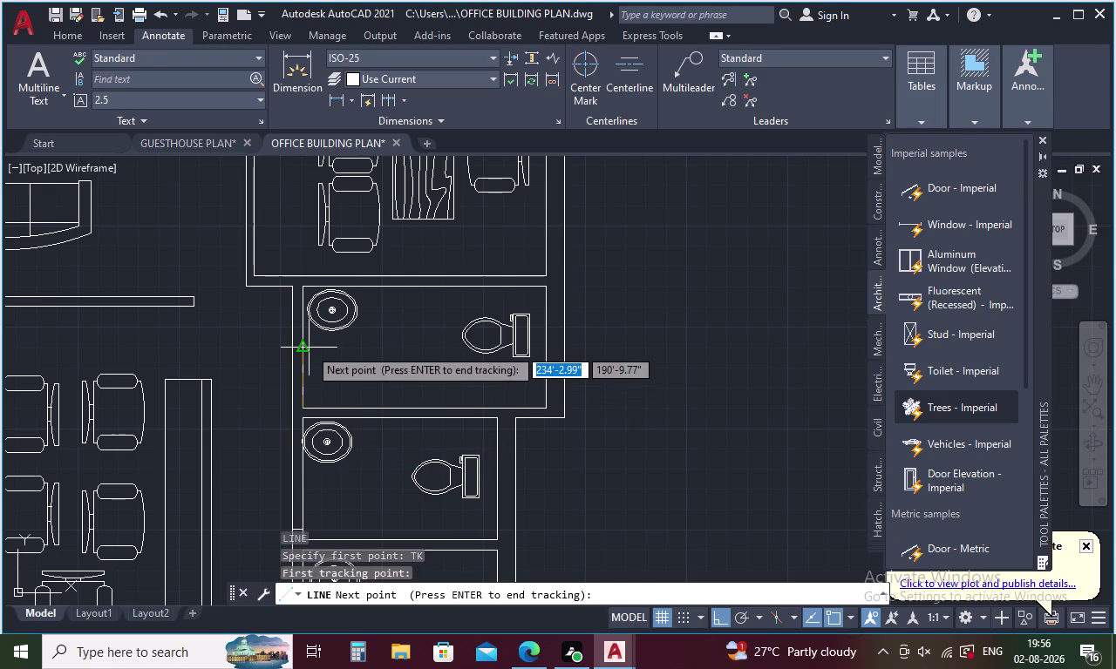
Finish the 5-unit tracking offset and cancel the unfinished line.
key(5)
key(Return)
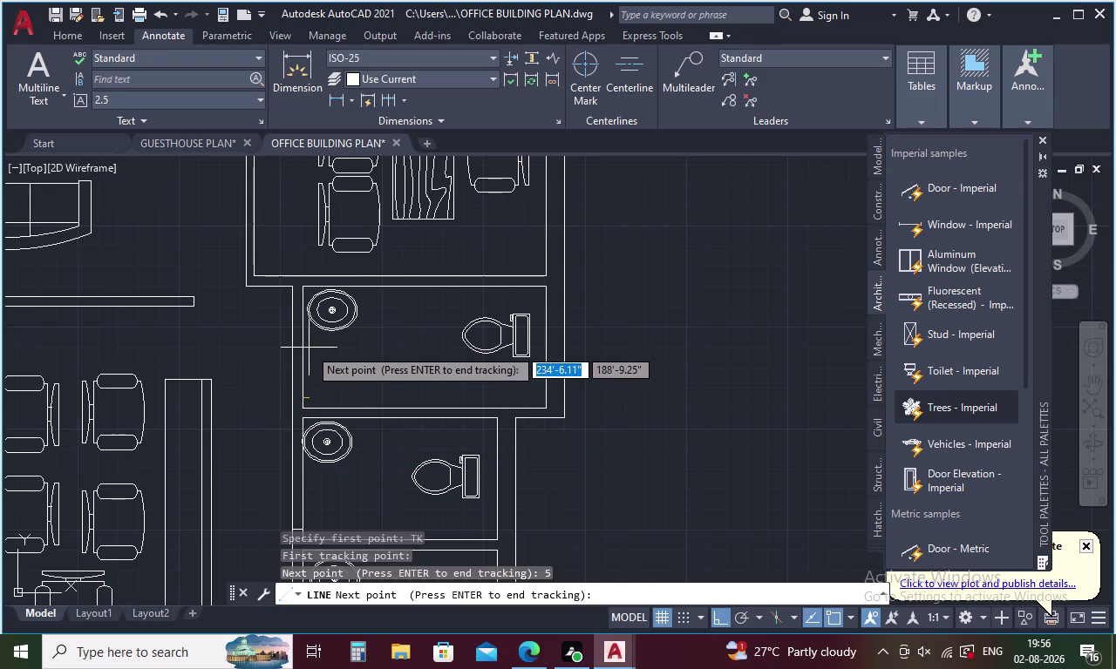
key(Return)
click(294, 402)
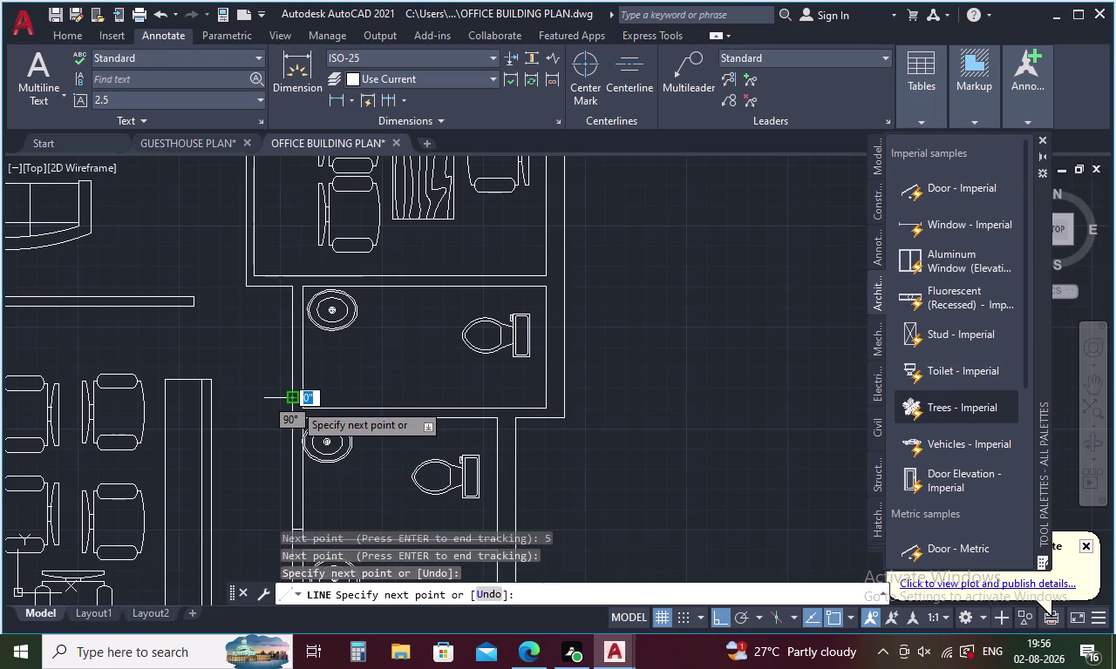
key(Escape)
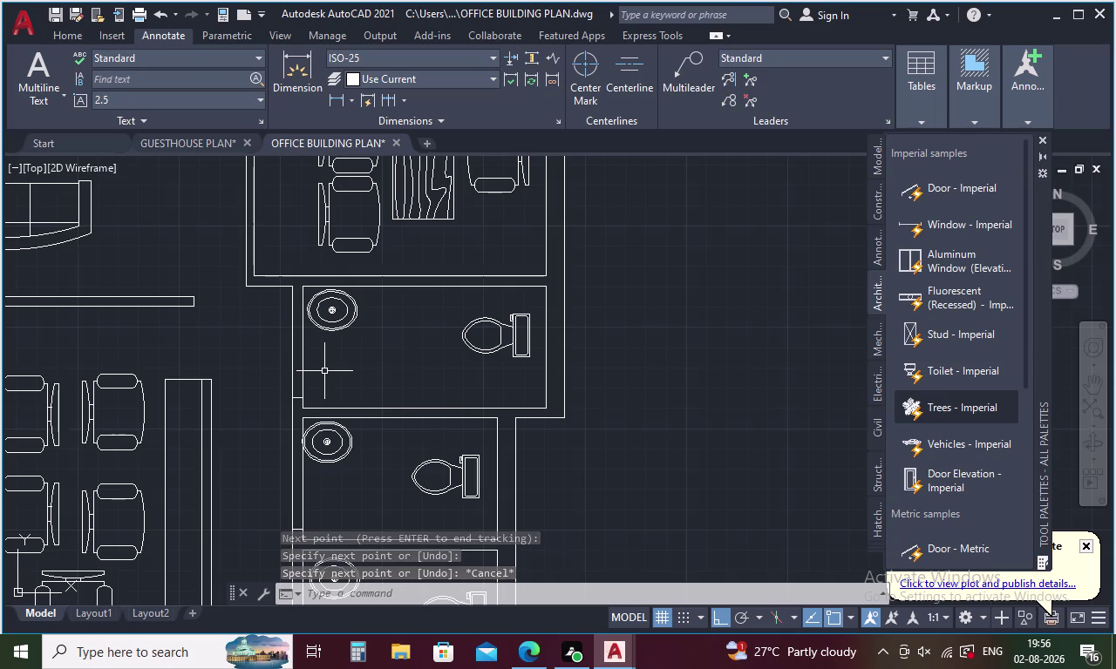
Start a line tracked 5 units from the HR room wall corner, then cancel it.
middle_drag(324, 373, 314, 458)
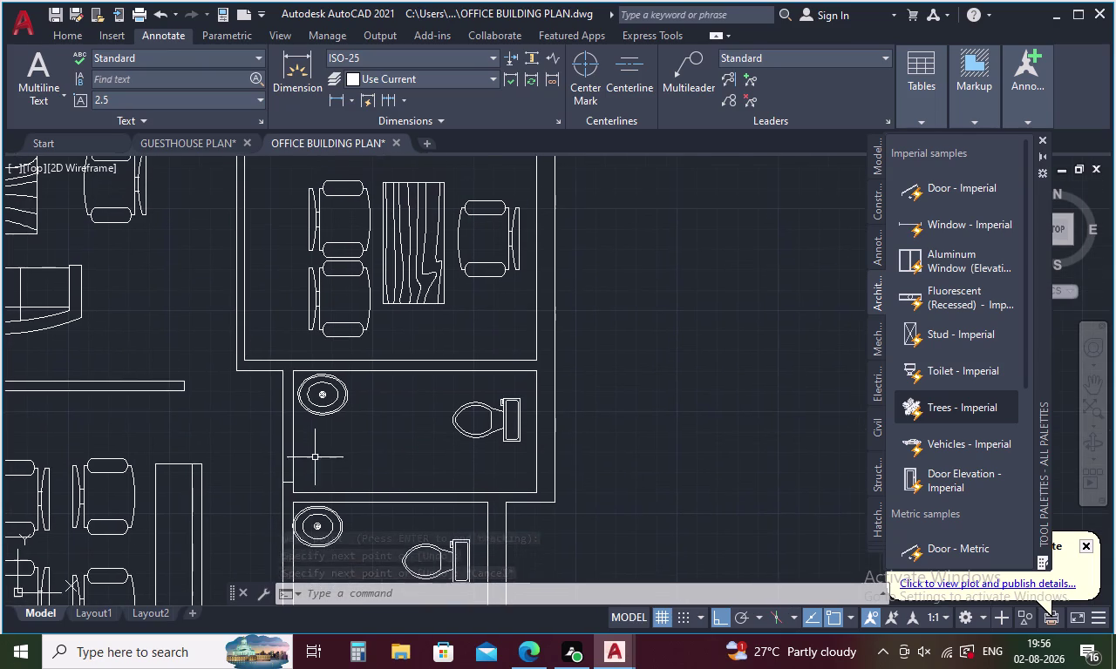
middle_drag(249, 334, 266, 386)
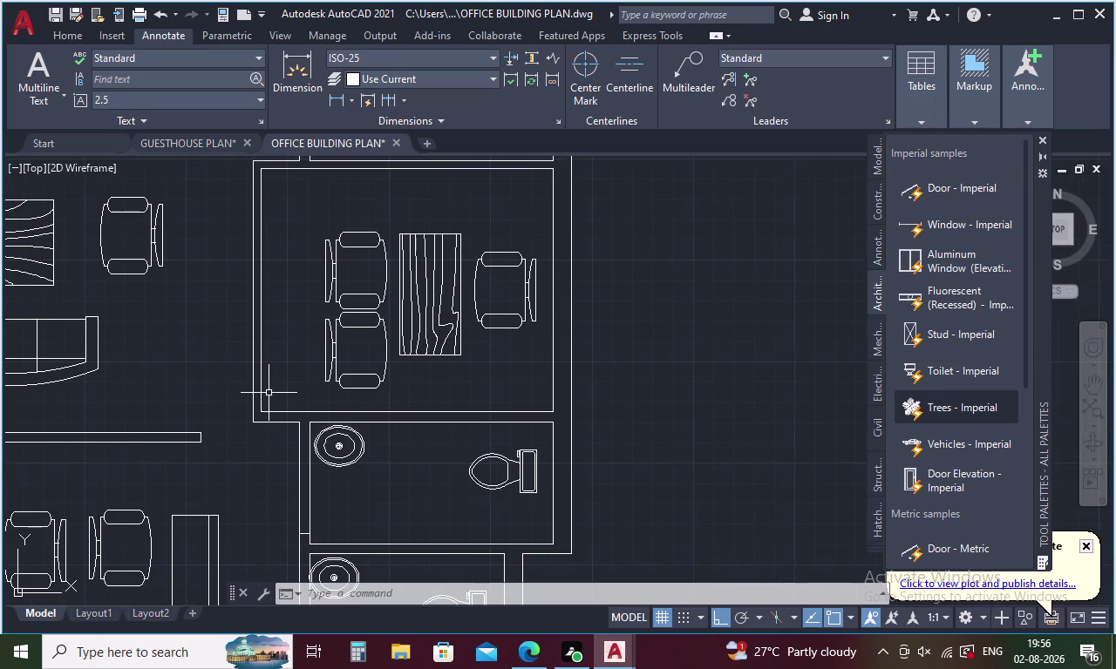
key(l)
key(Return)
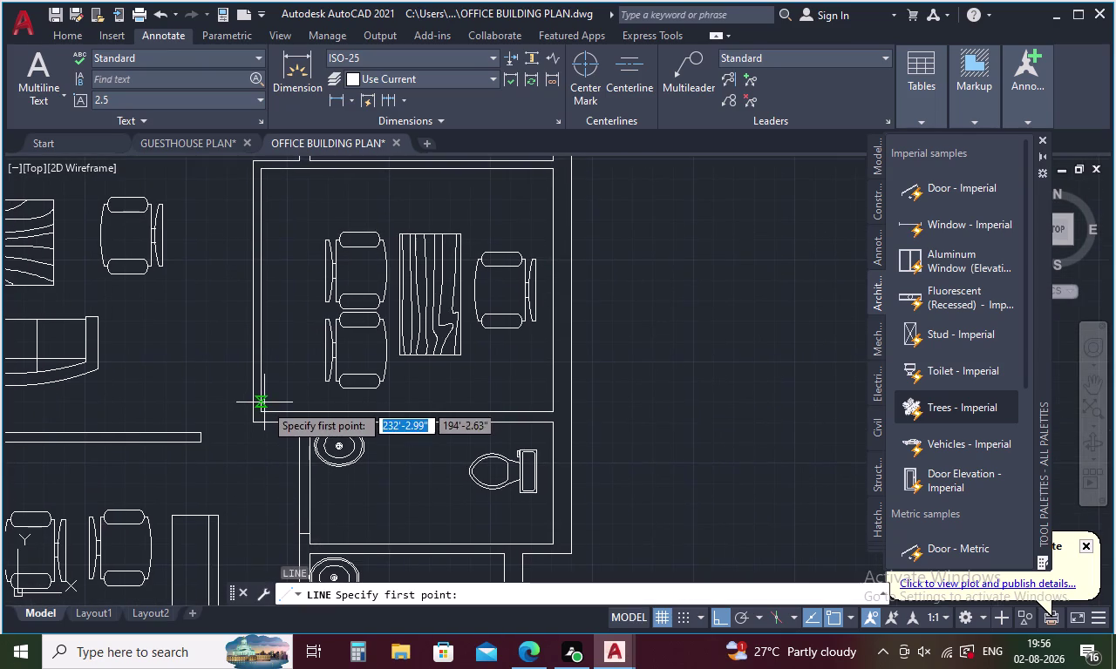
text(TK)
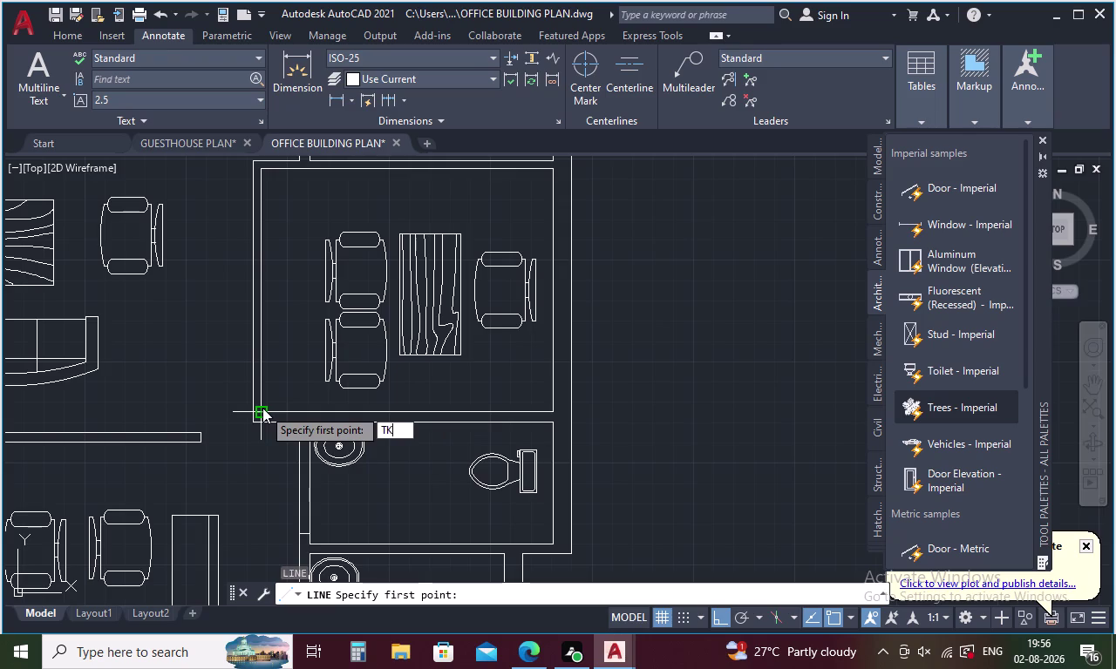
key(space)
click(262, 415)
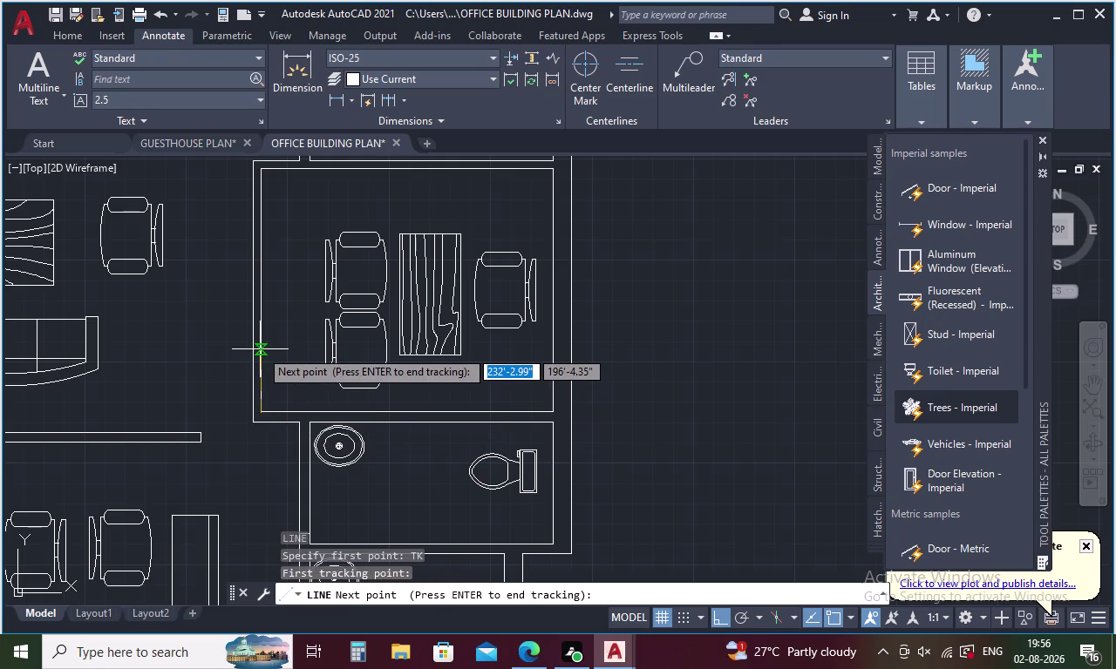
key(5)
key(Return)
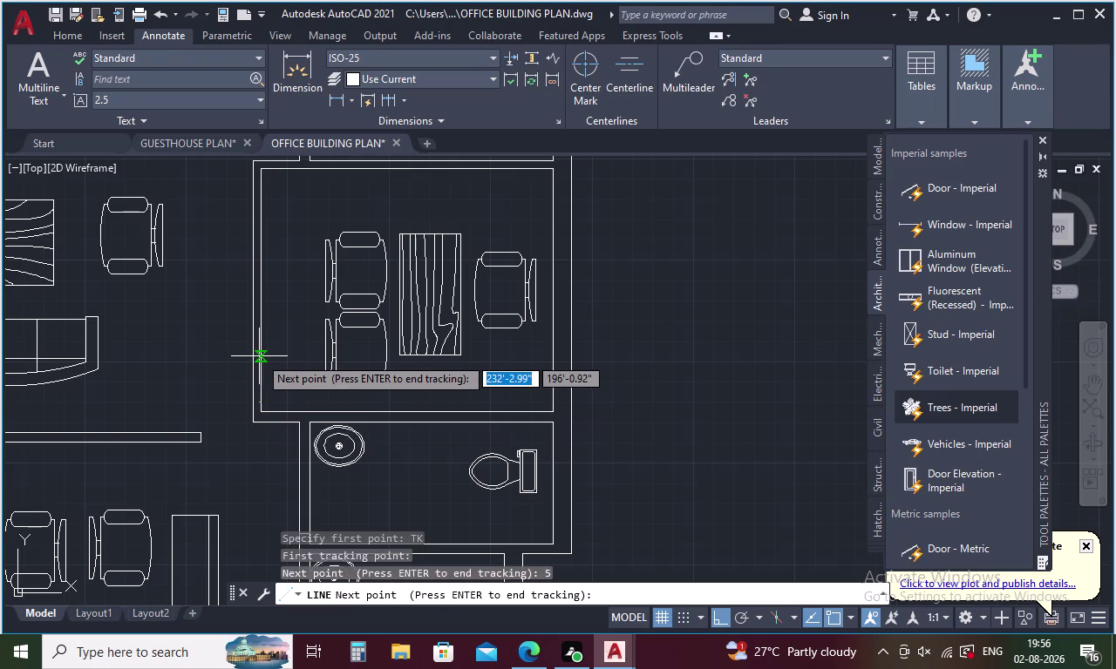
key(space)
click(253, 405)
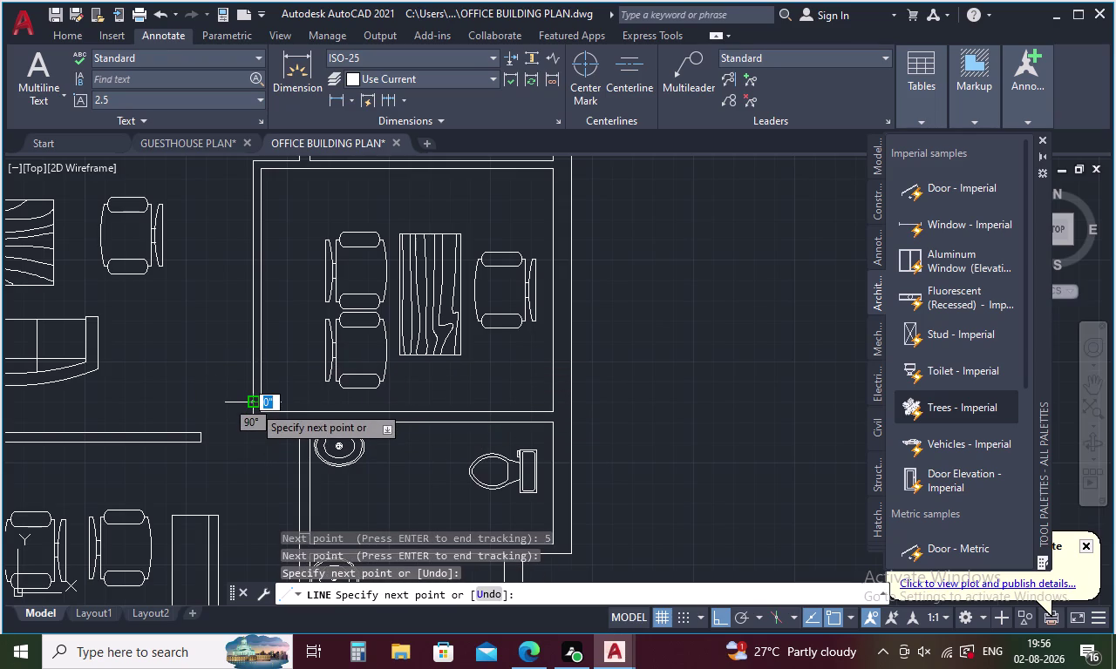
key(Escape)
Retry a line with TK tracking 5 units from another room corner, then cancel.
scroll(down, 3)
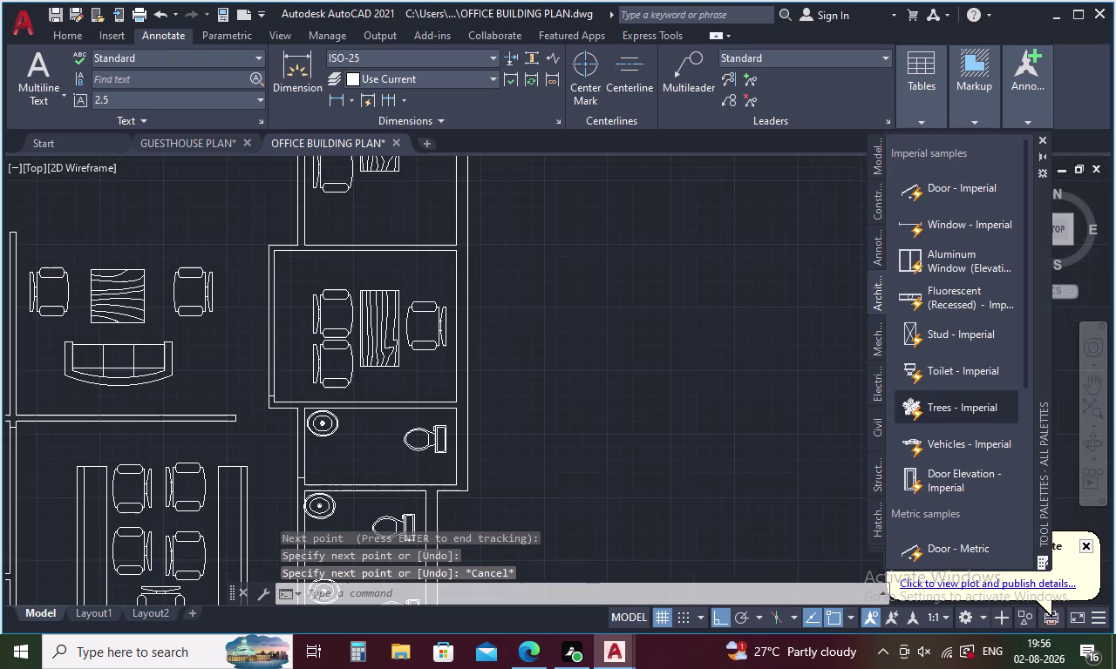
scroll(up, 3)
key(l)
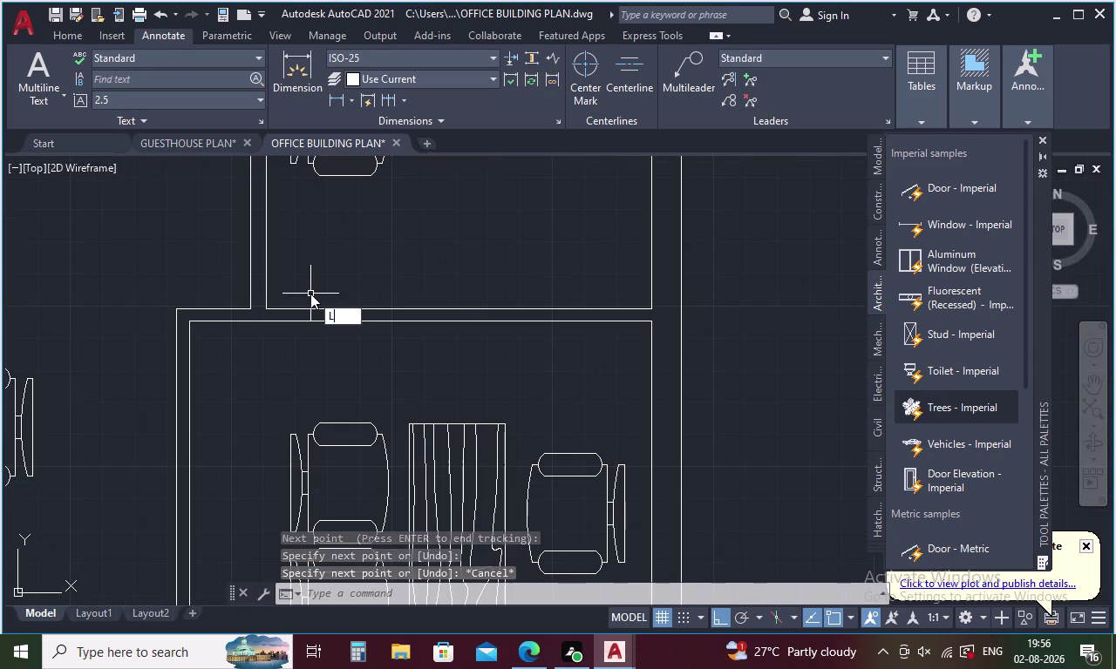
key(Return)
key(t)
key(k)
key(Return)
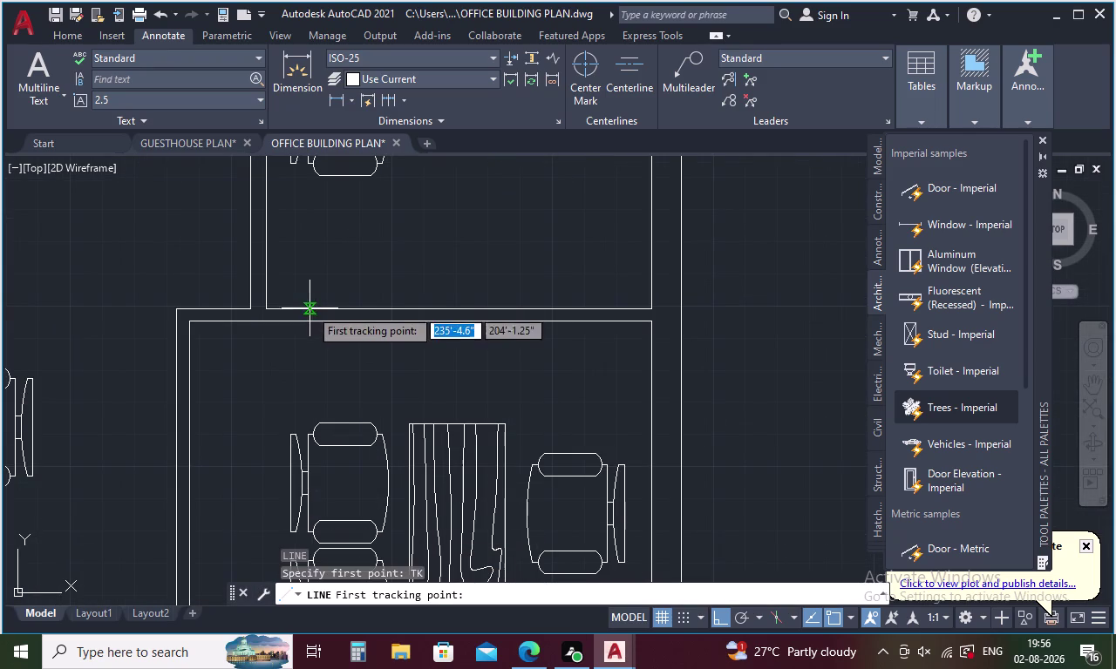
click(267, 308)
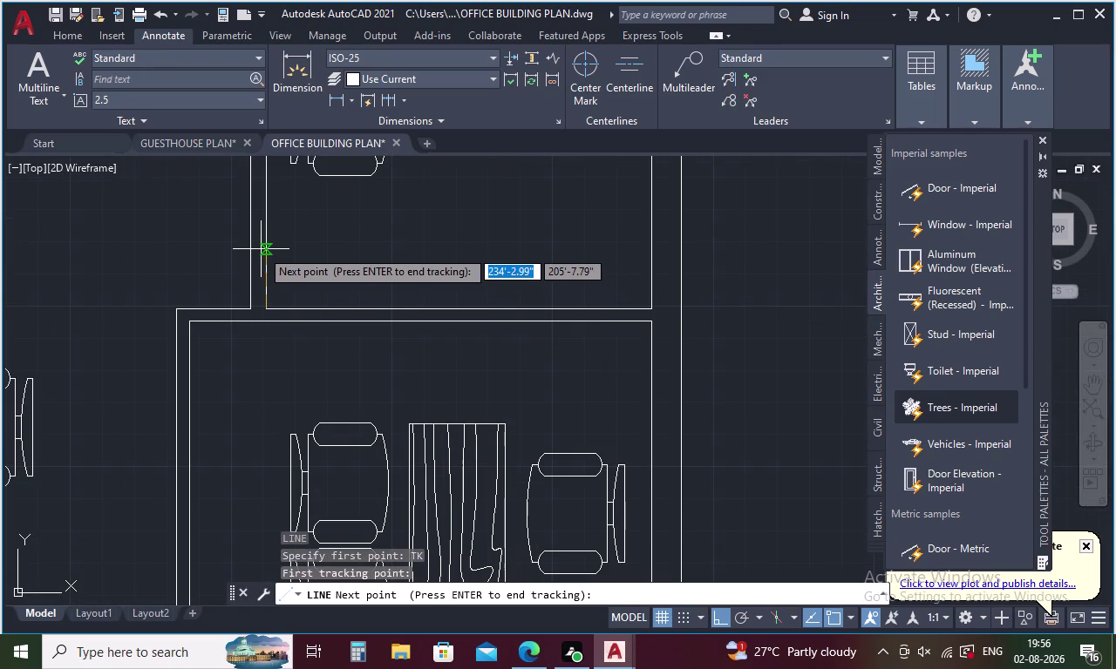
key(5)
key(space)
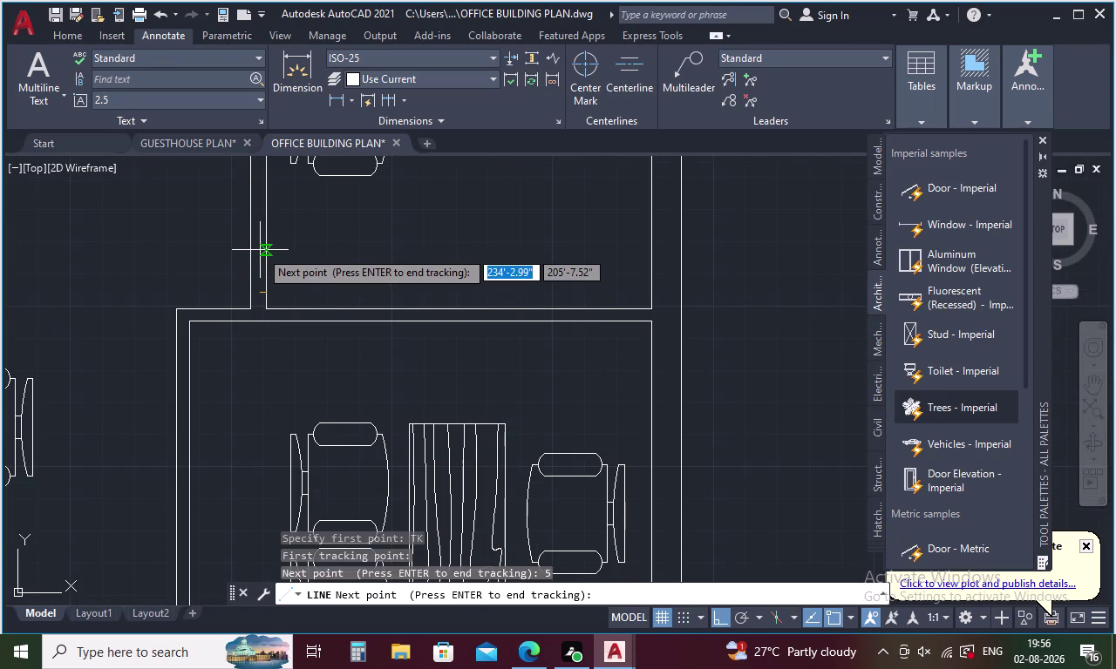
key(space)
click(248, 293)
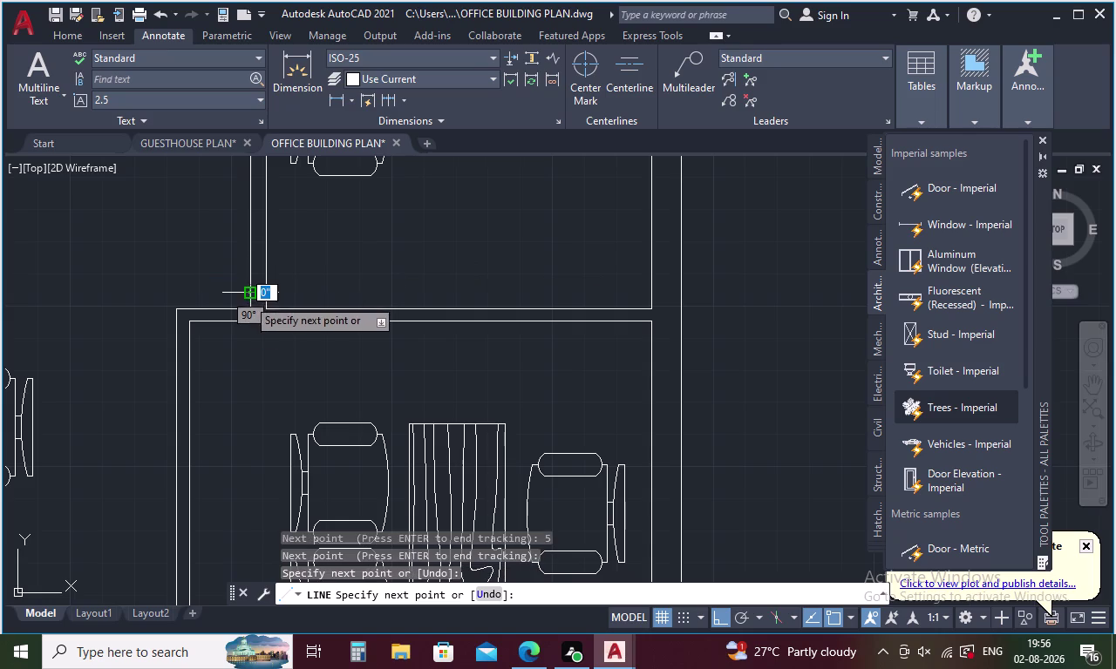
key(Escape)
Pan to the top-left entrance door and select its panel and swing arc.
scroll(down, 3)
middle_drag(294, 302, 346, 297)
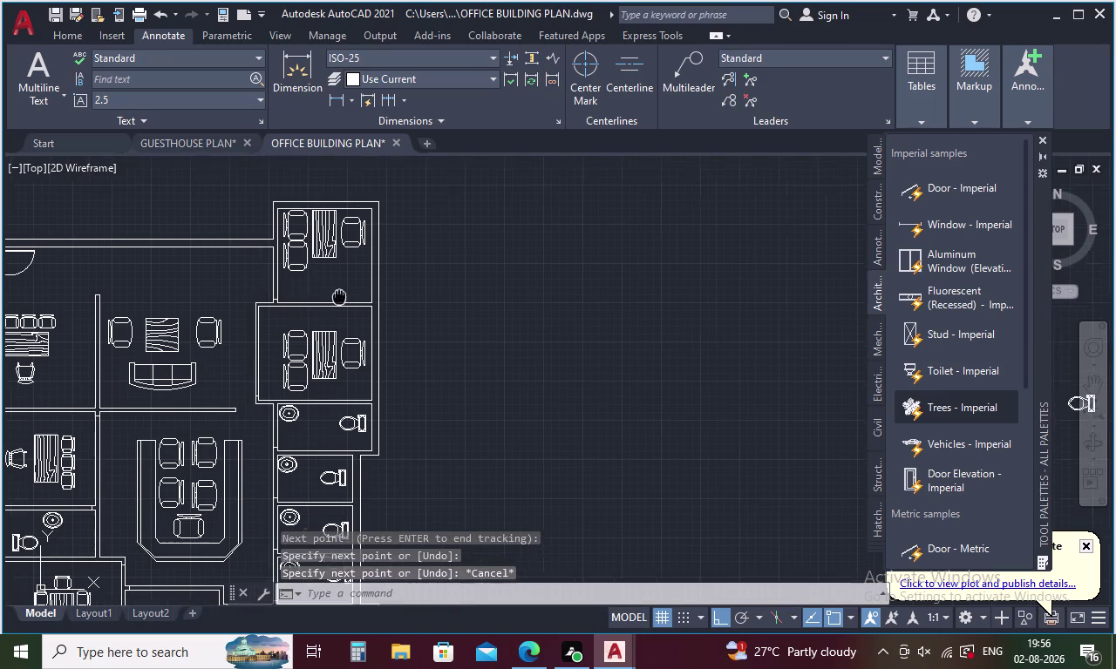
middle_drag(346, 297, 352, 297)
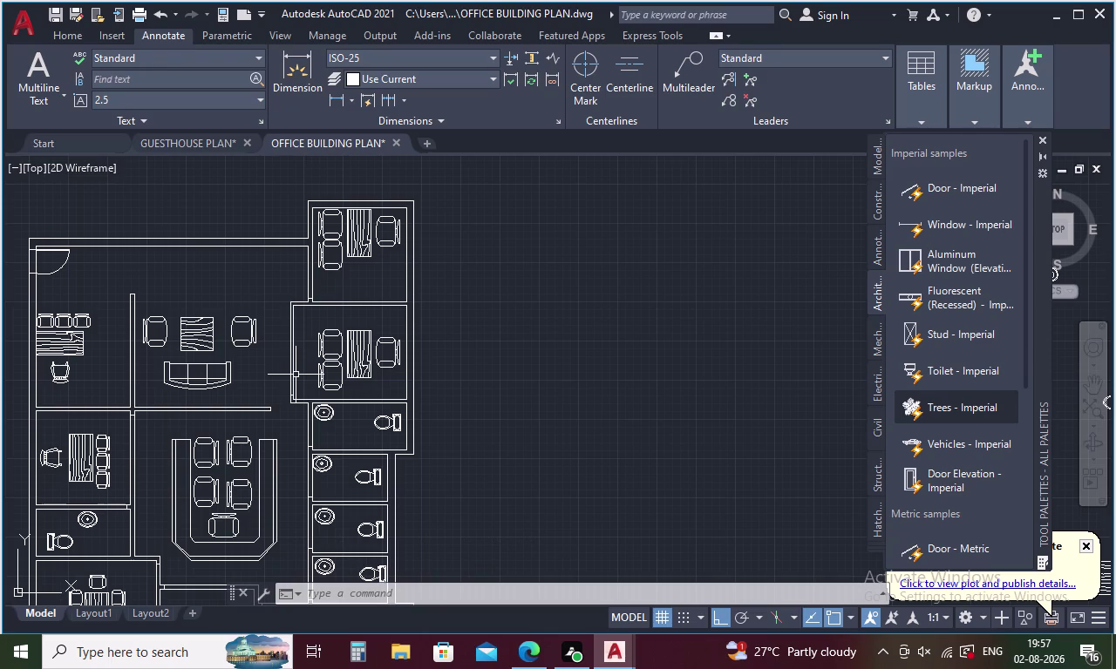
middle_drag(152, 299, 380, 290)
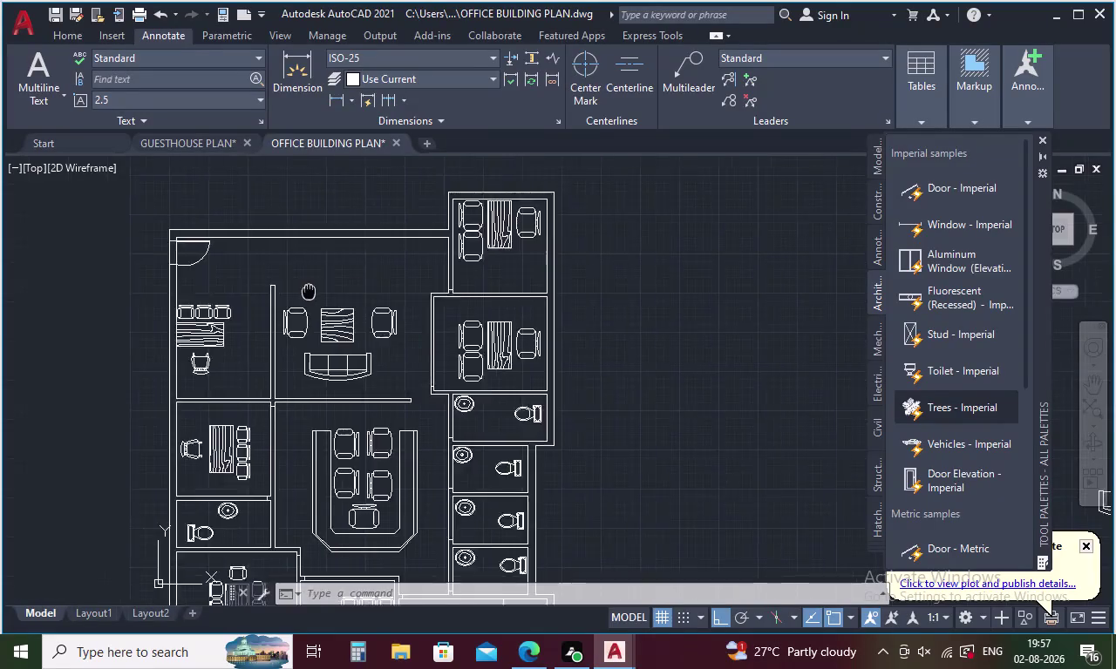
middle_drag(380, 290, 392, 292)
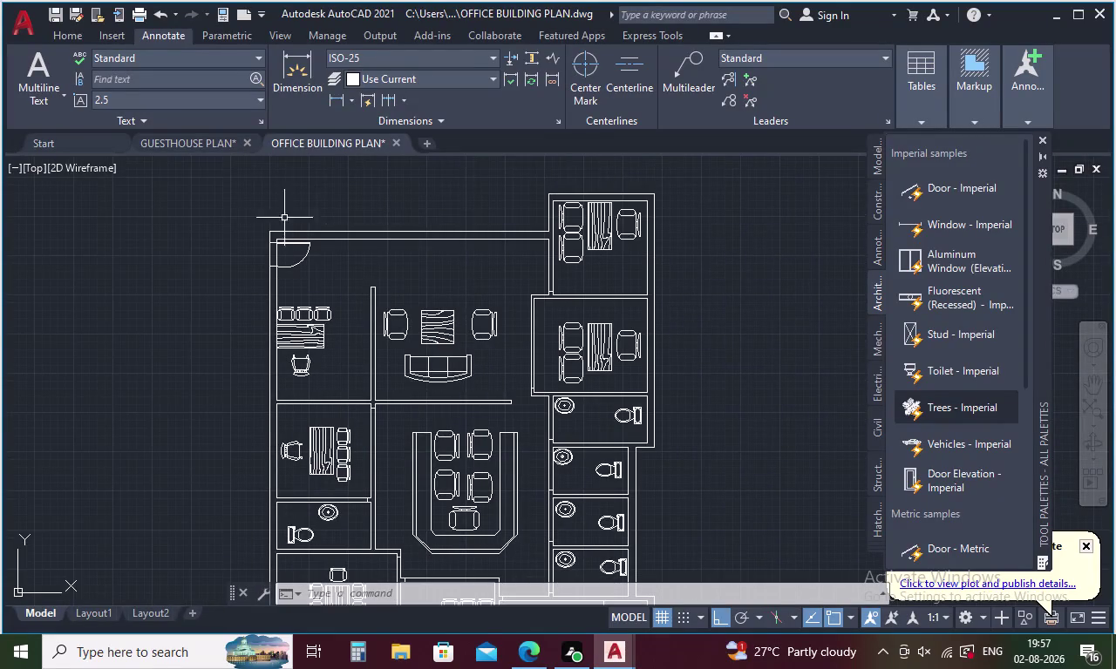
scroll(up, 3)
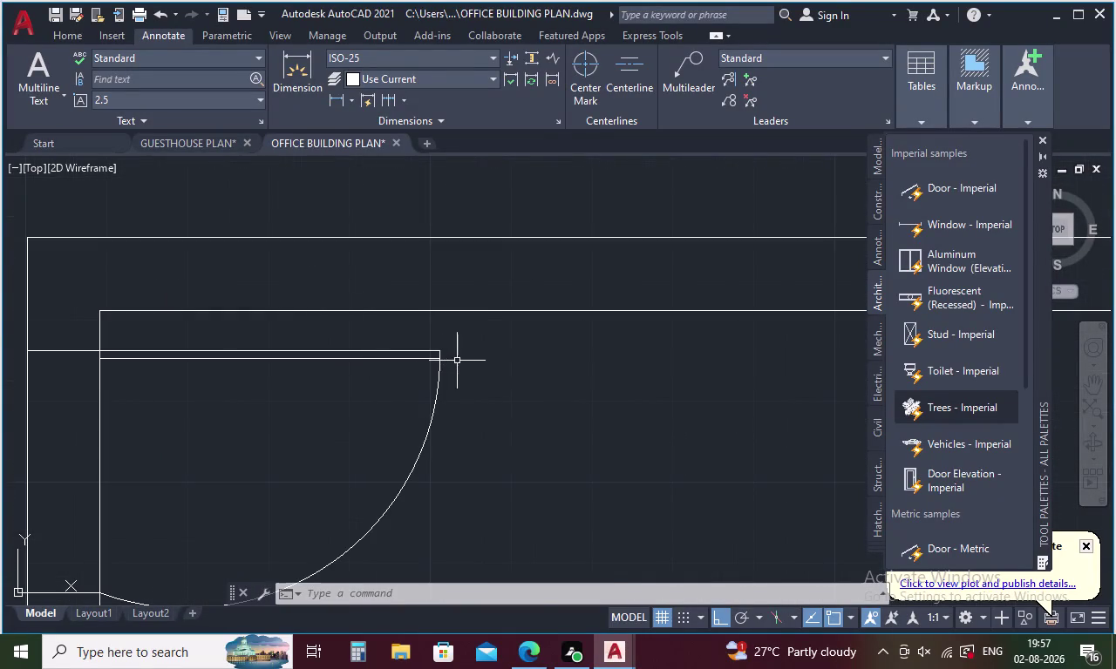
drag(459, 348, 427, 506)
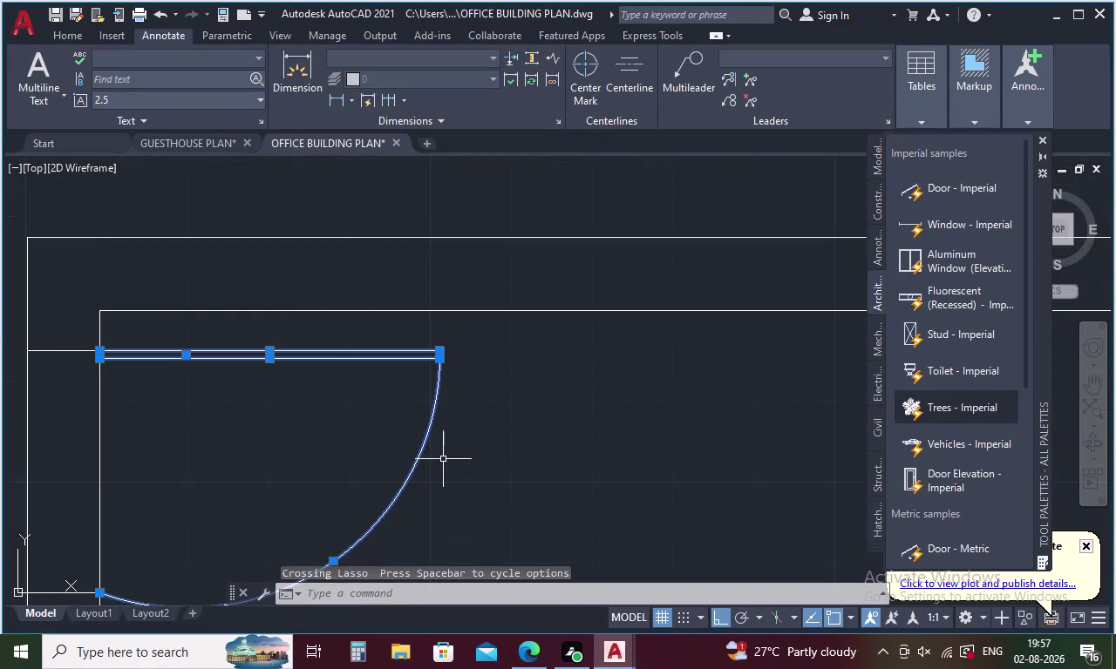
middle_drag(444, 459, 504, 362)
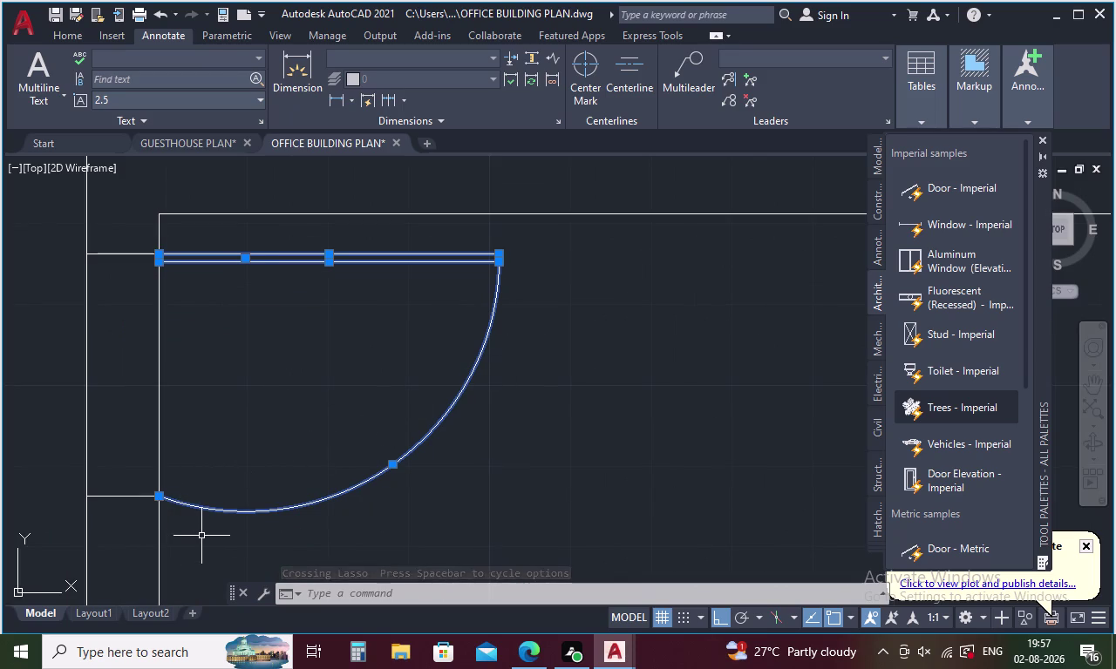
key(Escape)
Measure the door opening from its top with DIST.
key(d)
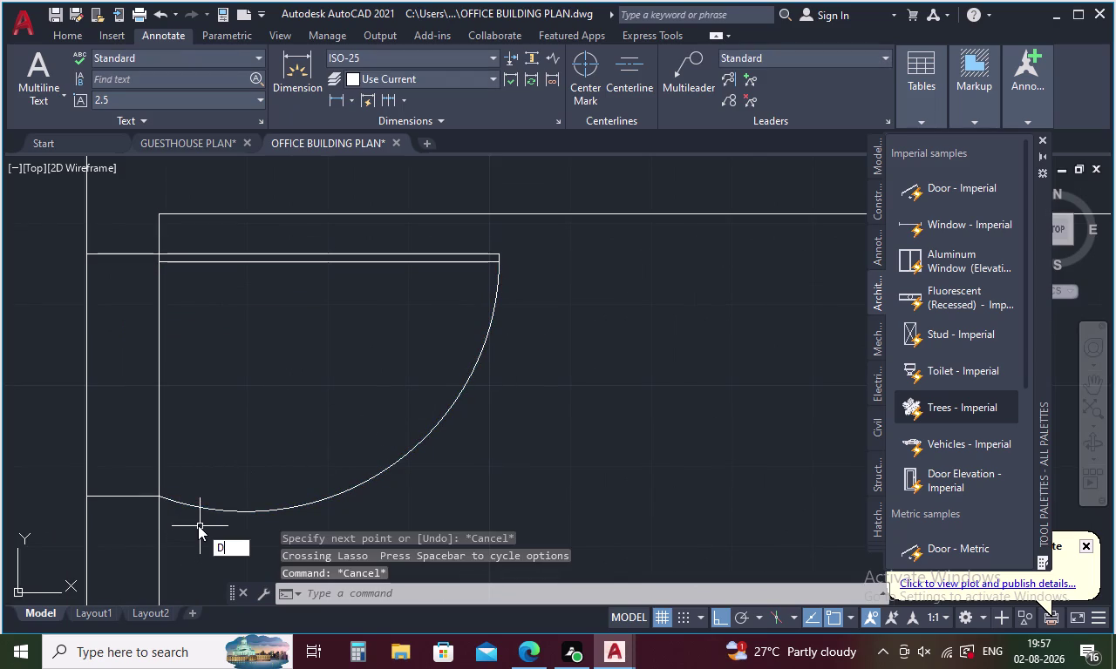
key(i)
key(Return)
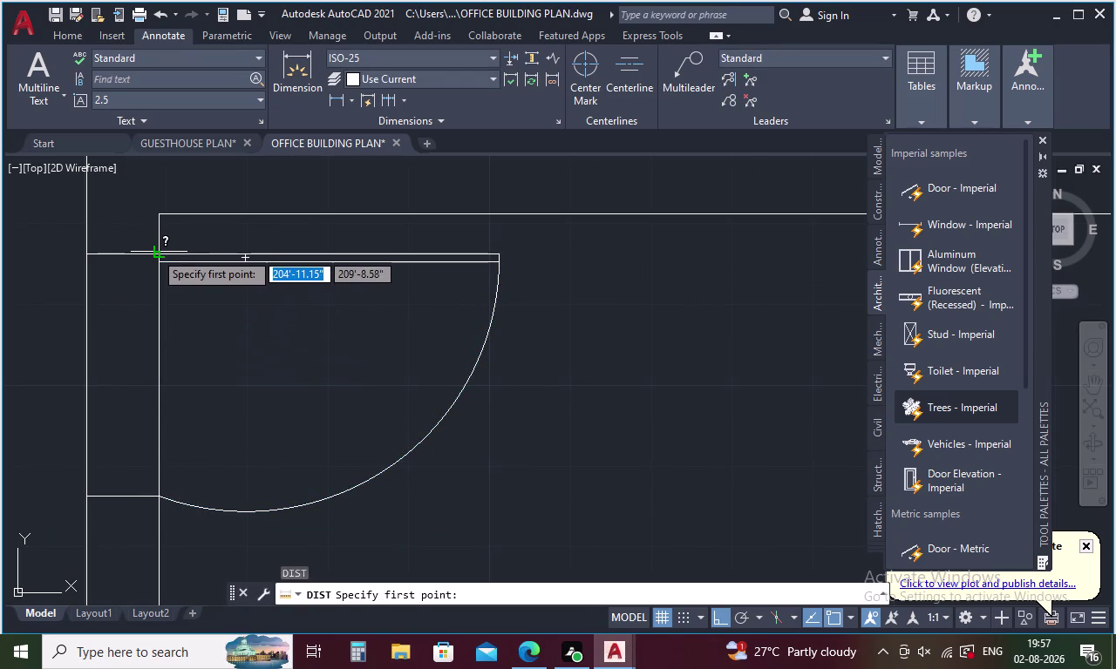
click(156, 255)
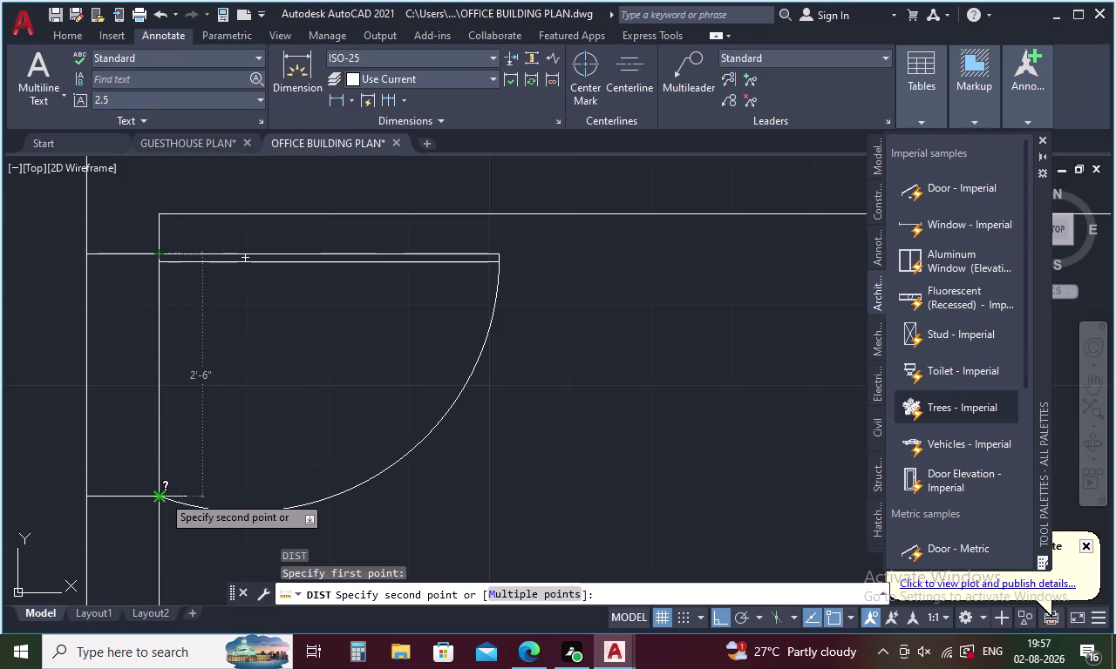
key(Escape)
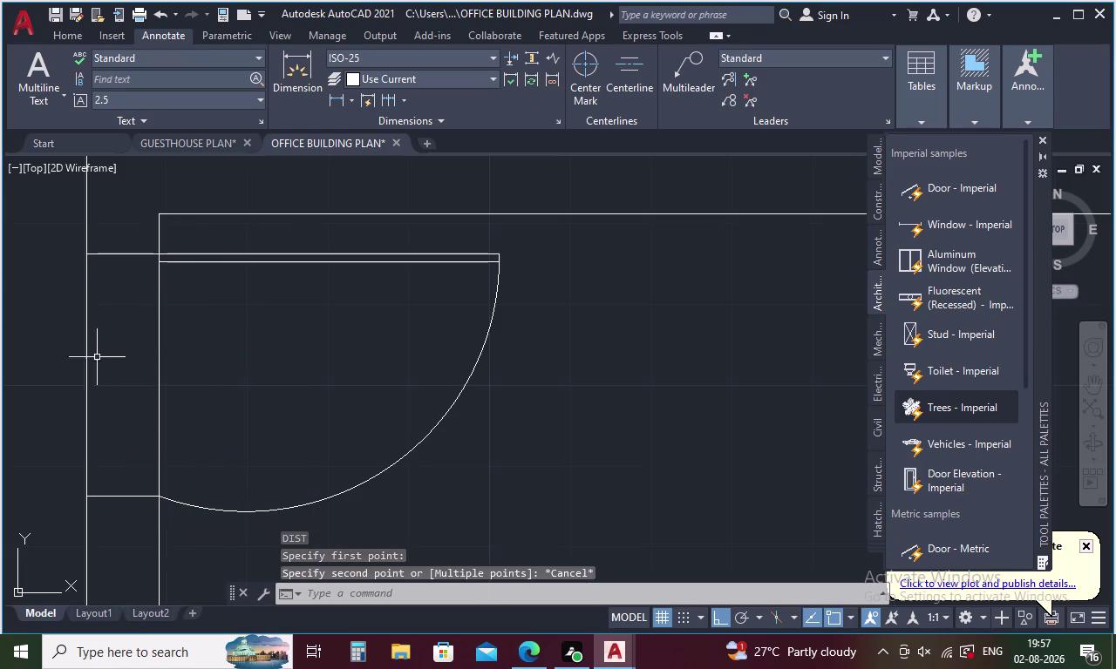
Delete the short wall line below the door and the swing arc.
click(127, 497)
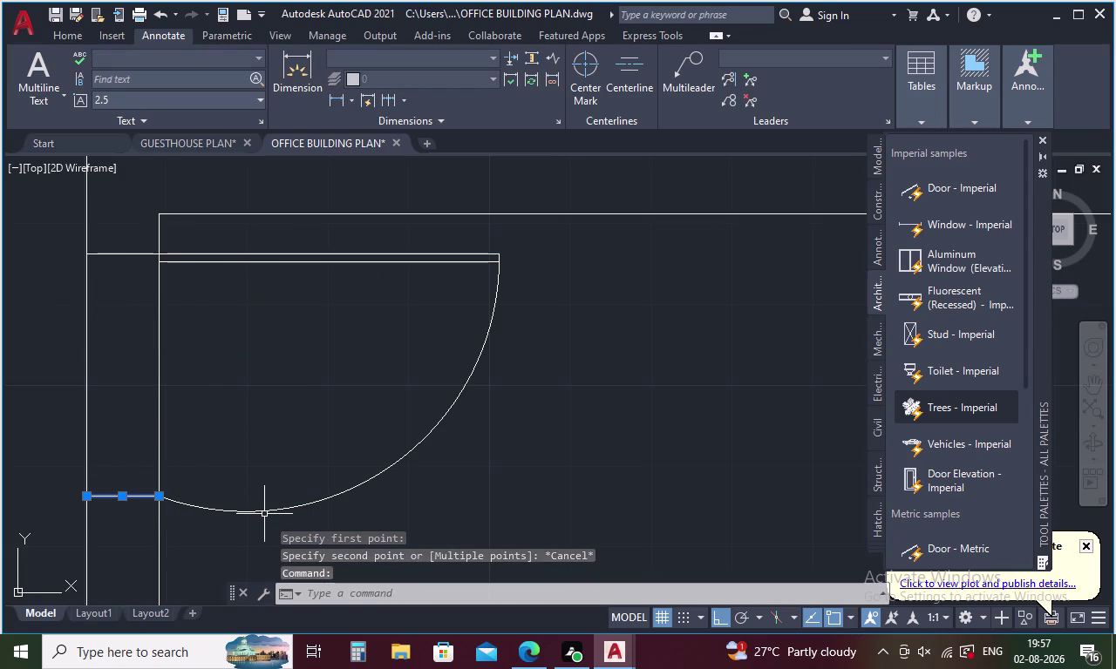
click(264, 512)
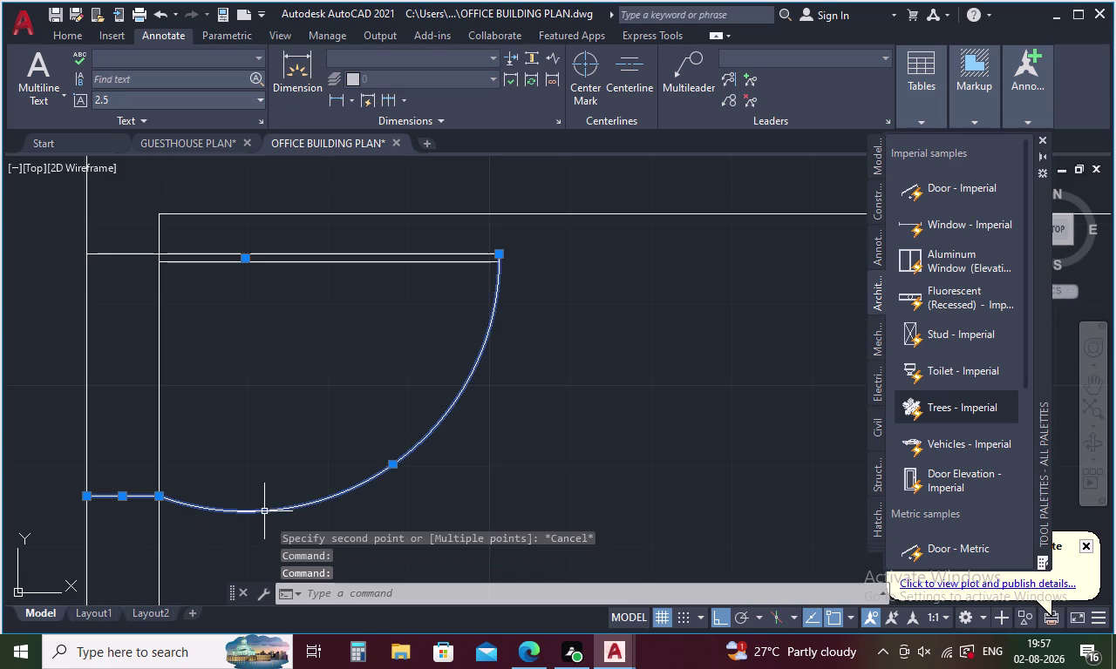
key(Delete)
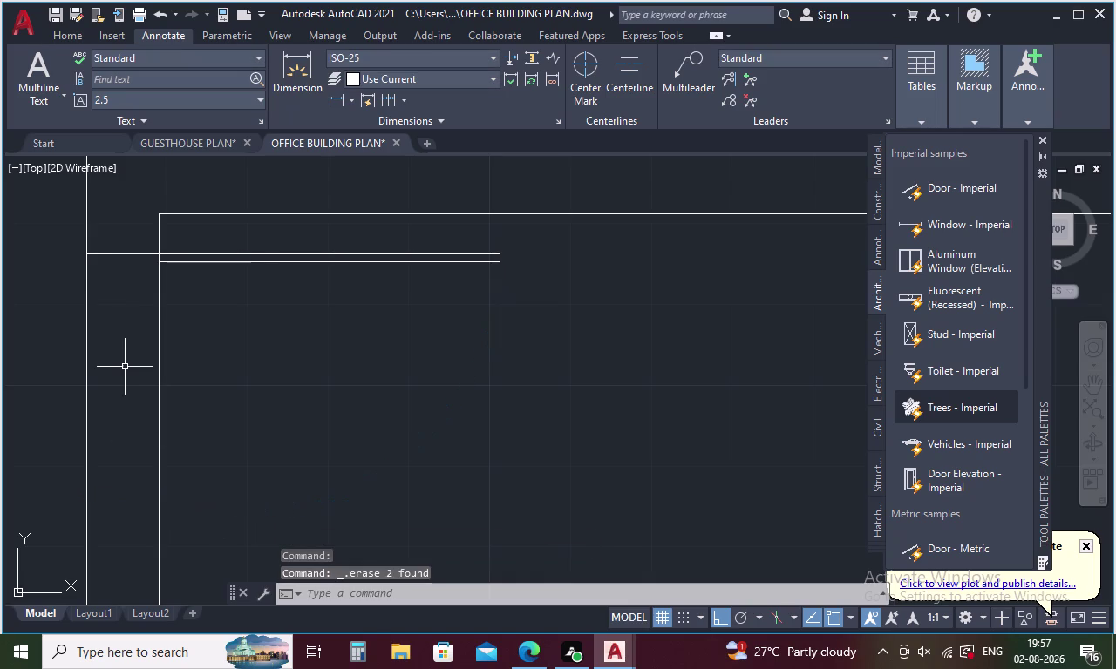
Offset the short wall line by 3'6" to form the door leaf.
key(o)
key(Return)
key(3)
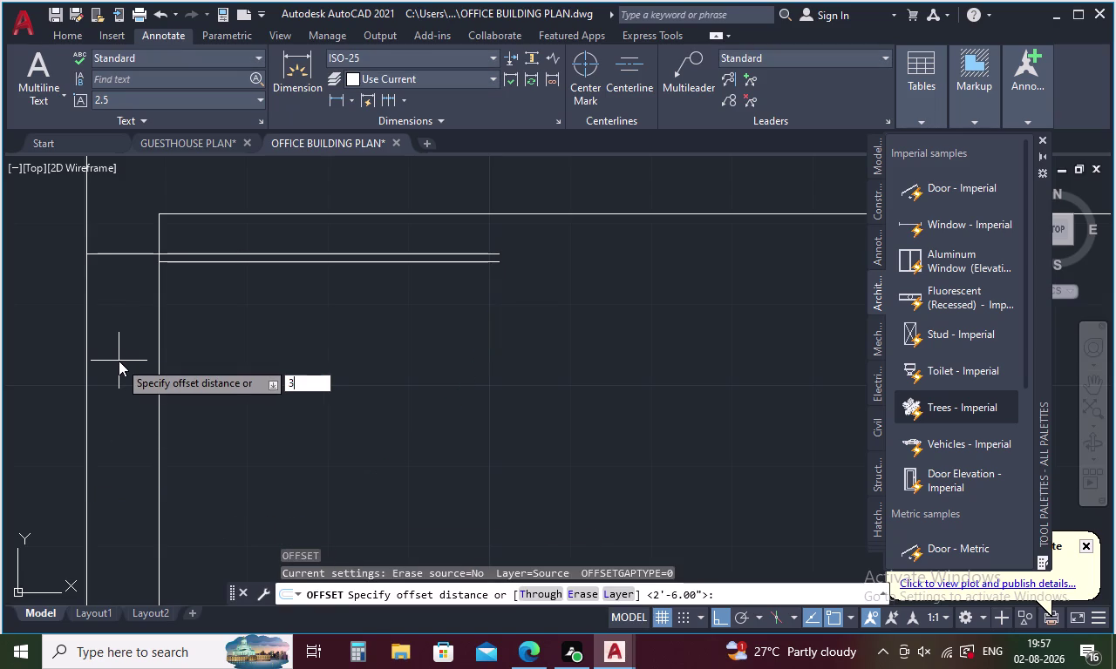
key(apostrophe)
key(6)
key(shift+quotedbl)
key(Return)
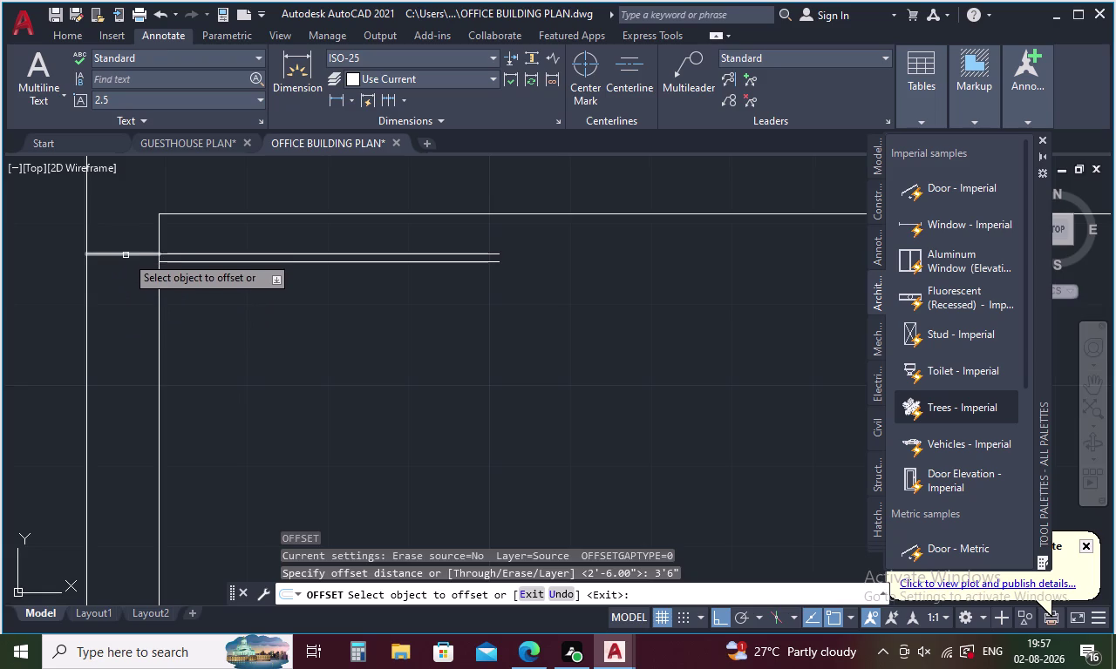
click(127, 256)
click(115, 350)
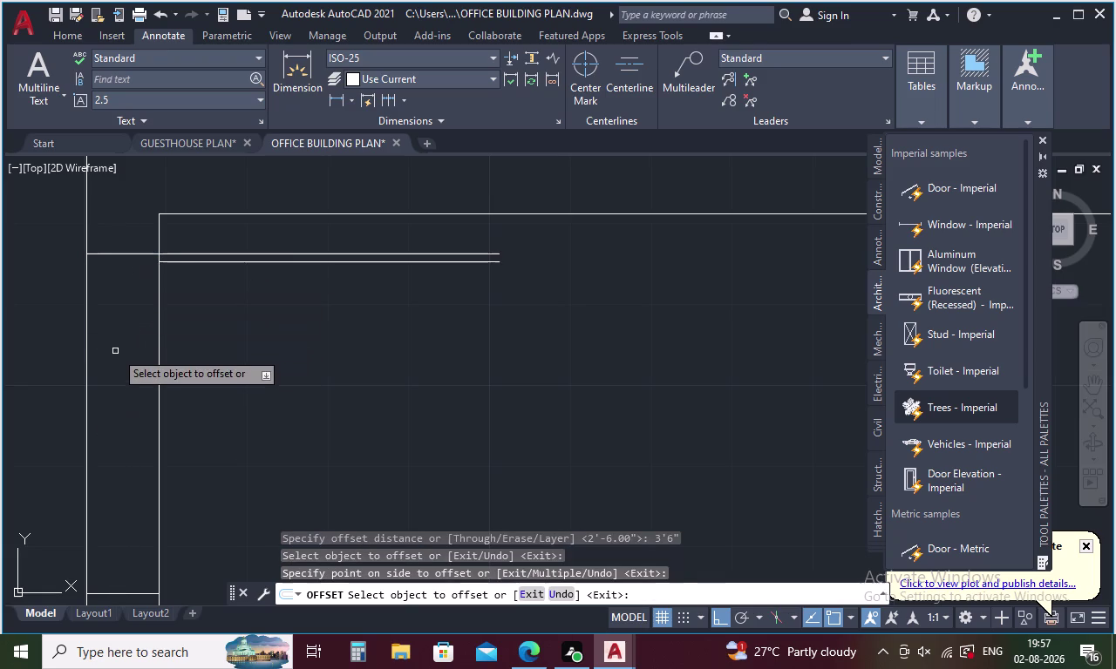
key(Escape)
Draw the quarter-circle door swing arc ending on the wall line.
text(A)
key(space)
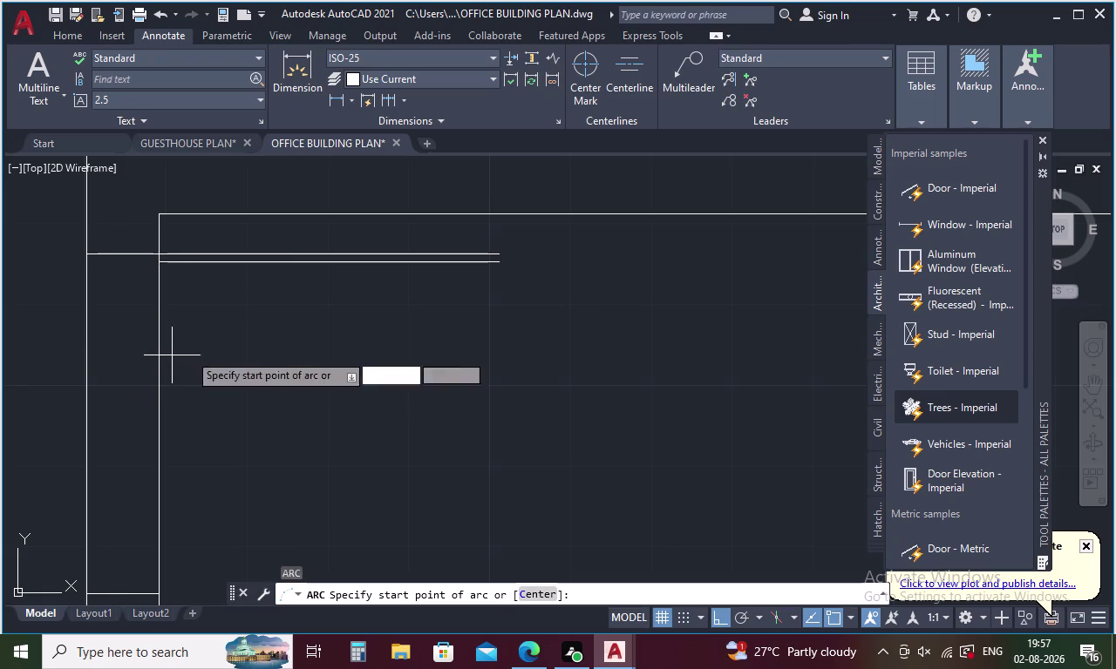
click(496, 252)
click(503, 267)
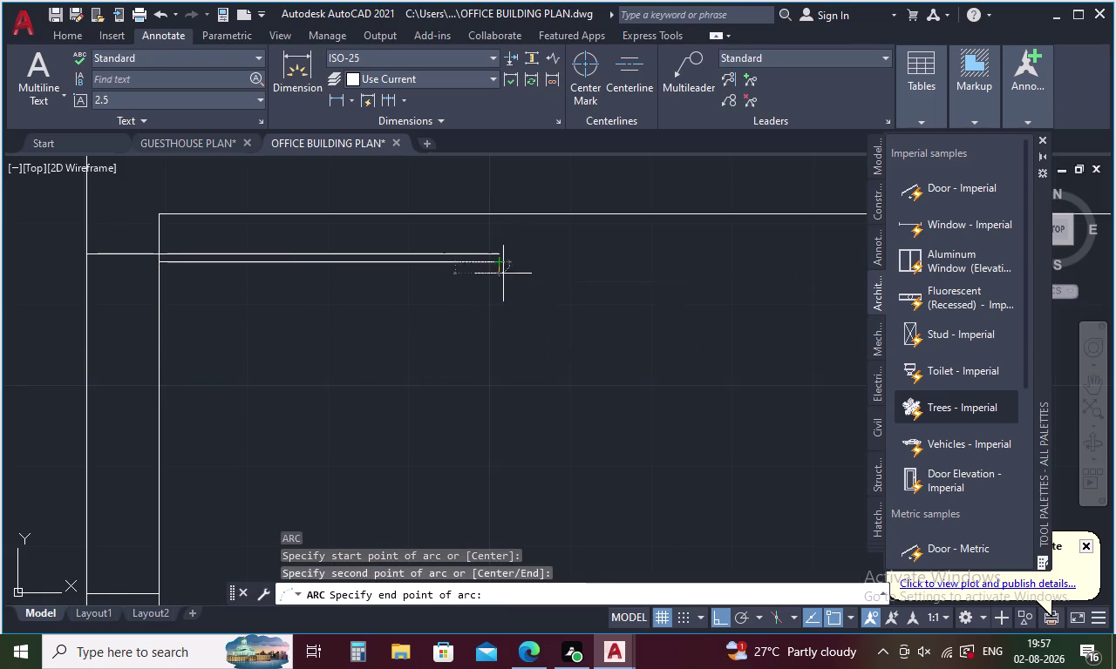
middle_drag(437, 349, 448, 274)
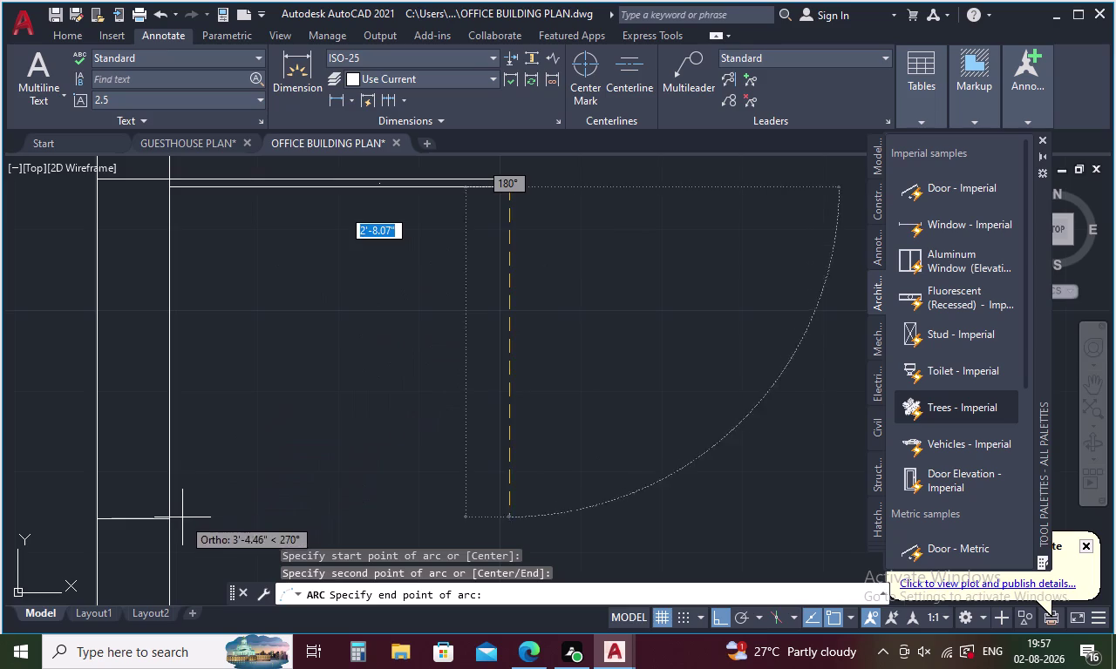
click(170, 522)
key(Escape)
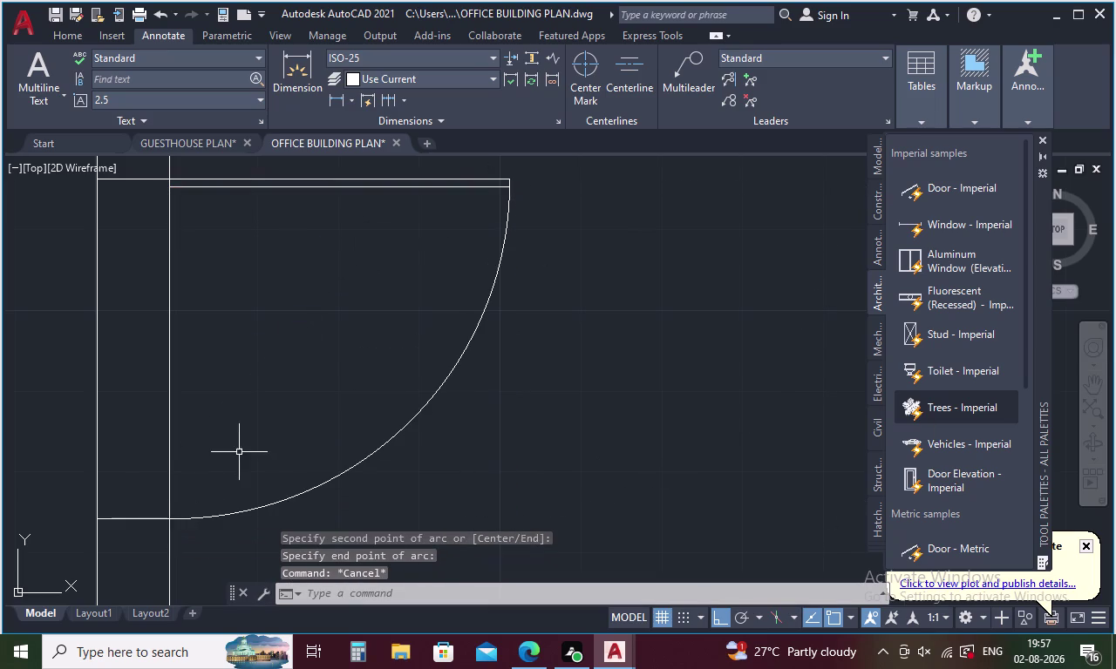
Select the door leaf and arc and copy them from the door corner.
scroll(down, 3)
drag(400, 396, 306, 347)
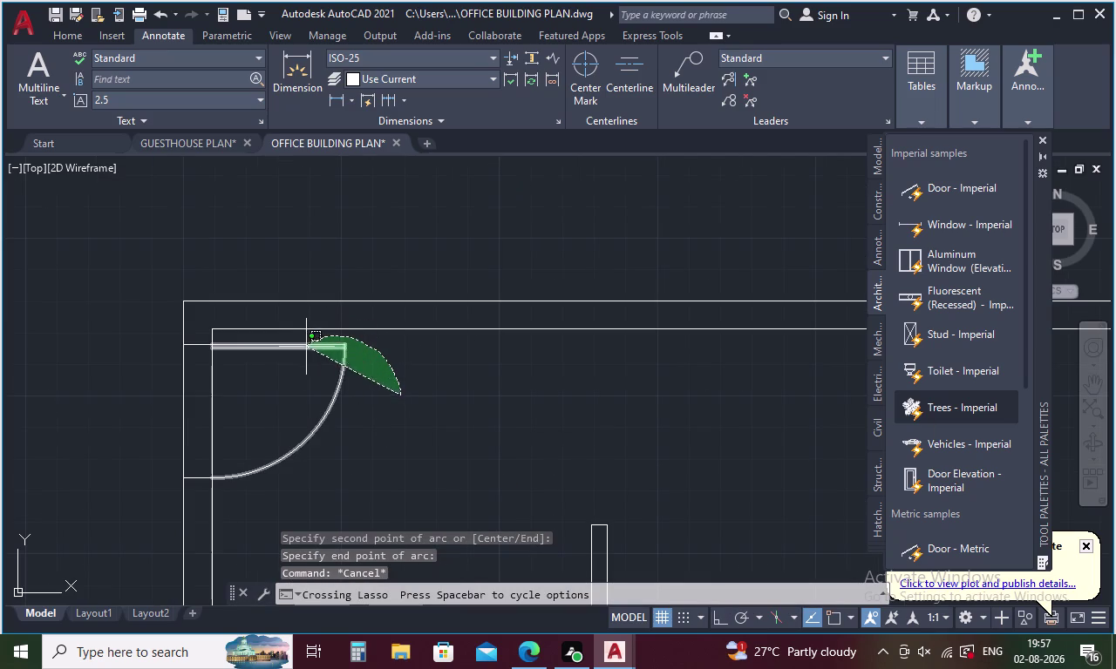
drag(306, 346, 299, 453)
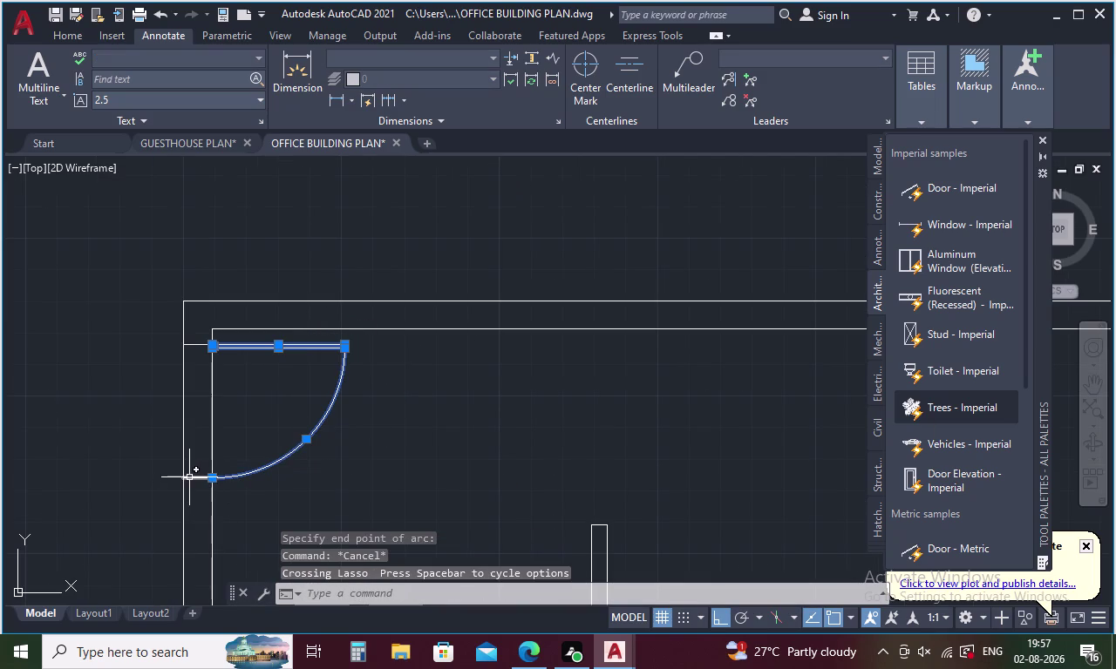
click(191, 478)
right_click(404, 415)
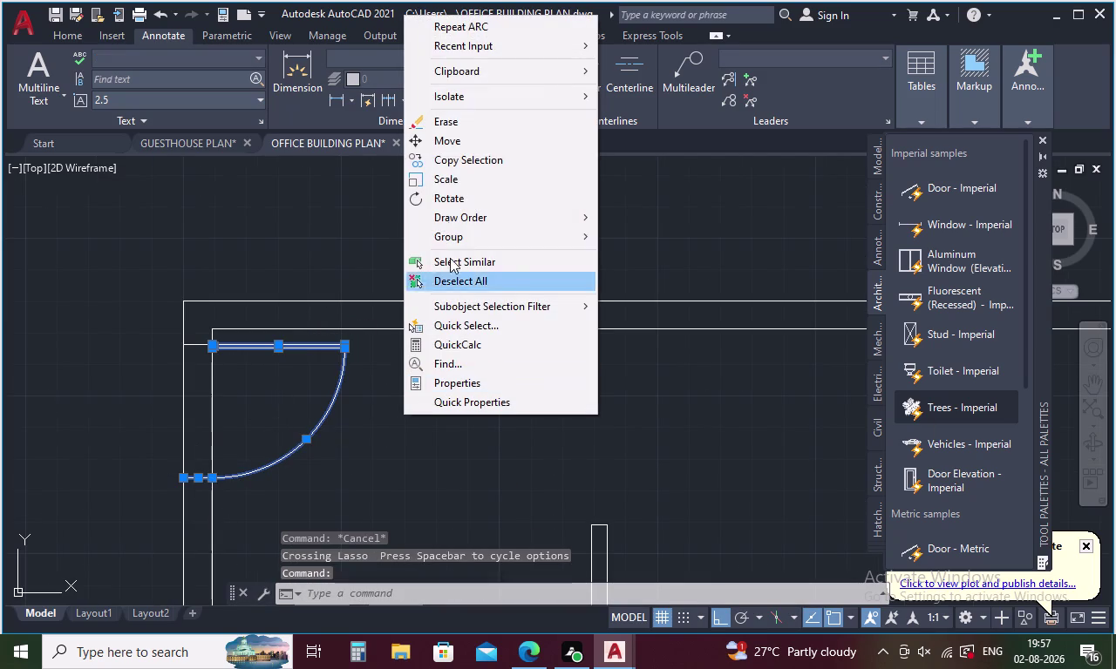
click(455, 160)
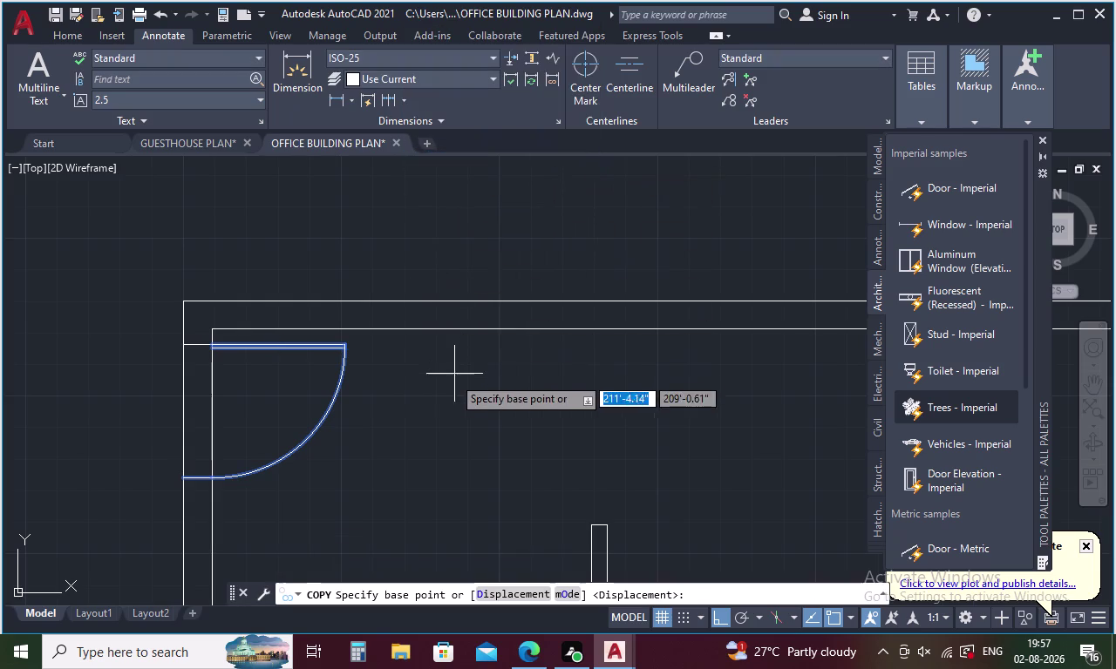
scroll(down, 3)
scroll(up, 3)
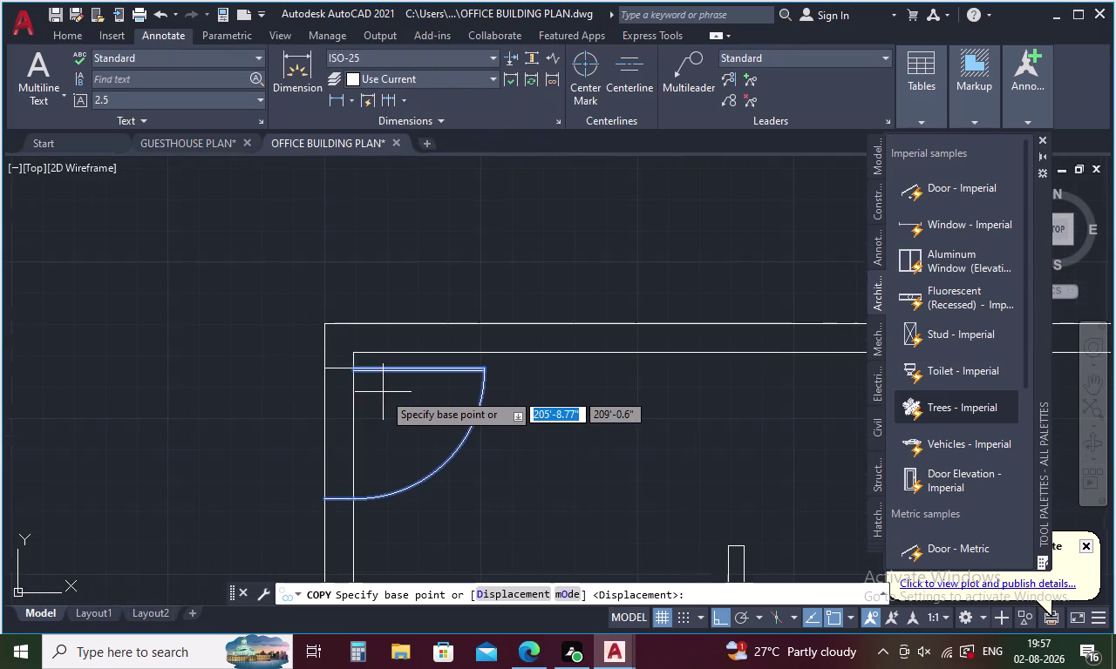
scroll(up, 3)
click(340, 381)
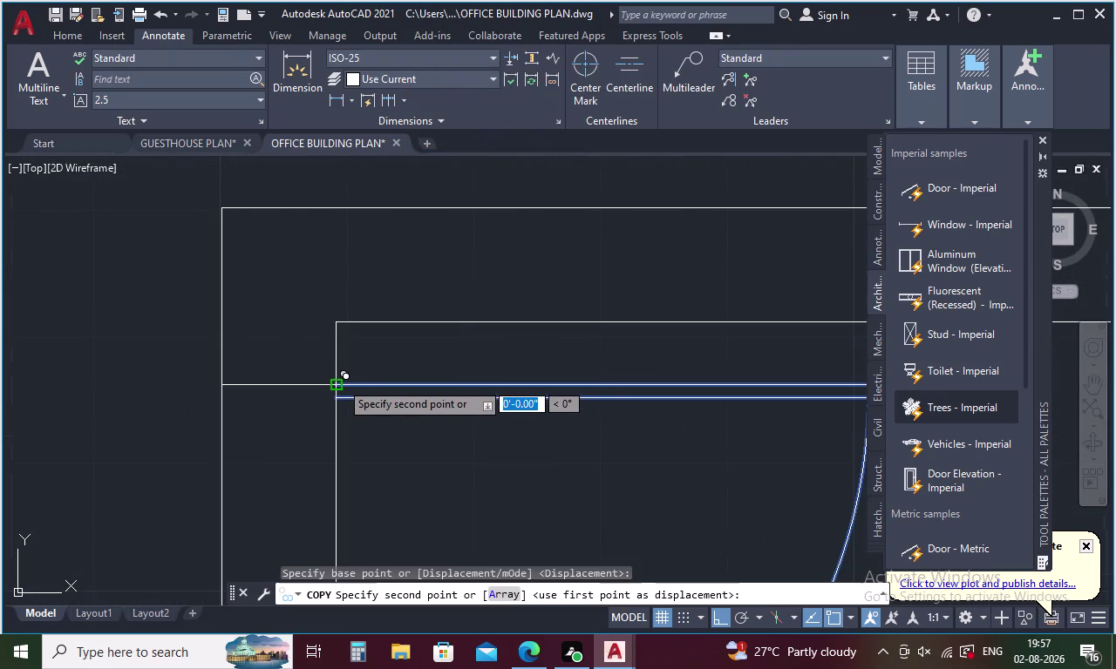
Place the door copy at the opening beside the table room and select it.
scroll(down, 3)
middle_drag(481, 426, 68, 388)
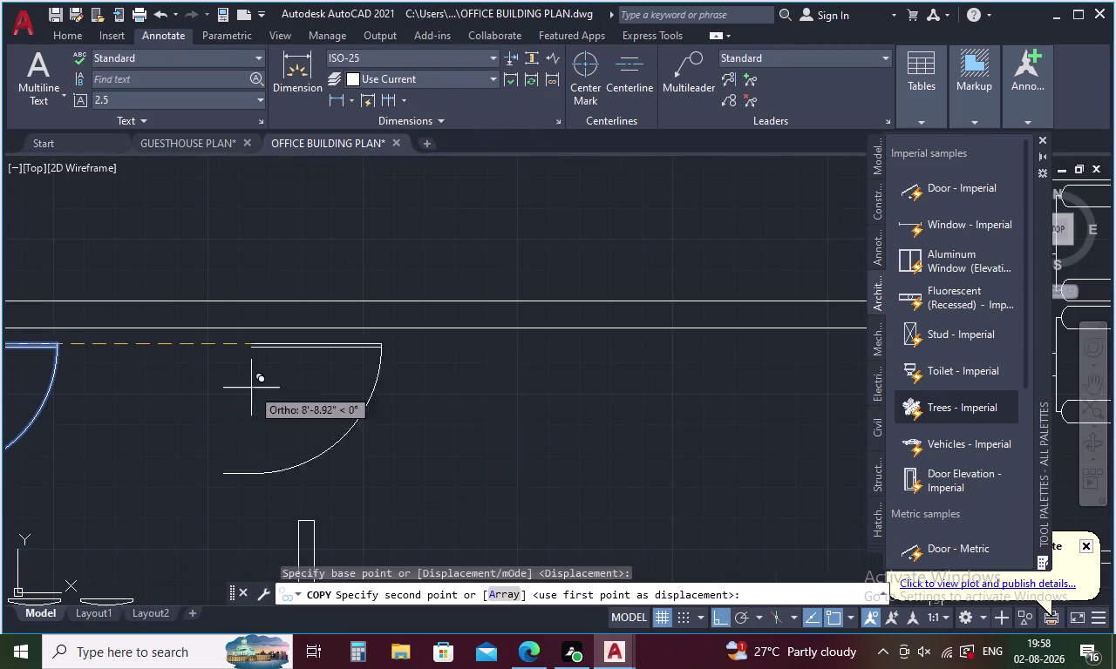
middle_drag(390, 389, 16, 407)
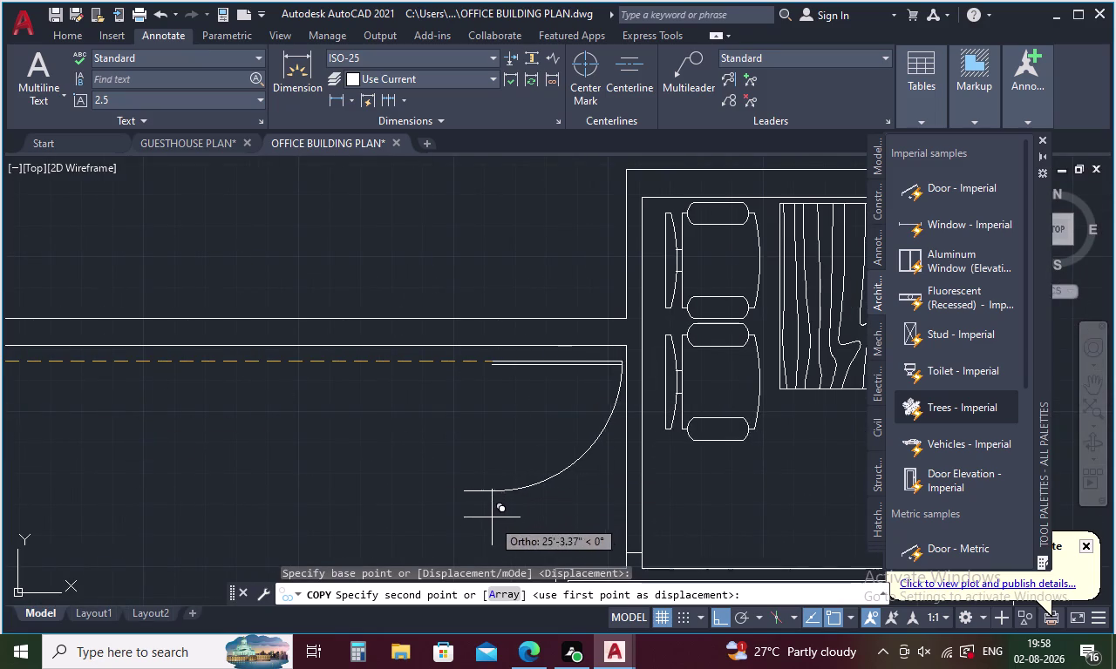
middle_click(473, 541)
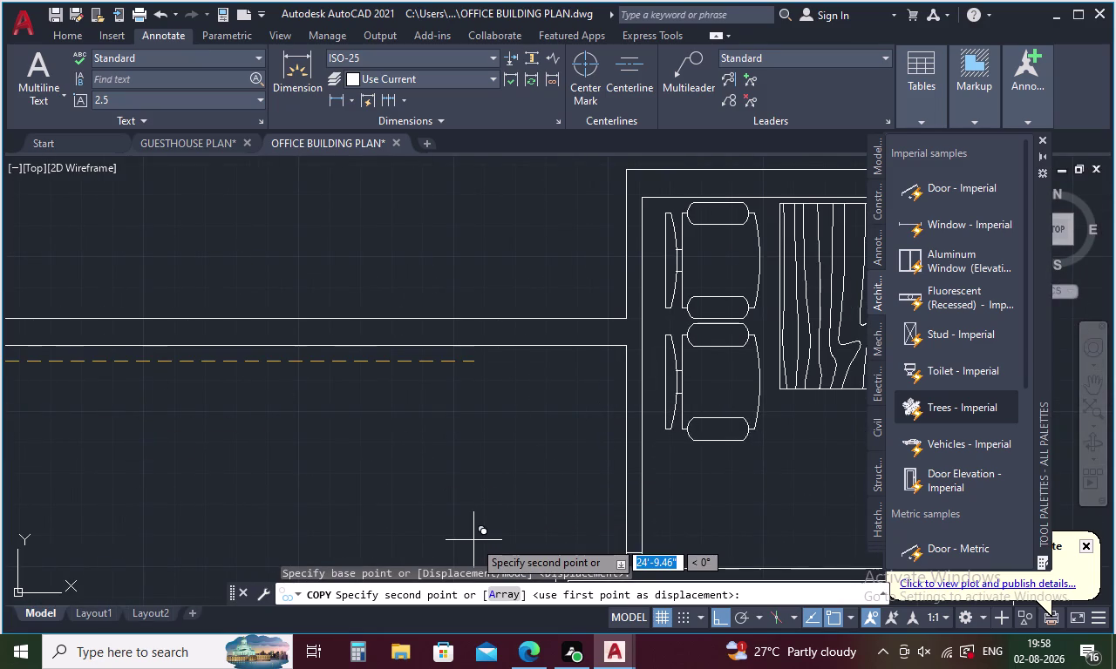
scroll(down, 3)
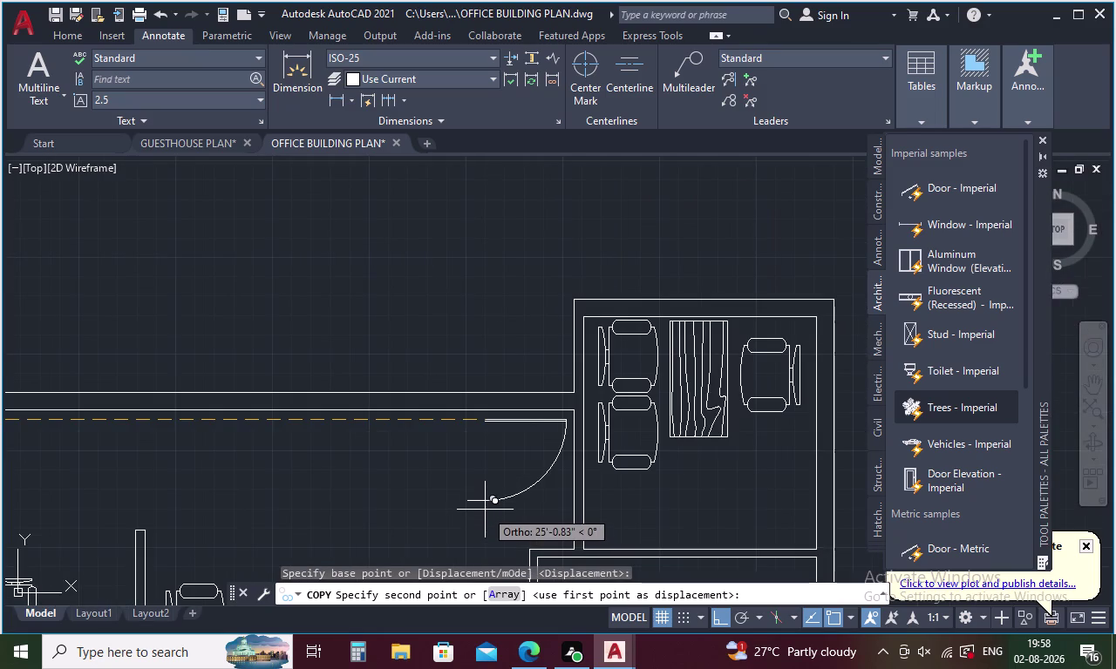
scroll(down, 3)
scroll(up, 3)
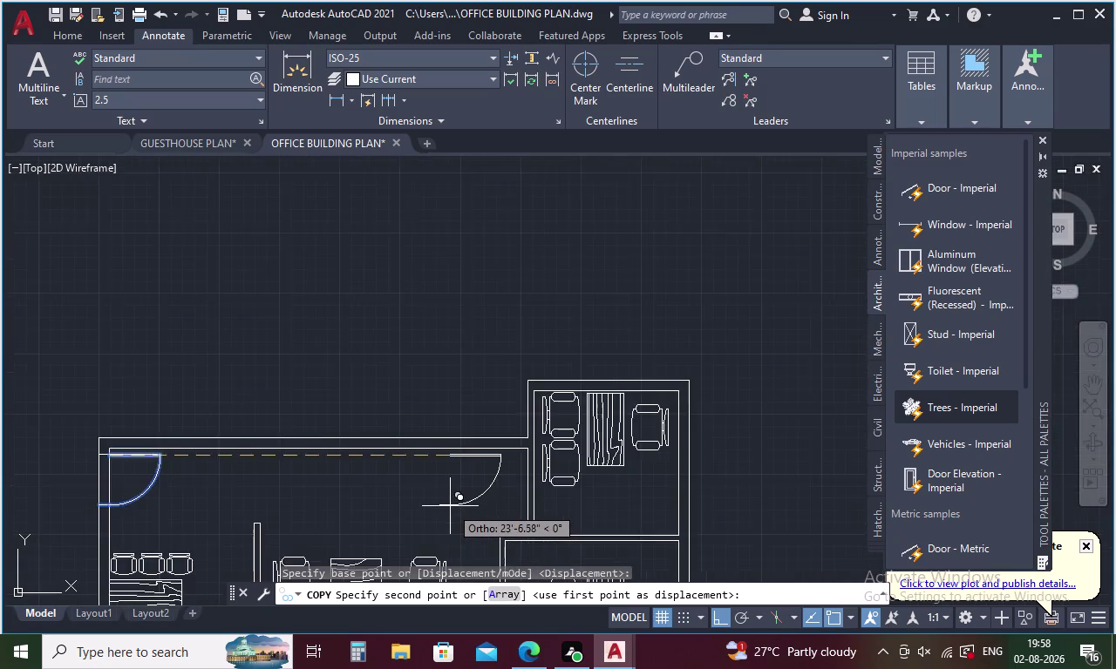
scroll(up, 3)
click(450, 507)
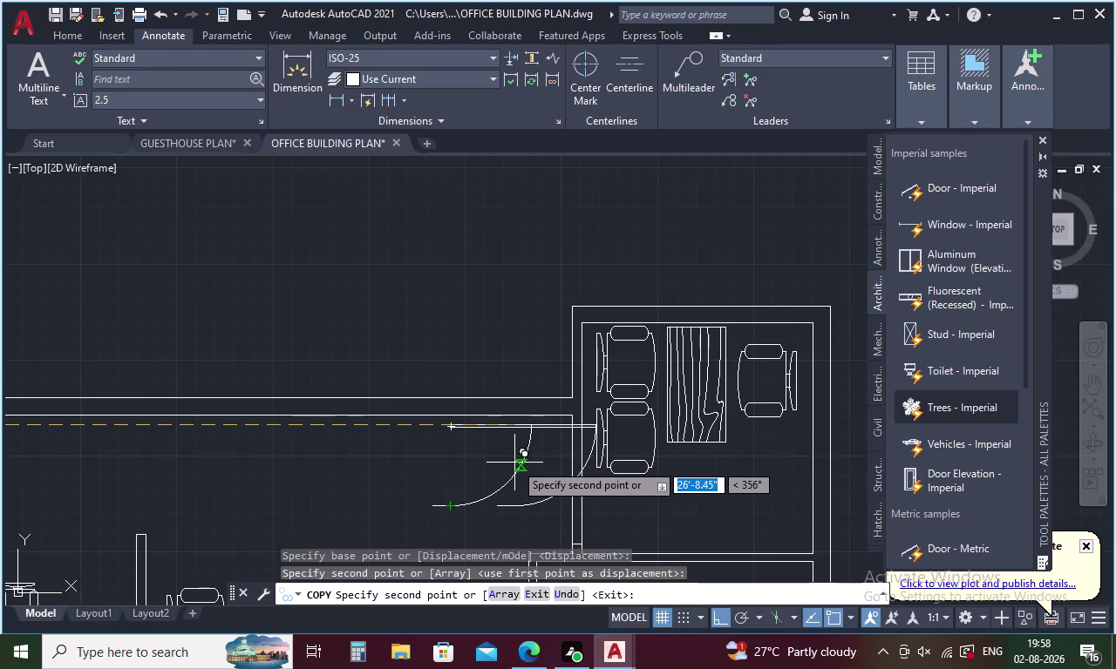
key(Escape)
drag(539, 453, 538, 431)
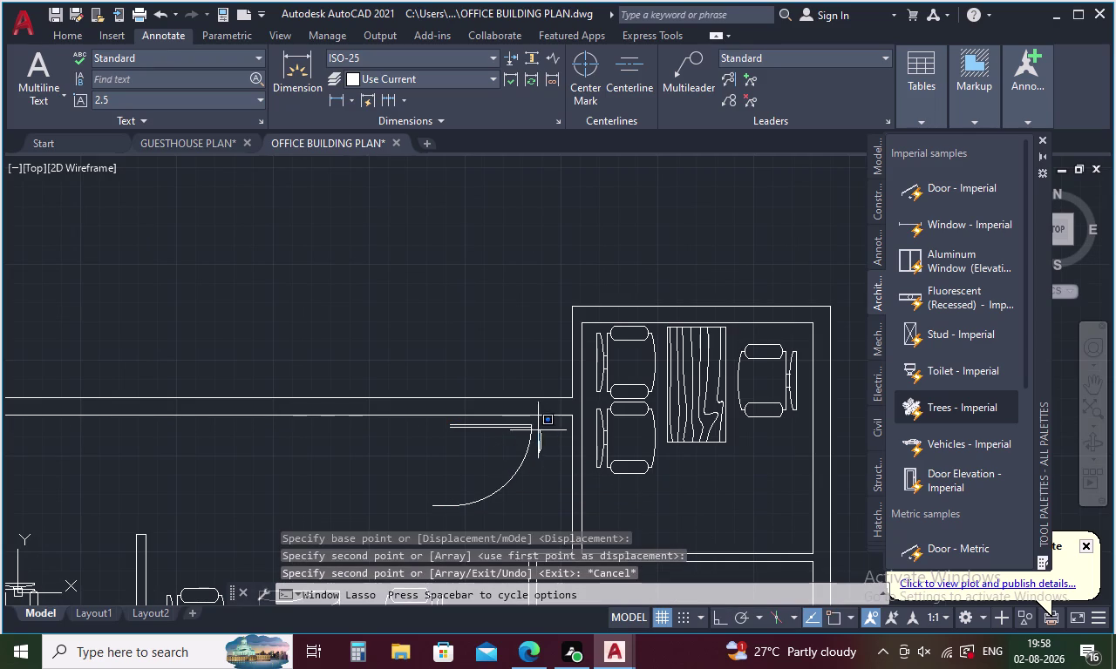
drag(538, 431, 446, 523)
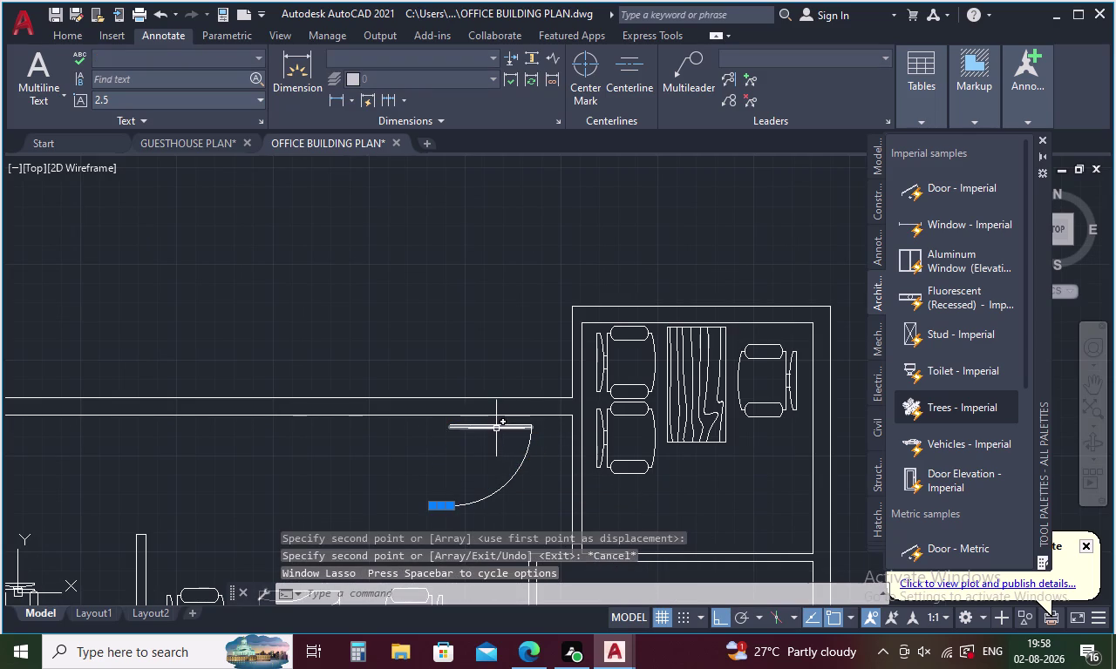
Select the copied door and try rotating it about the hinge, then cancel.
drag(493, 422, 501, 508)
drag(545, 427, 545, 425)
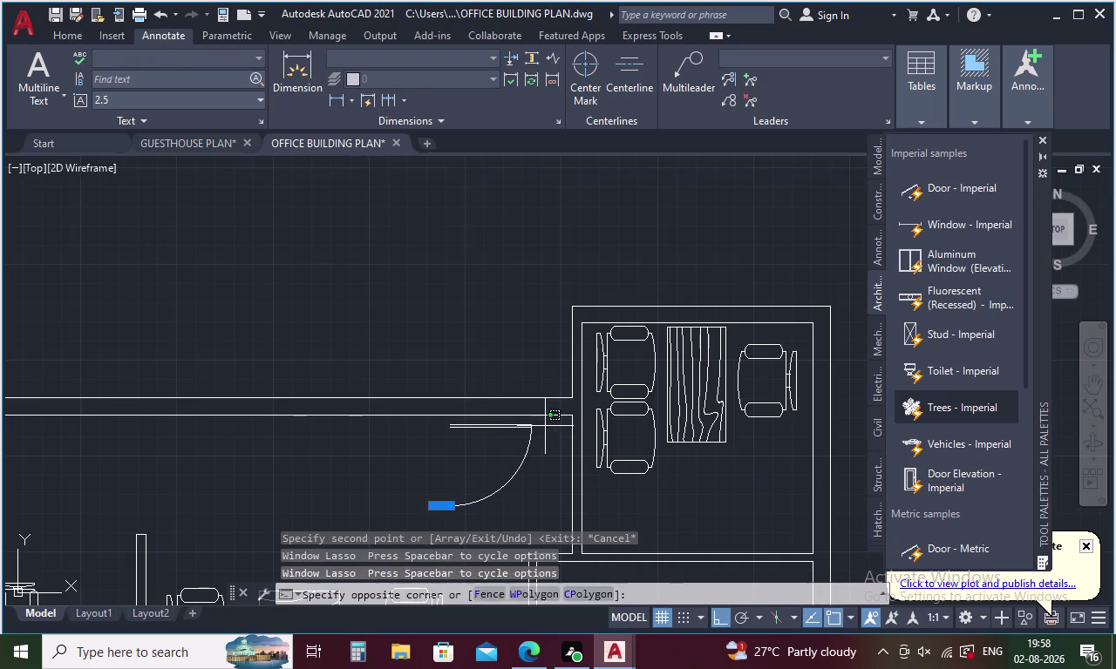
drag(545, 426, 469, 421)
right_click(499, 454)
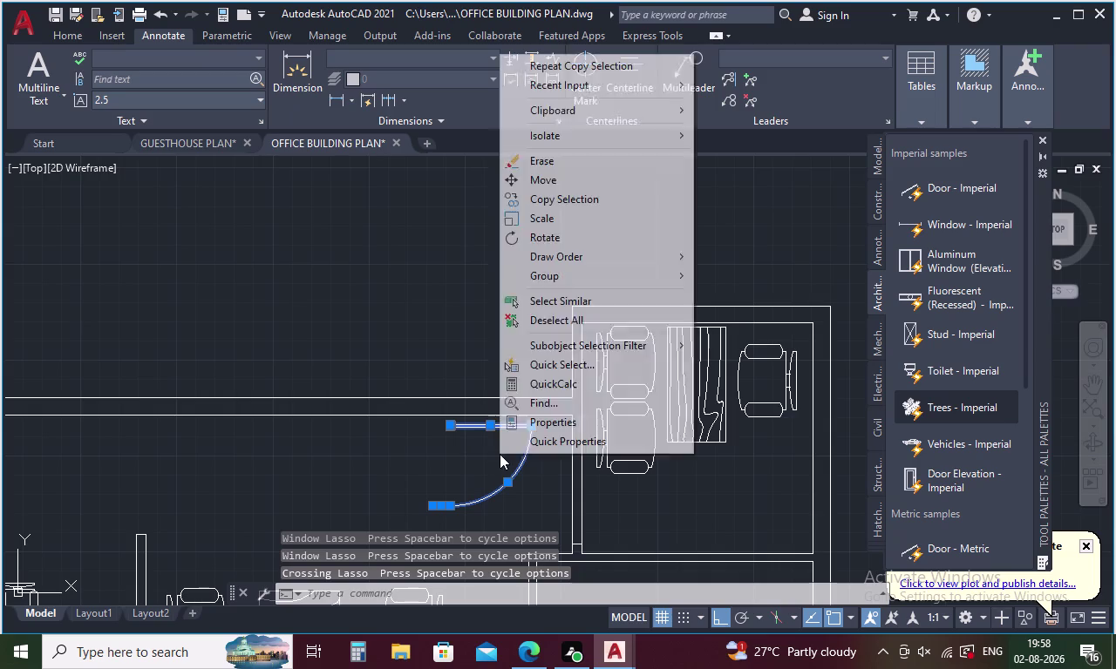
click(556, 244)
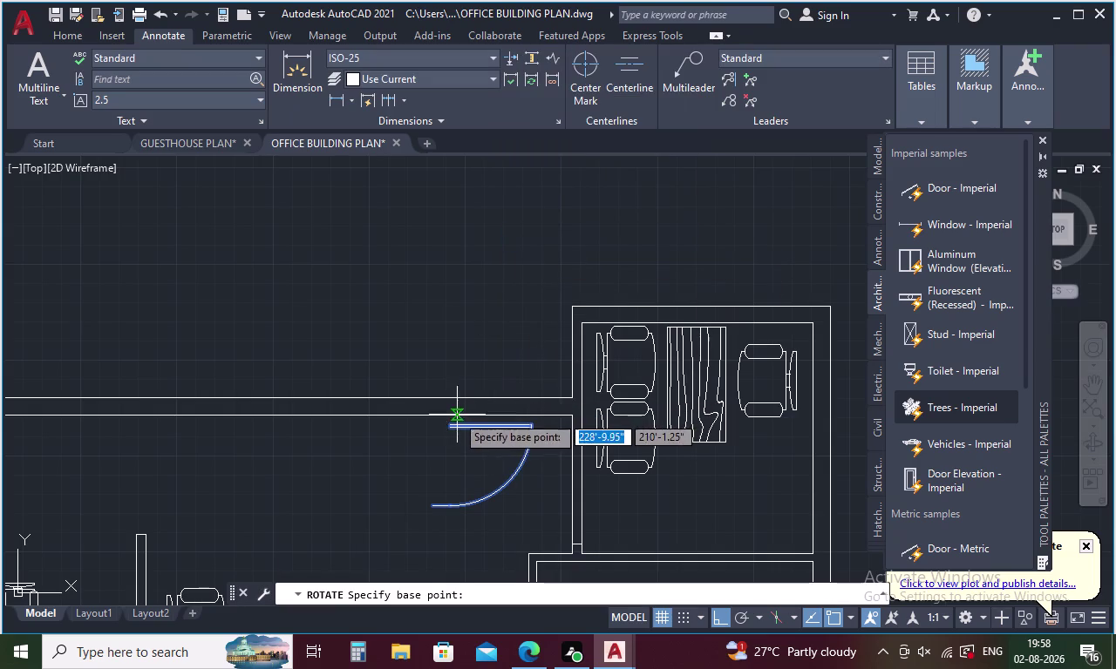
click(450, 425)
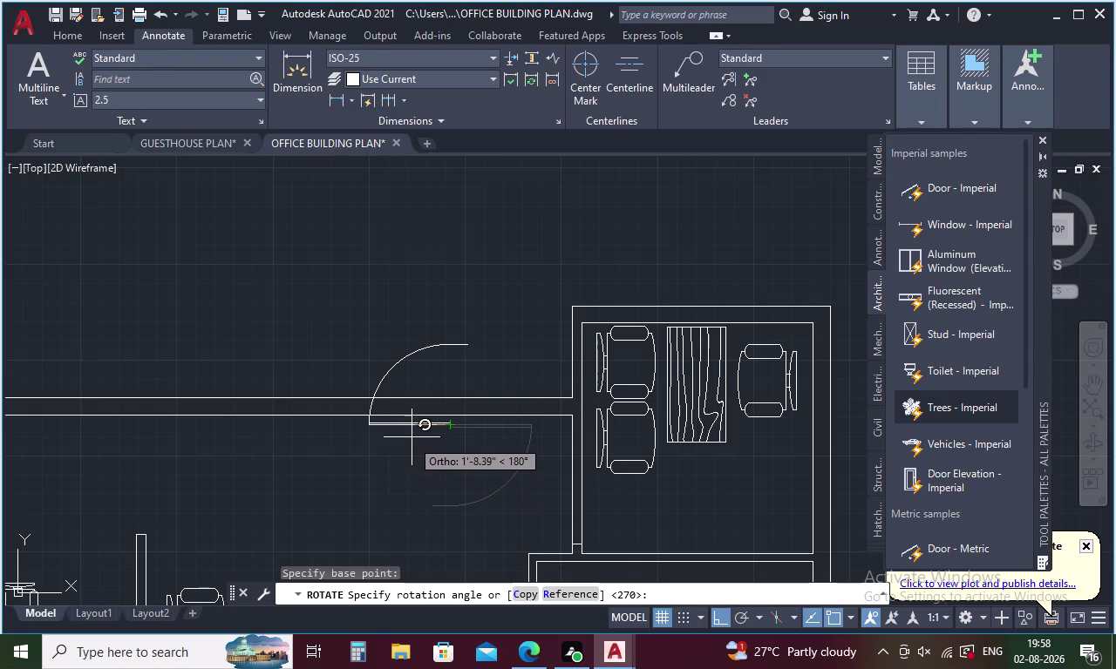
key(Escape)
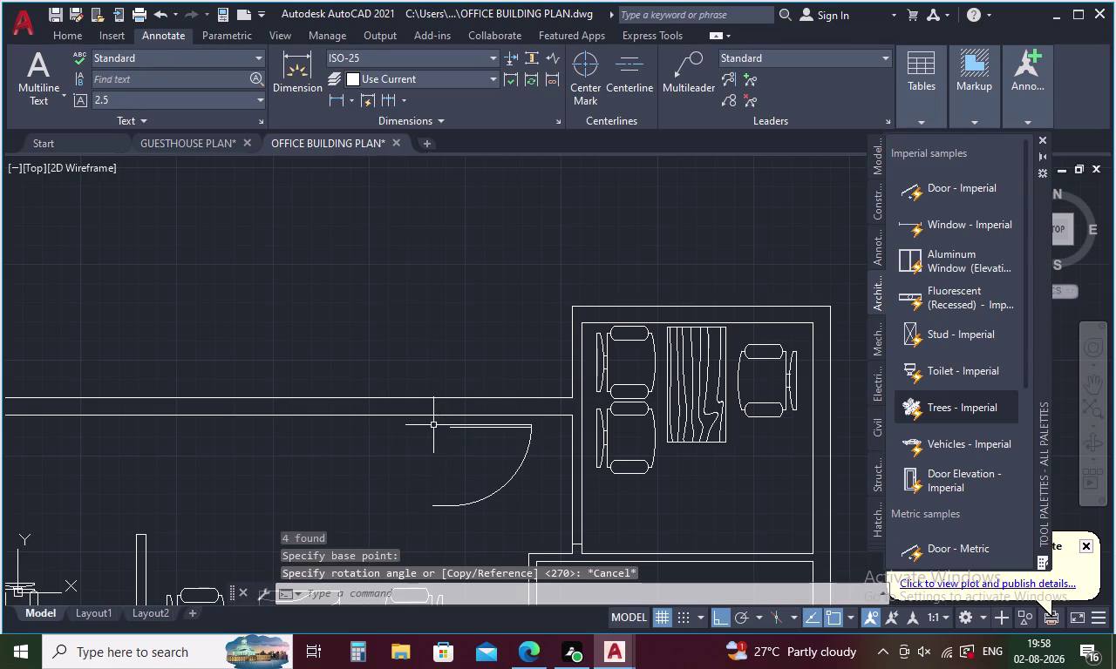
drag(538, 428, 528, 503)
right_click(528, 489)
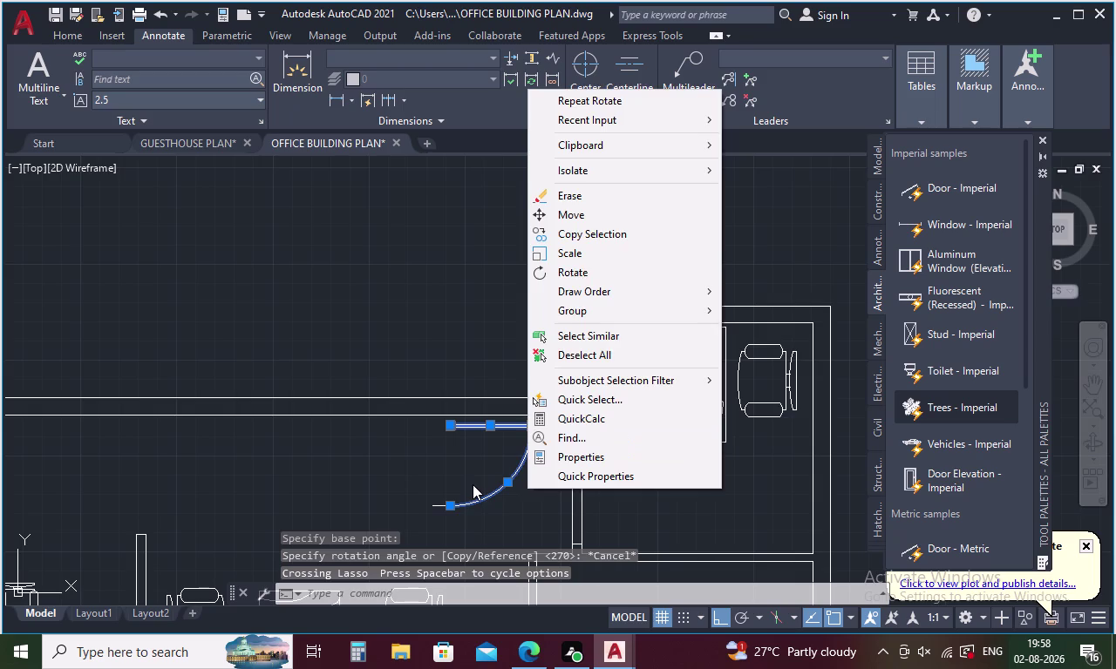
key(Escape)
click(434, 504)
right_click(450, 459)
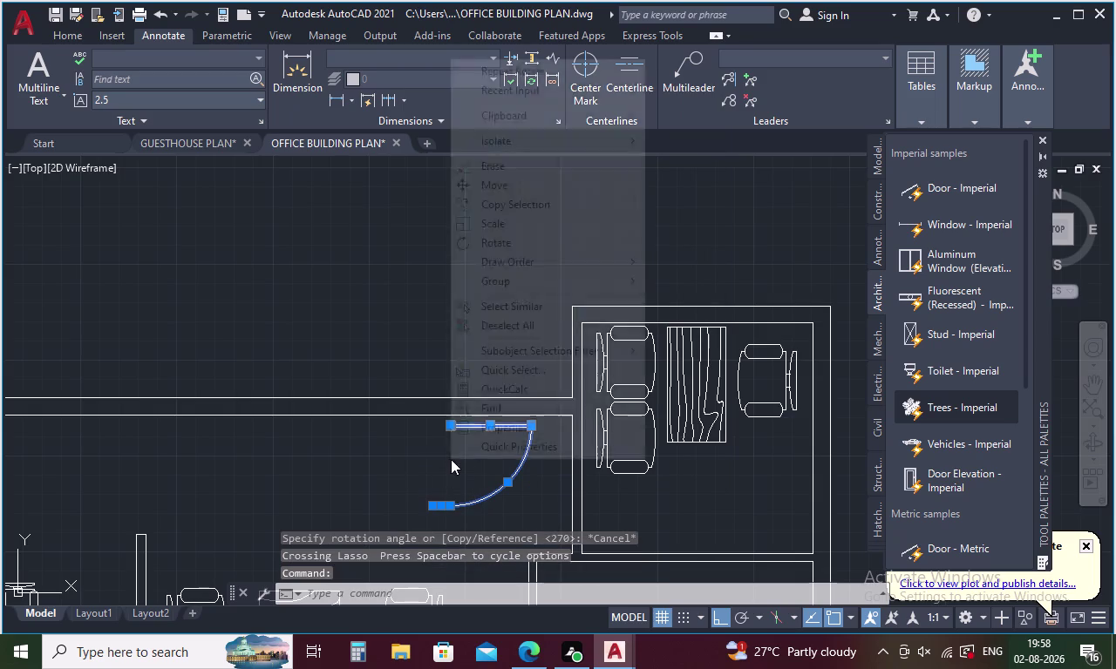
key(Escape)
Mirror the door across a horizontal line with MI, erasing the original.
text(MI)
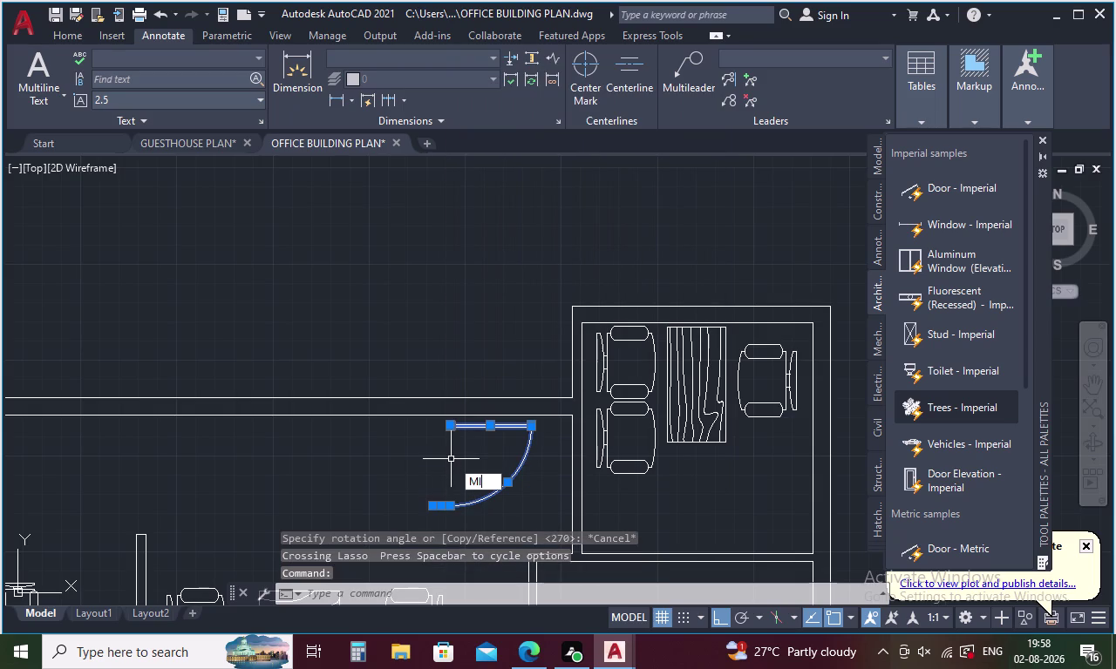
key(Return)
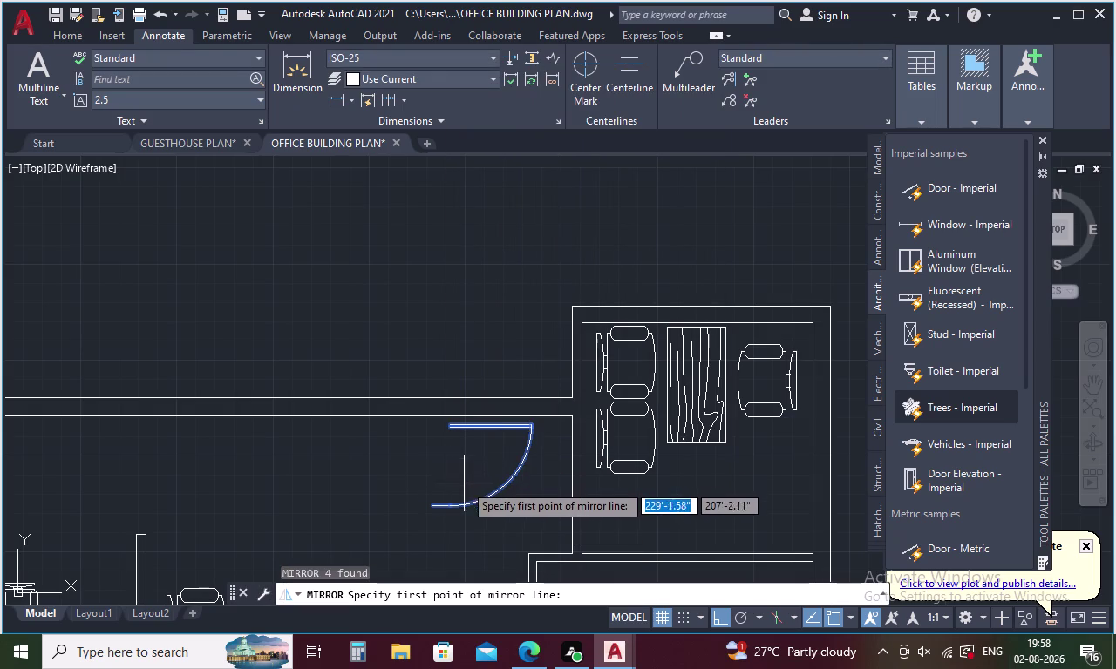
scroll(up, 3)
click(527, 426)
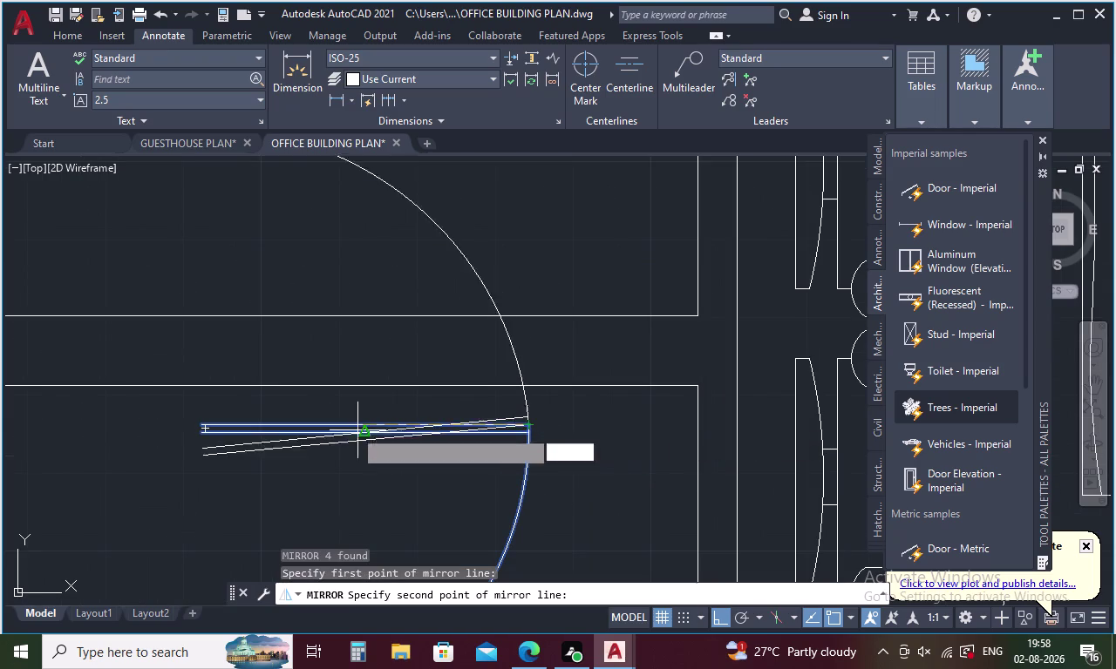
click(196, 427)
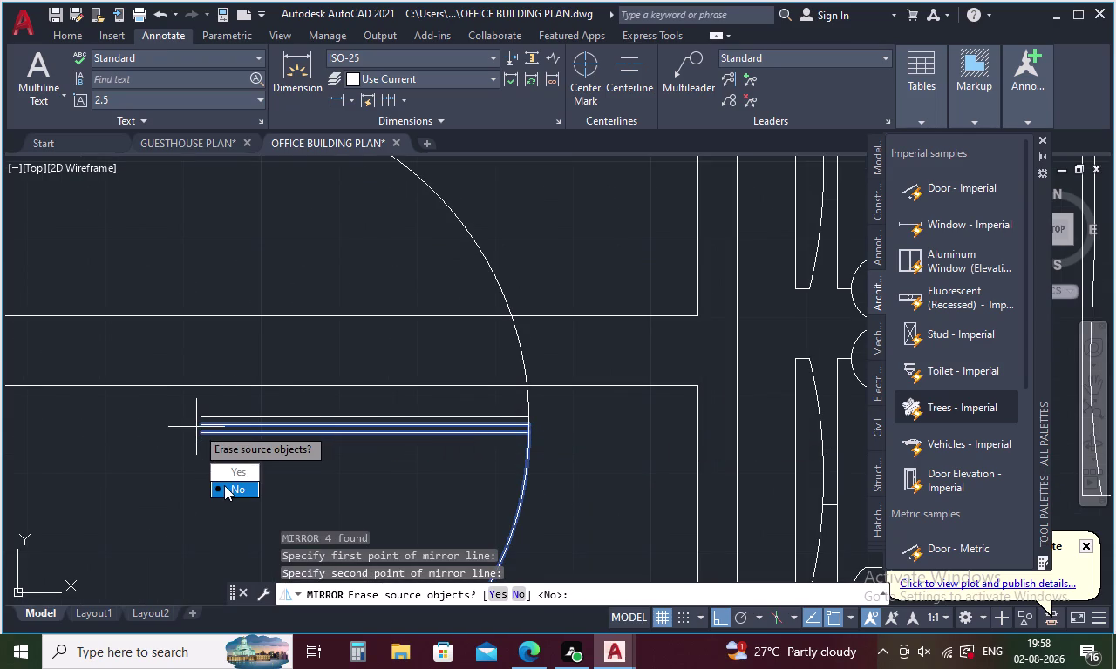
drag(228, 474, 196, 427)
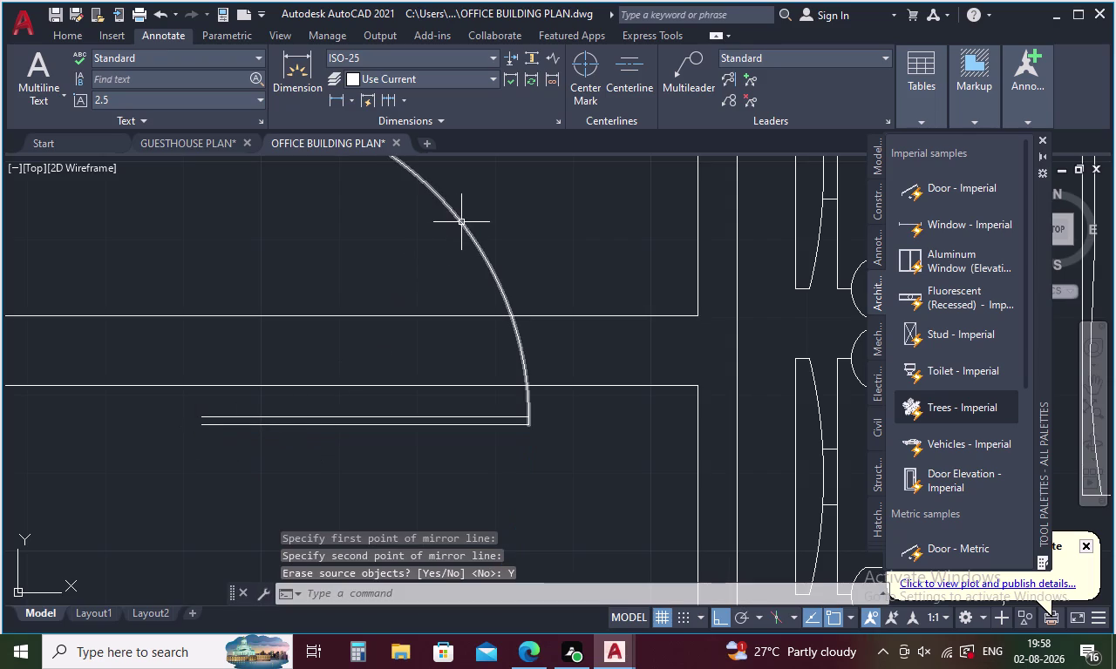
Select the flipped door's leaf and swing arc.
click(461, 223)
drag(438, 408, 411, 459)
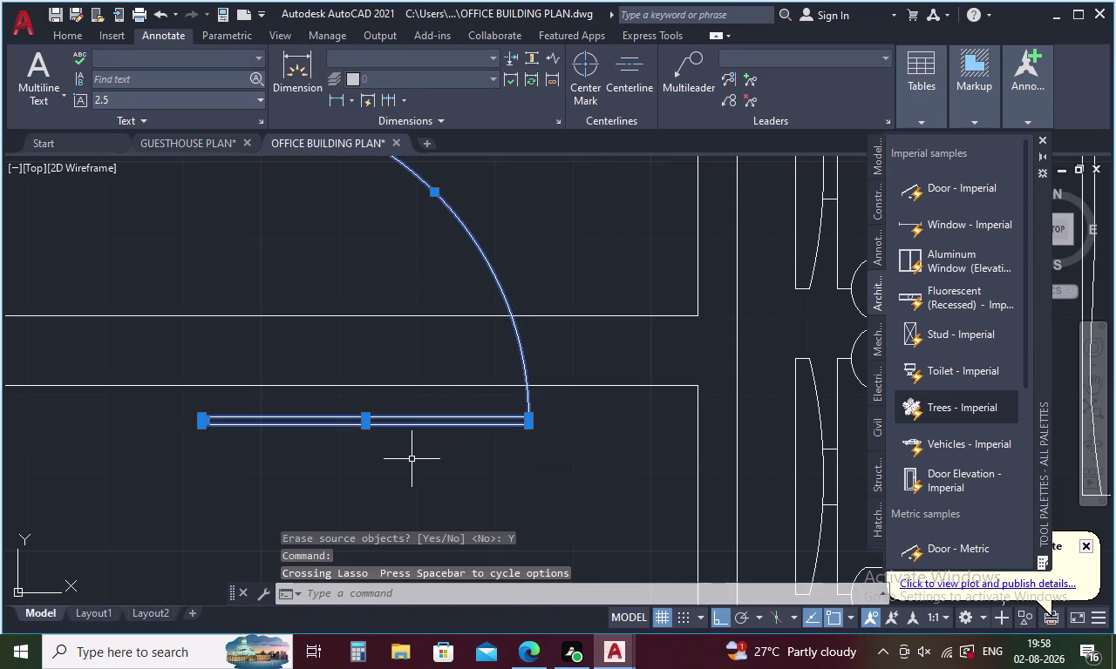
scroll(down, 3)
scroll(up, 3)
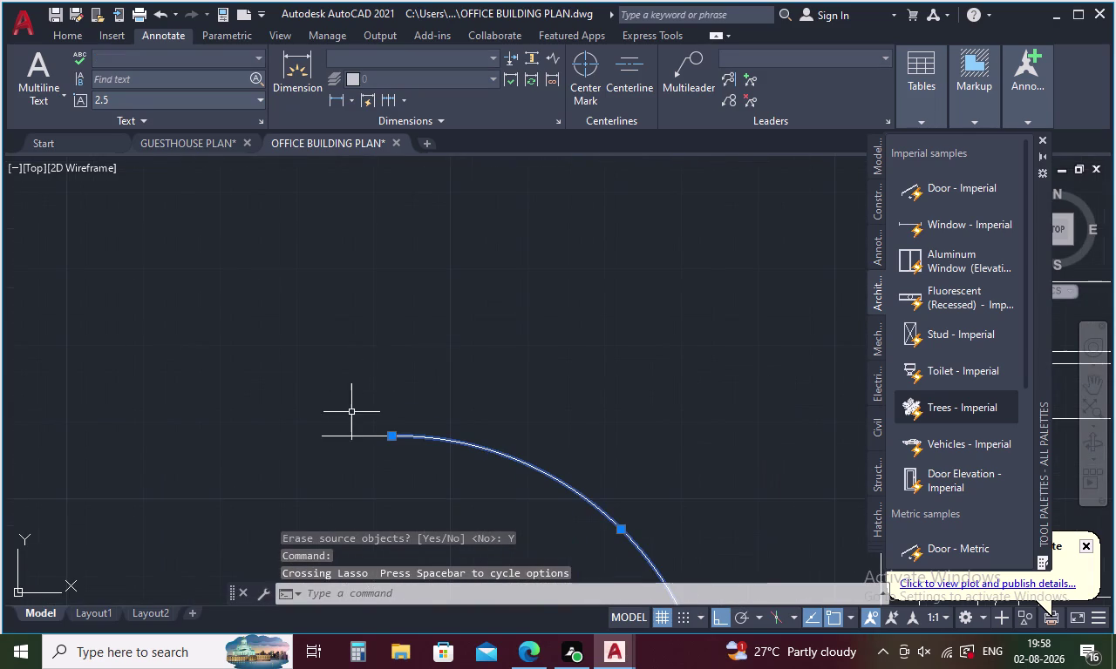
drag(351, 412, 340, 462)
Move the door by its hinge end into the cabin wall opening.
right_click(292, 428)
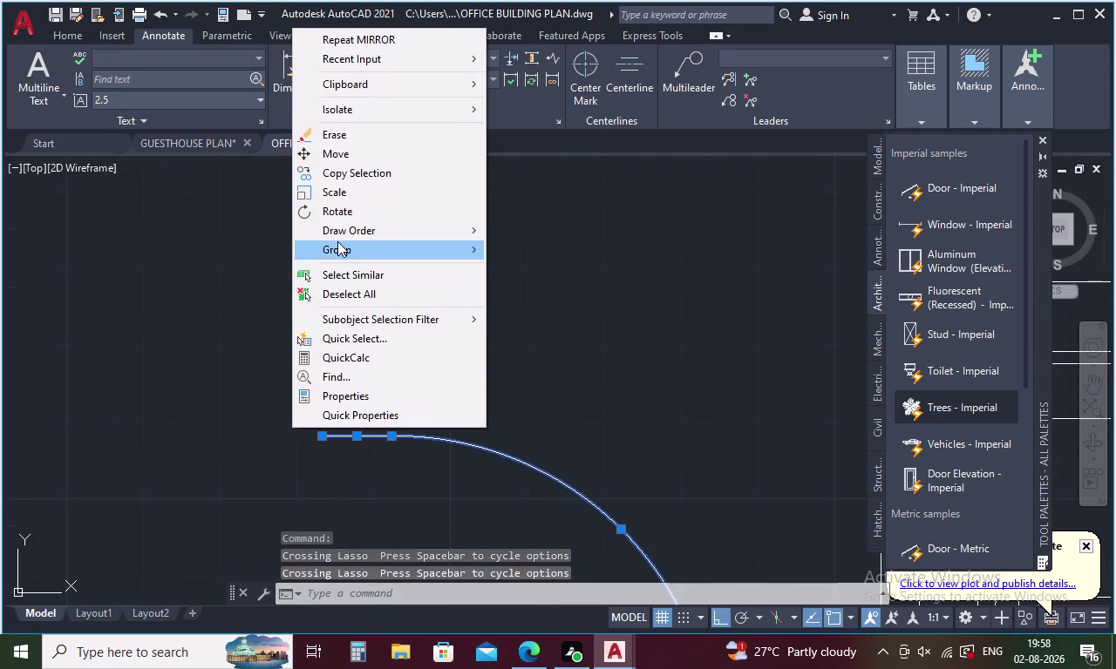
click(349, 160)
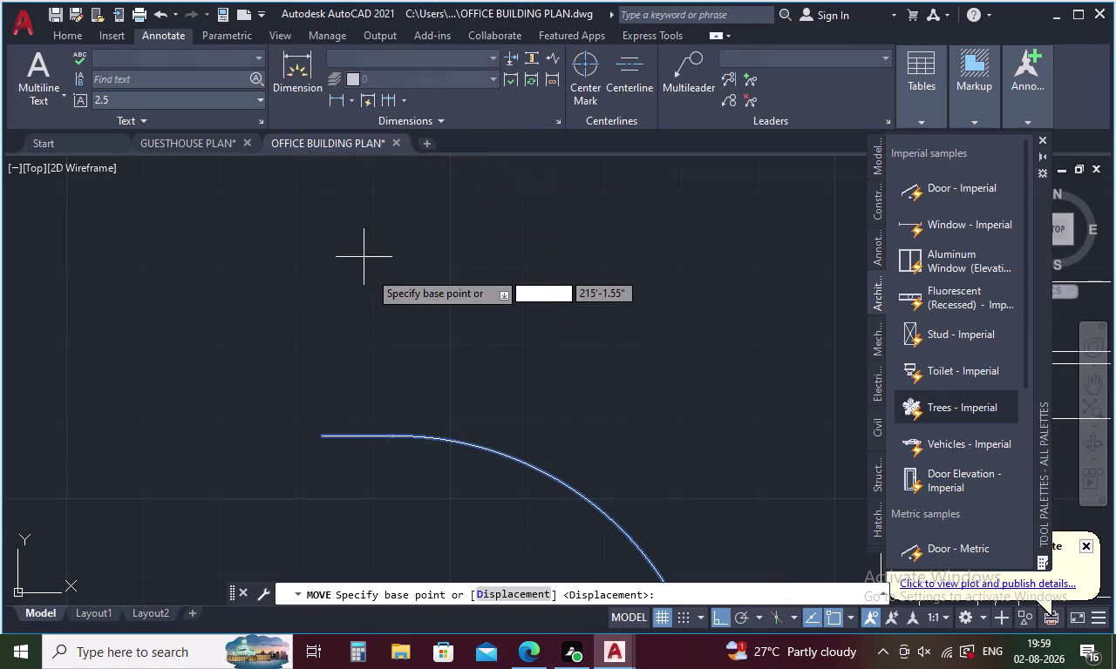
scroll(down, 3)
scroll(up, 3)
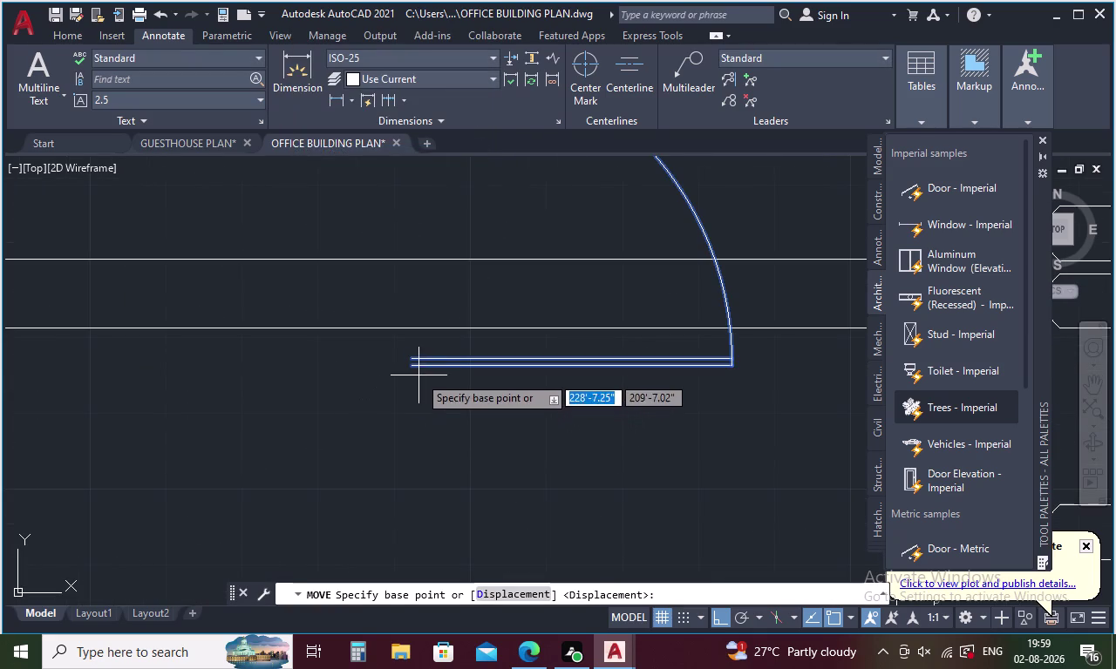
click(412, 371)
scroll(down, 3)
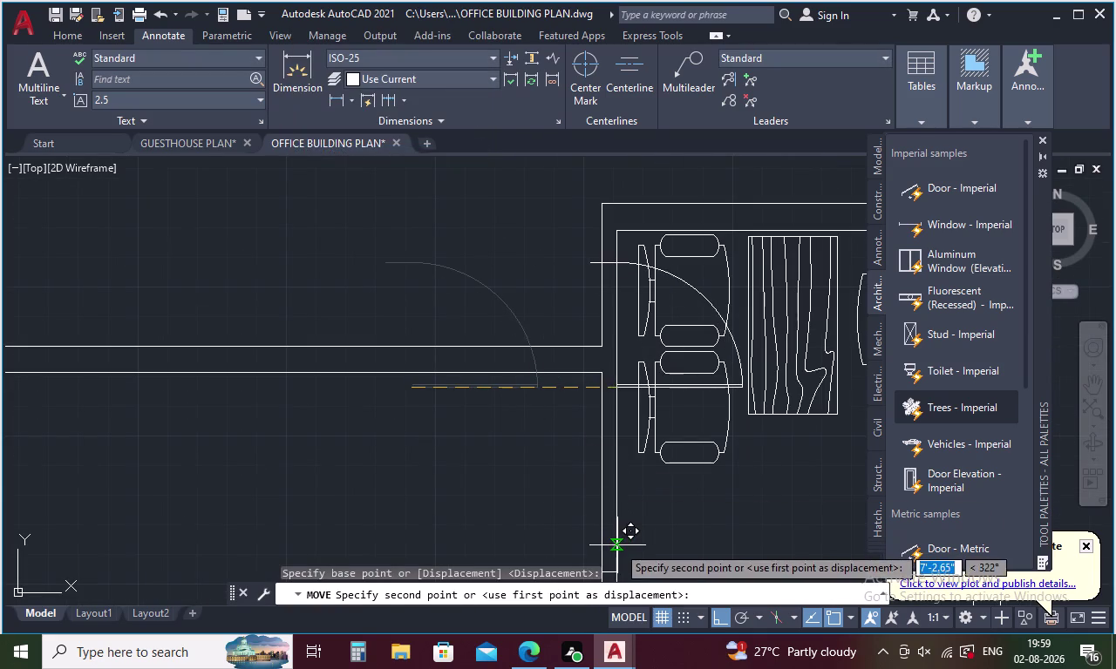
middle_drag(617, 546, 504, 351)
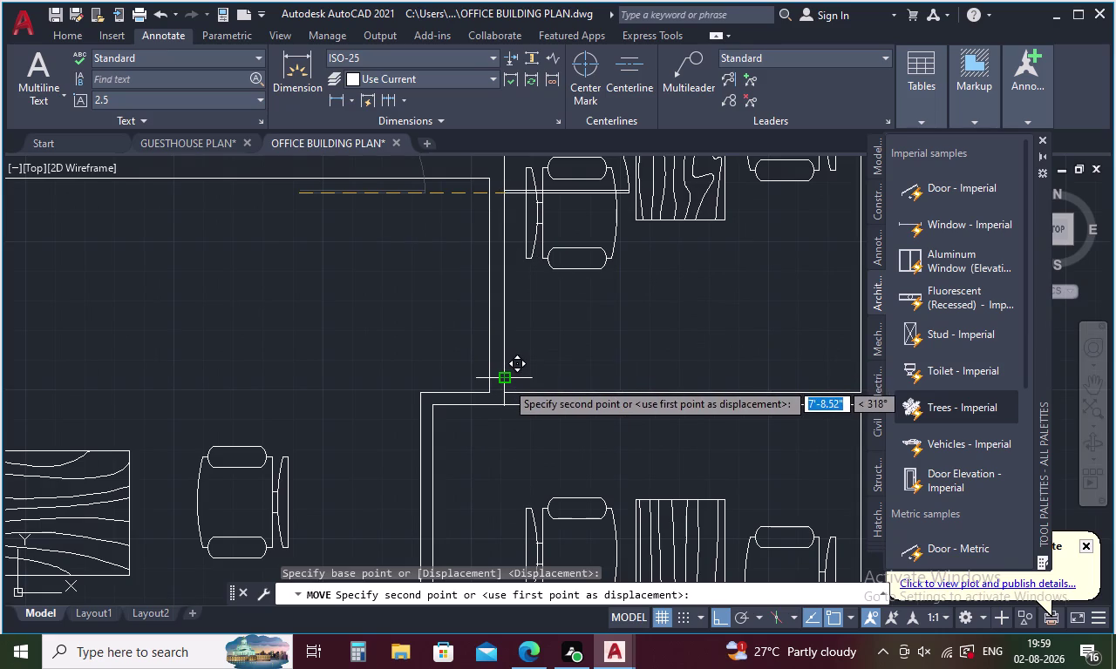
click(505, 382)
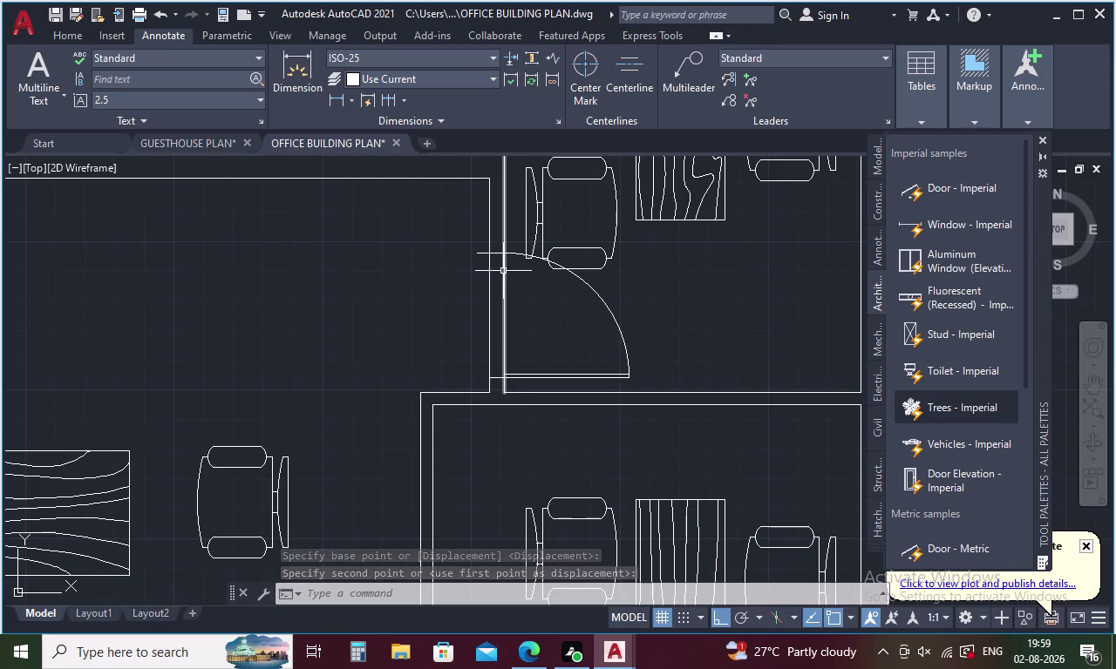
Trim the wall lines crossing the doorway with TR, then select a chair.
scroll(up, 3)
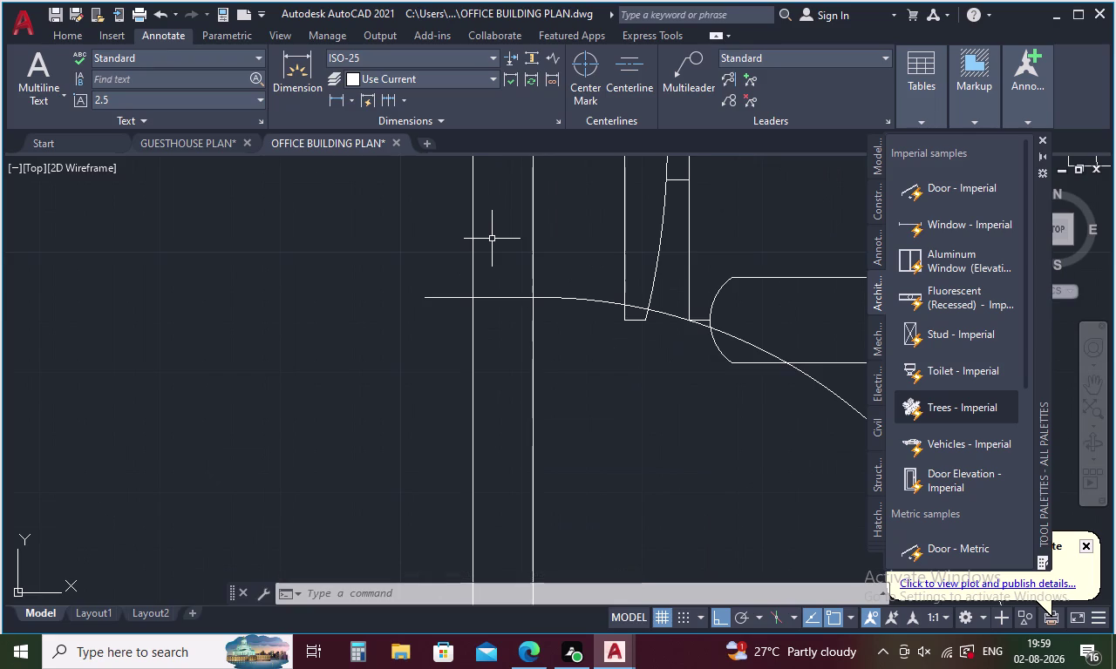
text(TR)
key(Return)
key(Return)
click(447, 298)
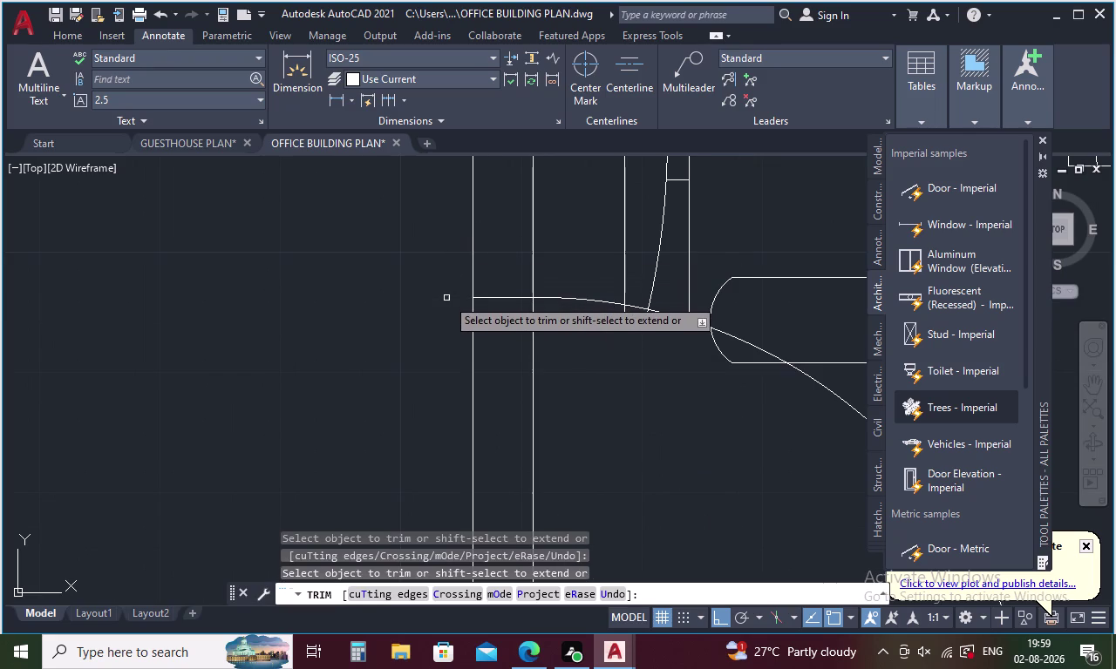
scroll(down, 3)
middle_drag(506, 366, 395, 324)
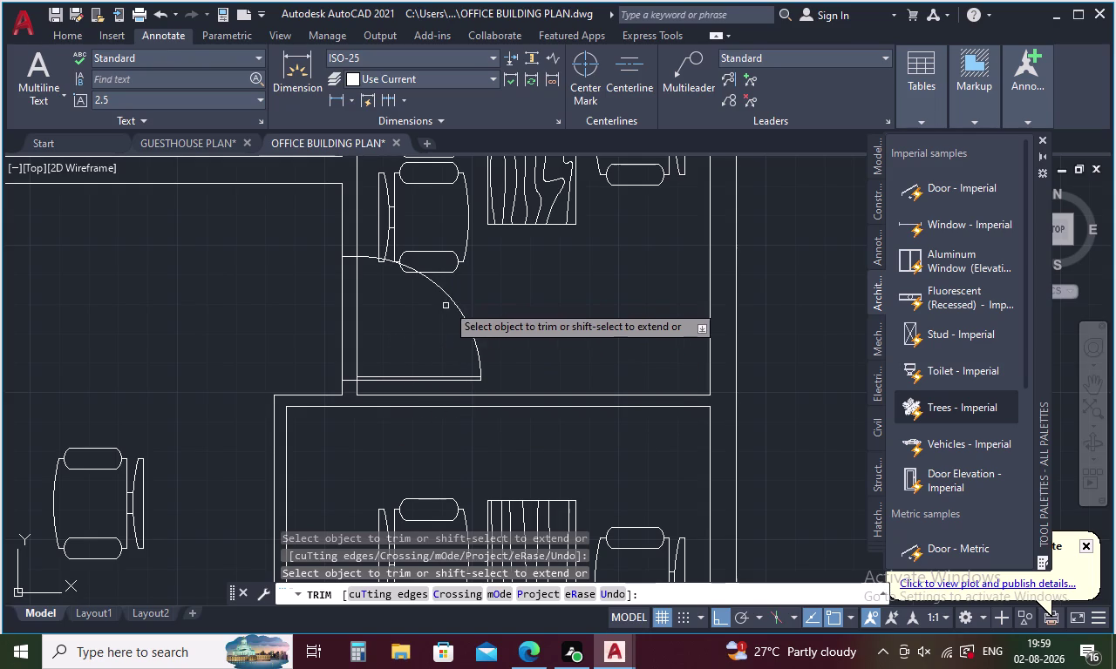
scroll(down, 3)
click(441, 234)
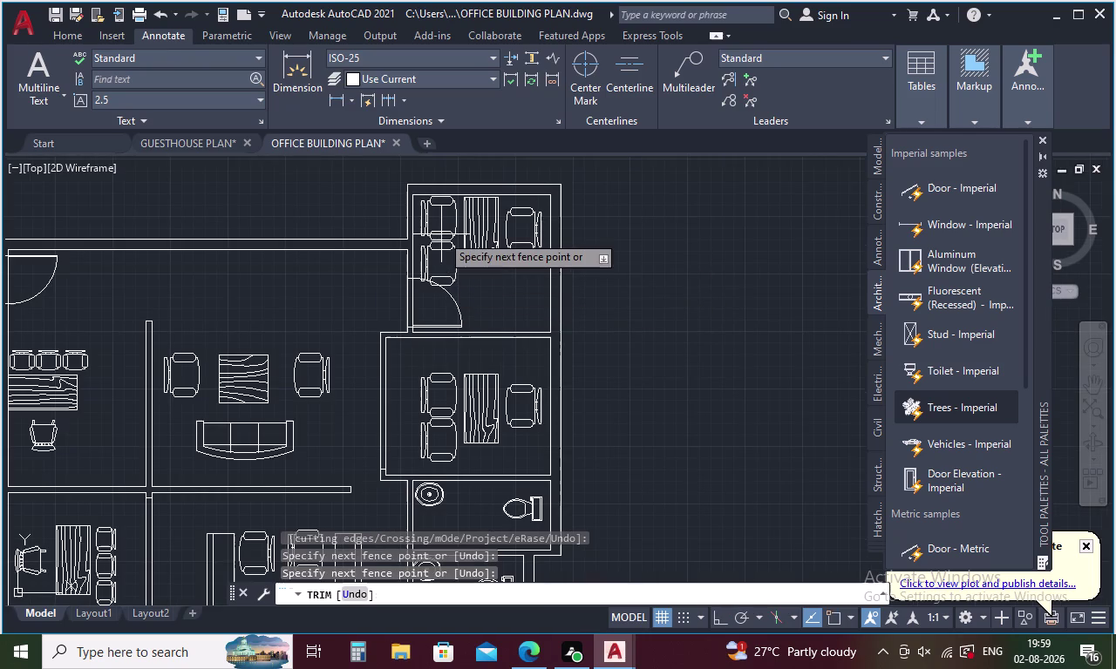
drag(441, 220, 441, 244)
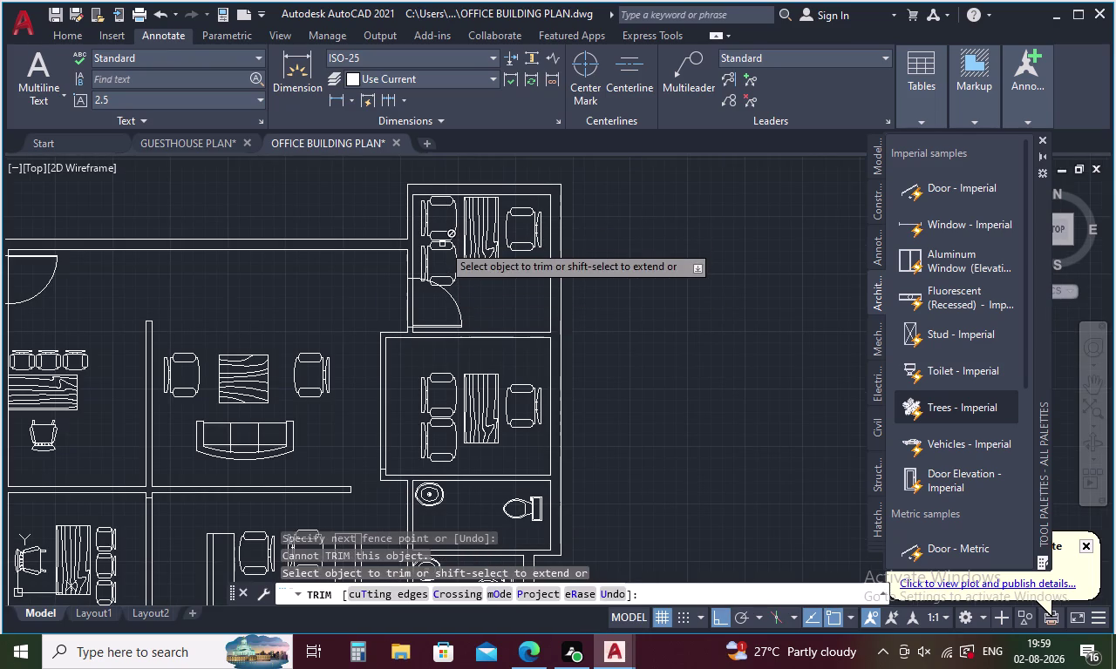
key(Escape)
click(444, 238)
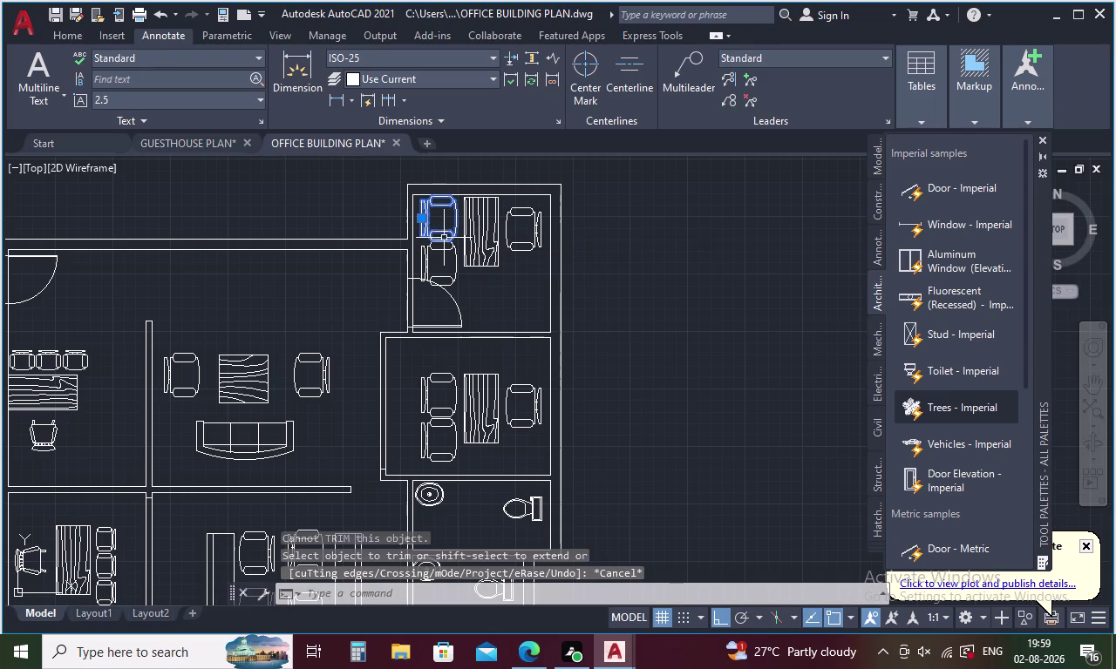
Scale down both chairs beside the upper office desk from a base point on a chair.
click(444, 249)
right_click(501, 299)
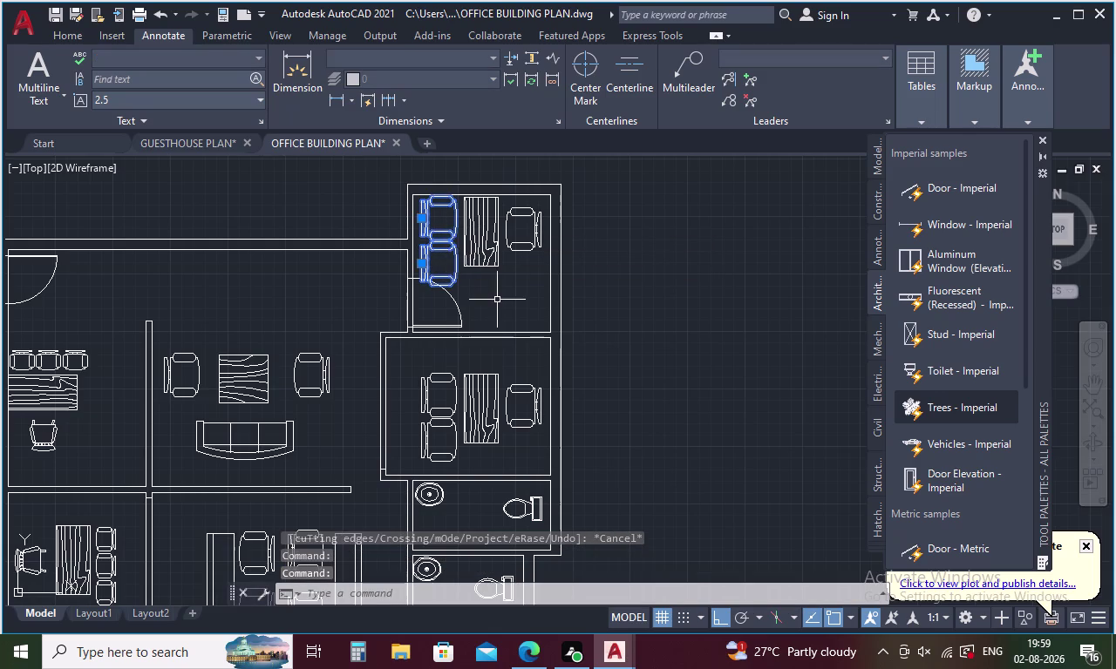
click(557, 399)
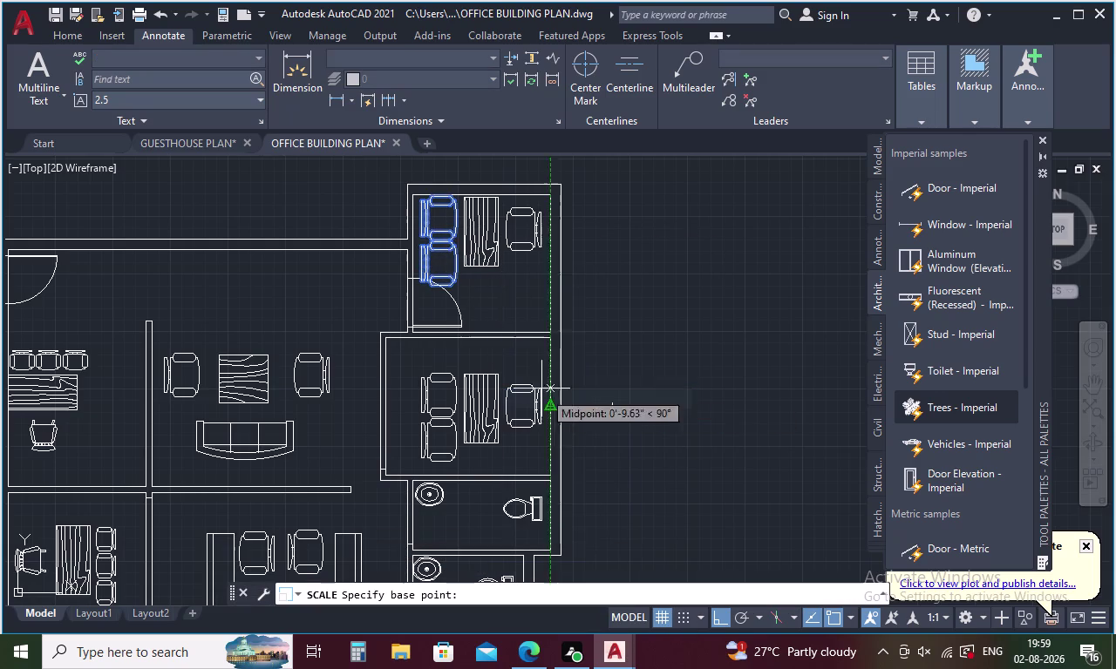
click(444, 238)
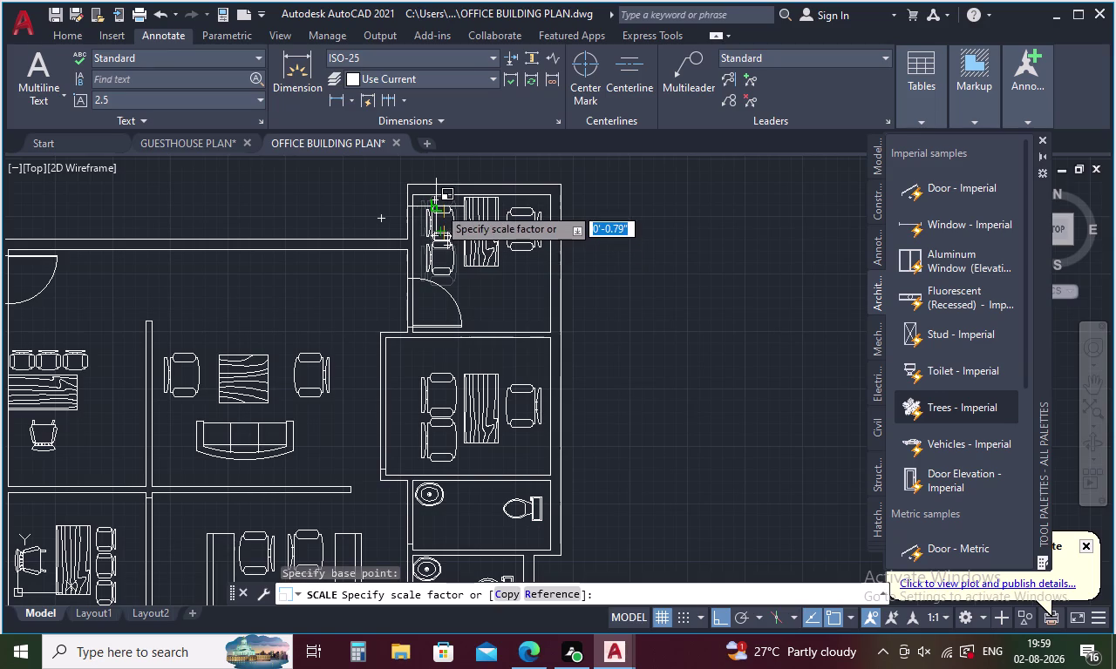
click(437, 207)
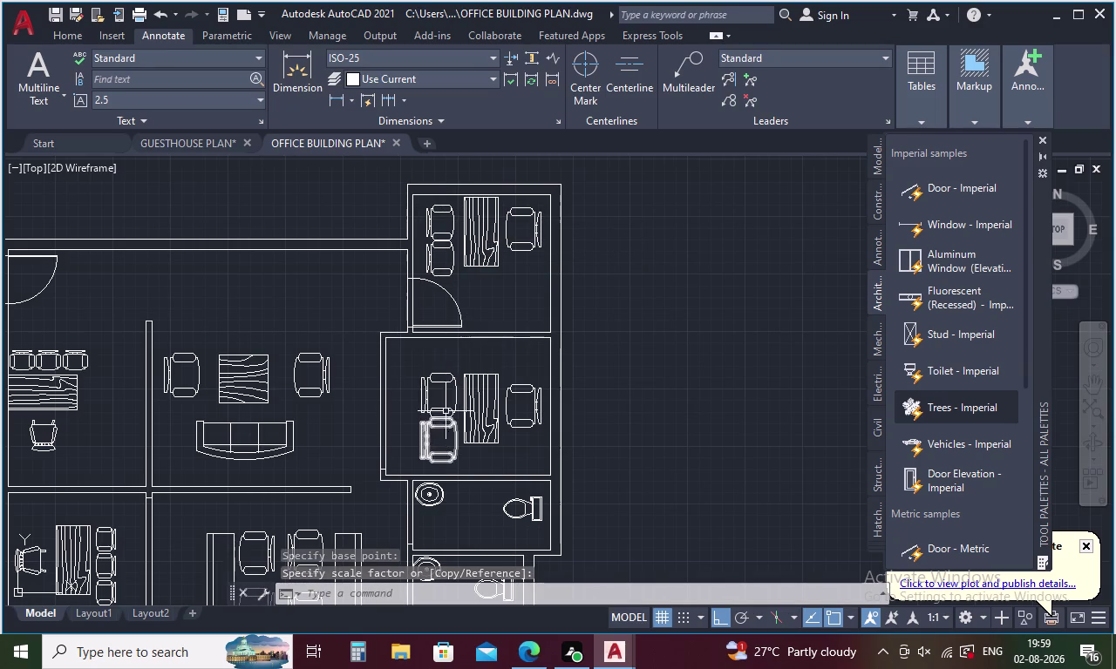
scroll(down, 3)
middle_drag(441, 424, 432, 337)
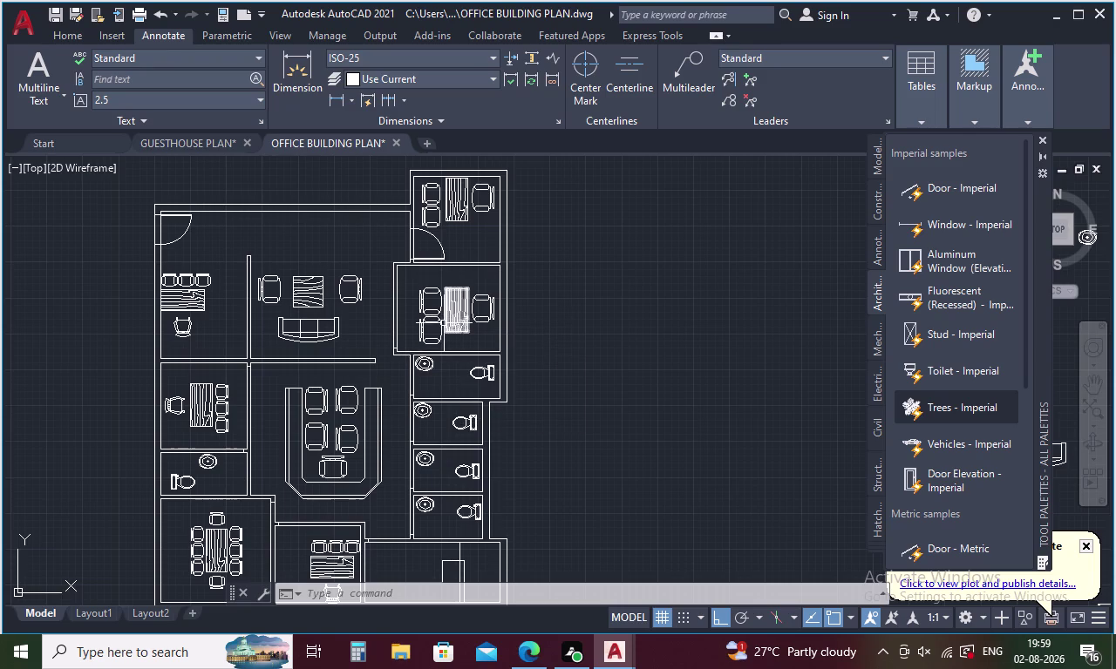
Scale down the selected chairs in the middle office.
drag(484, 298, 477, 300)
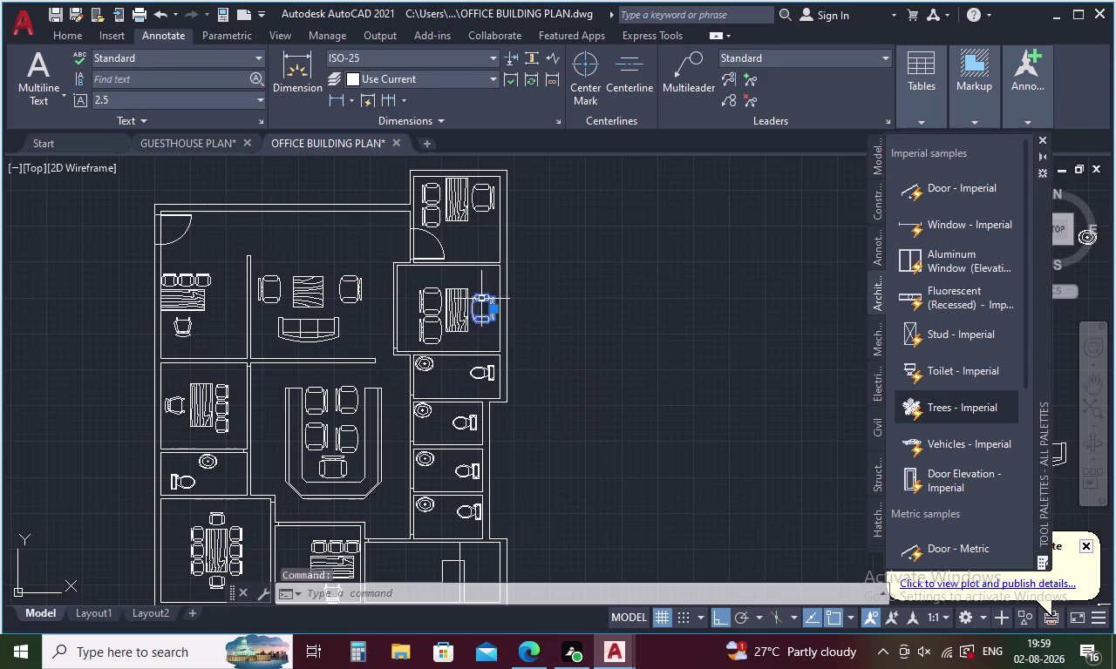
drag(477, 301, 420, 323)
click(434, 303)
click(429, 328)
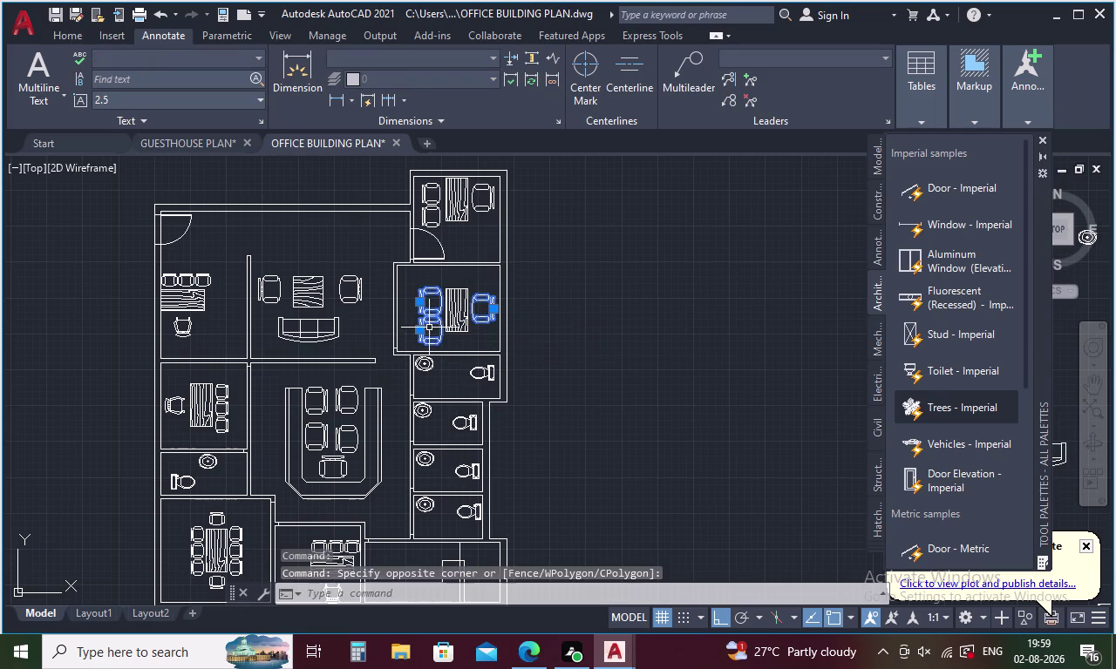
click(457, 312)
right_click(455, 313)
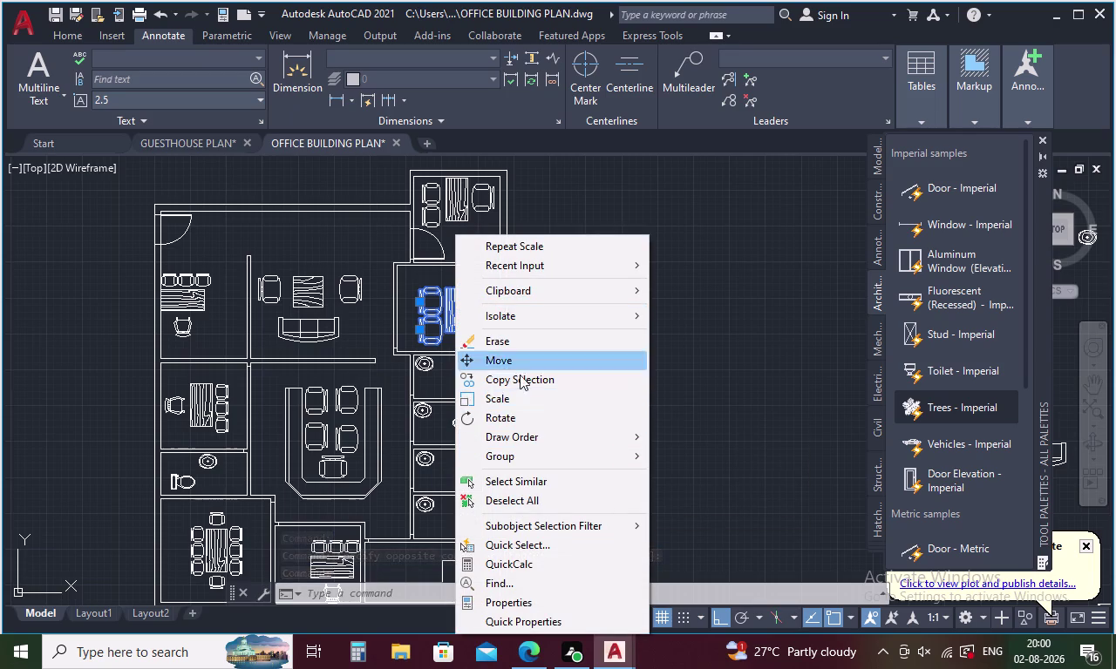
click(513, 398)
click(457, 309)
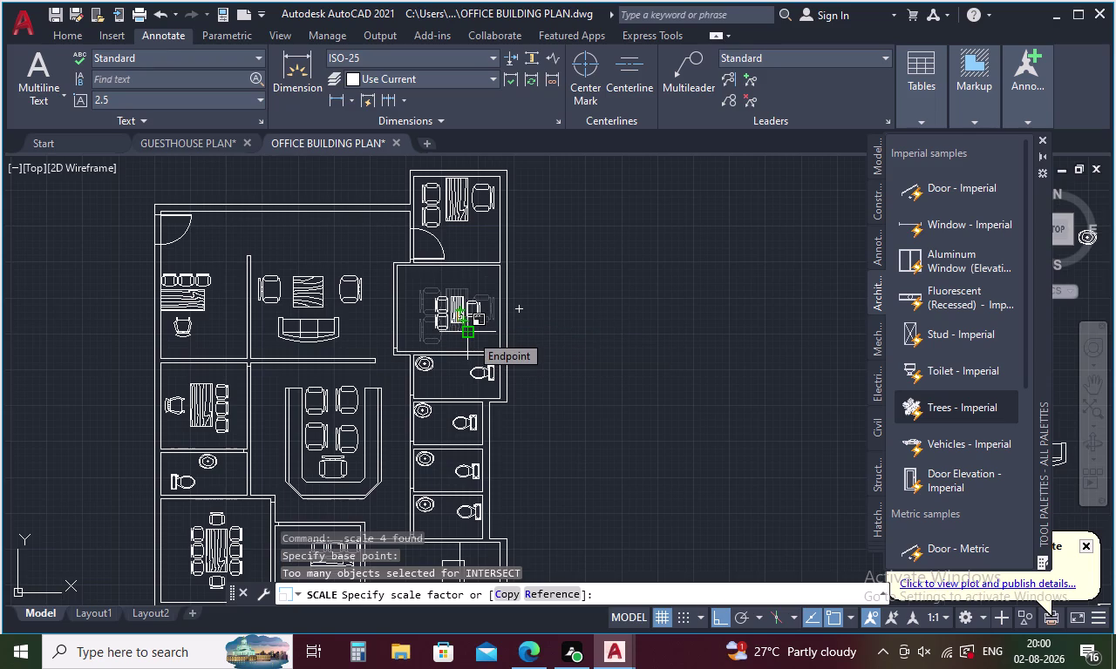
click(470, 338)
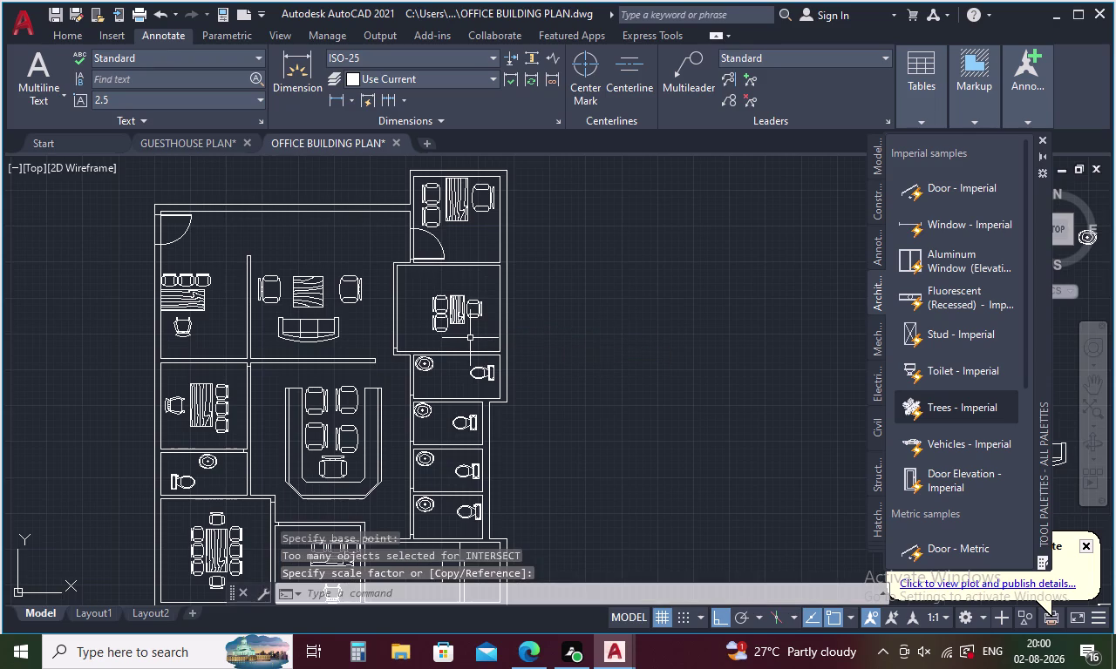
Move the desk and its surrounding chairs to a new spot in the middle office.
click(459, 318)
drag(476, 295, 472, 298)
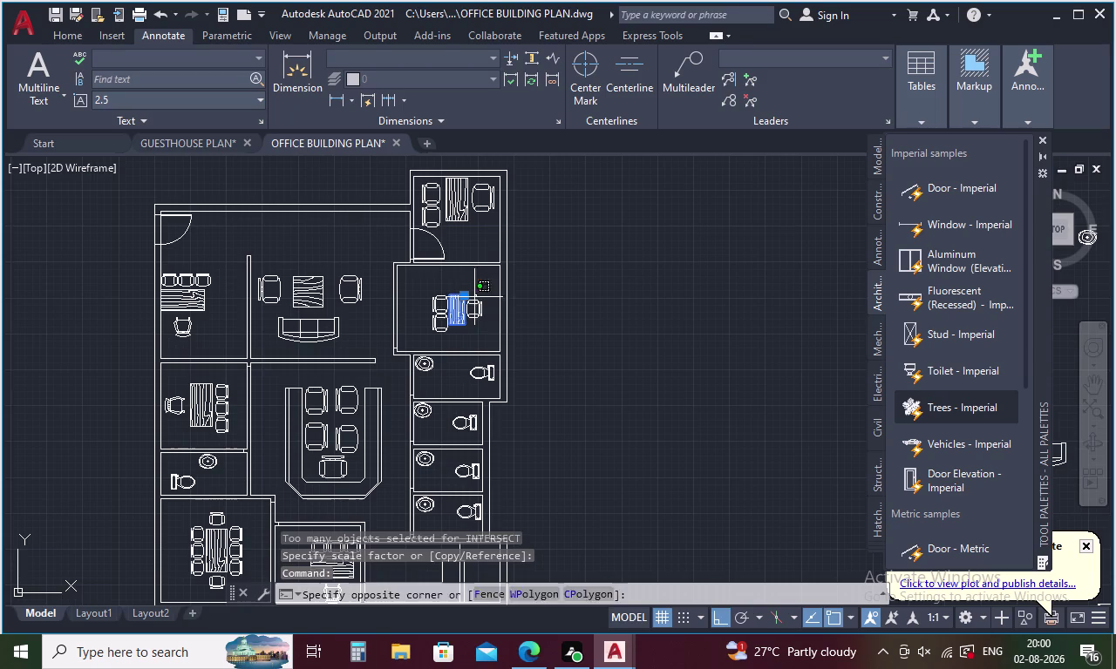
drag(472, 298, 427, 327)
click(436, 303)
right_click(444, 321)
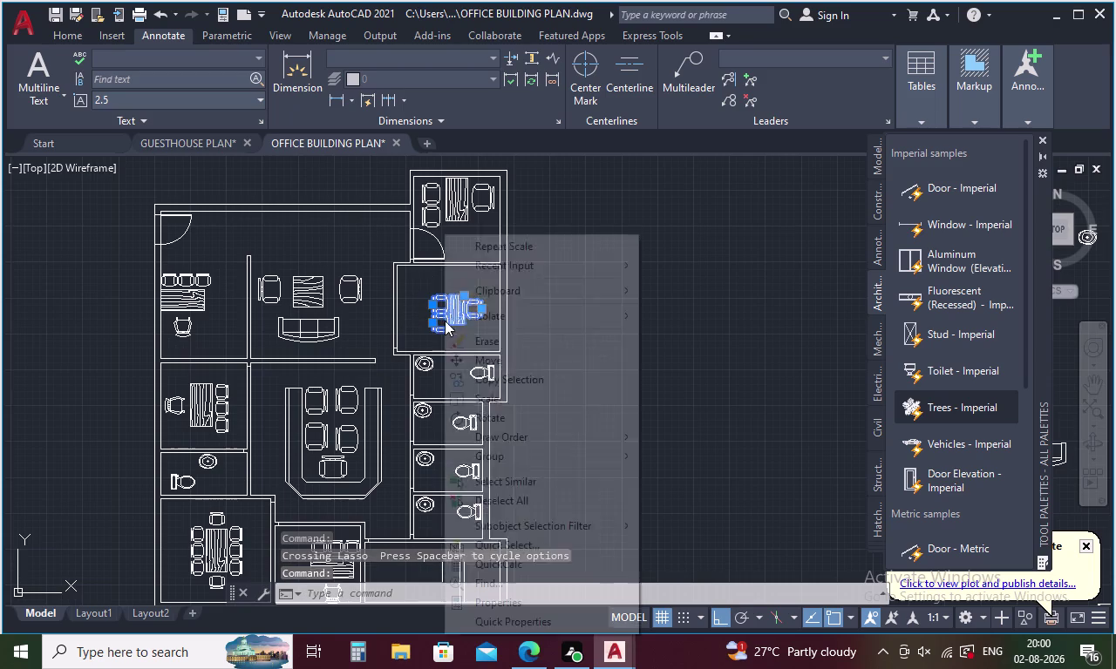
click(490, 358)
click(457, 312)
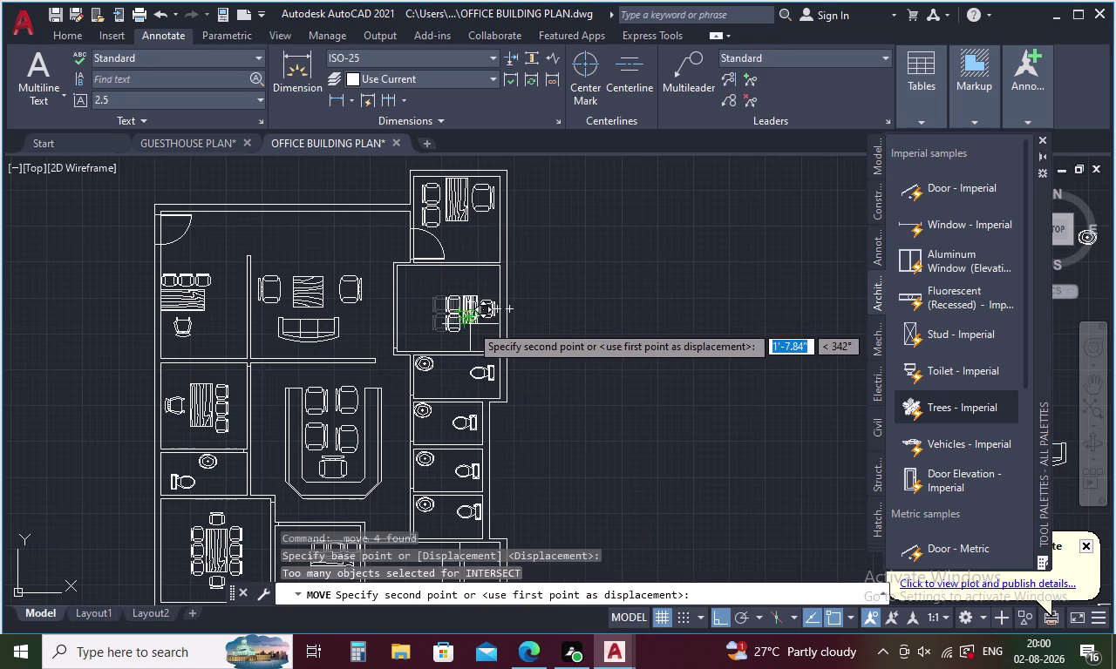
click(470, 324)
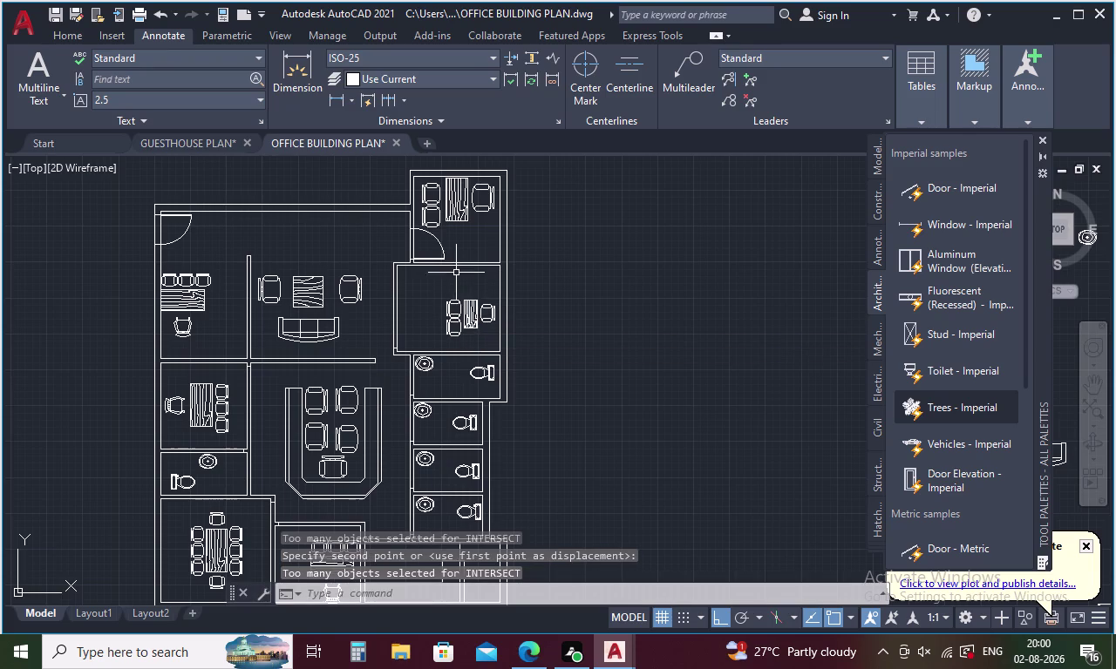
Move the desk and chair set into the cabin above the toilets.
scroll(up, 3)
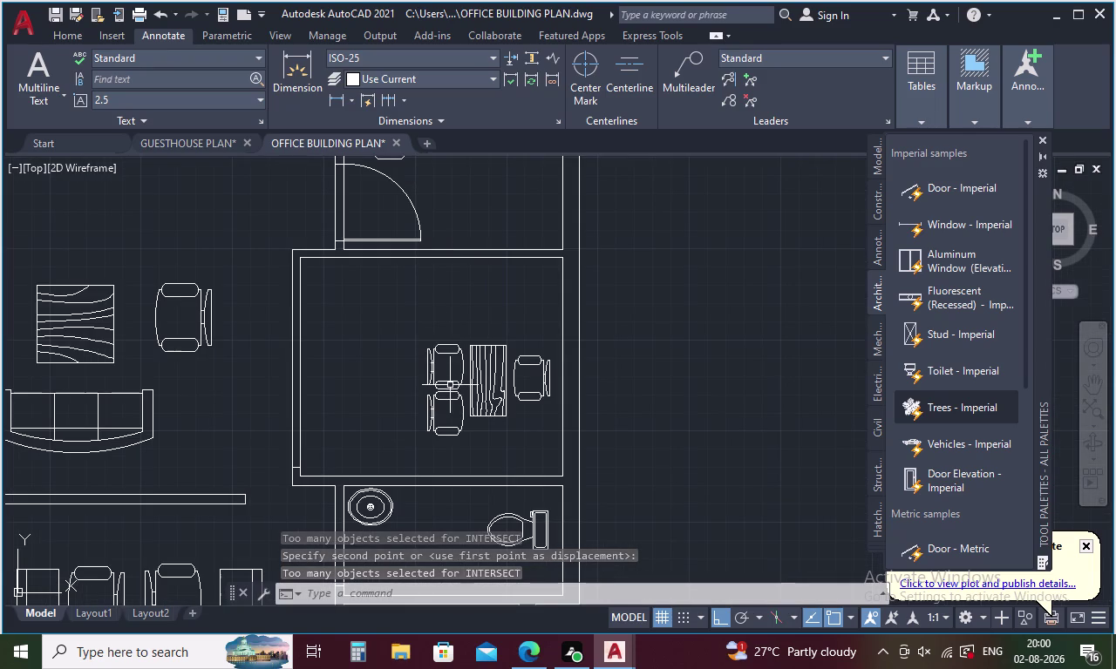
click(449, 385)
click(451, 413)
drag(459, 364, 446, 412)
right_click(444, 412)
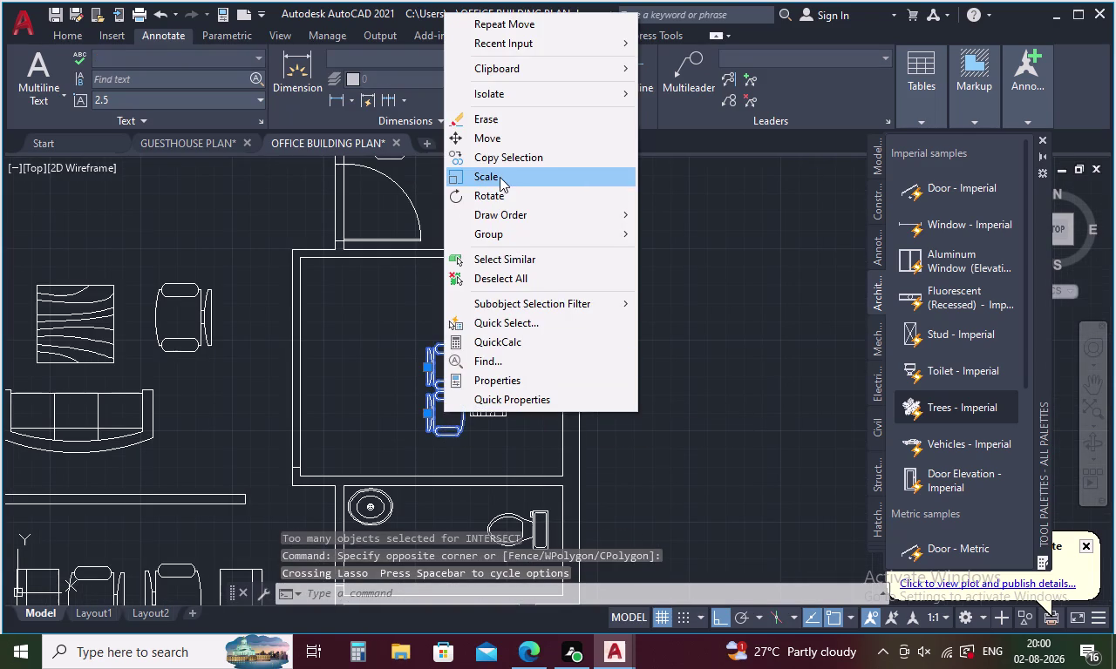
click(494, 137)
click(449, 396)
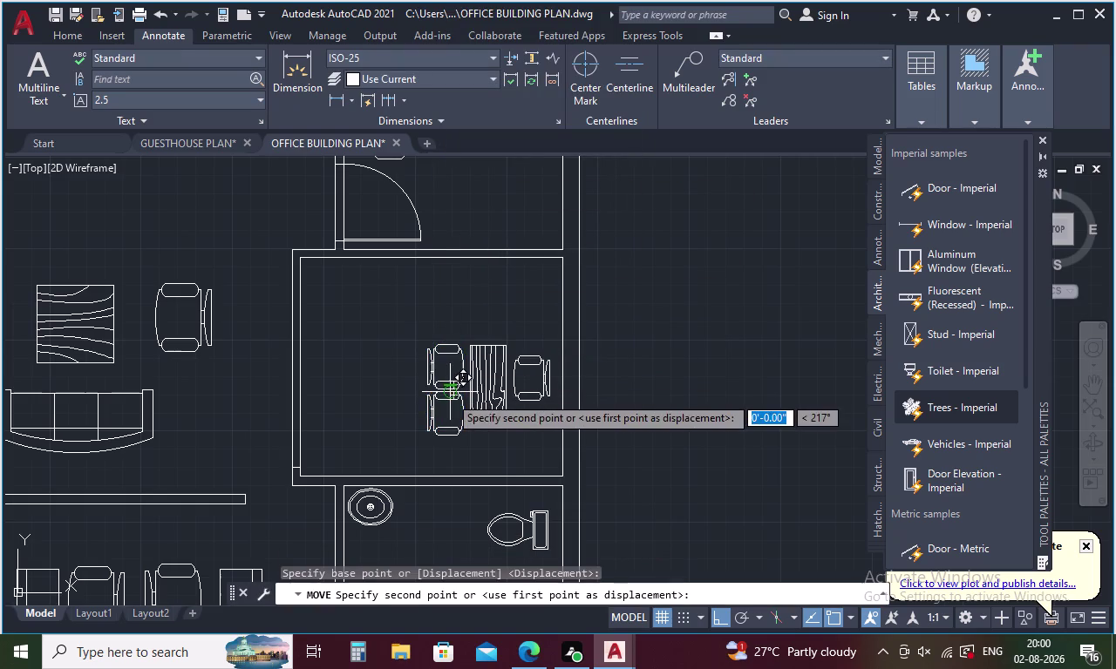
click(446, 384)
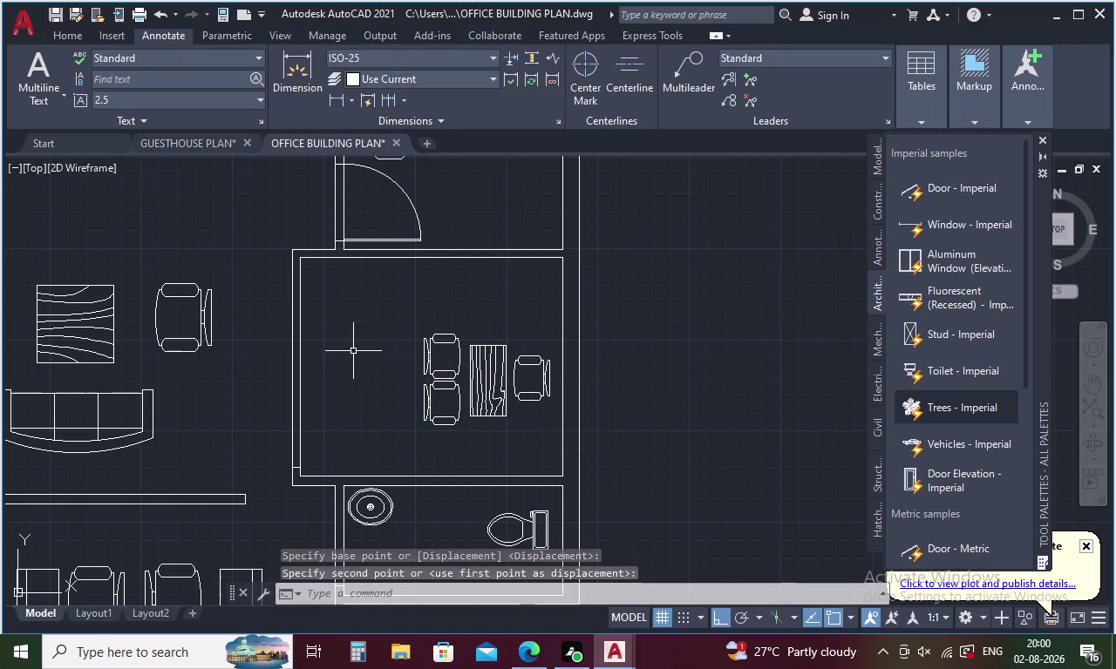
scroll(down, 3)
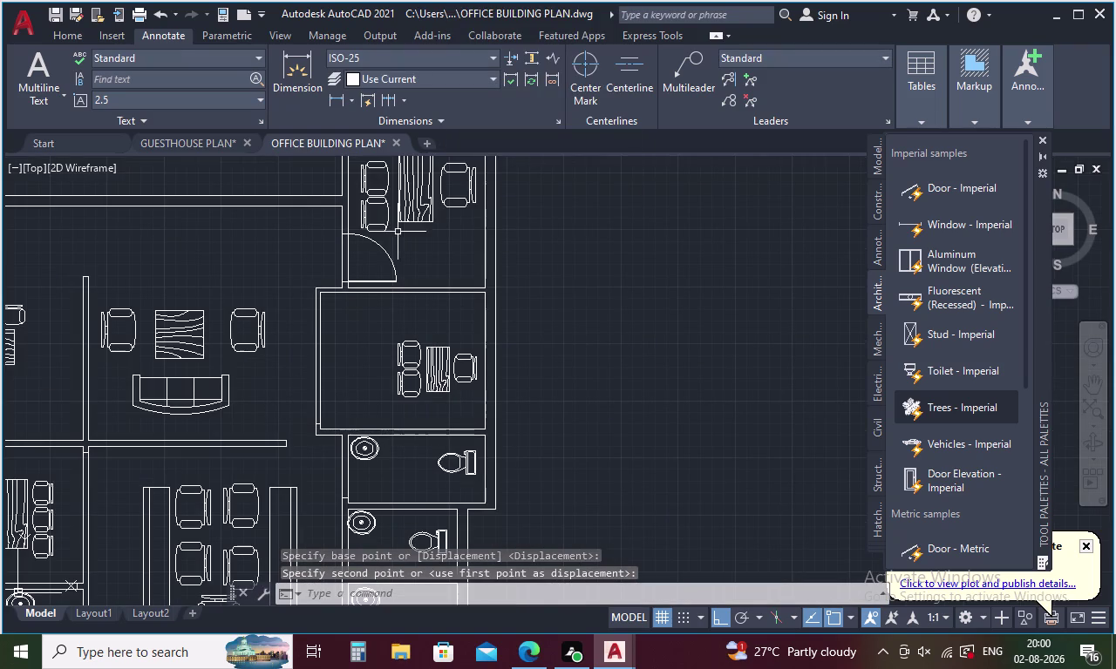
Select the upper room's door swing arc, both leaf lines and the short adjoining line.
drag(398, 234, 374, 286)
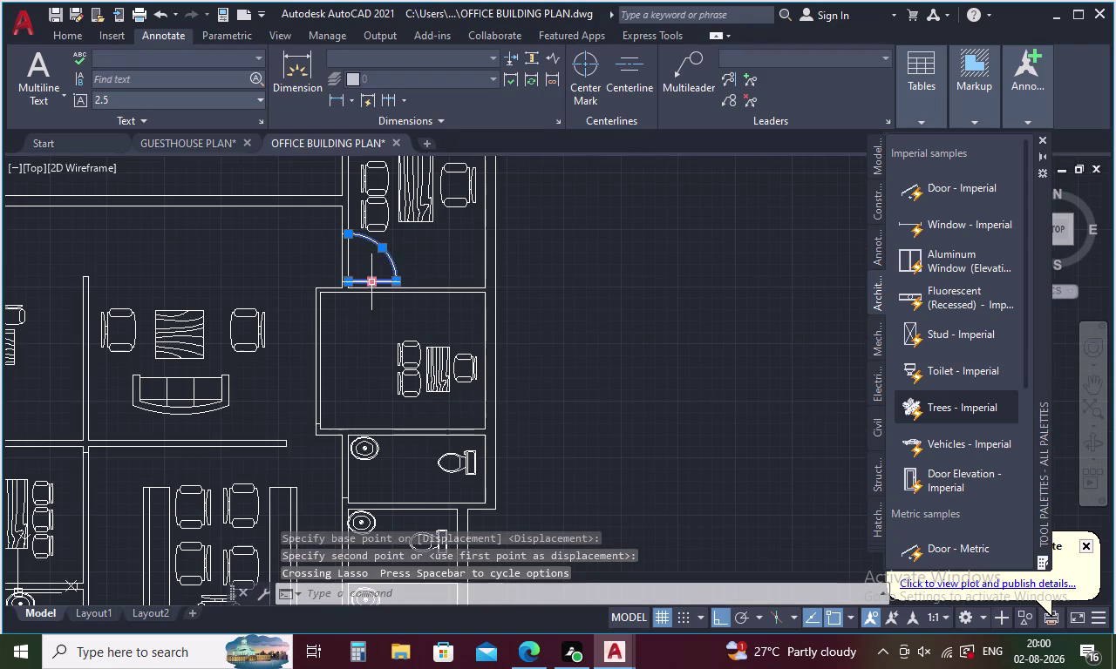
scroll(up, 3)
click(327, 358)
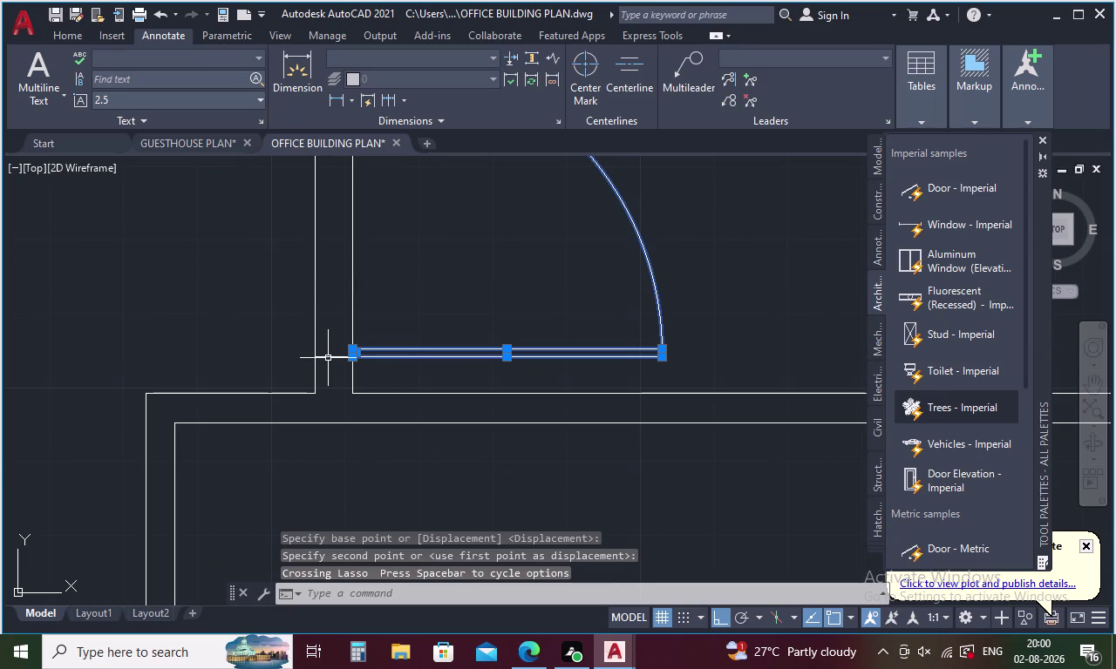
scroll(down, 3)
scroll(up, 3)
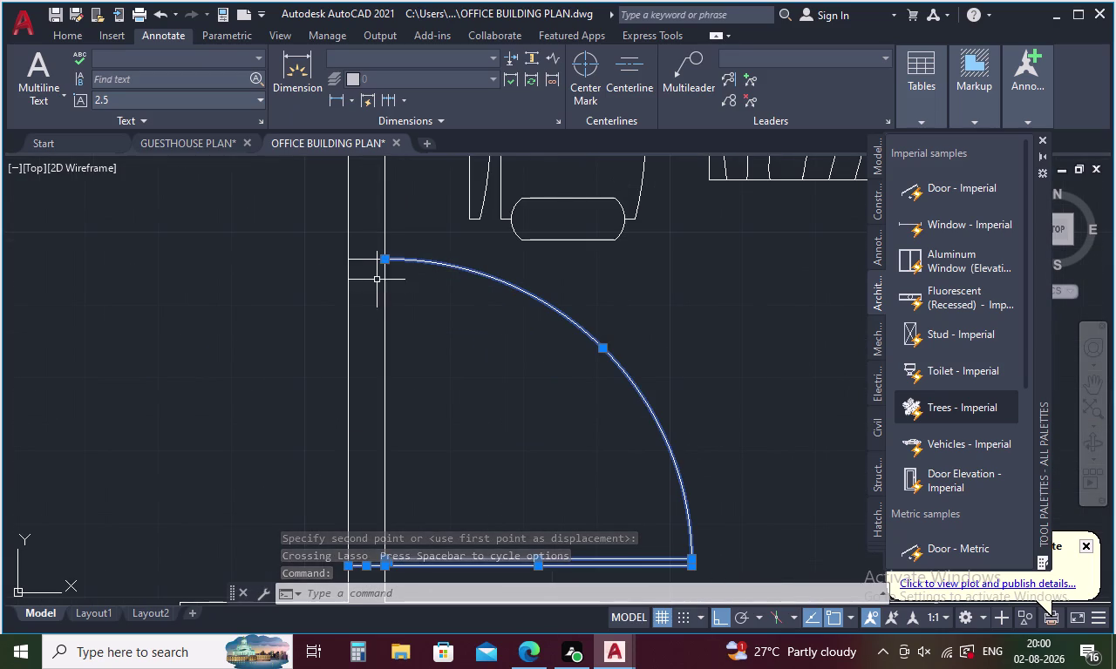
click(368, 261)
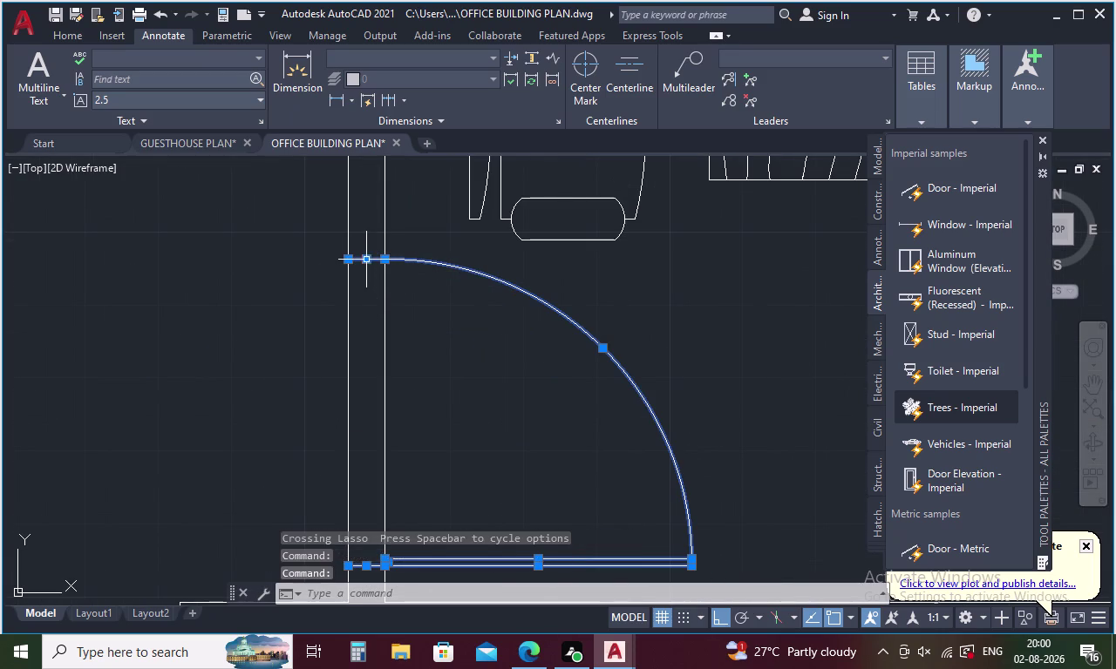
scroll(down, 3)
scroll(up, 3)
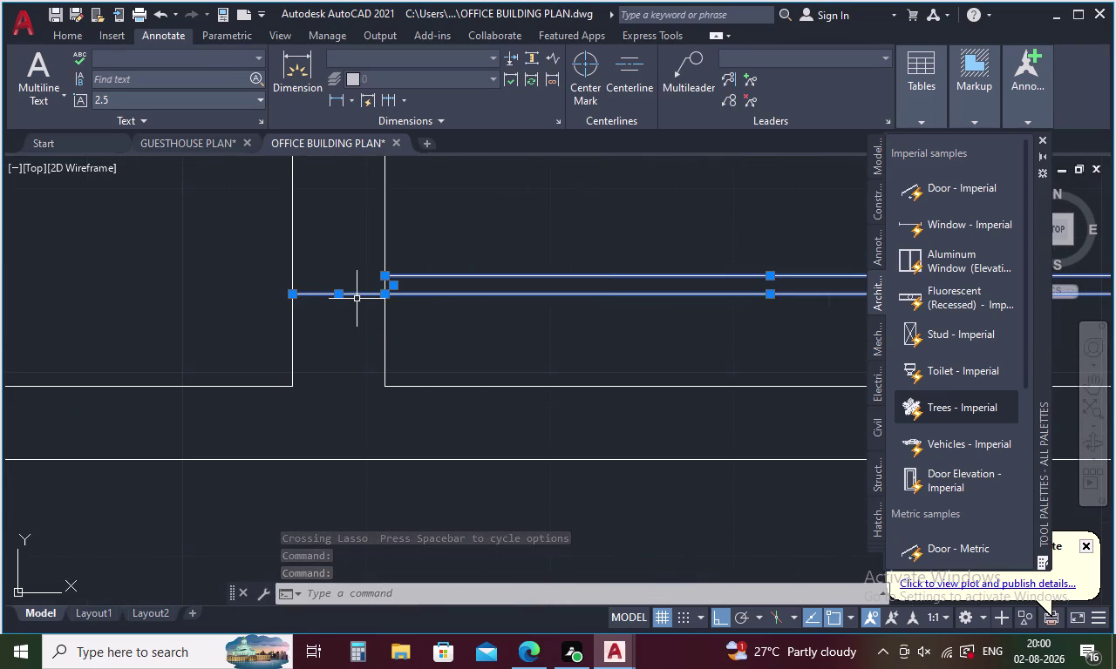
click(354, 294)
right_click(343, 315)
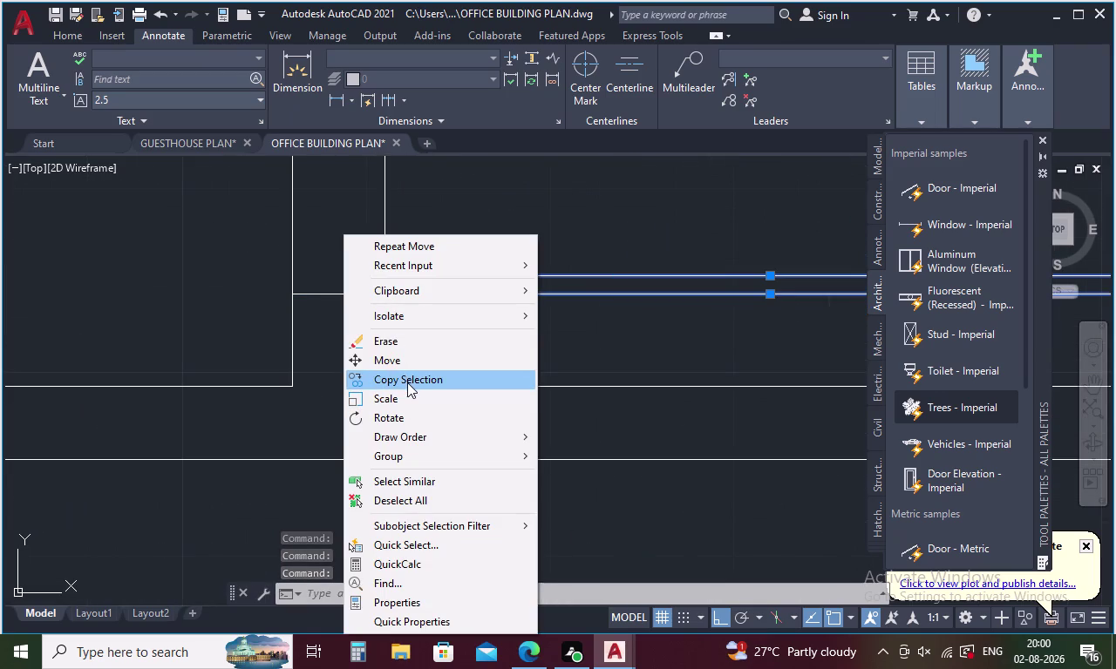
Copy the door from its corner to the cabin's lower-left corner.
click(407, 381)
click(386, 295)
scroll(down, 3)
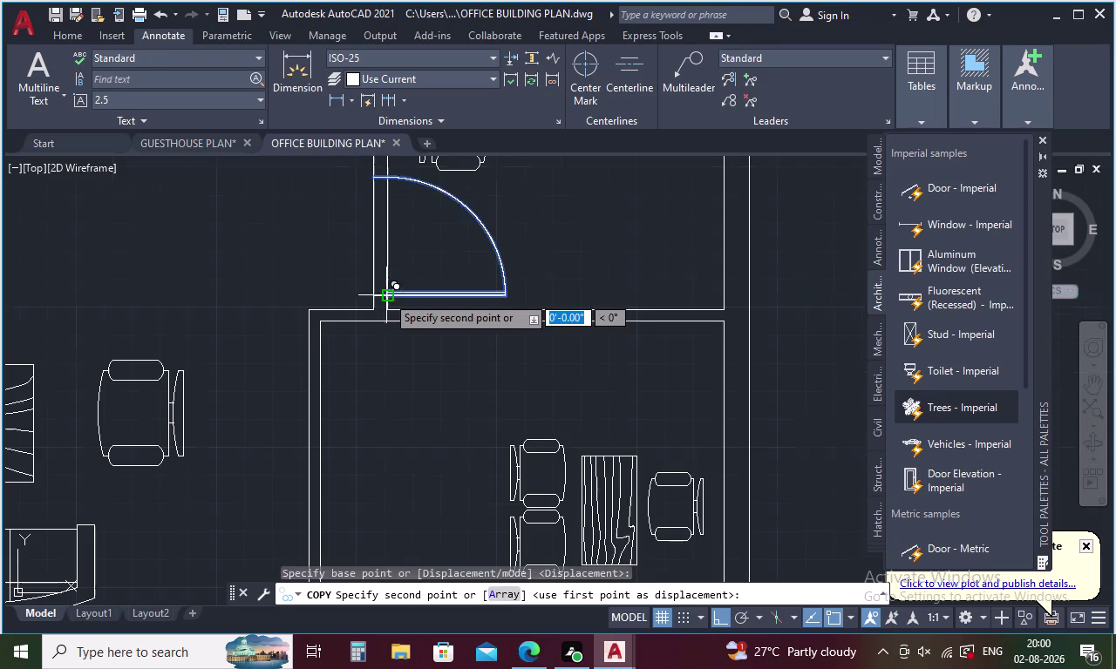
middle_drag(394, 455, 362, 314)
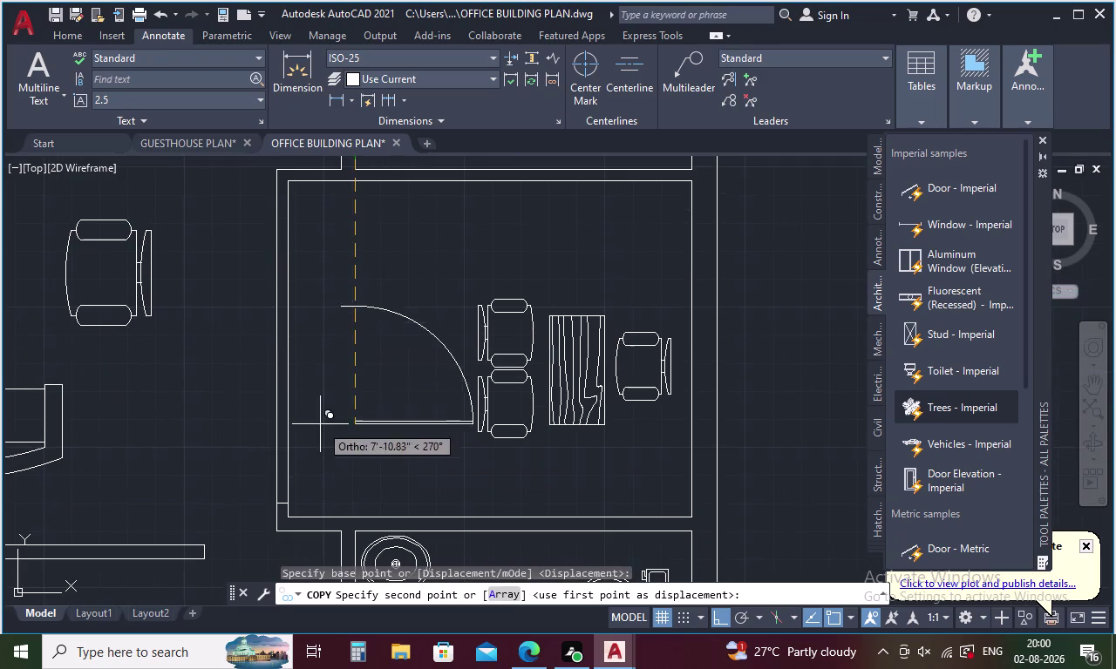
scroll(up, 3)
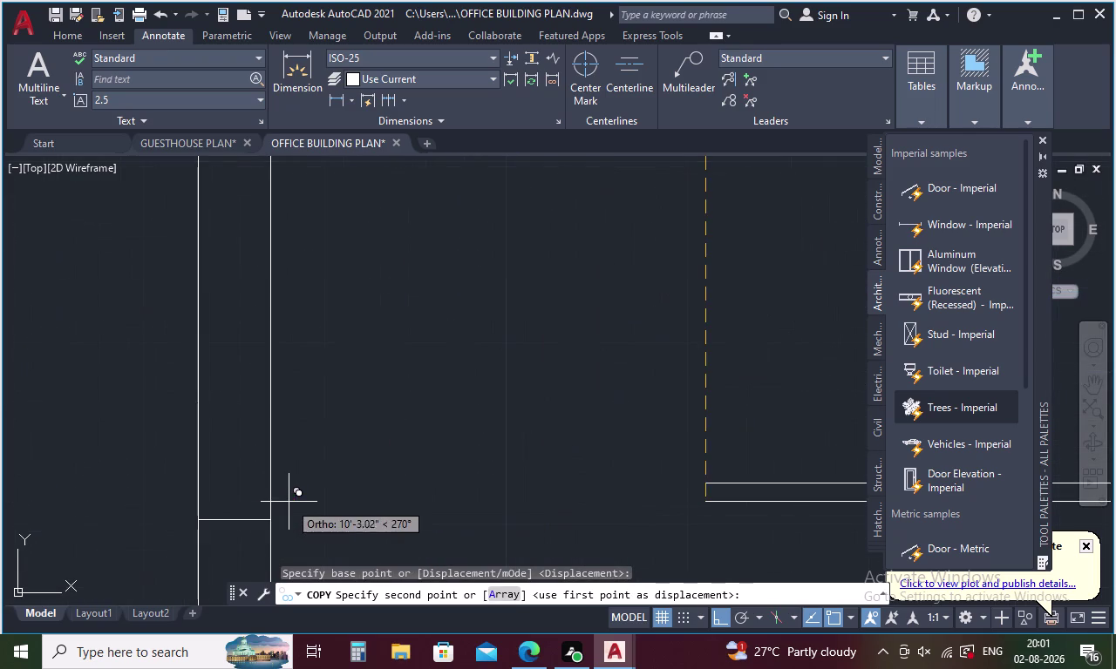
click(268, 518)
Place an extra door copy in the toilet, then undo it and end copying.
scroll(down, 3)
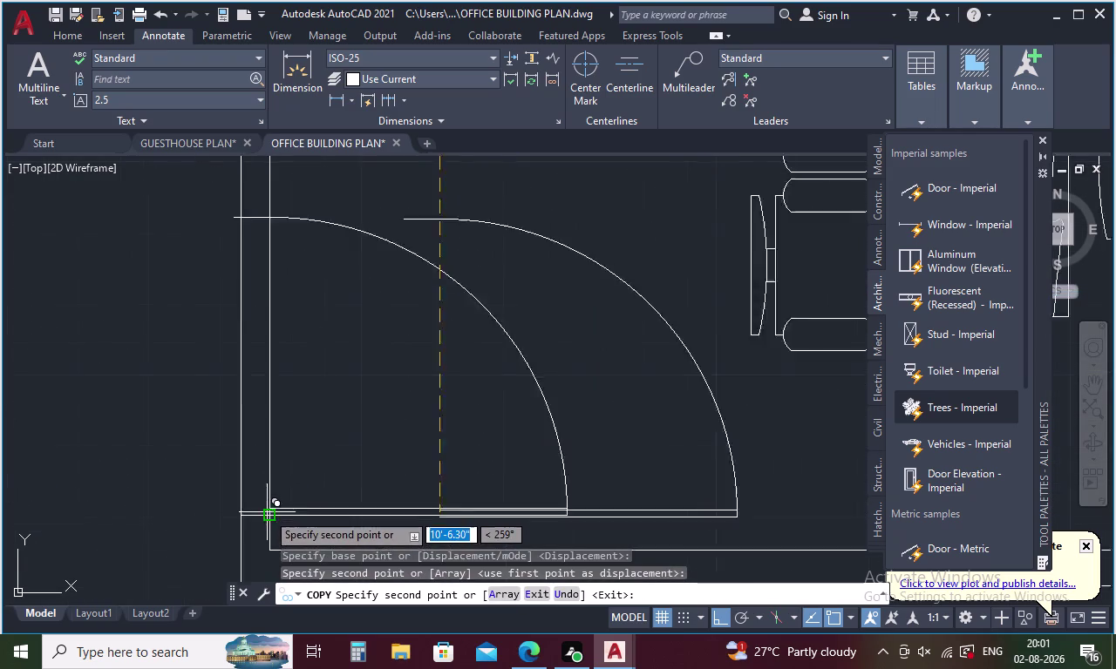
scroll(down, 3)
middle_drag(303, 513, 306, 480)
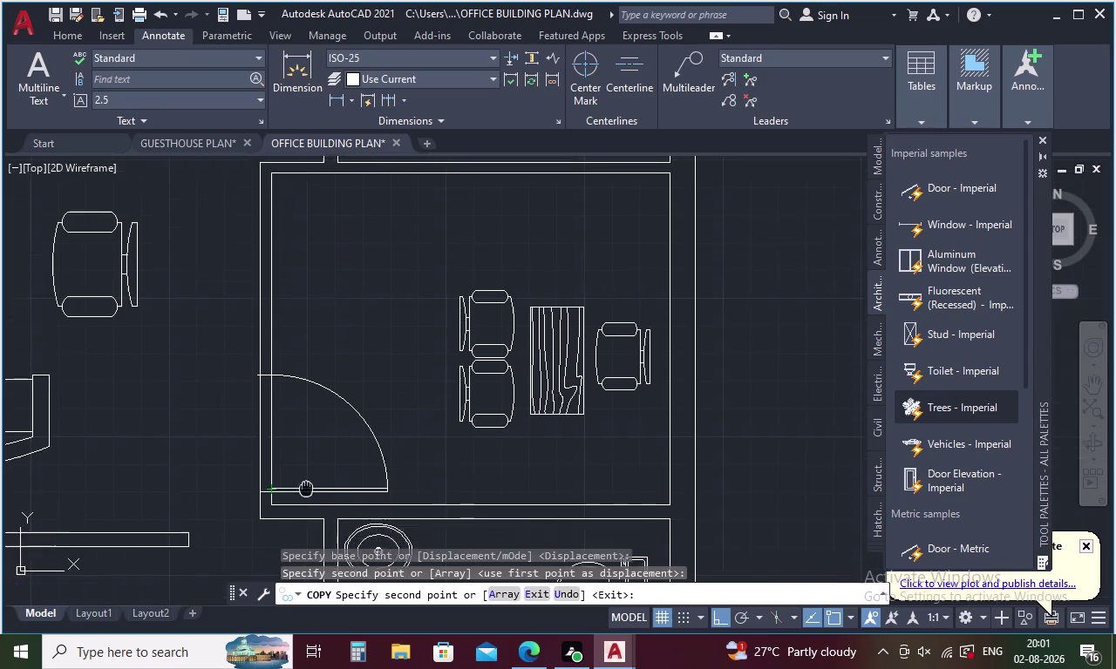
middle_drag(306, 480, 317, 389)
scroll(down, 3)
middle_drag(296, 471, 305, 372)
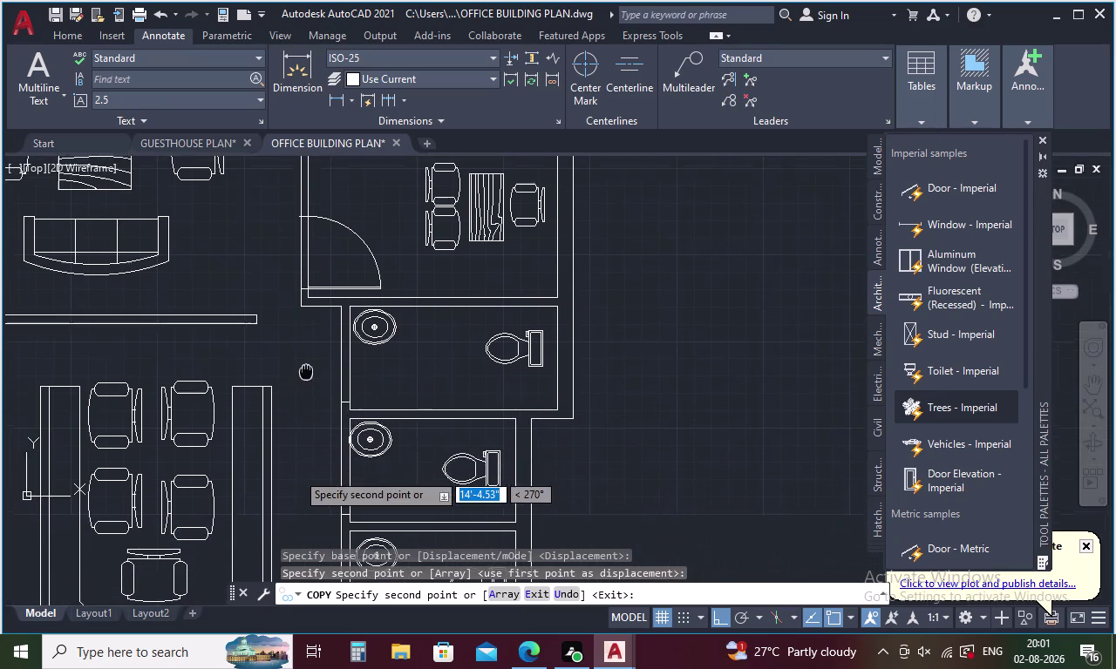
middle_drag(305, 457, 307, 372)
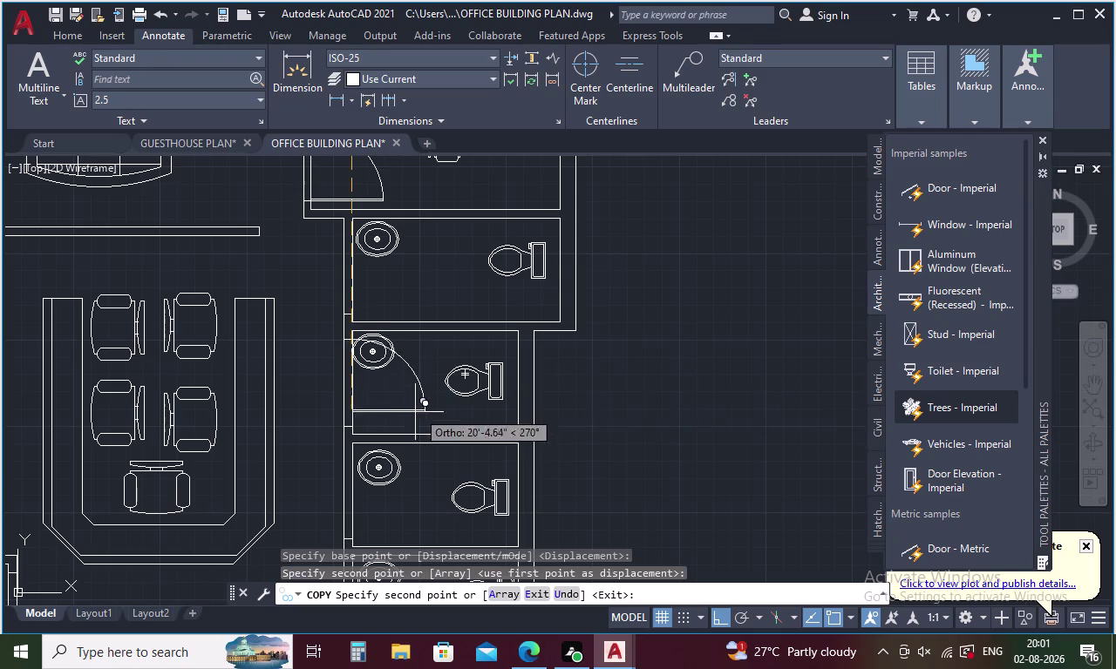
click(747, 410)
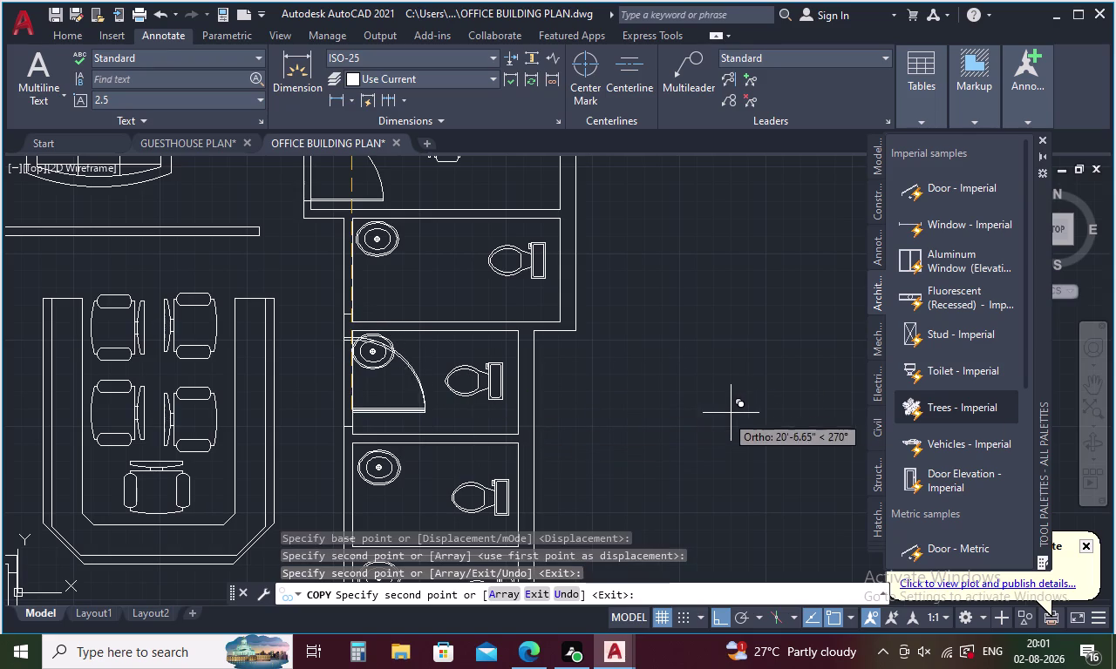
key(ctrl+z)
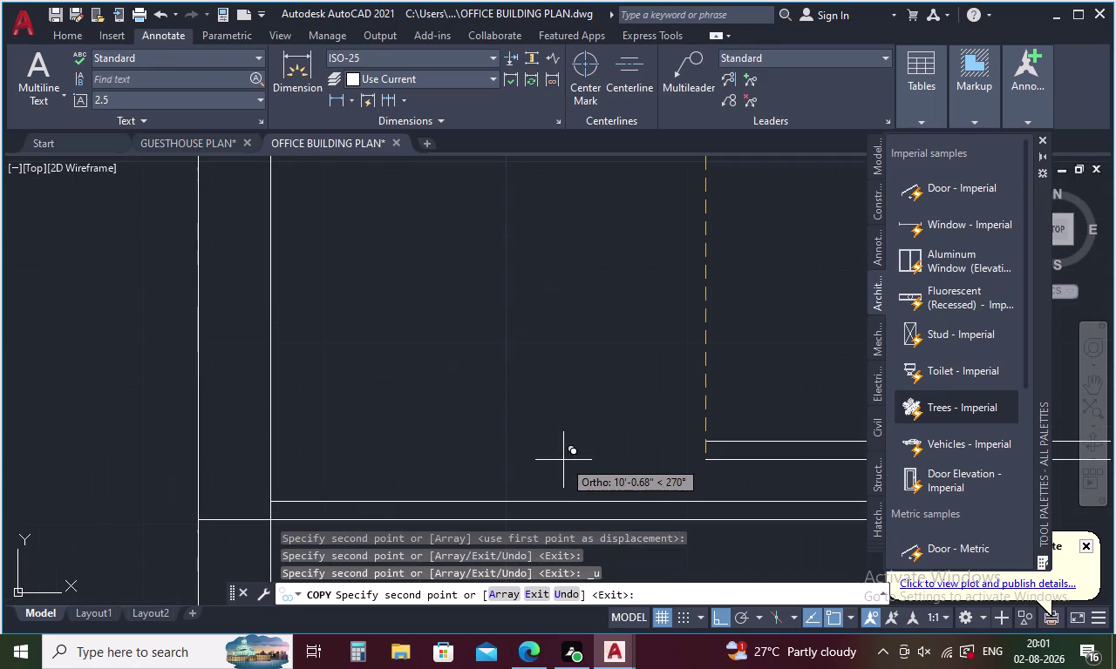
key(Escape)
scroll(down, 3)
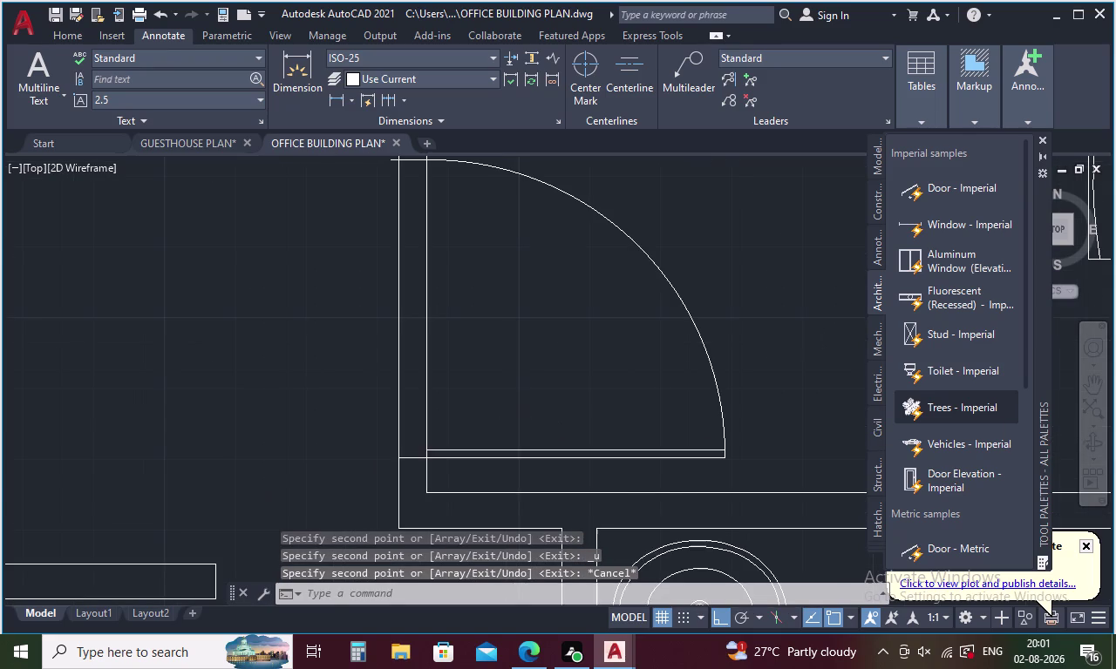
scroll(down, 3)
scroll(up, 3)
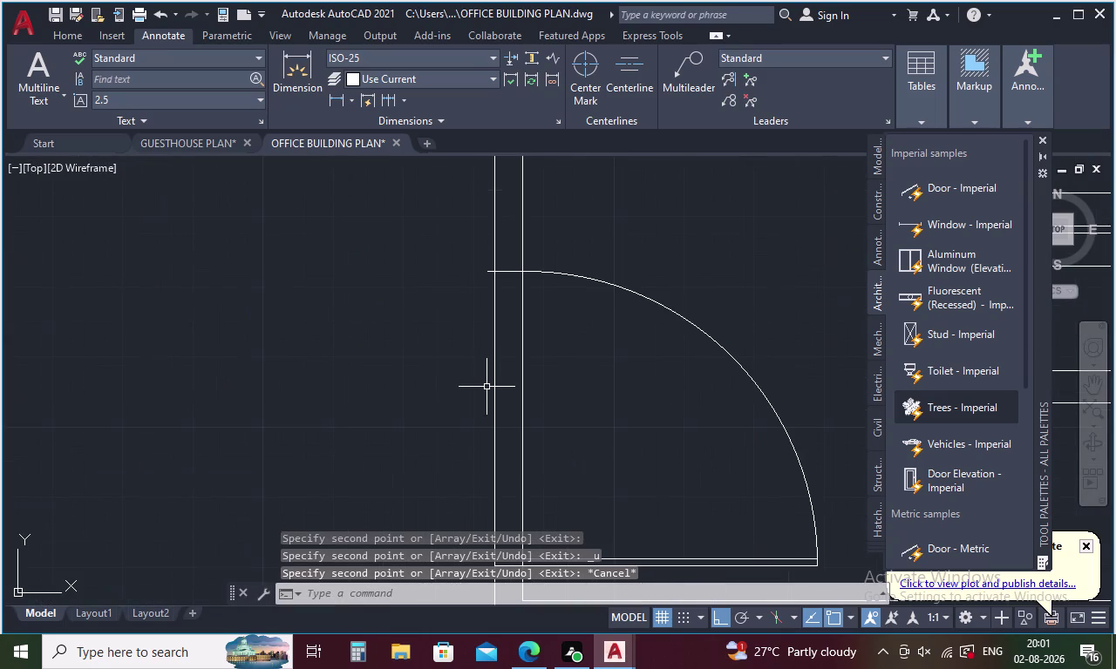
Trim the wall line through the cabin door swing with TR, then cancel.
text(TR)
key(space)
key(space)
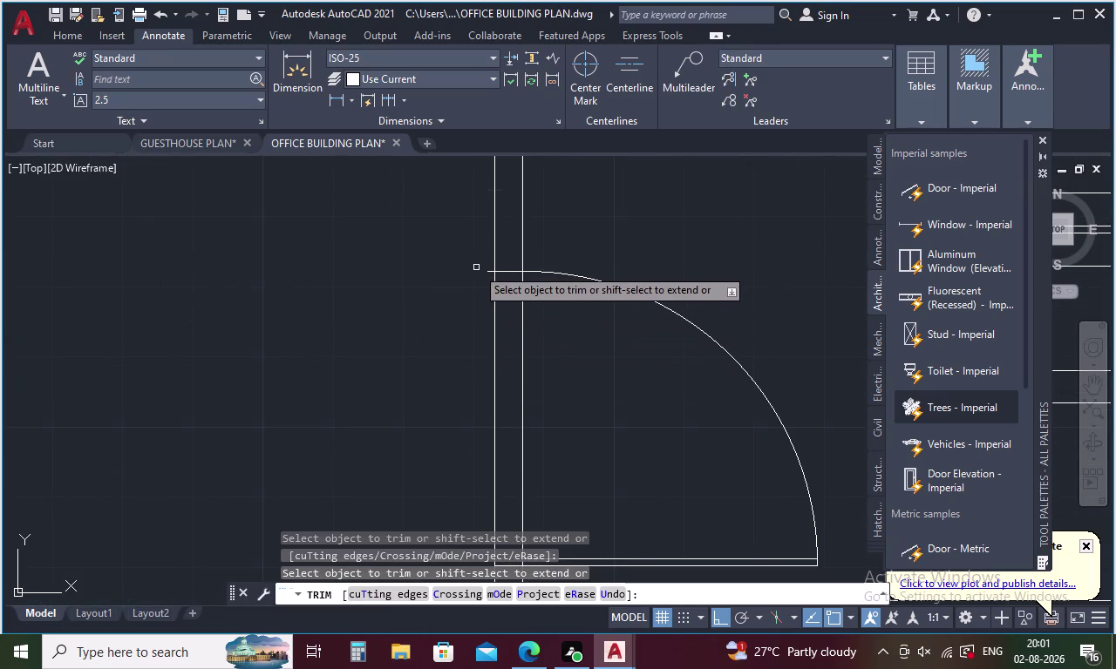
click(487, 270)
scroll(down, 3)
middle_drag(483, 286, 482, 312)
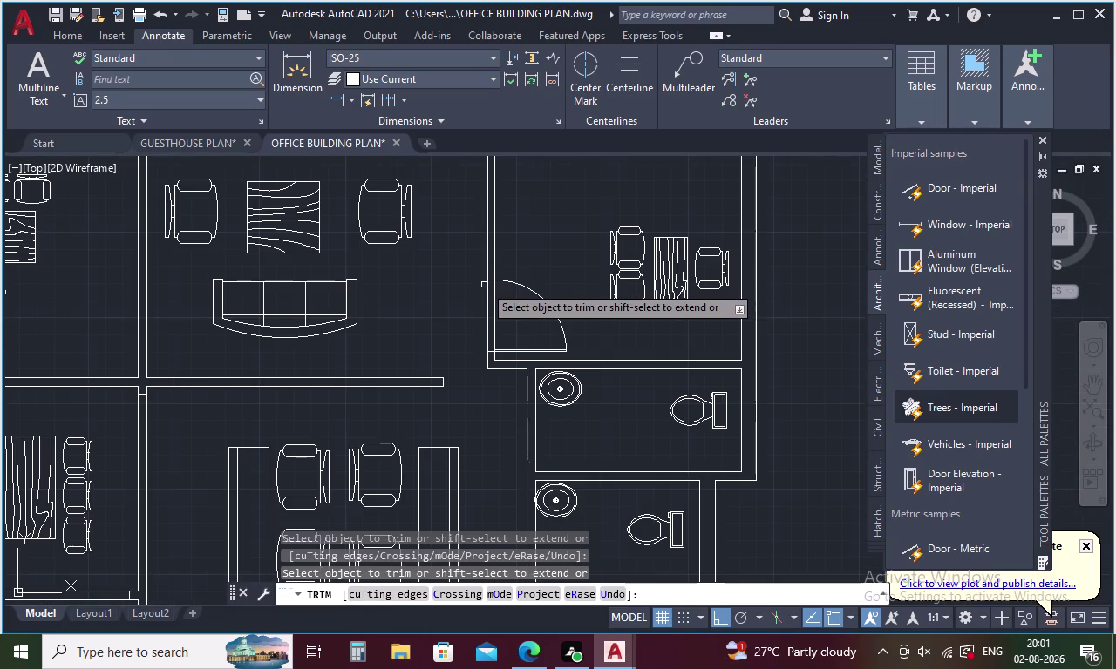
middle_drag(481, 312, 481, 478)
scroll(up, 3)
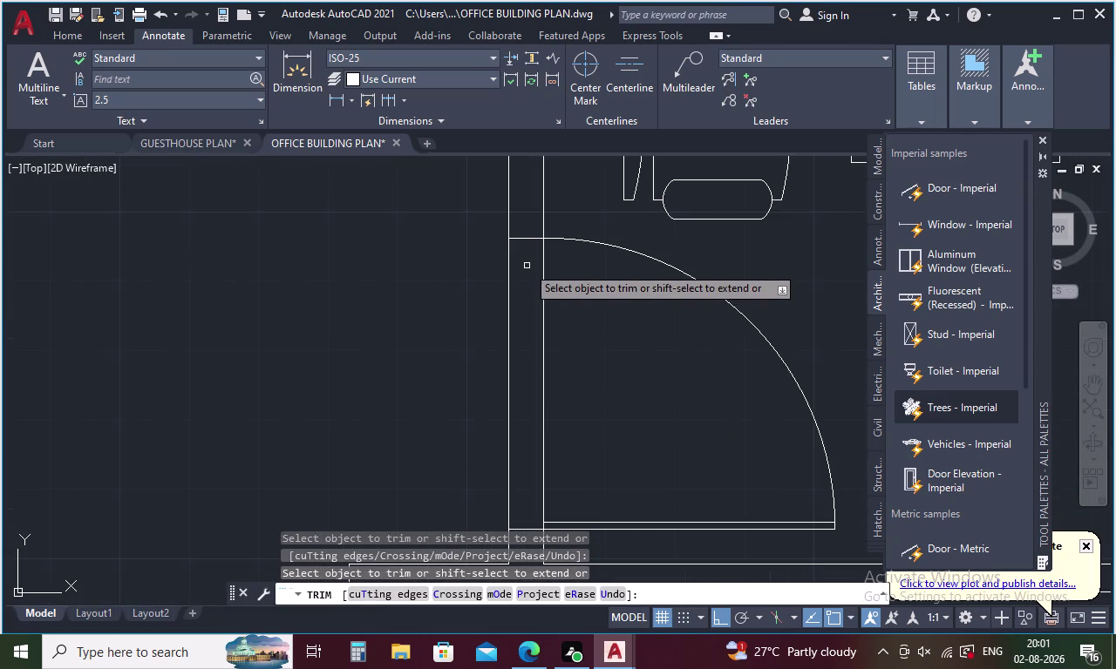
scroll(down, 3)
scroll(down, 3)
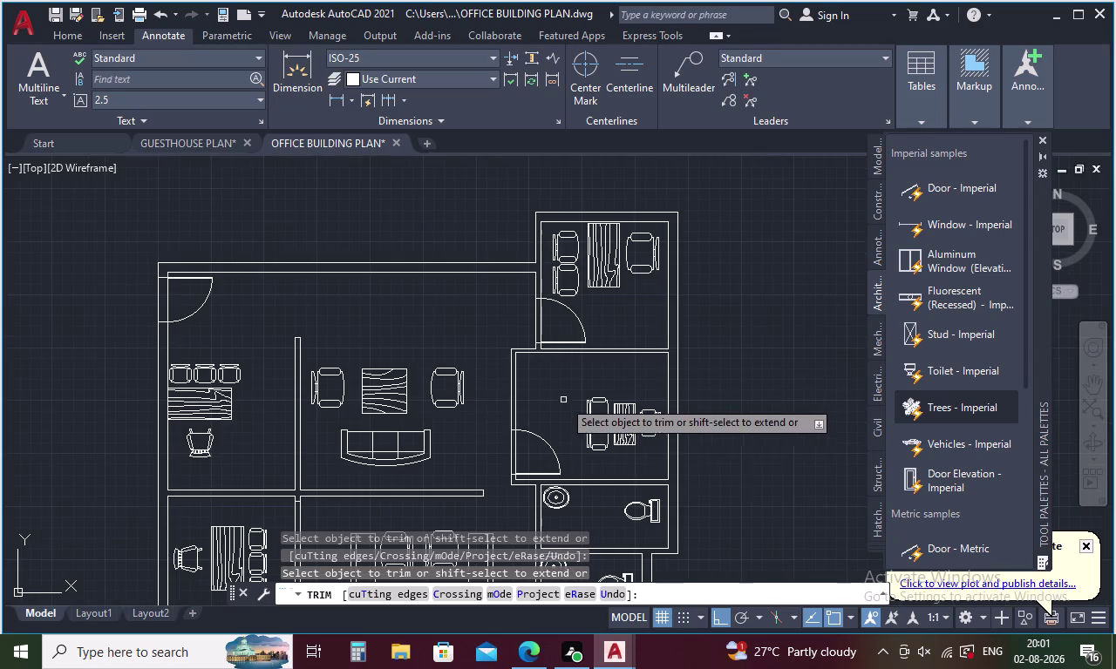
middle_drag(568, 461, 546, 367)
scroll(up, 3)
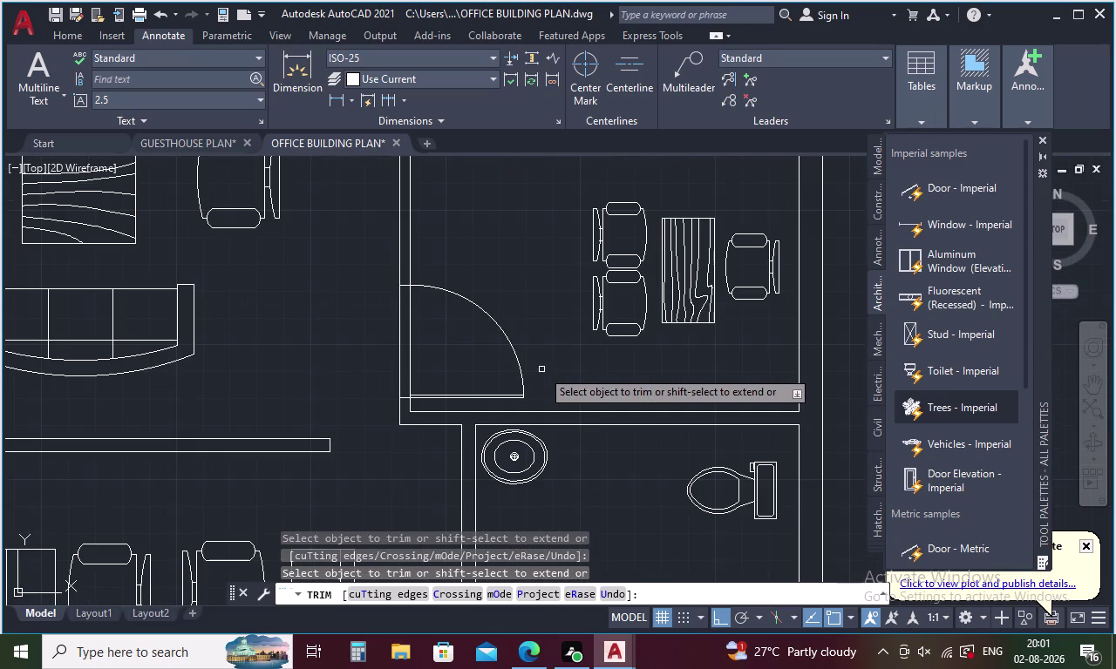
key(Escape)
Pan across the office layout to check the cabin and toilets.
middle_drag(418, 474, 426, 417)
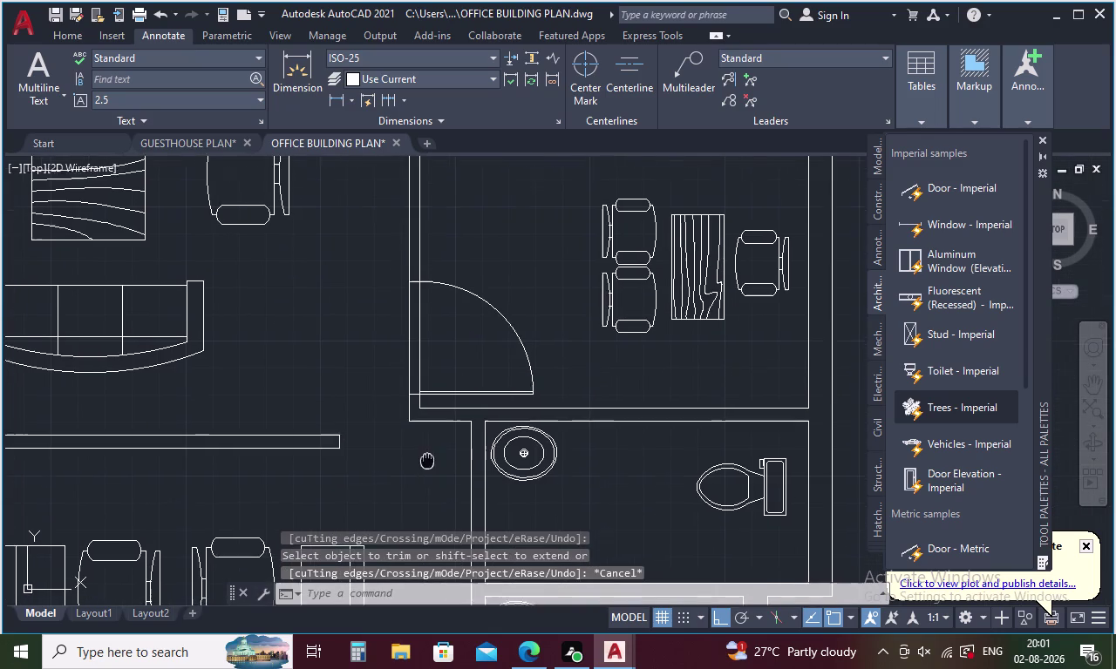
middle_drag(425, 416, 438, 307)
middle_drag(429, 428, 442, 310)
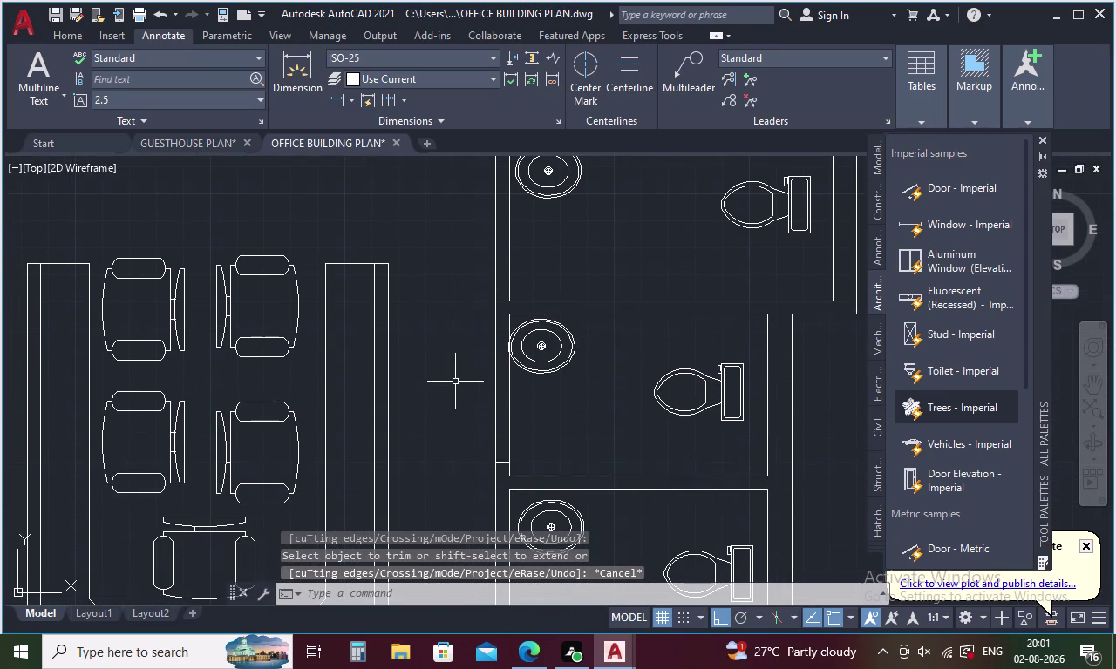
middle_drag(455, 384, 464, 350)
scroll(down, 3)
middle_drag(271, 330, 342, 423)
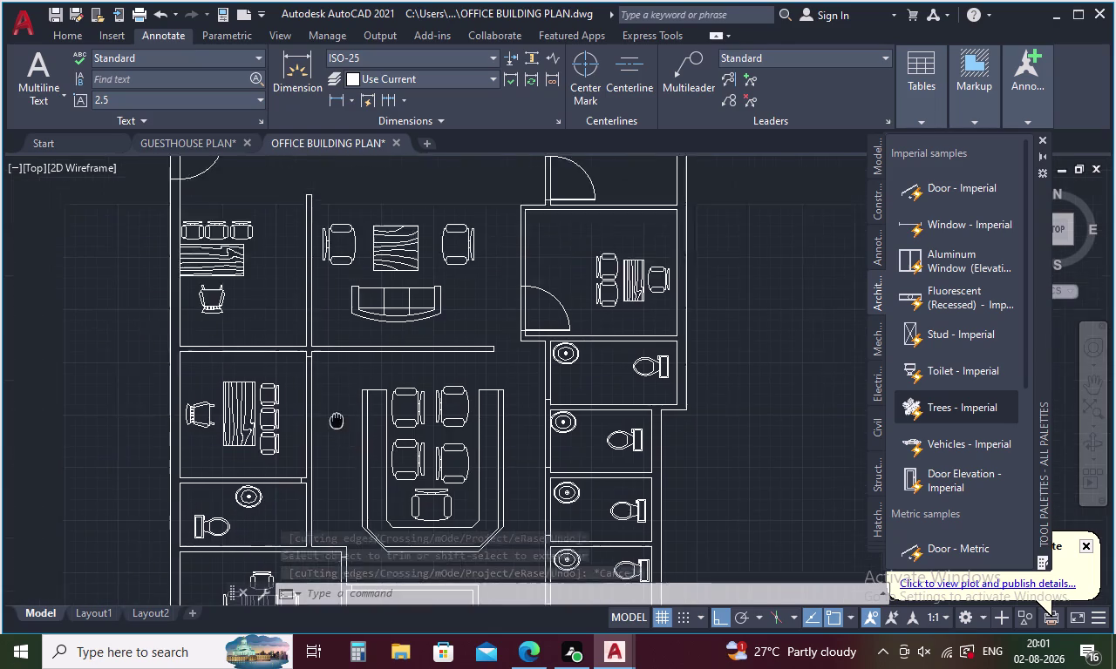
middle_drag(342, 424, 357, 436)
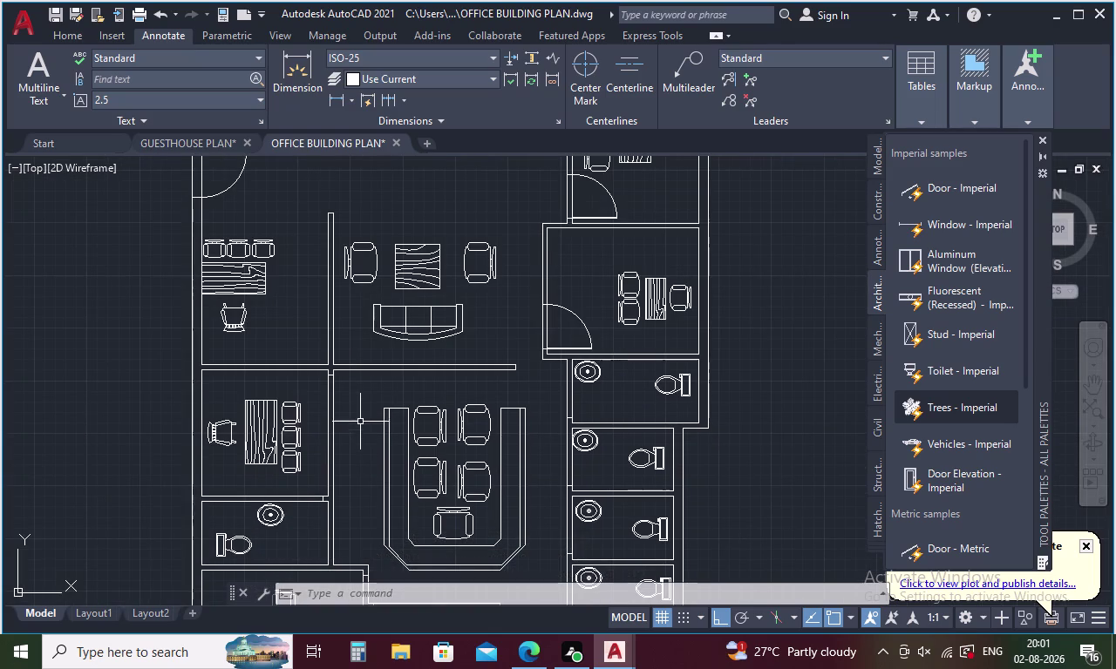
middle_drag(316, 314, 316, 374)
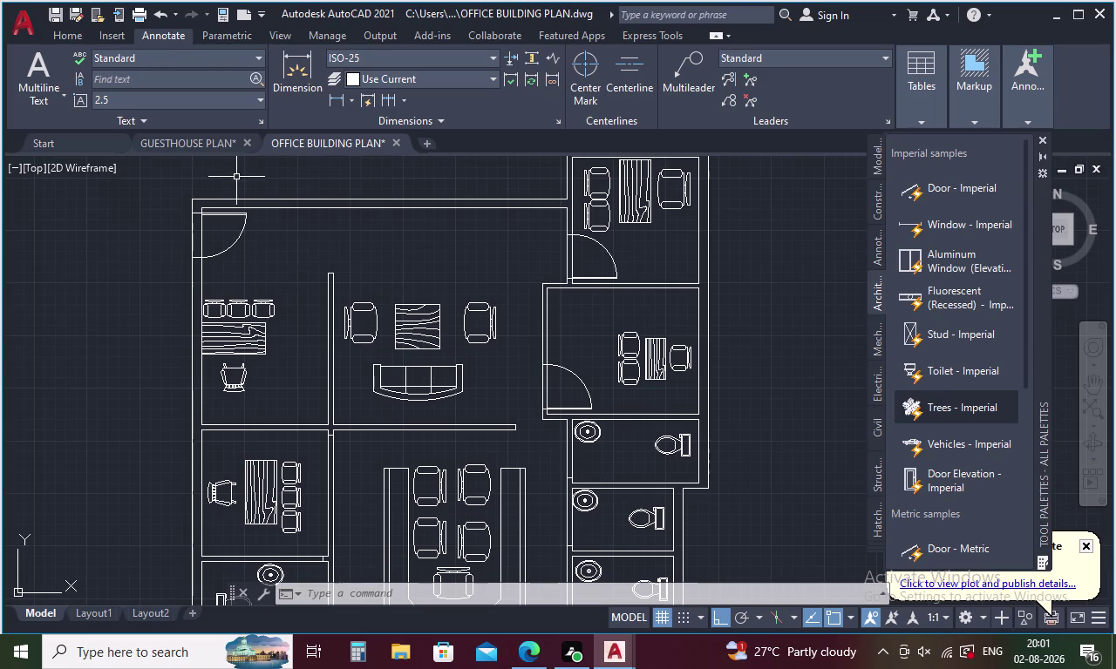
Copy the door and its short wall line farther right along the top wall.
scroll(up, 3)
drag(240, 239, 224, 329)
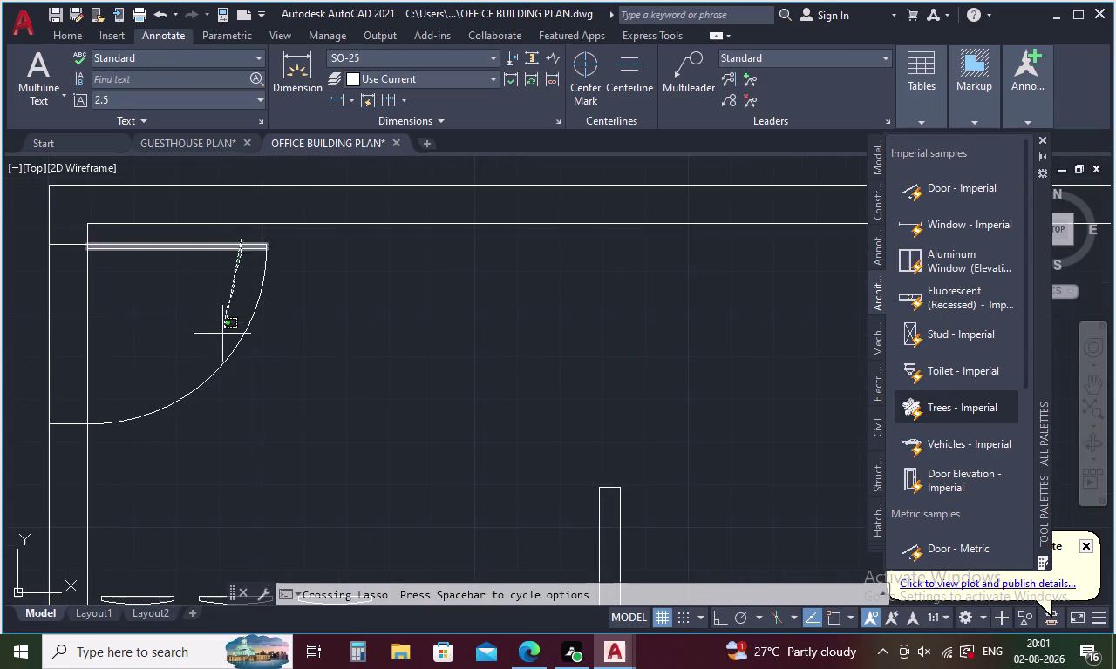
drag(224, 329, 219, 383)
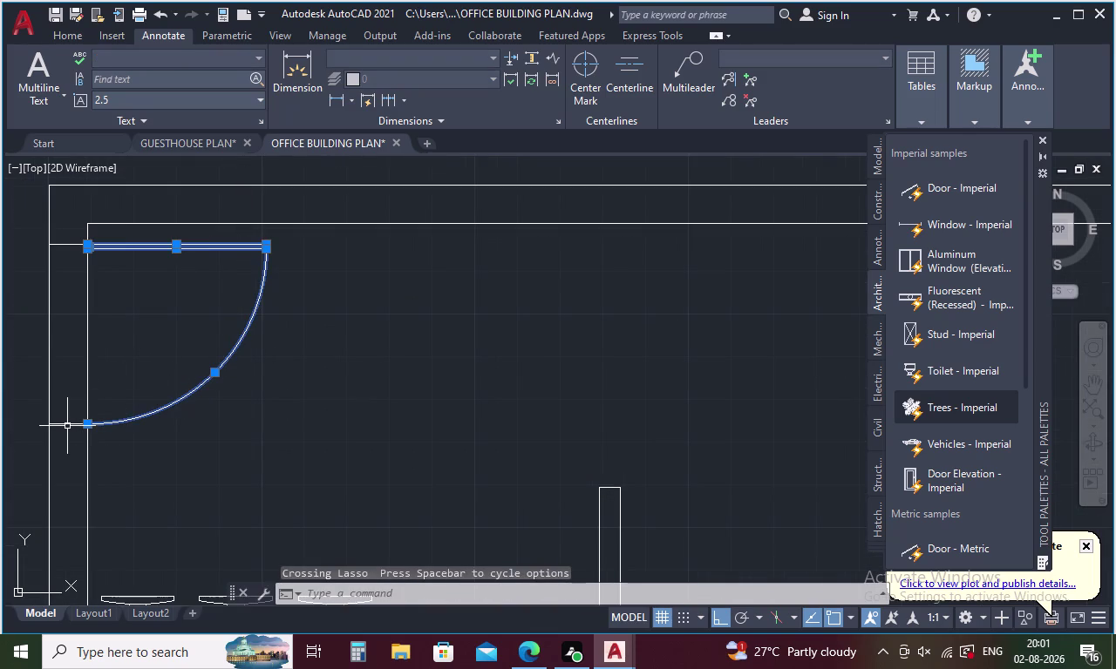
click(62, 423)
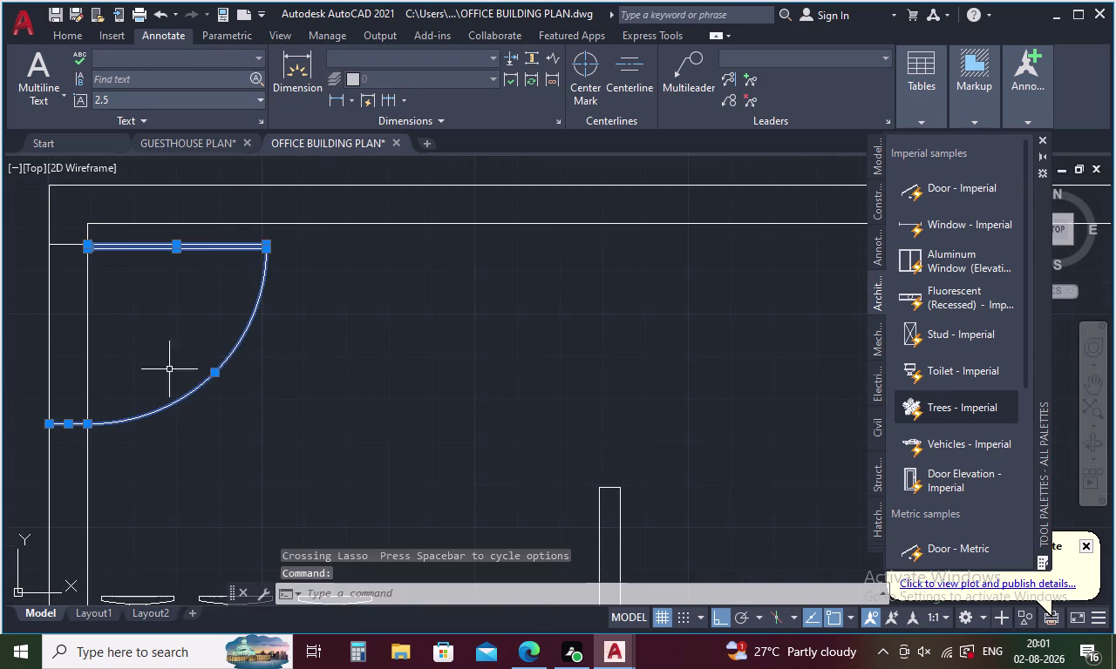
right_click(169, 344)
click(278, 382)
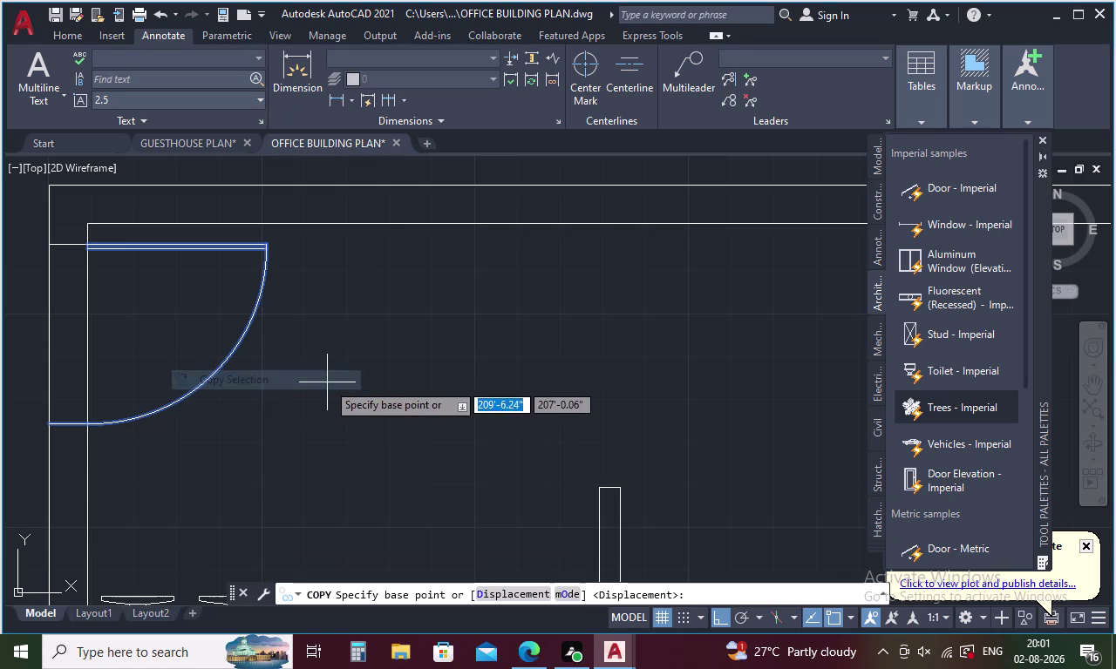
click(85, 249)
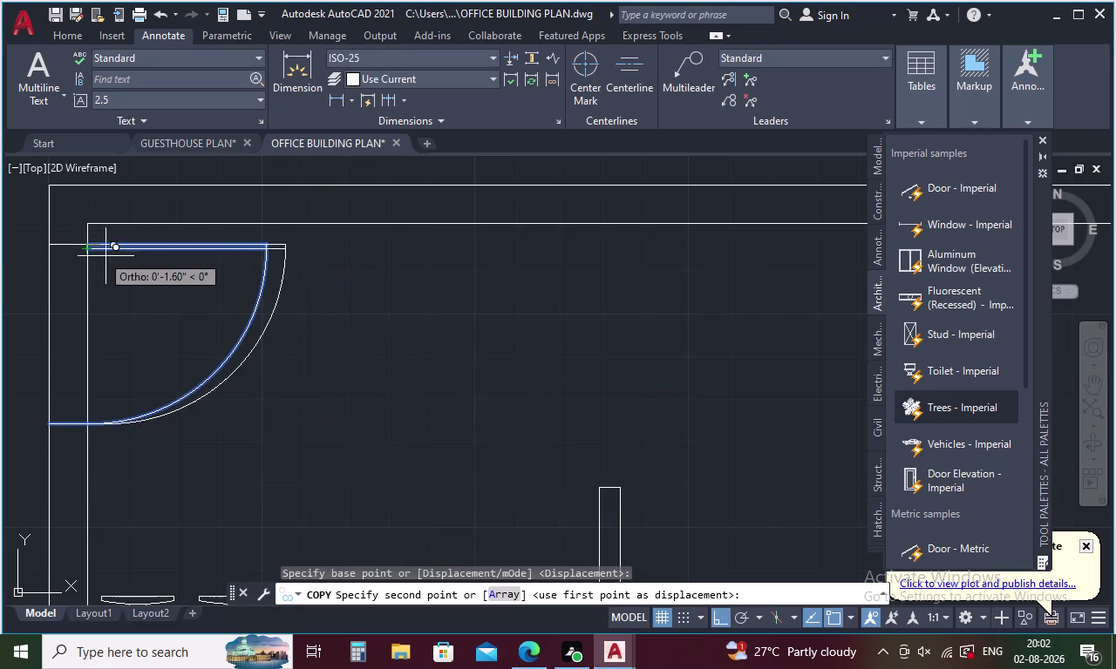
click(515, 332)
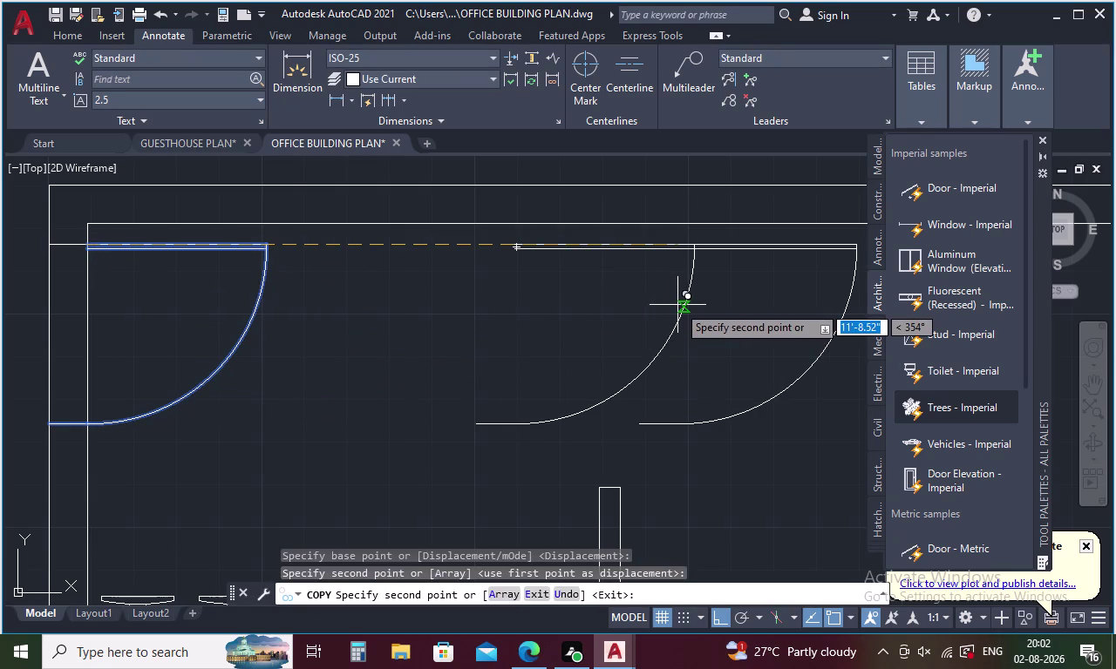
key(Escape)
Select the copied door's leaf, arc and short wall line.
drag(726, 260, 536, 317)
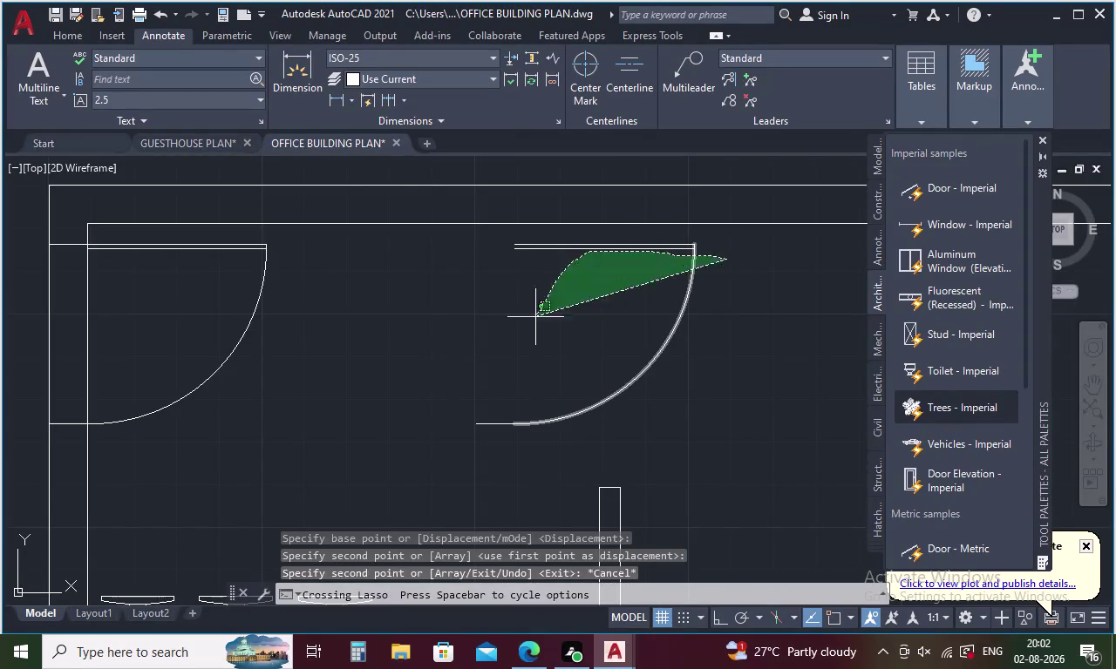
drag(535, 317, 535, 319)
drag(597, 242, 592, 276)
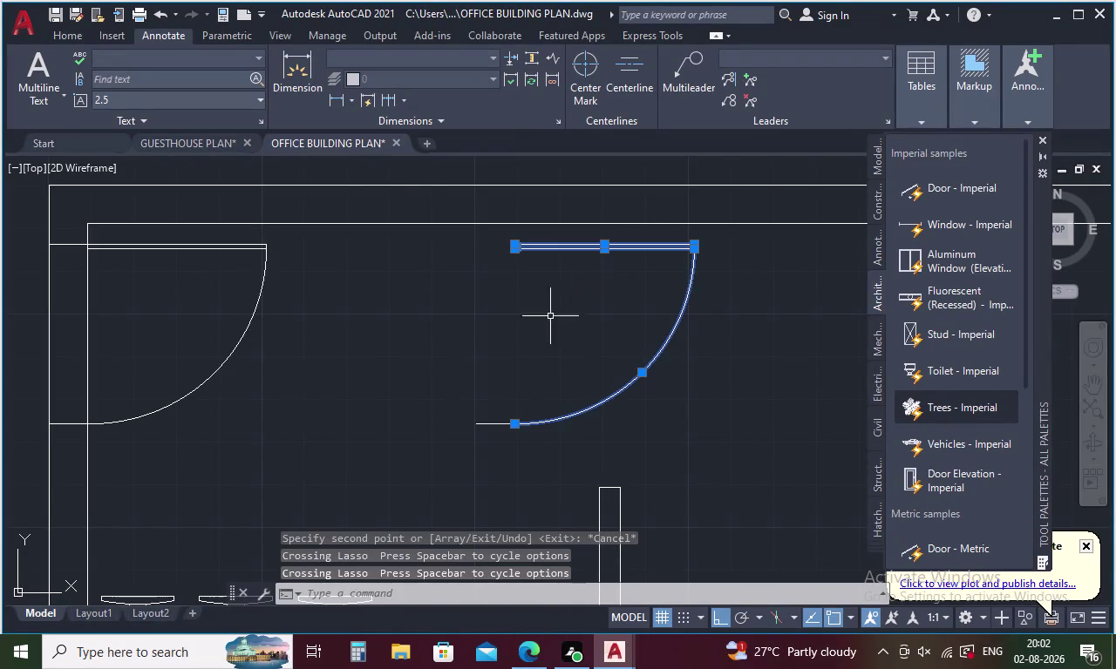
click(482, 422)
click(487, 425)
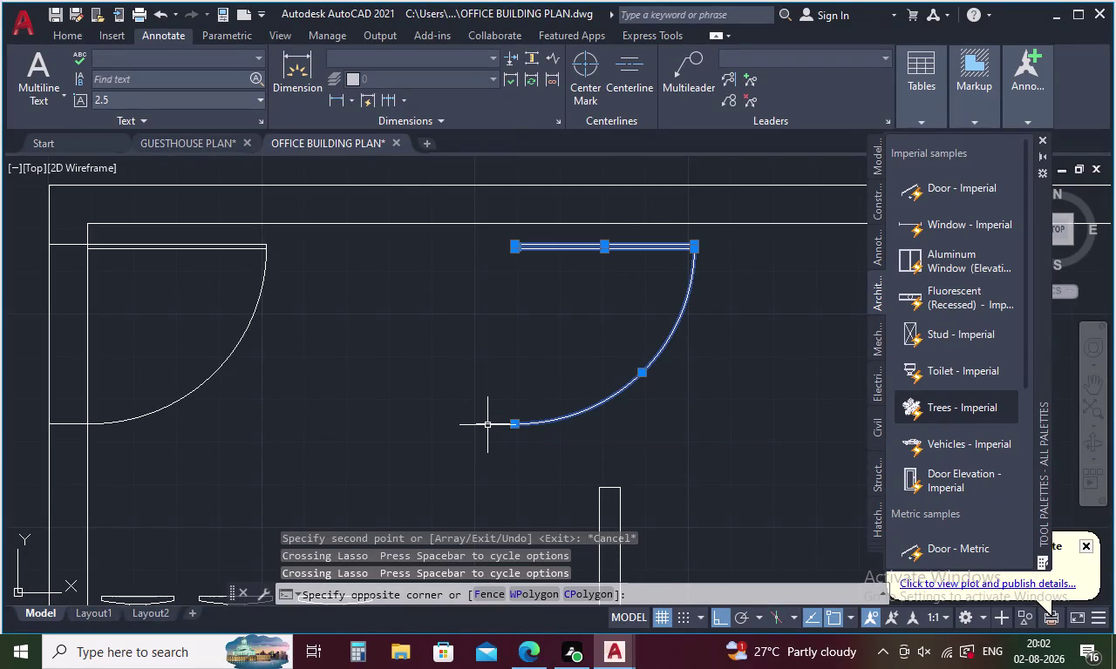
click(491, 422)
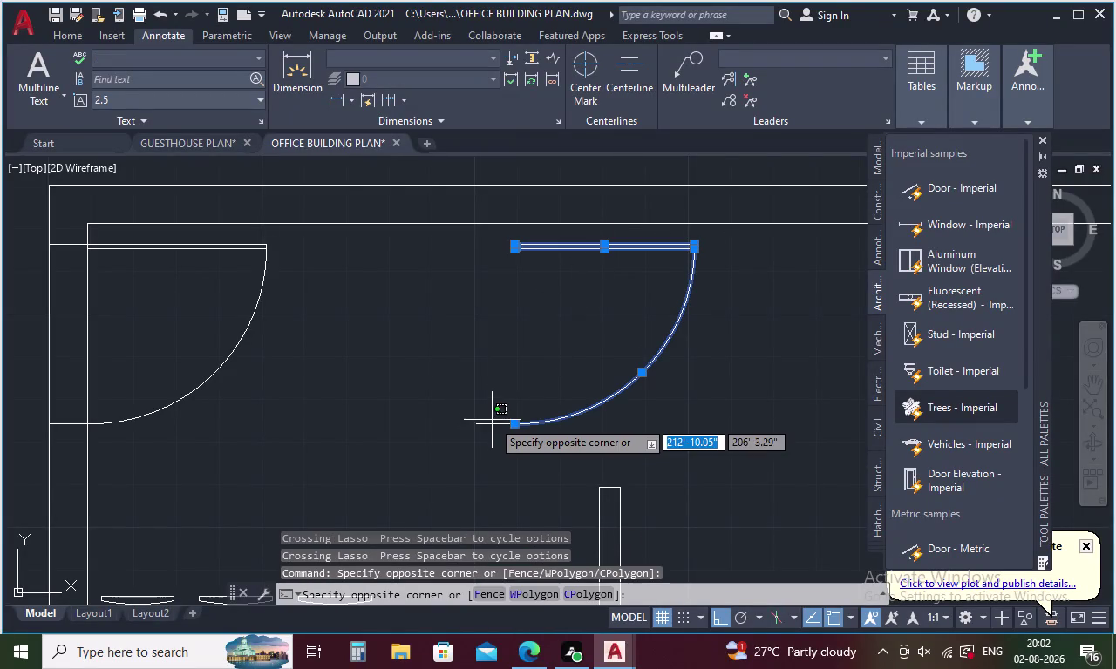
click(492, 426)
click(492, 426)
right_click(491, 384)
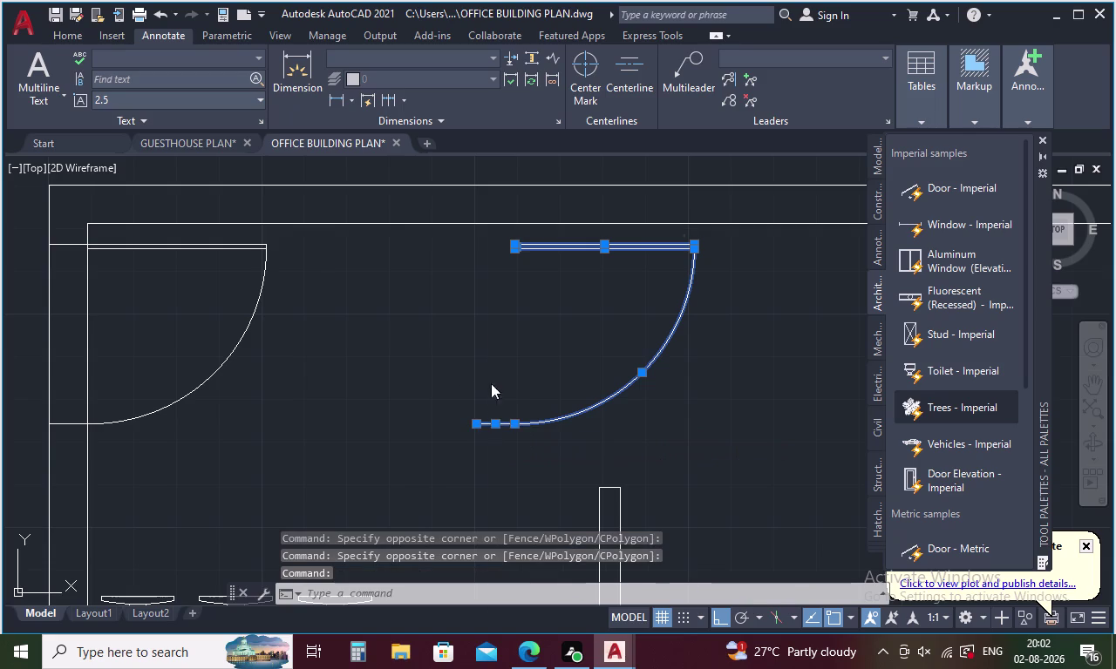
key(Escape)
Mirror the copied door about a vertical axis with MI, erasing the source copy.
text(MI)
key(Return)
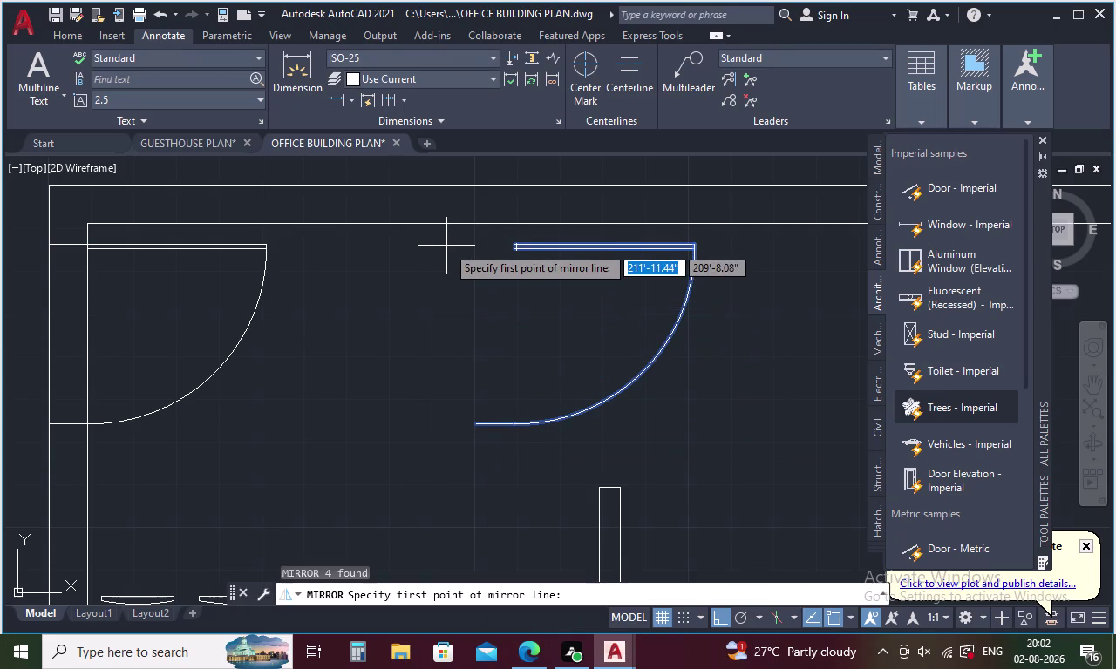
click(446, 237)
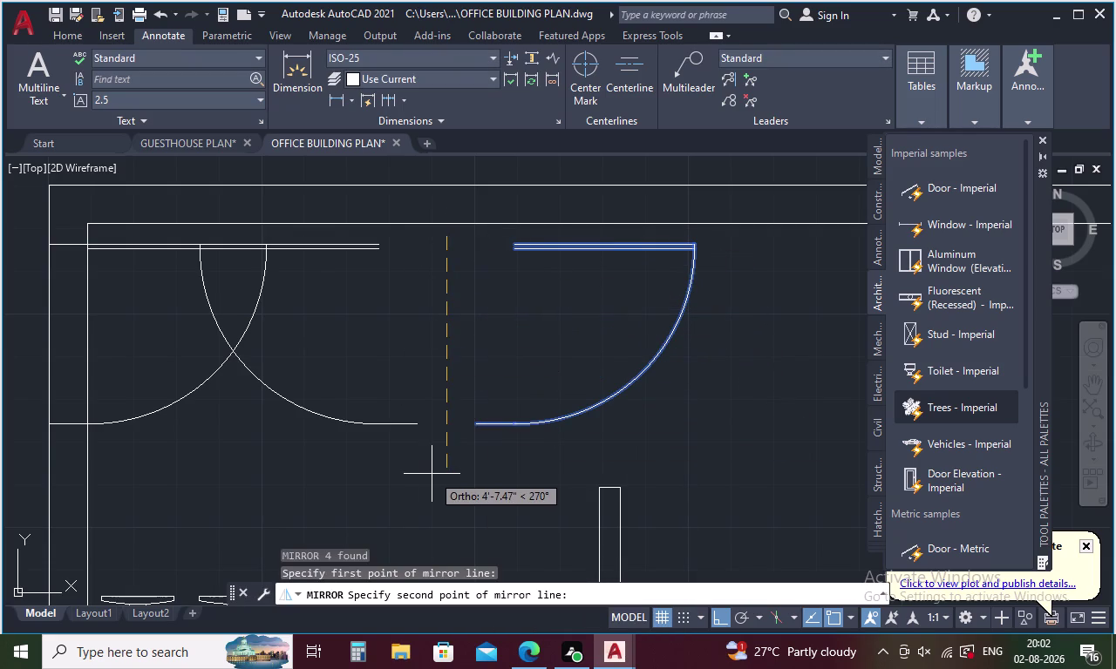
click(431, 475)
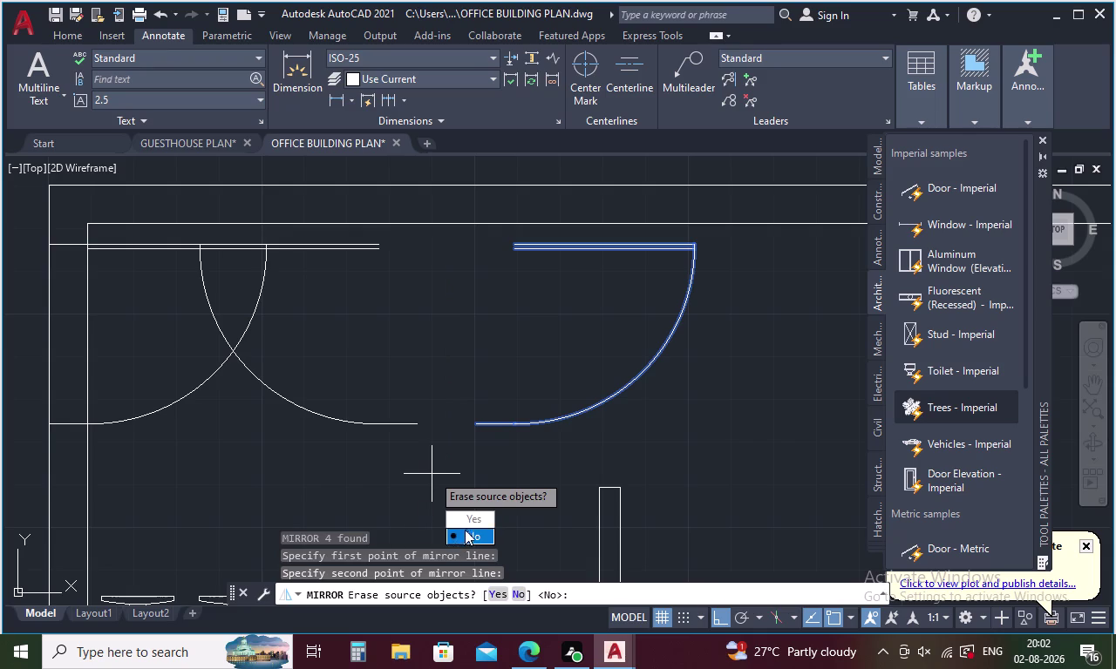
drag(469, 516, 431, 475)
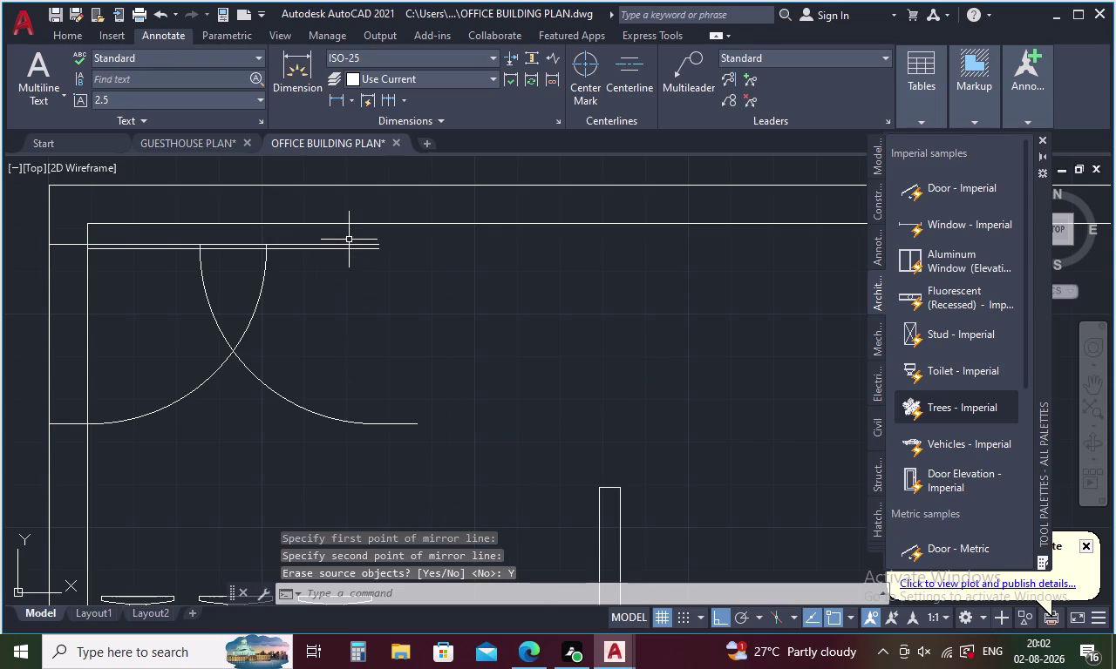
Move the mirrored door and its short wall line into the cabin's wall opening.
drag(349, 240, 310, 423)
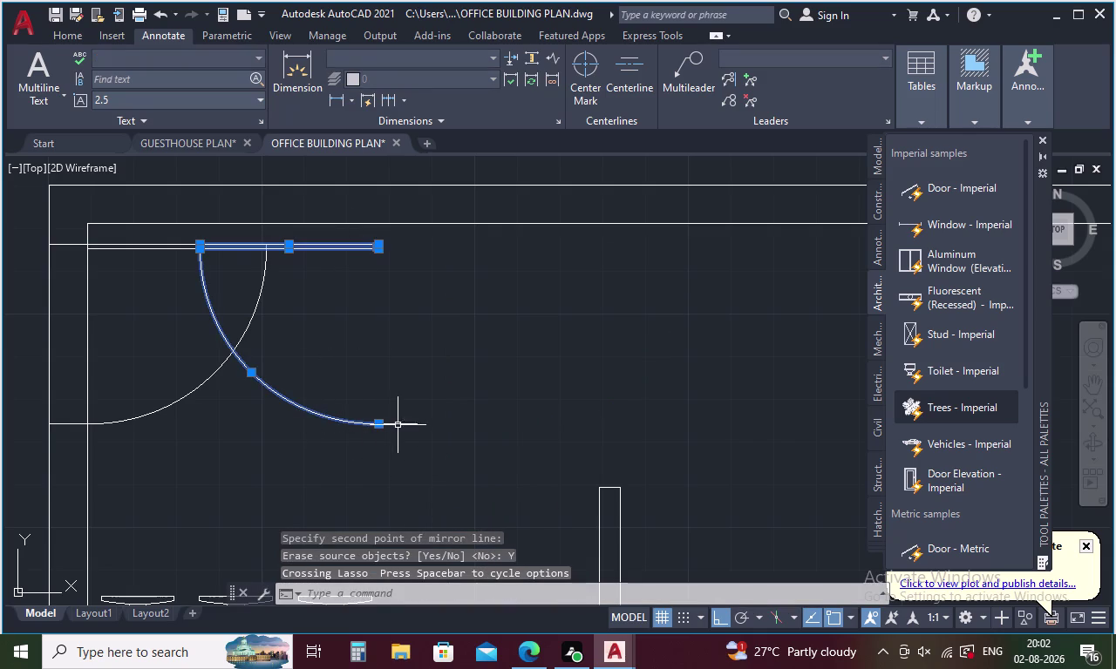
click(398, 426)
right_click(444, 343)
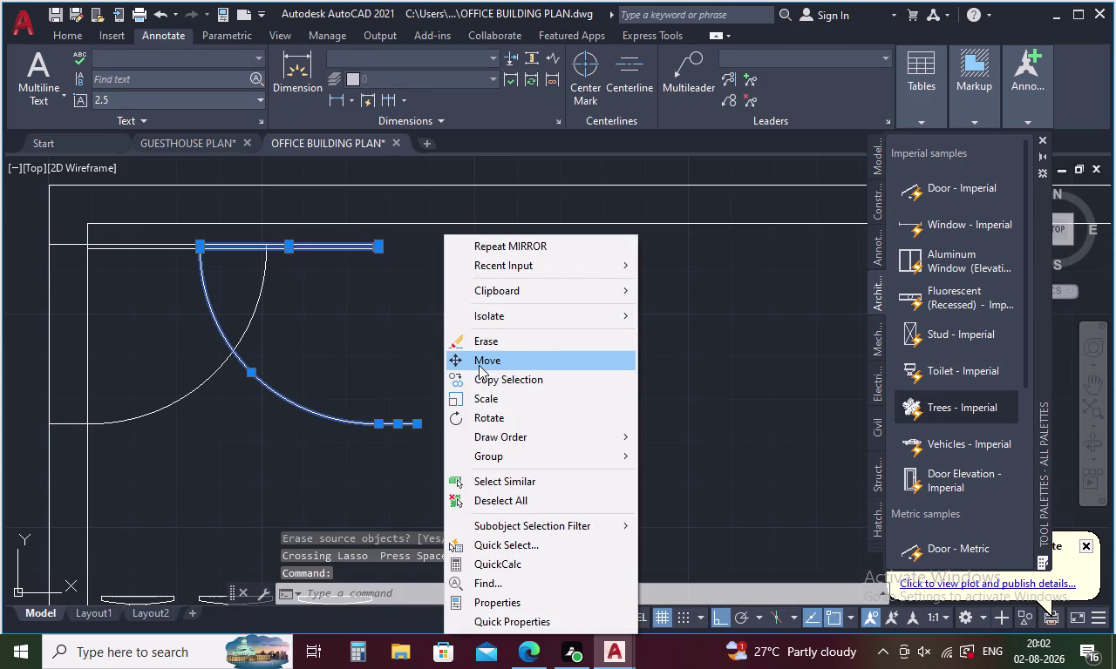
click(482, 356)
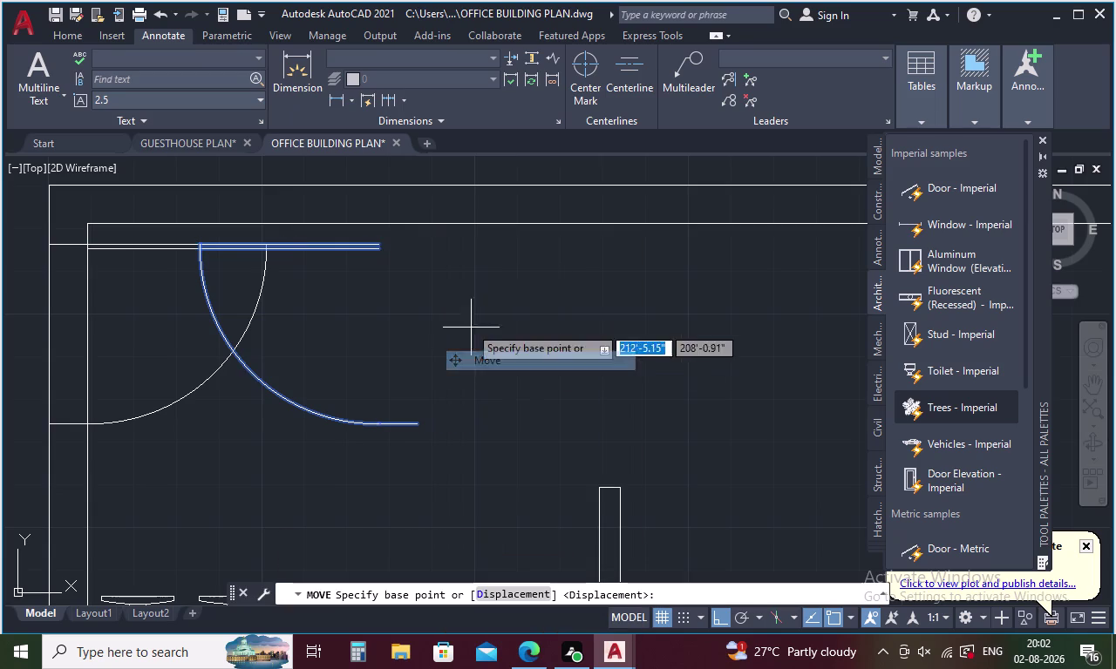
click(379, 242)
scroll(down, 3)
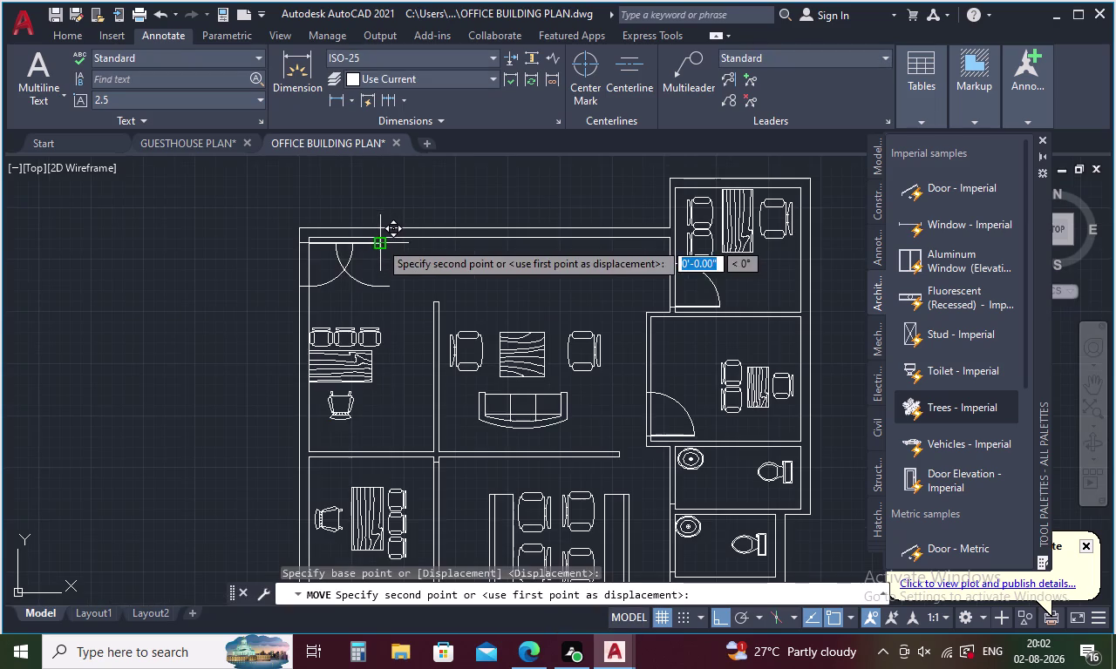
scroll(up, 3)
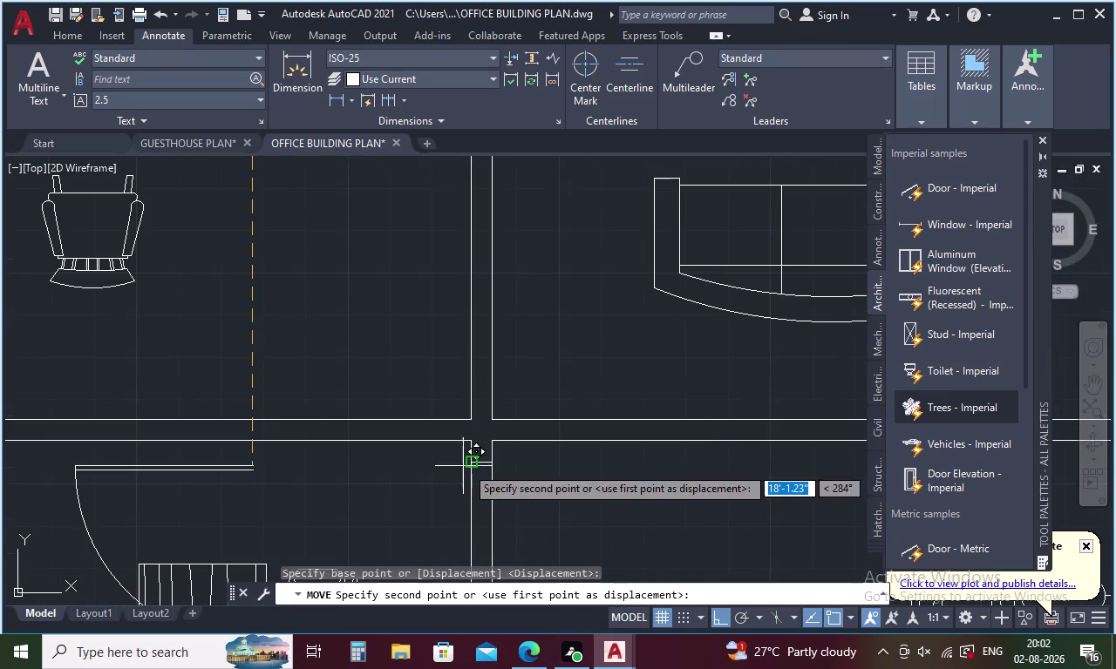
click(473, 464)
scroll(down, 3)
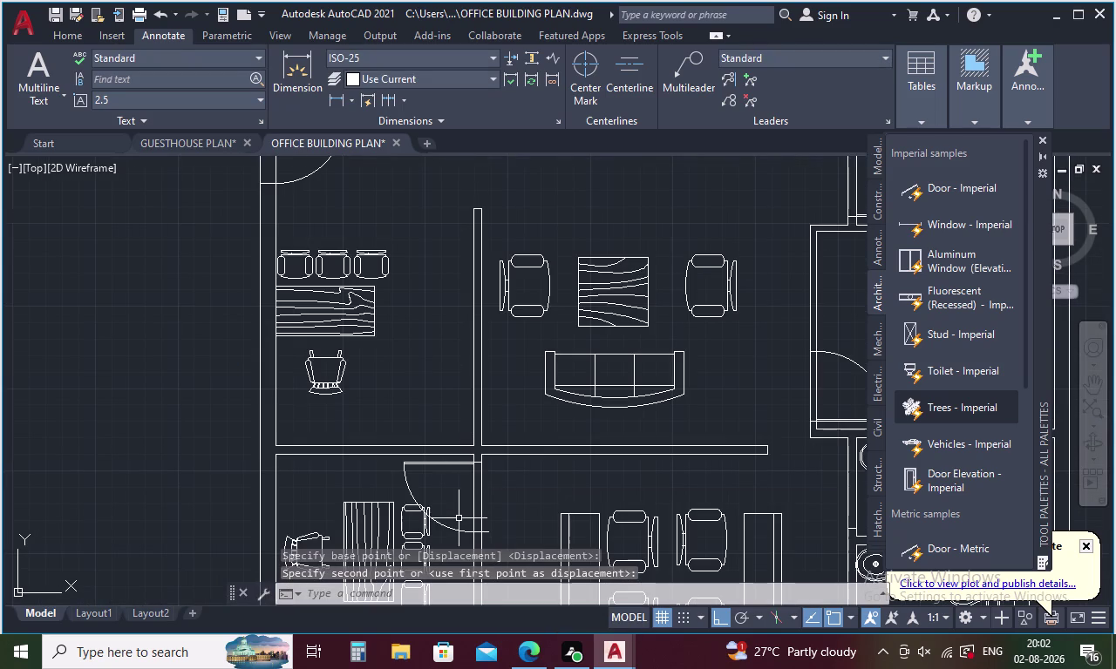
middle_drag(458, 522, 454, 370)
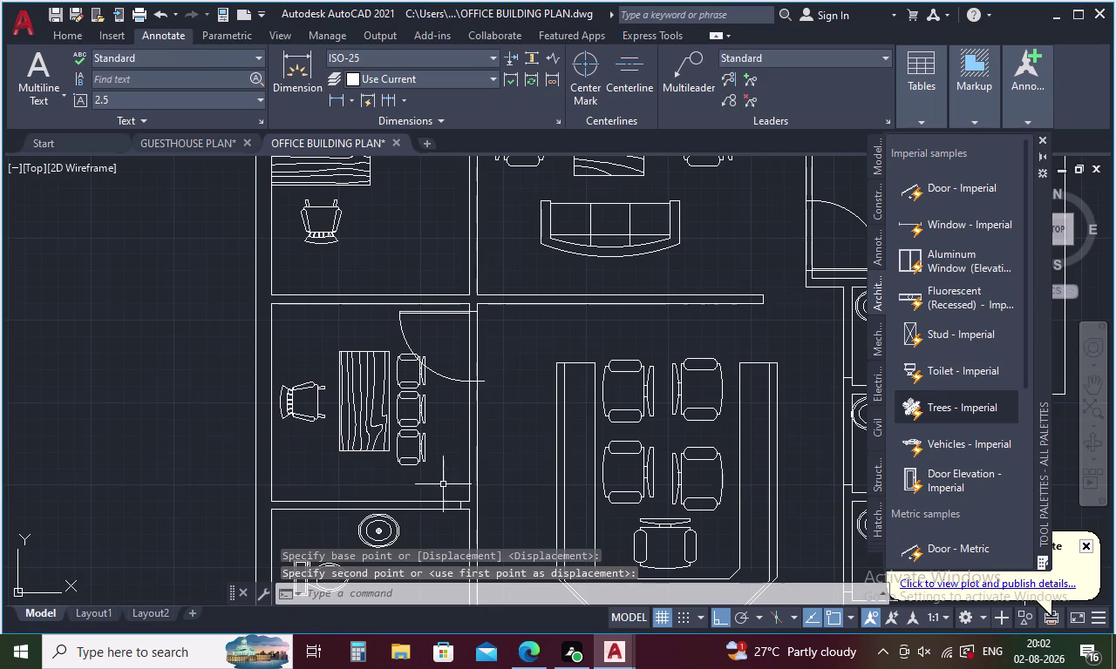
middle_drag(434, 494, 395, 377)
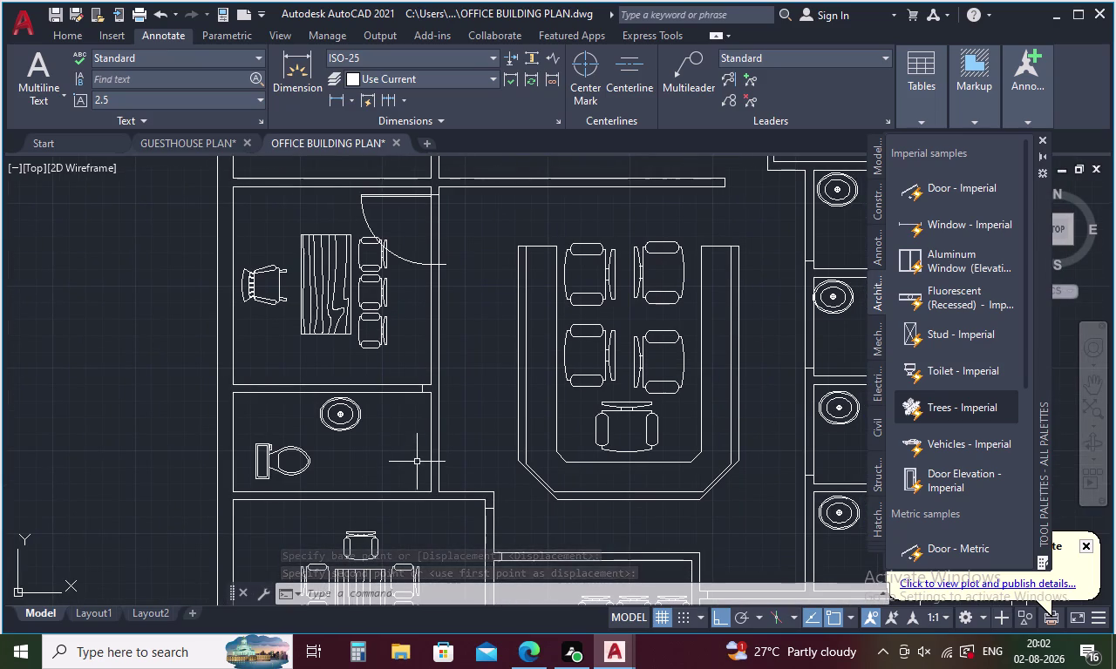
middle_drag(423, 495, 387, 377)
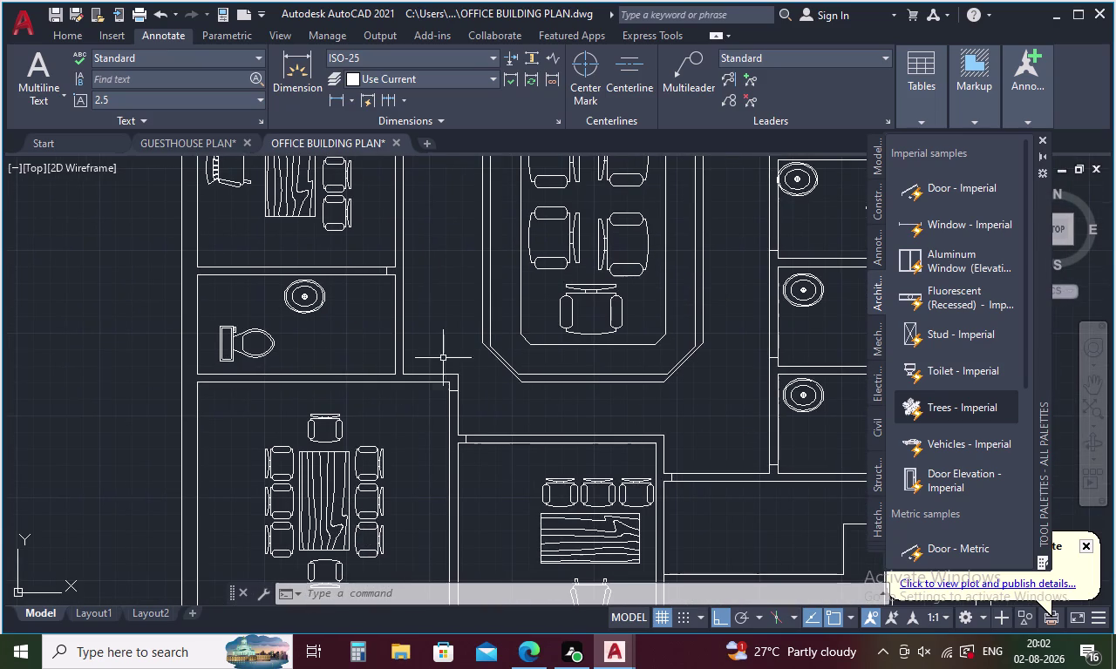
middle_drag(439, 330, 454, 577)
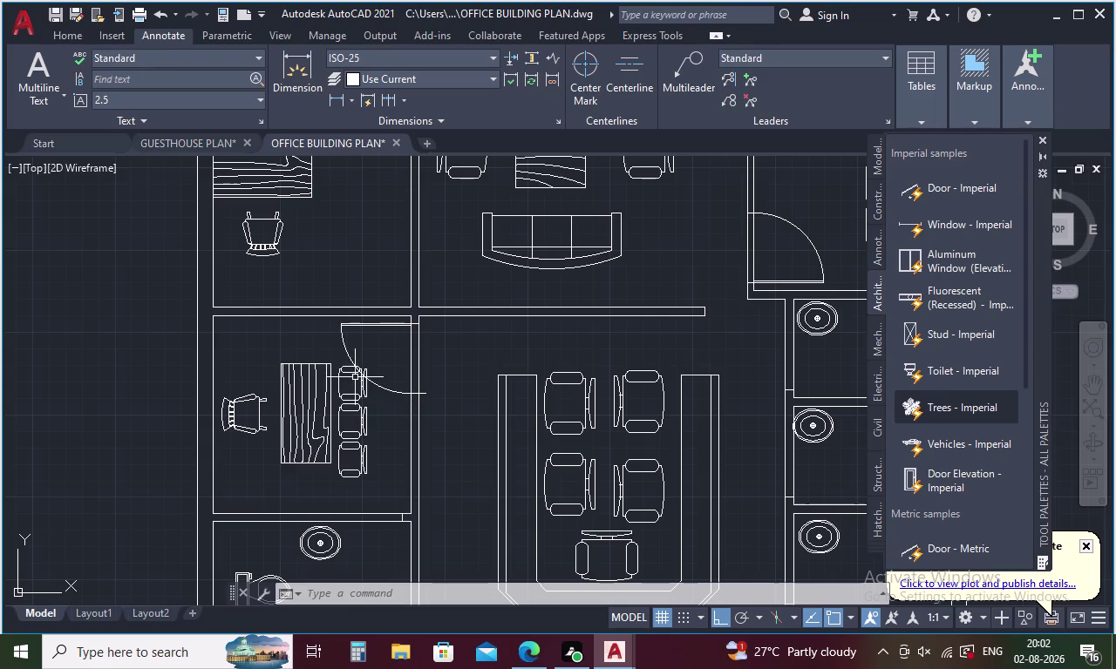
Scale down the cabin's desk and chairs to fit the room.
drag(354, 378, 251, 412)
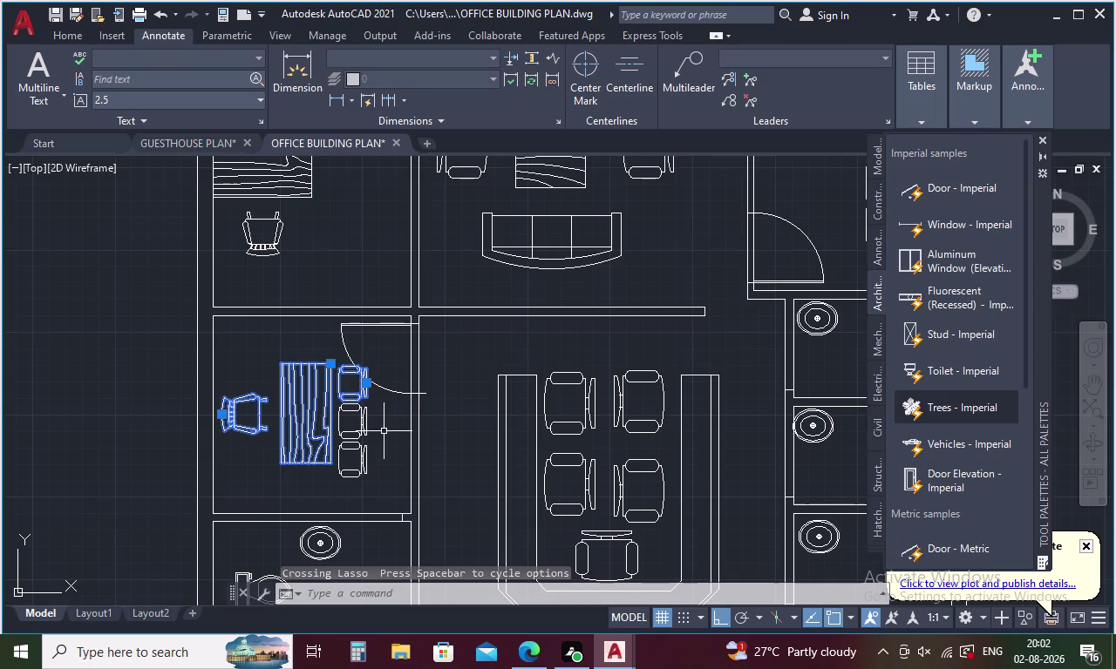
drag(384, 432, 329, 411)
right_click(313, 405)
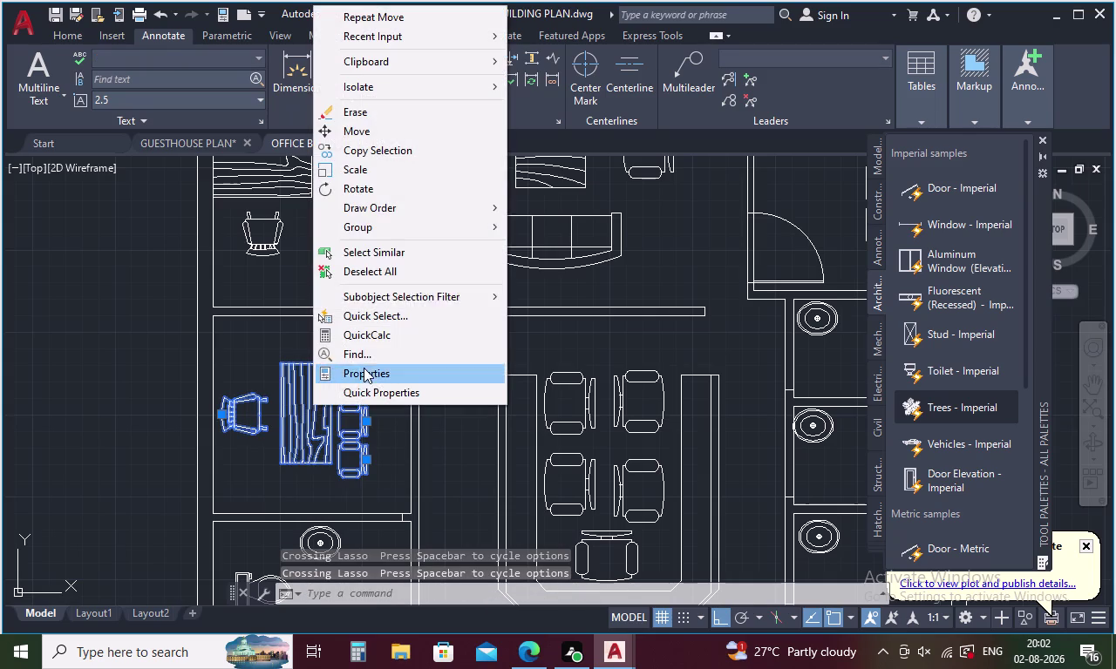
click(371, 170)
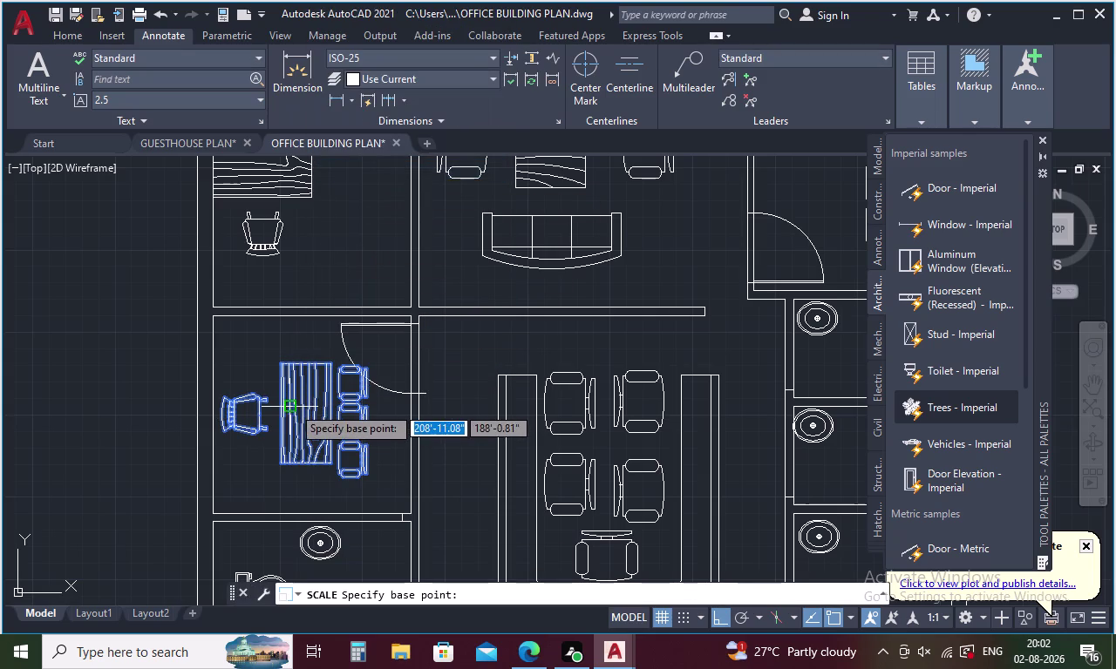
click(308, 406)
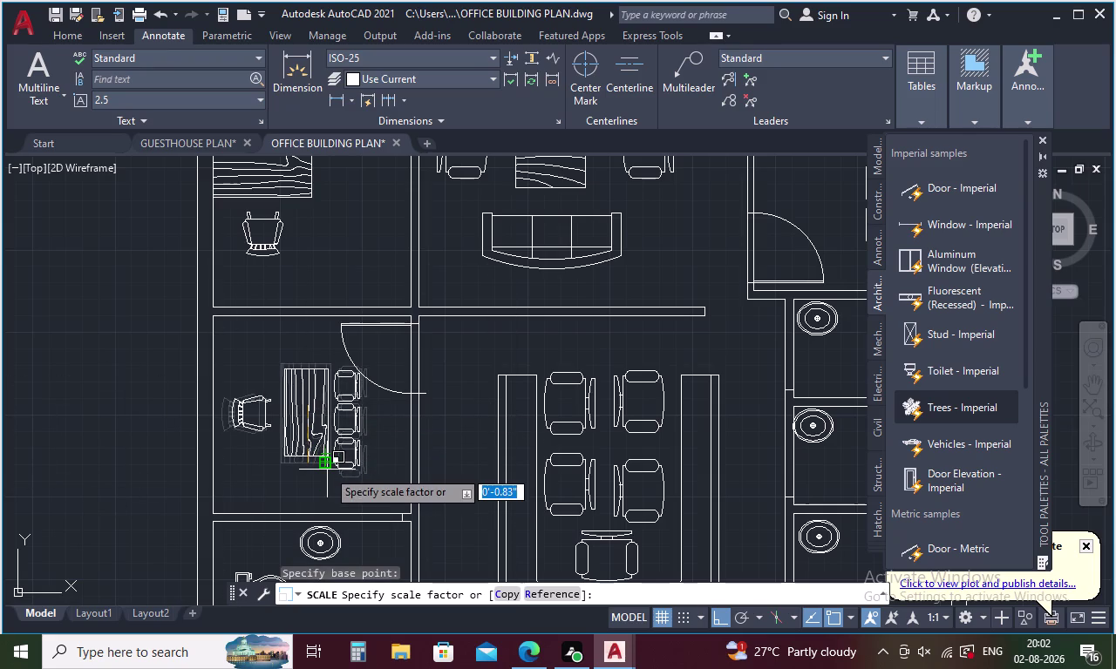
click(327, 469)
click(312, 419)
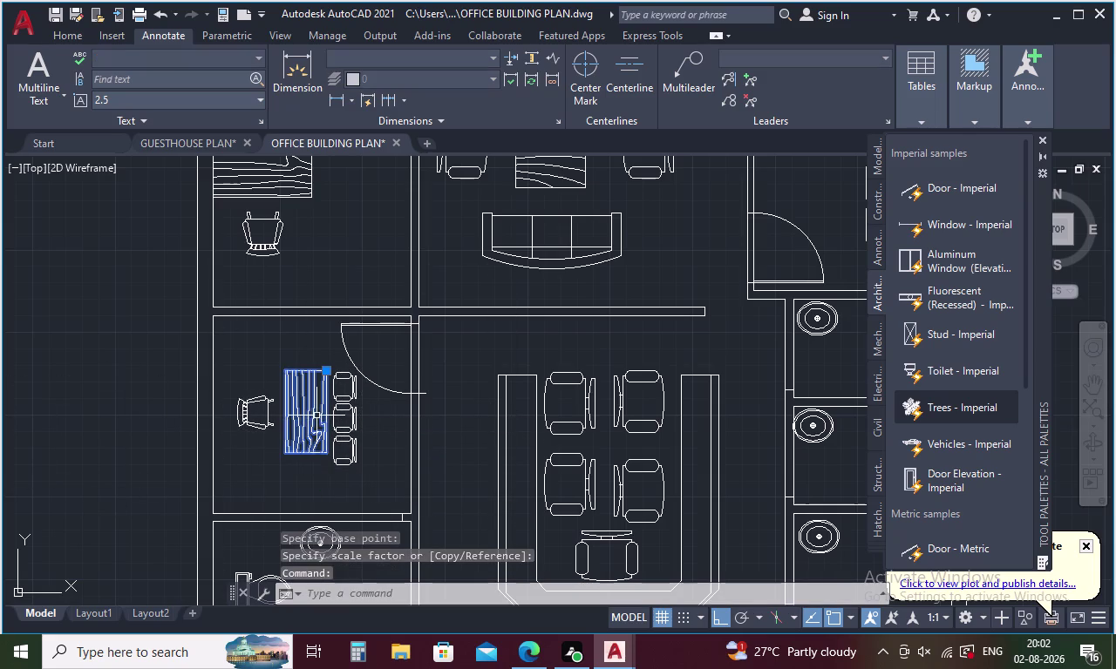
Move the scaled desk and chair group to its new spot in the cabin.
drag(372, 428, 284, 376)
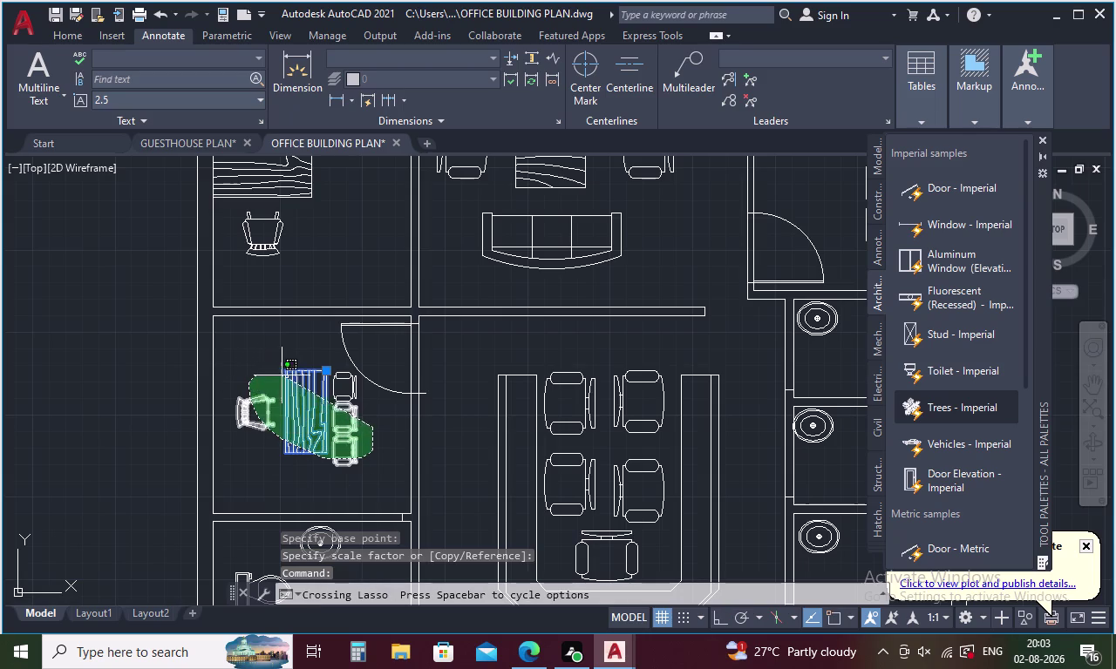
drag(283, 376, 305, 376)
right_click(317, 395)
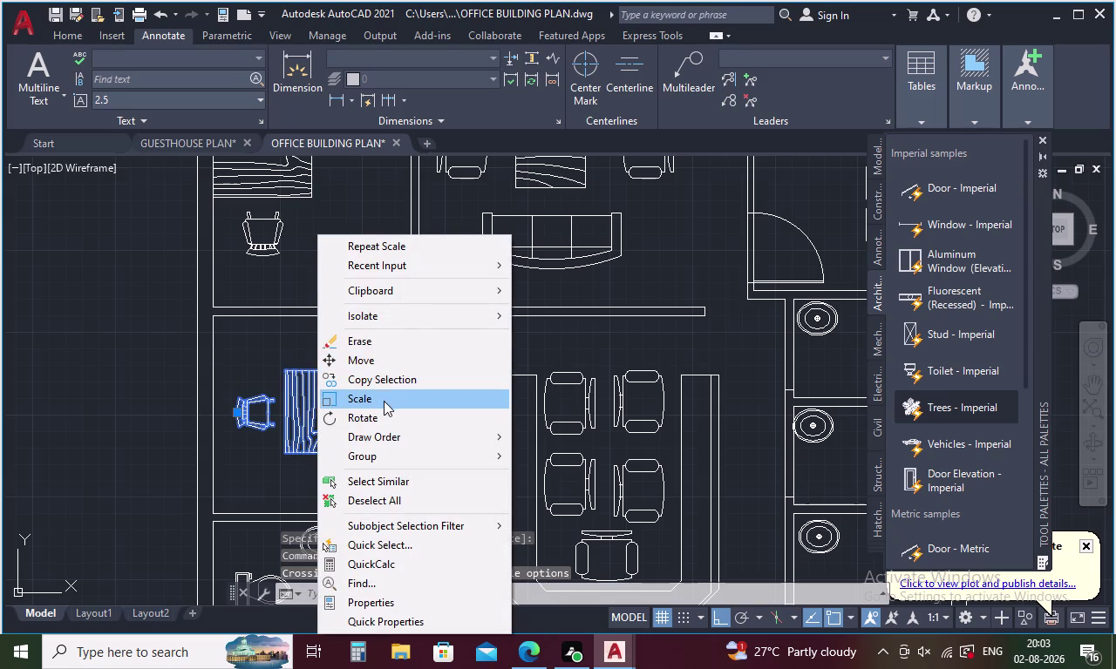
click(375, 357)
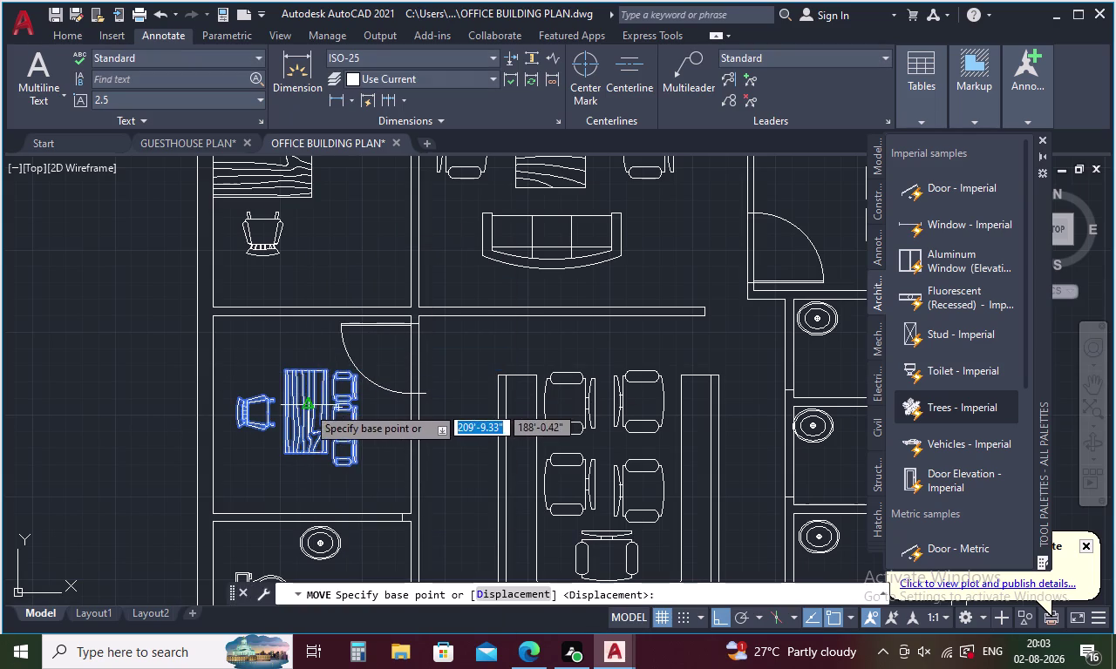
click(305, 408)
click(308, 435)
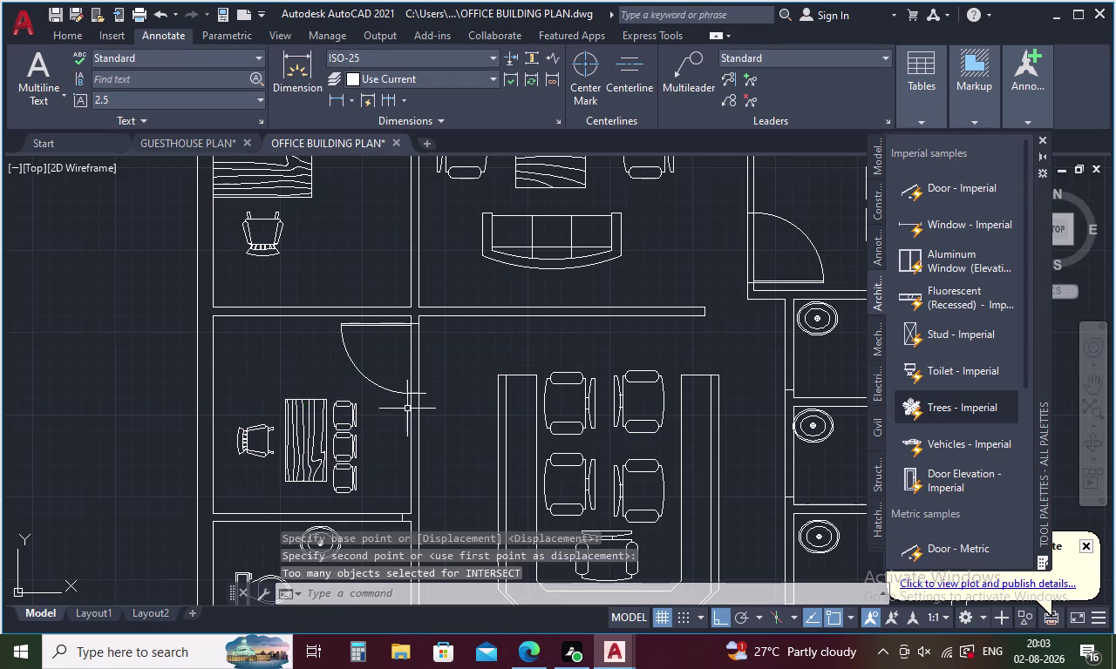
text(TR)
key(space)
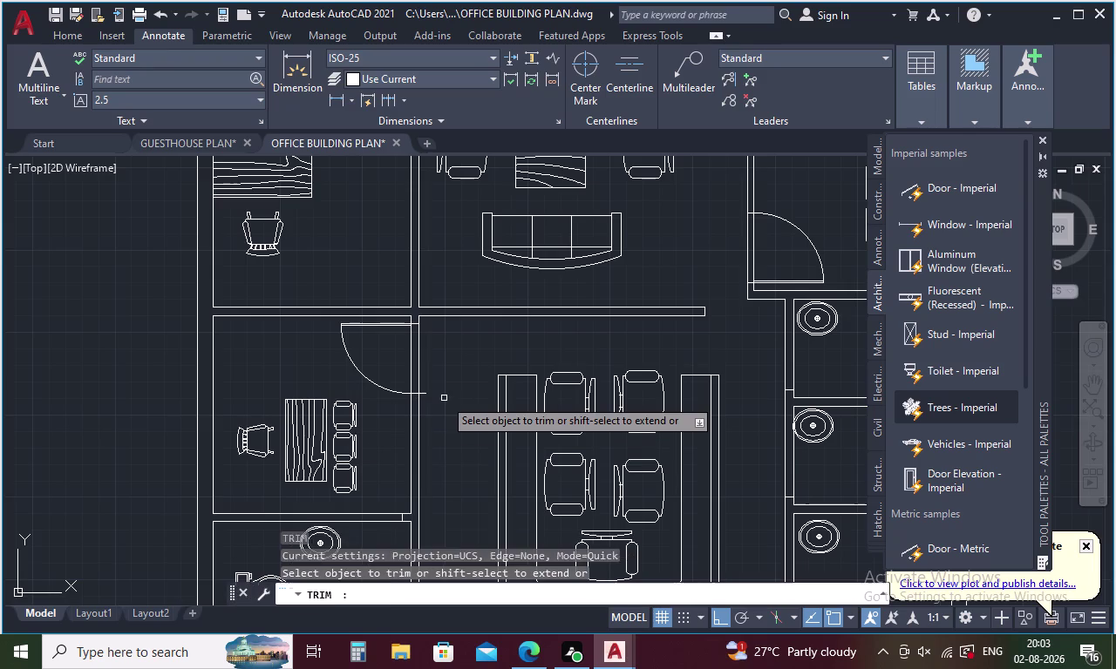
key(space)
scroll(up, 3)
click(373, 371)
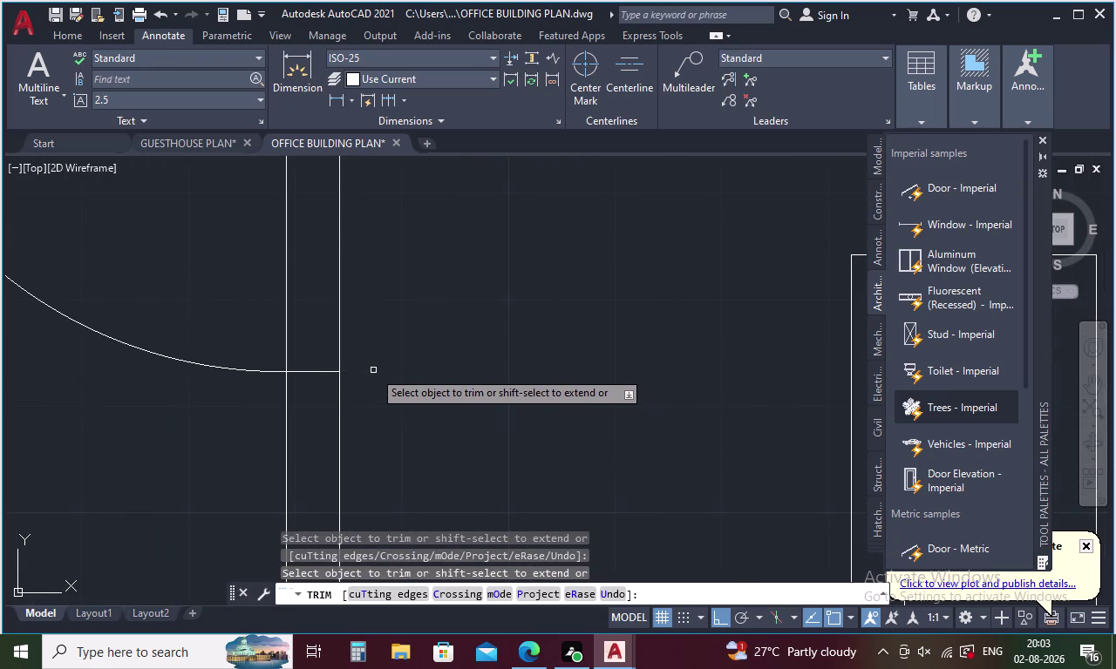
scroll(down, 3)
middle_drag(387, 417, 376, 285)
middle_drag(384, 380, 384, 375)
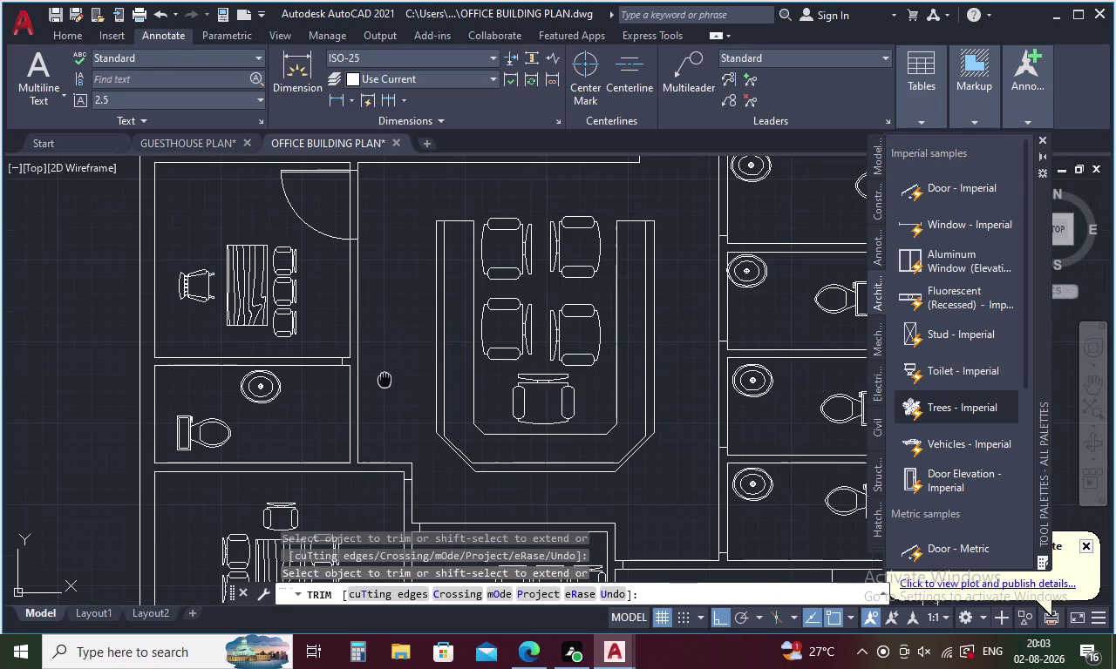
middle_drag(385, 376, 368, 312)
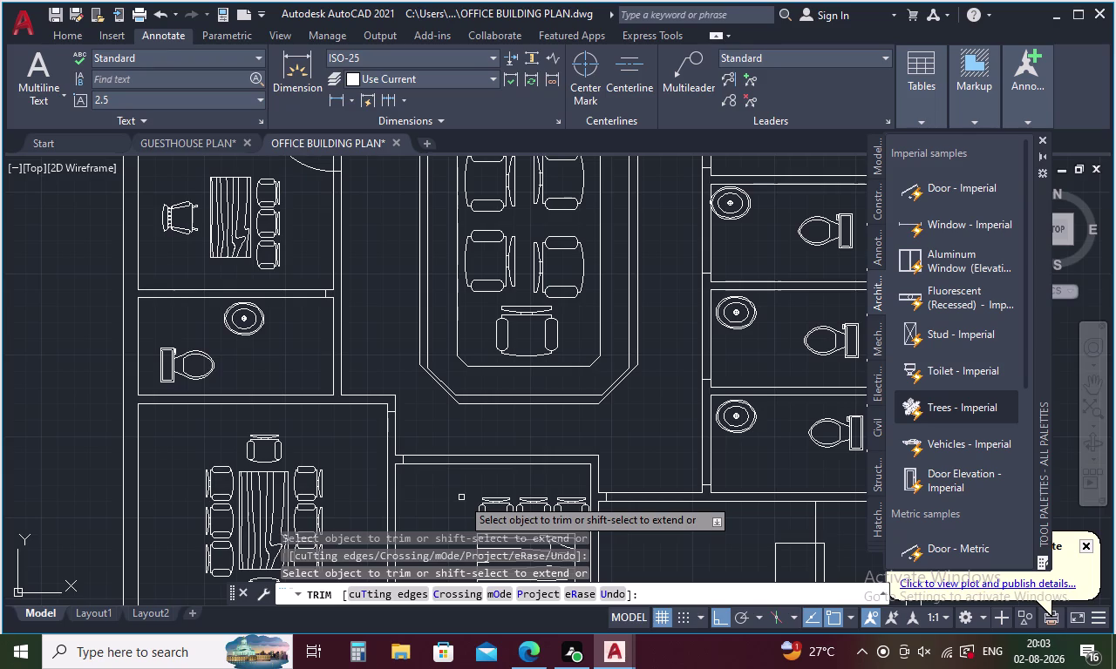
middle_drag(394, 309, 405, 435)
key(Escape)
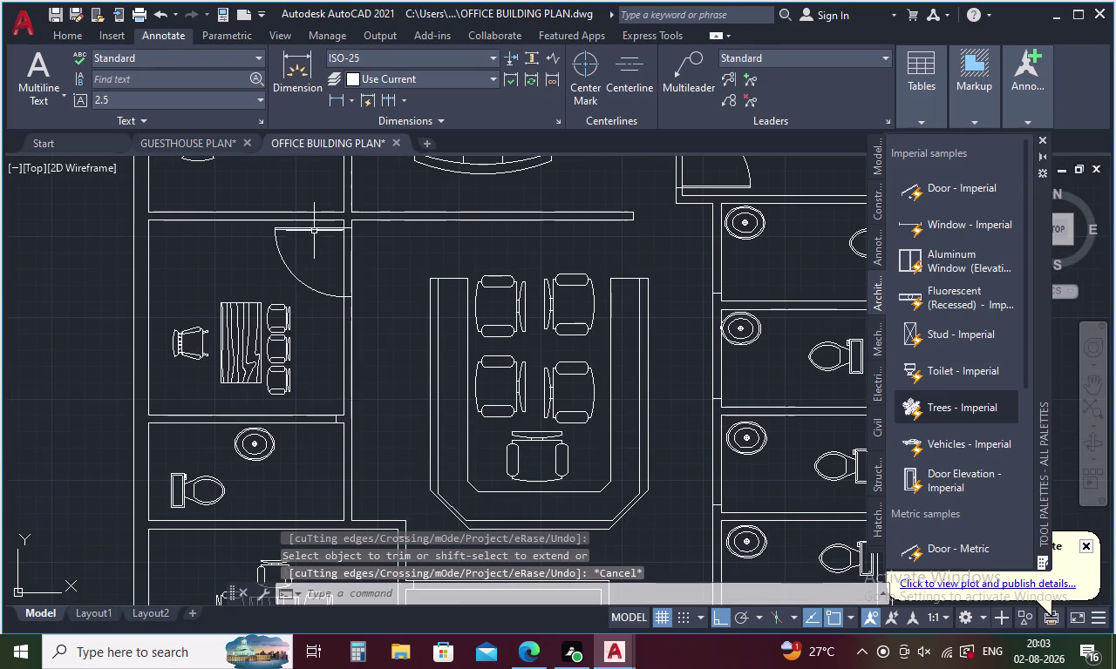
drag(318, 223, 310, 297)
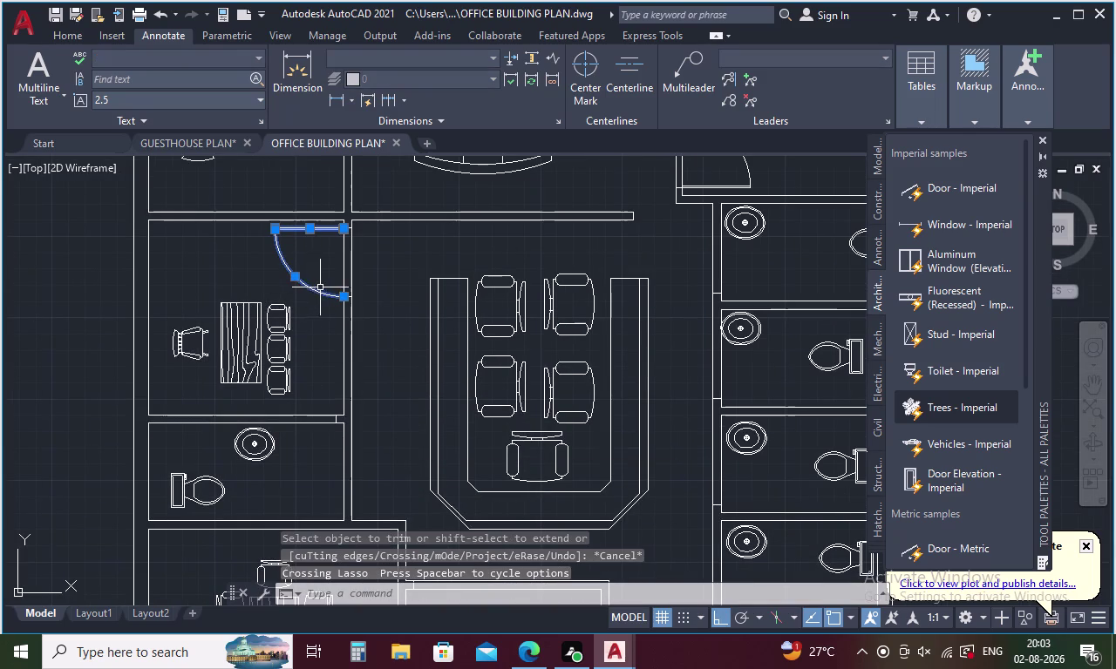
Copy the cabin door's arc and leaf, using the leaf end as base point.
scroll(up, 3)
click(423, 359)
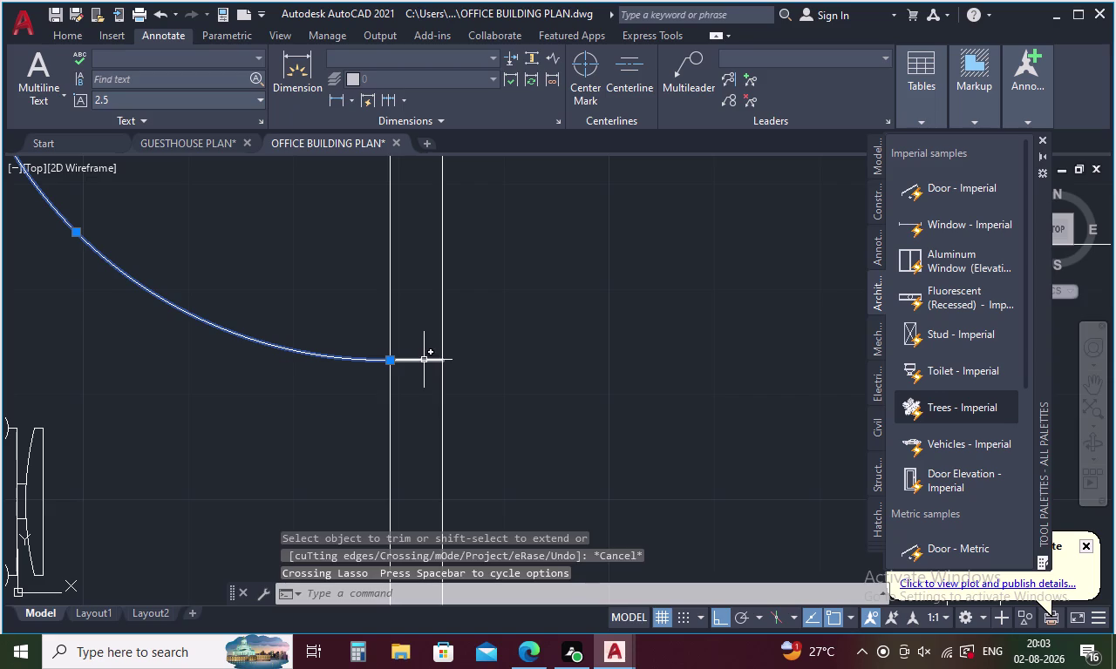
right_click(527, 327)
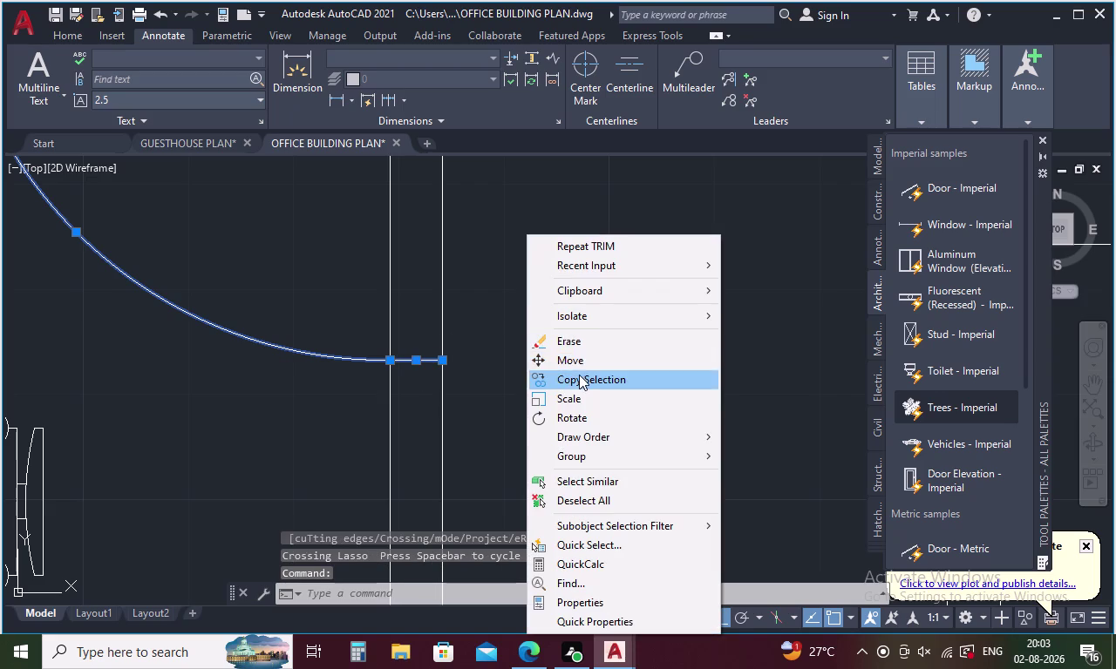
click(579, 375)
scroll(down, 3)
scroll(down, 3)
middle_drag(569, 466, 507, 370)
scroll(up, 3)
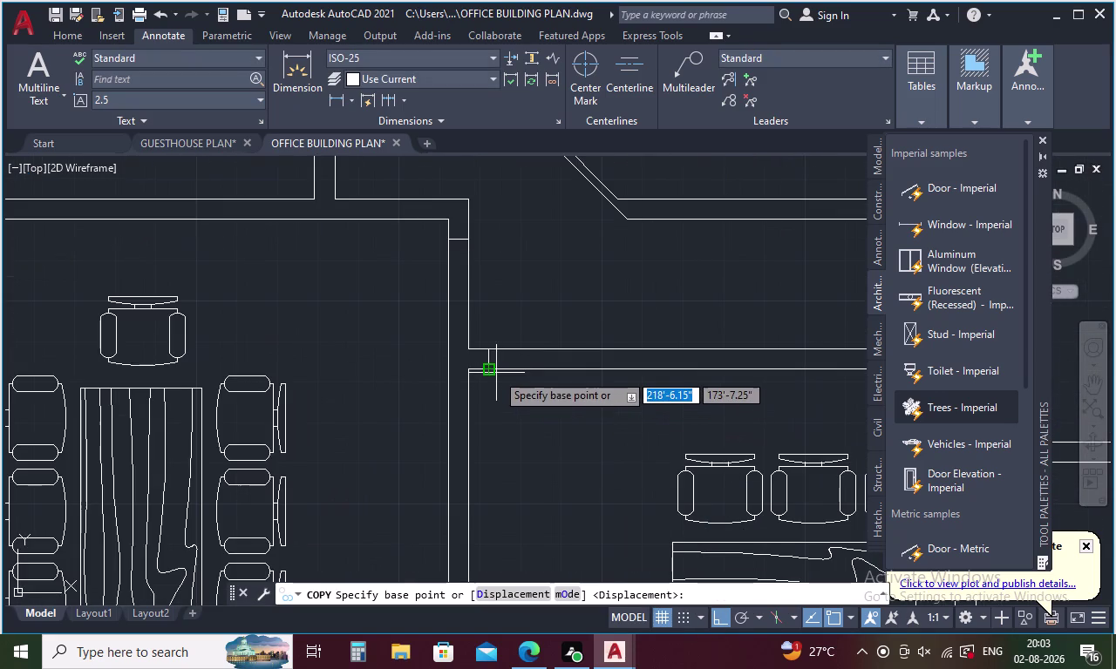
scroll(down, 3)
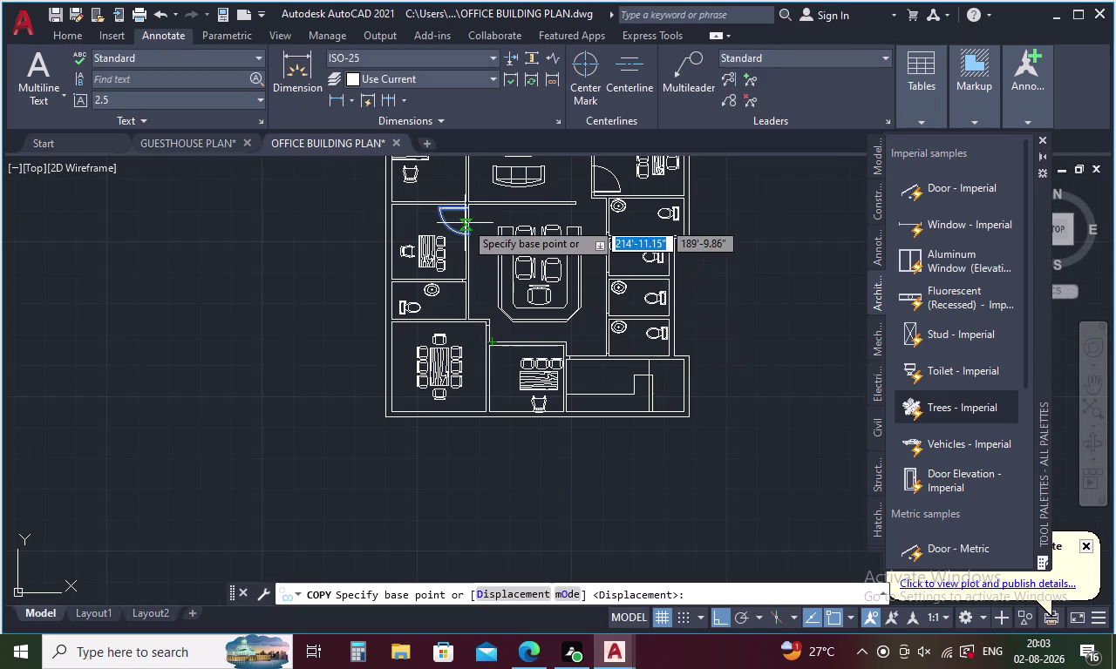
scroll(up, 3)
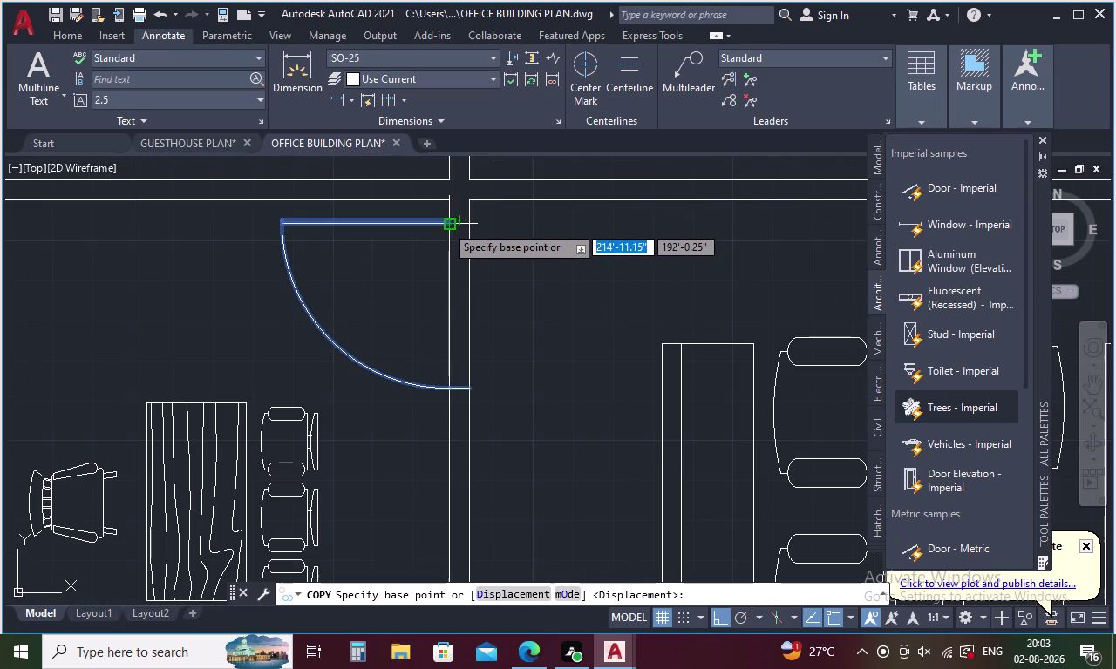
click(445, 225)
With Ortho off, place the door copy below the plan's bottom wall and select it.
scroll(down, 3)
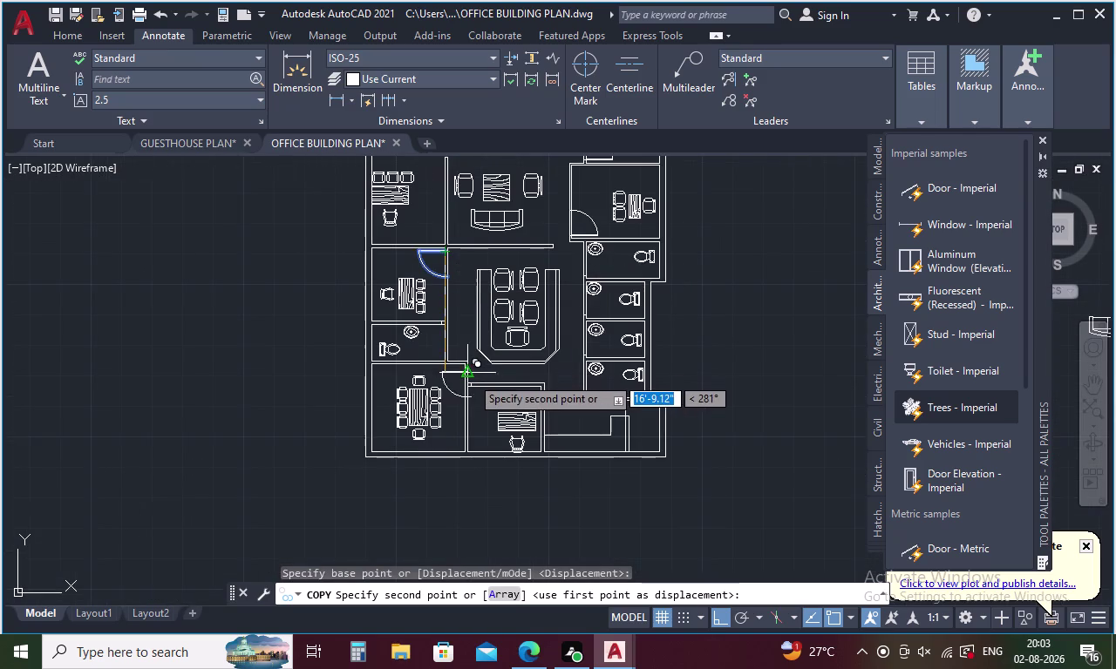
scroll(up, 3)
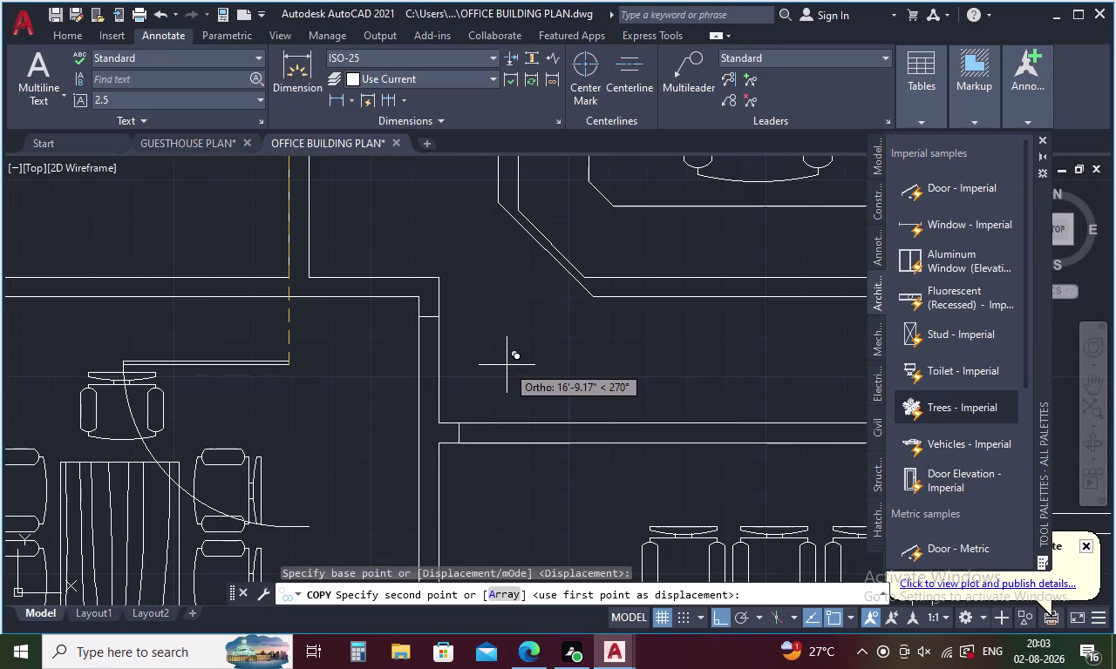
key(F8)
scroll(down, 3)
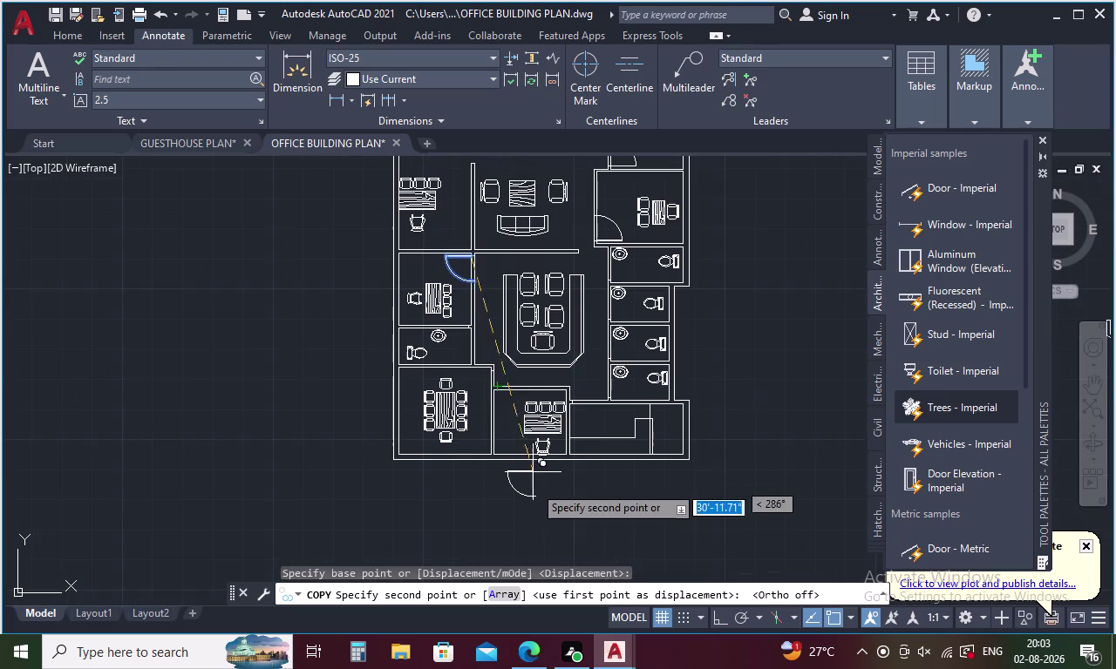
click(529, 496)
key(Escape)
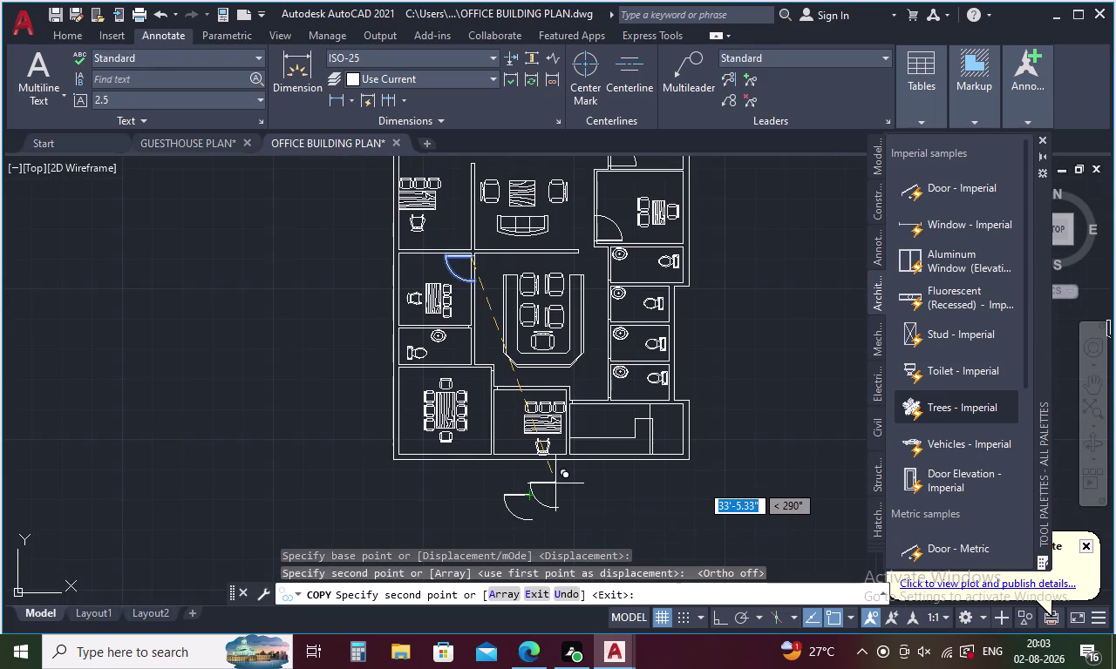
drag(545, 482, 484, 490)
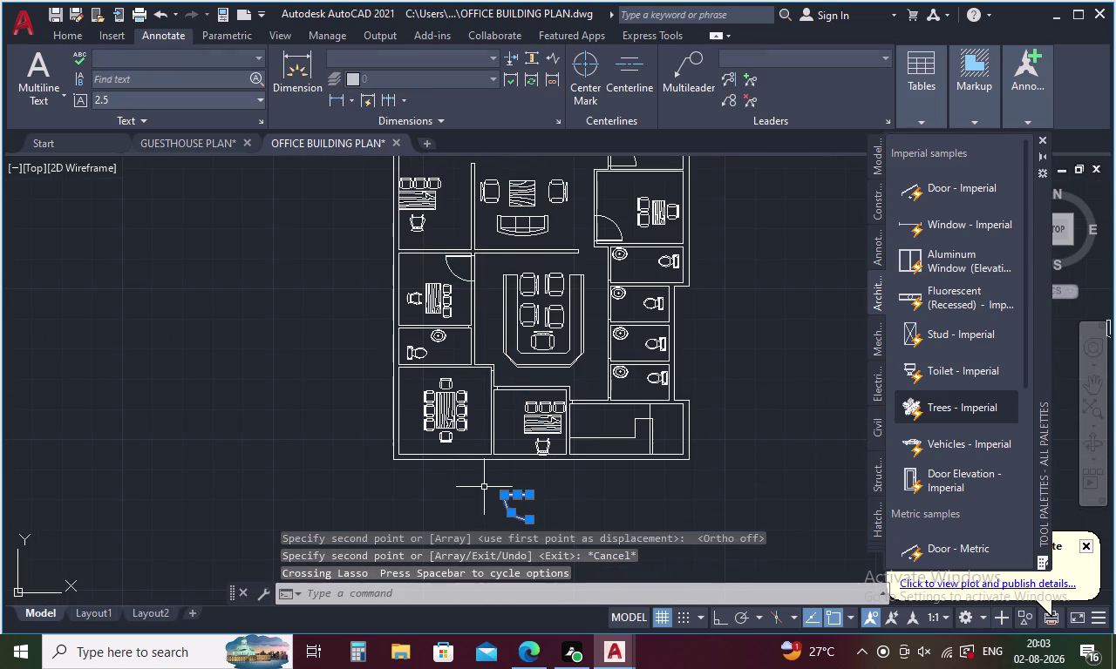
Rotate the copied door 270° about its leaf end with Ortho on.
right_click(484, 487)
click(559, 276)
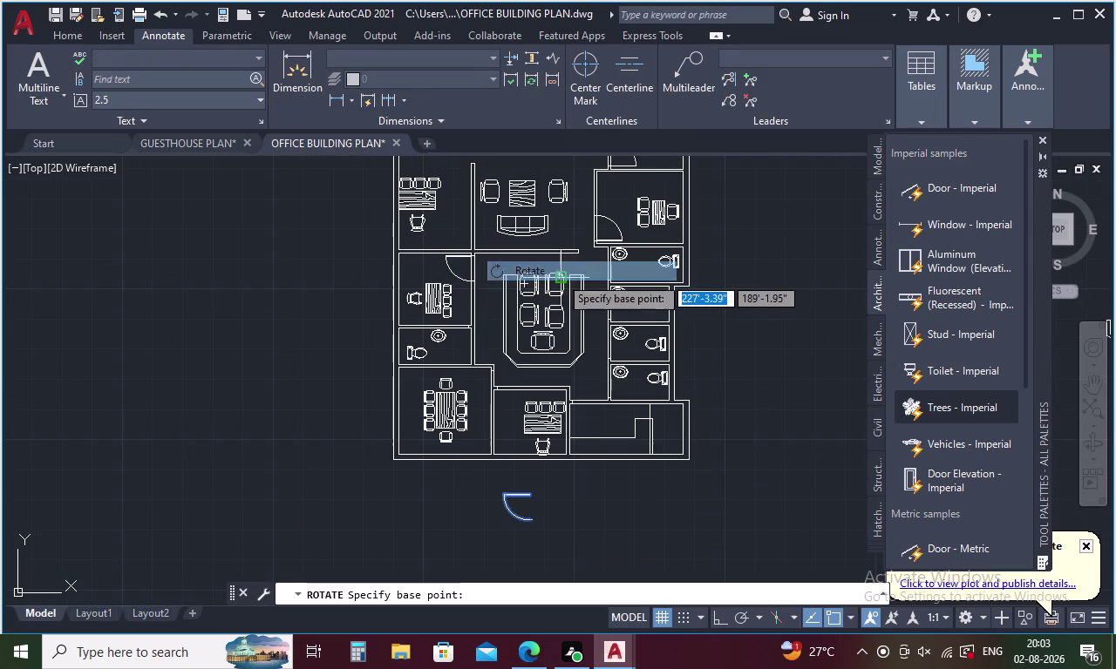
scroll(up, 3)
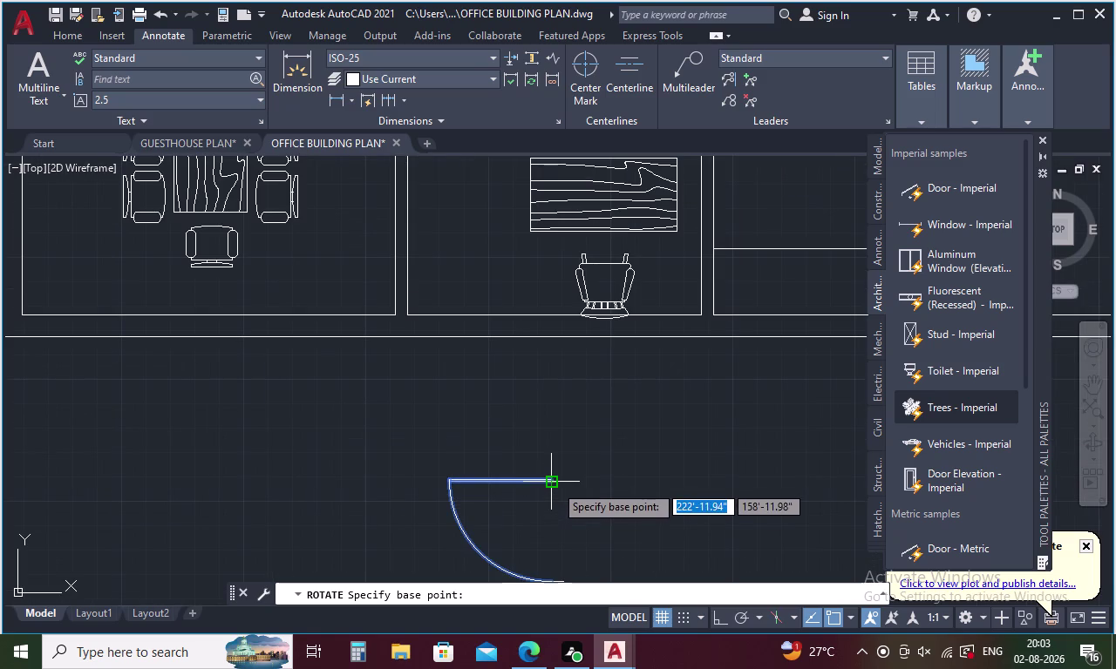
click(555, 485)
key(F8)
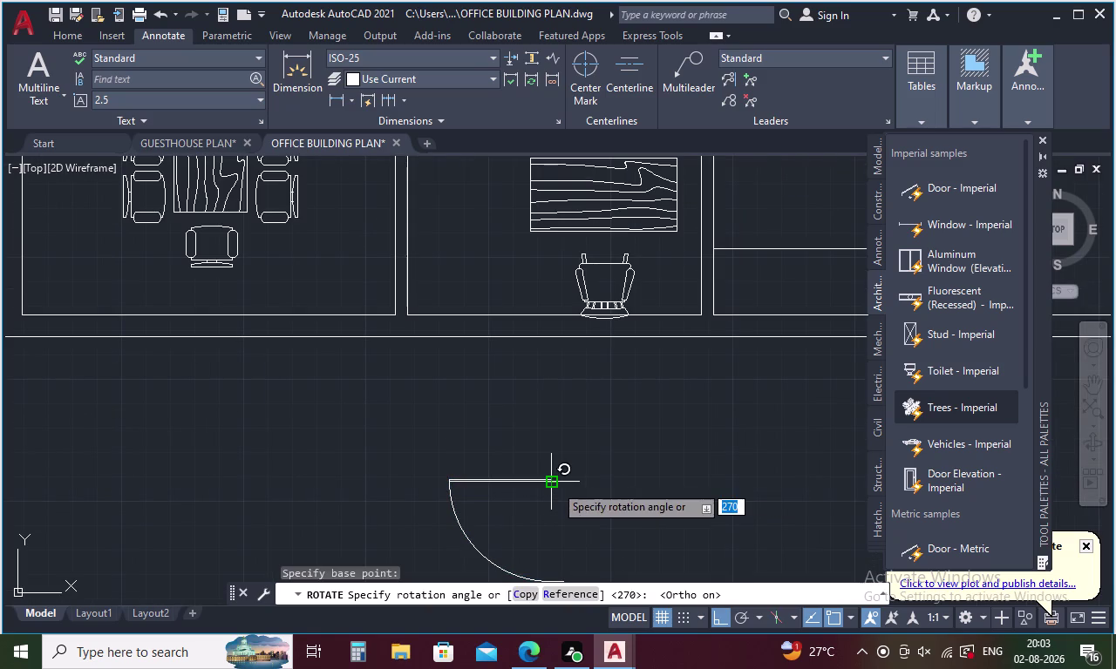
click(574, 426)
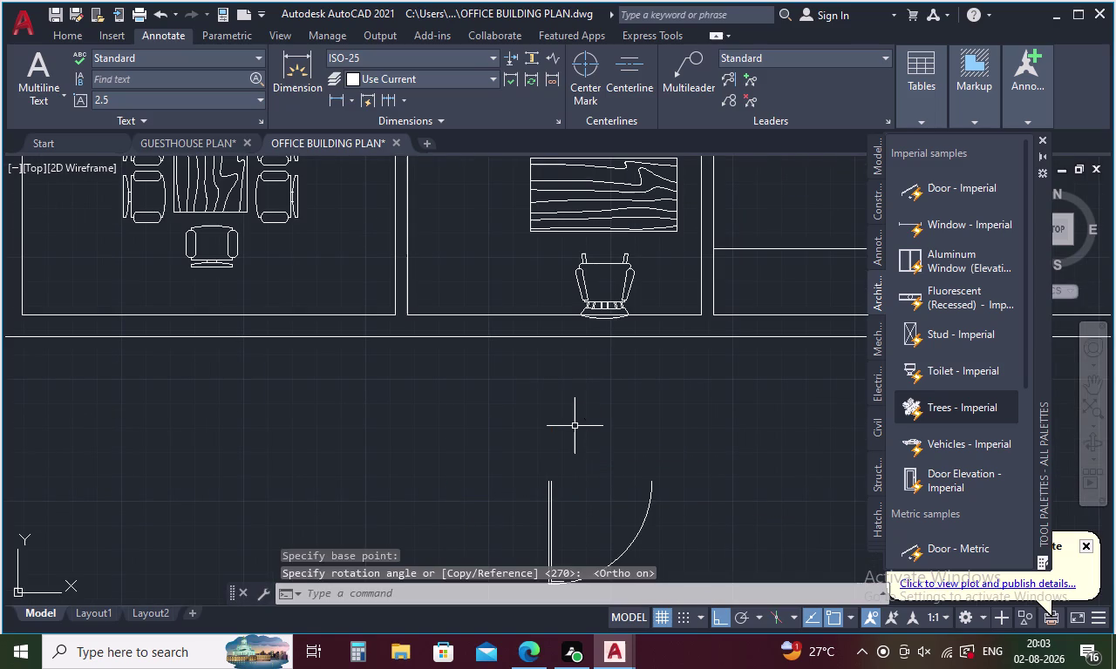
Select the rotated door and start copying it.
drag(679, 490, 517, 453)
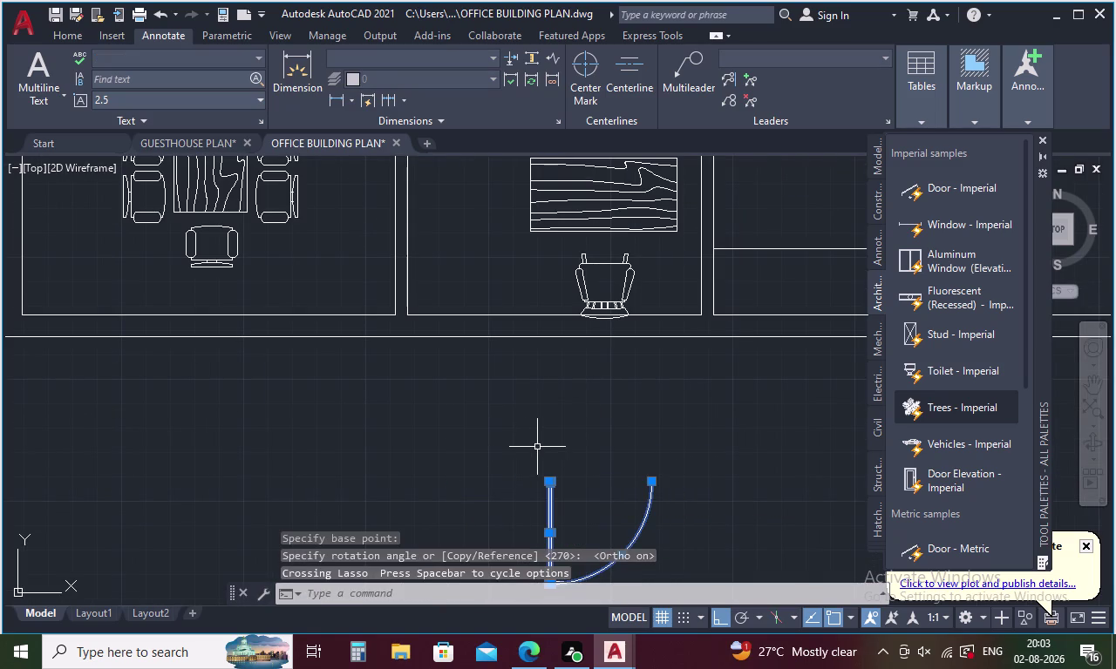
right_click(544, 449)
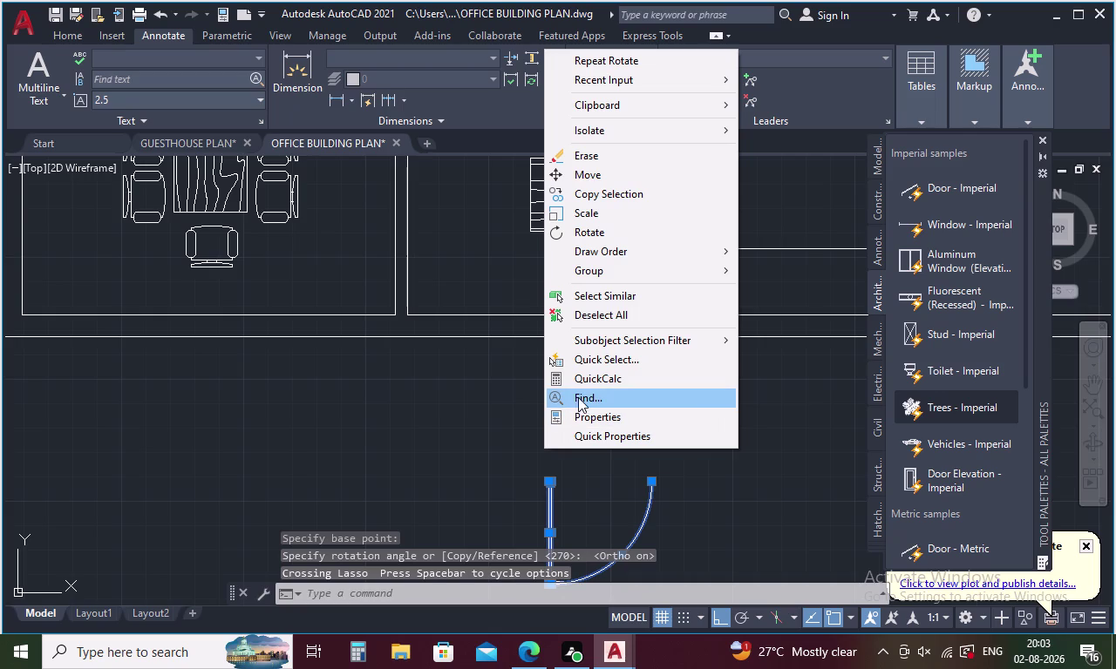
click(594, 195)
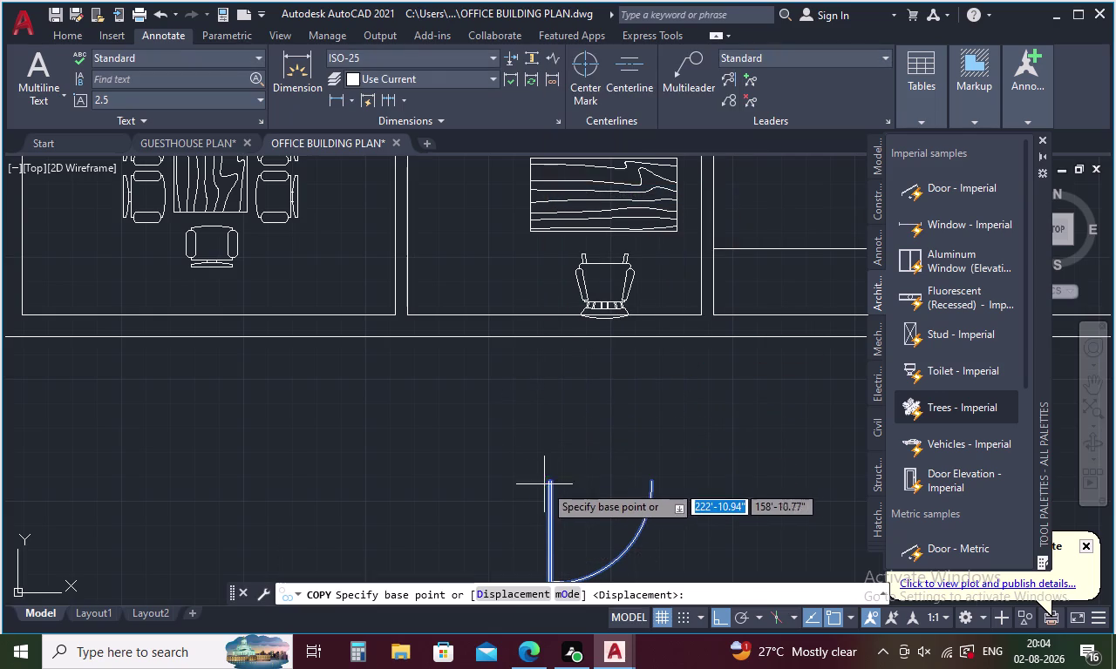
click(544, 483)
scroll(down, 3)
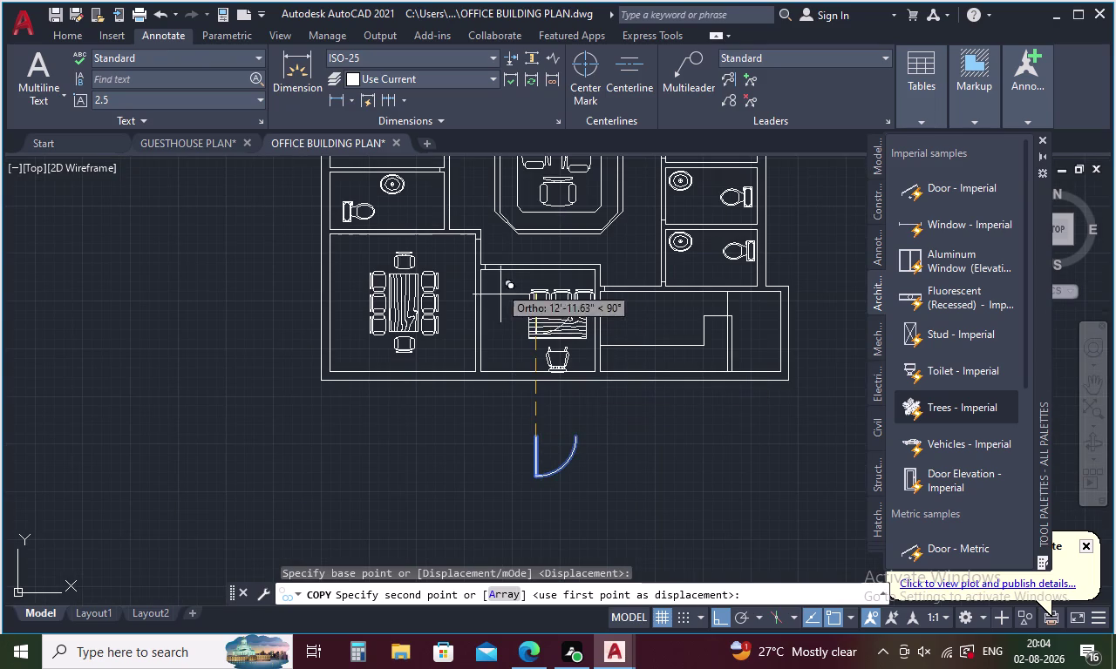
scroll(up, 3)
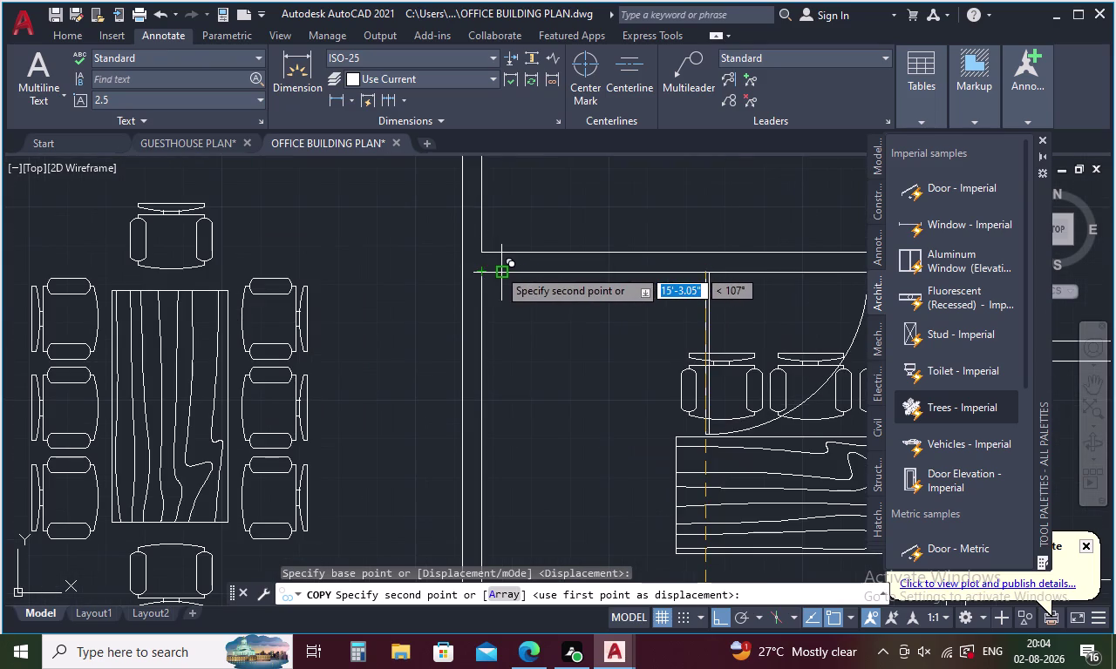
click(499, 269)
scroll(down, 3)
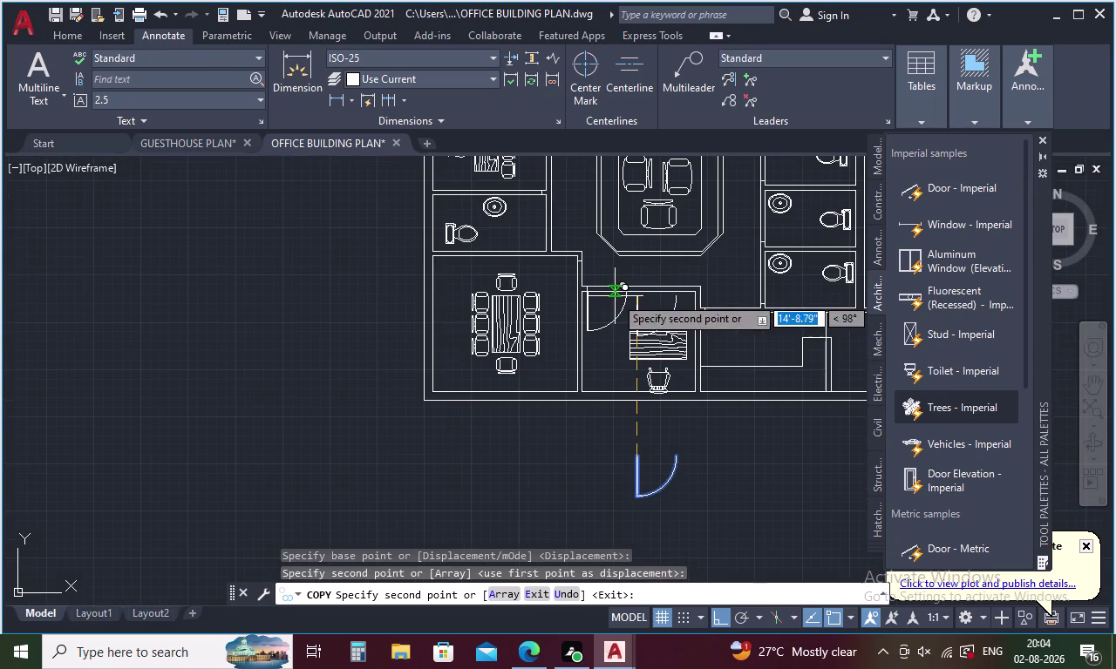
scroll(up, 3)
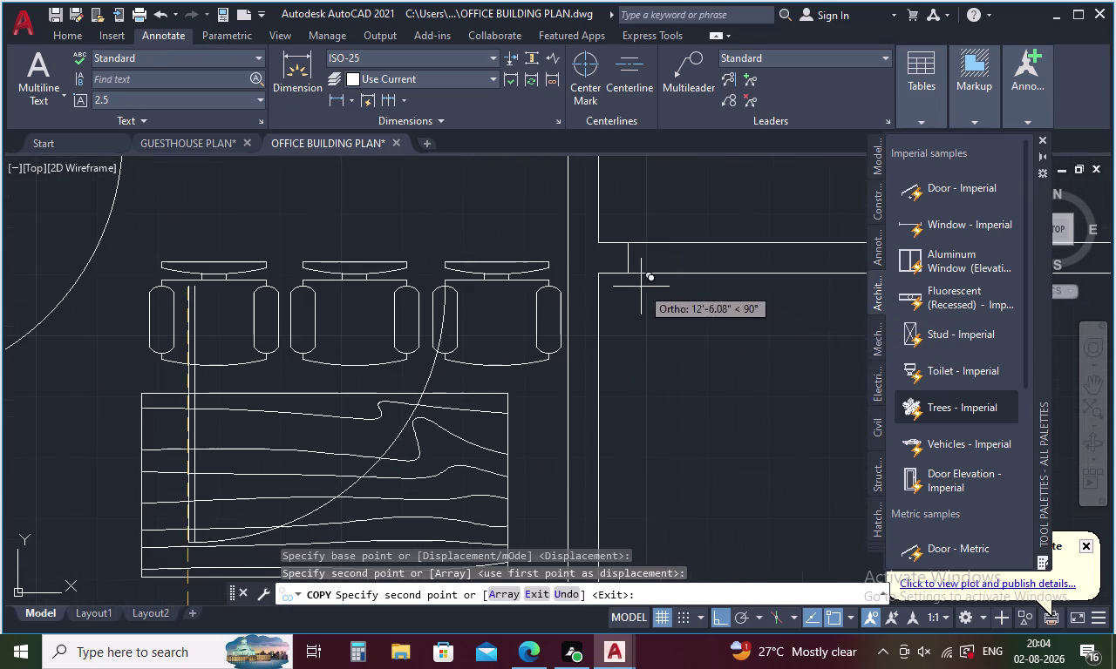
click(628, 276)
key(Escape)
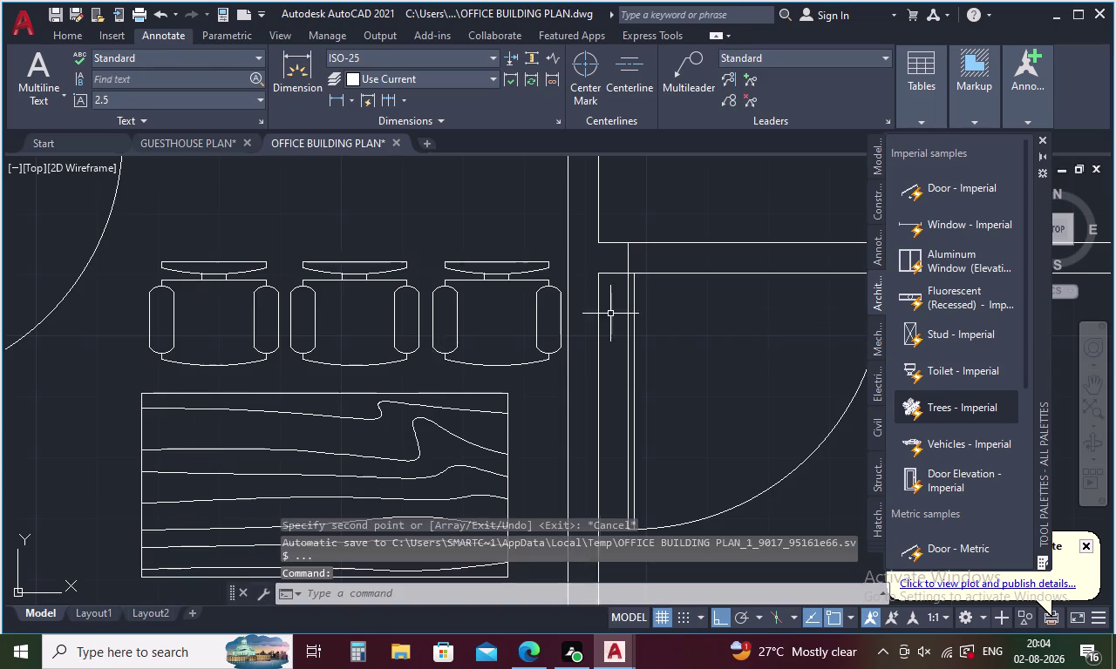
scroll(down, 3)
key(l)
key(Return)
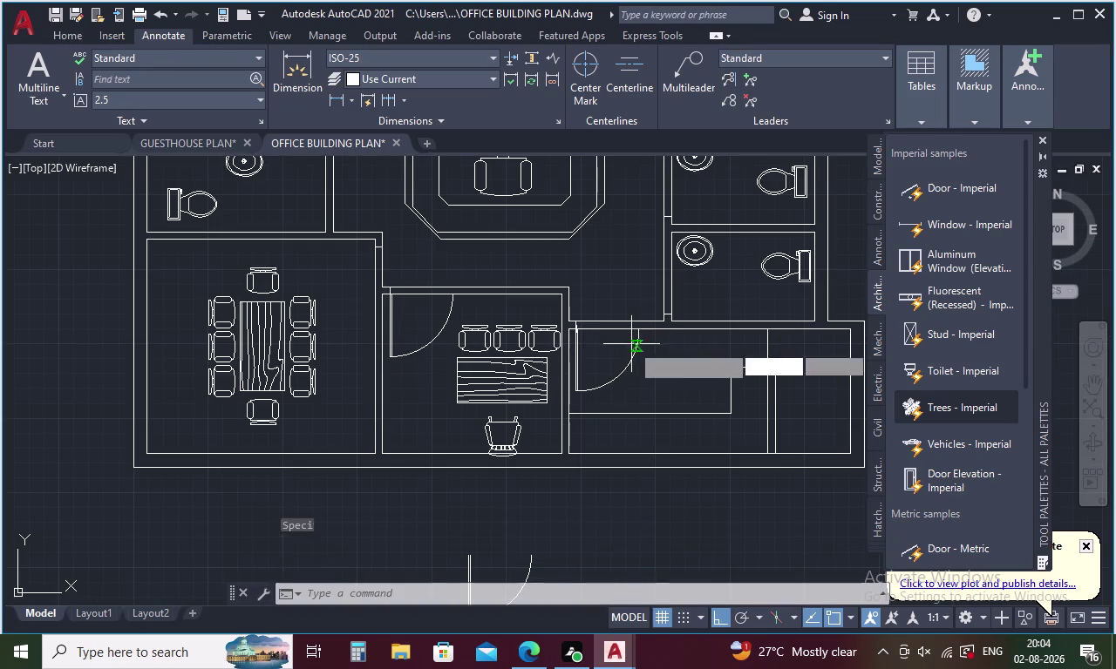
click(451, 293)
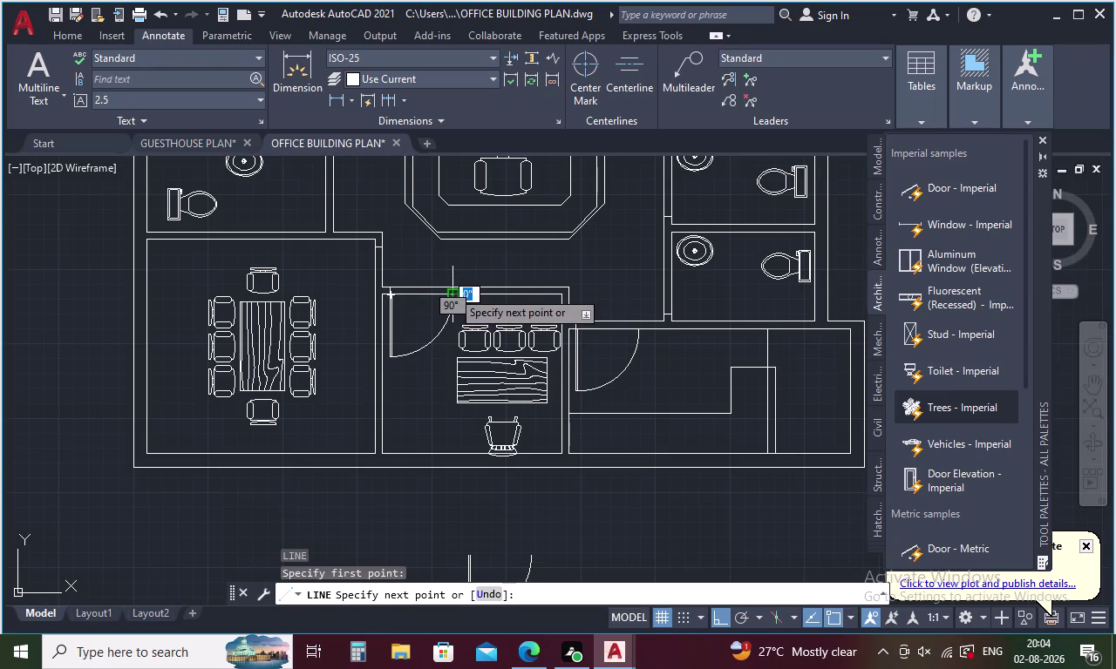
scroll(up, 3)
click(448, 286)
key(Escape)
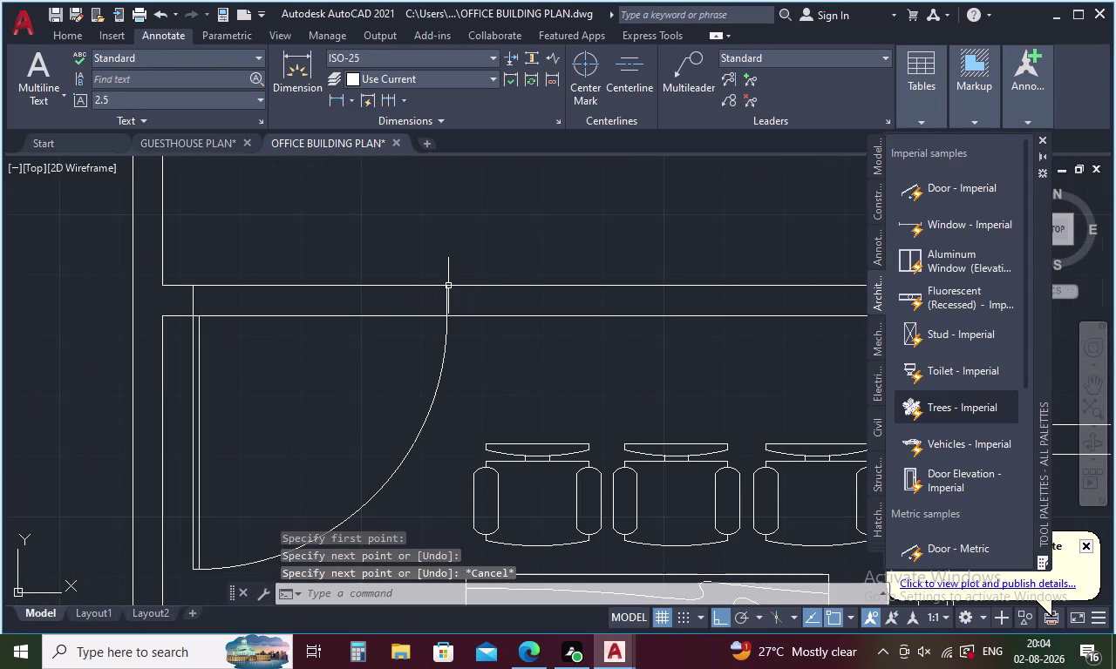
scroll(down, 3)
text(L)
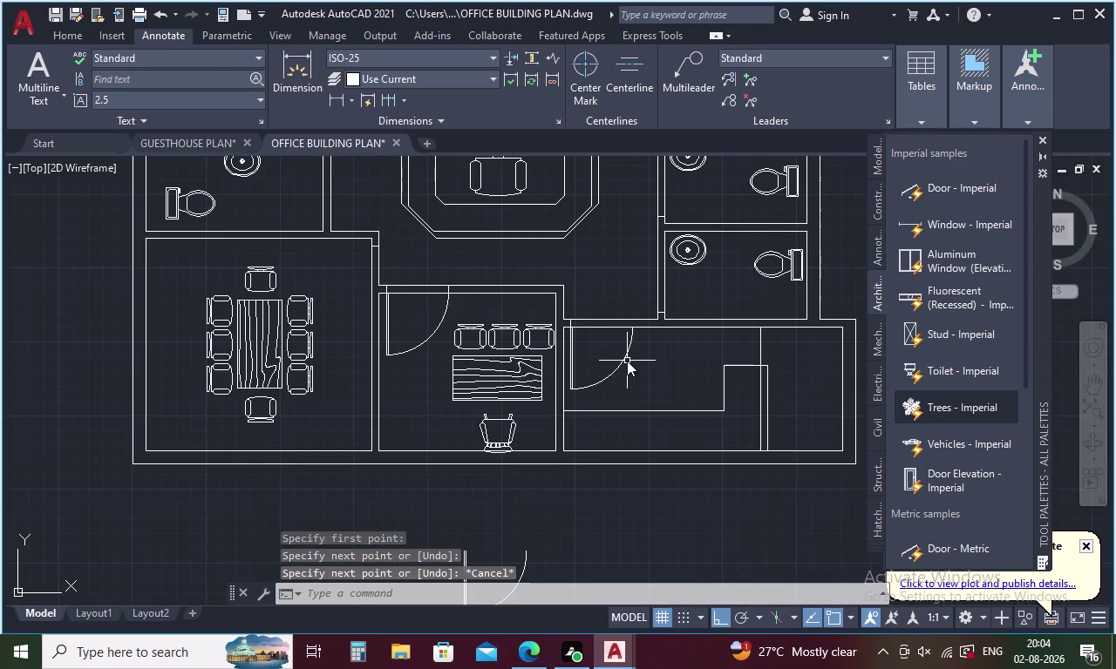
key(space)
scroll(up, 3)
click(616, 331)
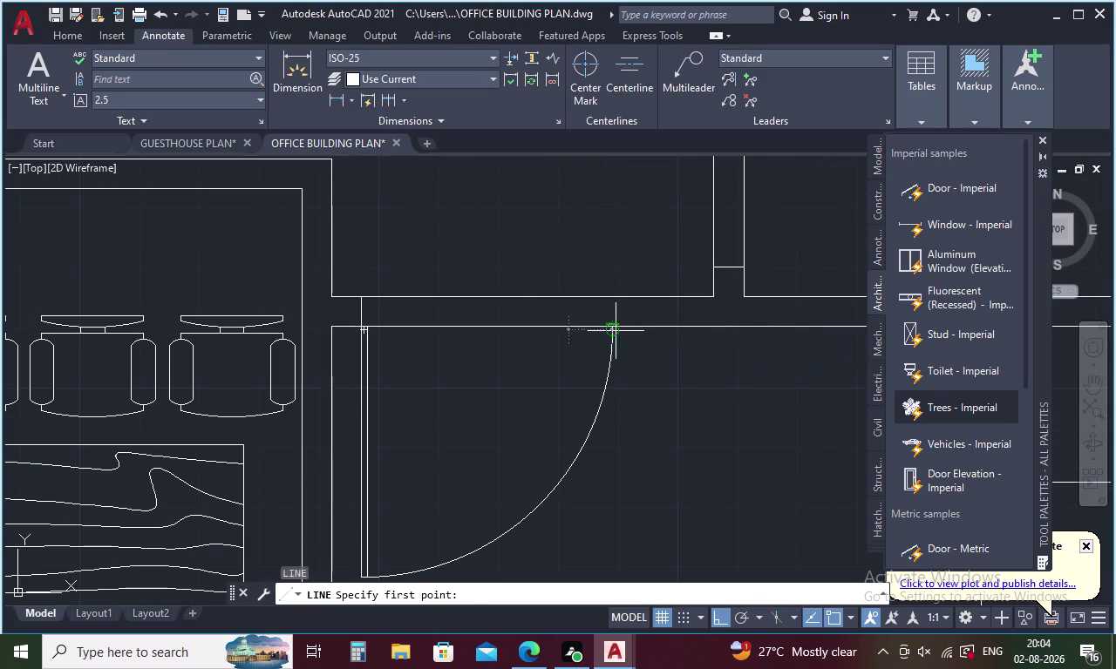
click(608, 299)
key(Escape)
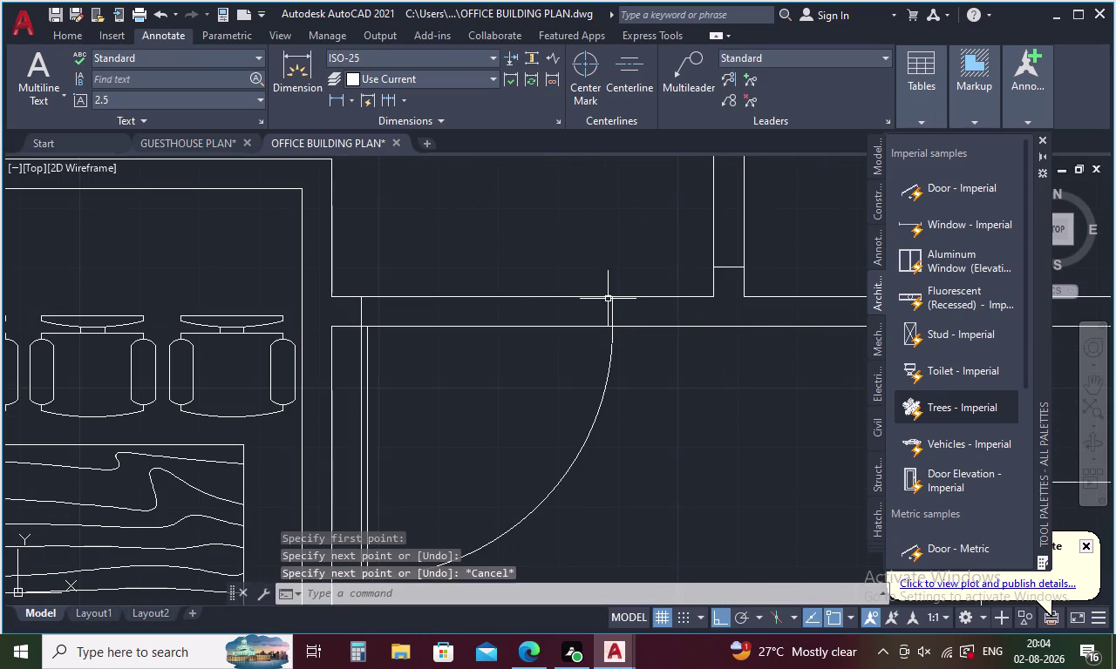
scroll(down, 3)
middle_drag(376, 352, 472, 457)
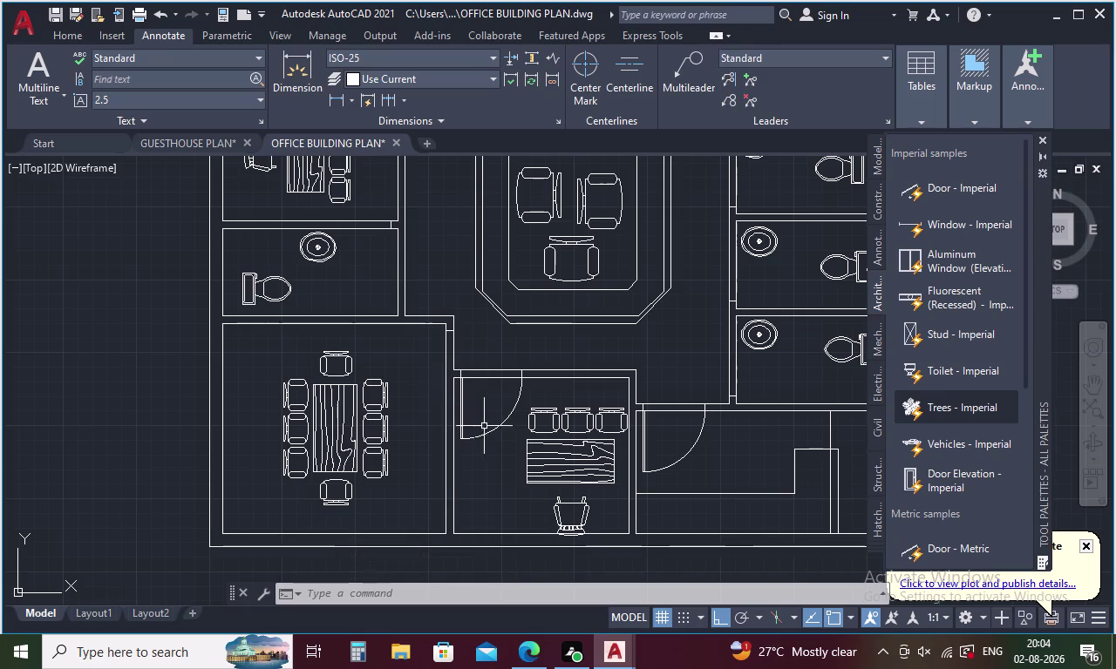
scroll(up, 3)
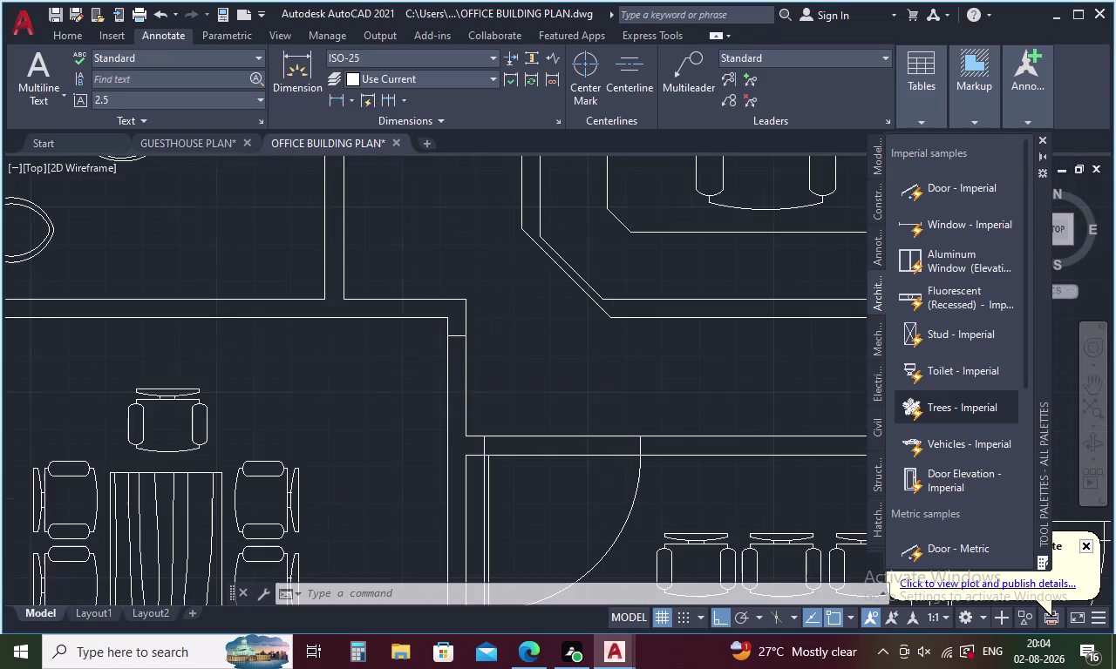
scroll(down, 3)
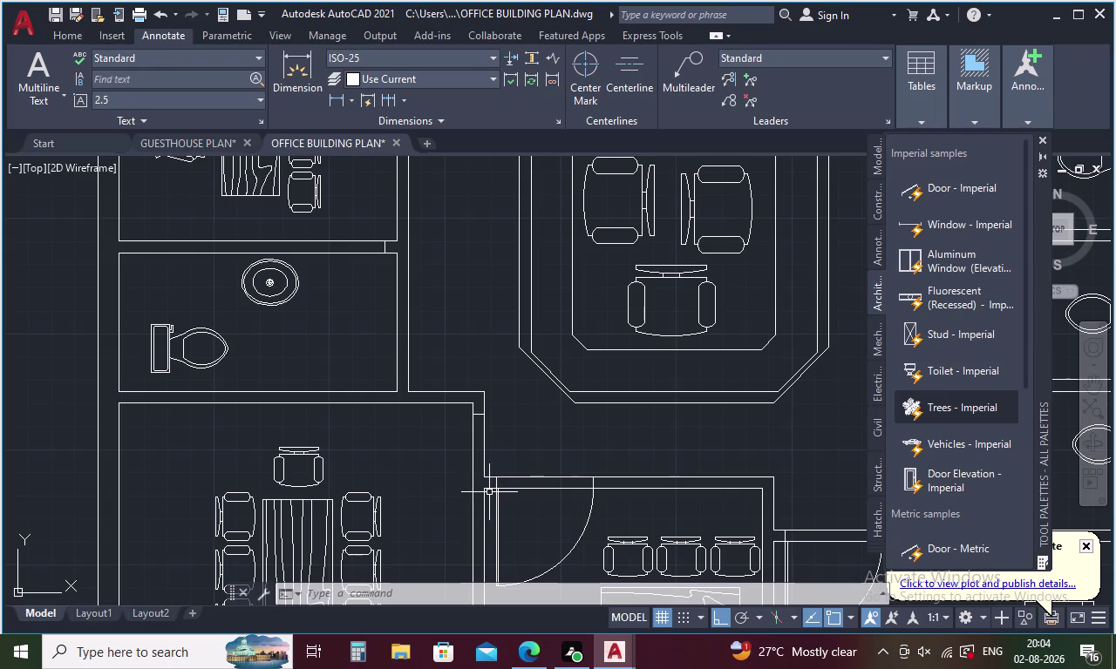
scroll(up, 3)
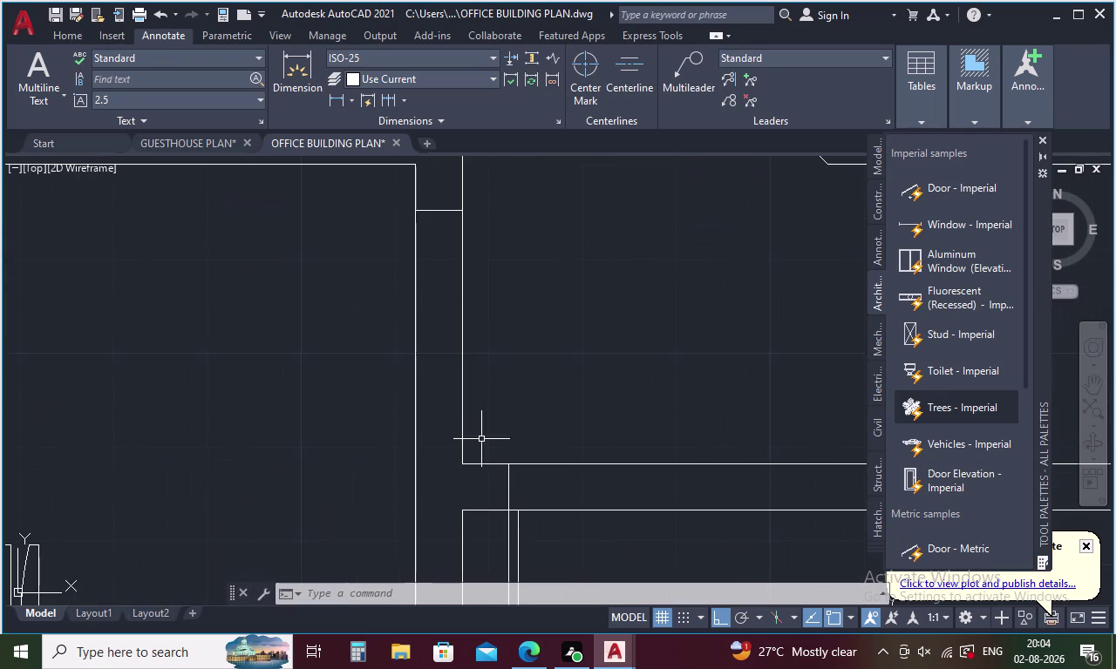
Measure a distance at the wall opening with DIST.
key(Escape)
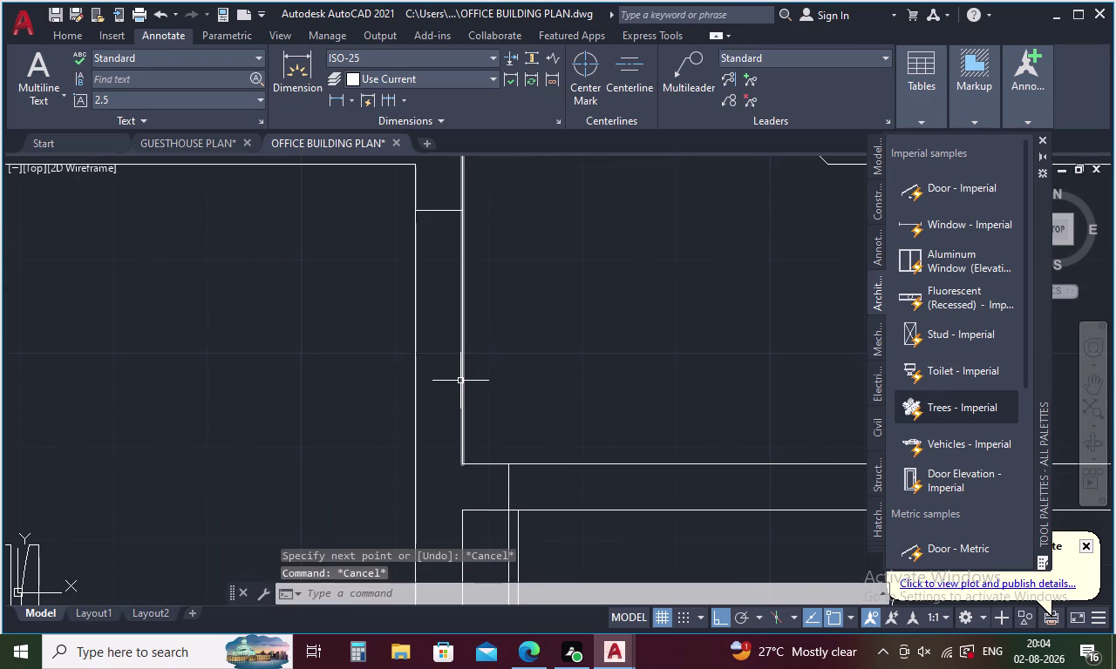
text(DI)
key(Return)
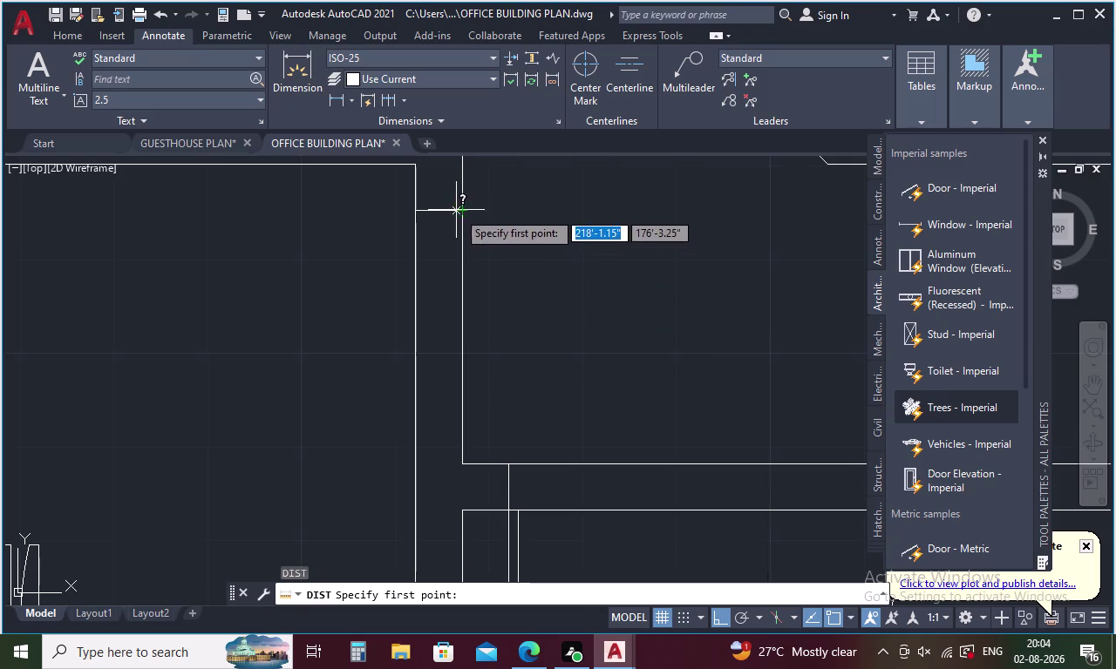
click(457, 211)
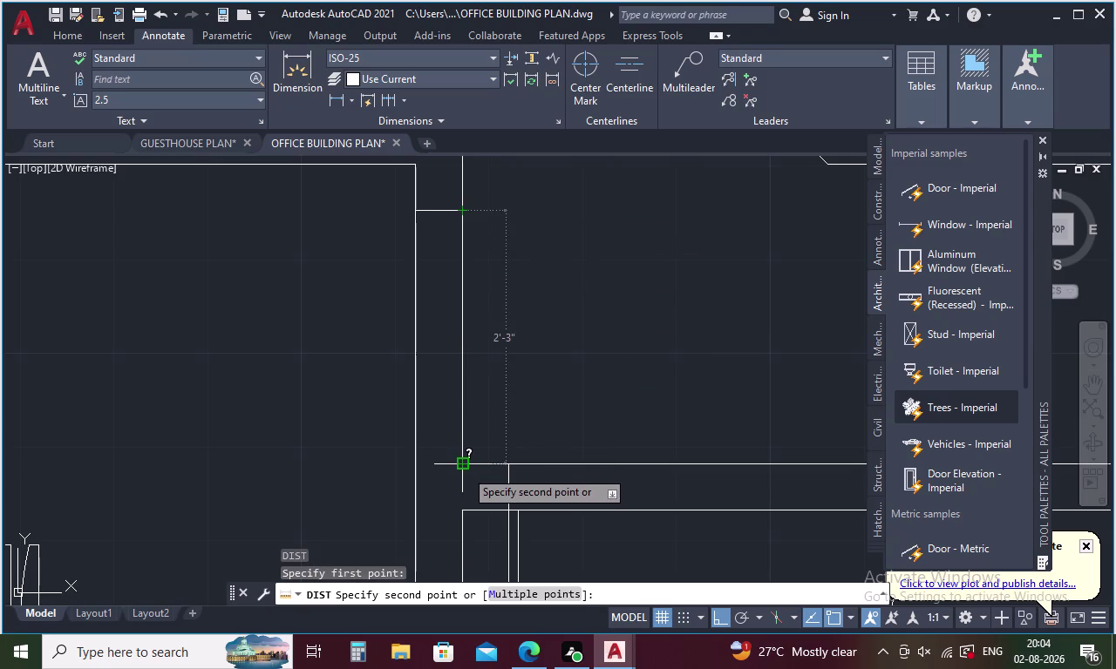
key(Escape)
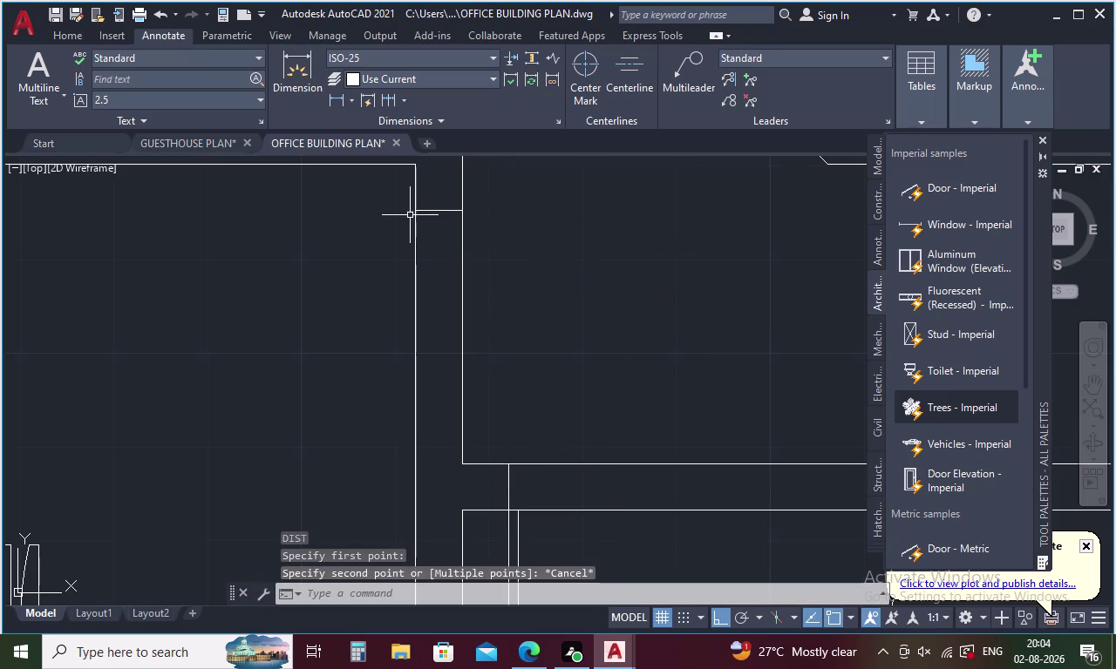
Draw a 2' door leaf line leftward from the wall.
key(l)
key(Return)
drag(415, 213, 352, 211)
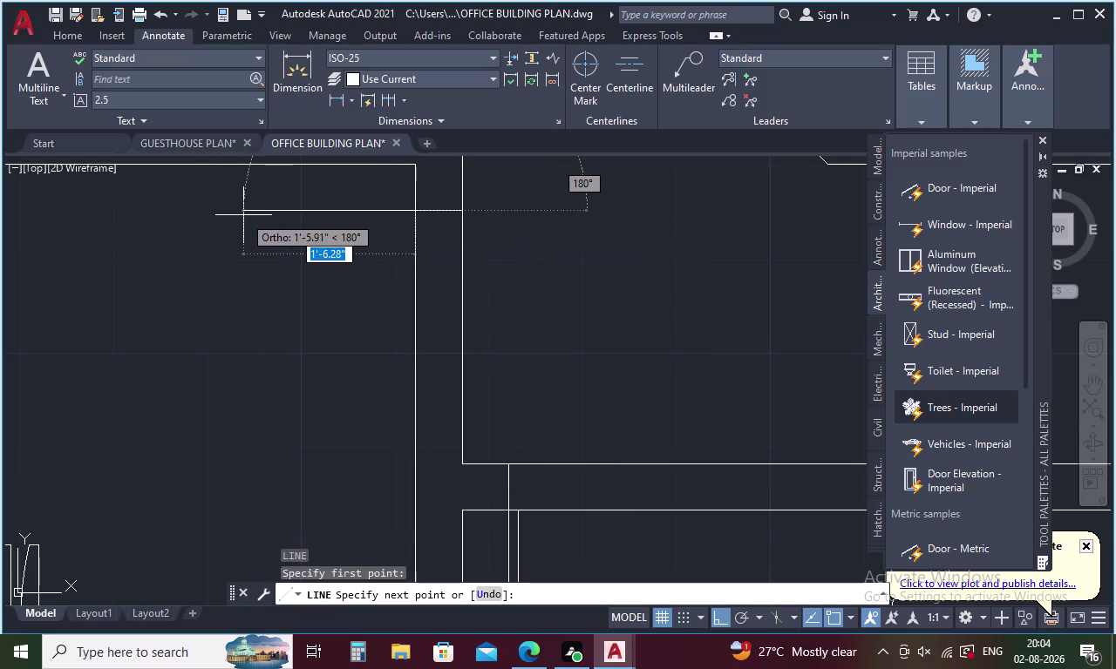
key(2)
key(apostrophe)
key(Return)
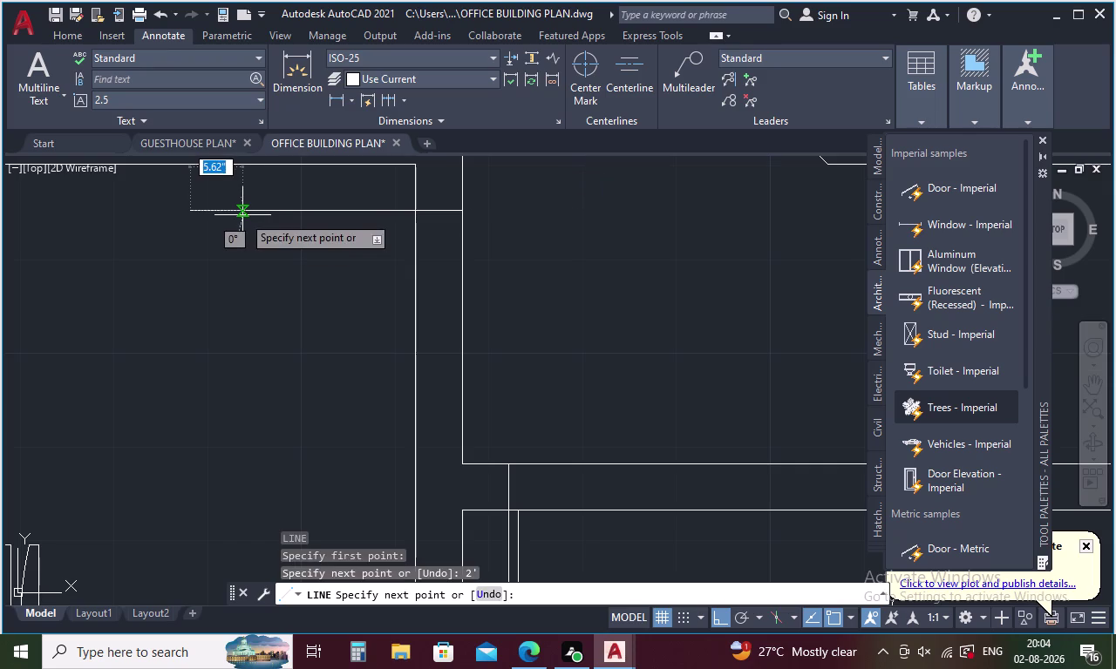
key(Escape)
Offset the door leaf line by 1 to form its double line.
key(o)
key(Return)
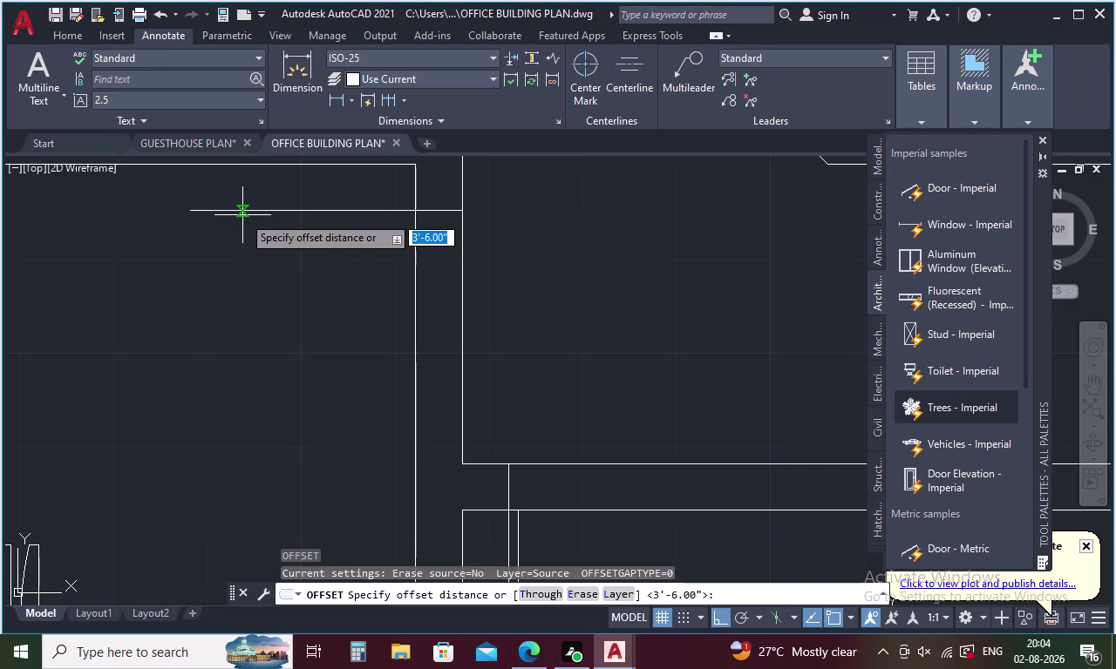
key(1)
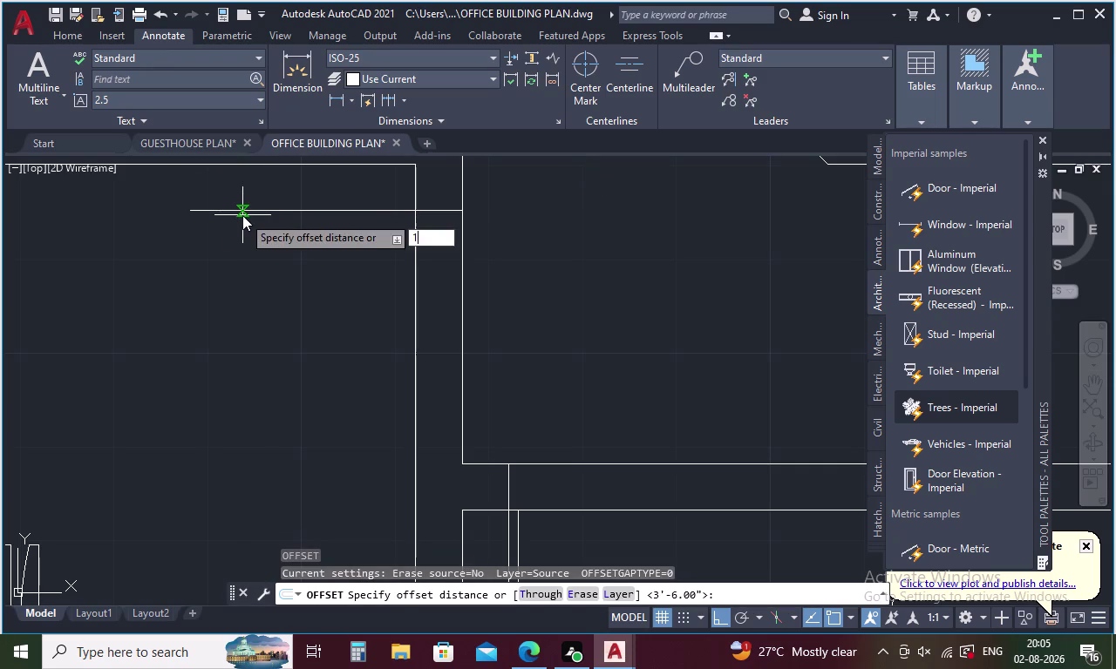
key(Return)
click(256, 210)
click(262, 258)
key(space)
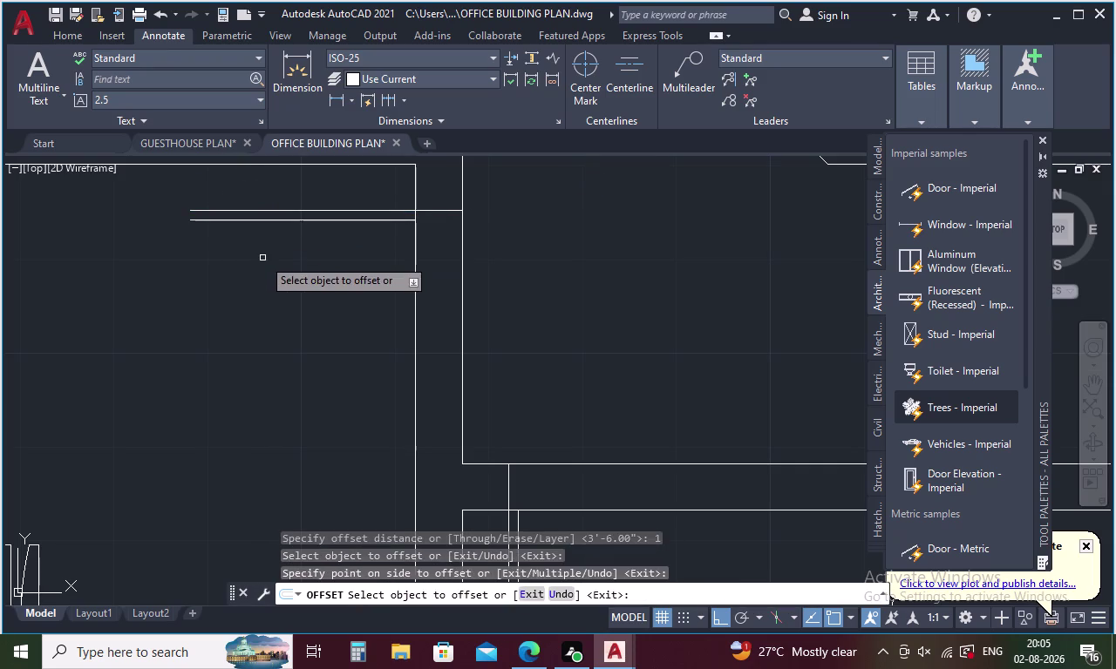
Offset a line by 2' at the wall opening.
key(space)
text(2')
key(Return)
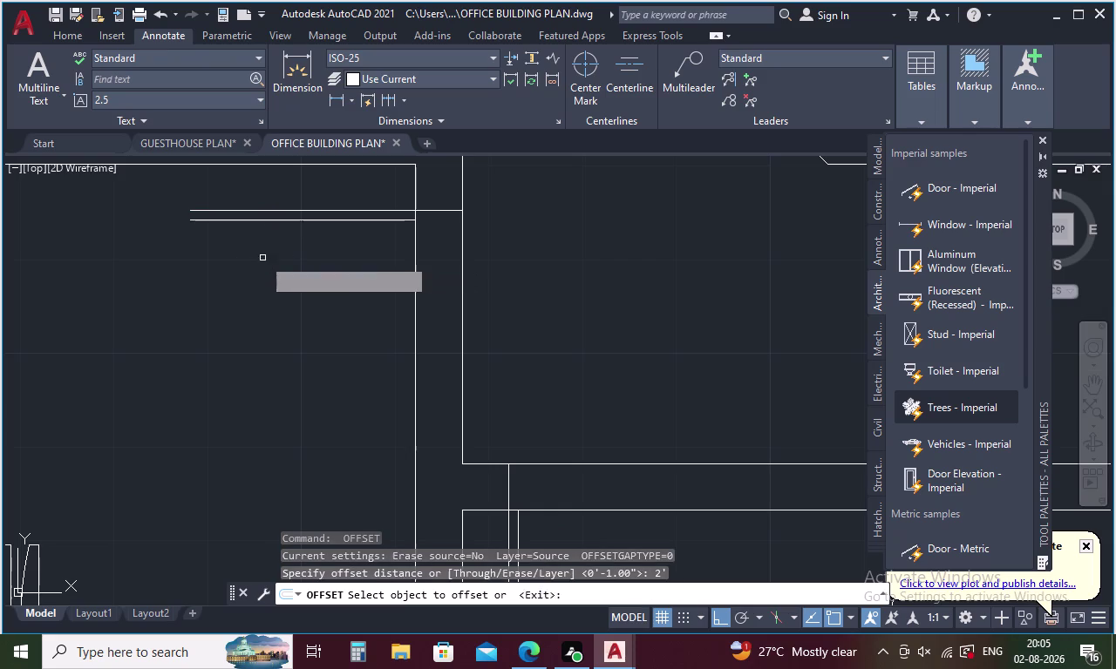
click(429, 210)
click(453, 294)
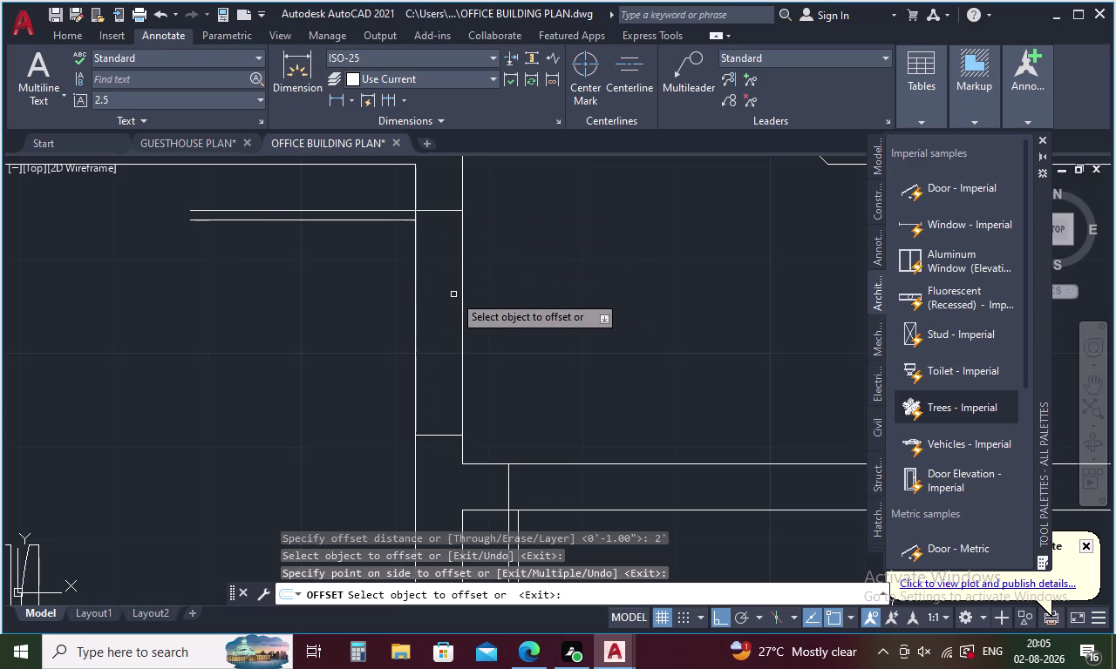
key(Escape)
Begin a swing arc from the leaf end toward the wall, cancel it, and zoom out.
text(A)
key(space)
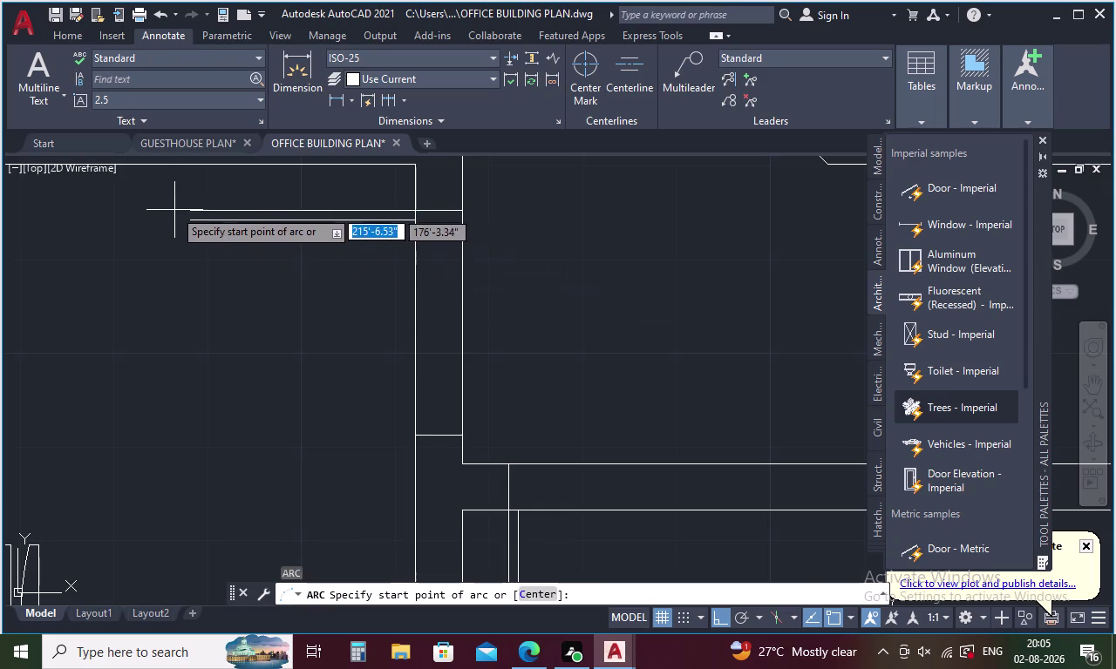
click(185, 211)
click(190, 223)
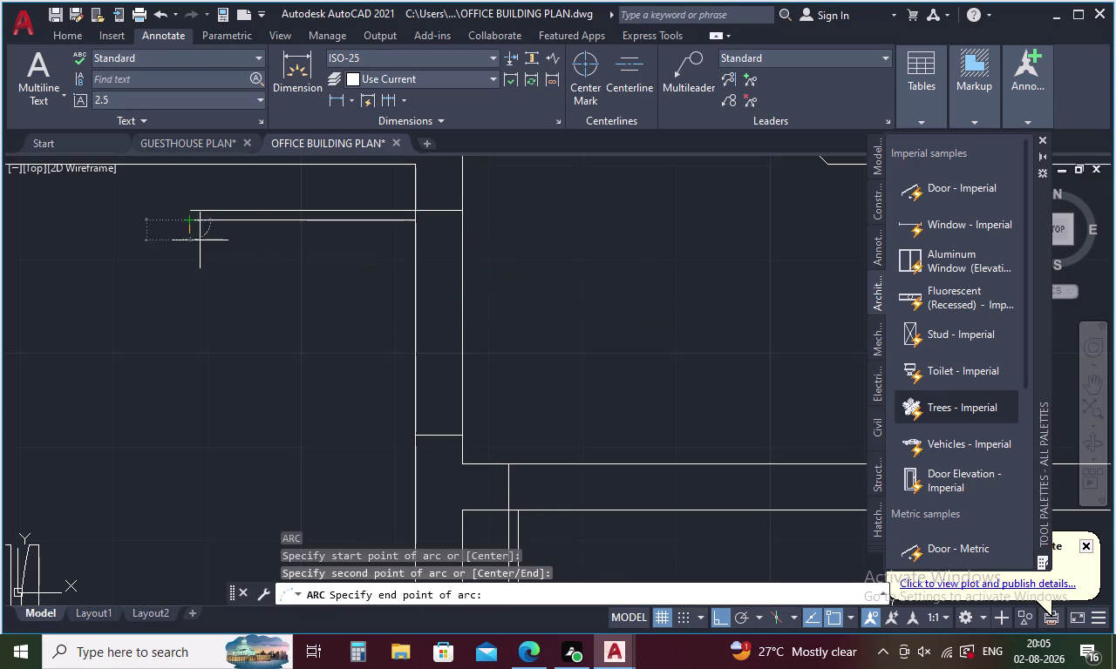
click(416, 437)
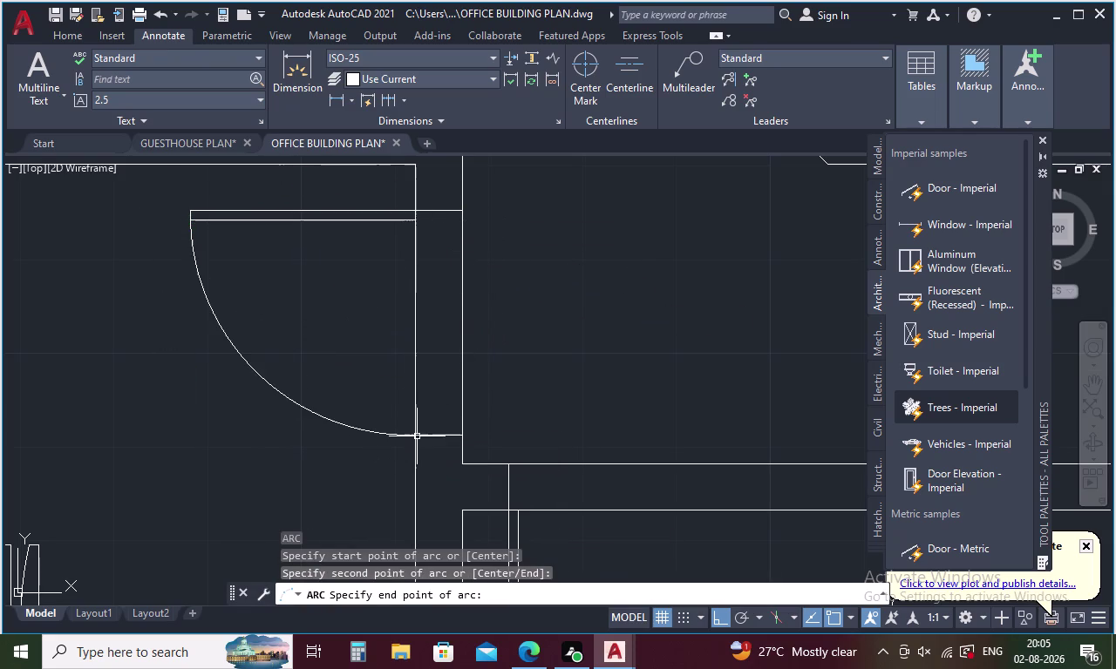
key(Escape)
scroll(down, 3)
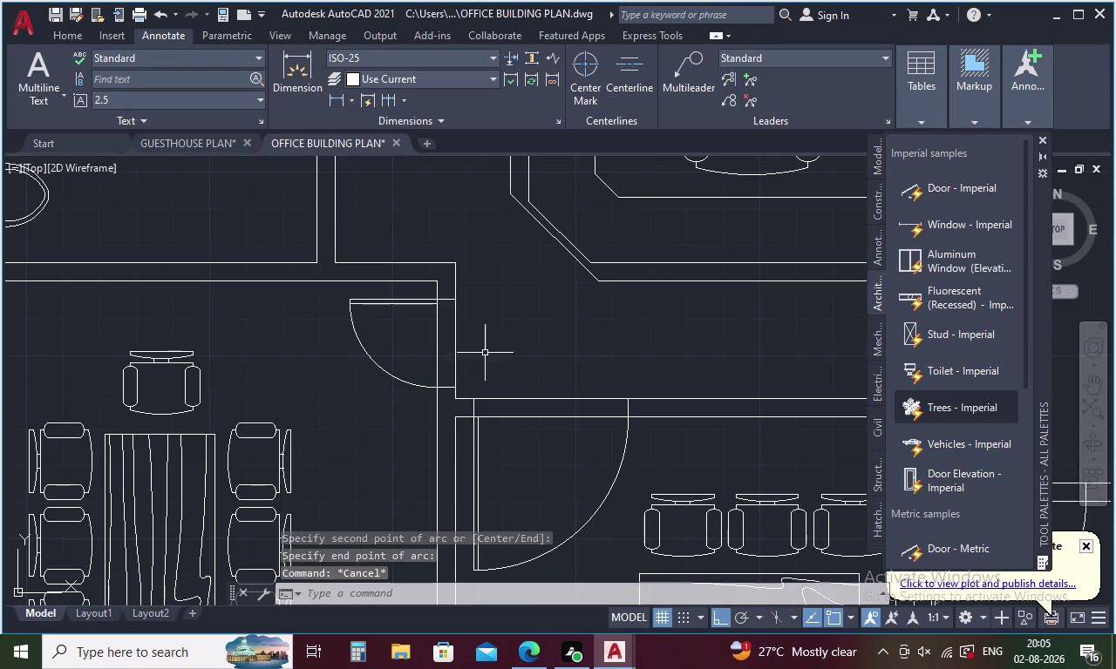
middle_drag(513, 344, 292, 359)
scroll(down, 3)
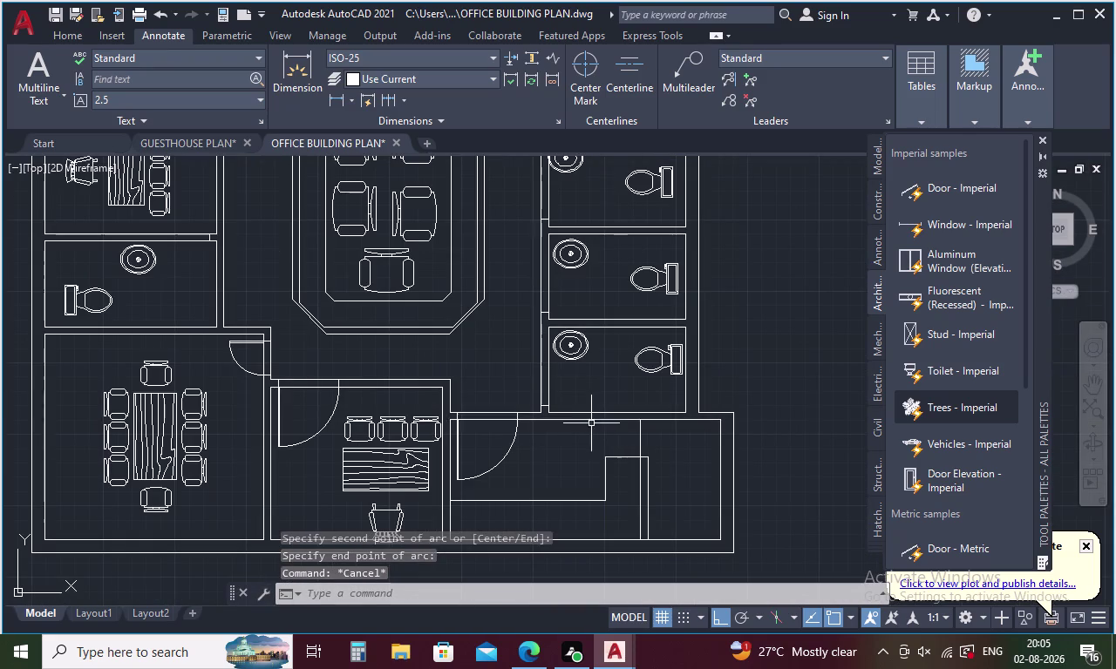
Draw a 2'6" line at the upper toilet's wall opening.
middle_drag(537, 331, 498, 445)
middle_drag(464, 331, 464, 366)
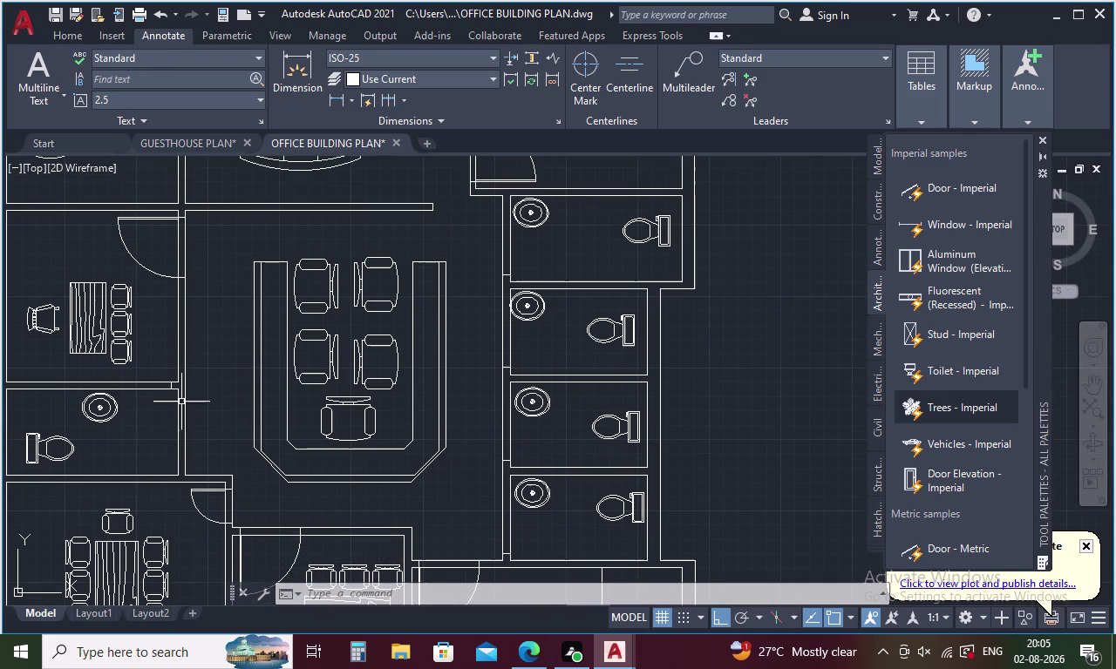
middle_drag(493, 362, 491, 377)
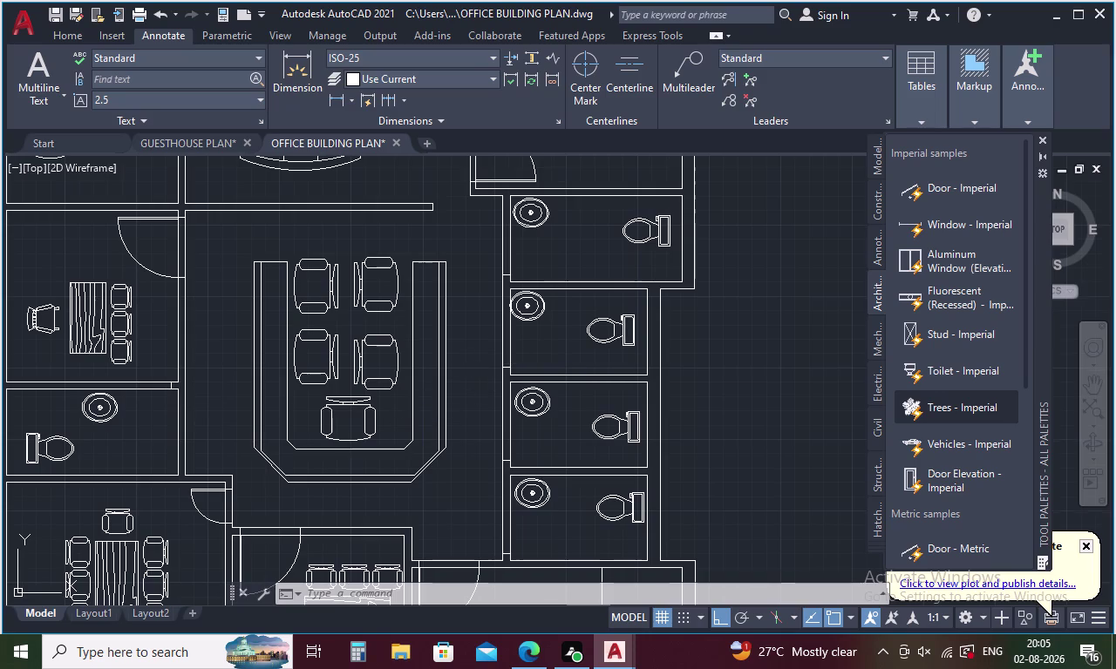
middle_drag(492, 377, 478, 459)
scroll(up, 3)
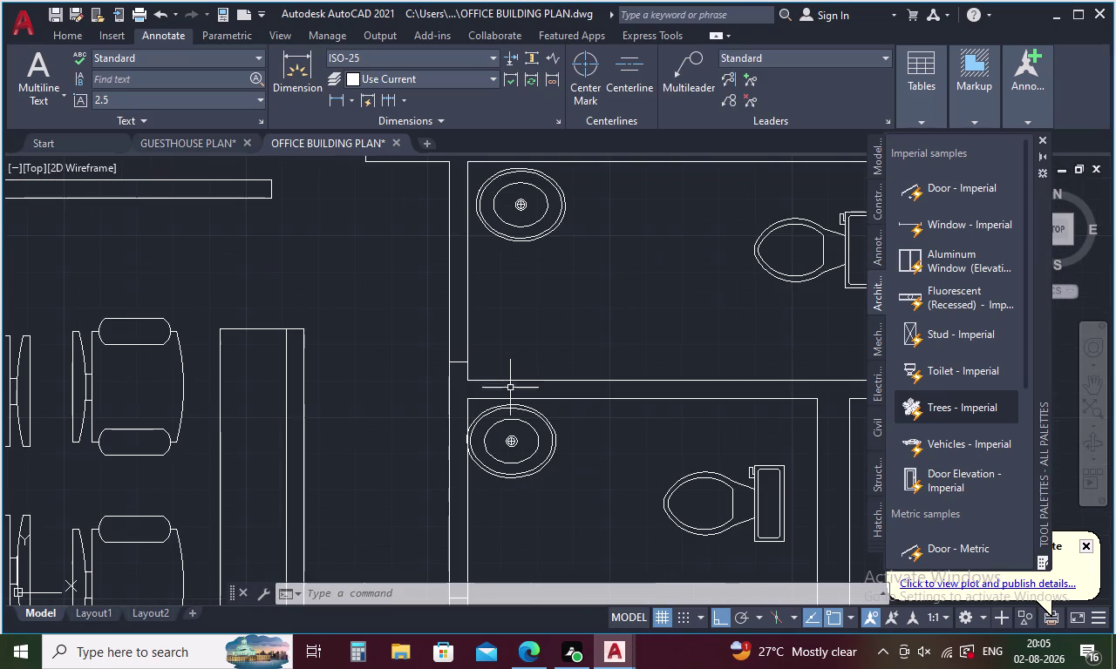
key(l)
key(Return)
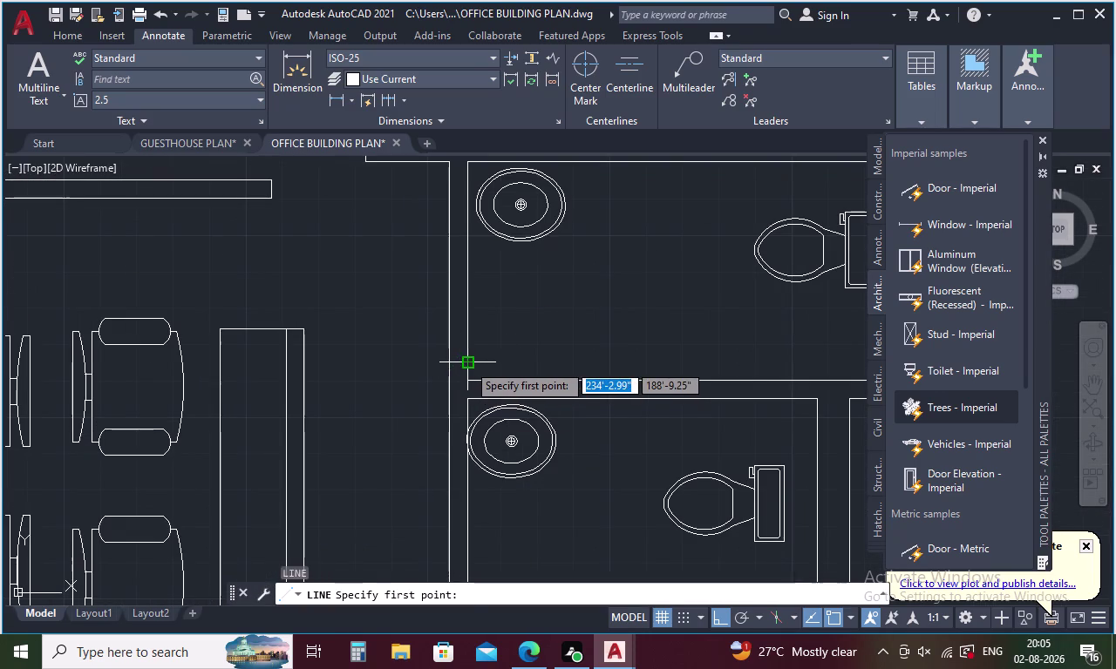
click(467, 364)
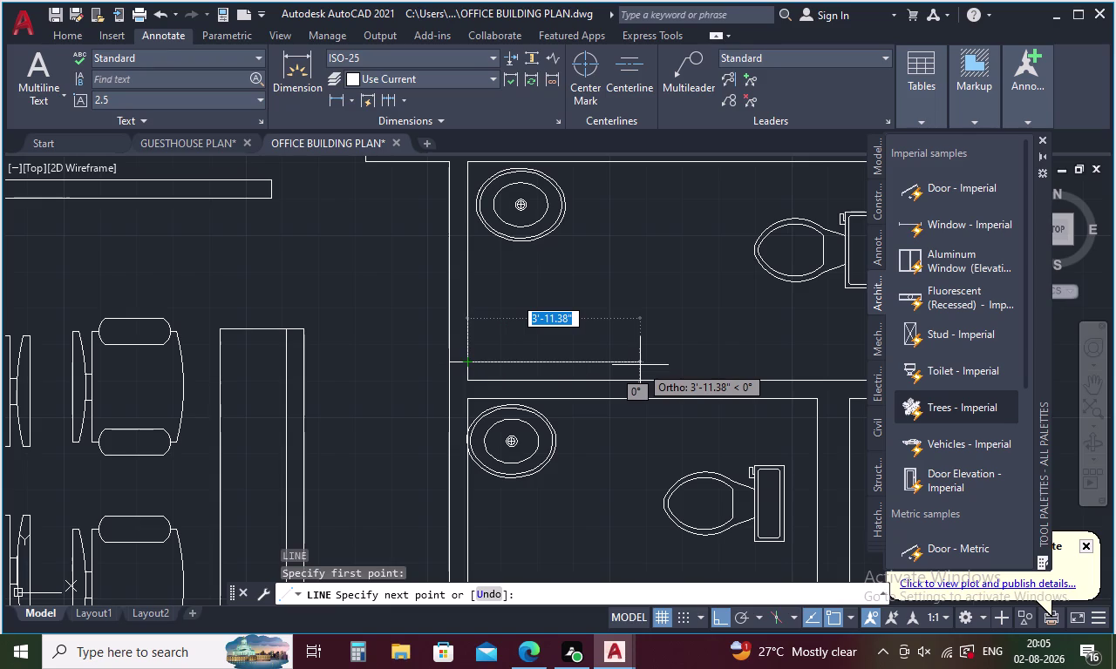
key(2)
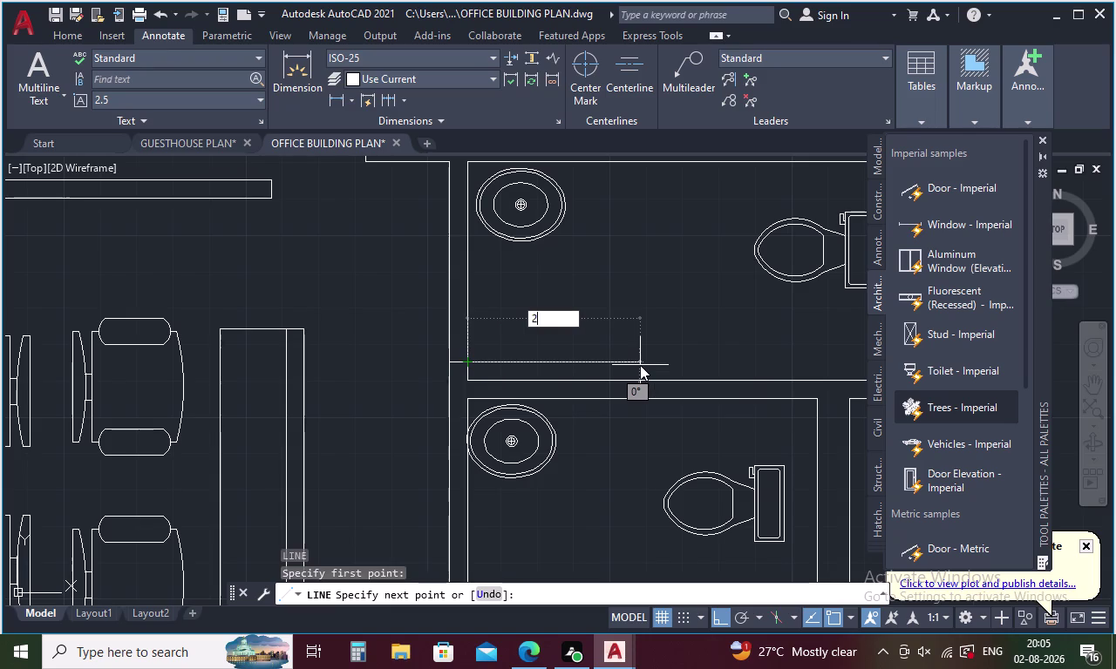
text('6")
key(Return)
key(Escape)
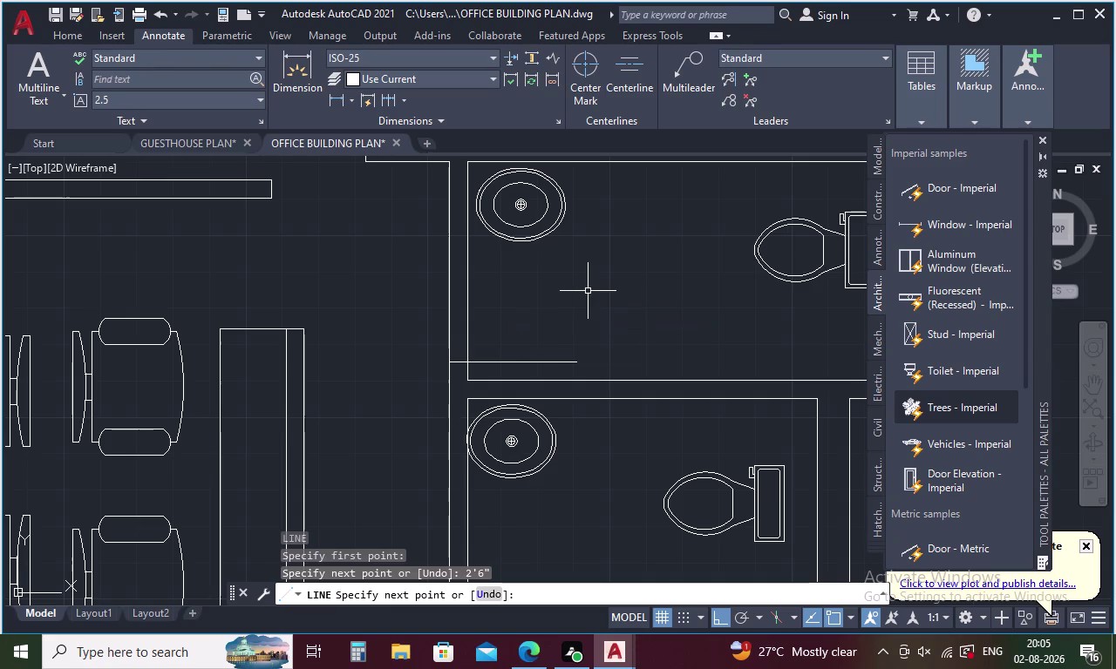
Offset the new line by 1 to make the thin door leaf.
key(o)
key(Return)
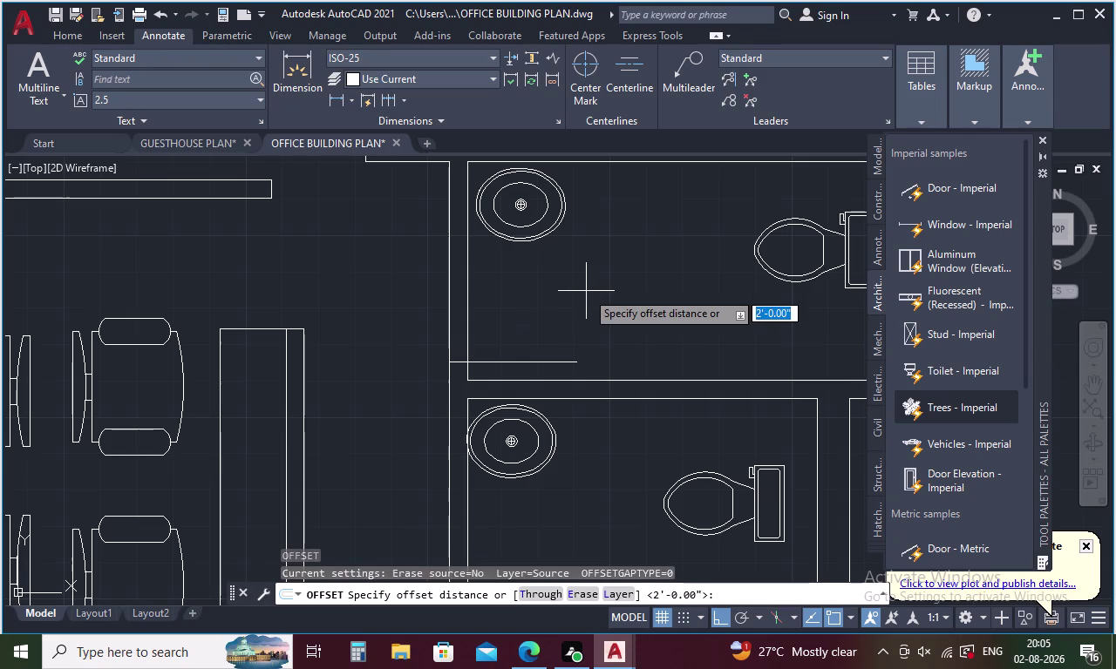
key(1)
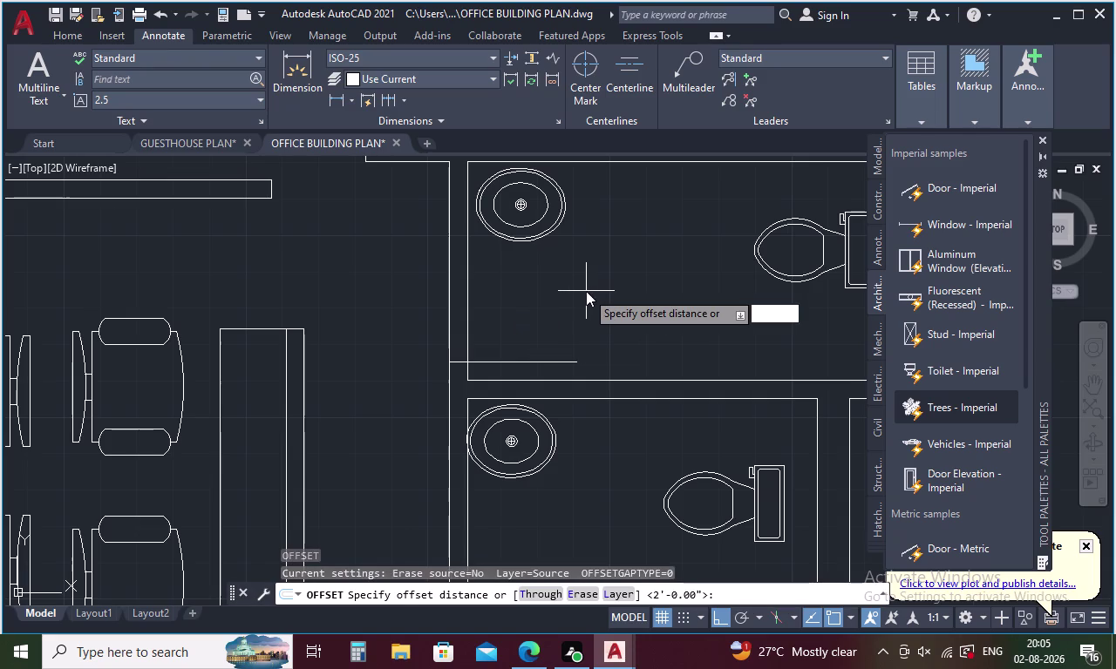
key(Return)
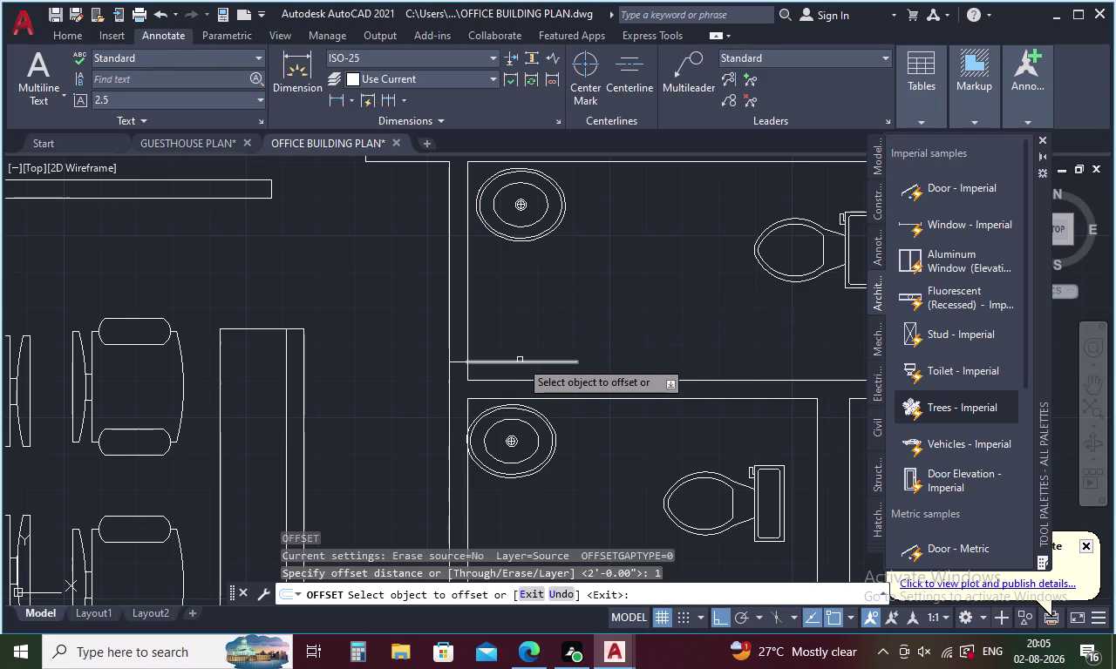
click(519, 360)
click(519, 325)
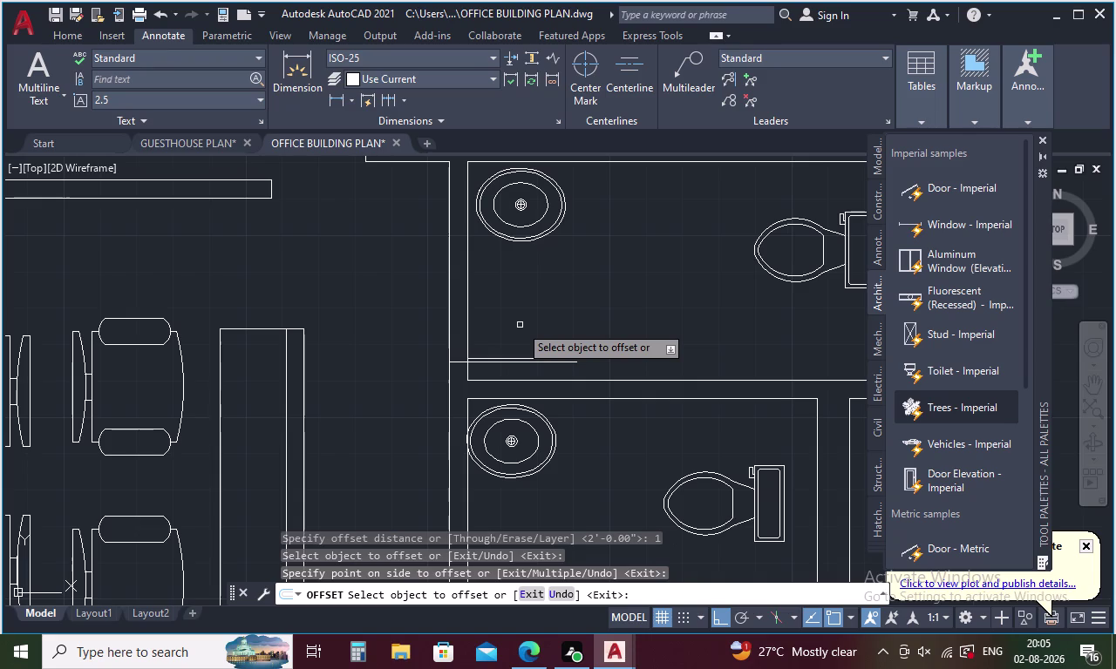
key(space)
Offset the door line by 2'6".
key(space)
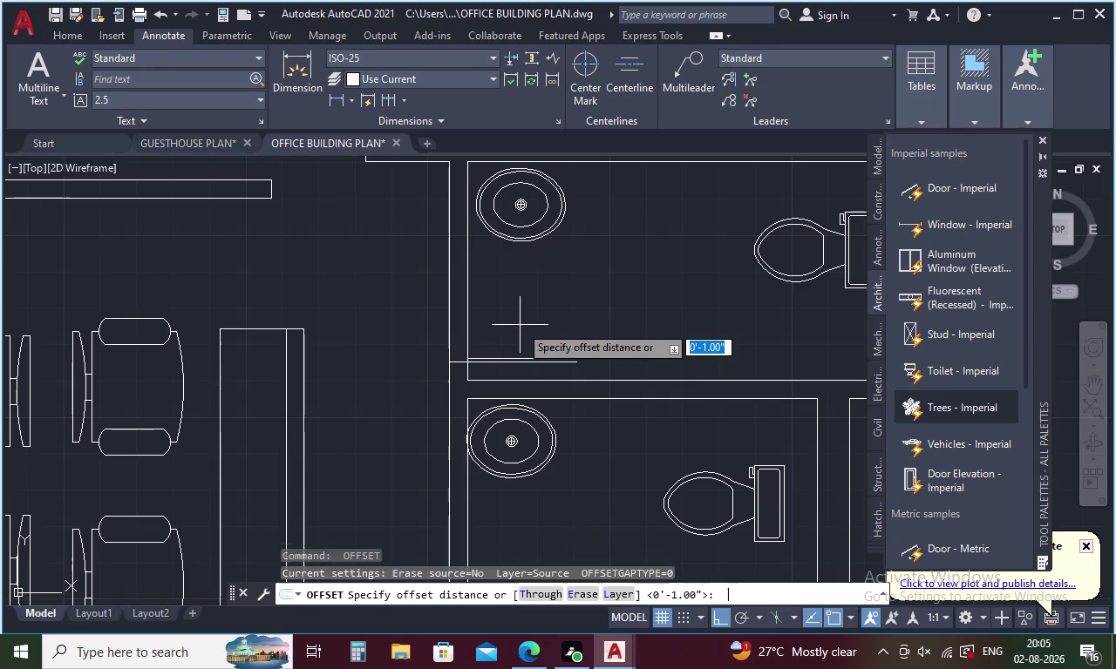
text(2')
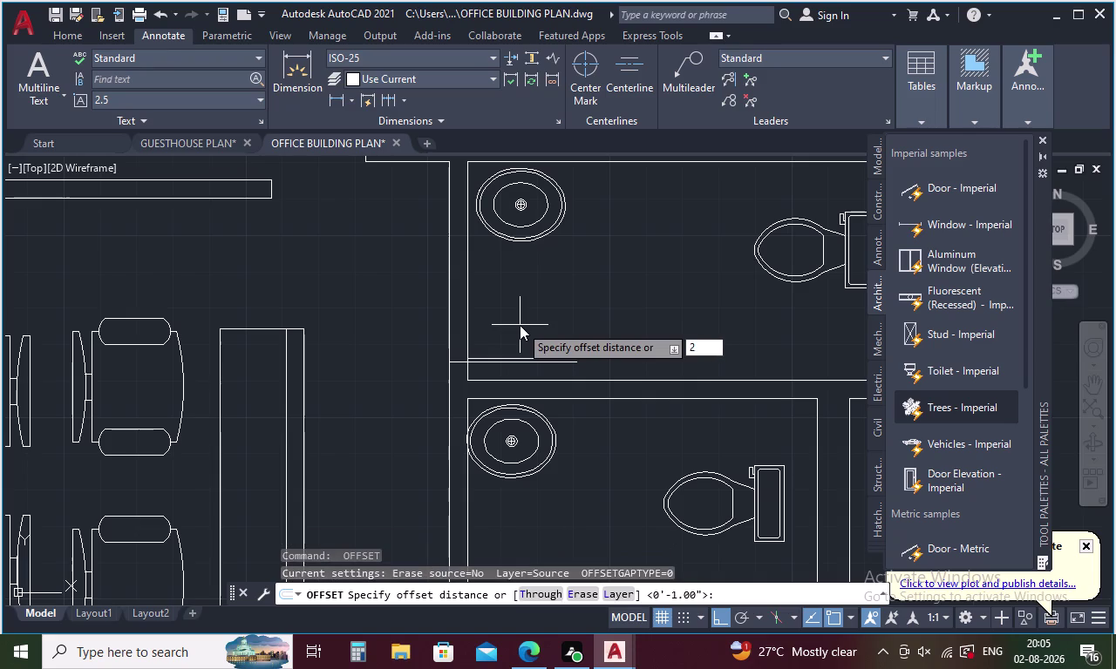
text(6")
key(Return)
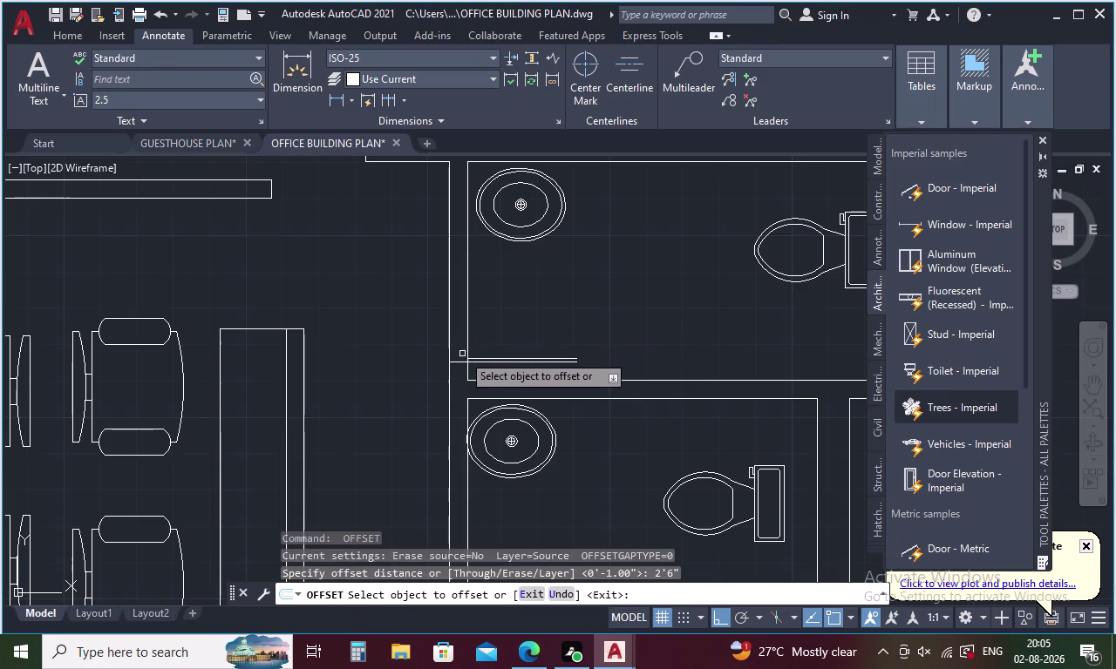
click(459, 364)
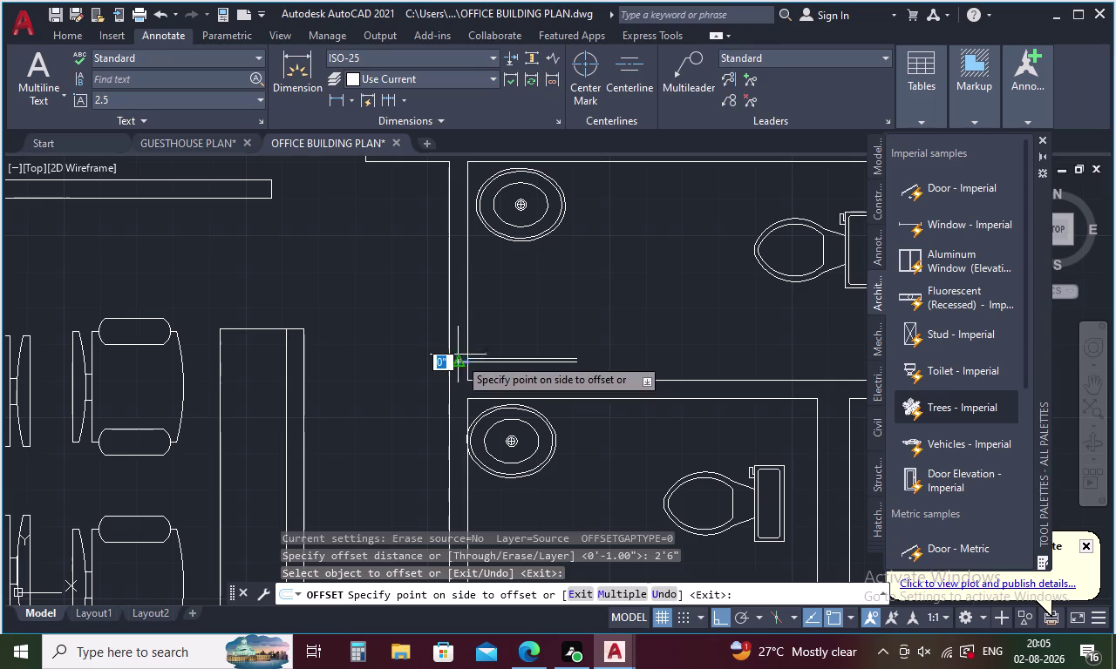
click(449, 314)
key(Escape)
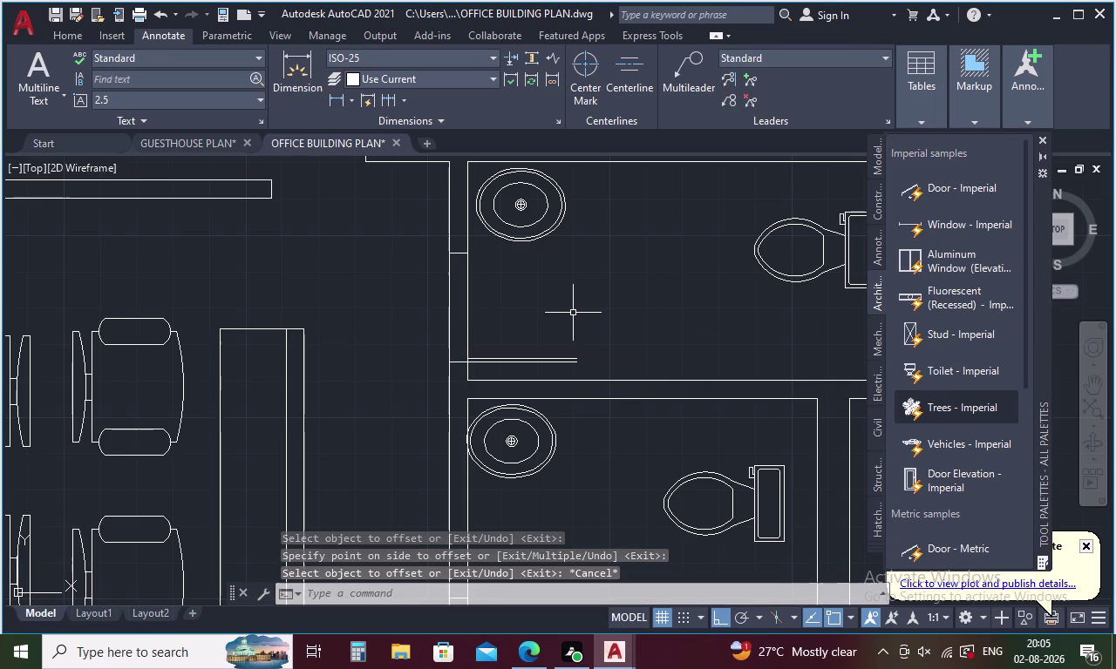
Start a line at the door leaf end, then cancel it.
key(l)
key(Return)
click(468, 255)
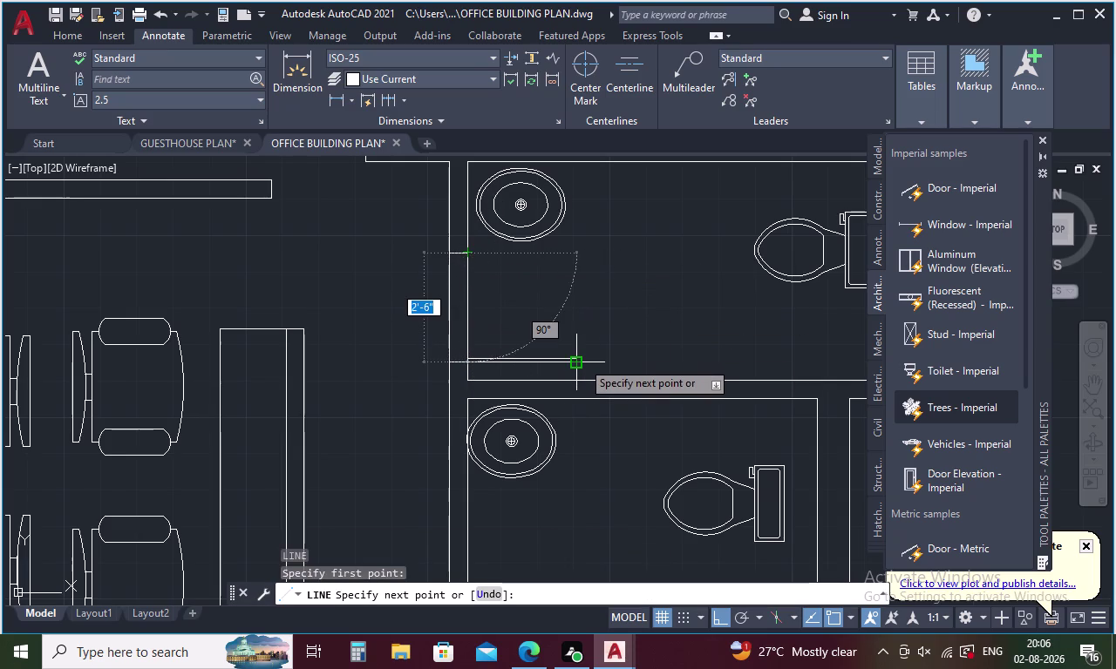
key(Escape)
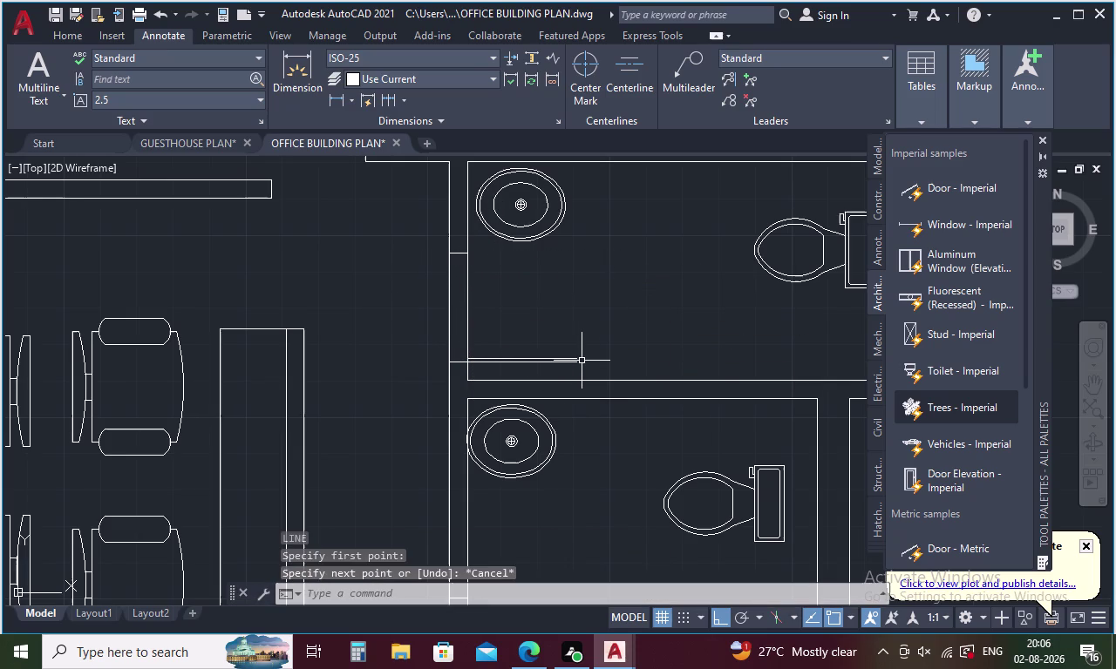
key(s)
key(BackSpace)
Start an arc from the wall, then cancel it.
key(a)
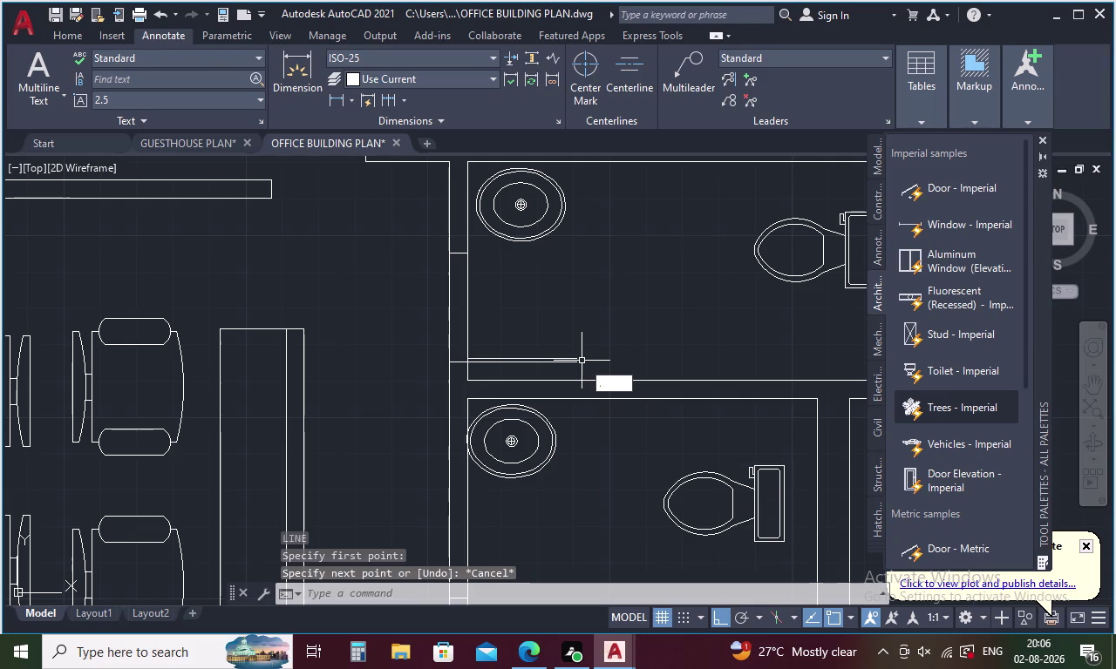
key(Return)
click(467, 255)
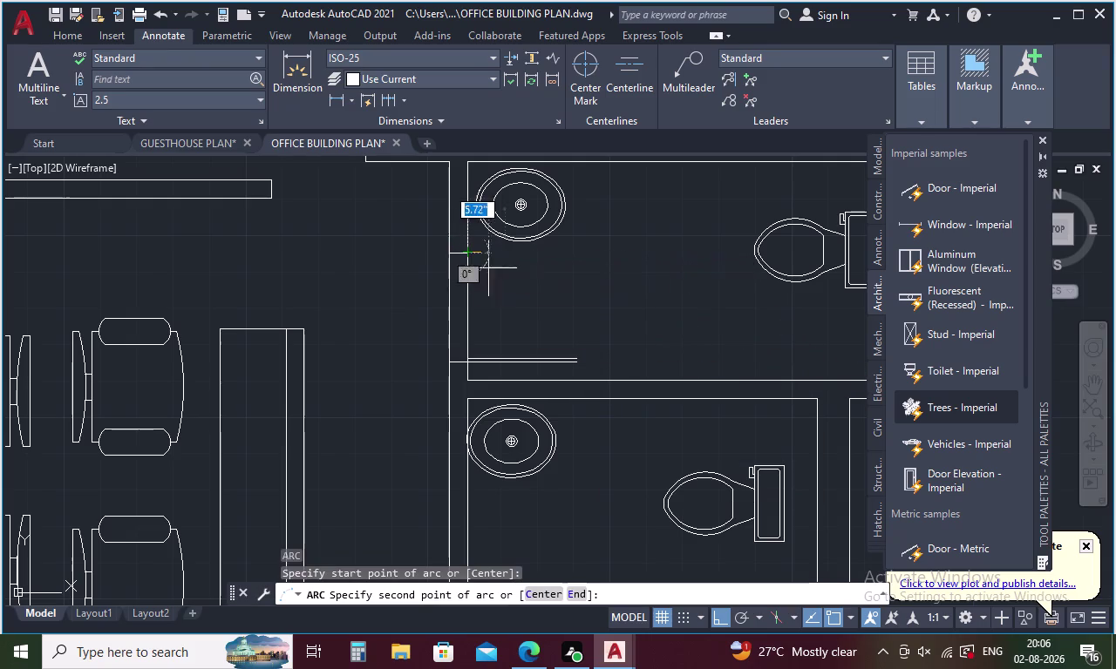
click(578, 353)
scroll(up, 3)
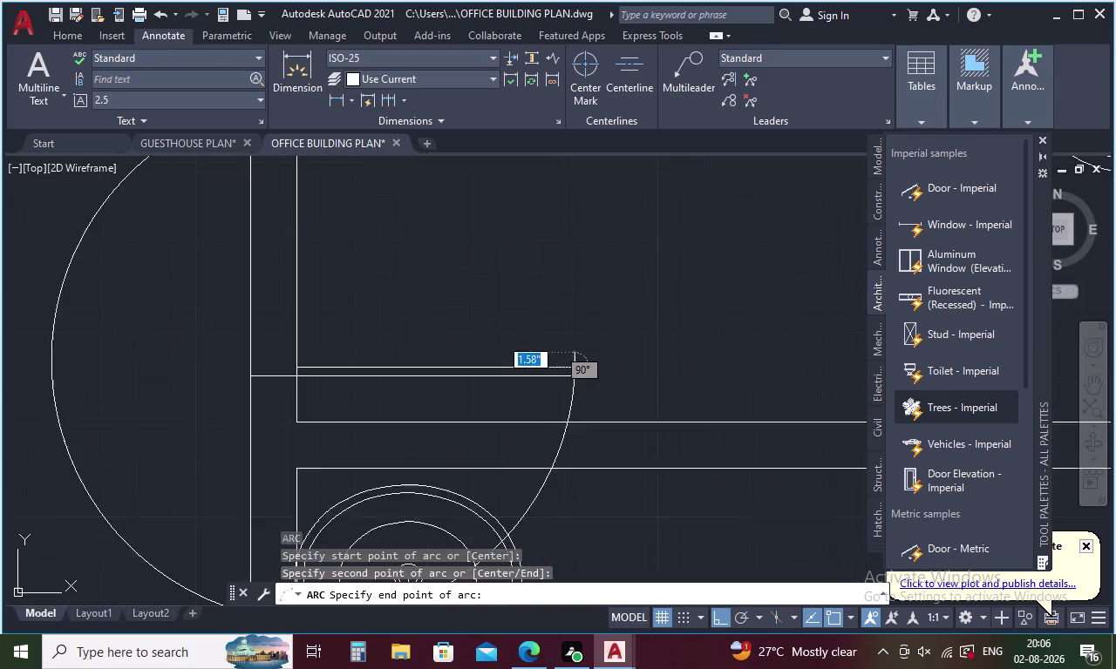
key(Escape)
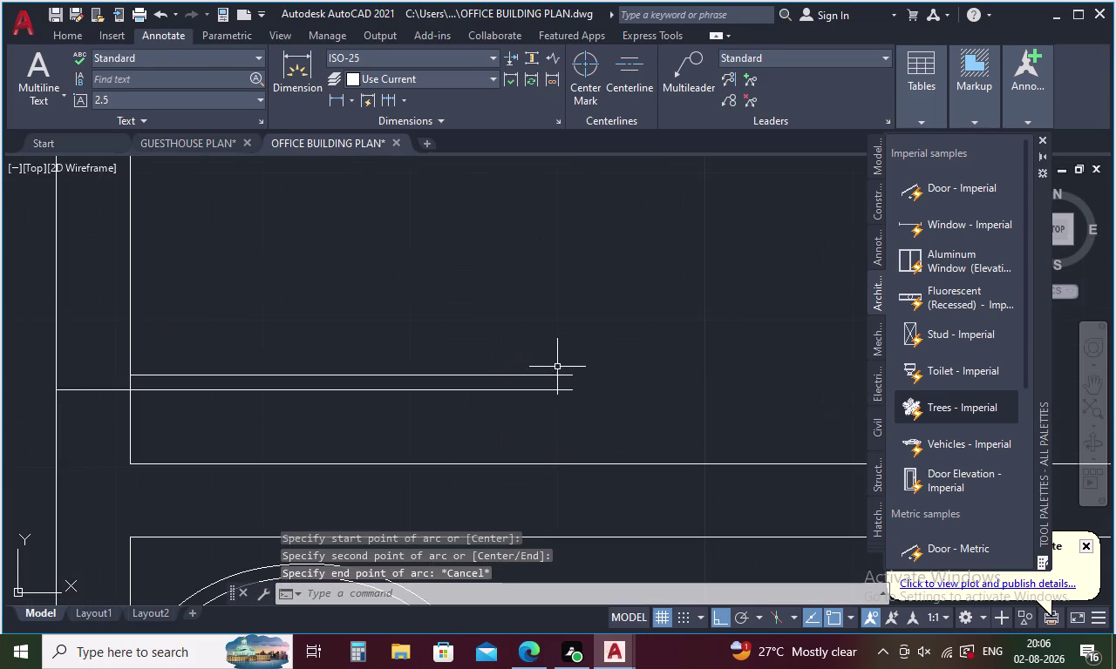
Draw the swing arc from the door jamb to the leaf tip, then select the door.
text(A)
key(space)
scroll(down, 3)
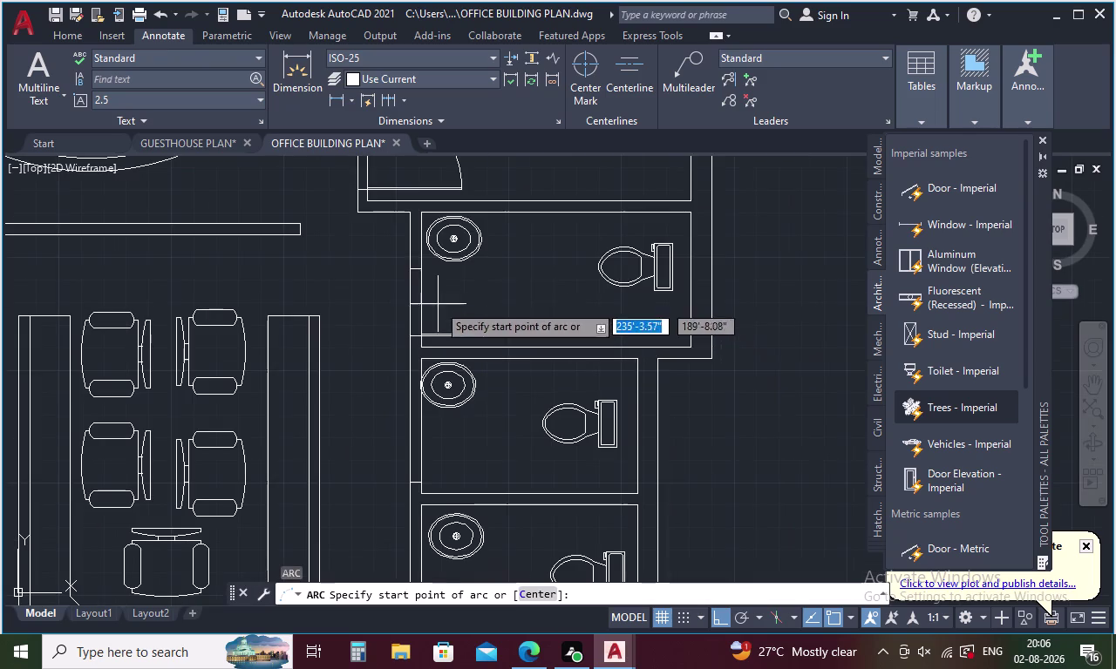
scroll(up, 3)
click(423, 270)
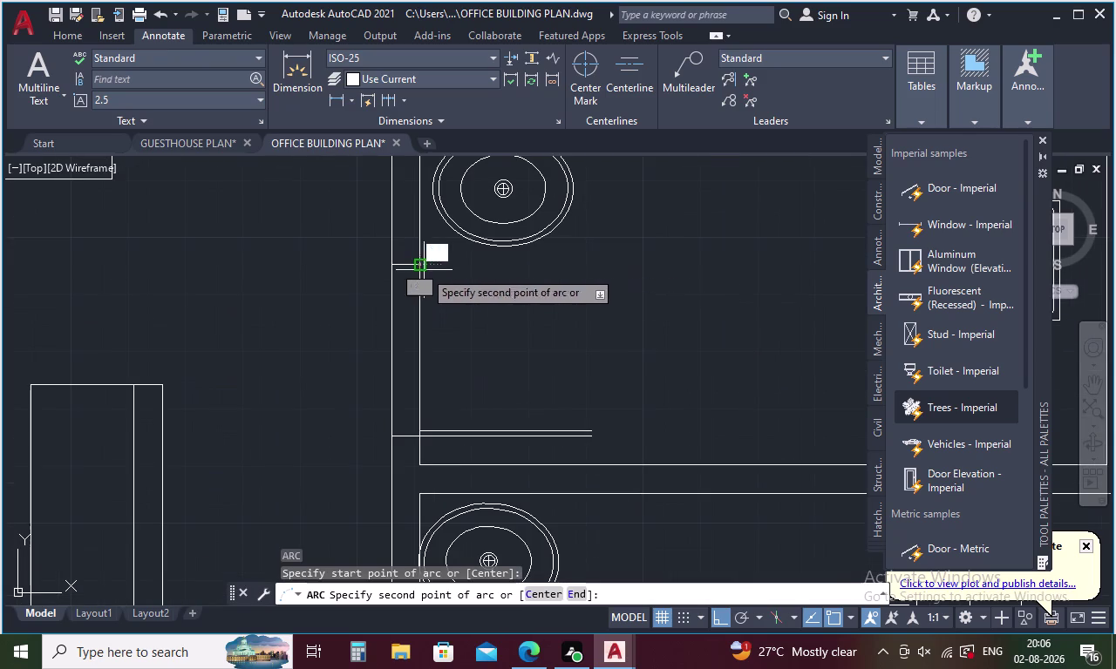
click(586, 427)
scroll(up, 3)
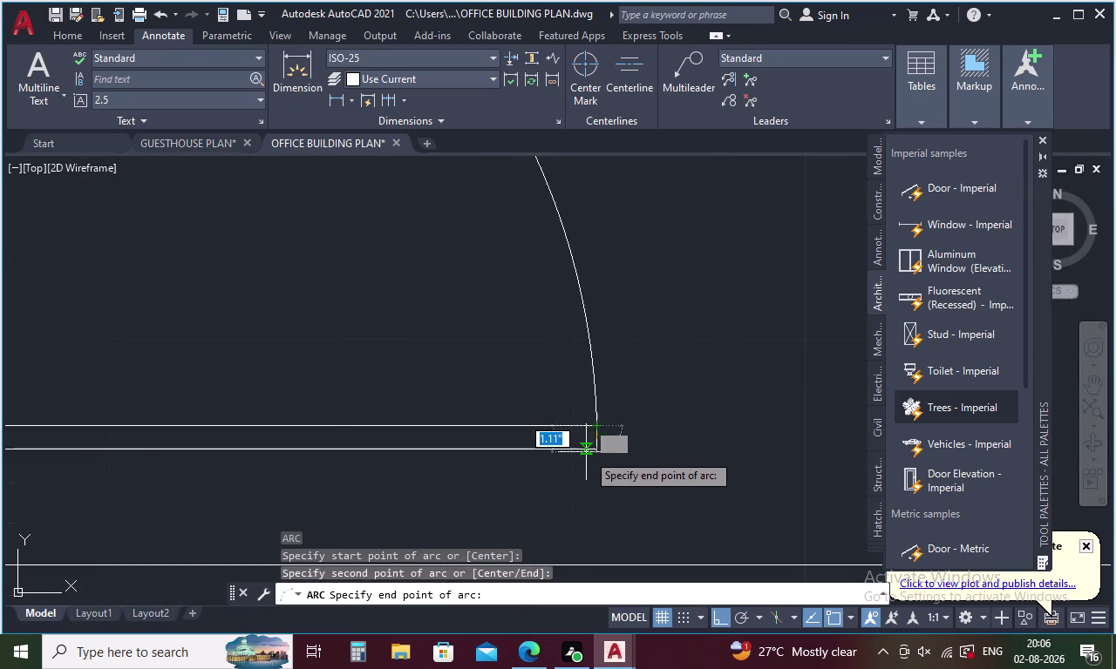
click(597, 450)
key(Escape)
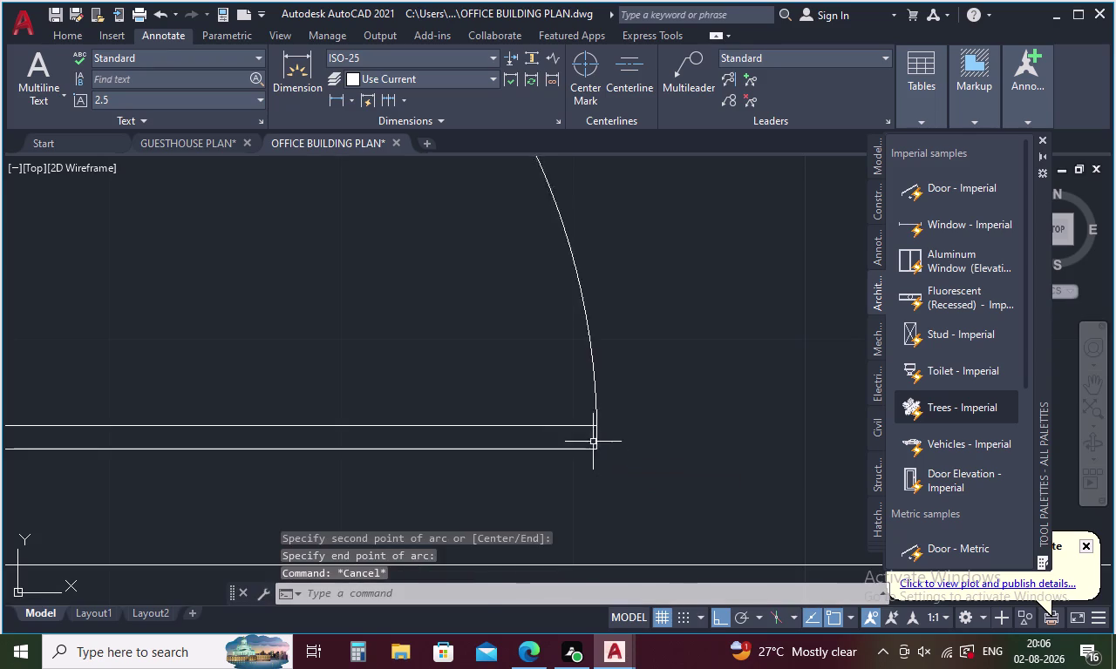
scroll(down, 3)
scroll(down, 3)
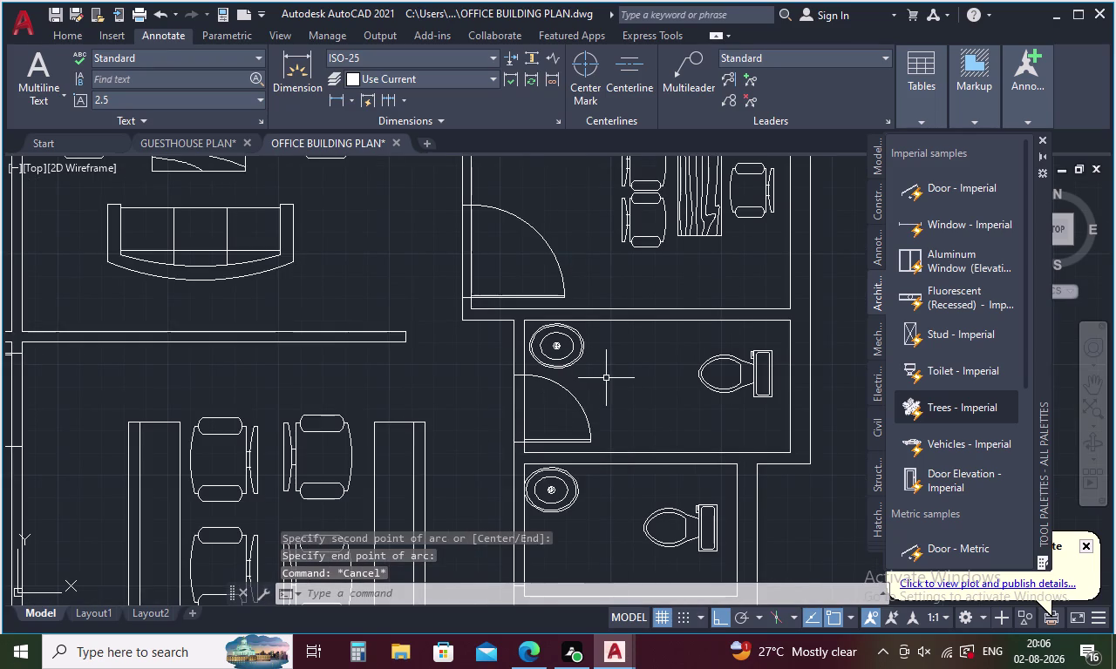
drag(606, 378, 572, 445)
scroll(up, 3)
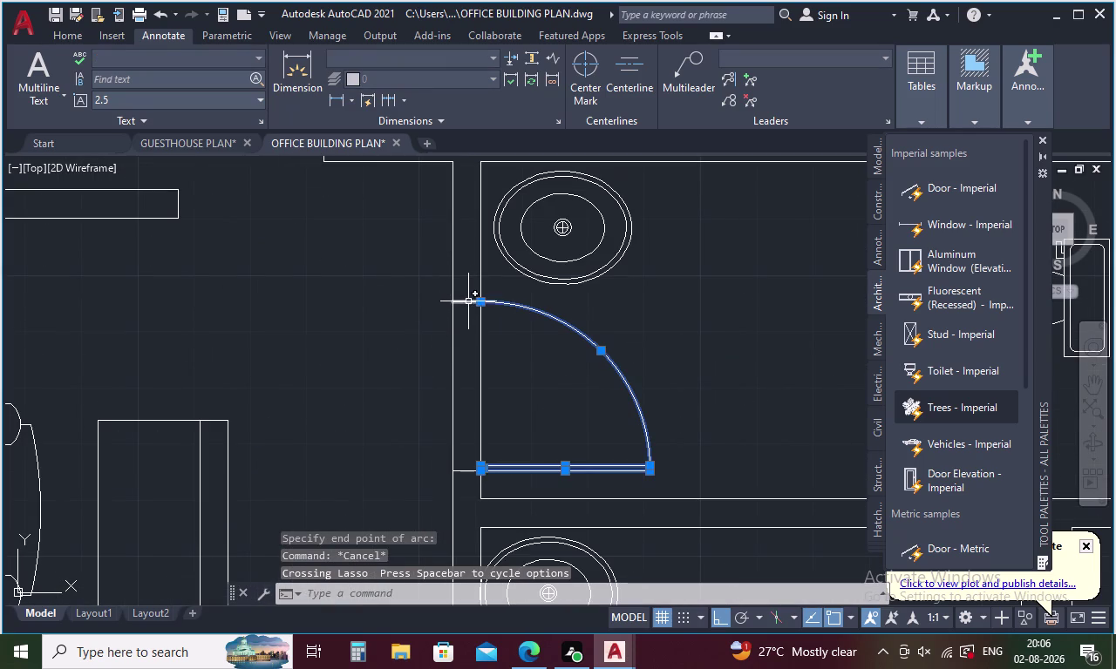
Select the toilet door arc and leaf and copy from the jamb corner.
click(468, 301)
right_click(524, 379)
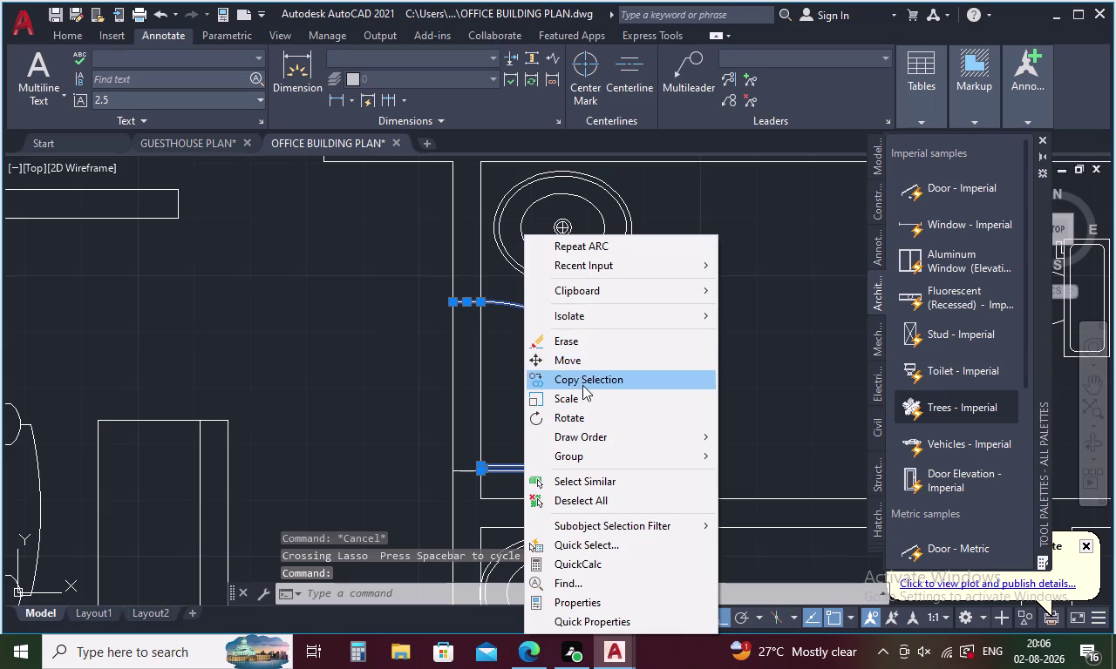
click(582, 362)
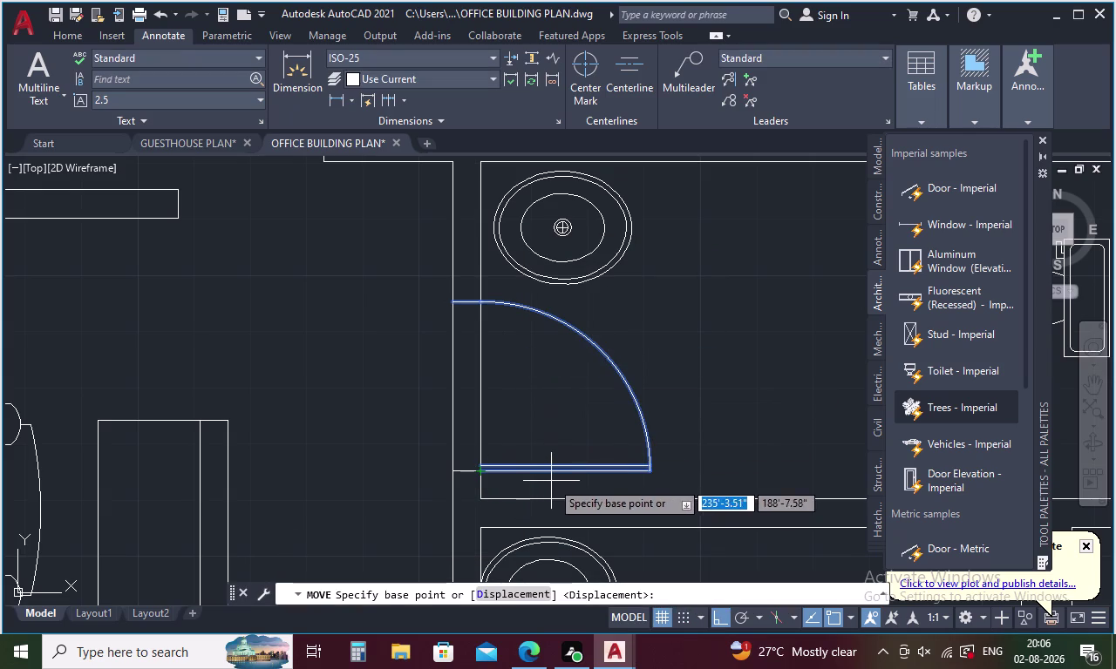
key(Escape)
drag(651, 317, 569, 485)
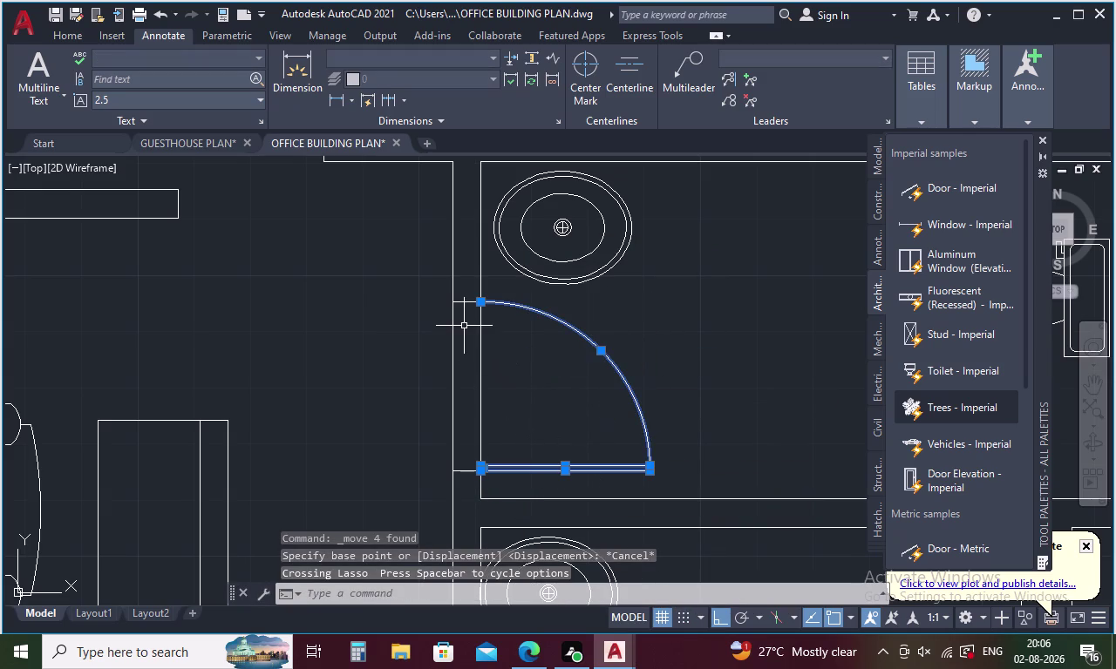
click(468, 302)
right_click(565, 359)
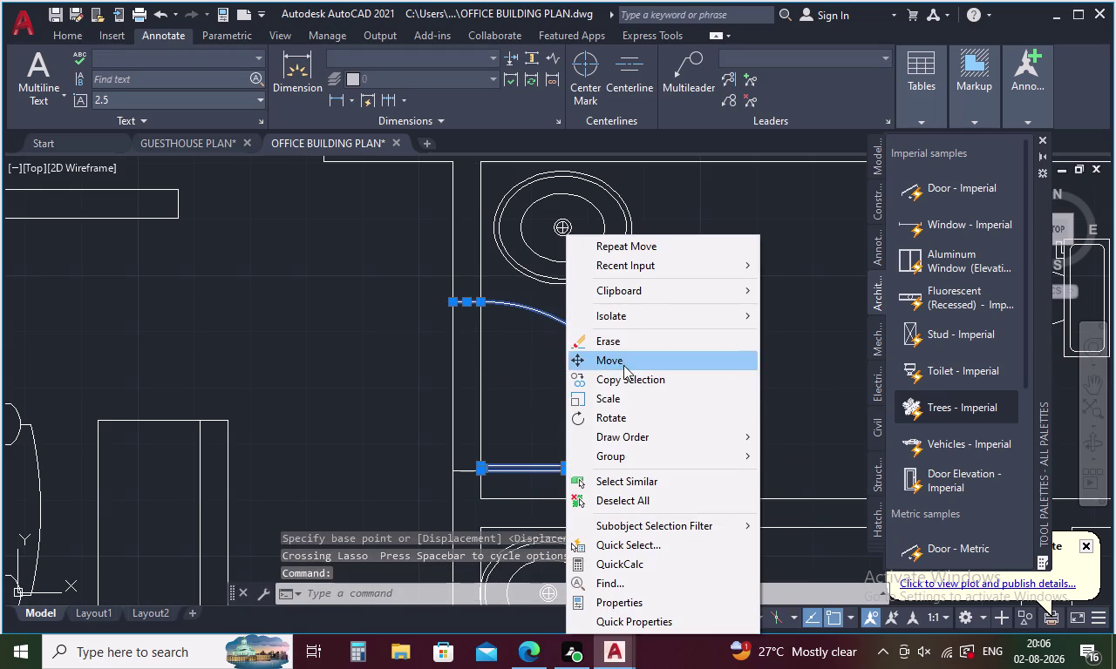
click(623, 374)
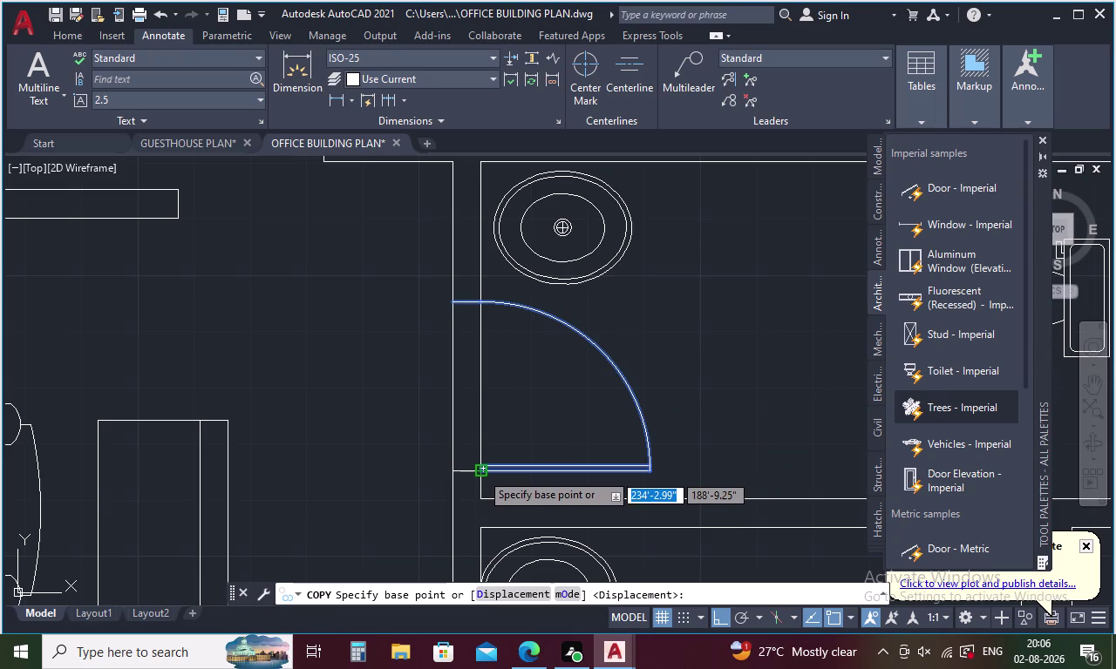
scroll(up, 3)
click(481, 499)
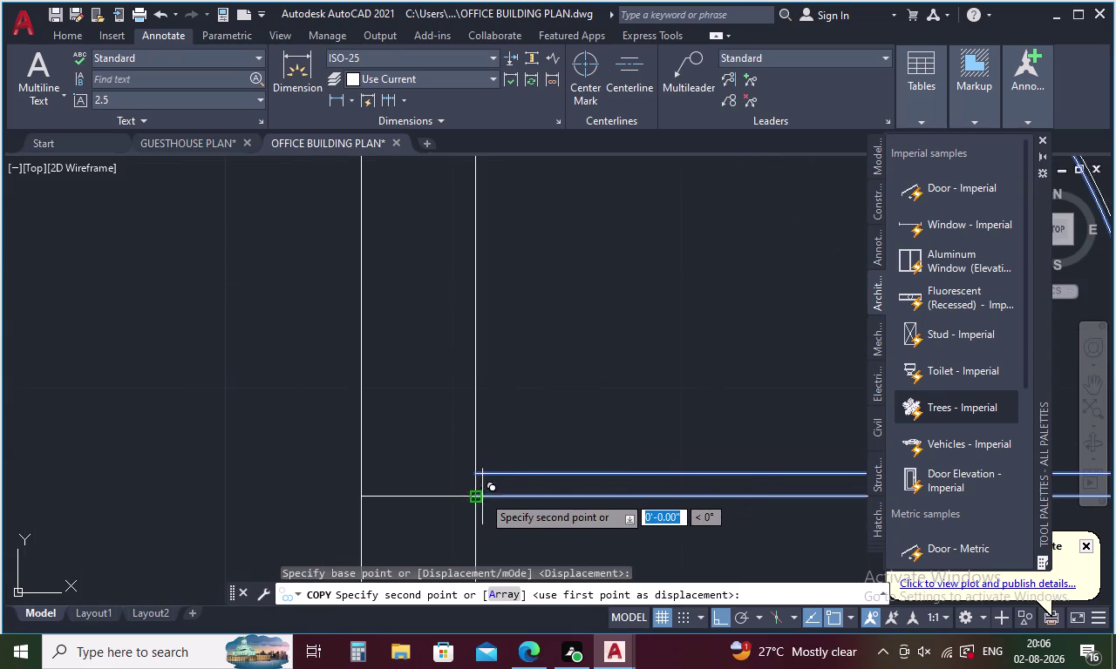
scroll(down, 3)
Place the door copy at the next cubicle's doorway corner and select it.
middle_drag(482, 495, 467, 270)
middle_drag(492, 481, 471, 263)
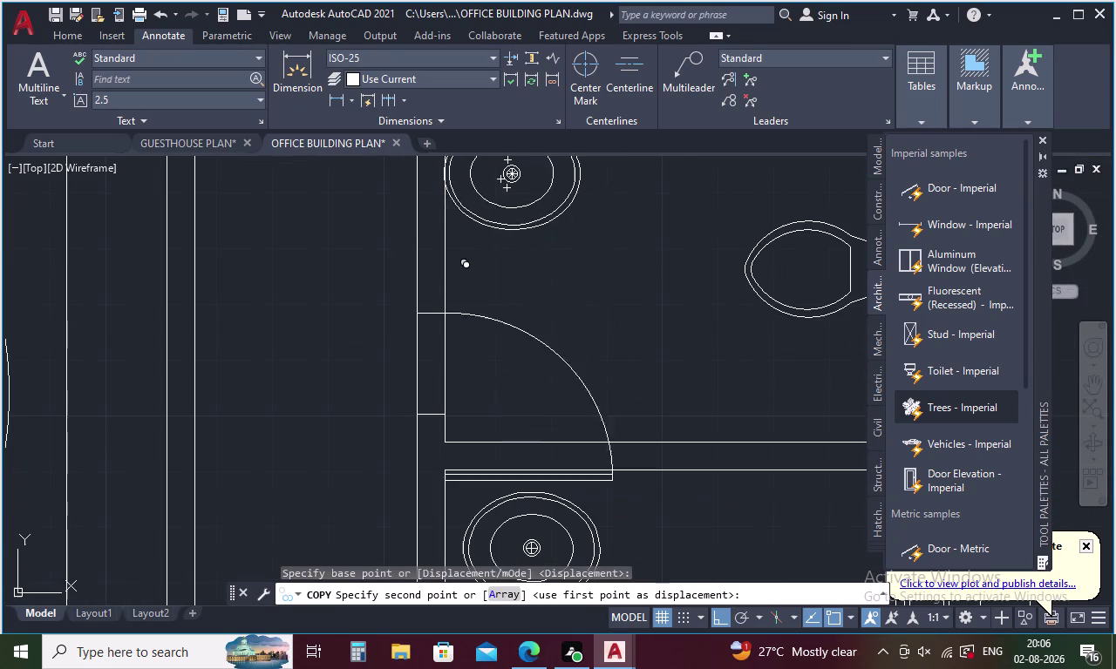
click(445, 417)
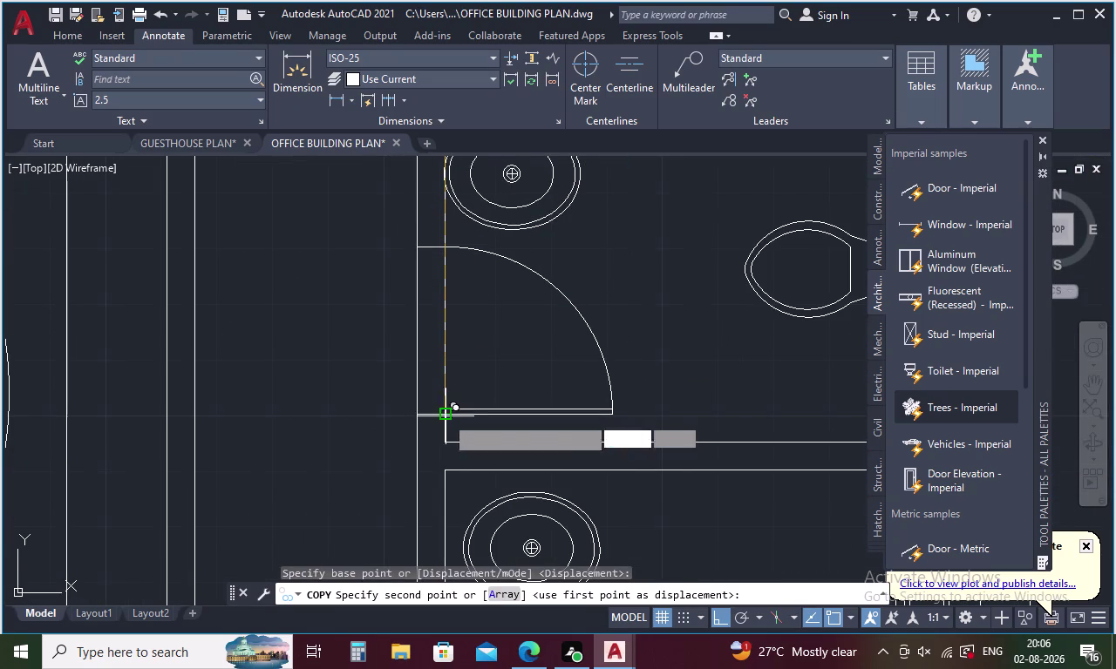
middle_drag(488, 315, 496, 234)
middle_drag(501, 457, 486, 272)
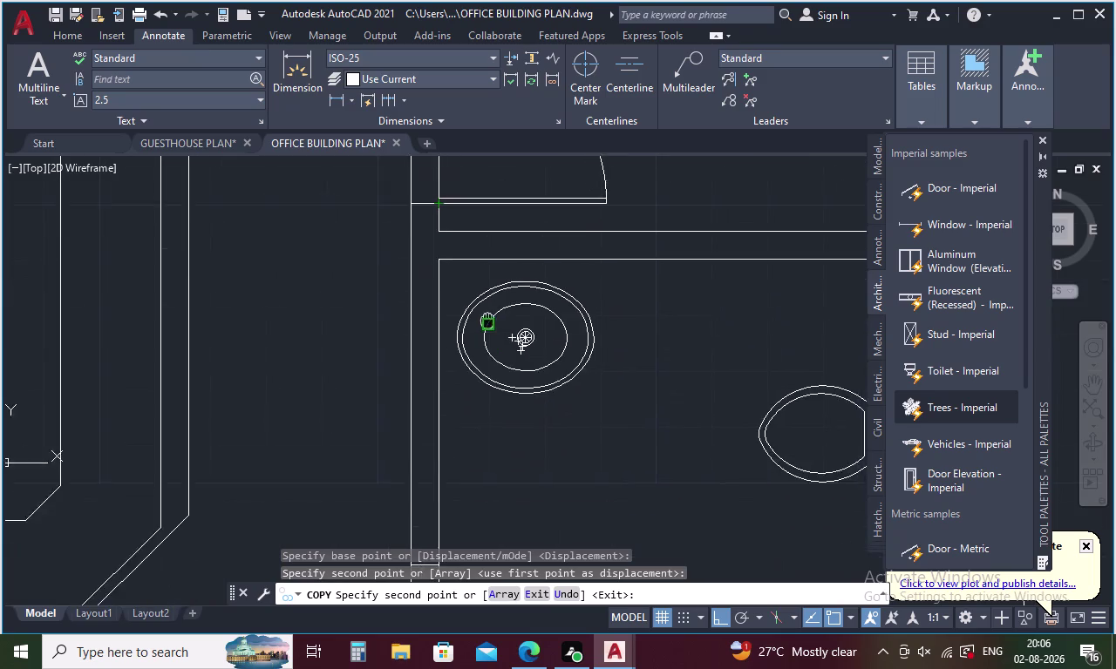
middle_drag(487, 272, 486, 263)
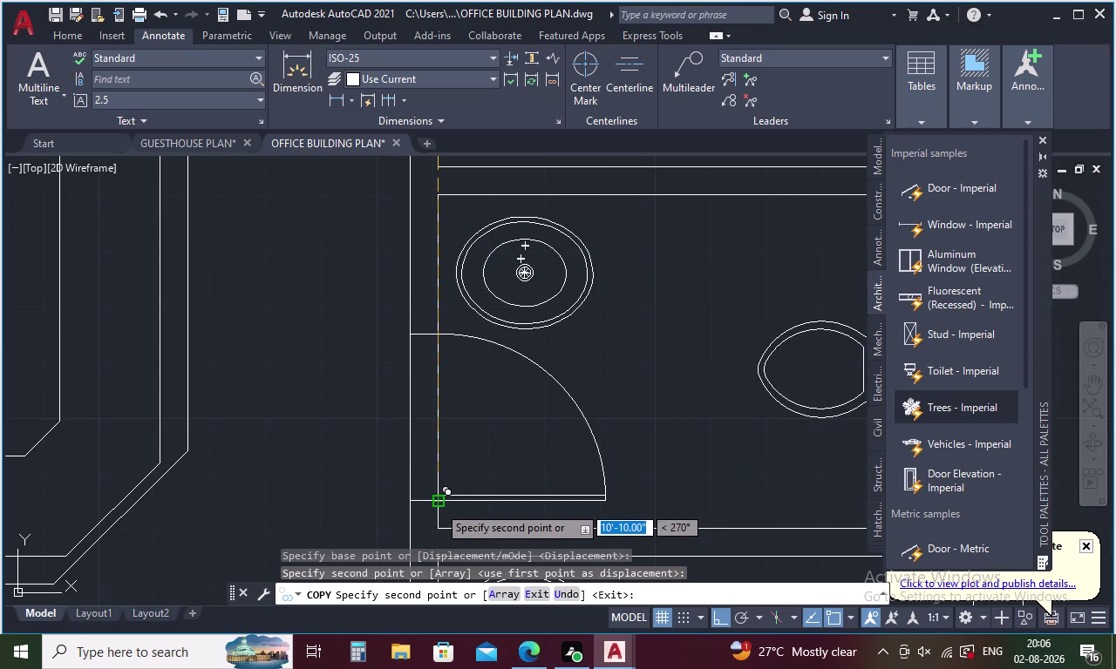
click(437, 506)
key(Escape)
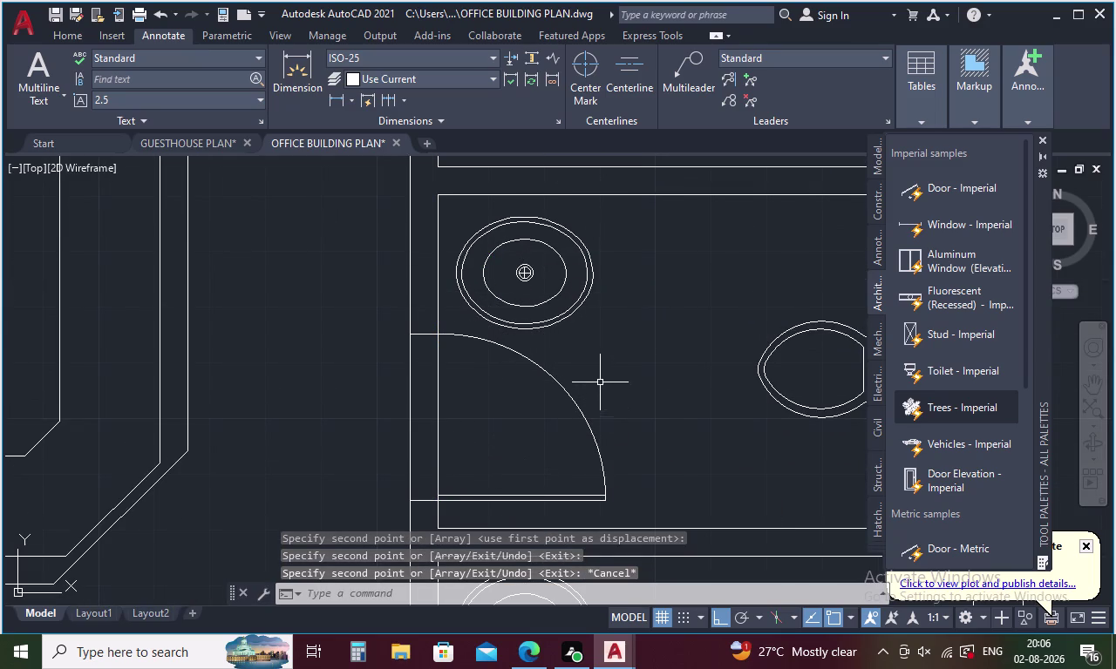
scroll(down, 3)
scroll(up, 3)
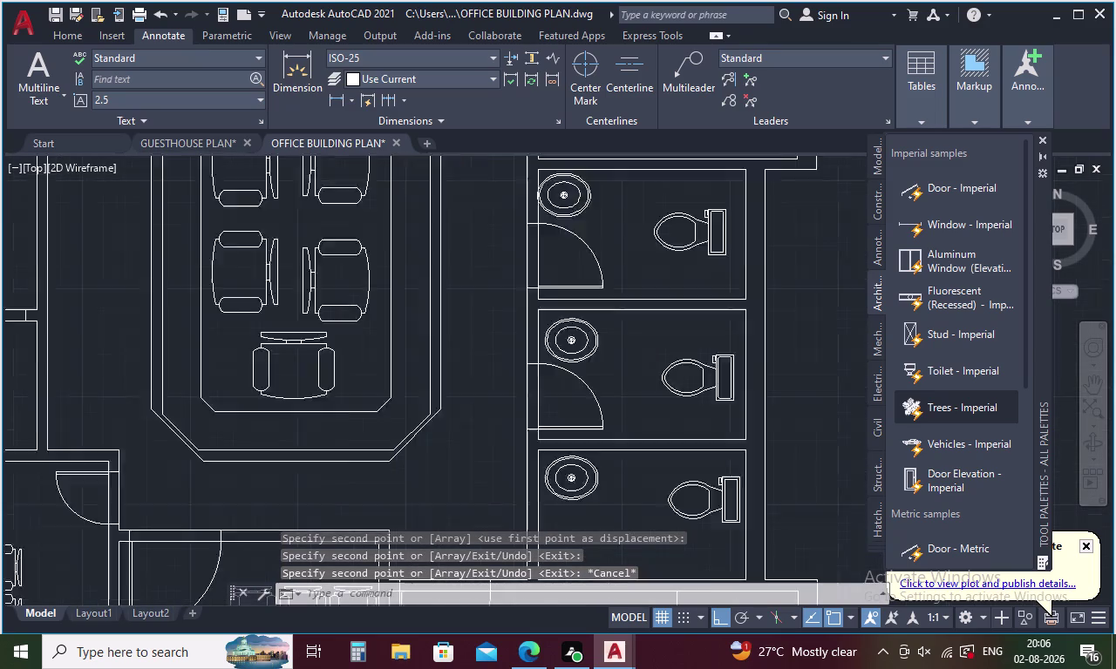
drag(598, 379, 558, 471)
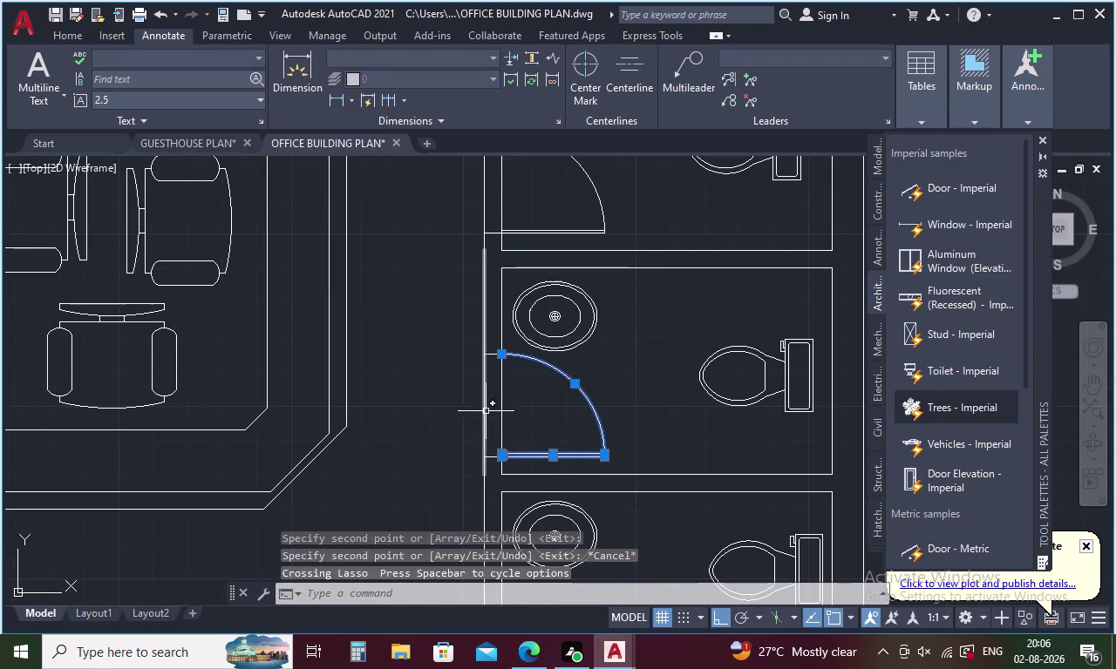
Copy the cubicle door swing from its hinge corner to the new doorway opening.
click(492, 357)
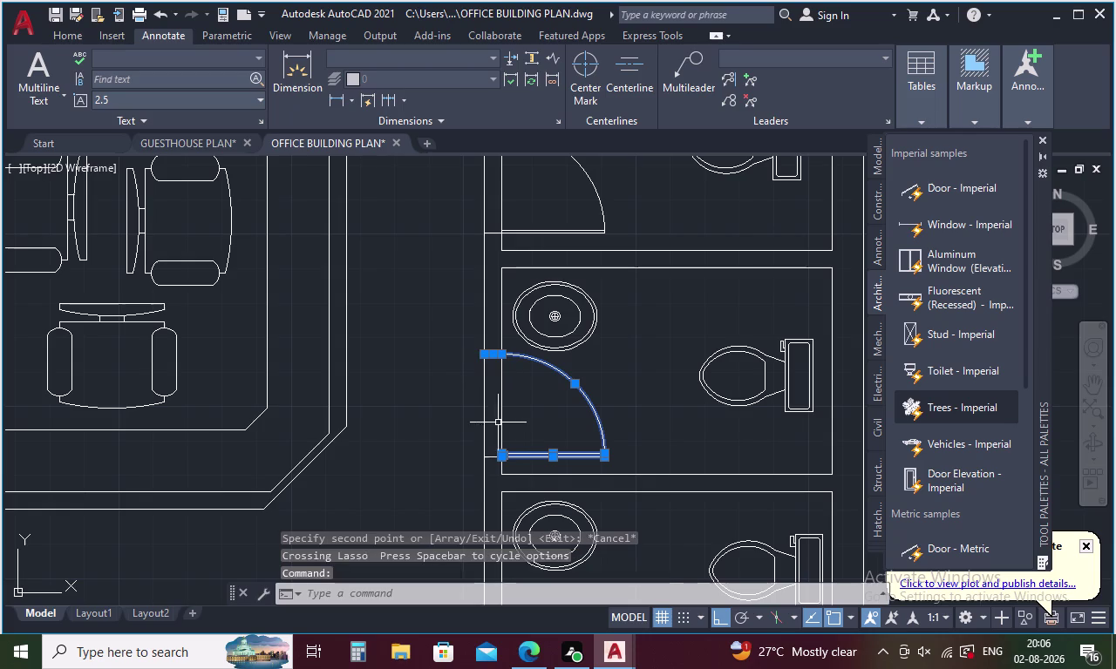
right_click(541, 410)
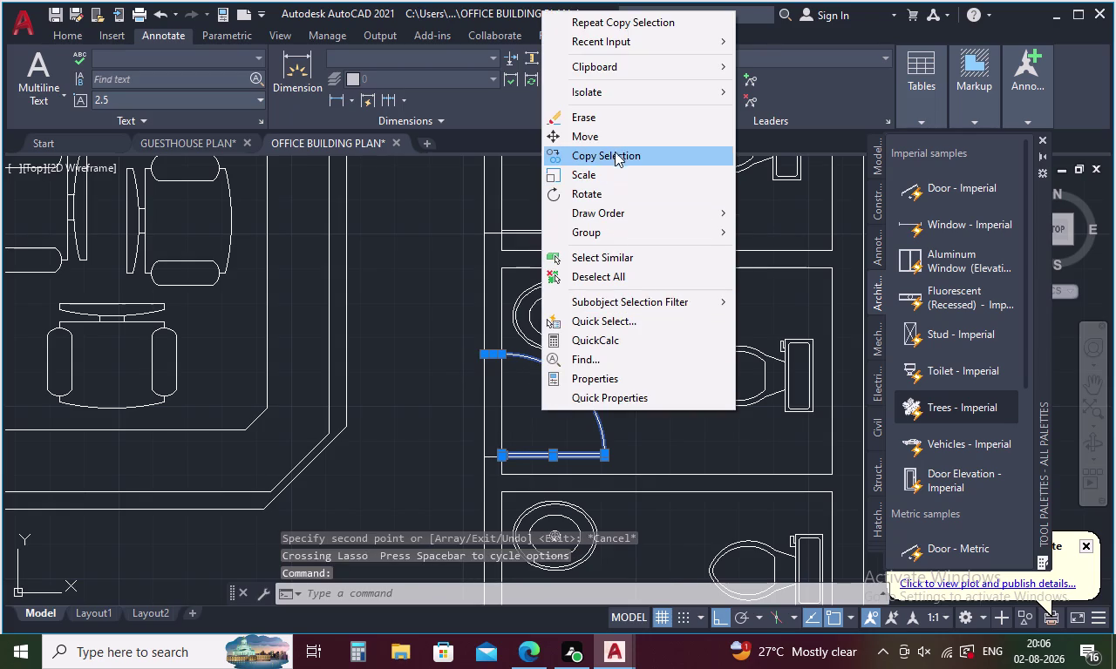
click(614, 149)
scroll(down, 3)
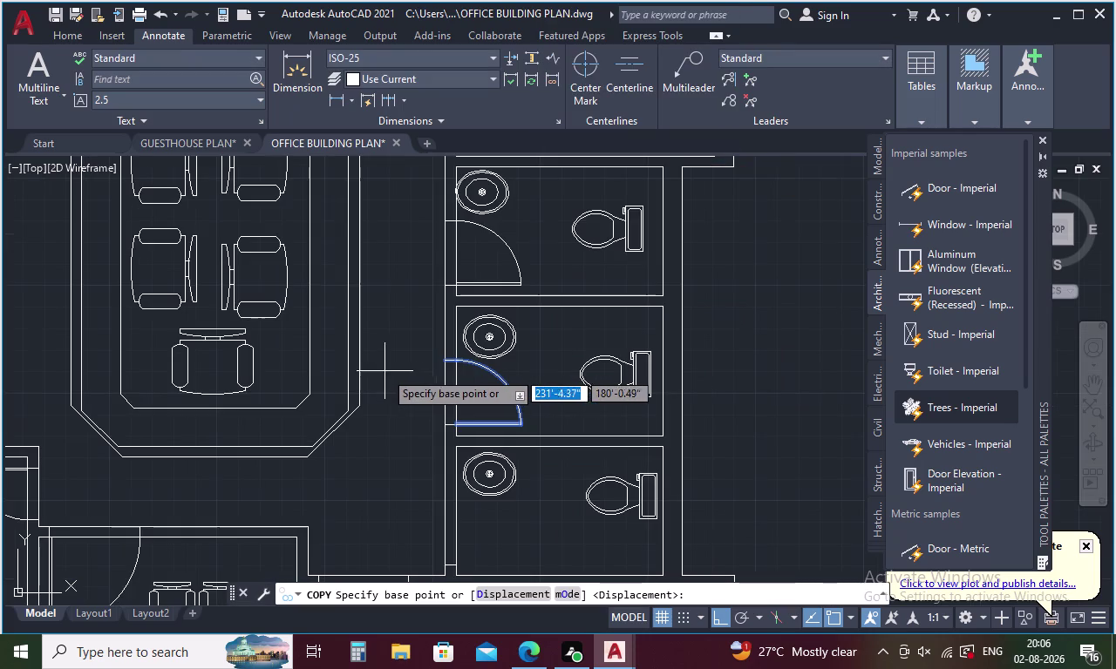
scroll(up, 3)
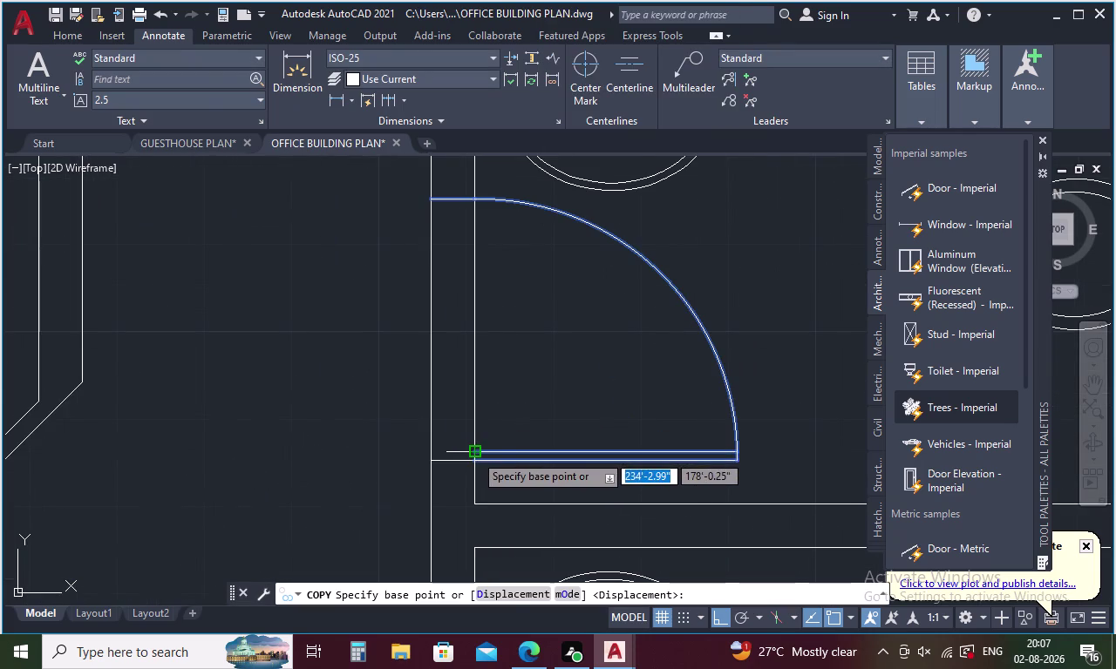
click(474, 454)
scroll(down, 3)
middle_drag(206, 430, 457, 428)
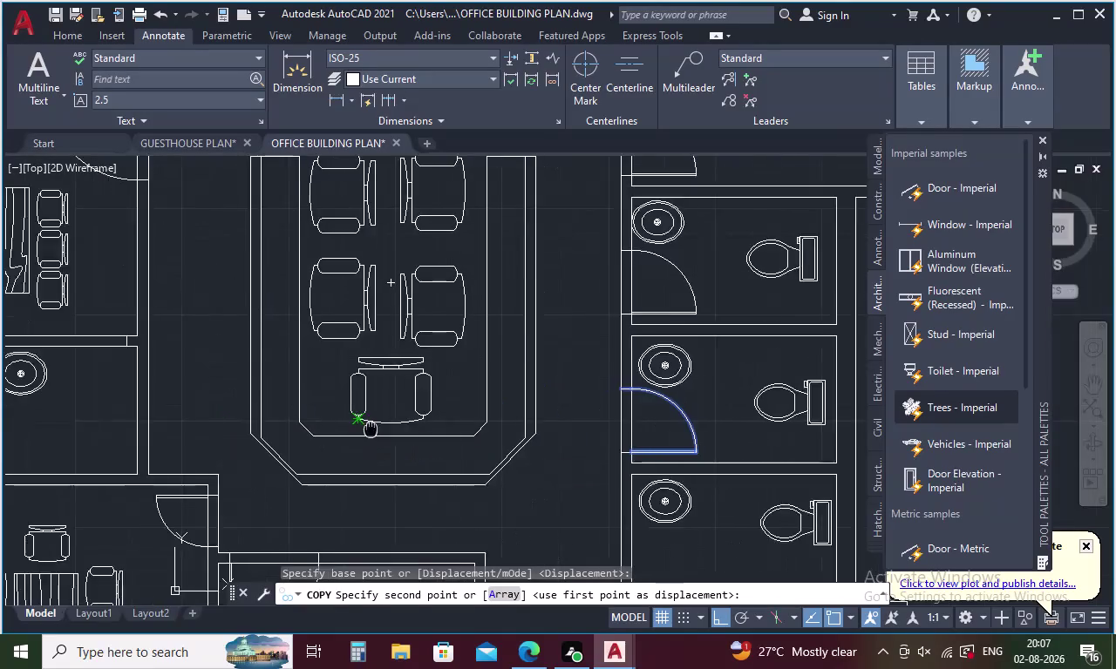
middle_drag(456, 428, 617, 427)
scroll(up, 3)
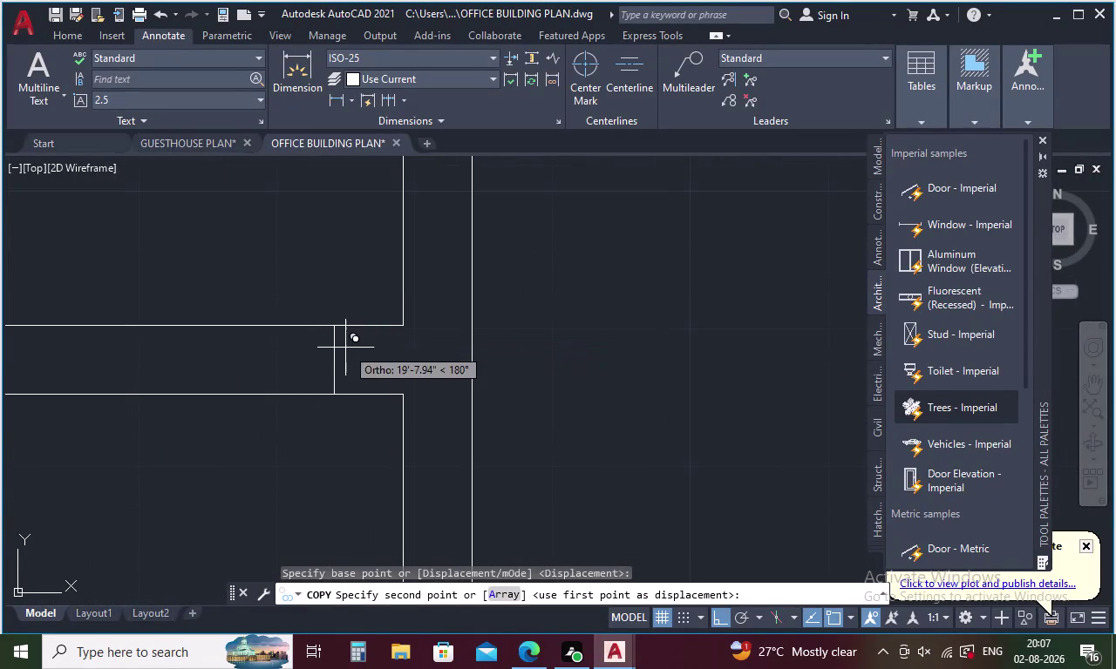
click(336, 395)
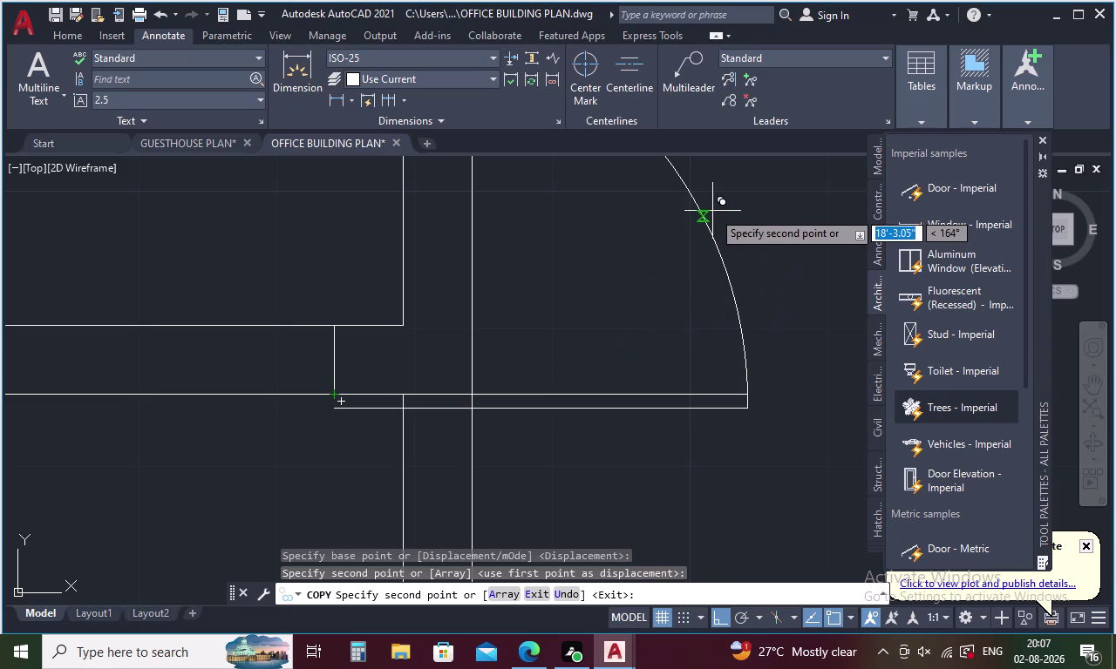
key(Escape)
Select the newly placed door copy, including its arc and short line.
drag(709, 211, 597, 432)
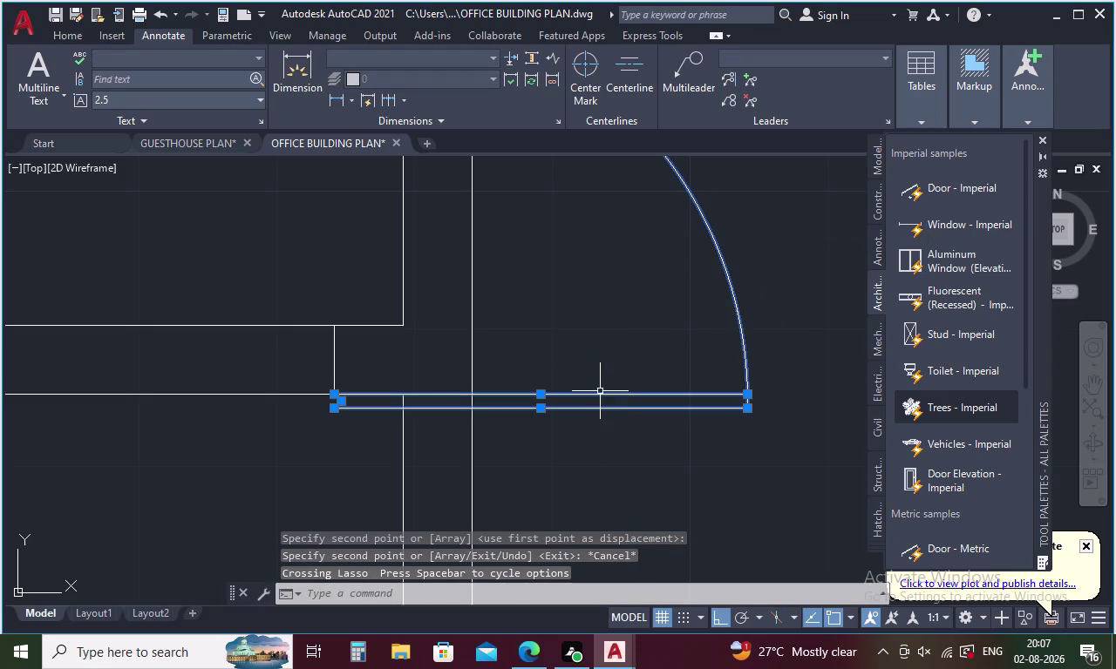
scroll(down, 3)
middle_drag(599, 392, 613, 502)
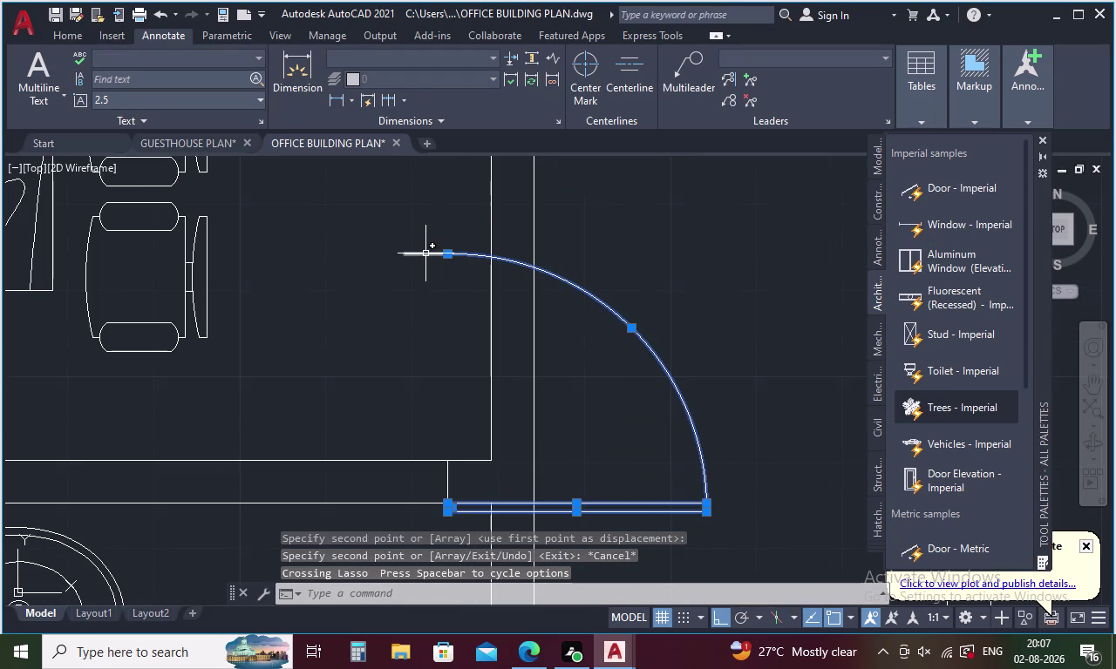
click(424, 253)
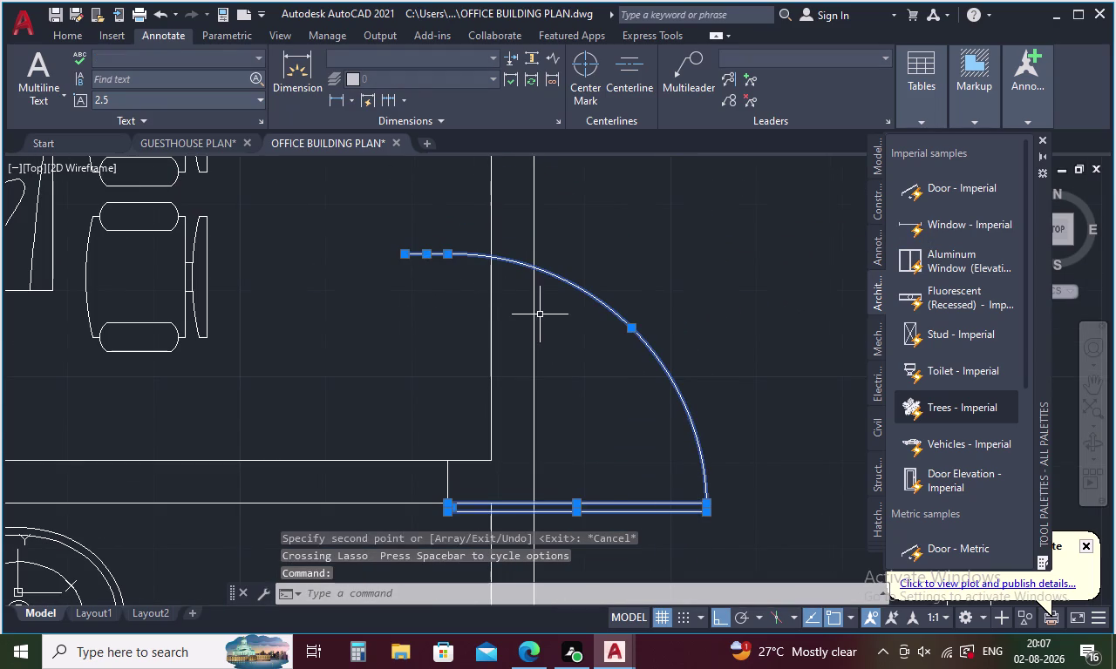
right_click(561, 336)
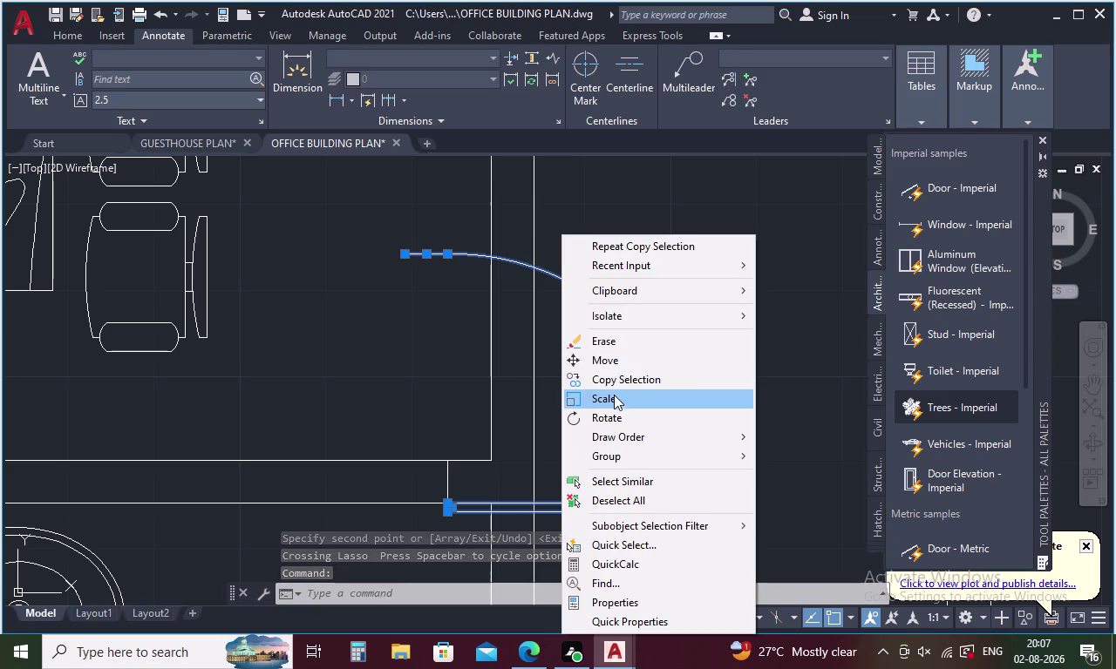
Rotate the copied door 90° about its hinge so it opens downward beside the washbasin.
click(612, 417)
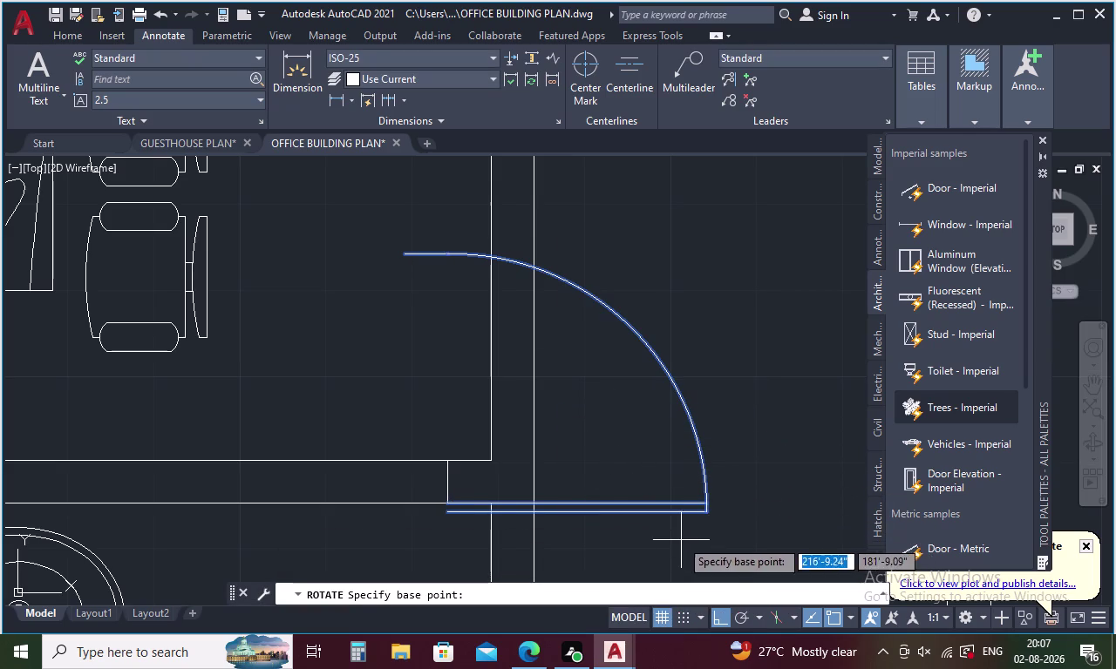
middle_drag(679, 540, 638, 451)
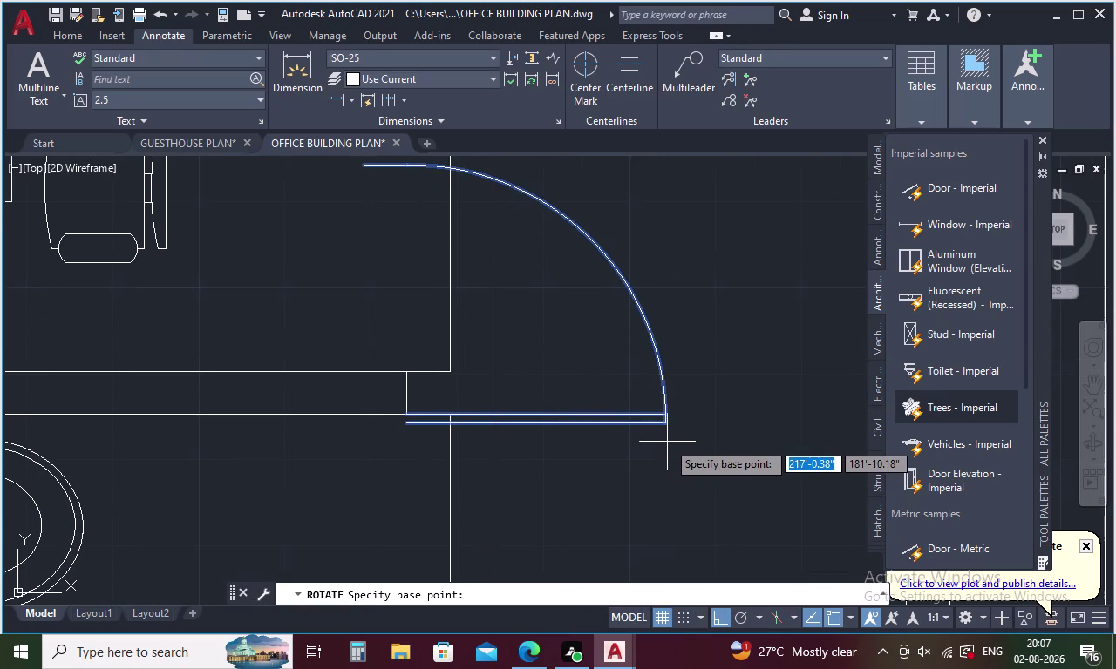
click(405, 414)
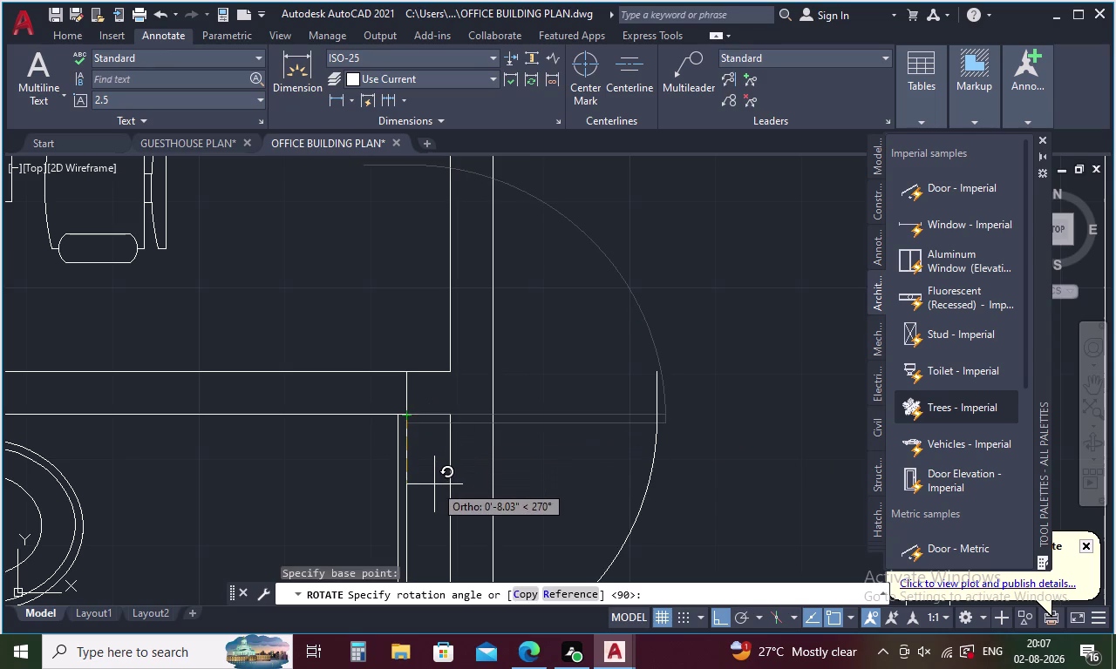
click(434, 485)
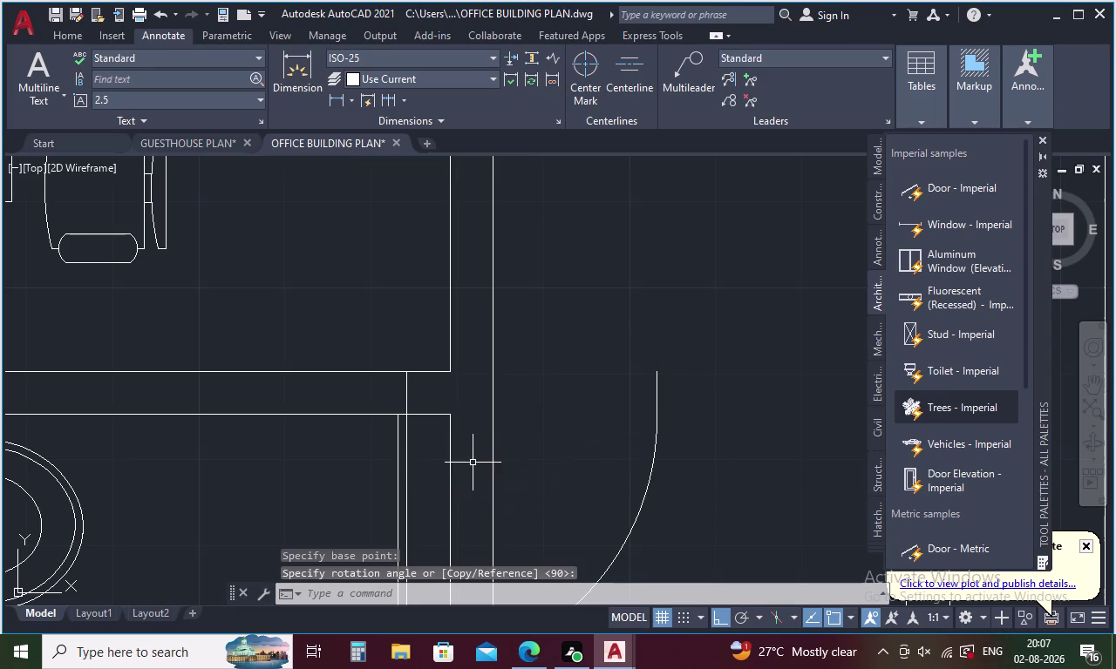
middle_click(485, 454)
middle_drag(485, 455, 486, 341)
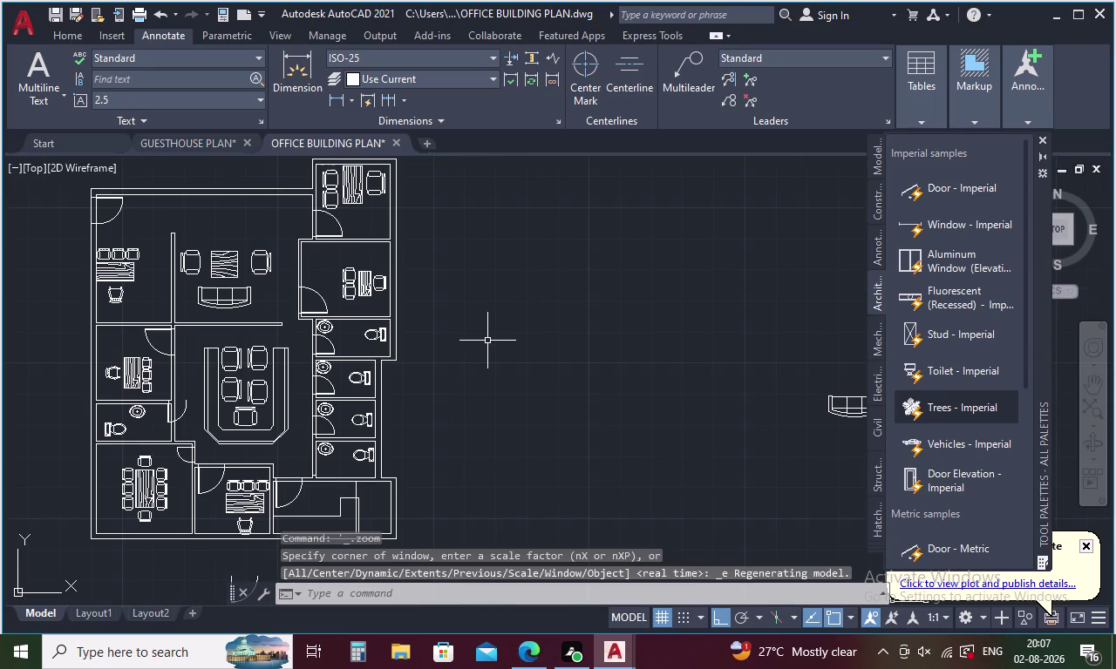
middle_drag(195, 419, 401, 403)
scroll(up, 3)
key(Escape)
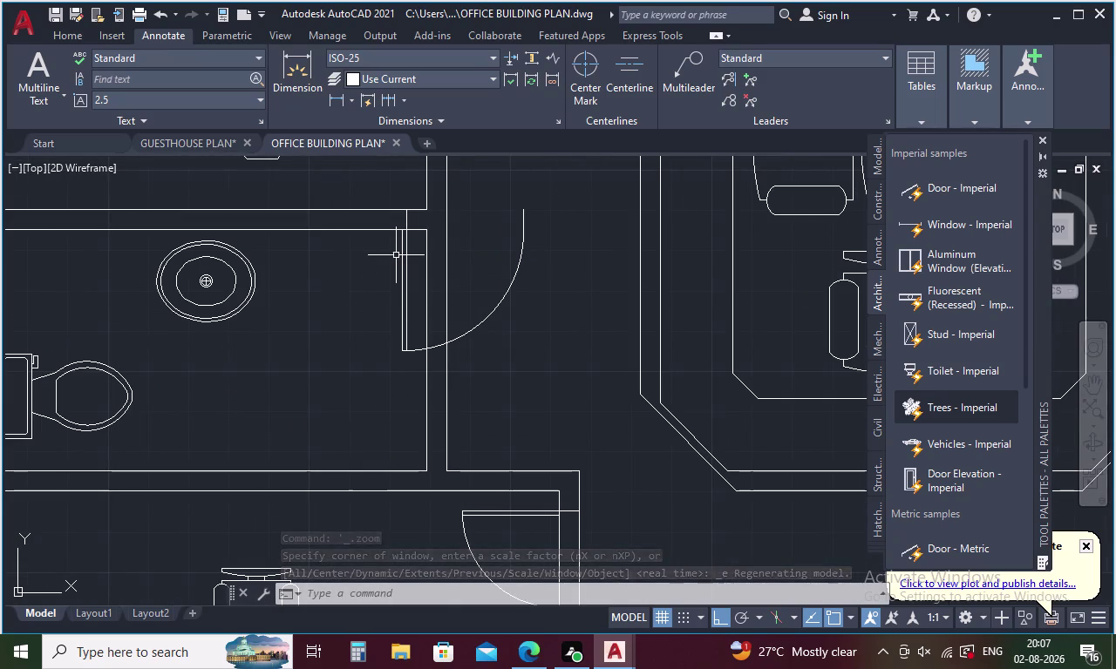
click(525, 229)
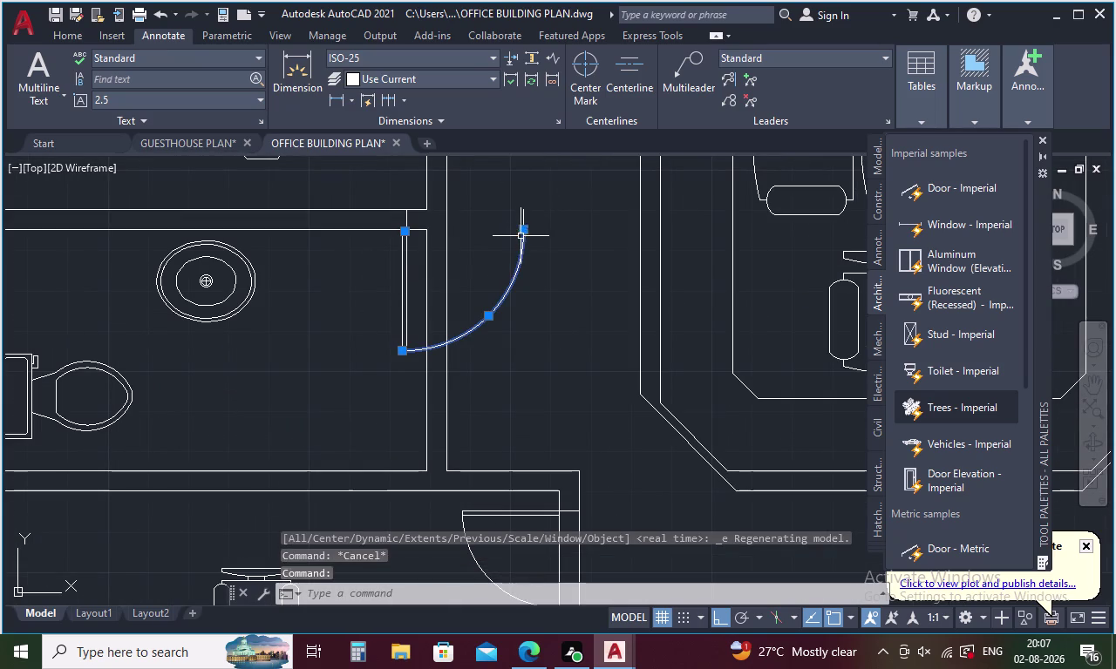
Select the rotated door's arc, leaf and remaining lines.
click(523, 218)
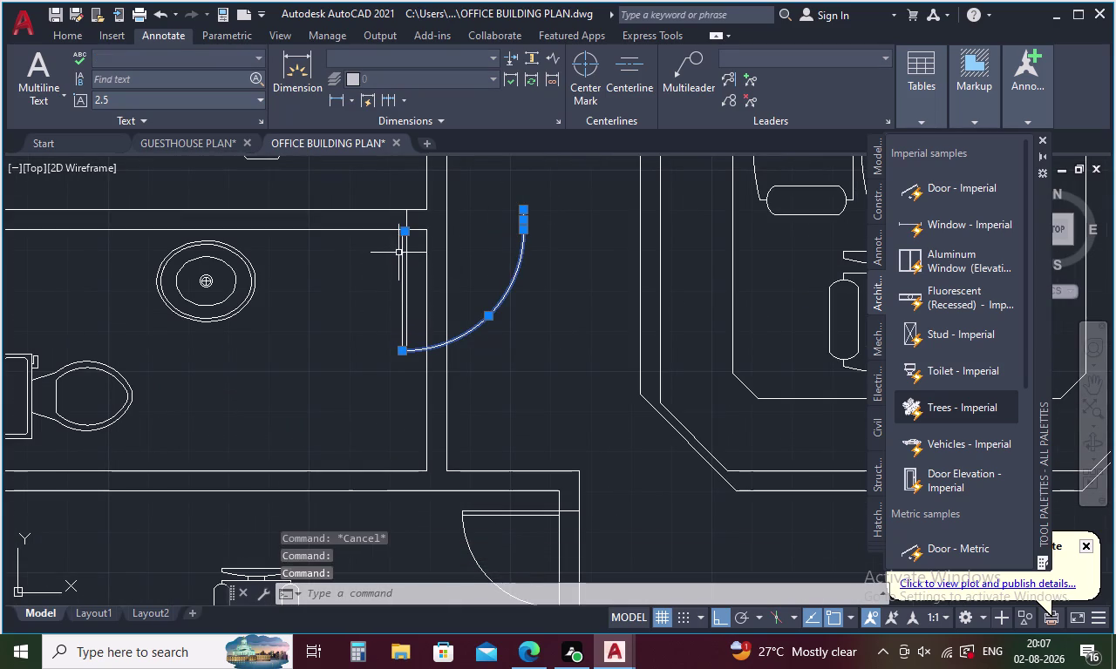
drag(408, 249, 390, 263)
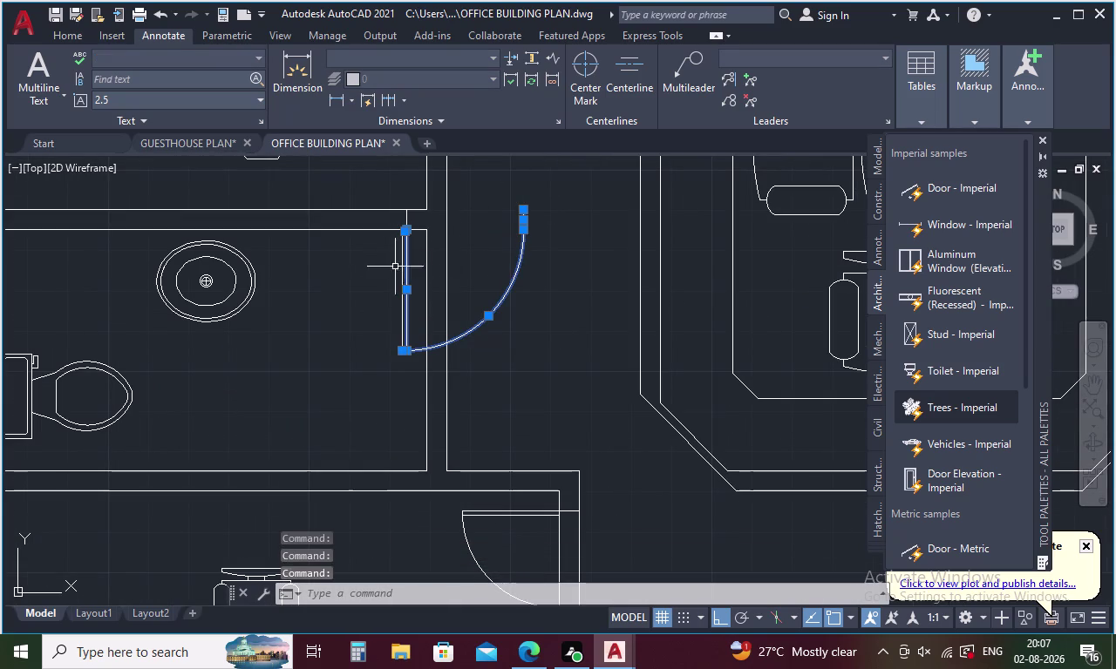
click(403, 258)
right_click(371, 274)
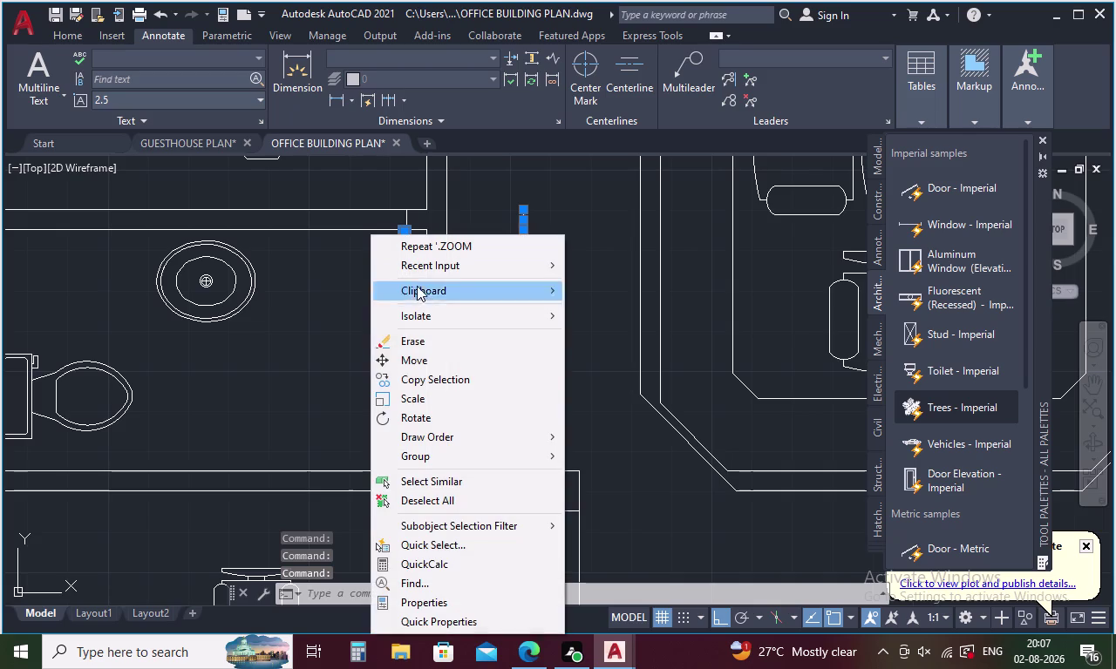
key(Escape)
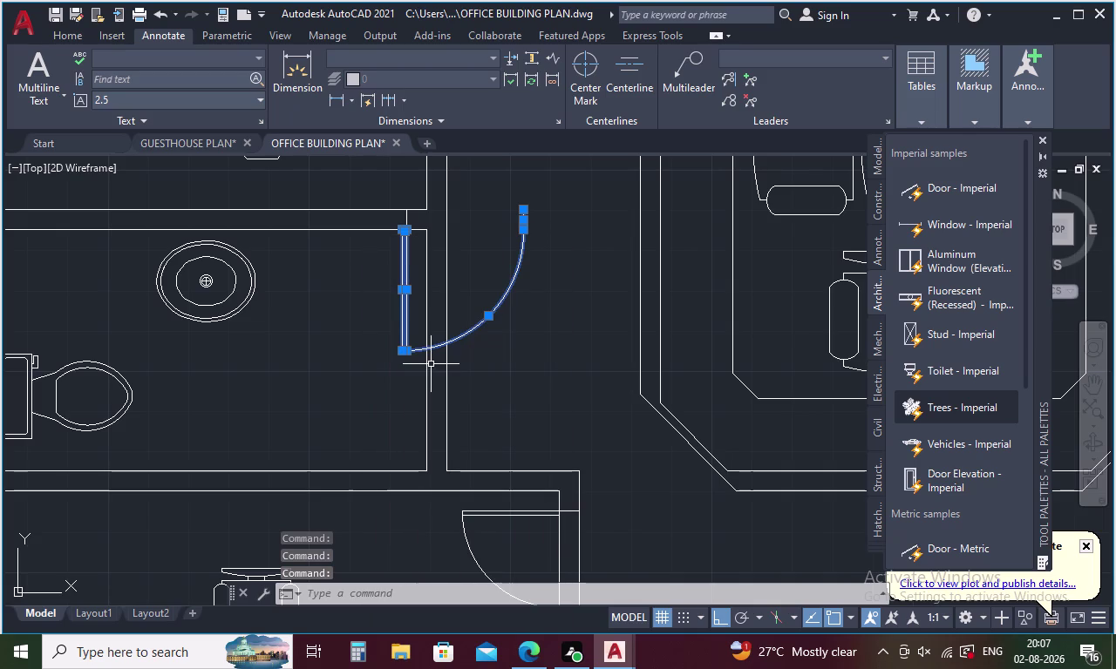
Mirror the selected door with MI about a vertical line through its hinge.
text(MI)
key(Return)
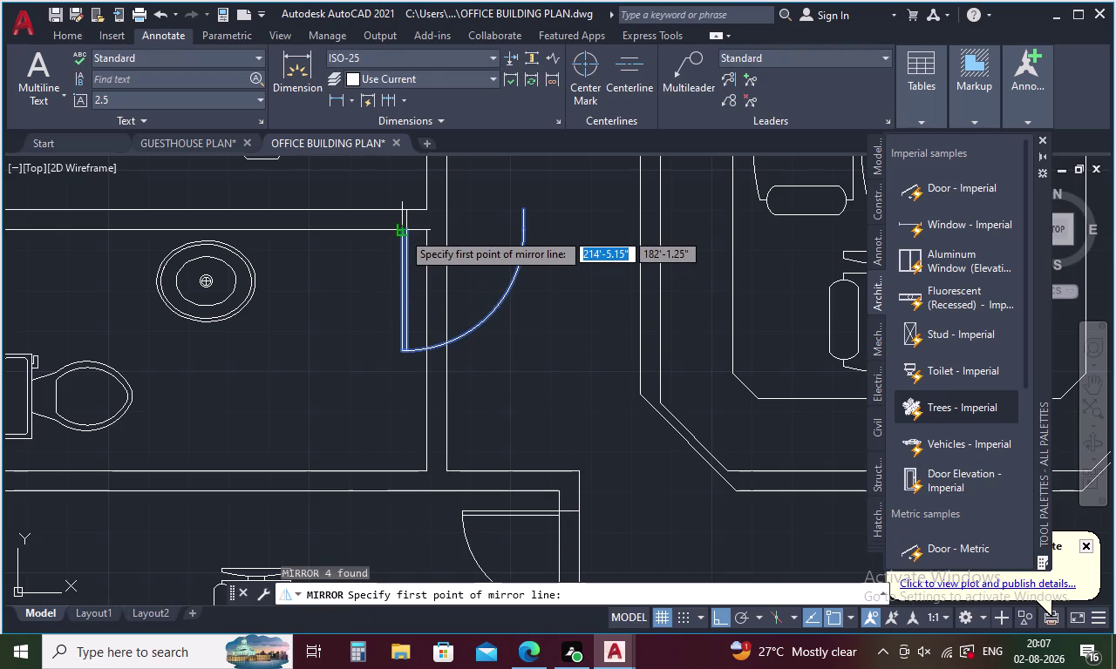
scroll(up, 3)
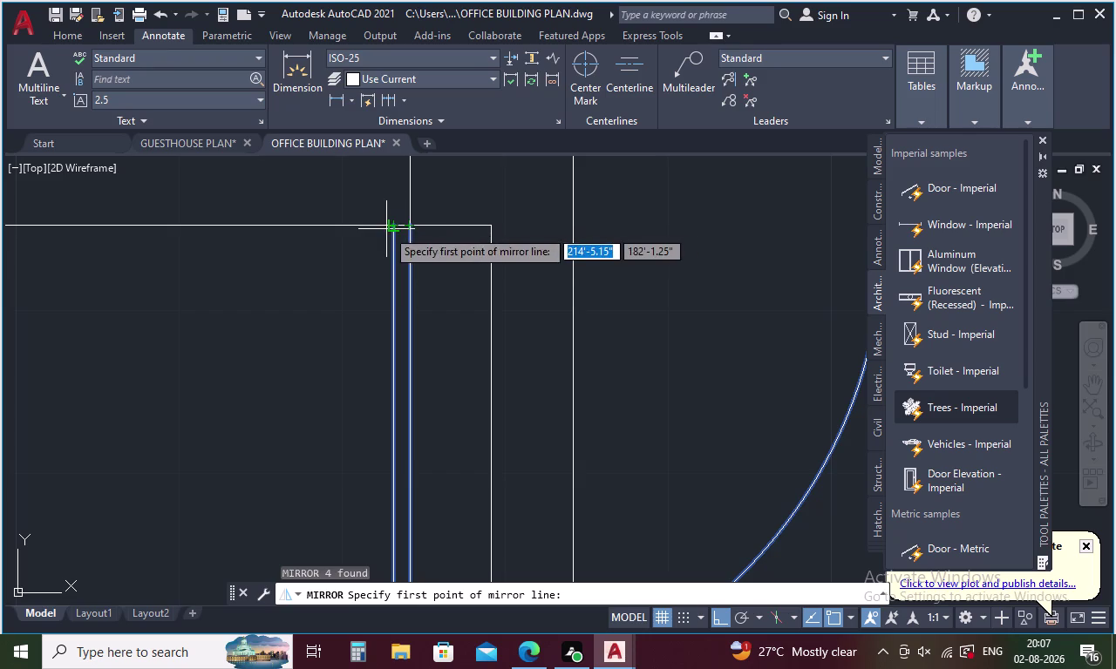
click(407, 226)
middle_drag(410, 280, 430, 175)
middle_drag(433, 391, 433, 387)
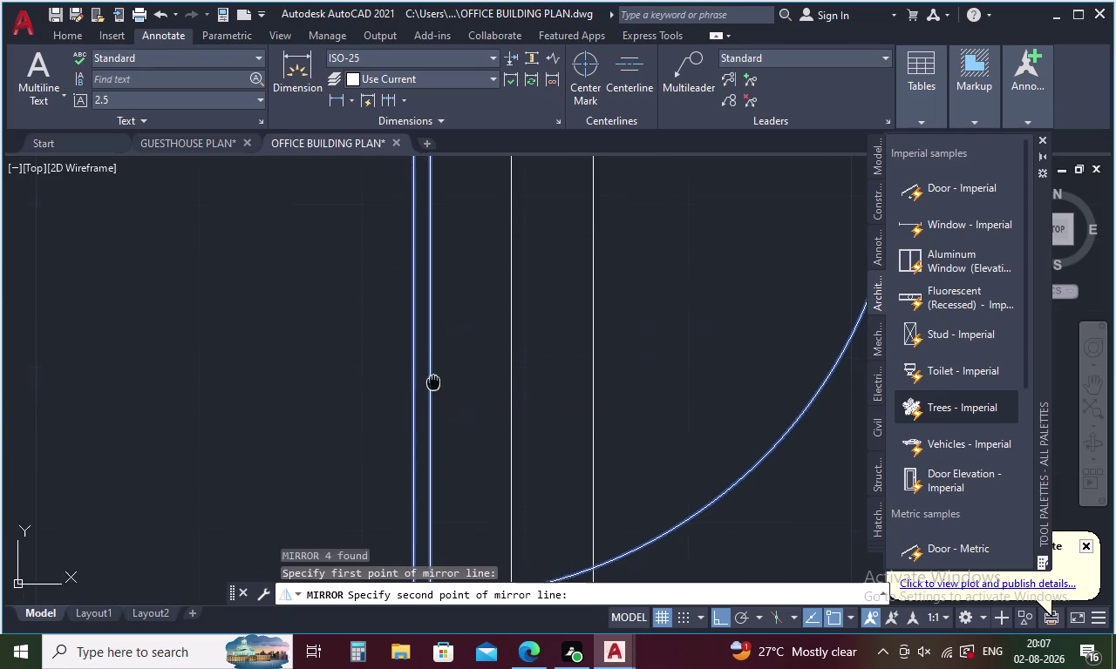
middle_drag(433, 387, 428, 201)
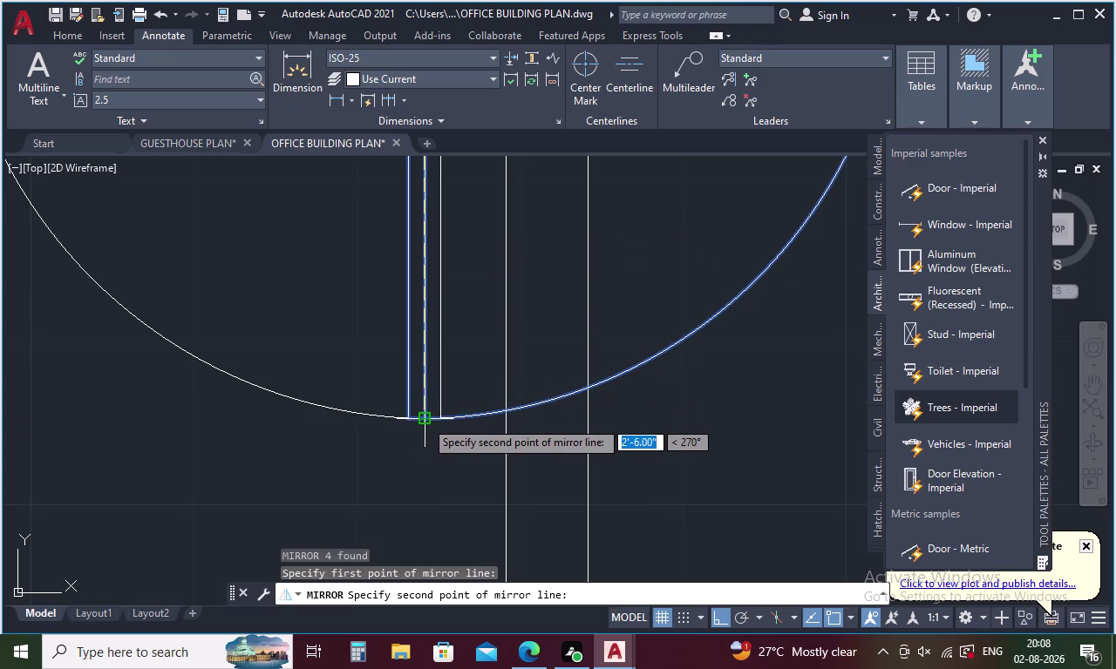
click(424, 421)
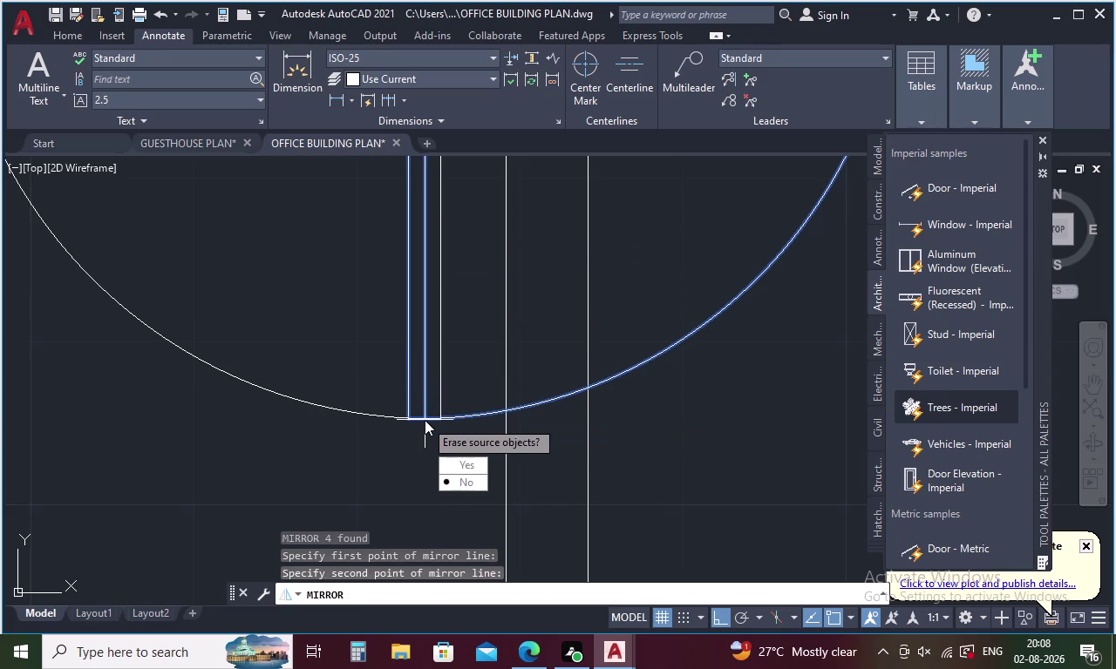
drag(446, 461, 424, 420)
scroll(down, 3)
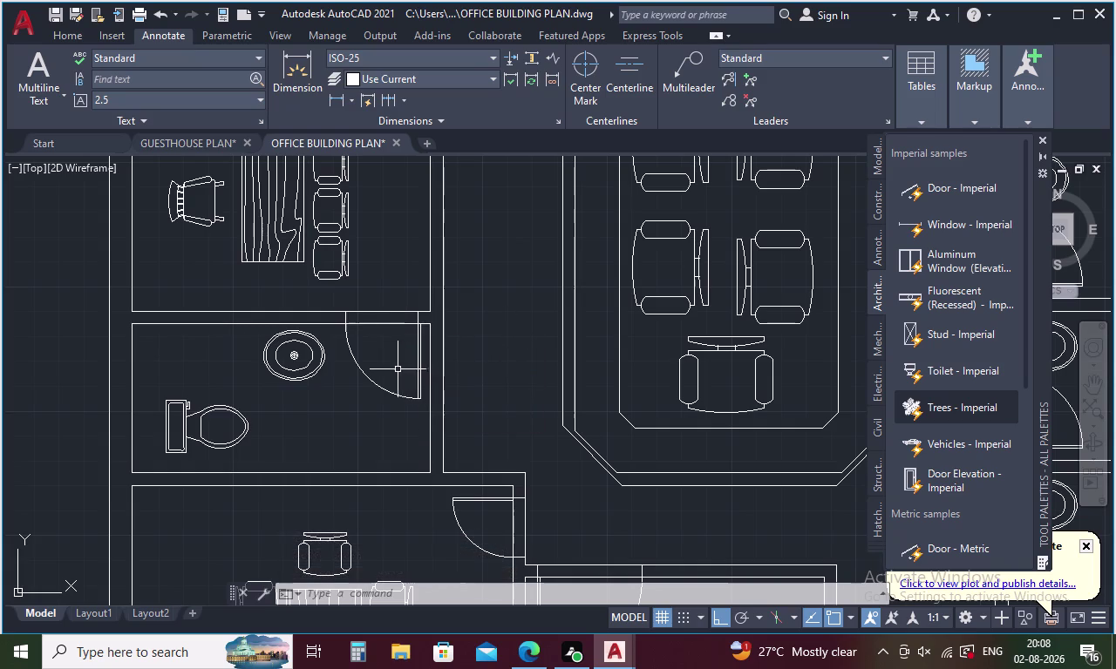
scroll(up, 3)
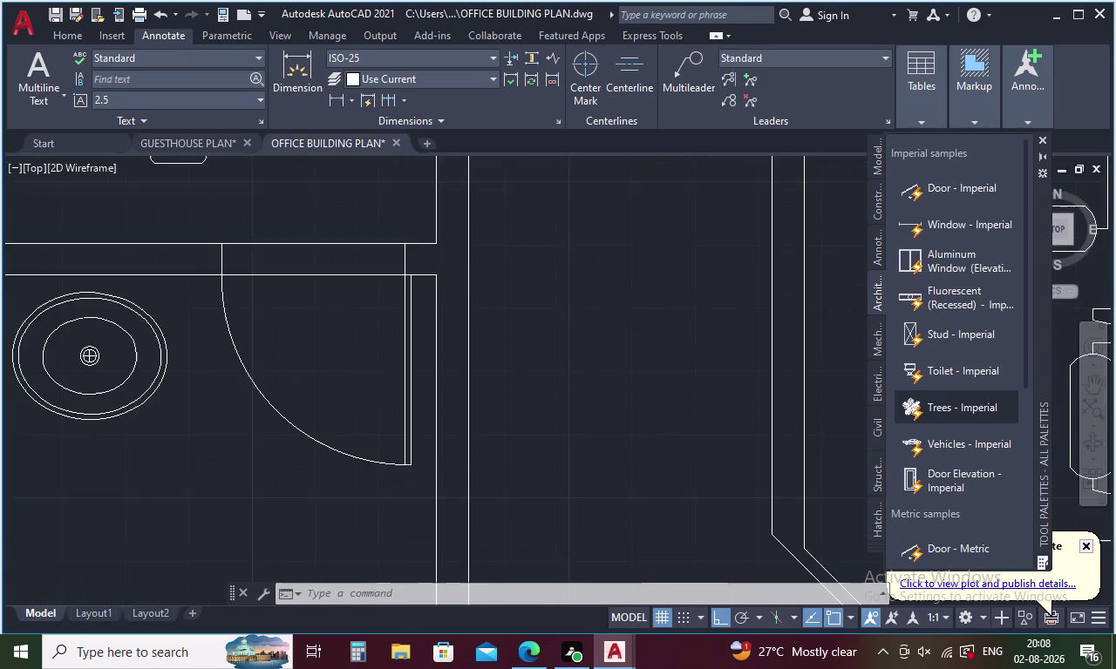
scroll(down, 3)
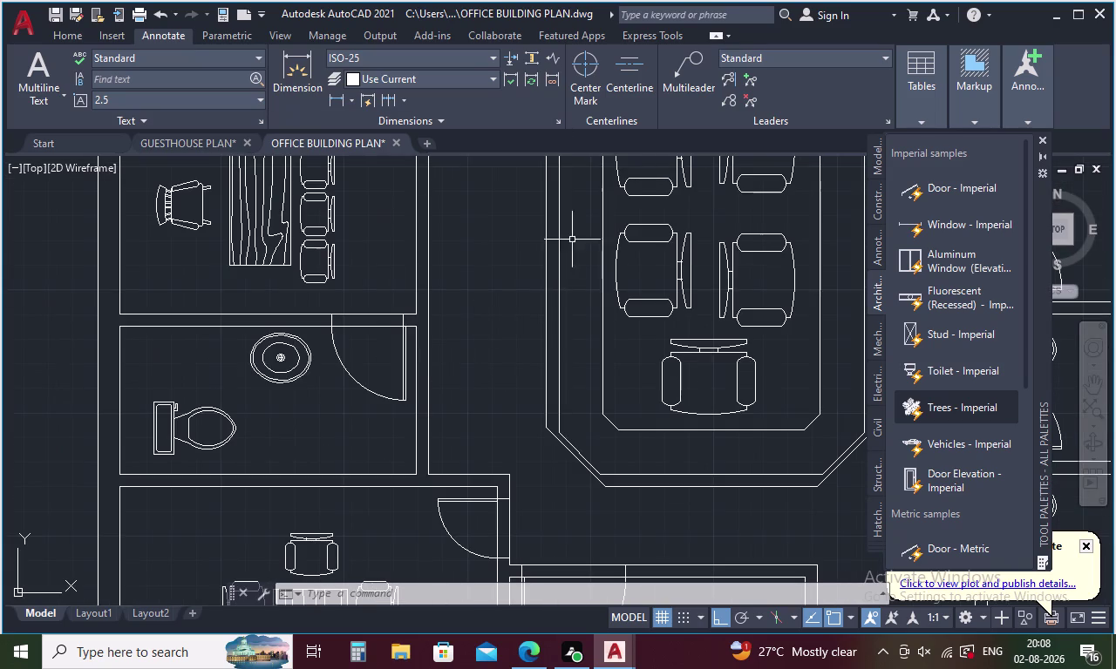
scroll(down, 3)
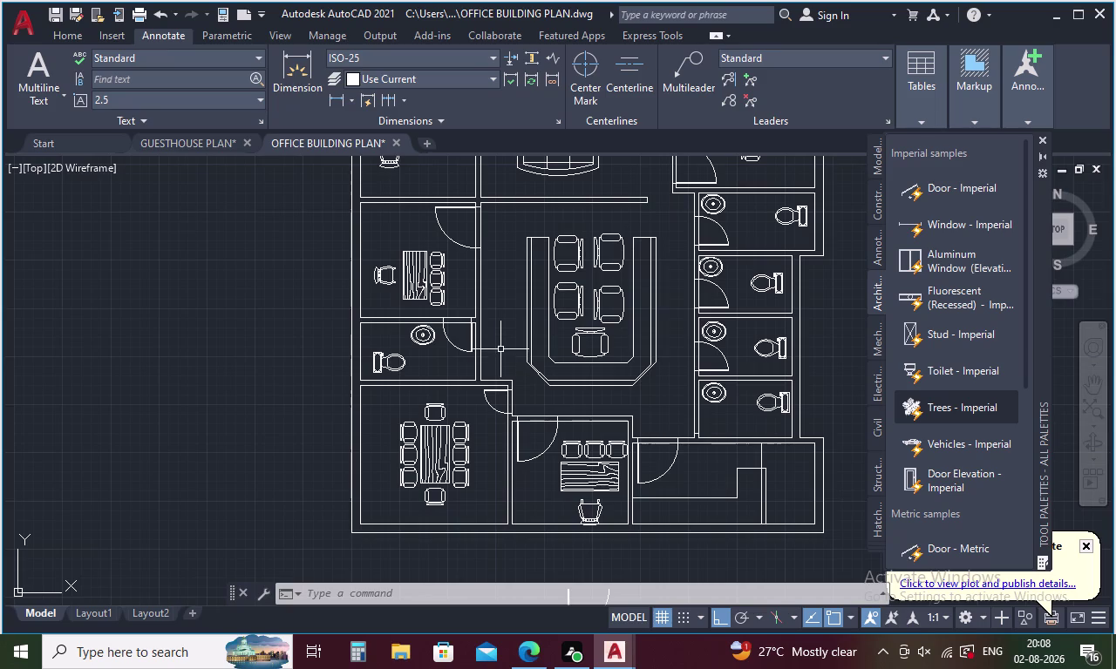
middle_drag(488, 315, 455, 366)
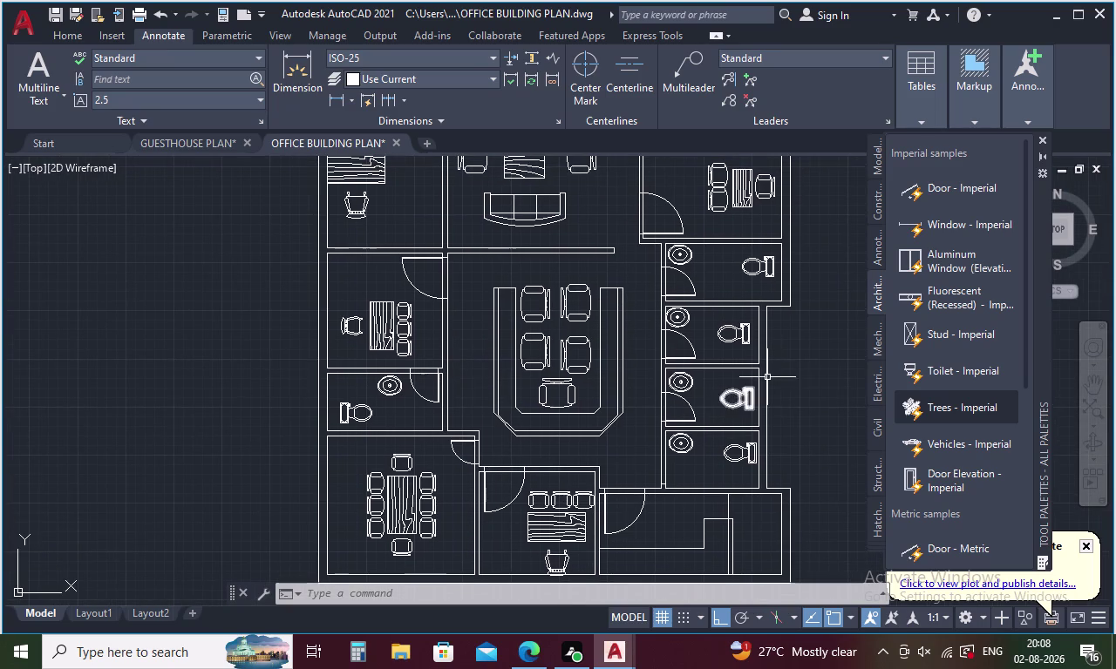
middle_drag(634, 401, 623, 484)
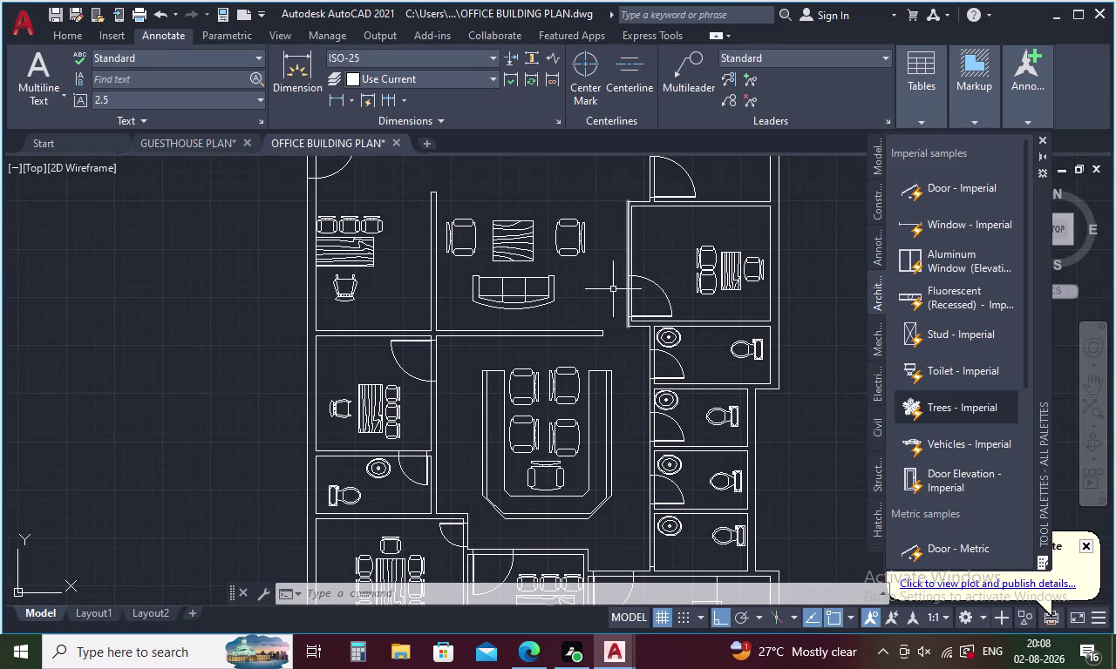
middle_drag(602, 295, 571, 398)
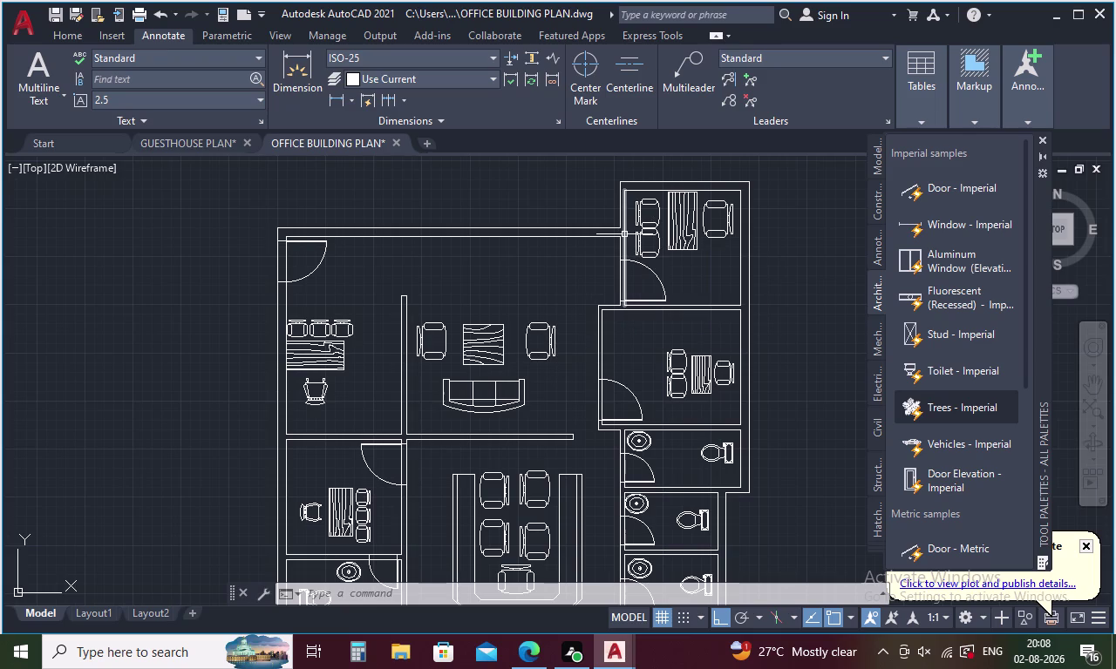
scroll(up, 3)
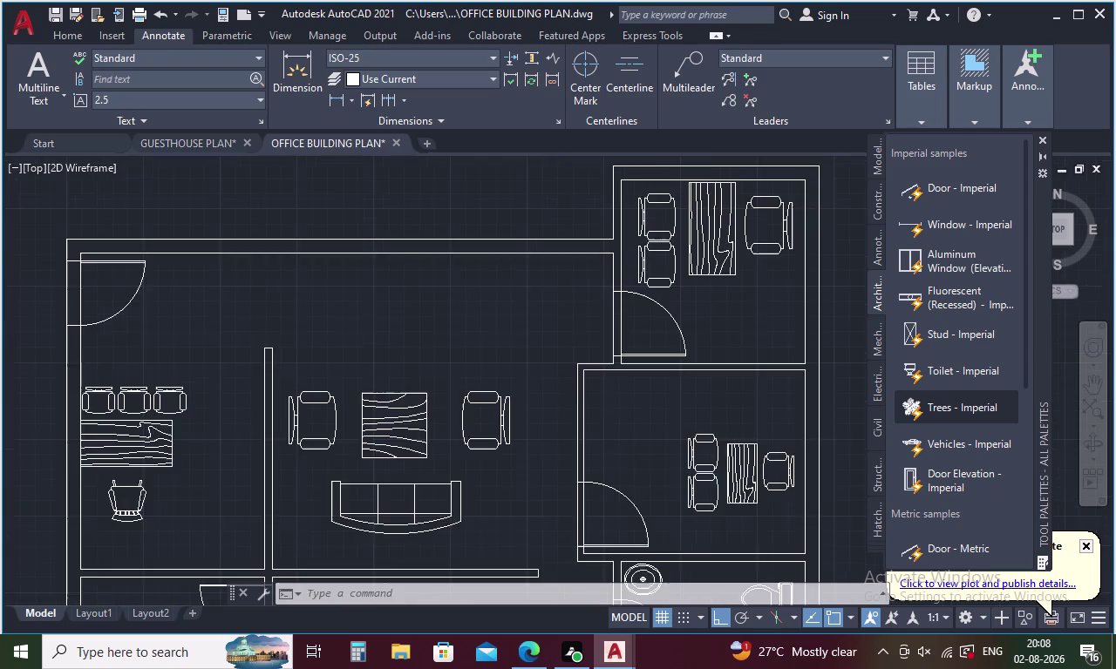
scroll(up, 3)
middle_drag(628, 208, 627, 339)
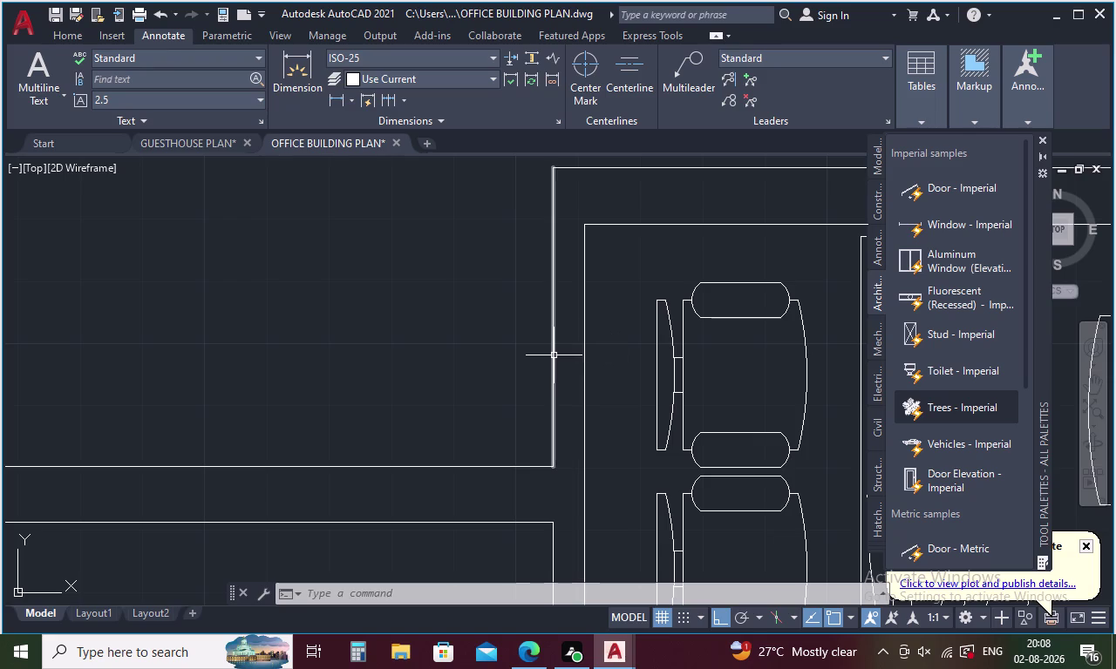
Start a short line from the wall end, then cancel it.
key(l)
key(Return)
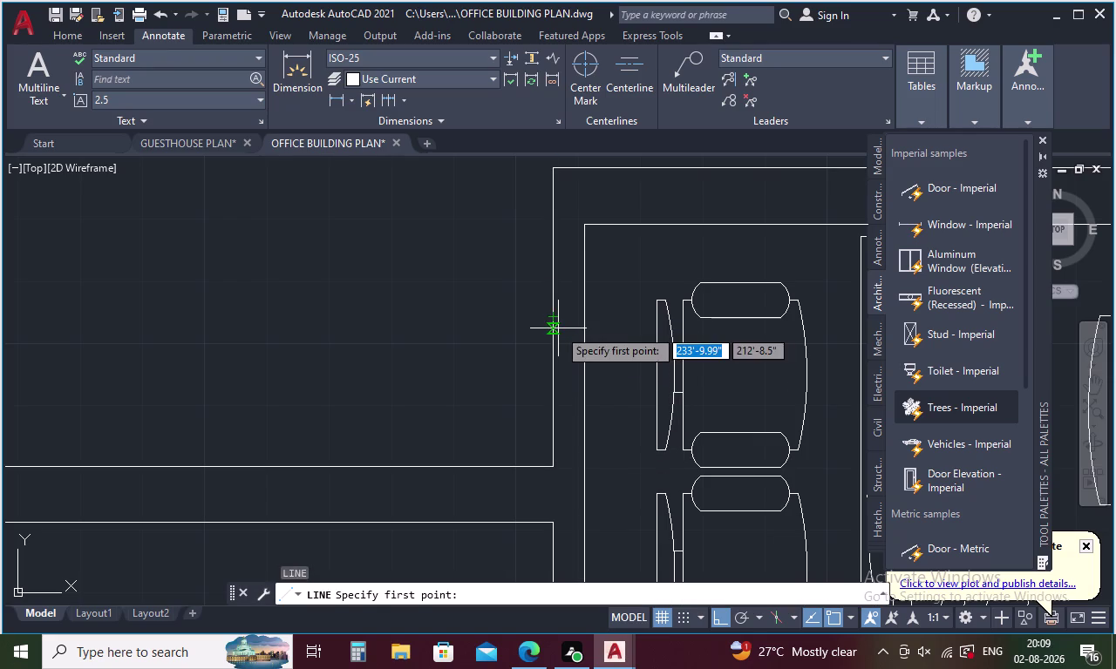
click(553, 319)
click(583, 313)
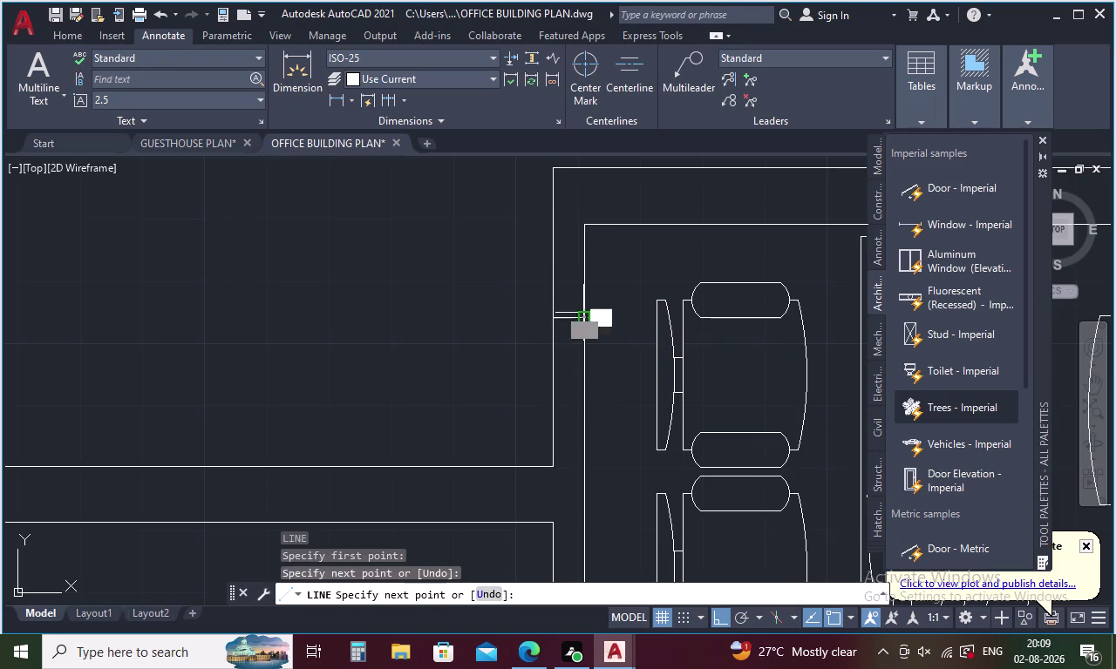
key(Escape)
Offset the upper room's wall line by 2' to add a parallel wall line.
key(o)
key(Return)
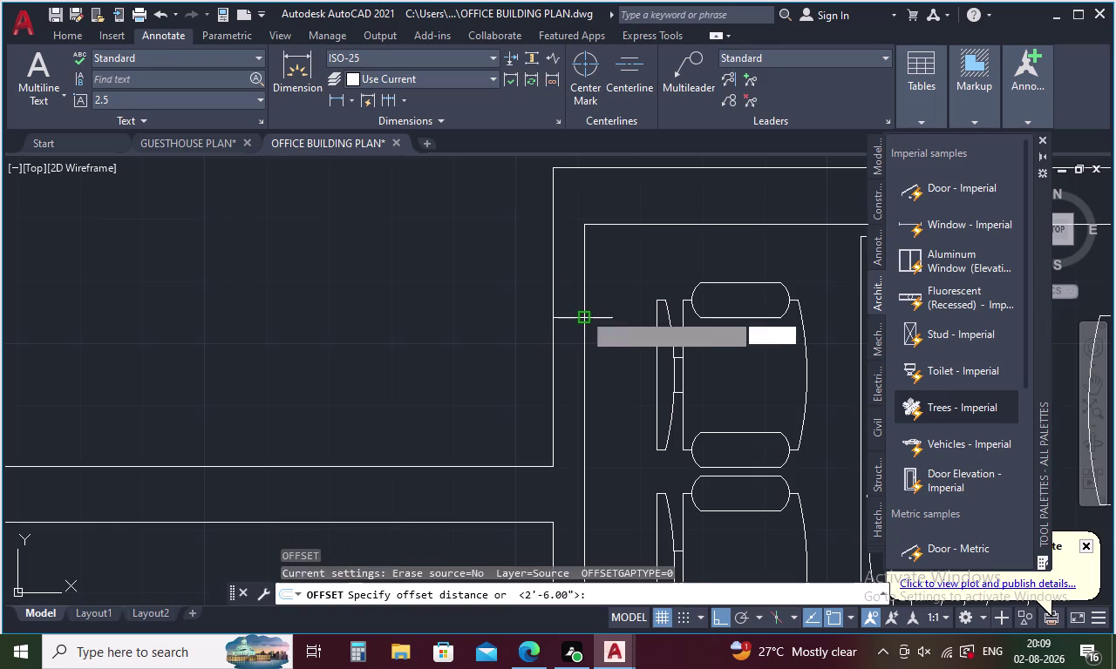
text(2')
key(Return)
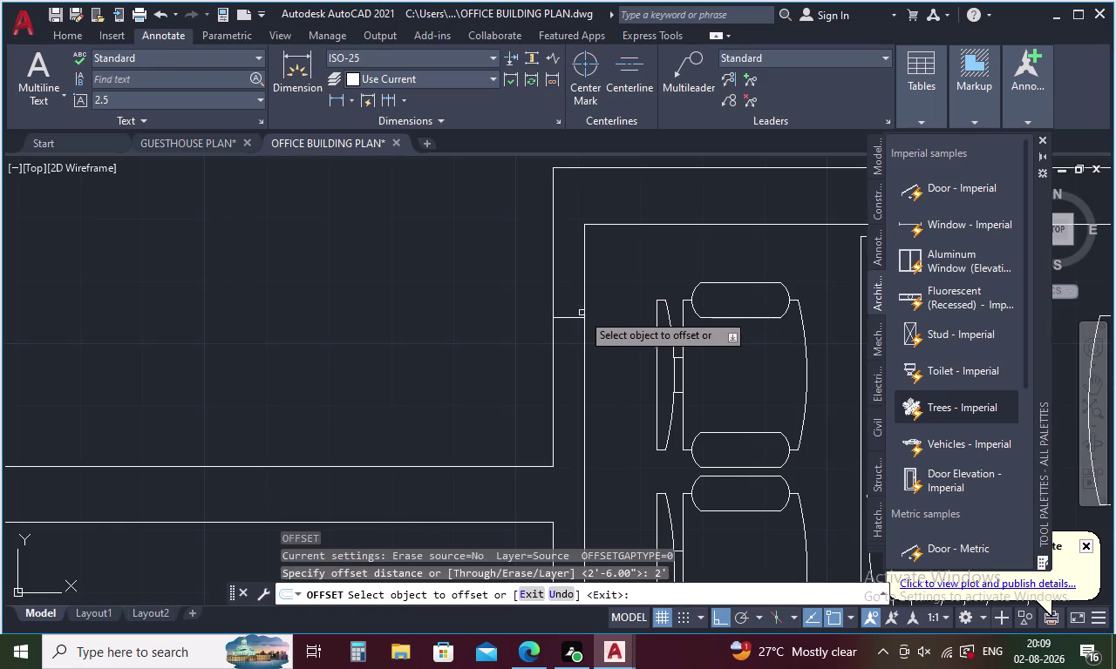
click(575, 318)
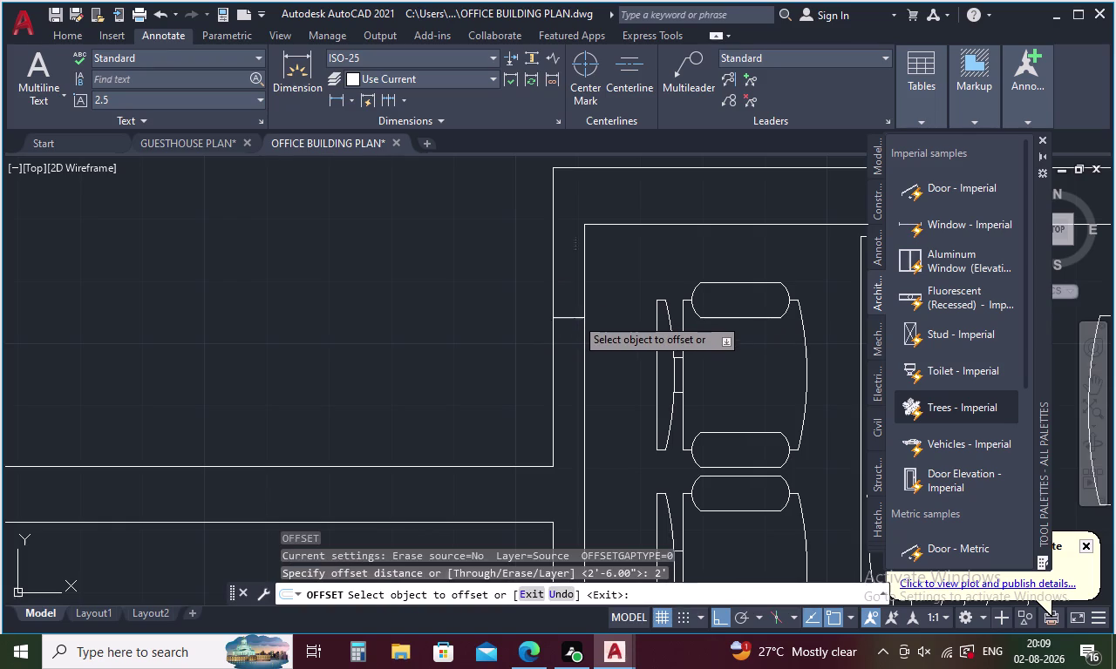
click(574, 289)
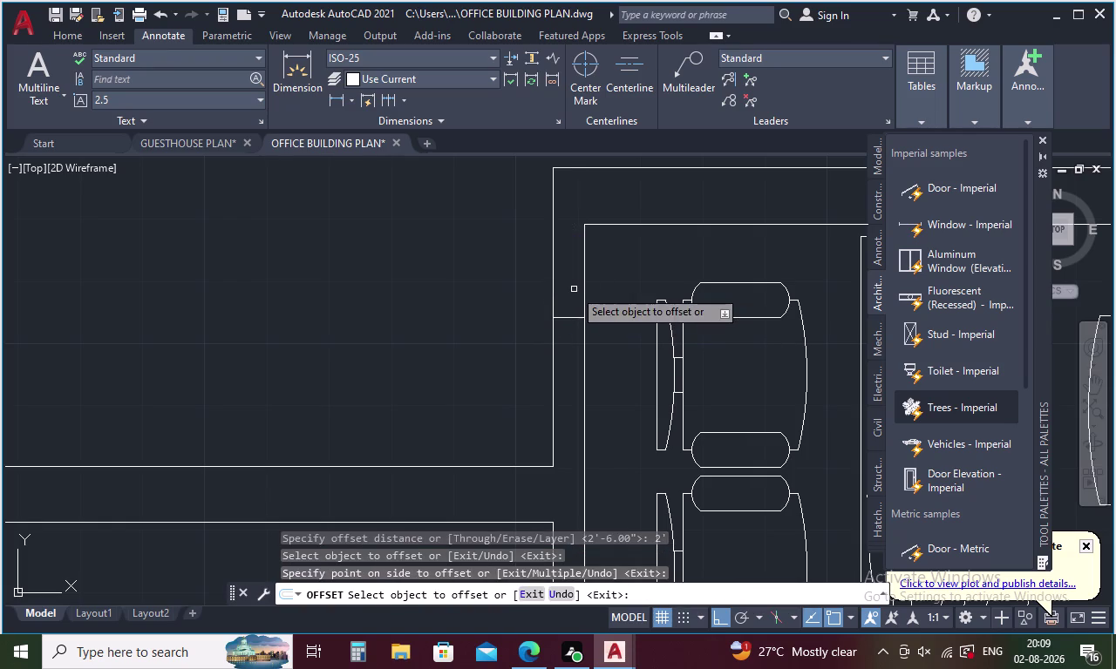
middle_drag(574, 289, 583, 427)
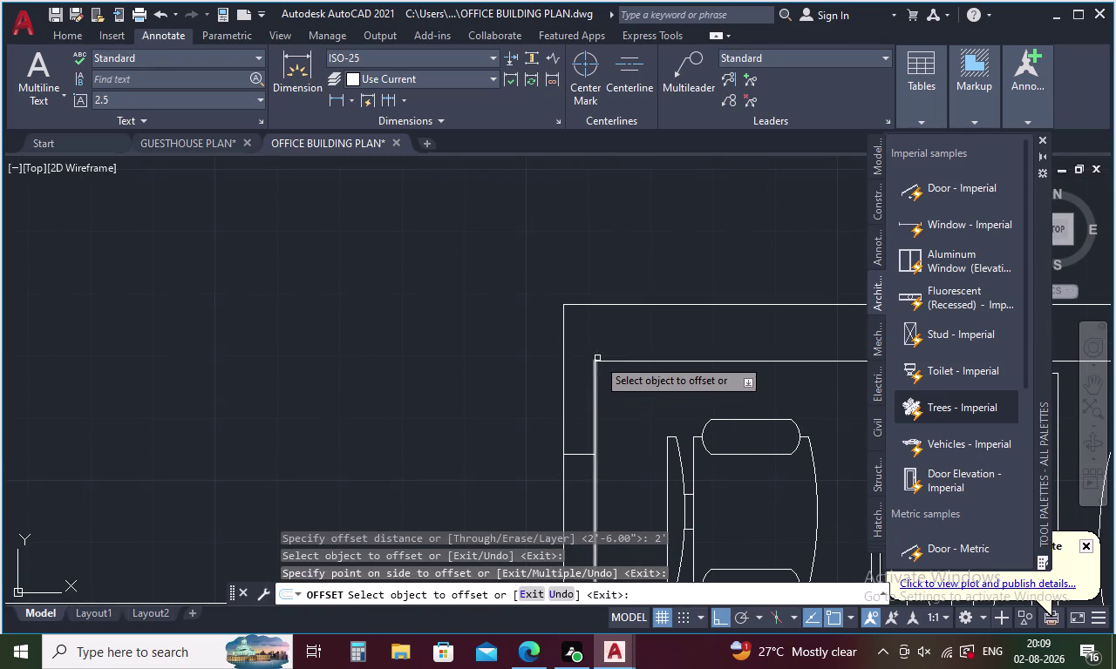
key(Escape)
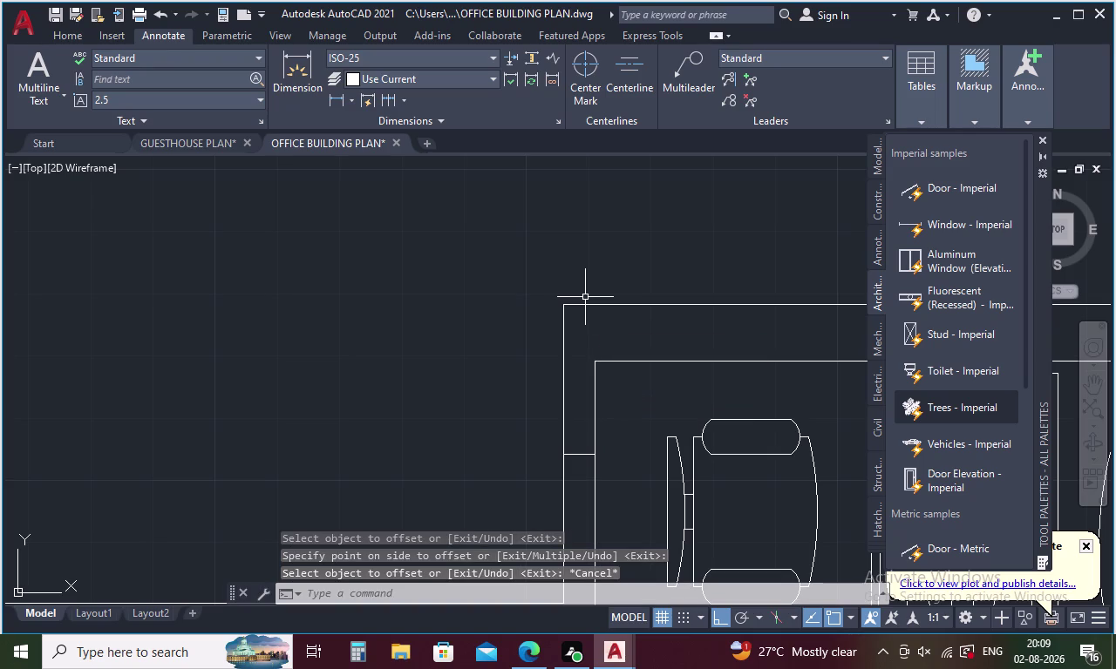
Delete the two short stray line stubs at the room corner and wall.
click(584, 305)
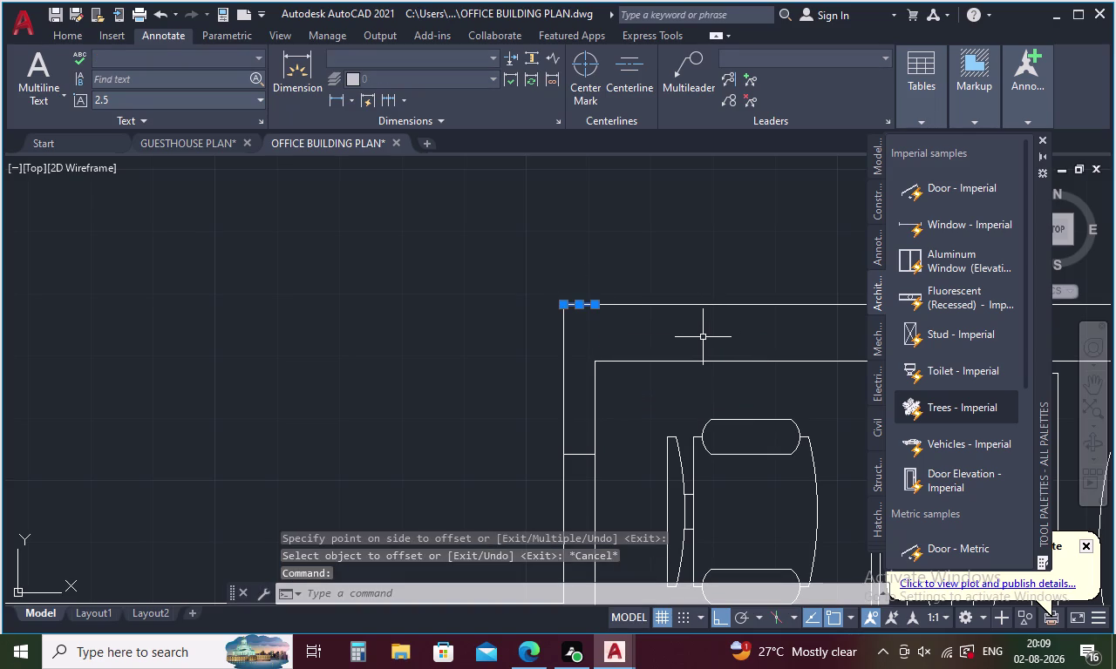
key(Delete)
click(576, 455)
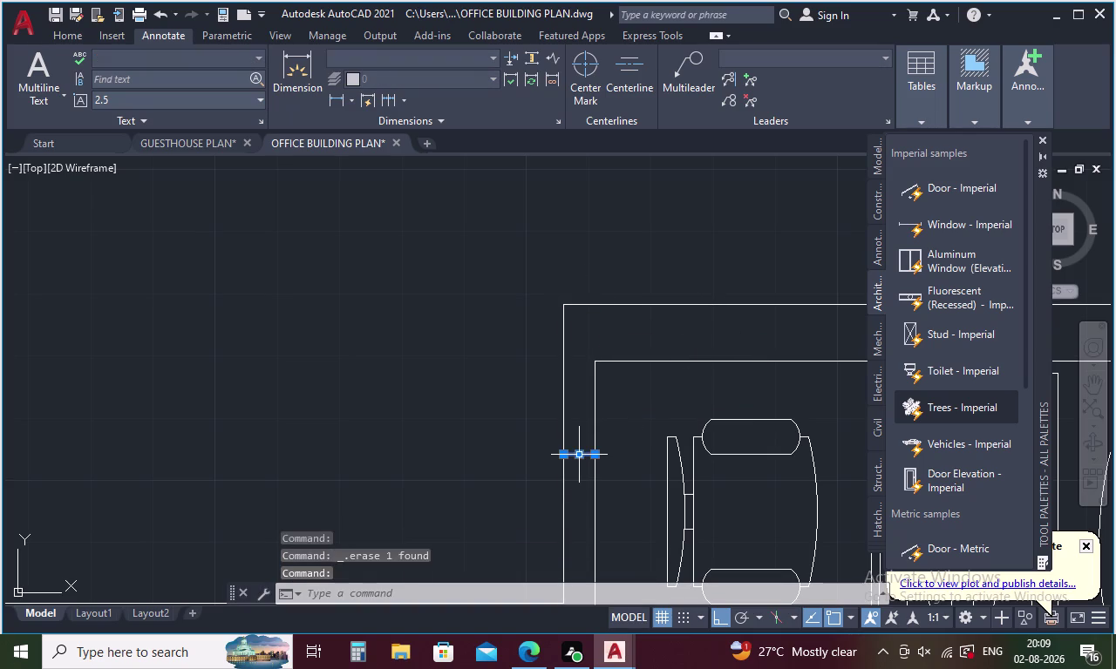
key(Delete)
scroll(down, 3)
middle_drag(575, 452, 506, 318)
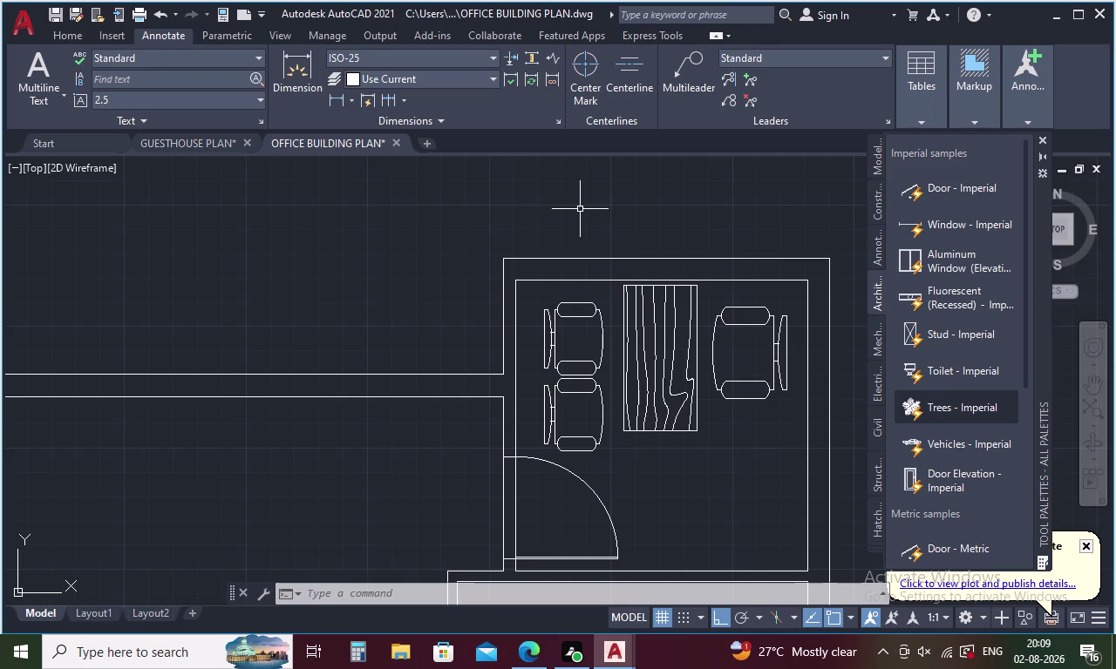
Pan to the left toilet and draw a trial wall line, then cancel it.
middle_drag(307, 545, 569, 237)
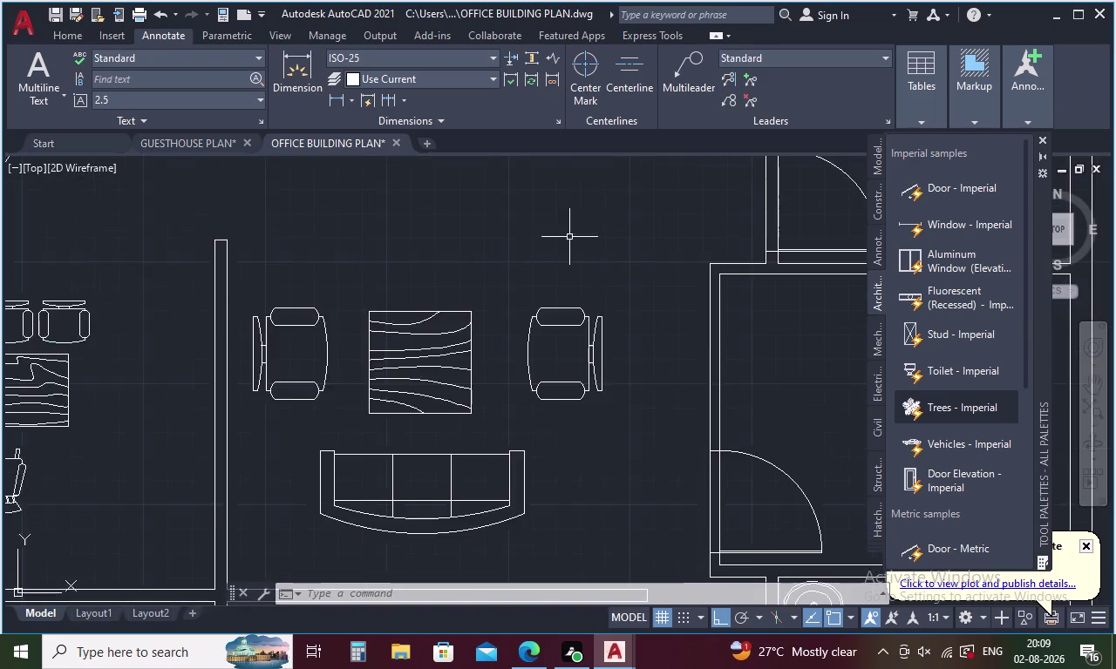
scroll(down, 3)
middle_drag(317, 490, 365, 309)
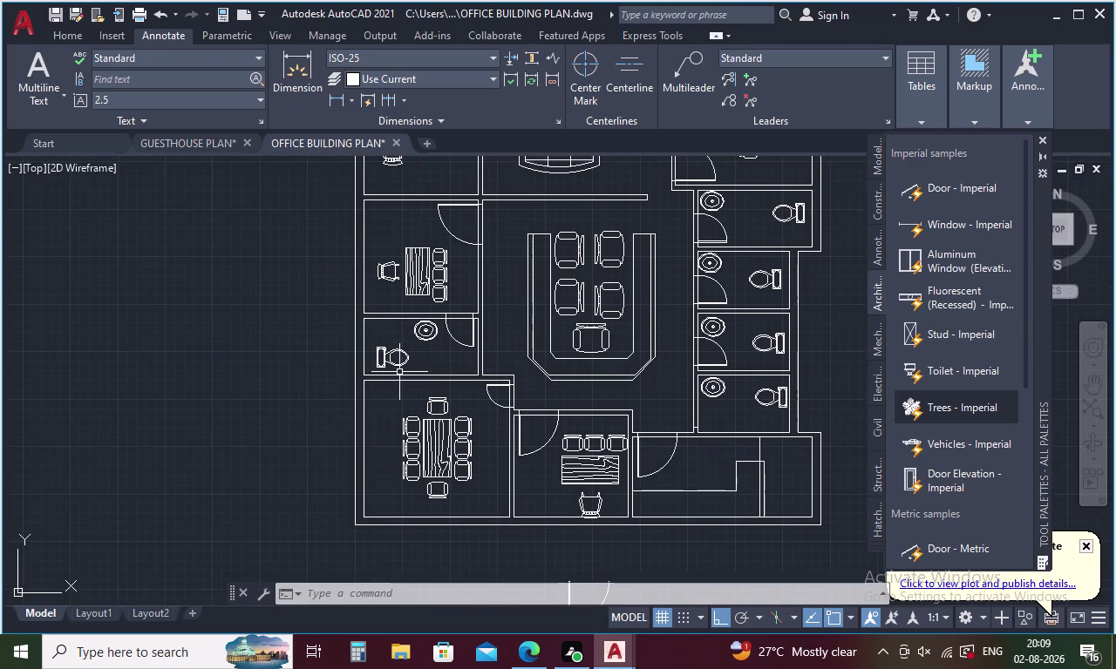
key(l)
key(Return)
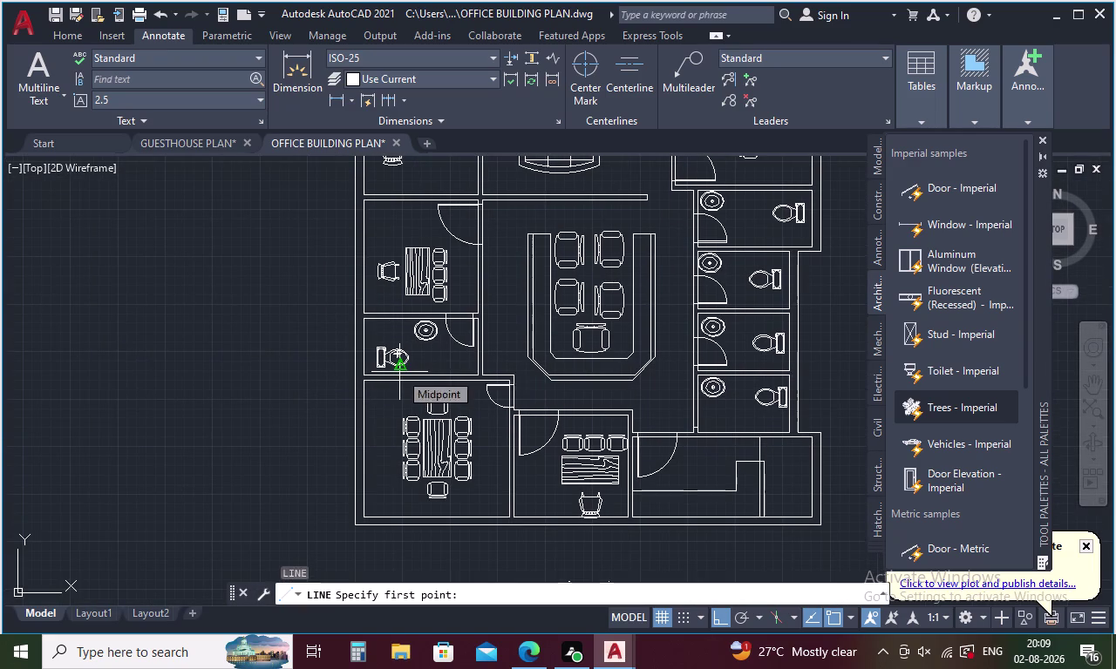
click(366, 341)
scroll(up, 3)
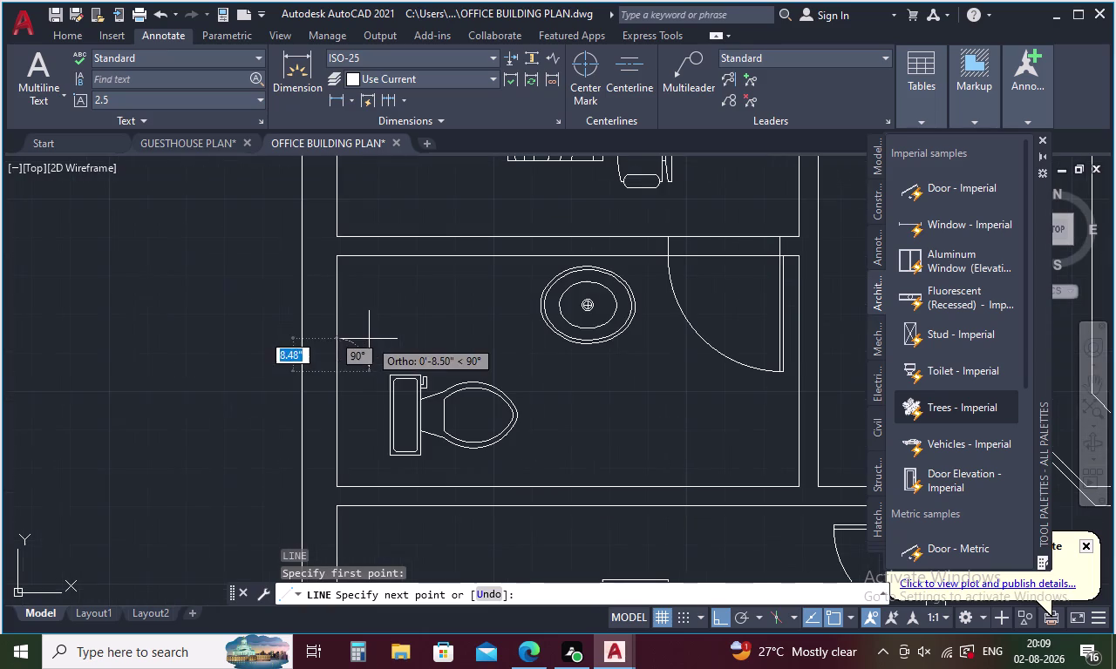
click(300, 369)
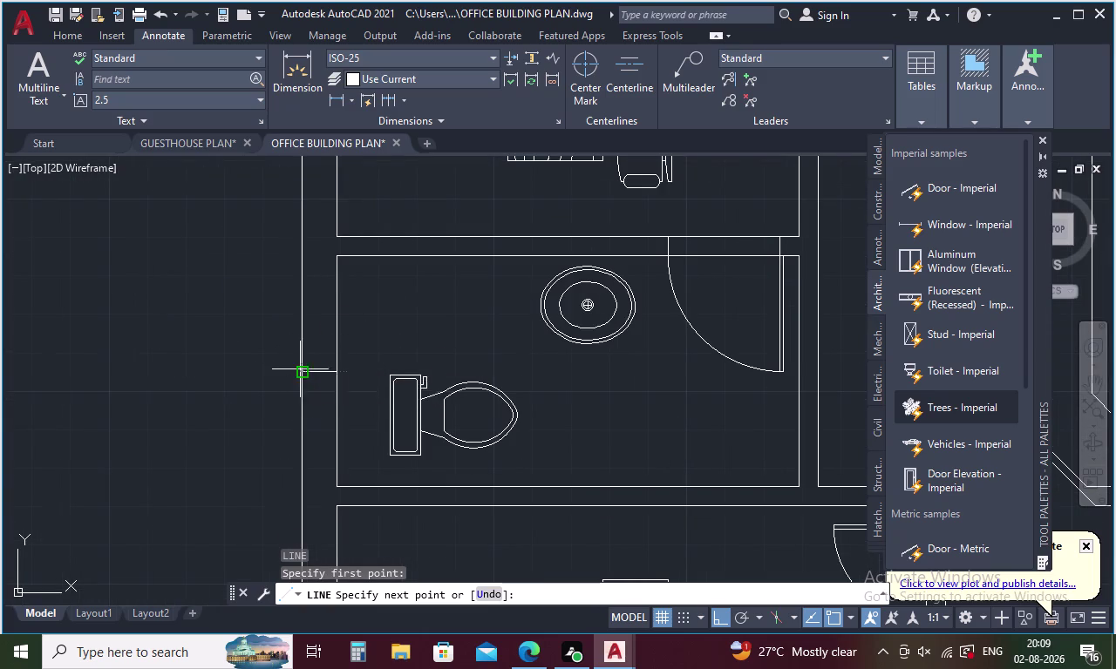
key(Escape)
Offset two outer wall lines by 1.5' to mark the window edges.
key(0)
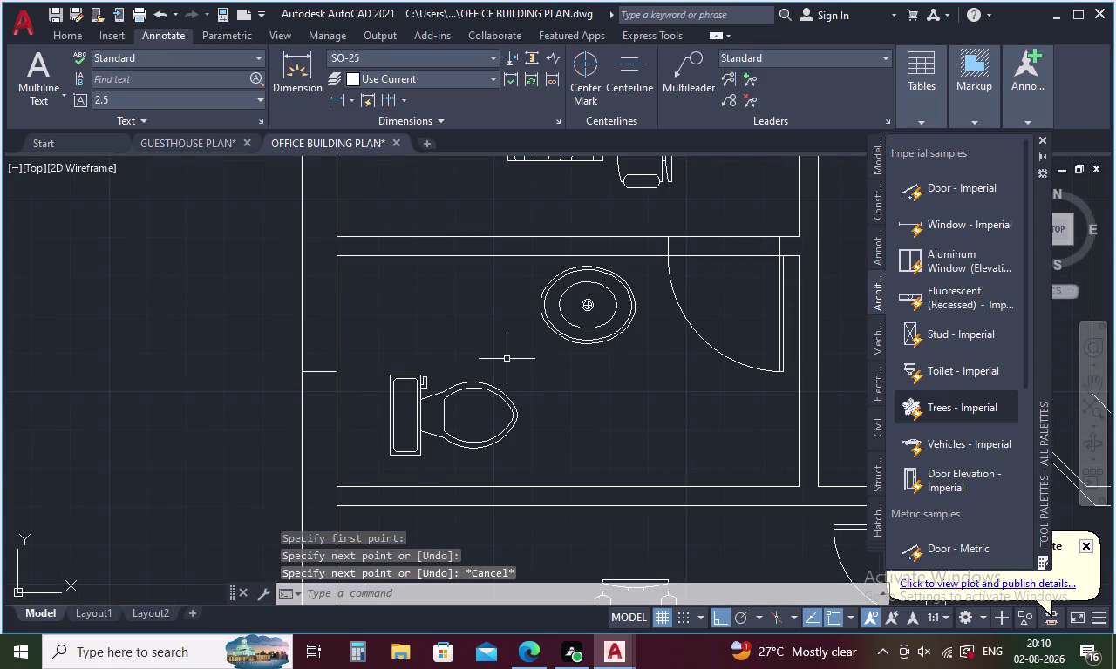
key(Return)
key(1)
text(.)
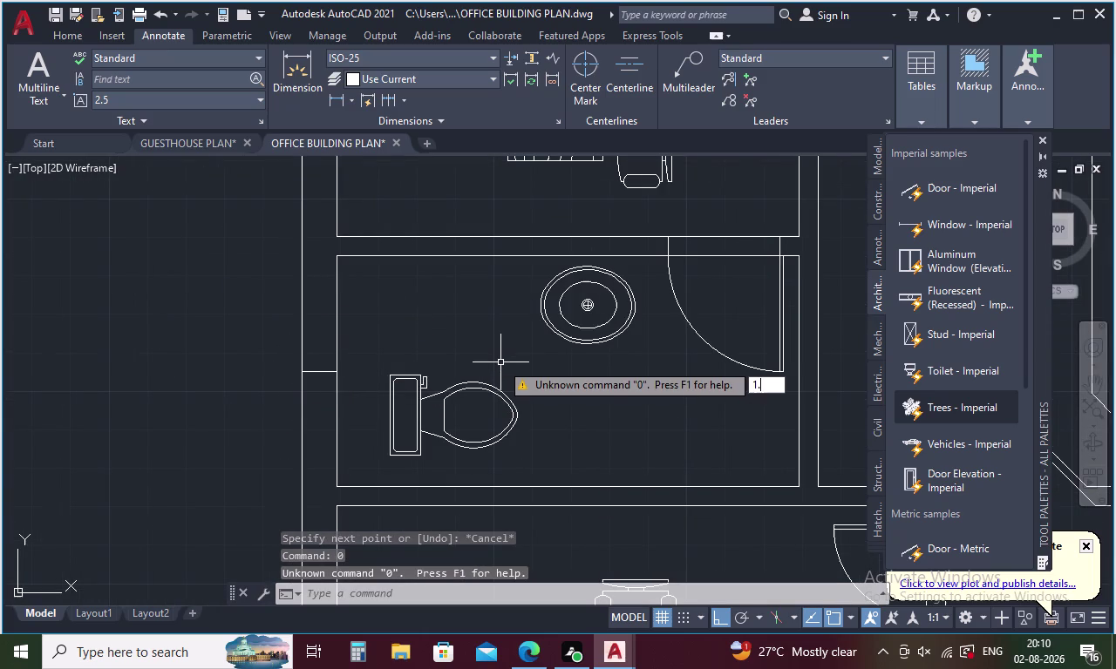
text(5')
key(Return)
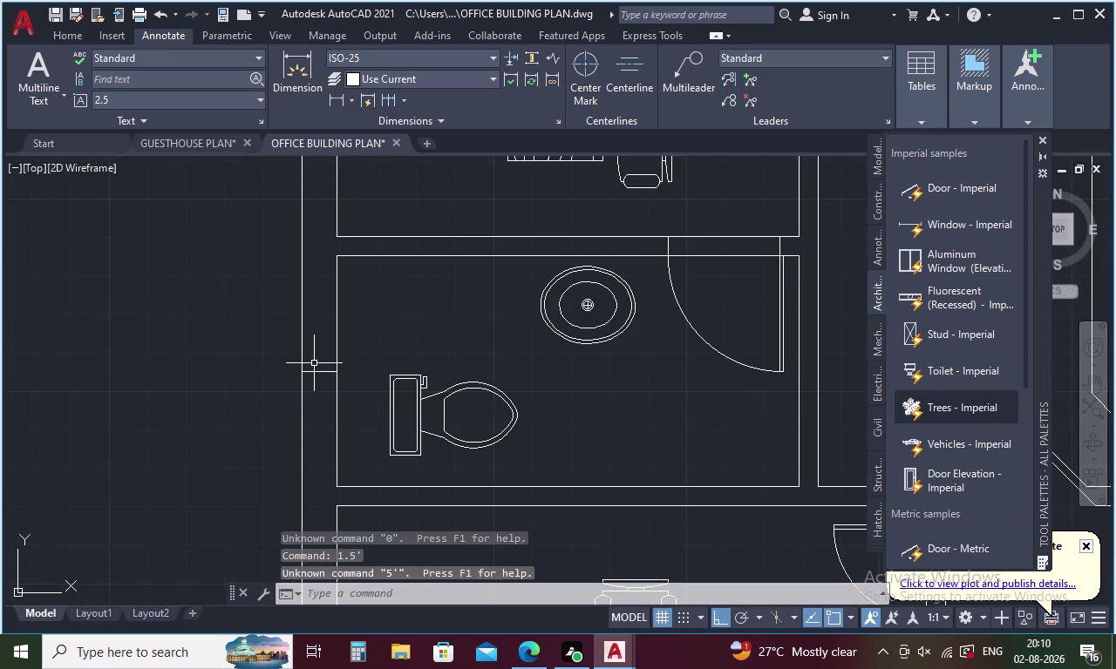
key(Escape)
key(Escape)
key(o)
key(Return)
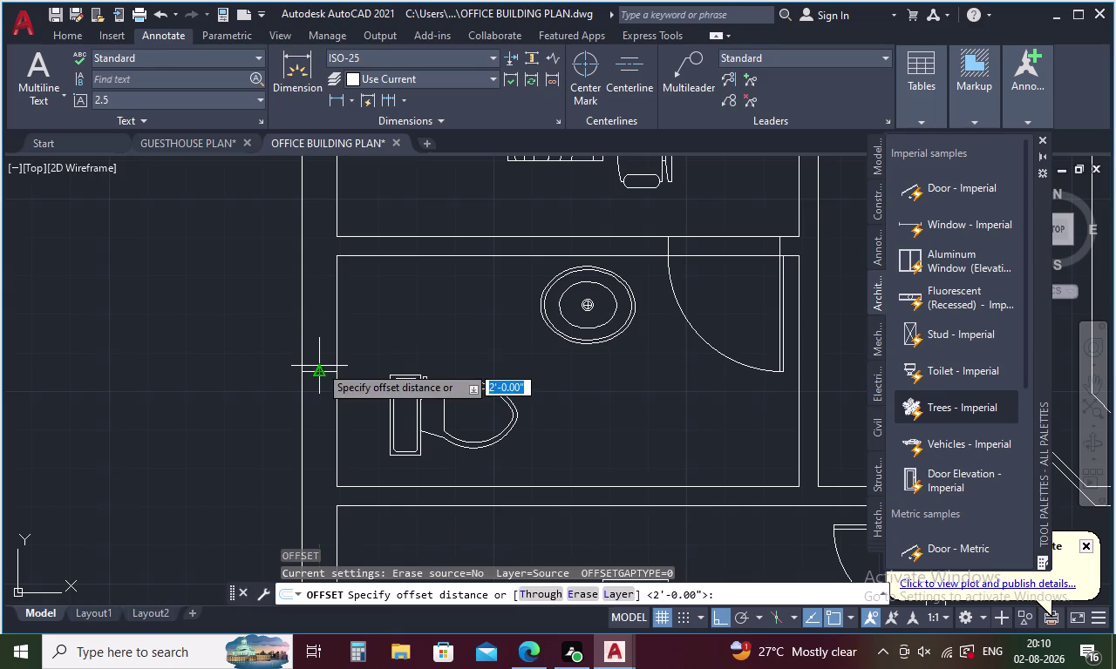
text(1.)
key(5)
key(apostrophe)
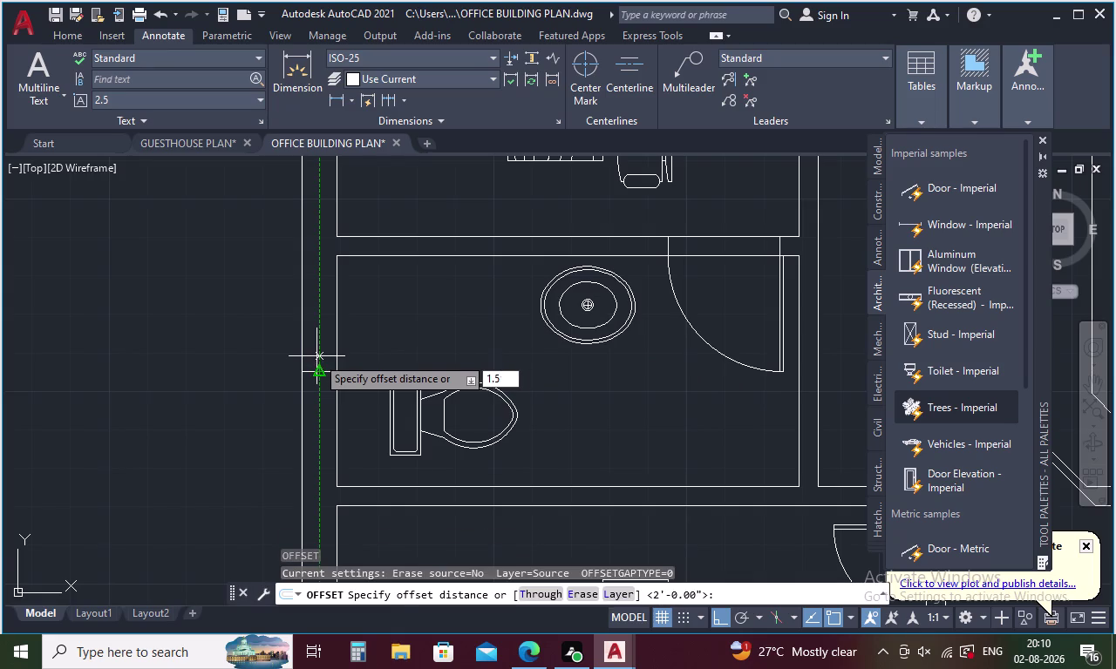
key(Return)
click(325, 372)
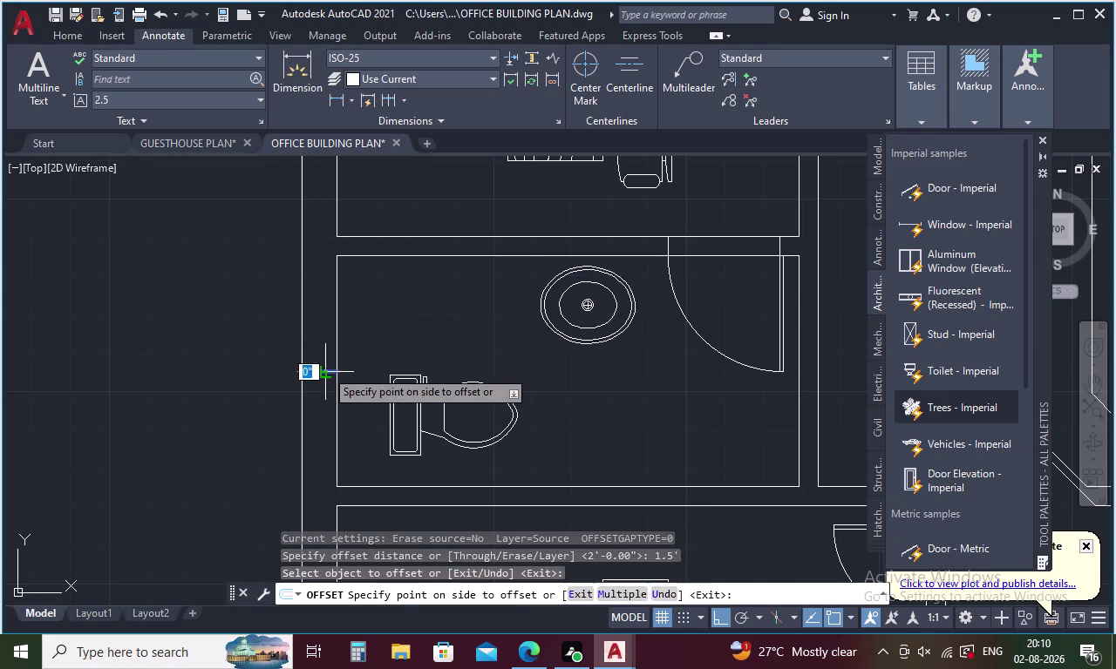
click(319, 320)
click(326, 372)
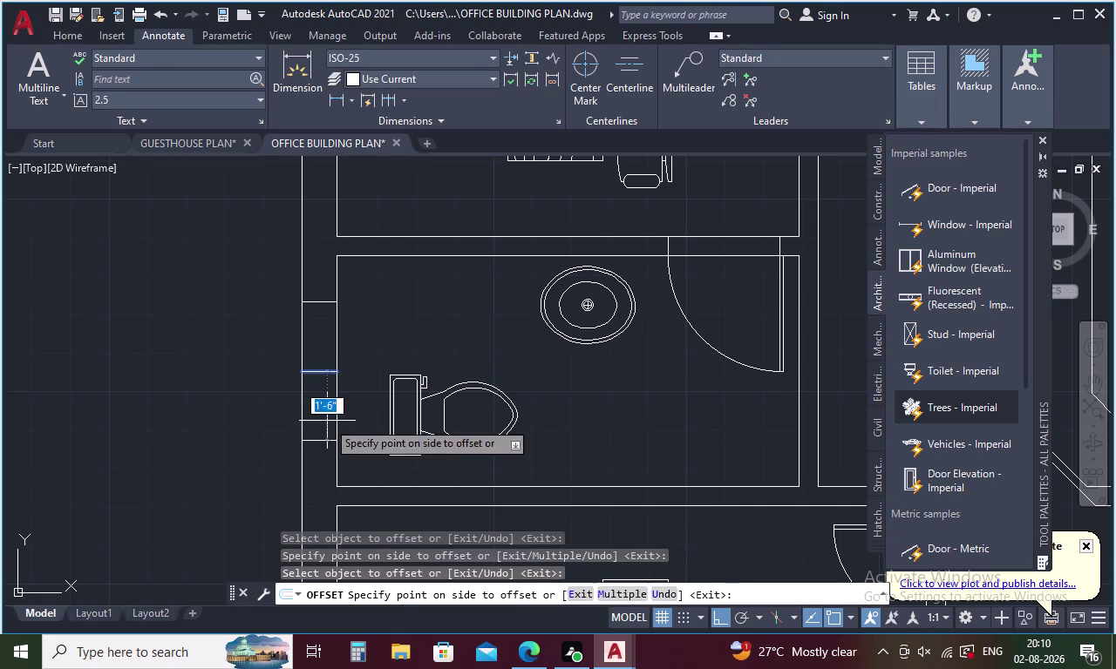
click(327, 425)
key(Escape)
Draw a line across the wall thickness at the window.
key(l)
key(Return)
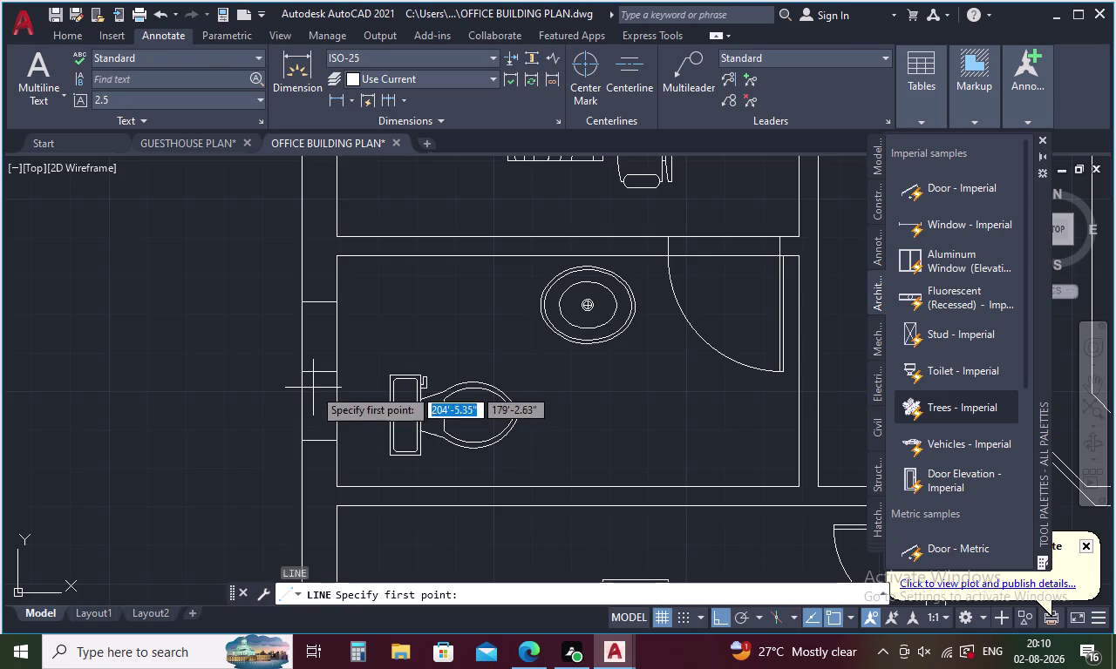
click(321, 297)
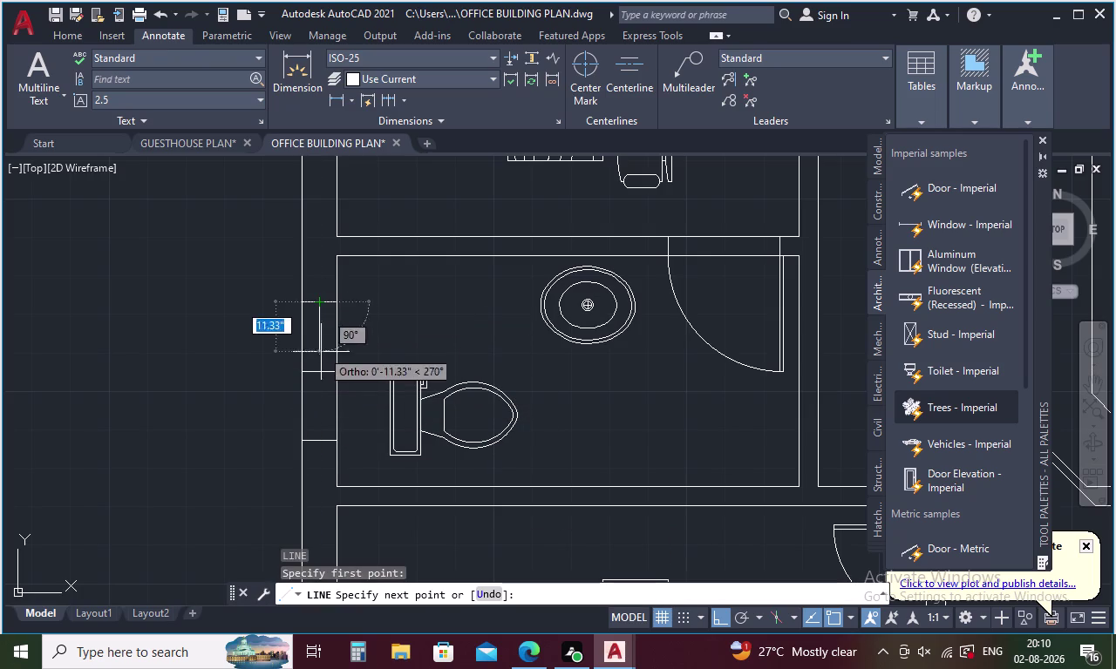
click(321, 438)
key(Escape)
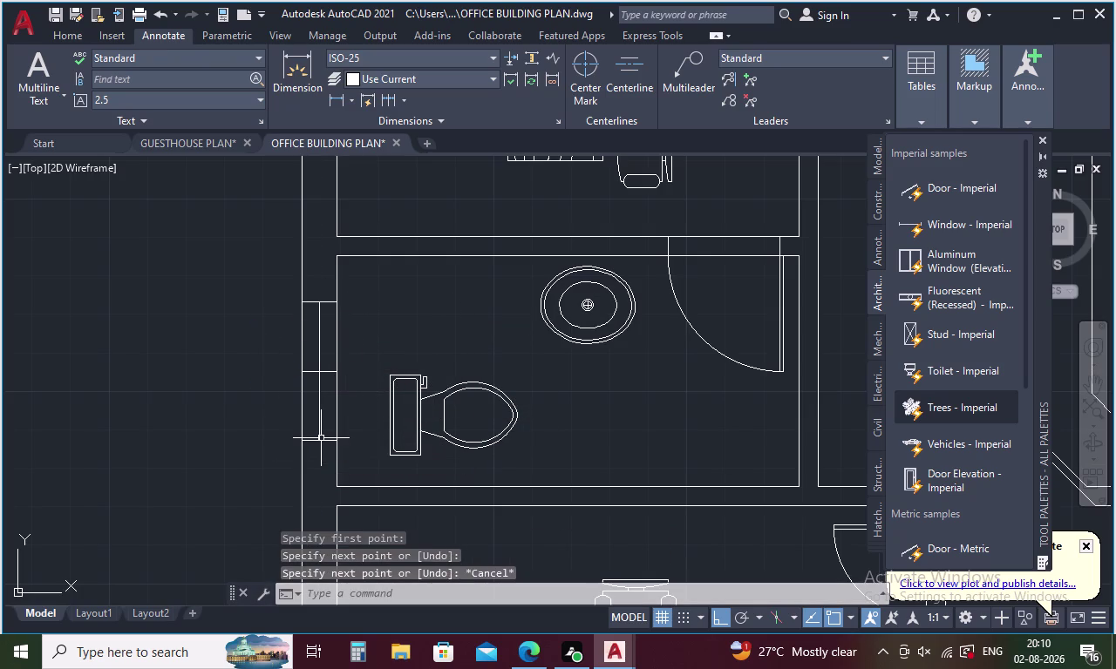
Offset the window lines by 1 to form the window inside the wall.
key(o)
key(Return)
key(1)
key(Return)
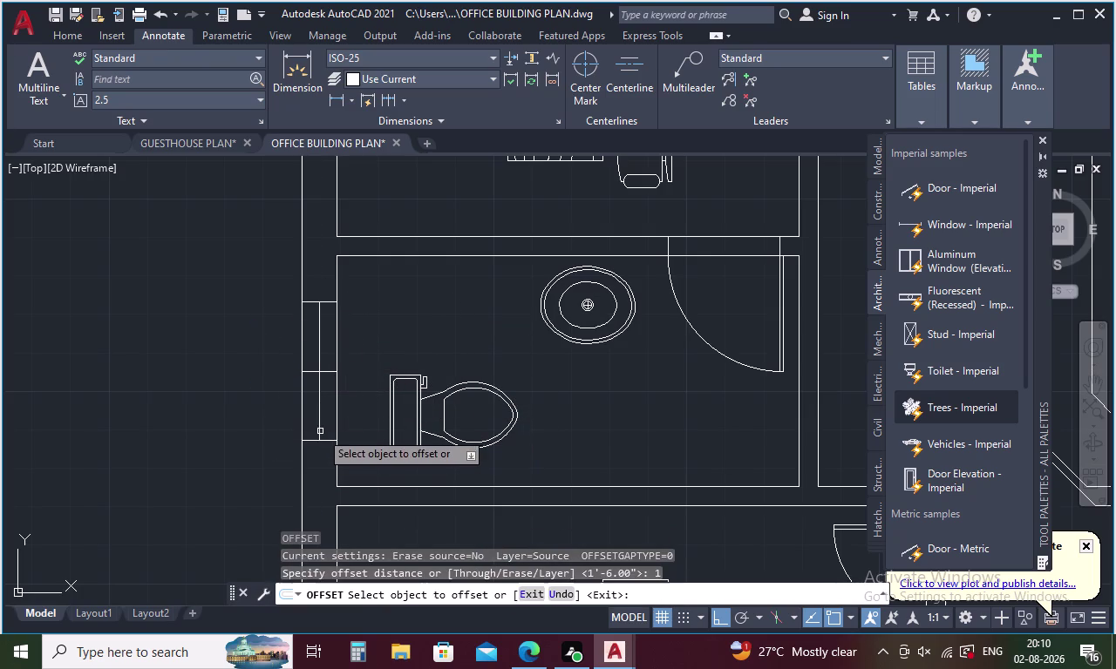
click(318, 395)
click(328, 394)
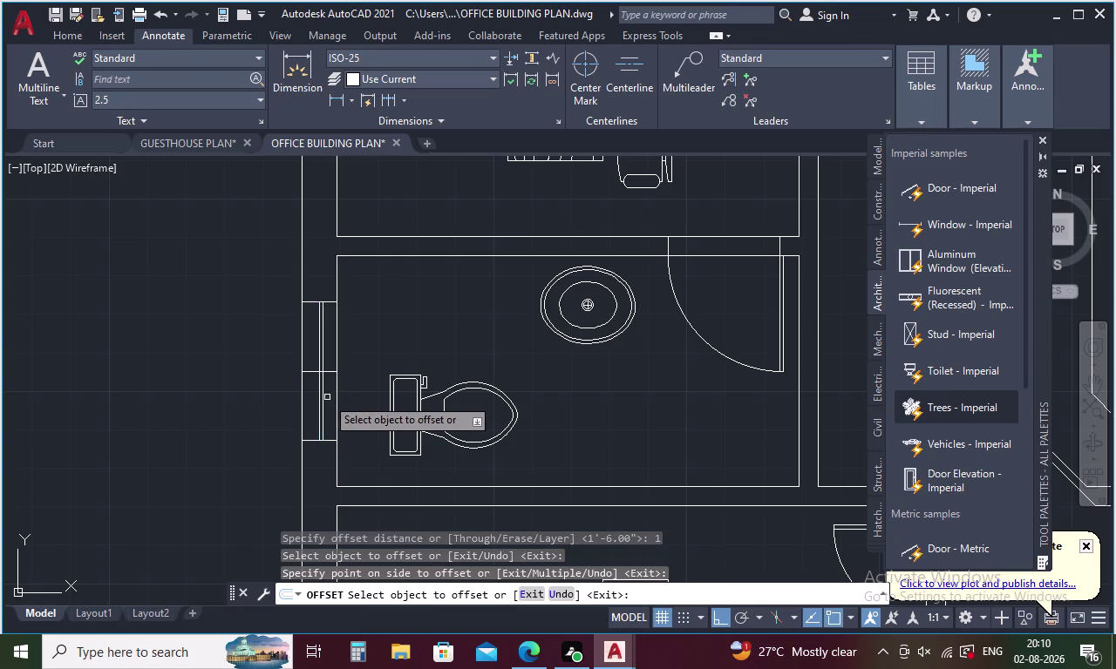
scroll(up, 3)
click(293, 409)
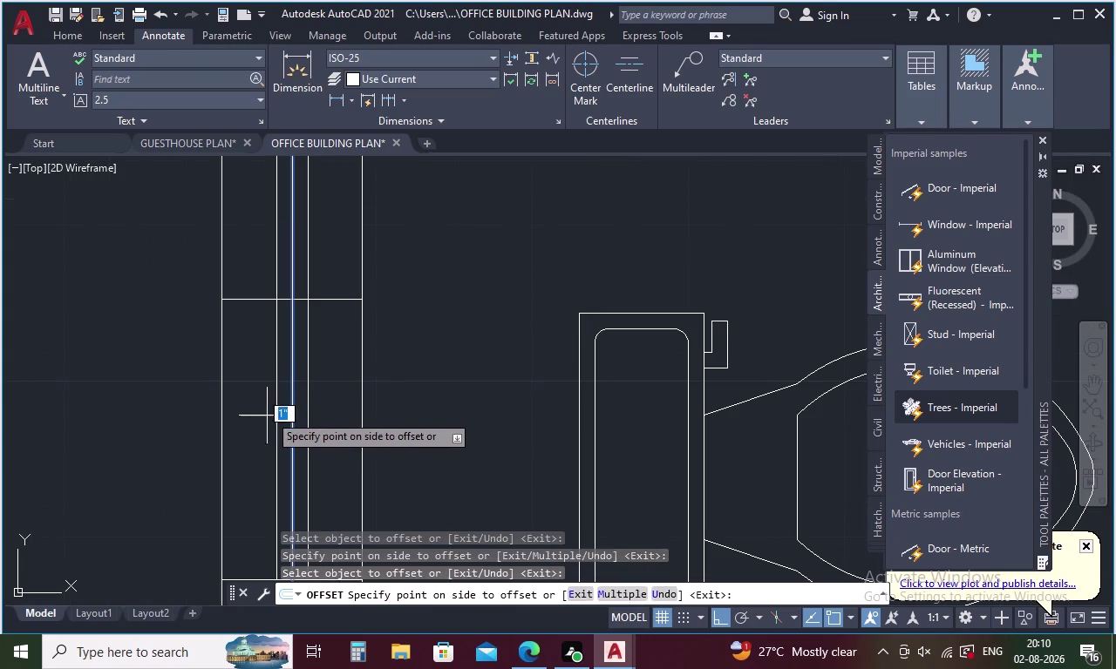
click(266, 416)
scroll(down, 3)
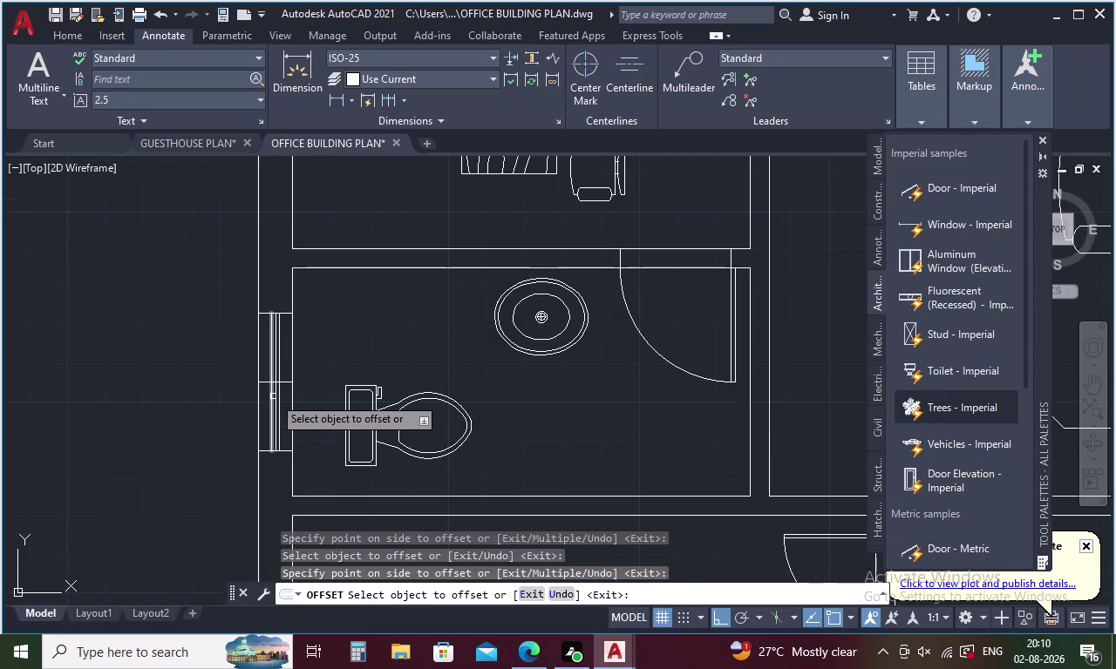
key(Escape)
Draw short lines from the first two toilet partitions to the outer wall.
scroll(down, 3)
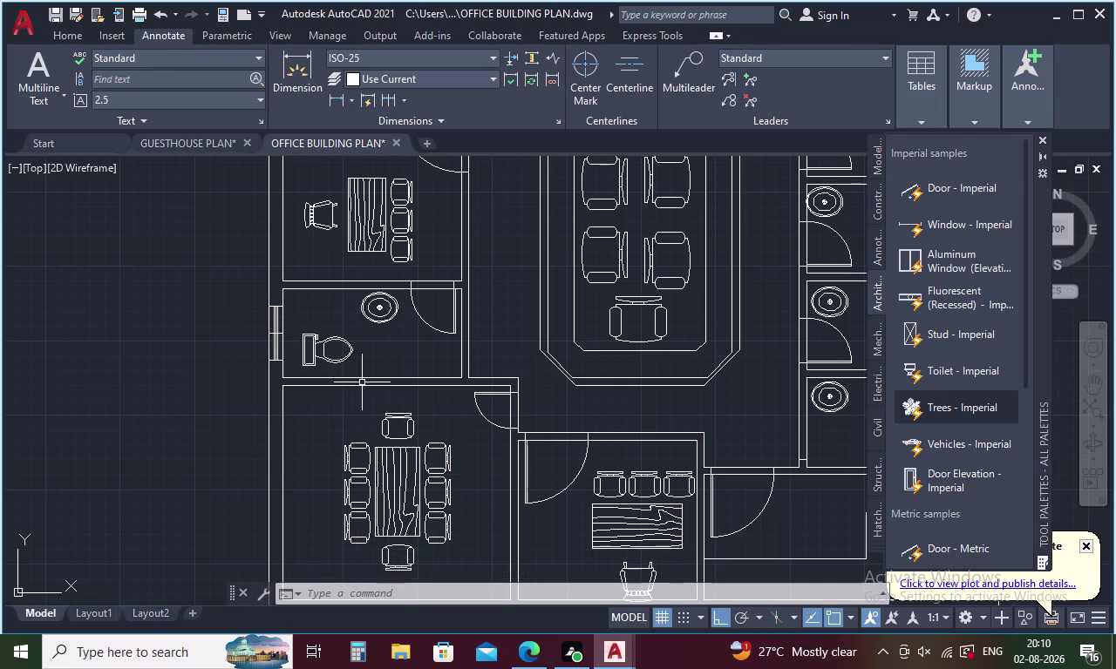
scroll(down, 3)
middle_drag(390, 368, 109, 448)
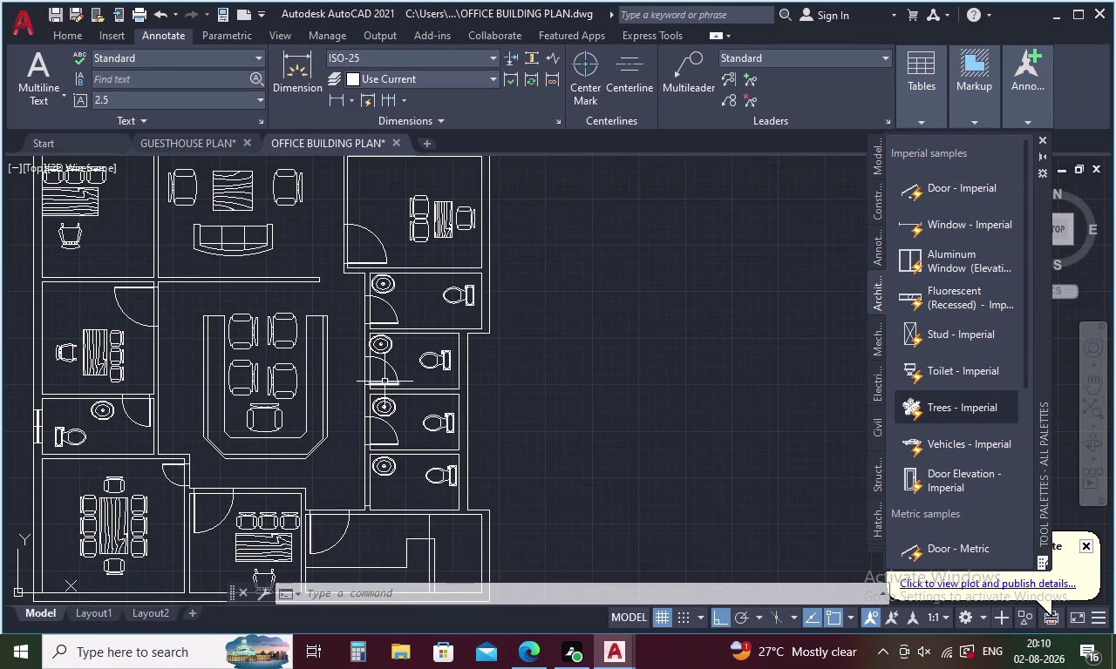
key(Escape)
key(l)
key(Return)
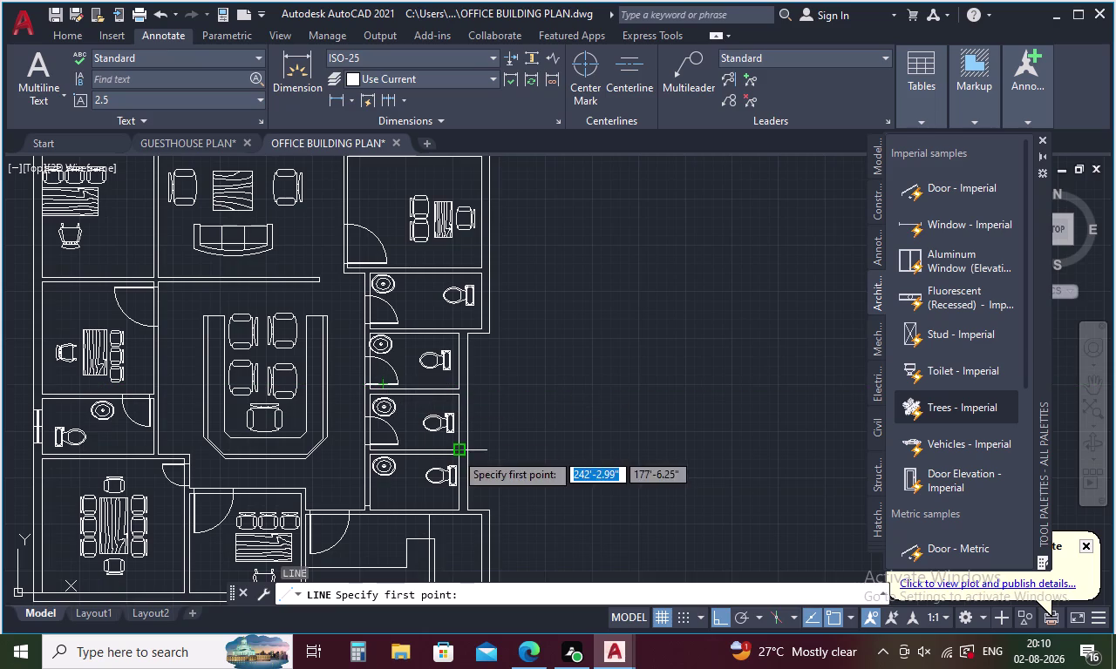
scroll(up, 3)
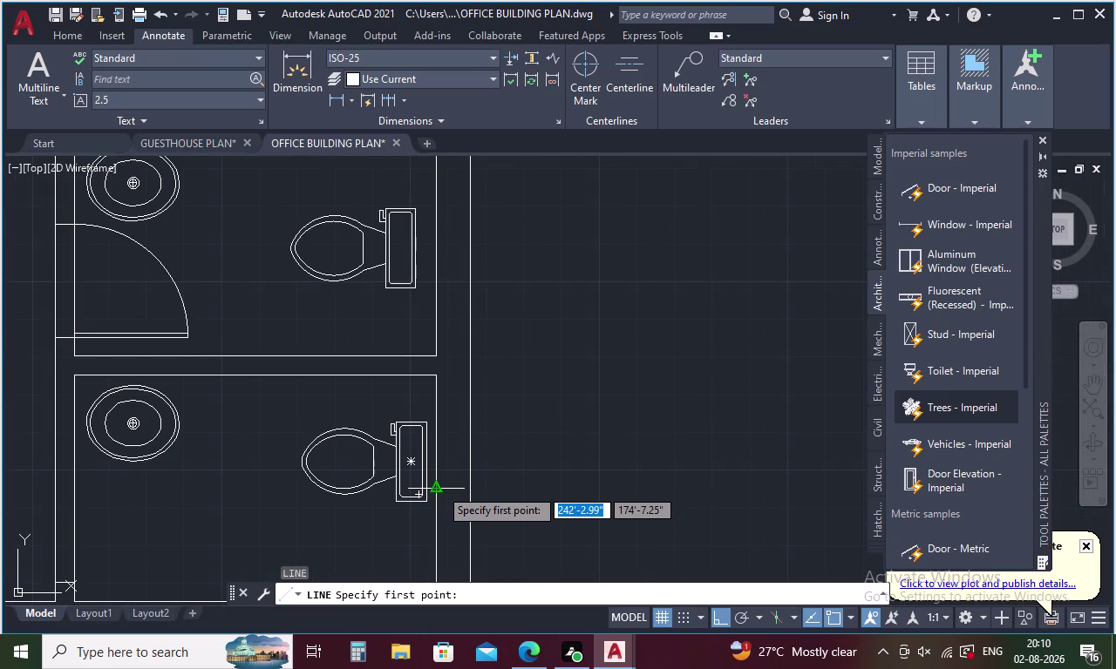
click(440, 488)
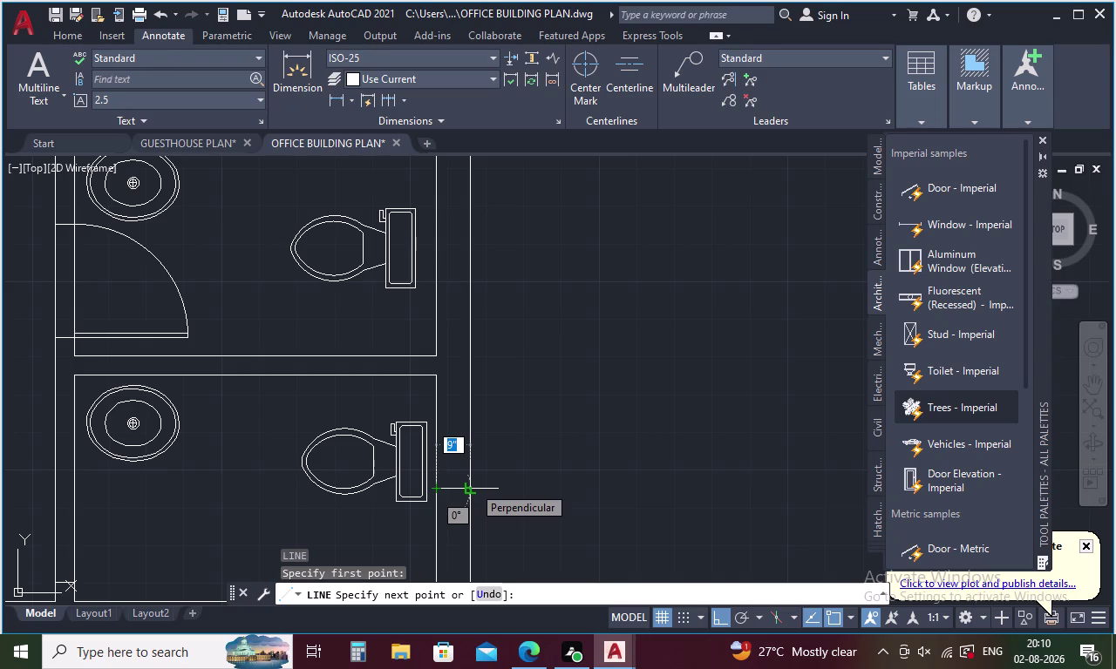
click(472, 485)
key(space)
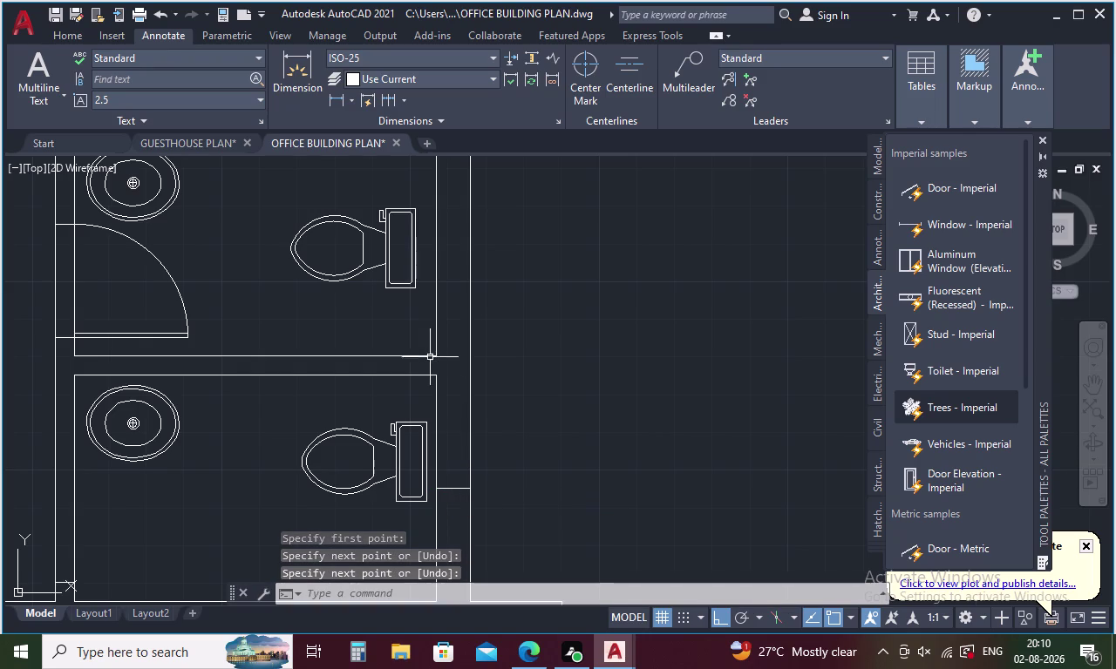
middle_drag(430, 355, 440, 516)
key(space)
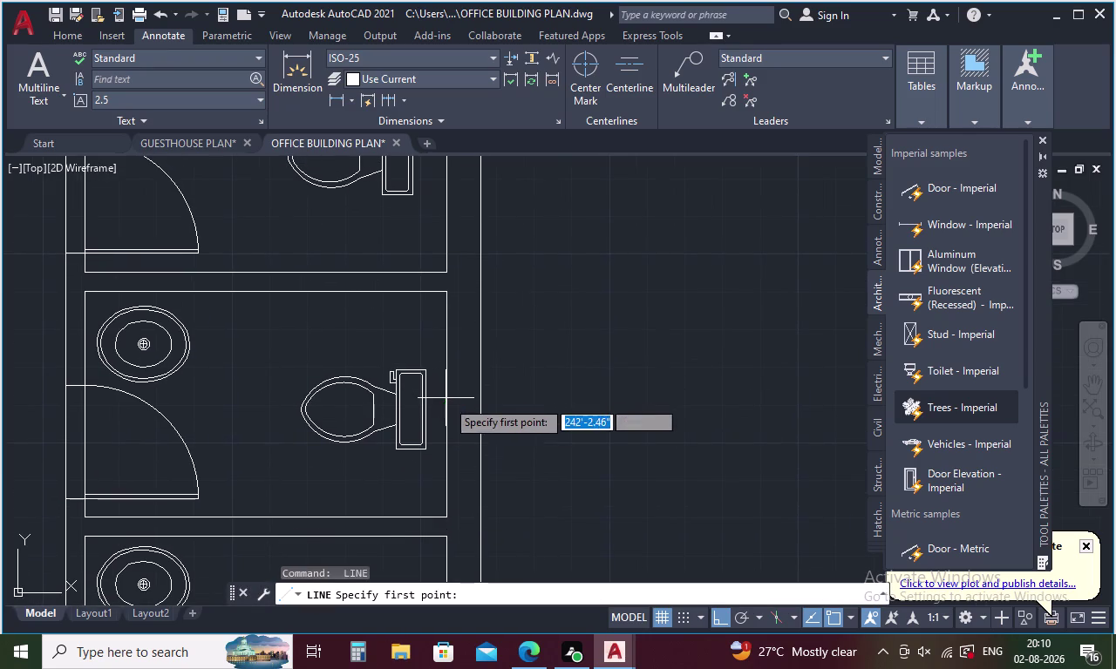
click(446, 410)
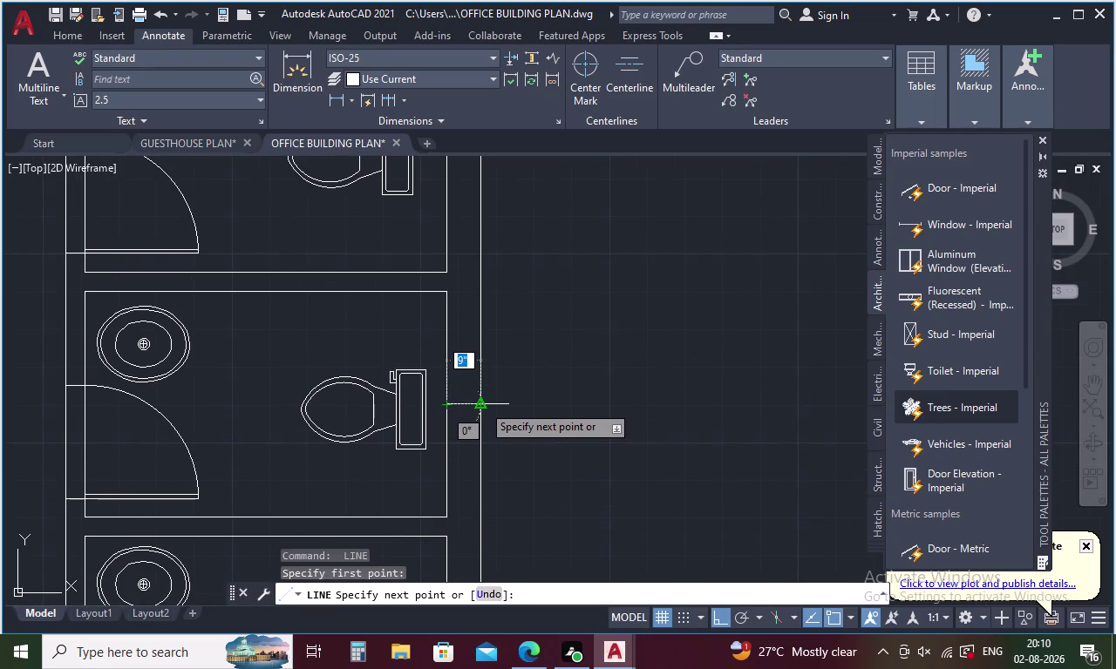
click(482, 404)
key(space)
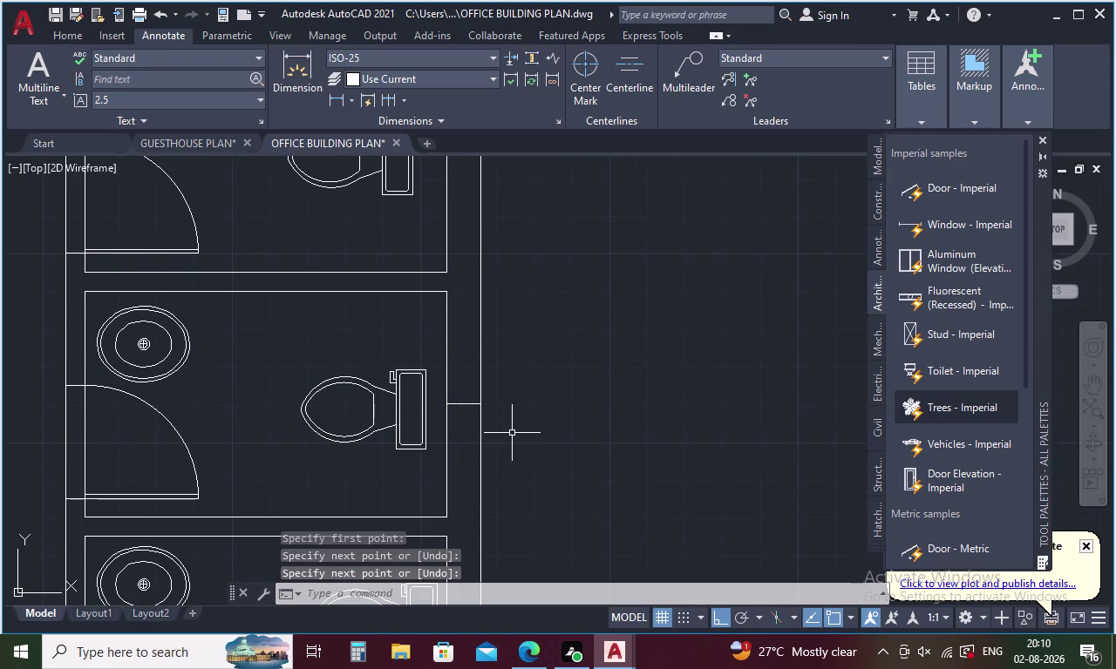
Draw short lines from the remaining two toilet partitions to the outer wall.
key(space)
middle_drag(486, 371, 533, 585)
key(space)
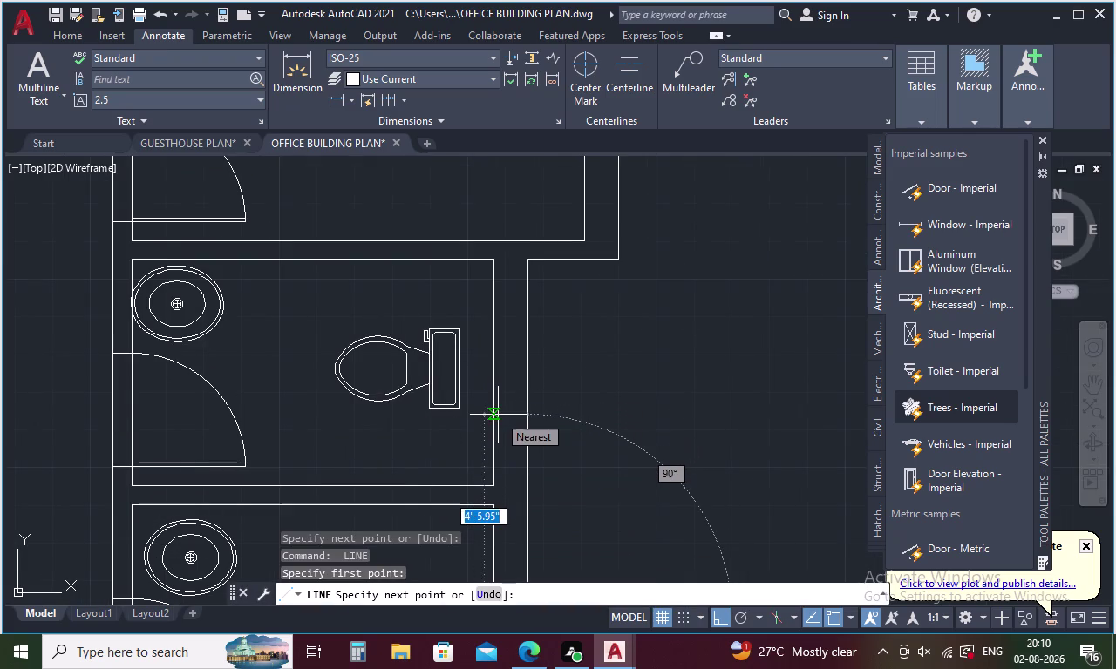
key(Escape)
key(space)
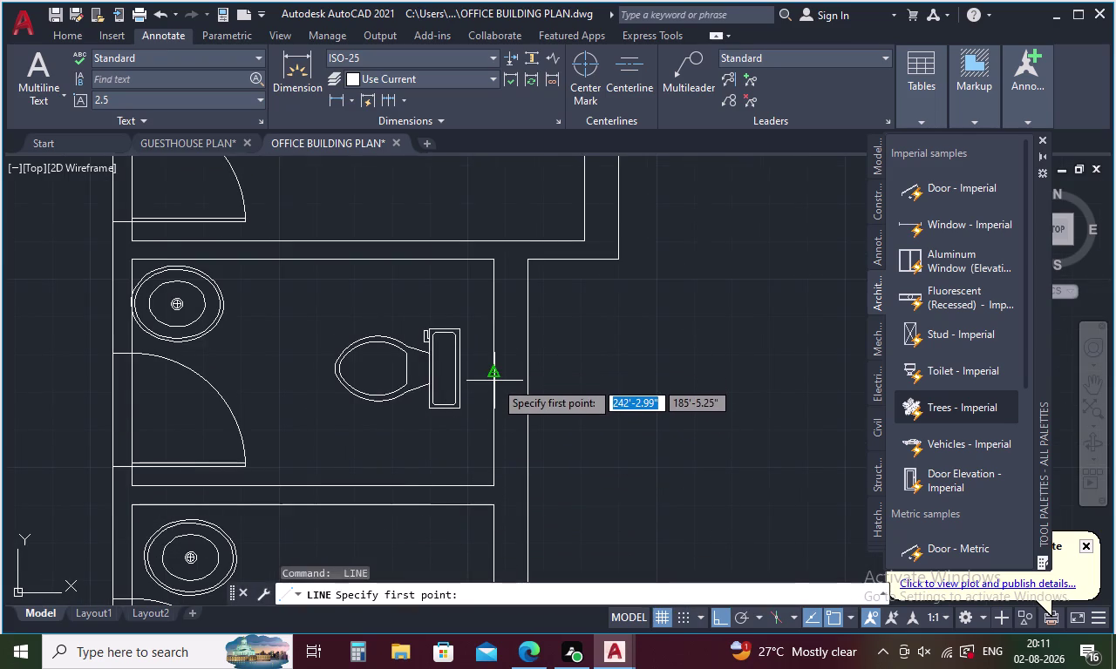
click(494, 375)
click(529, 374)
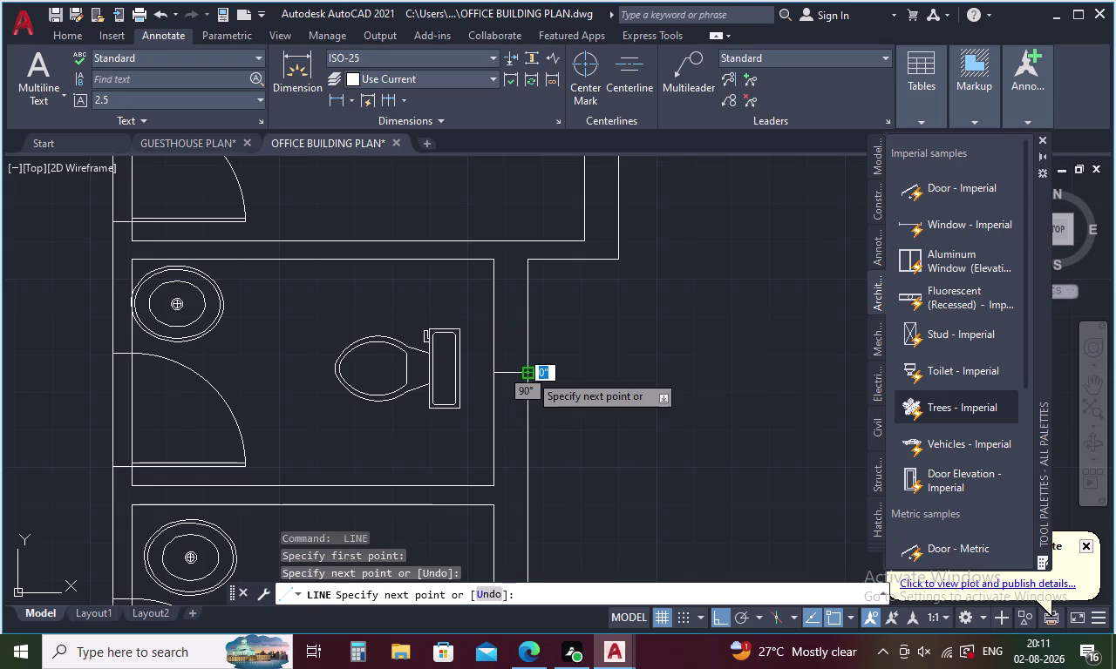
key(space)
middle_drag(564, 333, 617, 648)
key(space)
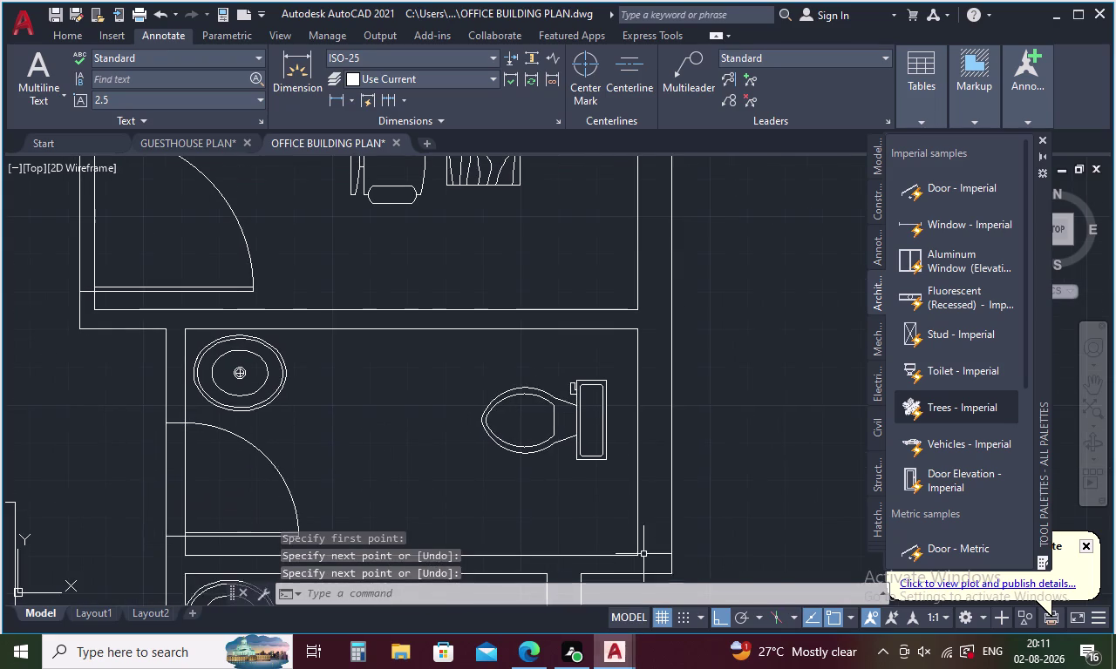
click(637, 445)
click(669, 443)
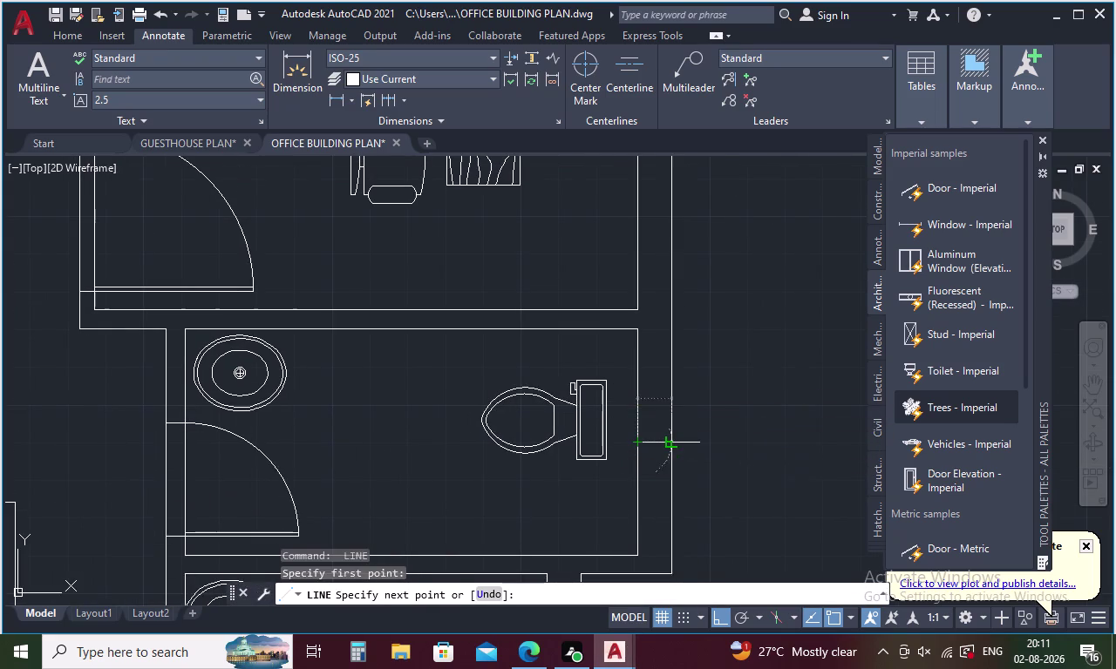
key(Escape)
scroll(down, 3)
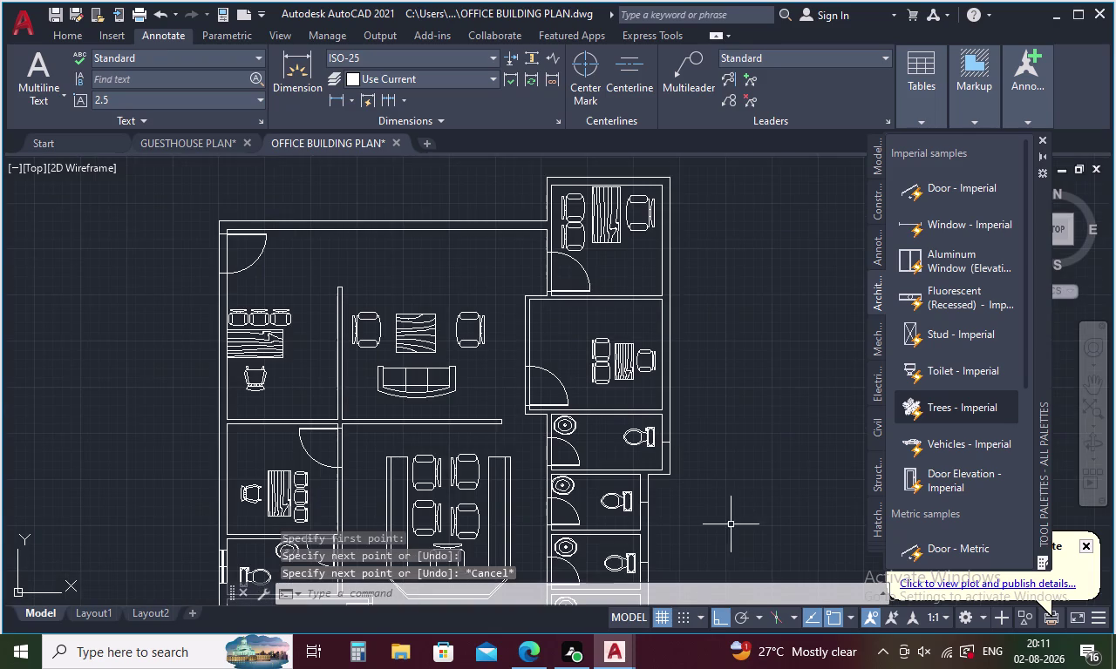
Pan and zoom across the floor plan to reach the left toilet's outer wall.
middle_drag(731, 525, 610, 351)
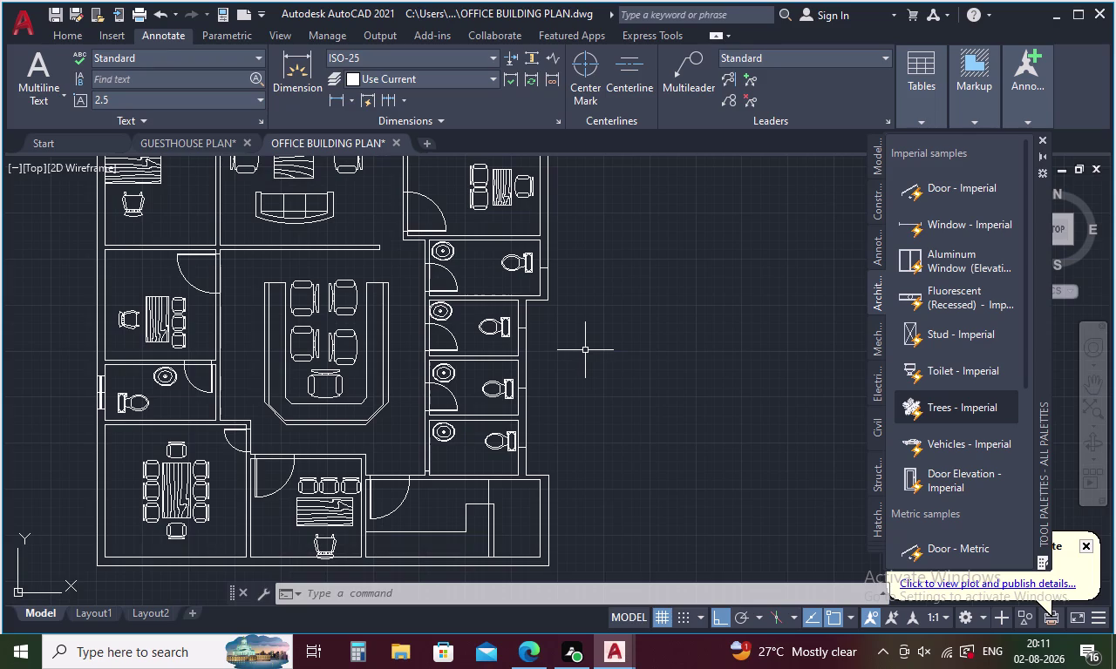
middle_drag(546, 367, 689, 395)
scroll(down, 3)
middle_drag(698, 414, 670, 385)
scroll(up, 3)
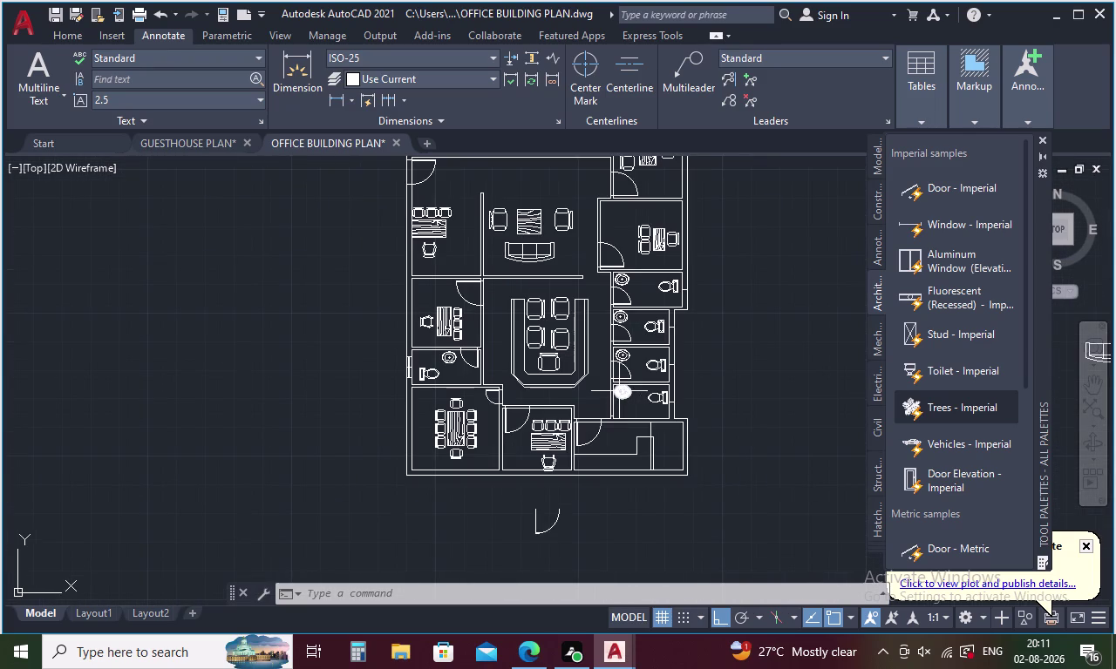
scroll(up, 3)
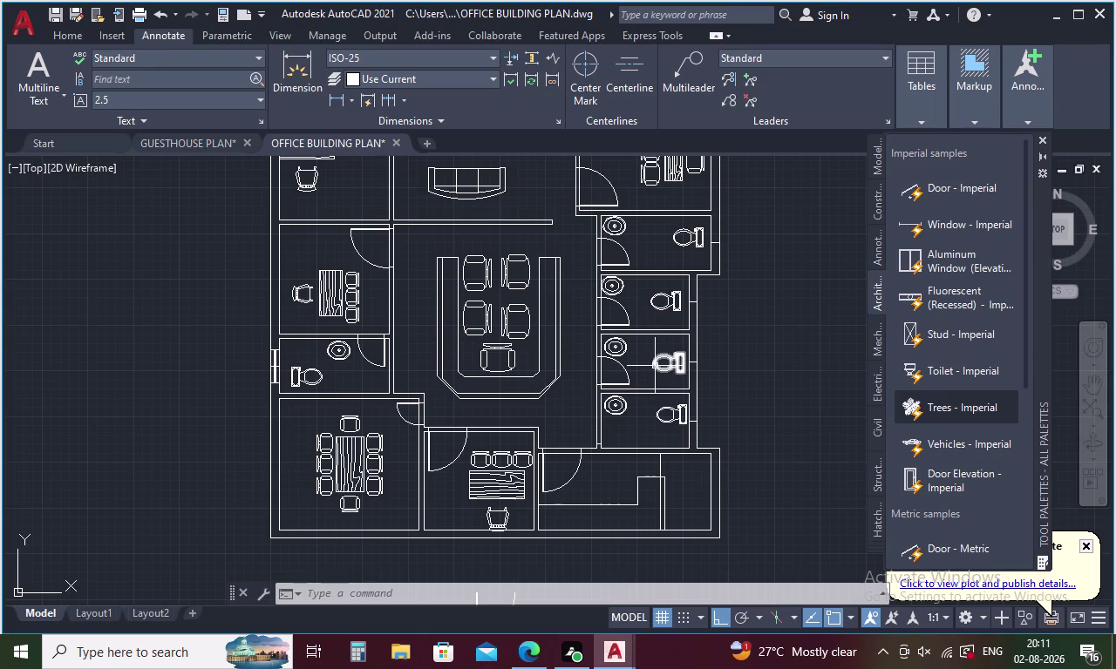
scroll(up, 3)
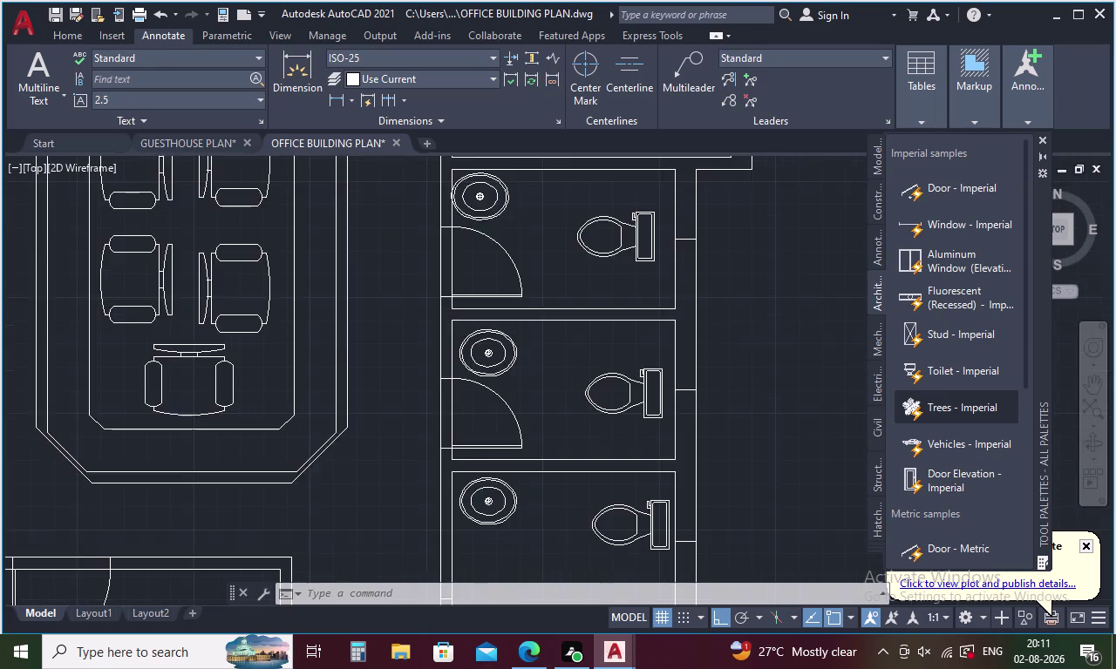
scroll(down, 3)
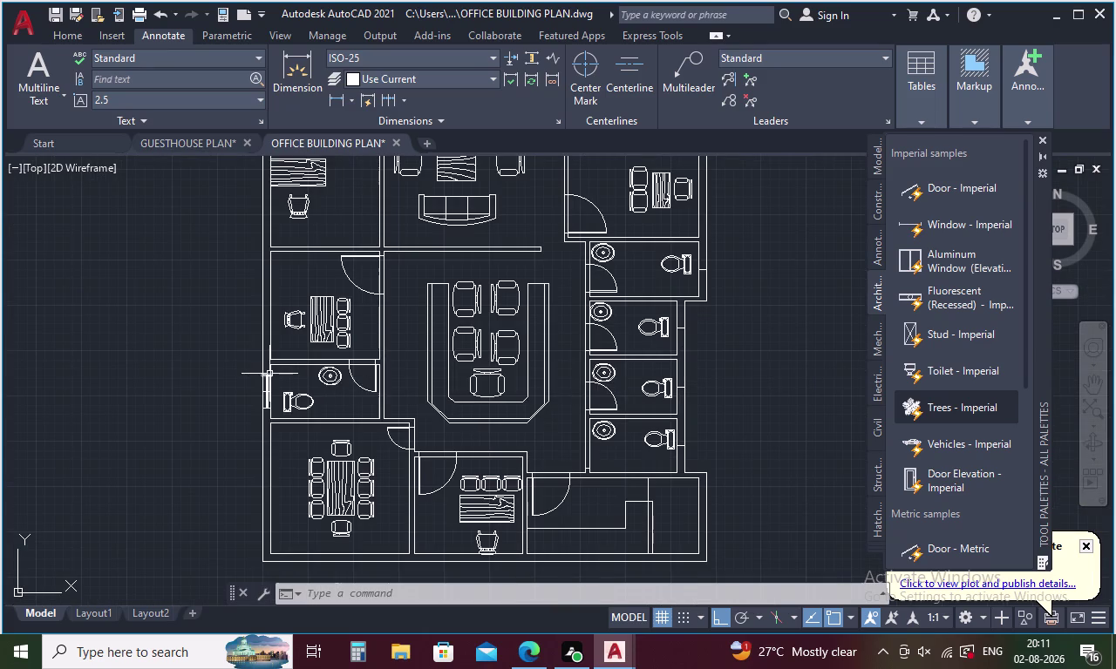
scroll(up, 3)
Select the window lines and stray line in the left toilet wall.
drag(266, 374, 247, 528)
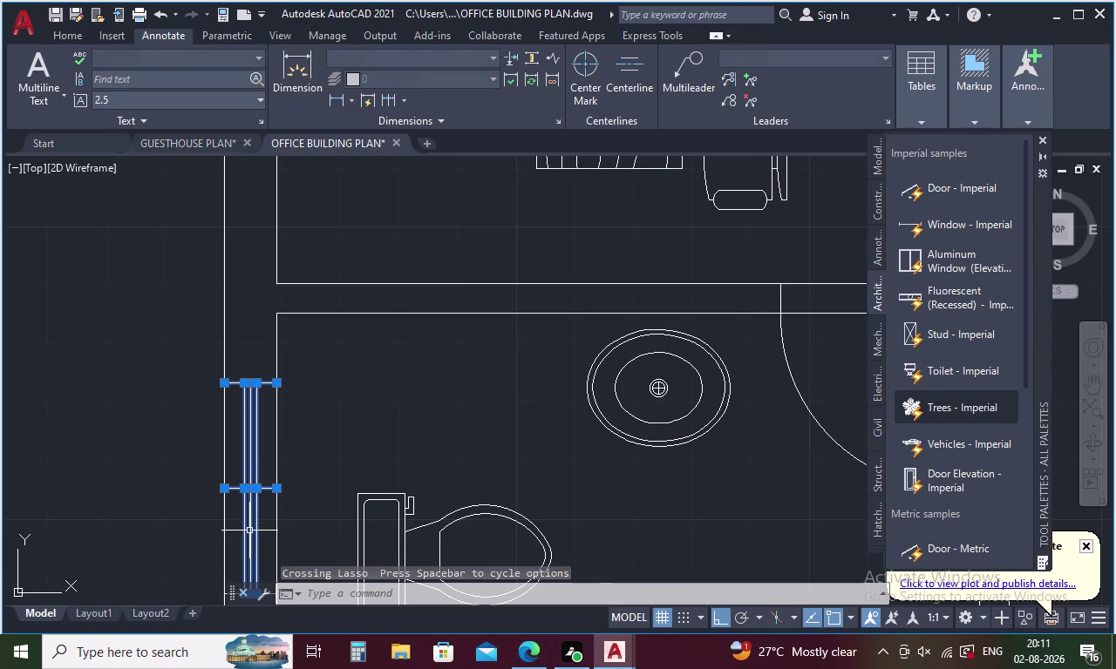
middle_drag(255, 535, 258, 389)
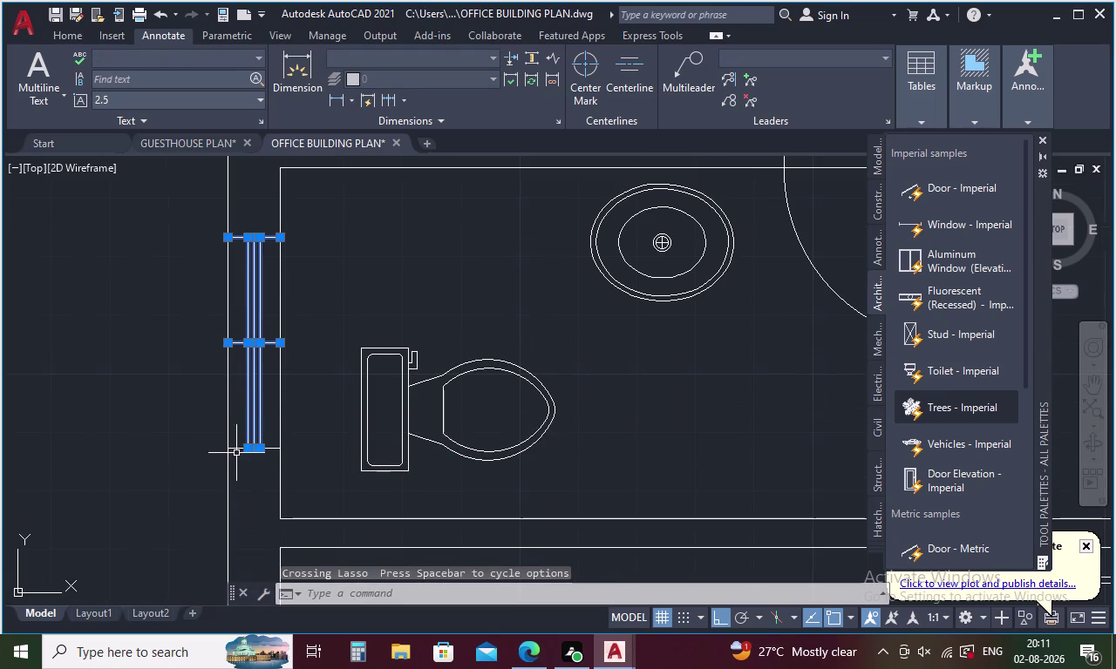
click(233, 450)
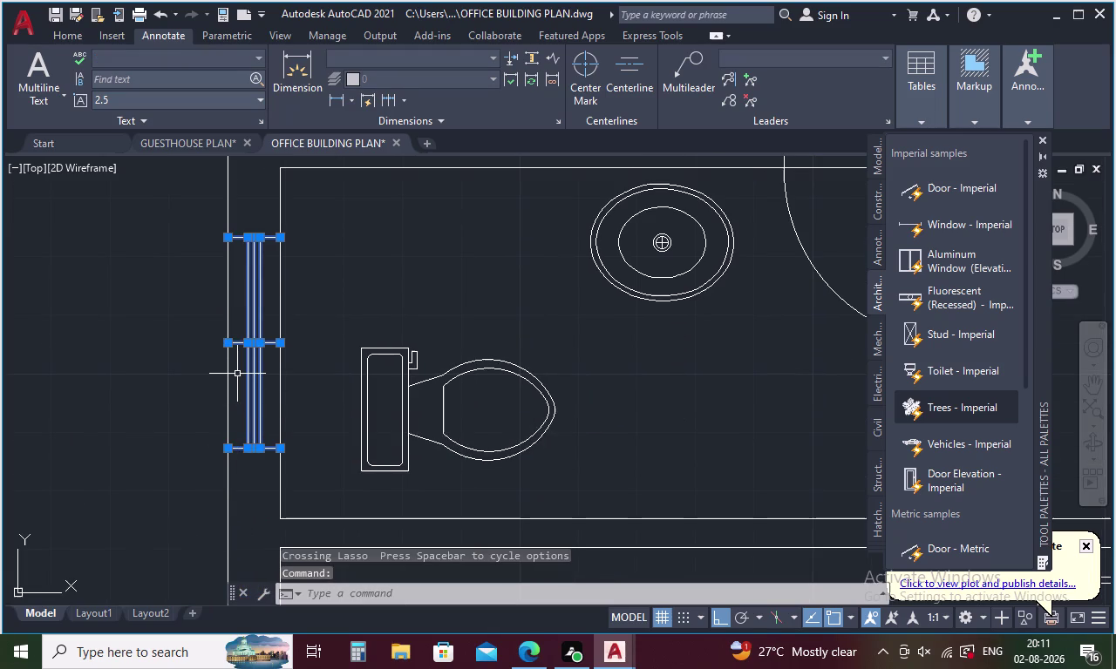
scroll(up, 3)
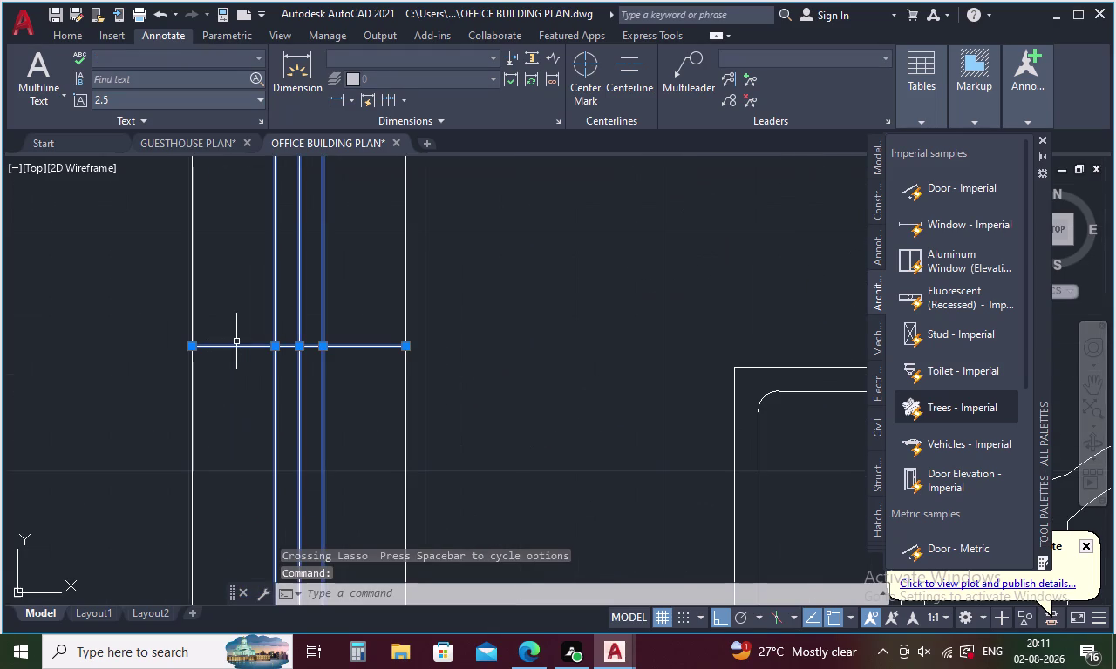
click(241, 348)
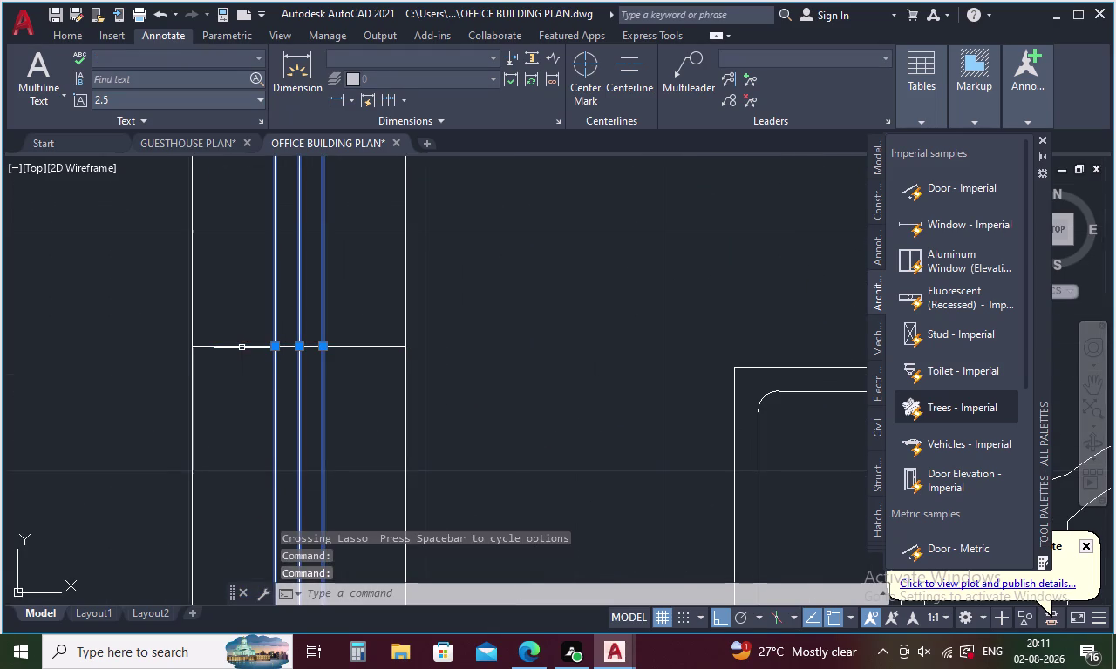
right_click(235, 399)
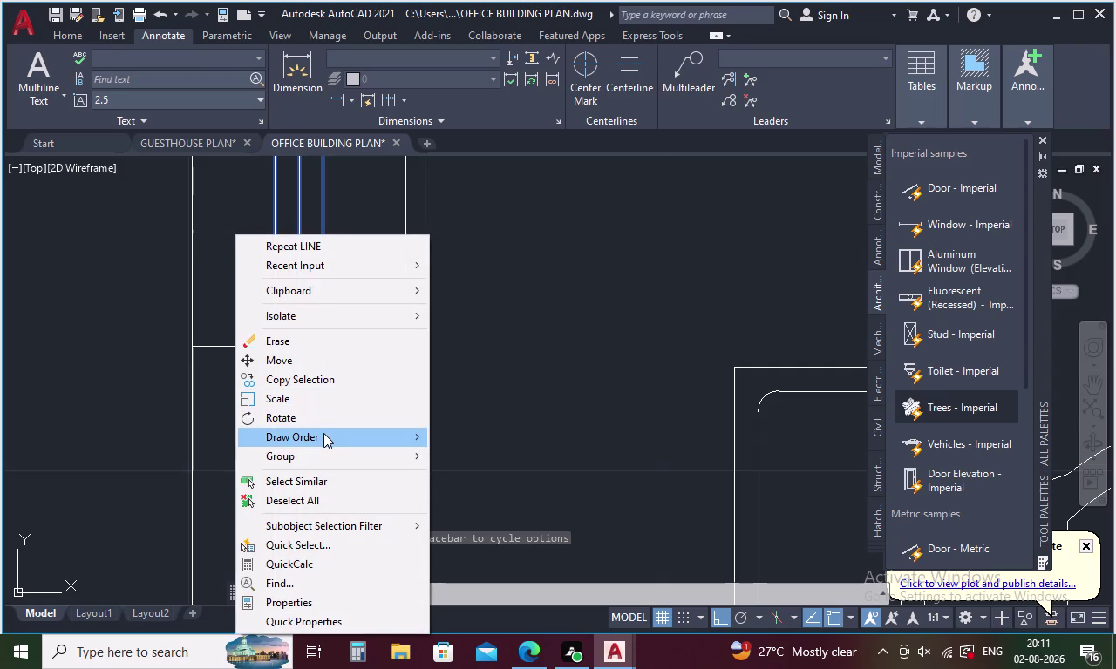
key(Escape)
key(Escape)
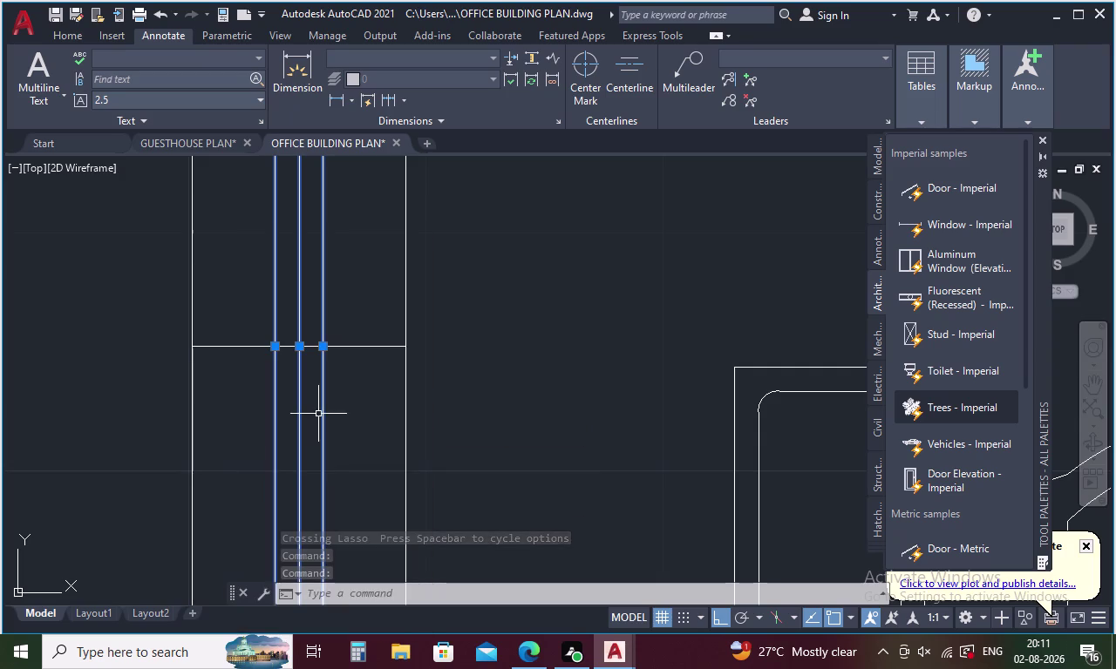
Erase the stray line crossing the toilet window.
click(298, 413)
key(Escape)
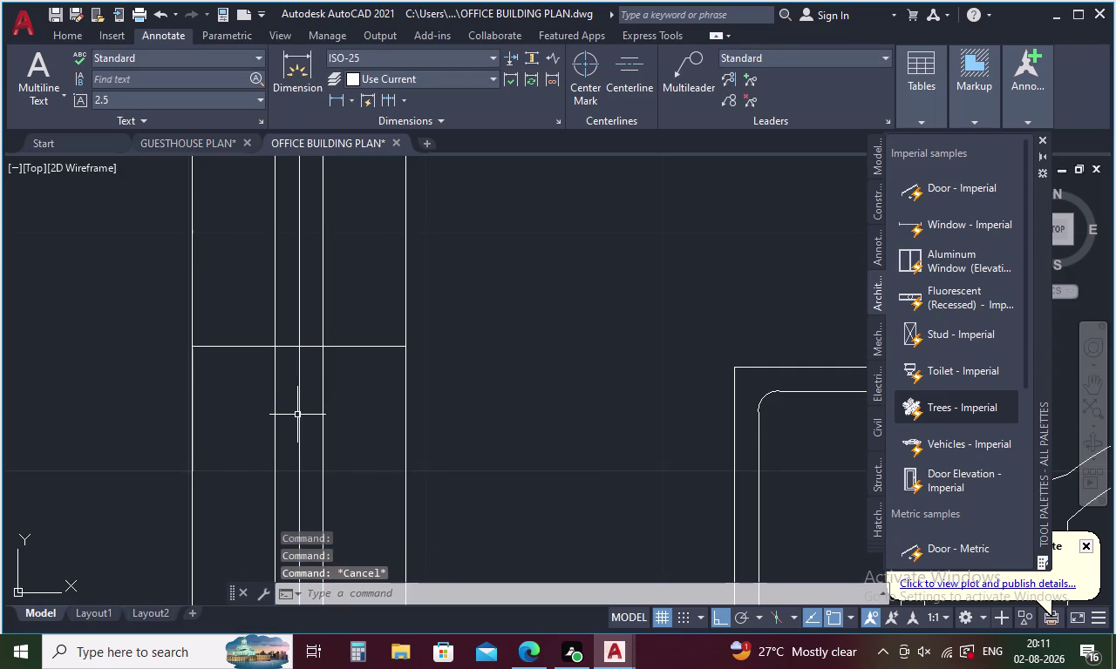
click(297, 416)
key(Delete)
Reselect all the toilet window lines and bring up their context menu.
drag(342, 388, 257, 441)
scroll(down, 3)
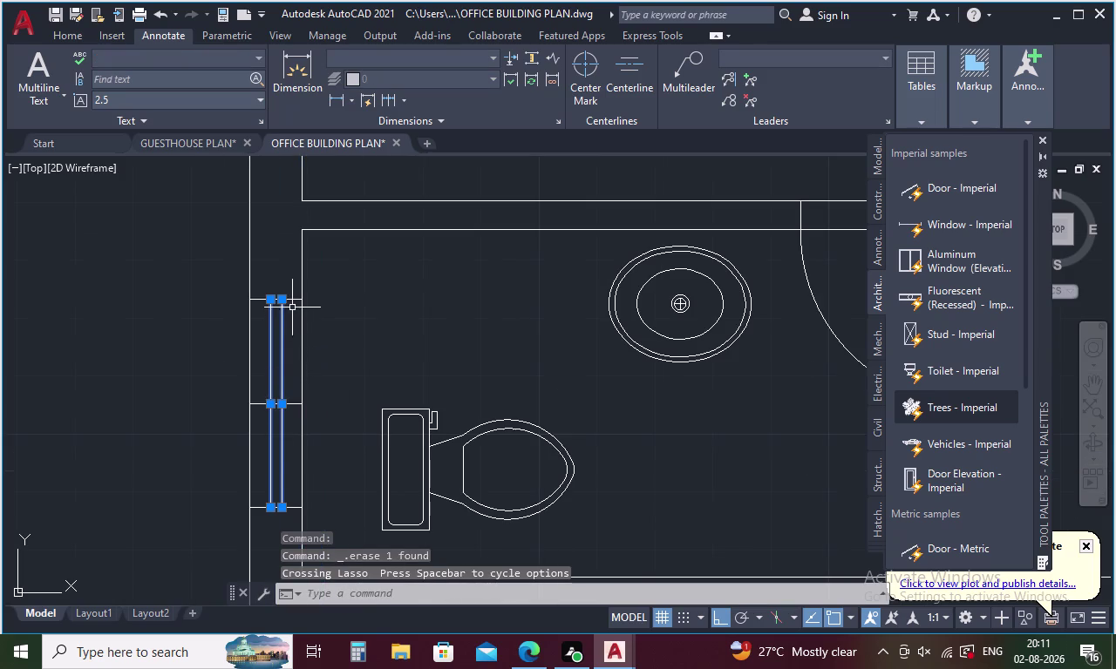
click(290, 300)
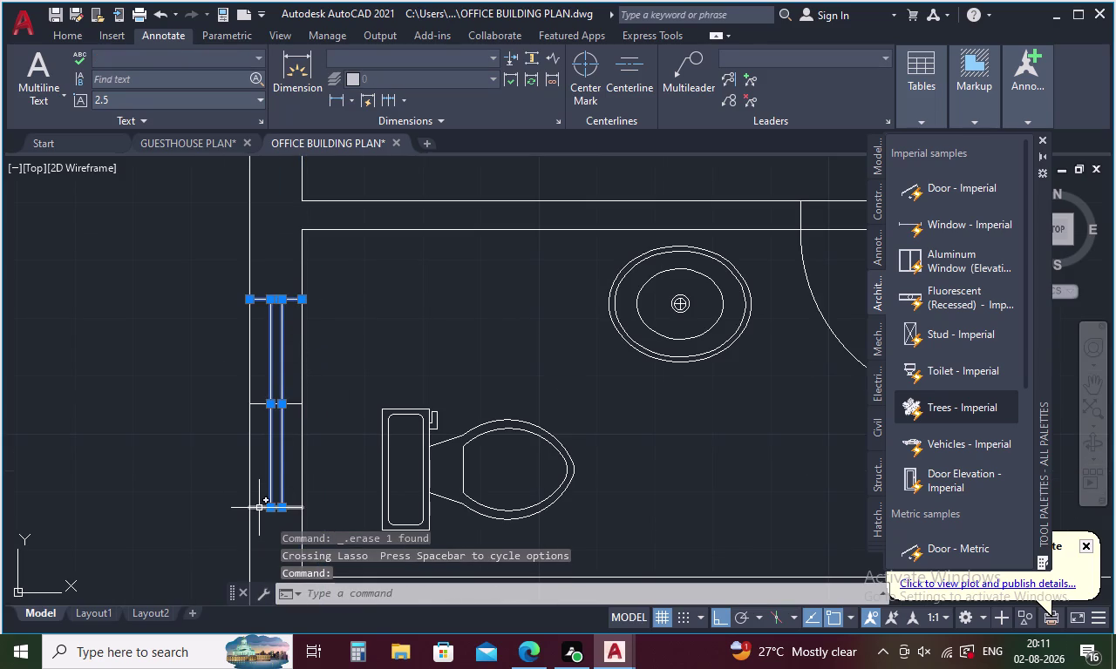
click(259, 507)
right_click(364, 455)
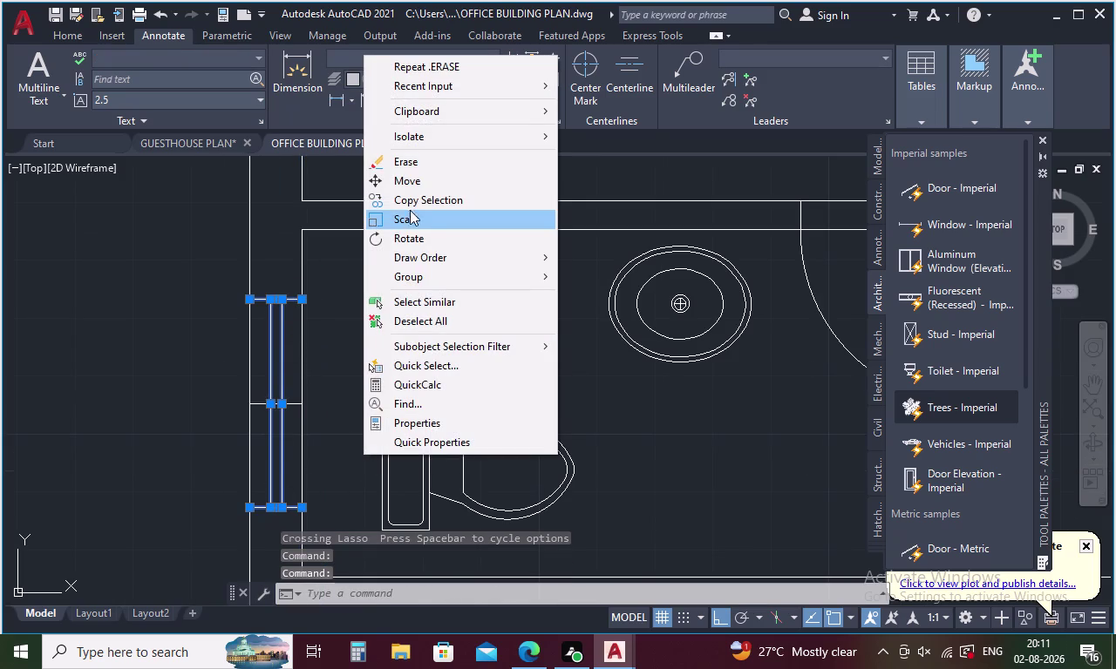
Copy the selected window using a base point on the window.
click(413, 191)
click(251, 404)
scroll(down, 3)
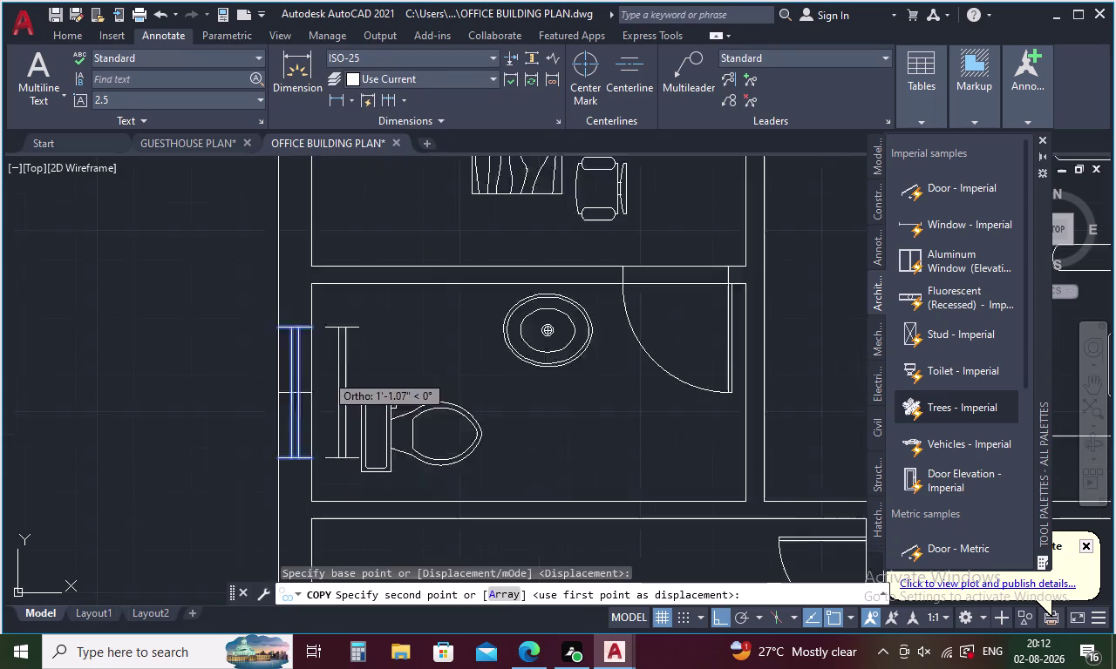
scroll(down, 3)
middle_drag(593, 329, 193, 434)
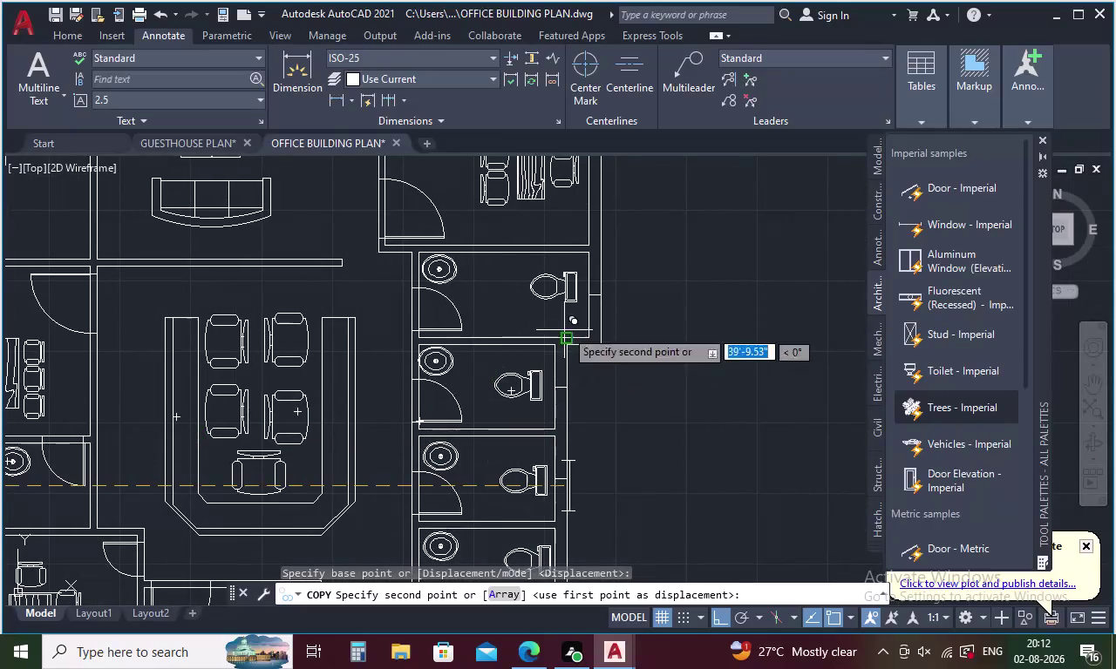
scroll(up, 3)
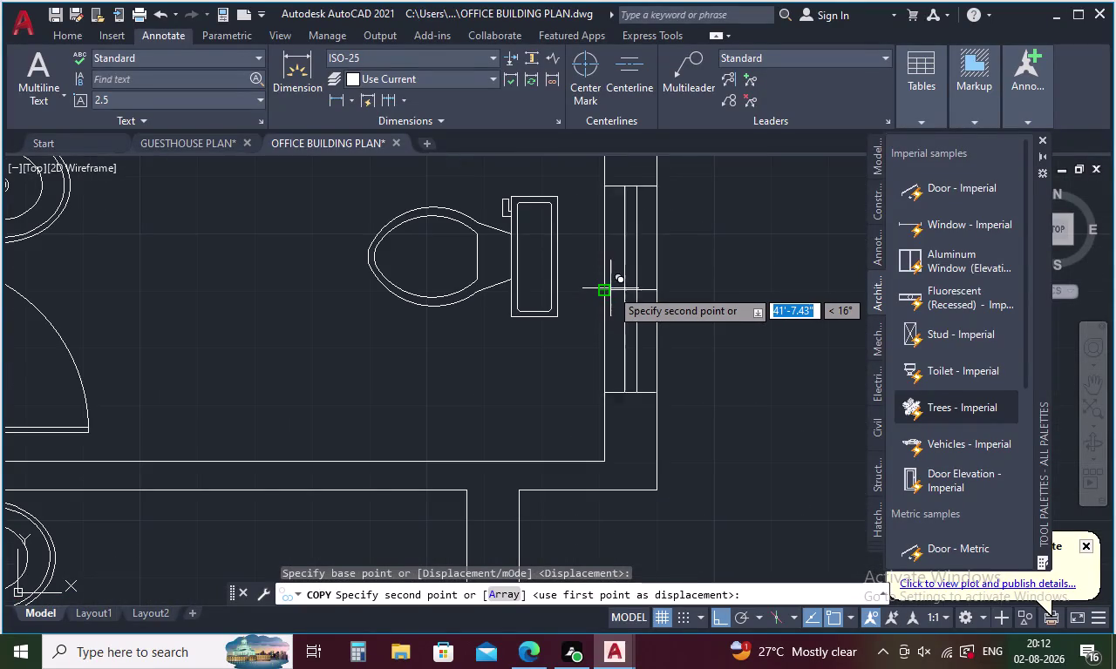
Place window copies on three cubicle walls of the right-side toilets.
click(603, 289)
scroll(down, 3)
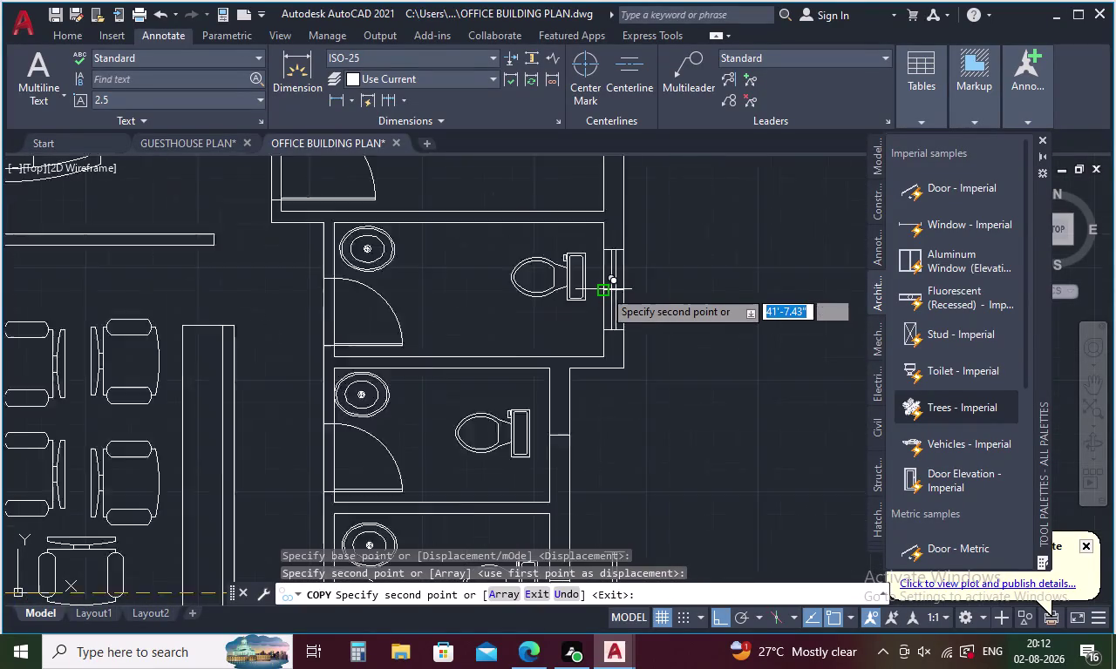
scroll(up, 3)
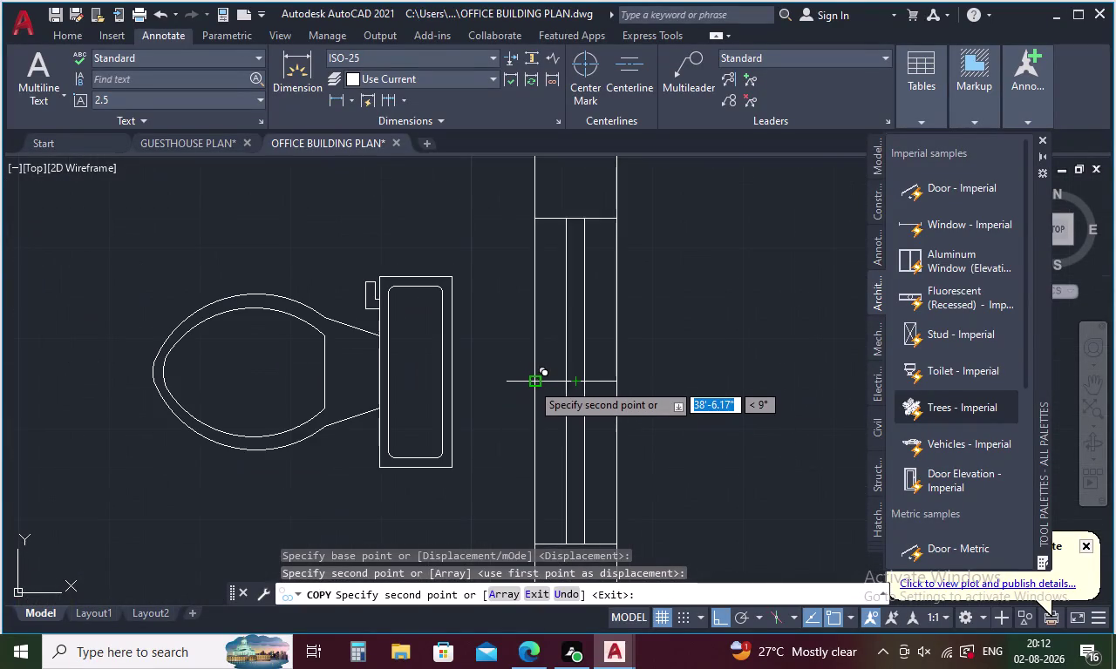
click(531, 382)
scroll(down, 3)
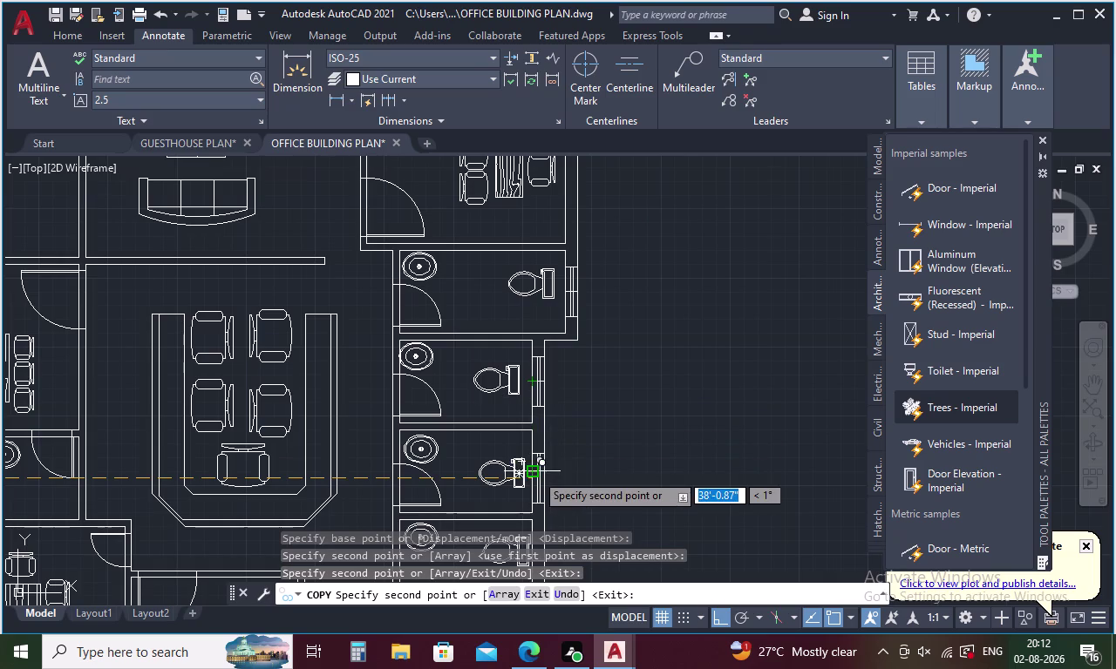
scroll(up, 3)
click(499, 471)
scroll(down, 3)
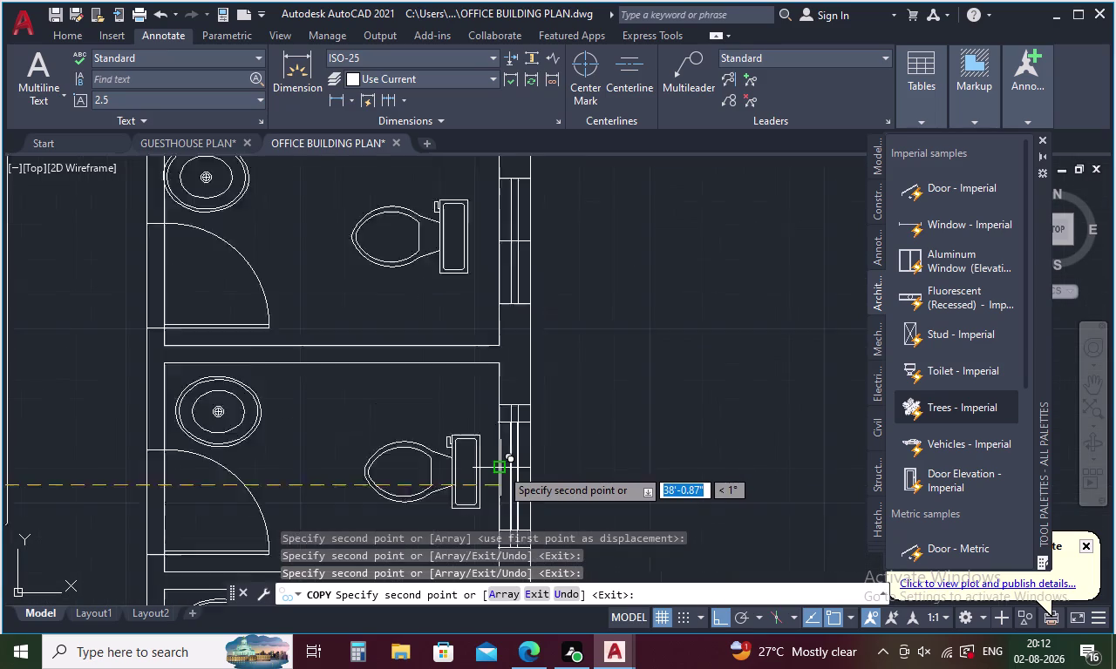
scroll(down, 3)
Place a final window copy on the lower cubicle wall and end copying.
middle_drag(500, 468, 495, 349)
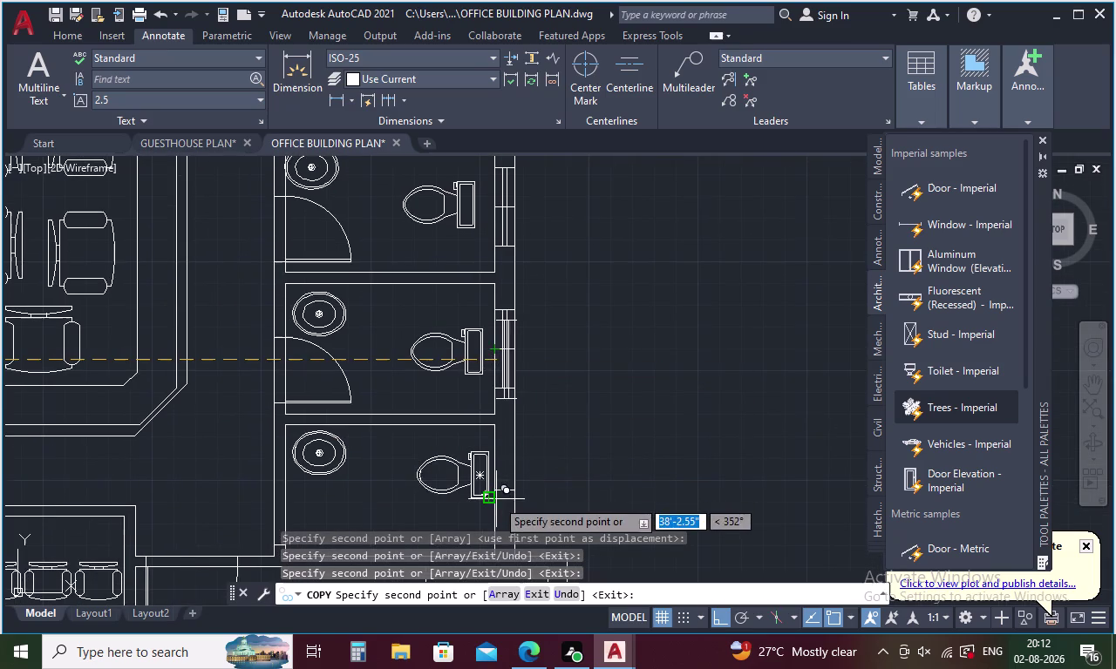
scroll(up, 3)
click(474, 452)
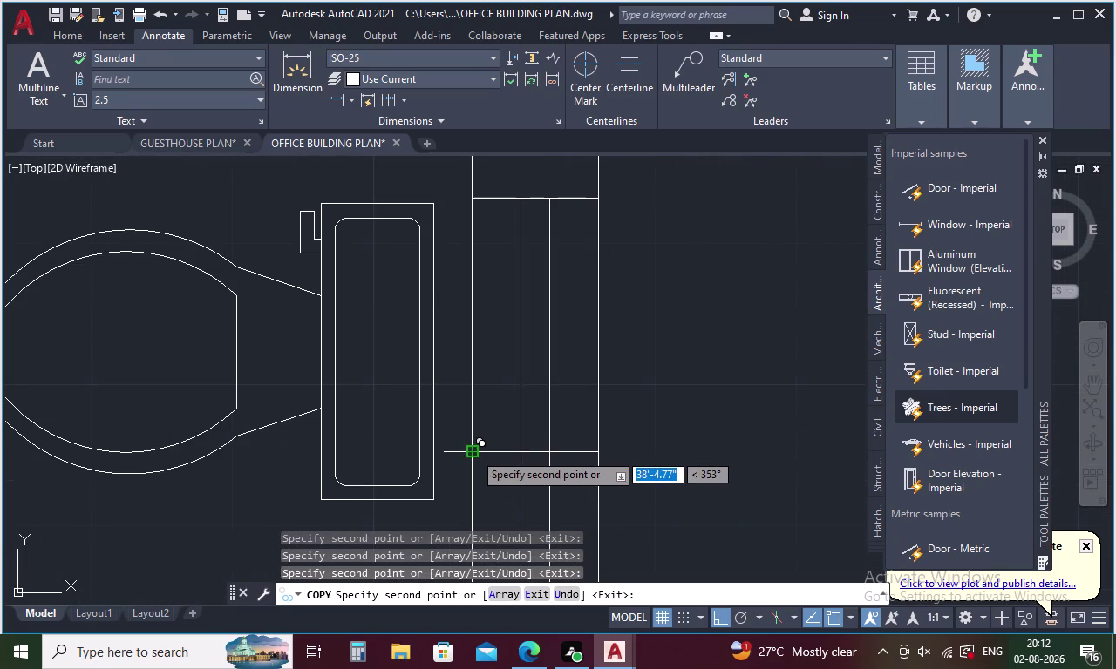
scroll(down, 3)
scroll(down, 3)
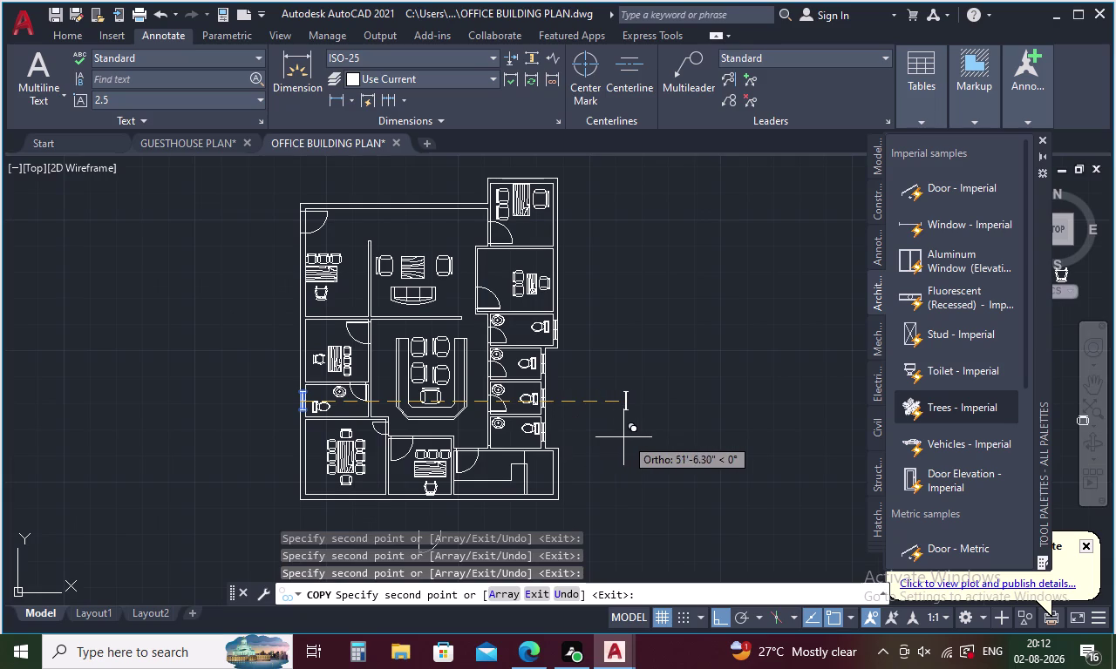
key(Escape)
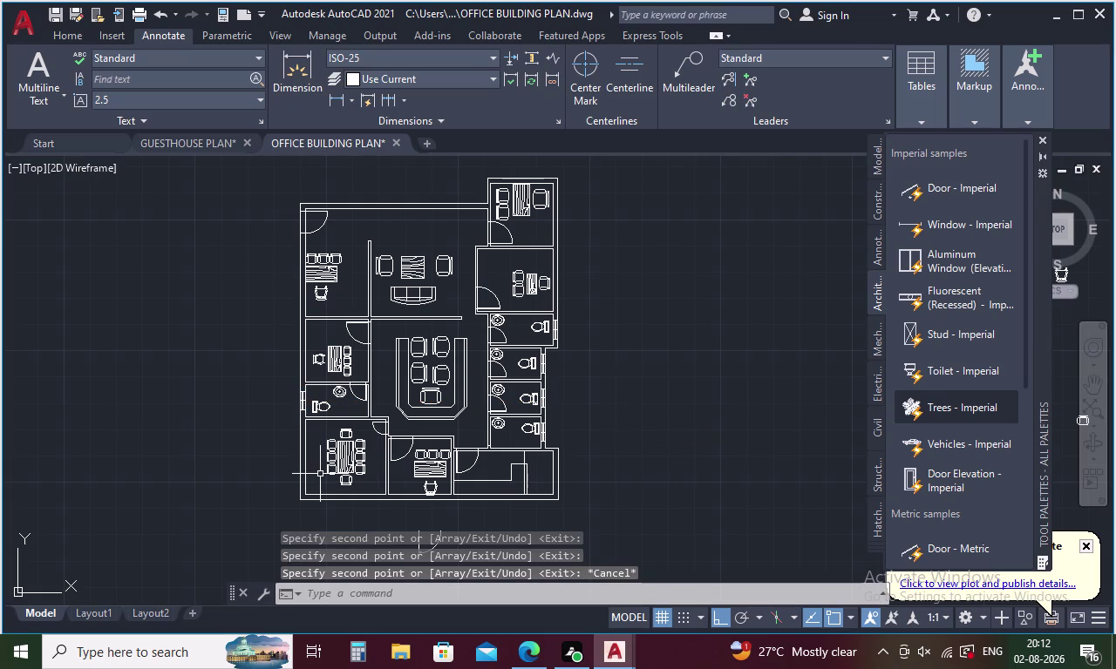
key(l)
key(Return)
Begin a line on the conference room wall, then cancel it.
scroll(up, 3)
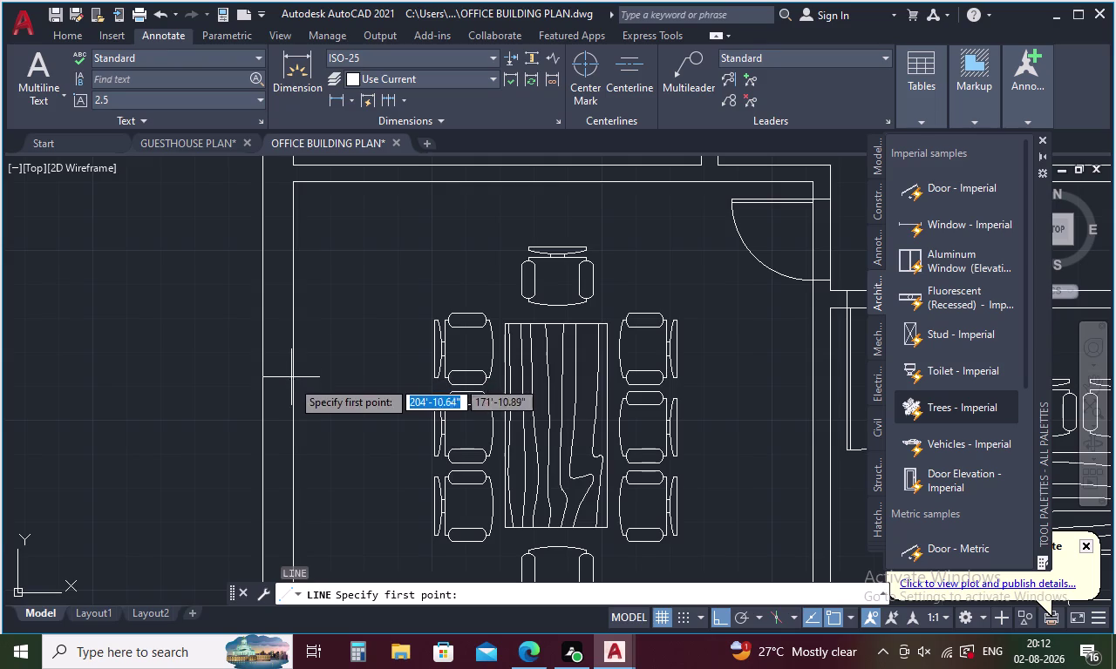
click(295, 432)
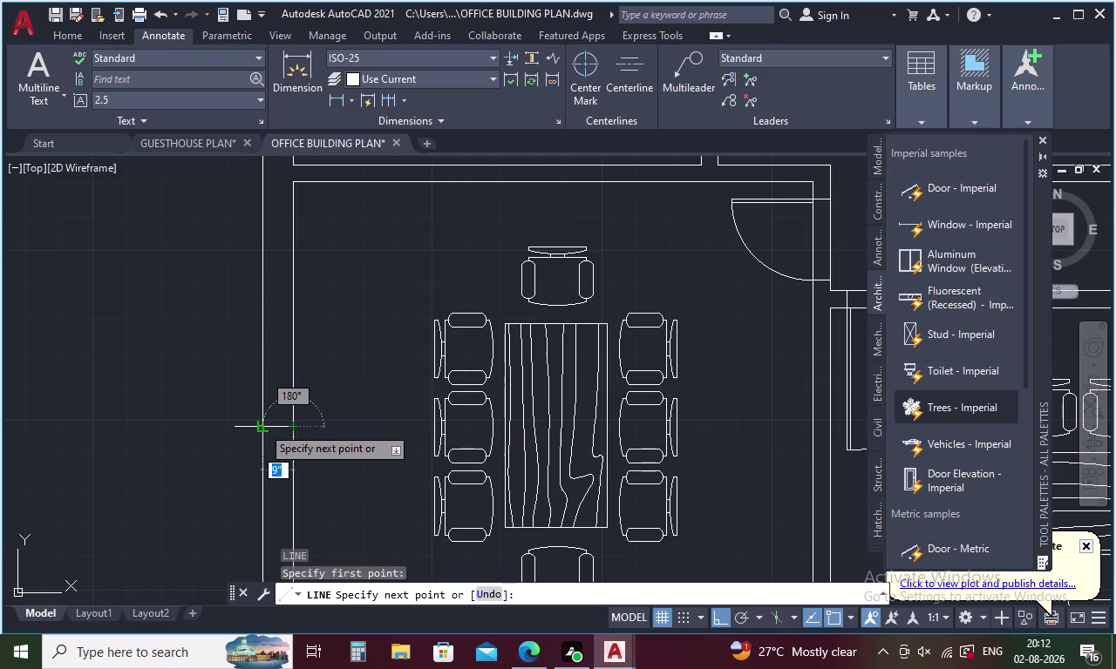
click(262, 426)
key(Escape)
Offset two wall lines by 4'.
key(o)
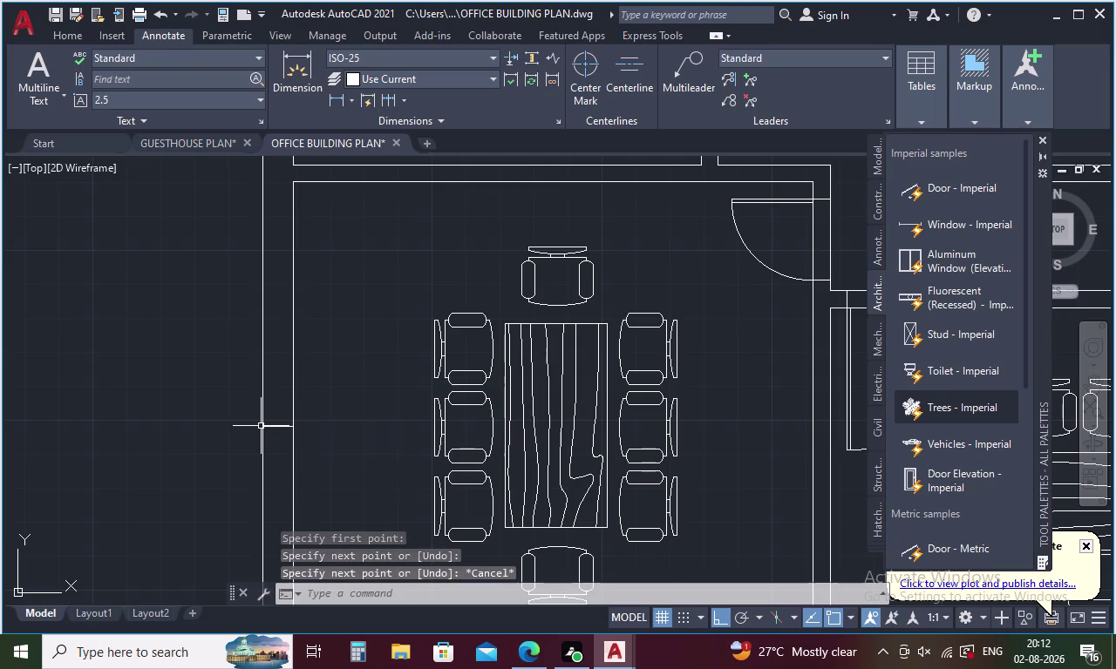
key(Return)
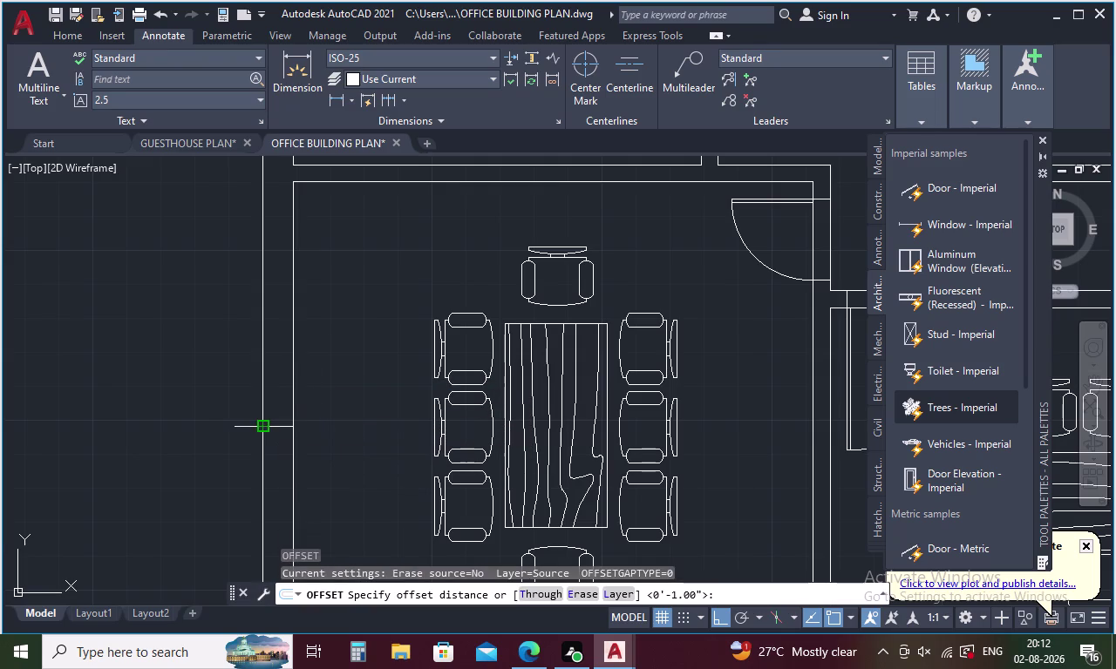
text(4')
key(Return)
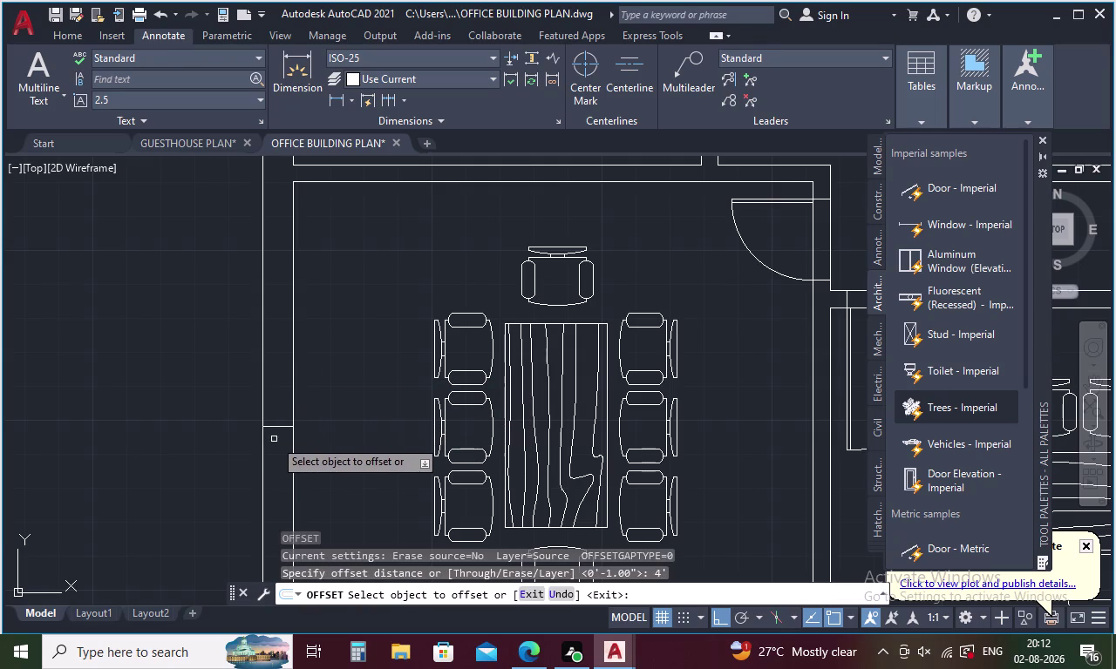
click(279, 426)
click(279, 382)
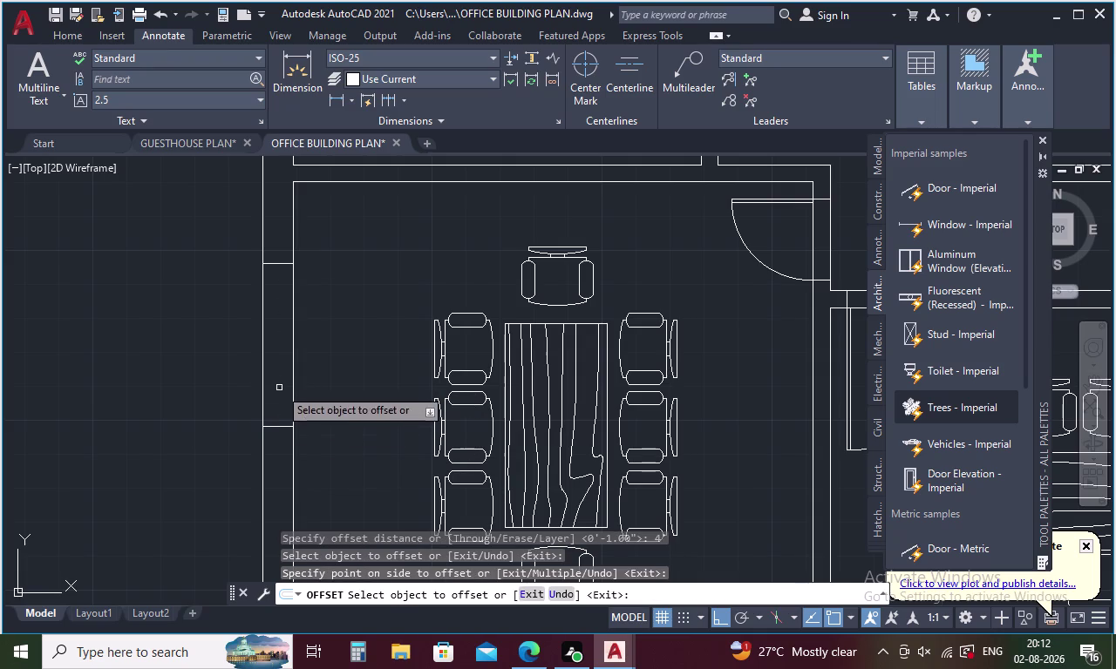
click(279, 425)
click(278, 427)
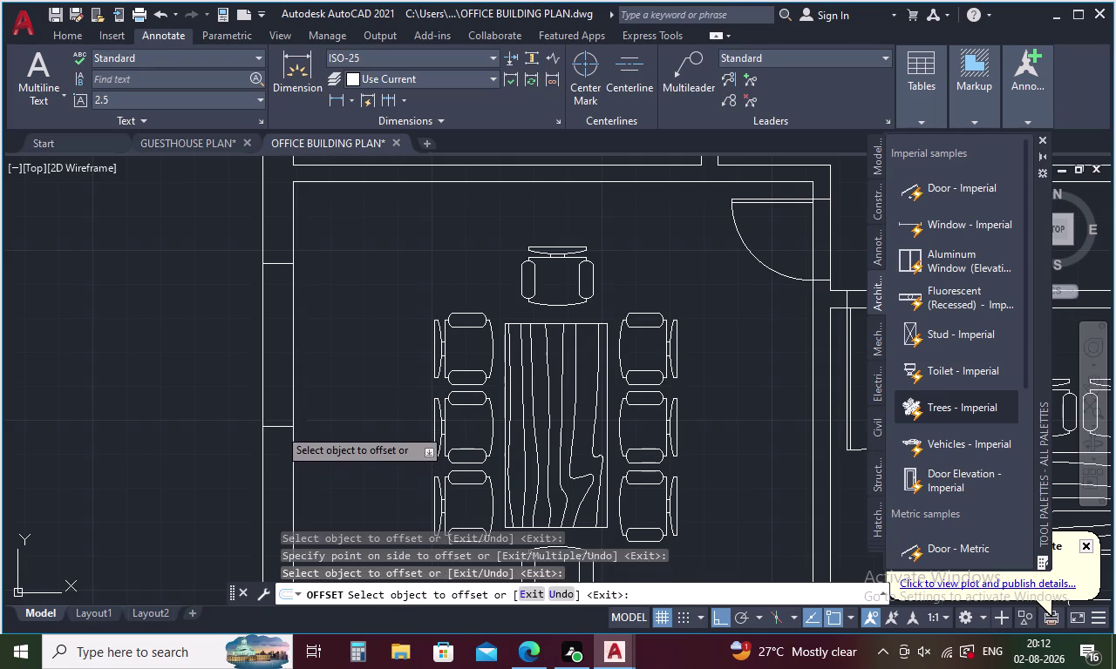
click(281, 468)
key(Escape)
Draw a vertical line along the conference room wall.
key(l)
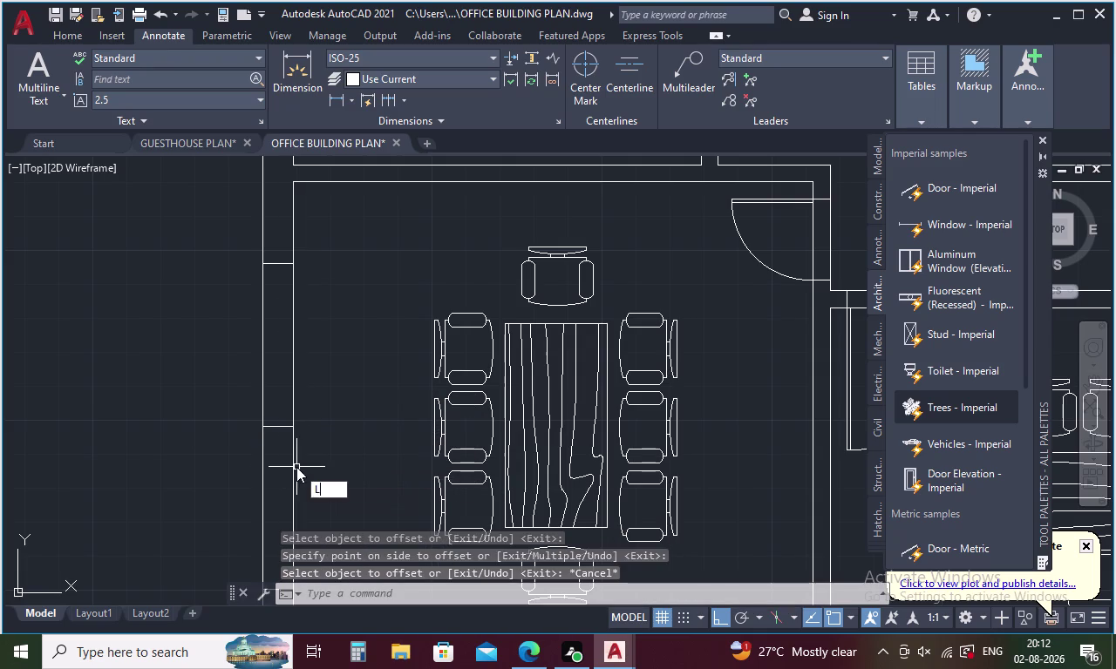
key(Return)
scroll(down, 3)
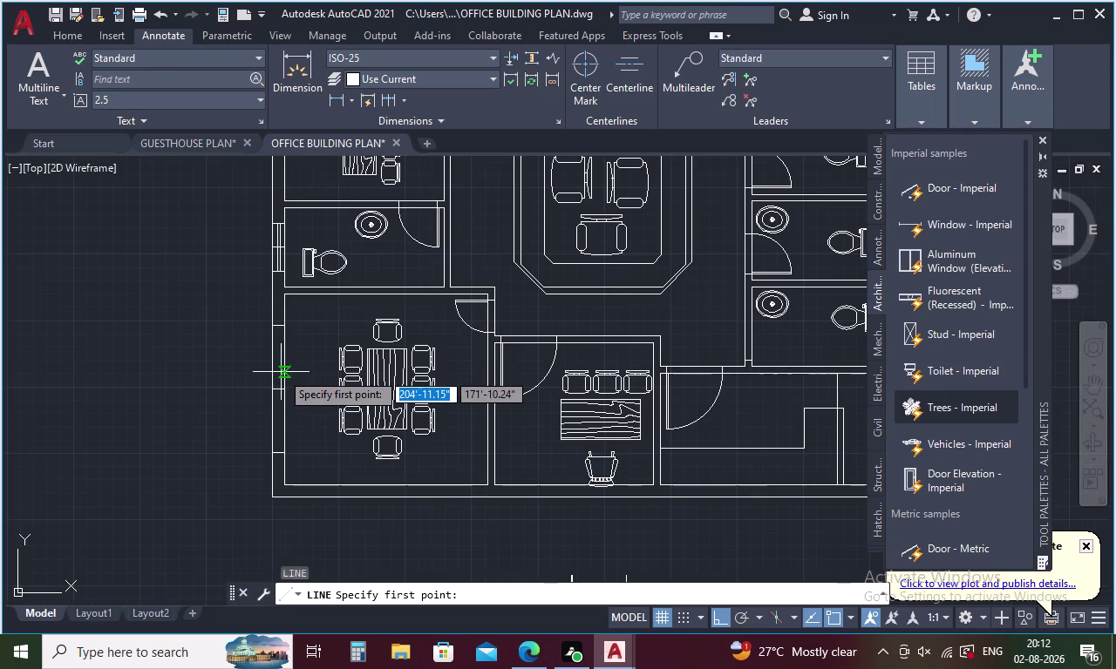
click(278, 327)
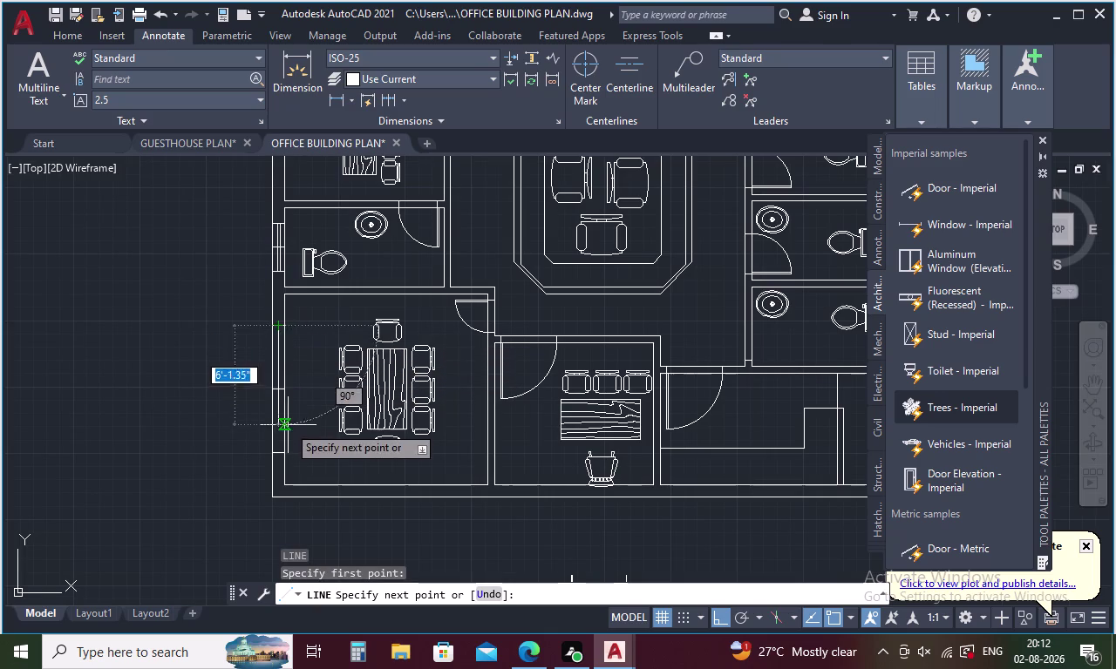
click(274, 458)
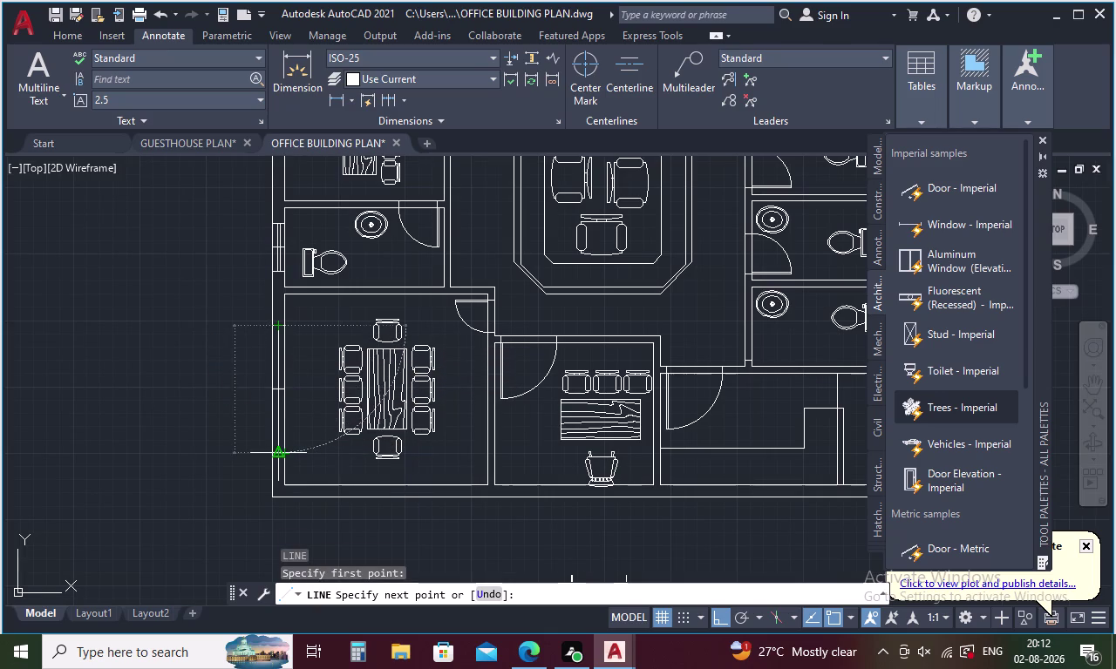
Offset two left wall lines by a distance of 1.
key(Escape)
key(o)
key(Return)
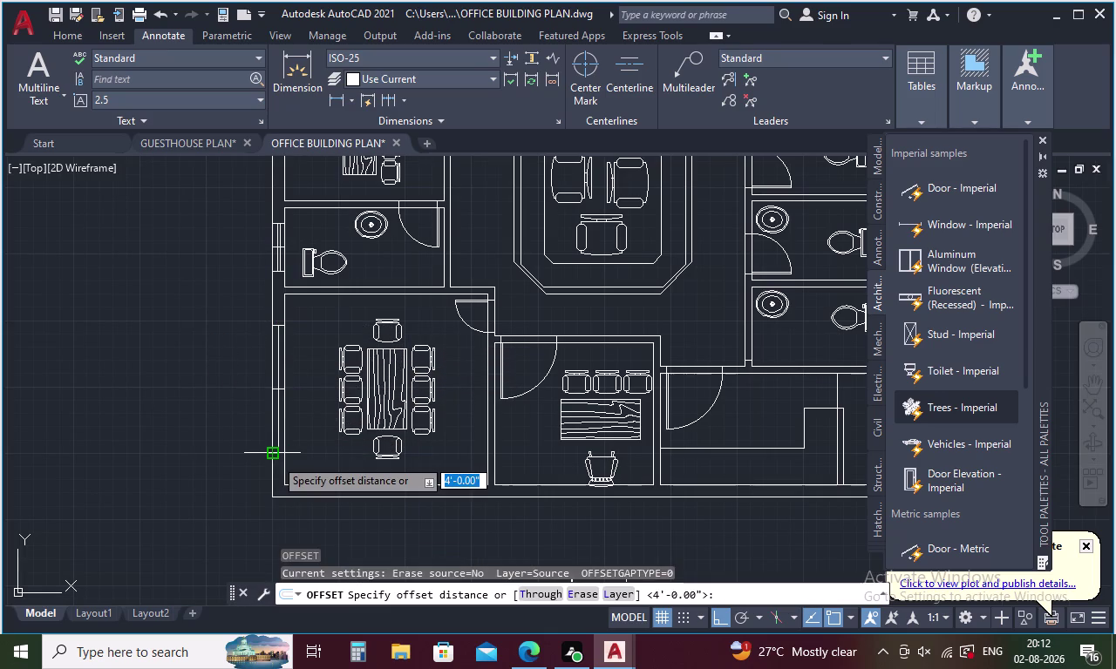
key(1)
key(Return)
scroll(up, 3)
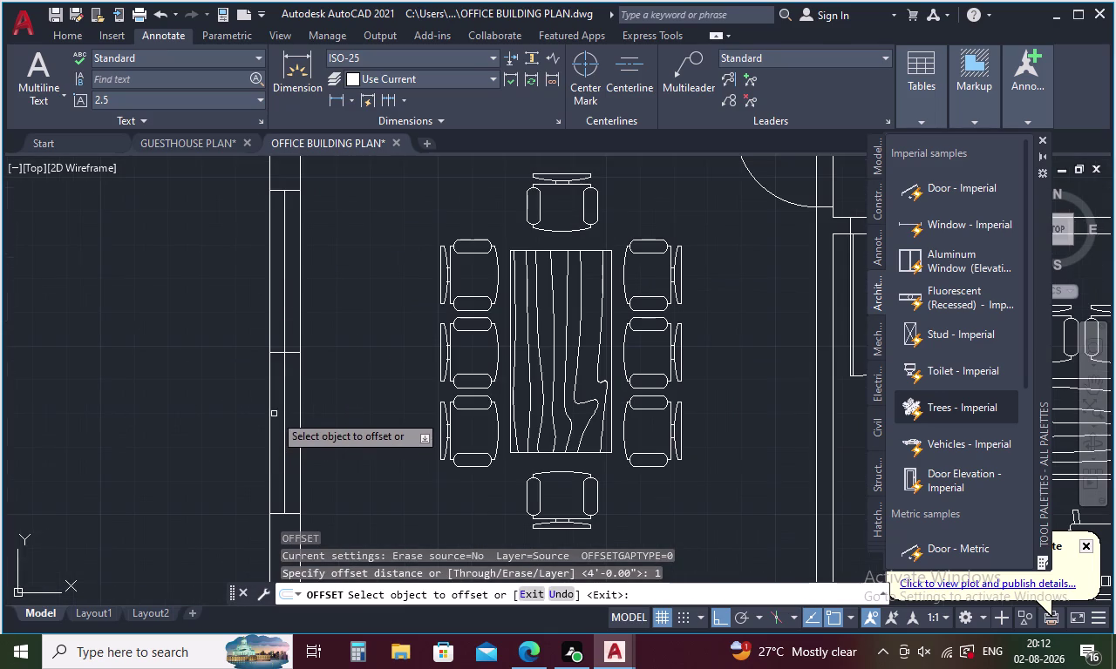
click(282, 394)
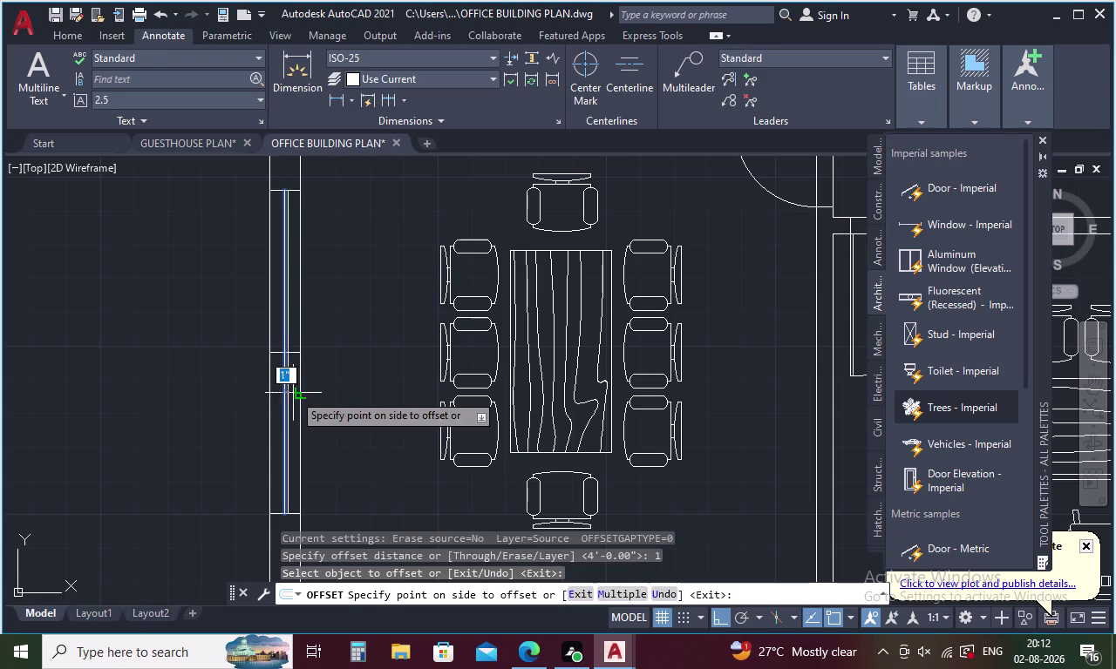
click(293, 393)
scroll(up, 3)
click(274, 397)
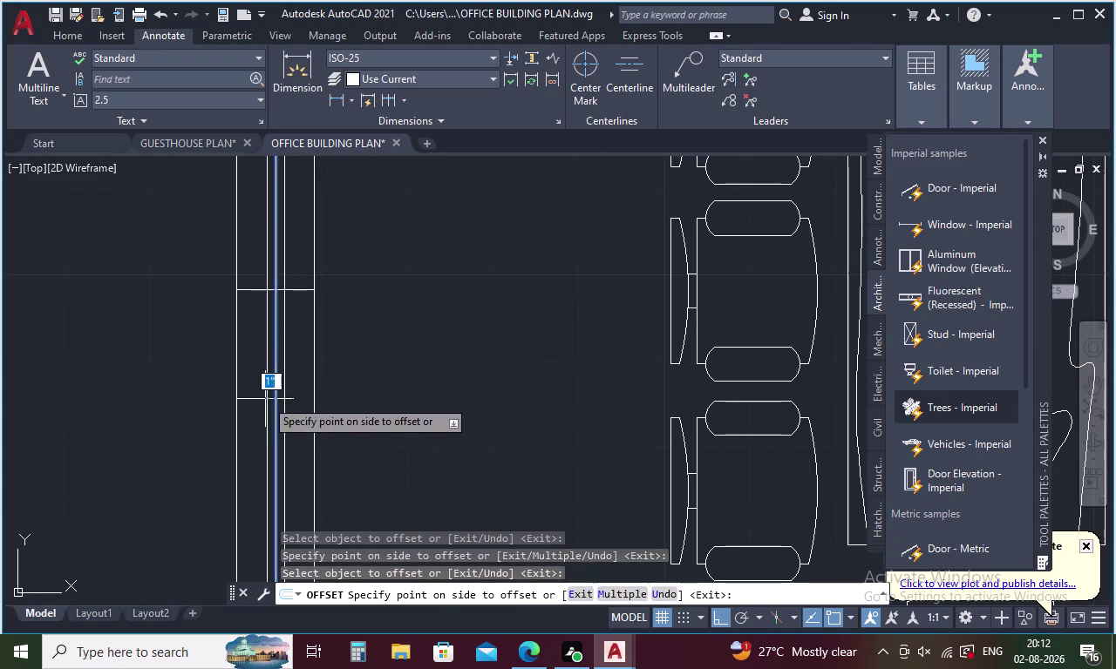
click(263, 399)
scroll(down, 3)
key(Escape)
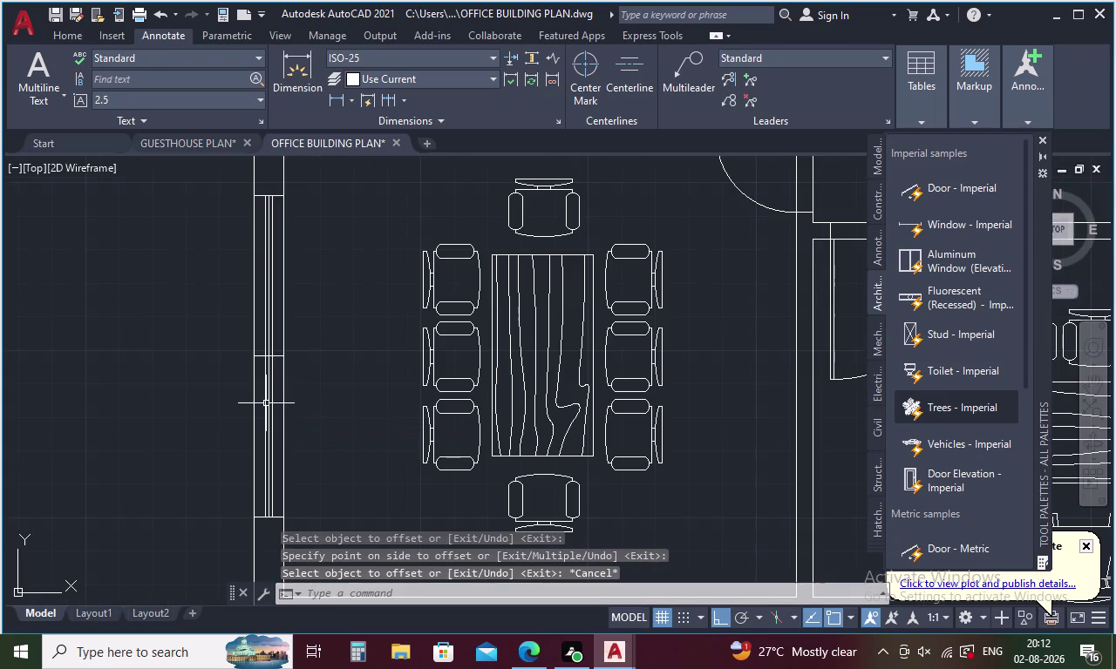
Delete the leftover vertical and short horizontal lines, then pan toward the bottom wall.
scroll(up, 3)
click(277, 388)
click(271, 392)
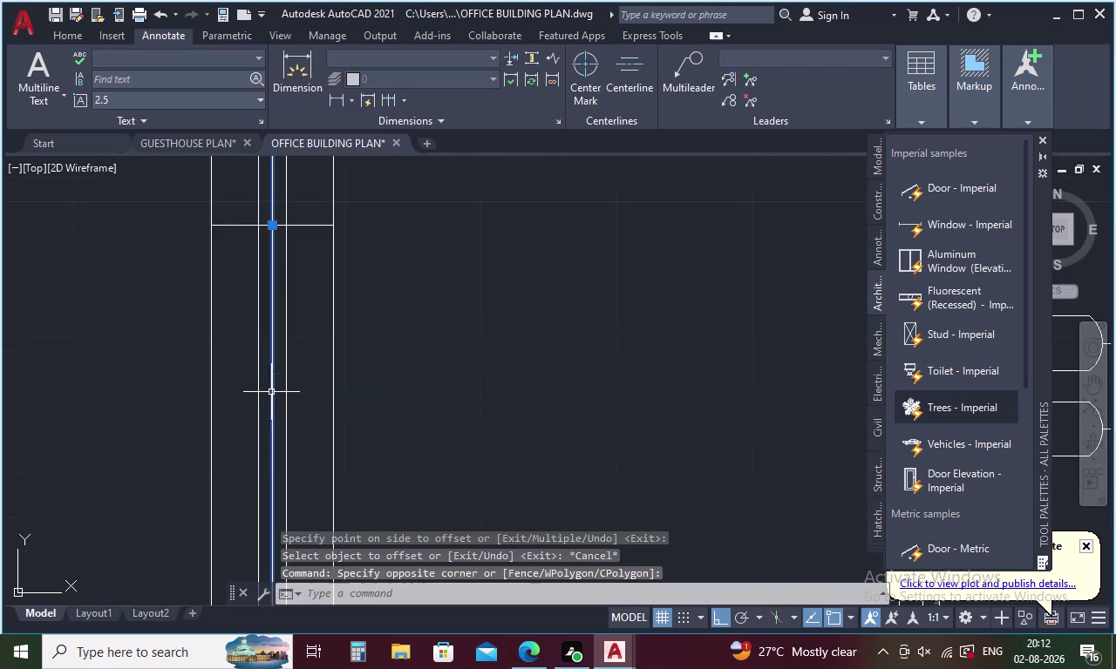
click(307, 226)
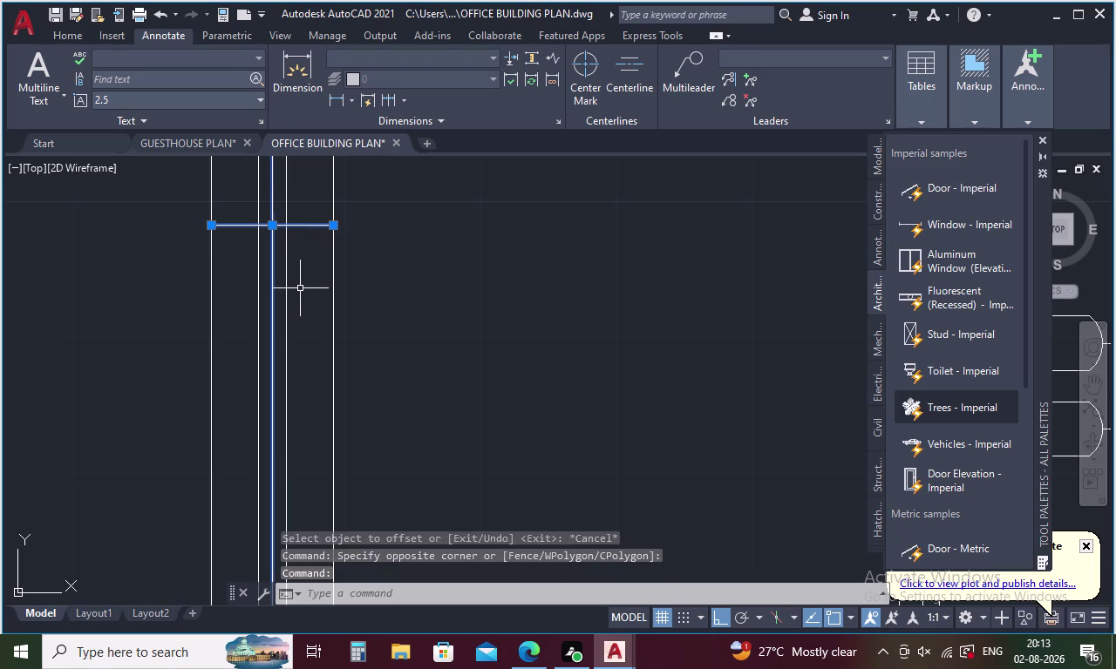
key(Delete)
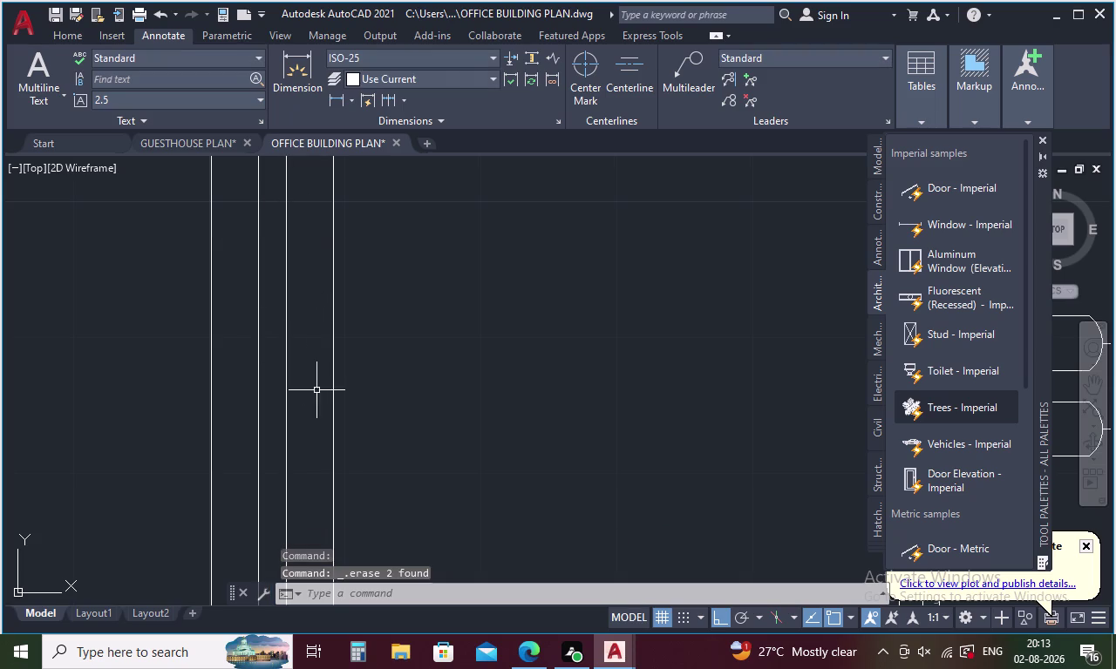
middle_drag(478, 553, 351, 244)
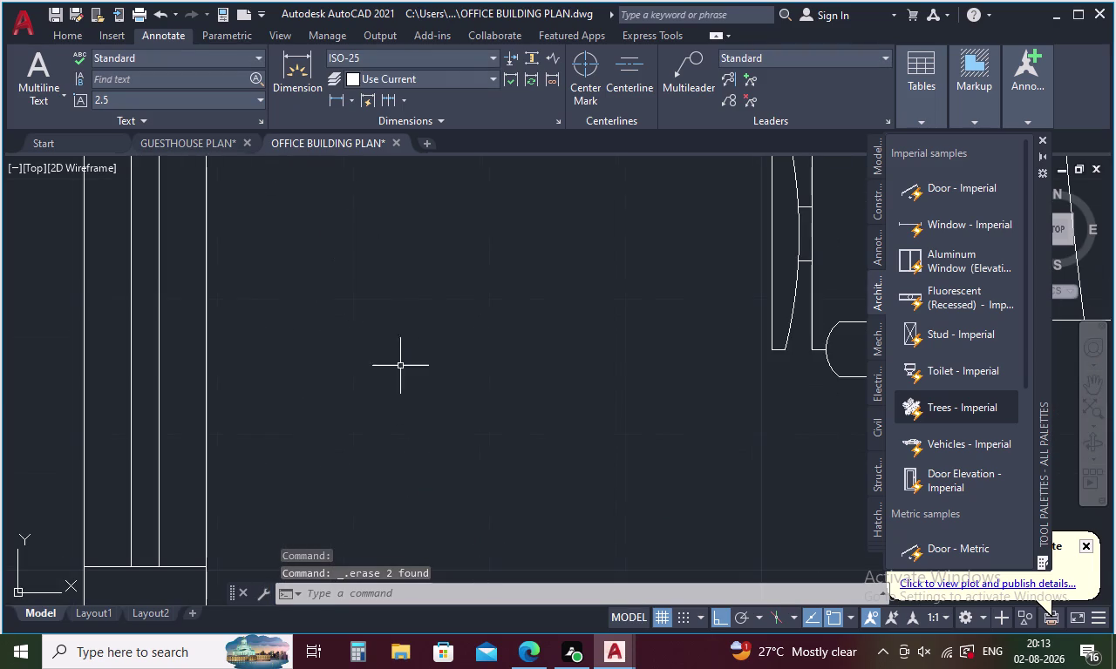
middle_drag(402, 380, 366, 278)
scroll(down, 3)
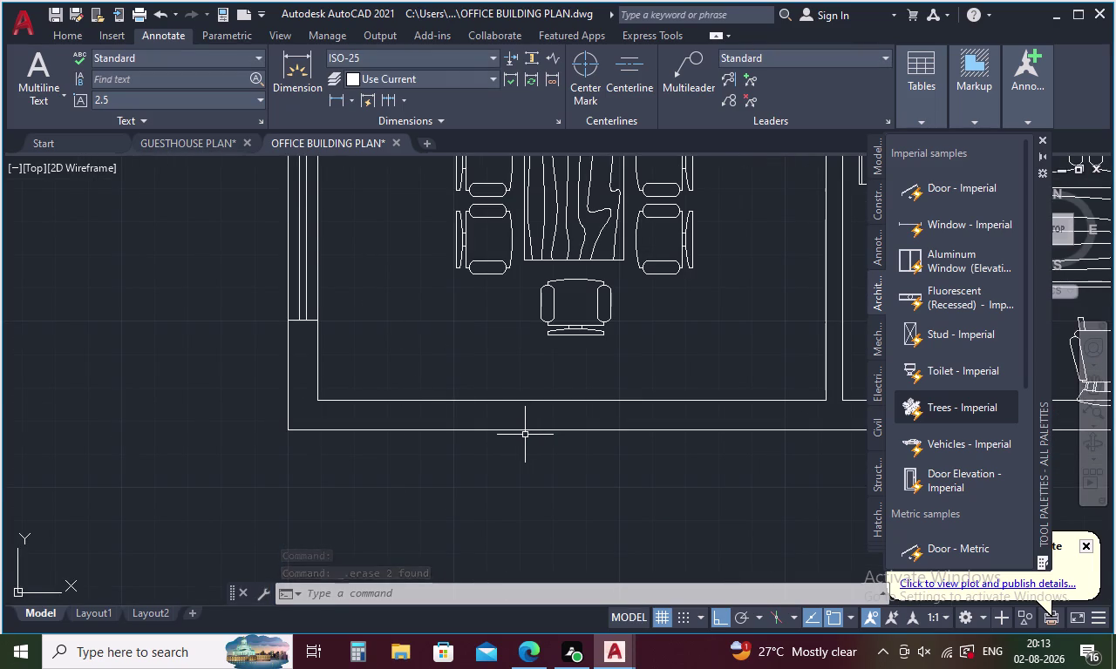
Draw a short line across the bottom wall thickness at the opening.
key(Escape)
key(l)
key(Return)
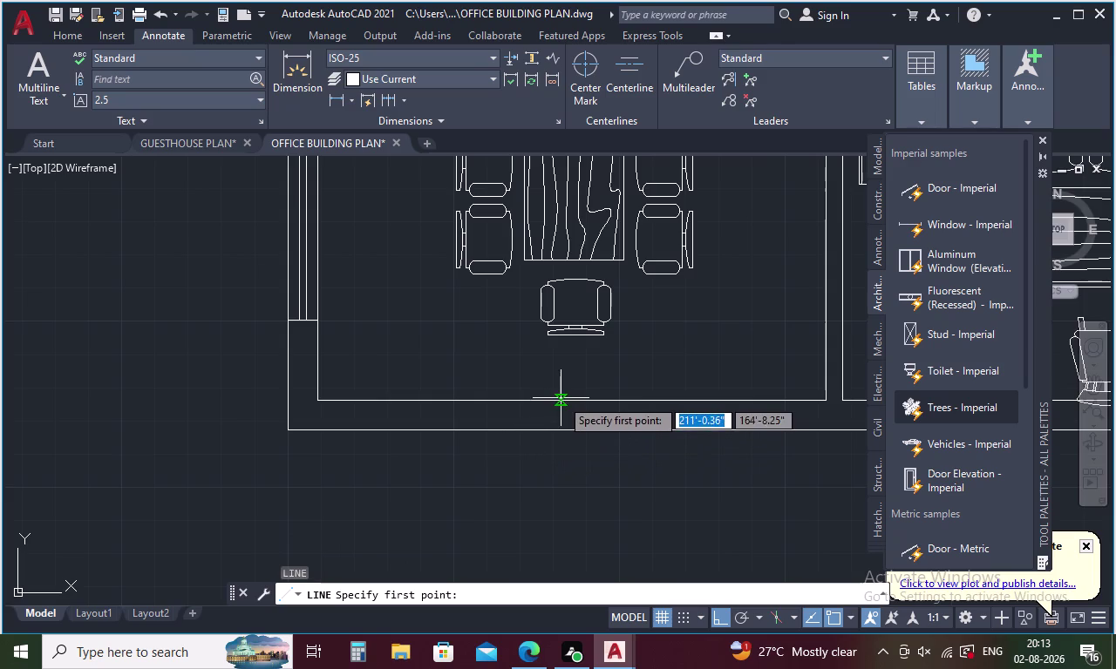
click(576, 400)
click(576, 429)
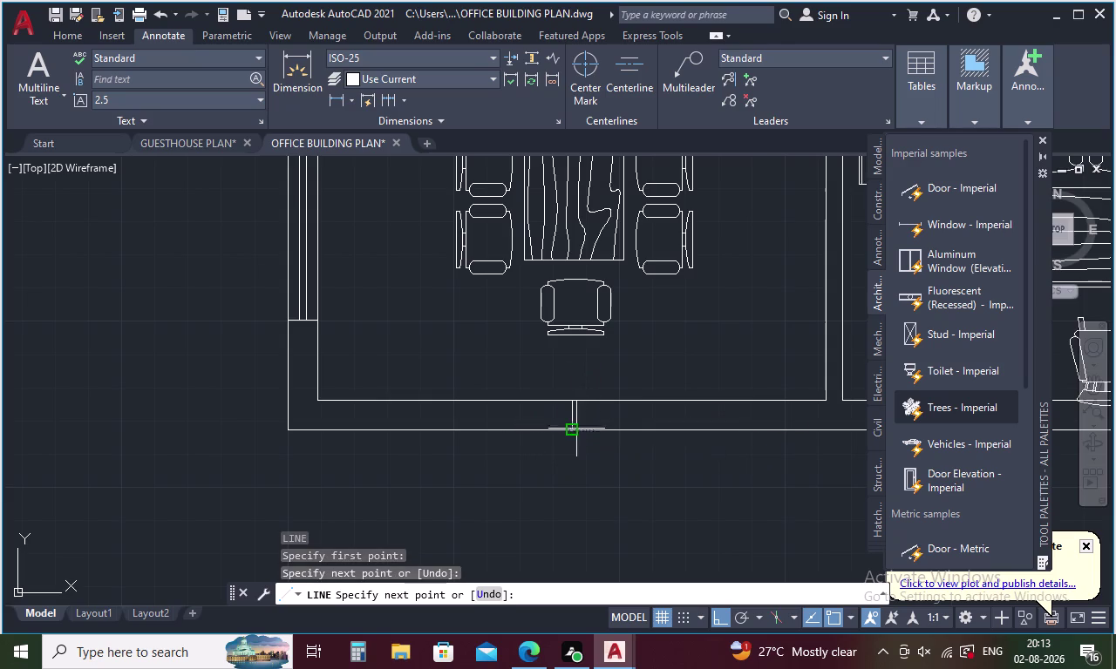
Offset the short wall line by 3 to make a parallel copy.
key(Escape)
key(o)
key(Return)
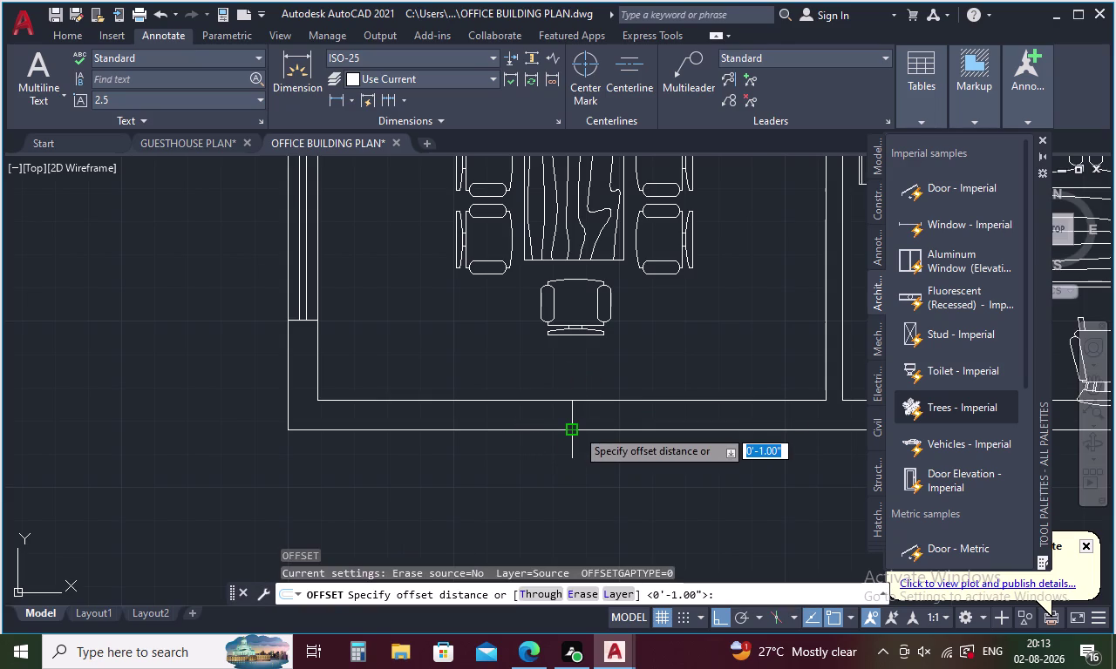
key(3)
key(Return)
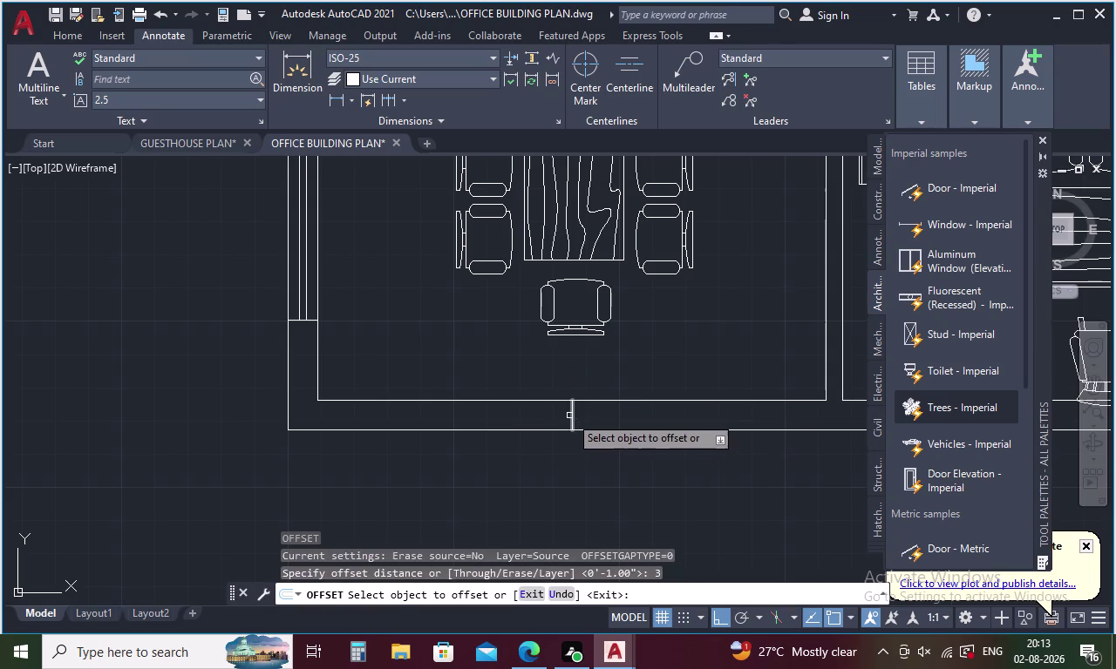
click(572, 408)
click(511, 419)
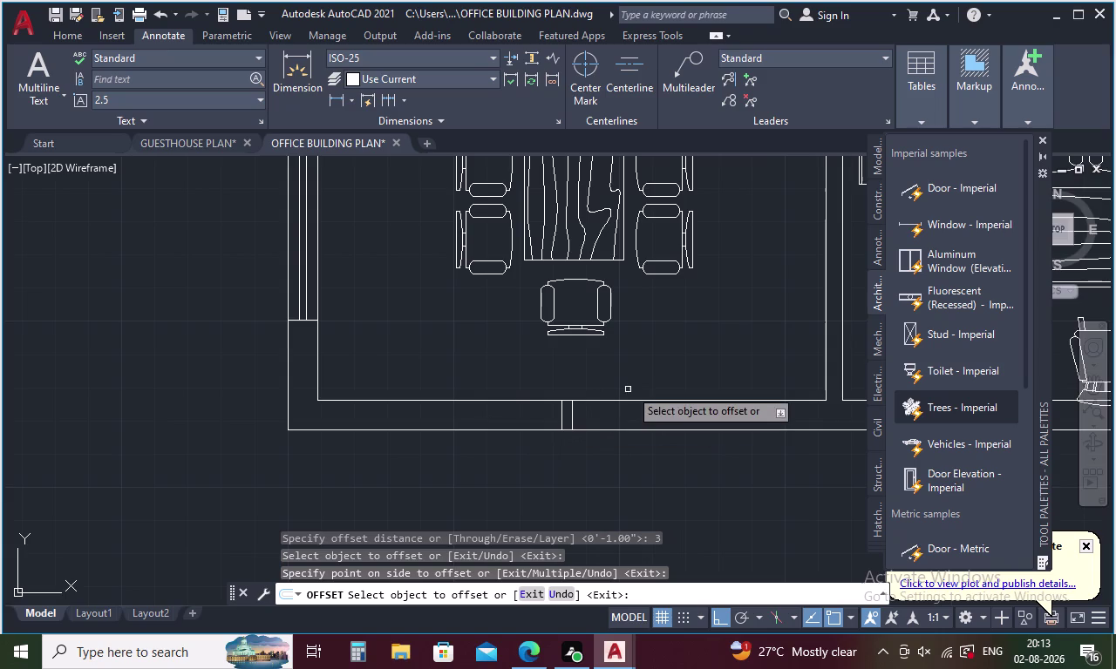
key(space)
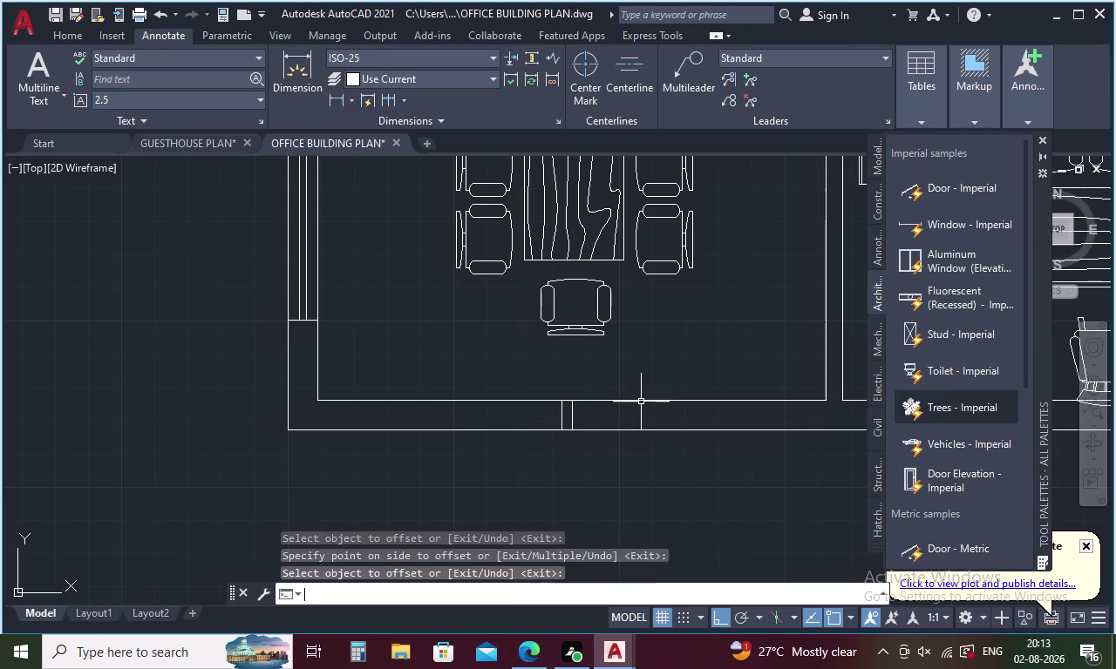
Offset the short wall line 3' left and right, then delete the extra line.
key(space)
text(3')
key(Return)
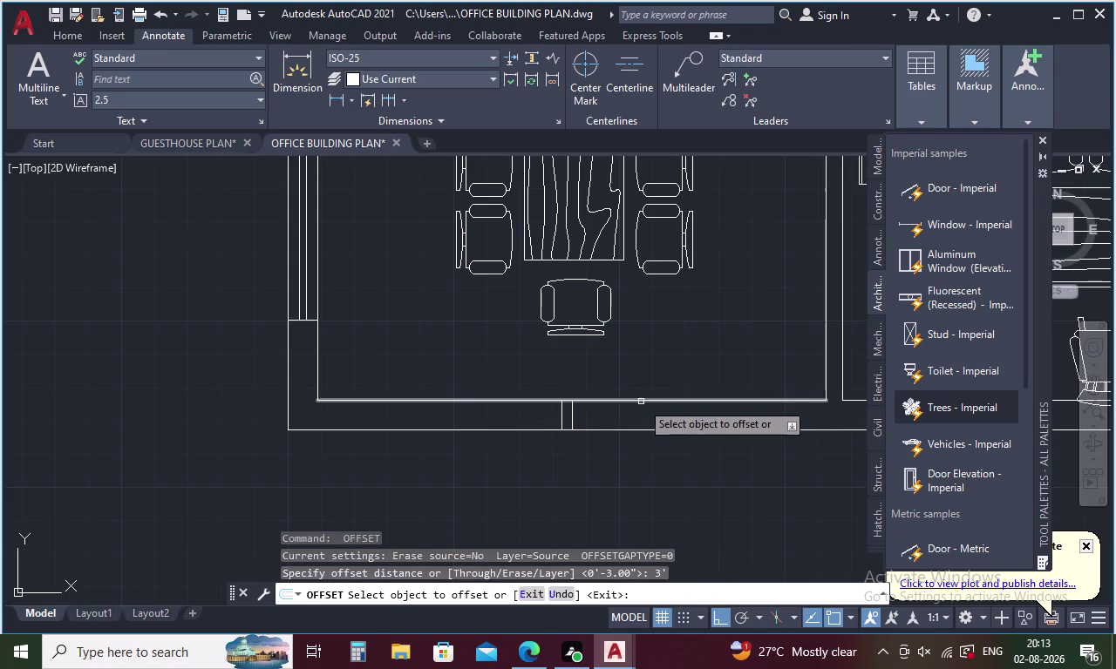
click(571, 415)
click(522, 423)
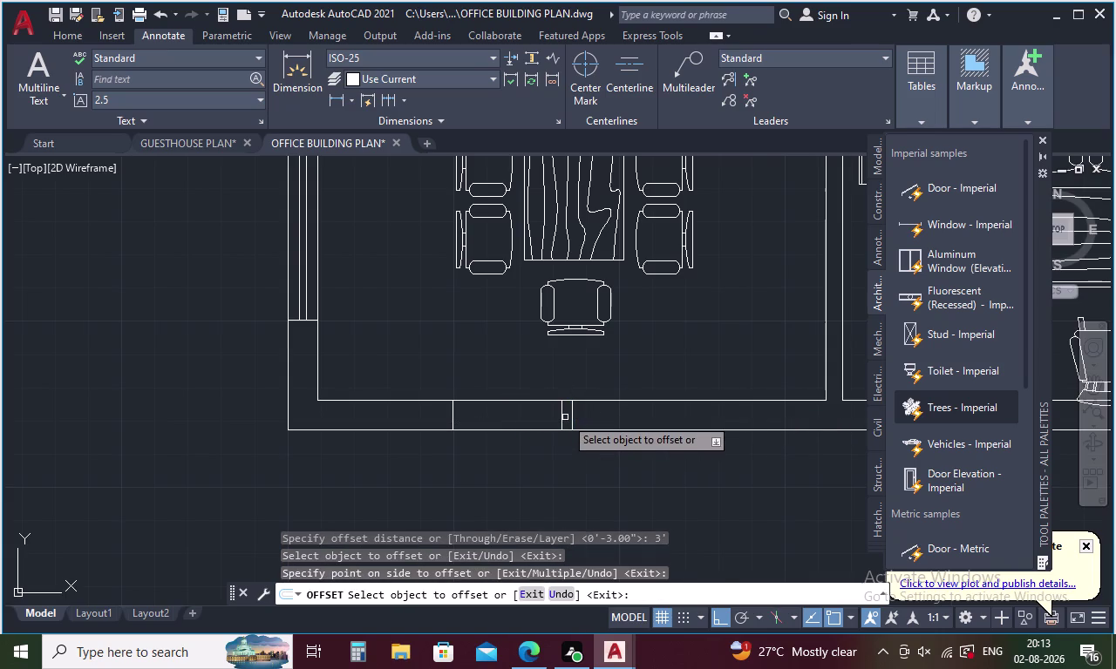
click(571, 407)
click(649, 418)
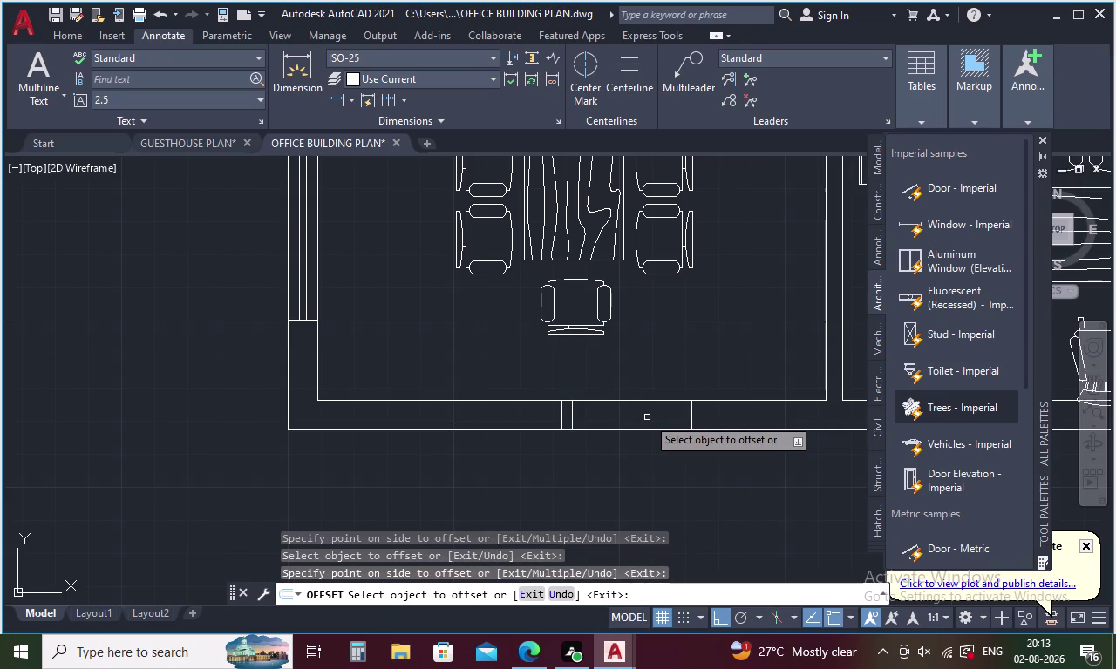
key(Escape)
click(561, 413)
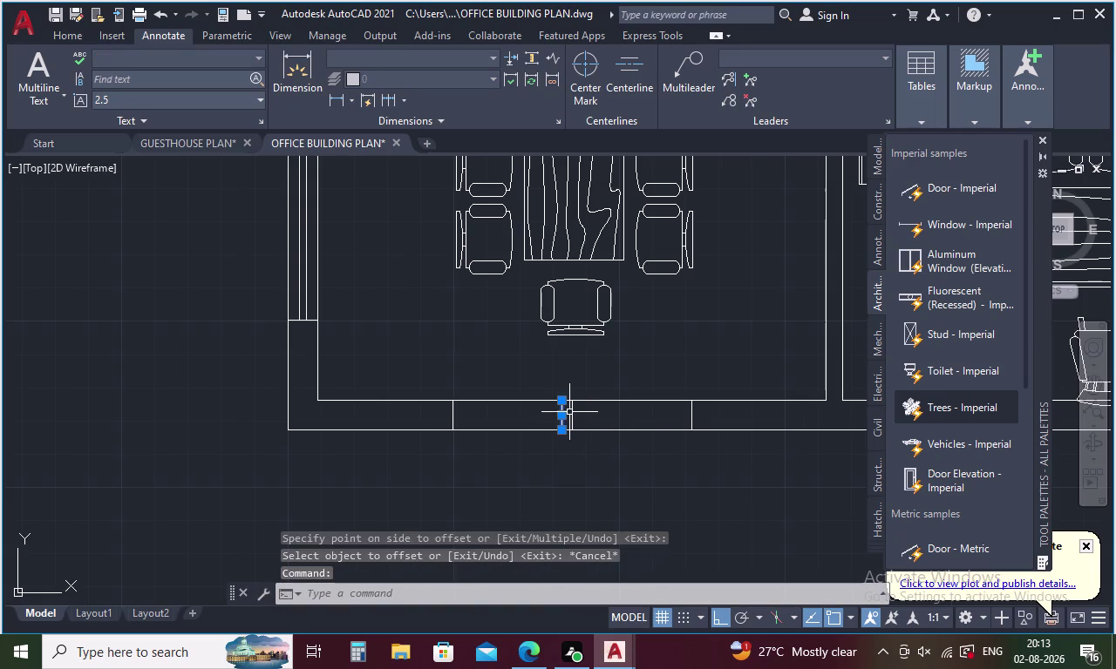
key(Delete)
Draw a line across the door opening in the lower wall.
key(l)
key(Return)
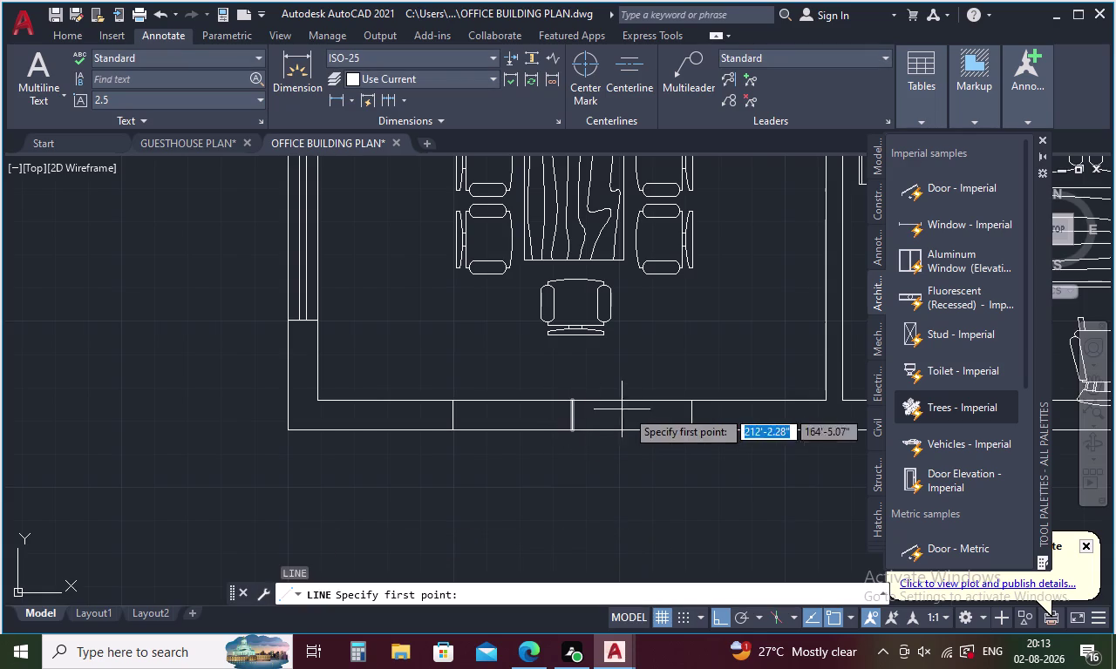
drag(689, 418, 674, 421)
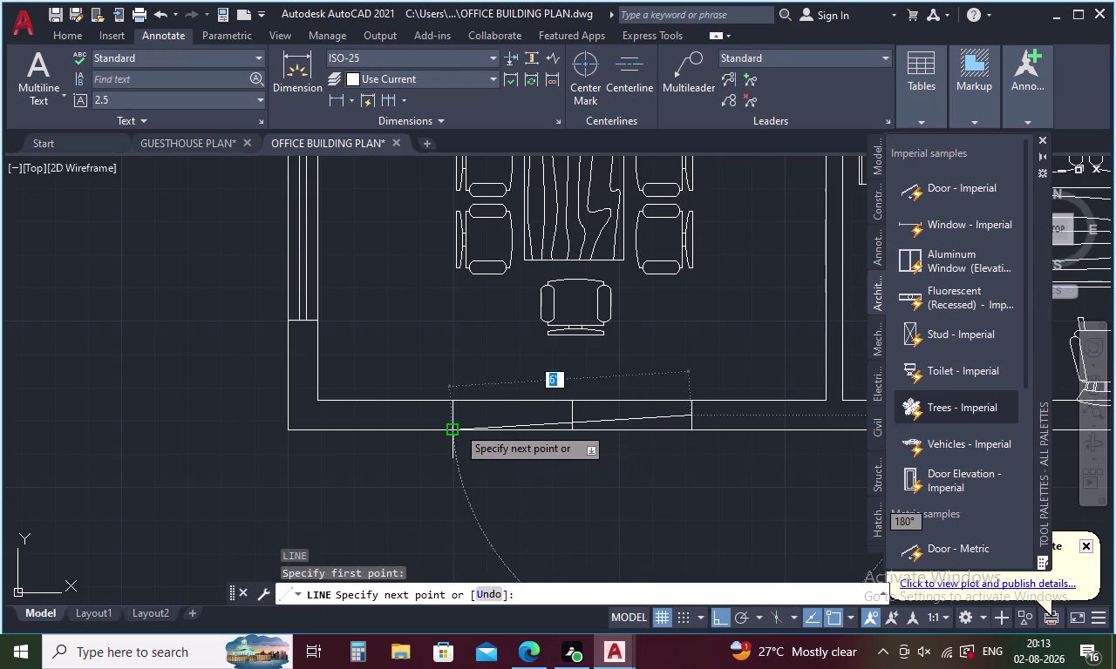
click(453, 421)
key(Escape)
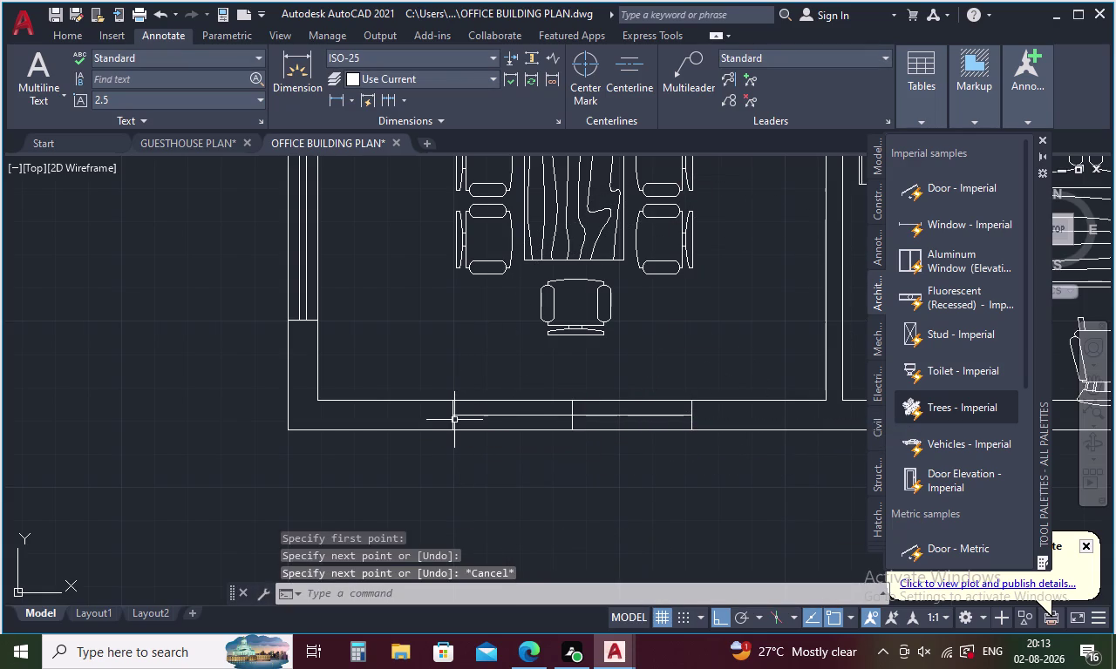
Offset the opening line by 1 to both sides.
key(o)
key(Return)
key(1)
key(Return)
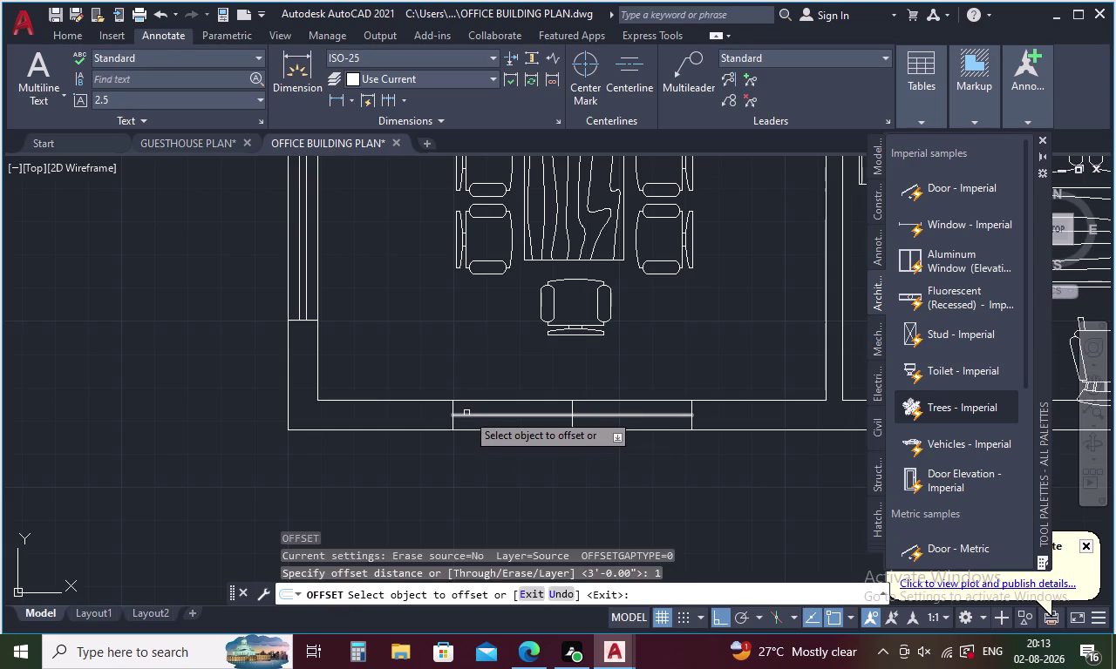
click(466, 413)
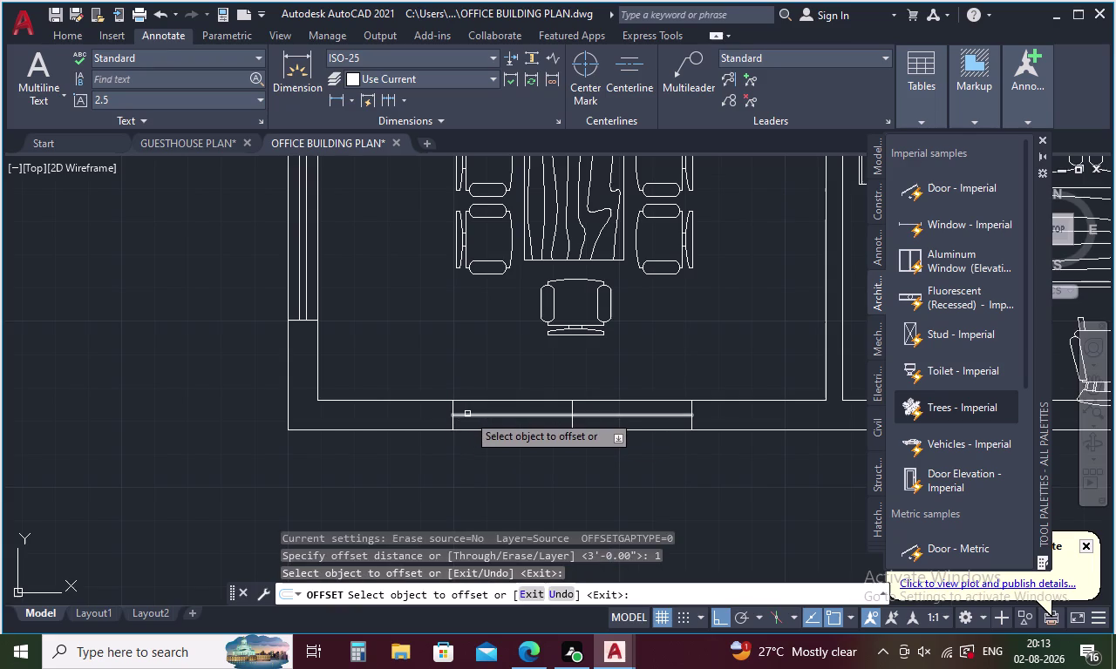
click(467, 414)
click(469, 424)
scroll(up, 3)
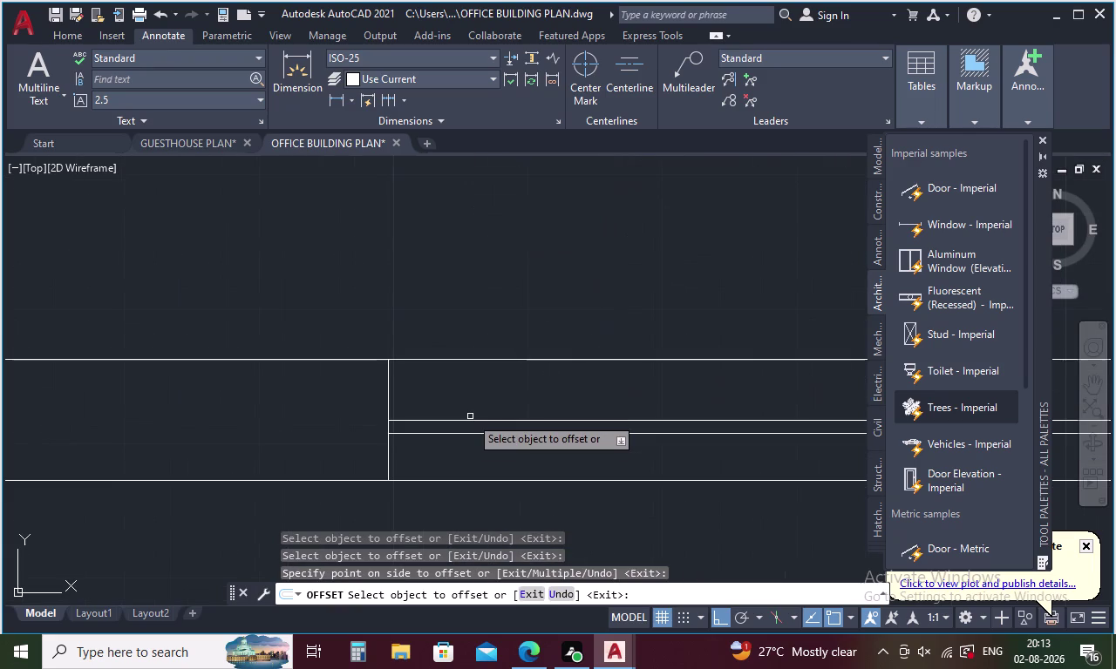
click(470, 420)
click(469, 406)
scroll(down, 3)
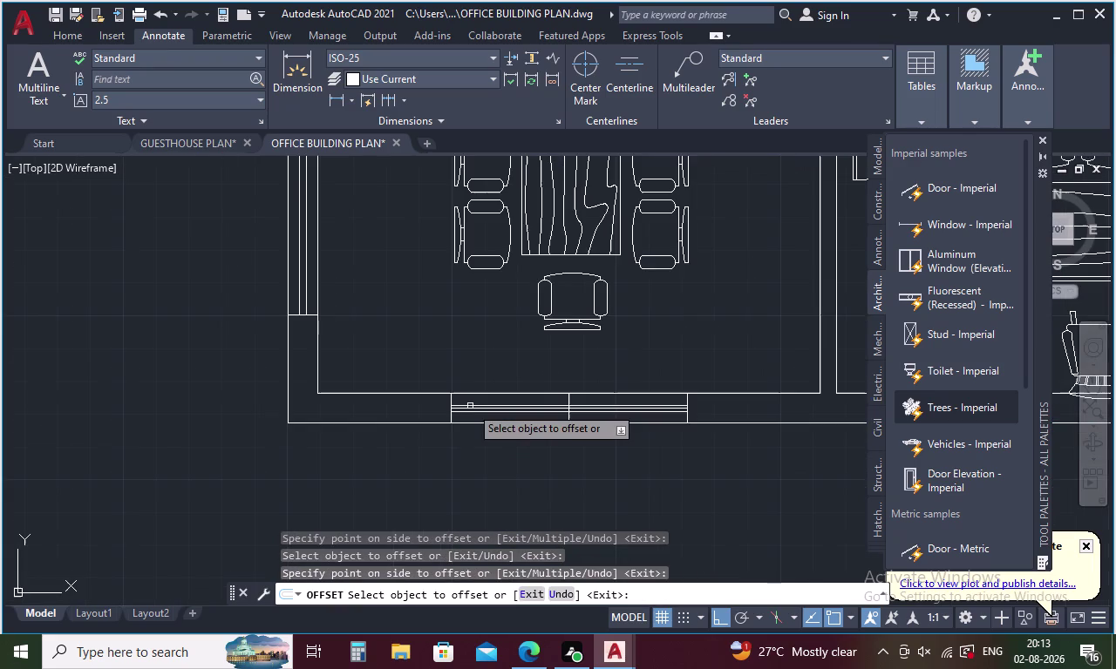
key(Escape)
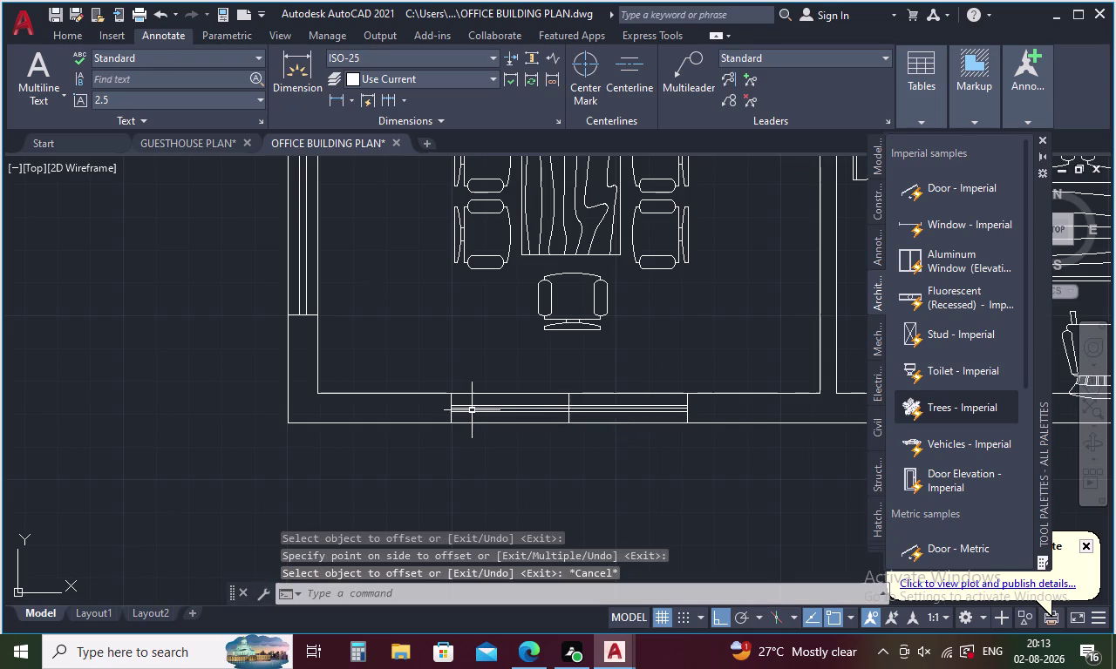
Erase the original opening line and another leftover line, then select the chair.
scroll(up, 3)
click(473, 408)
scroll(down, 3)
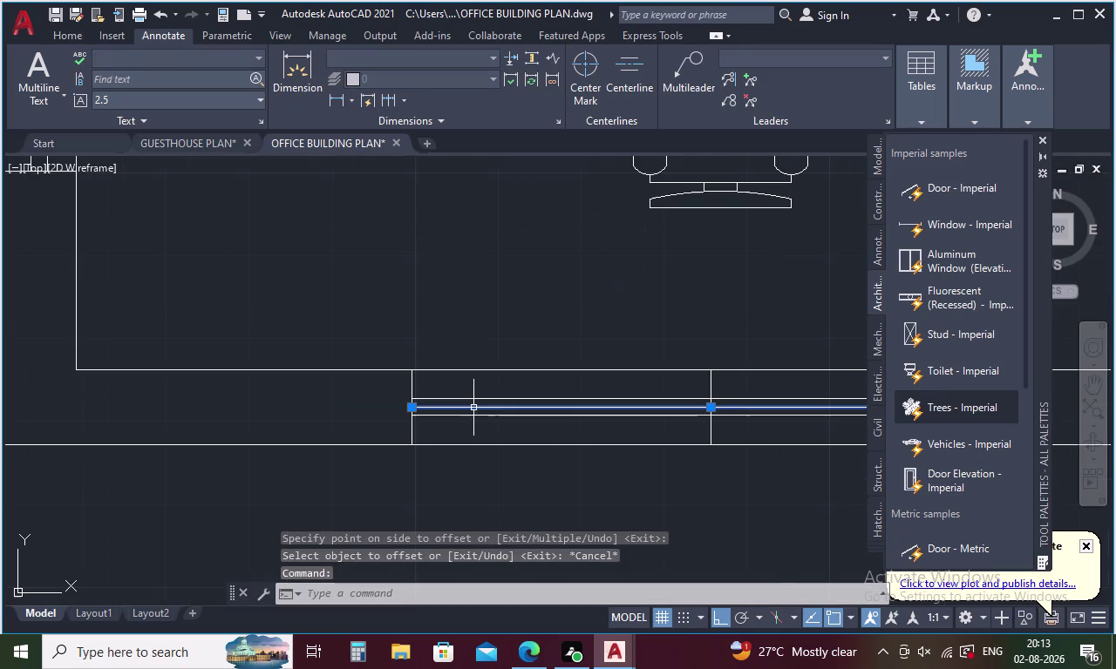
key(Delete)
scroll(down, 3)
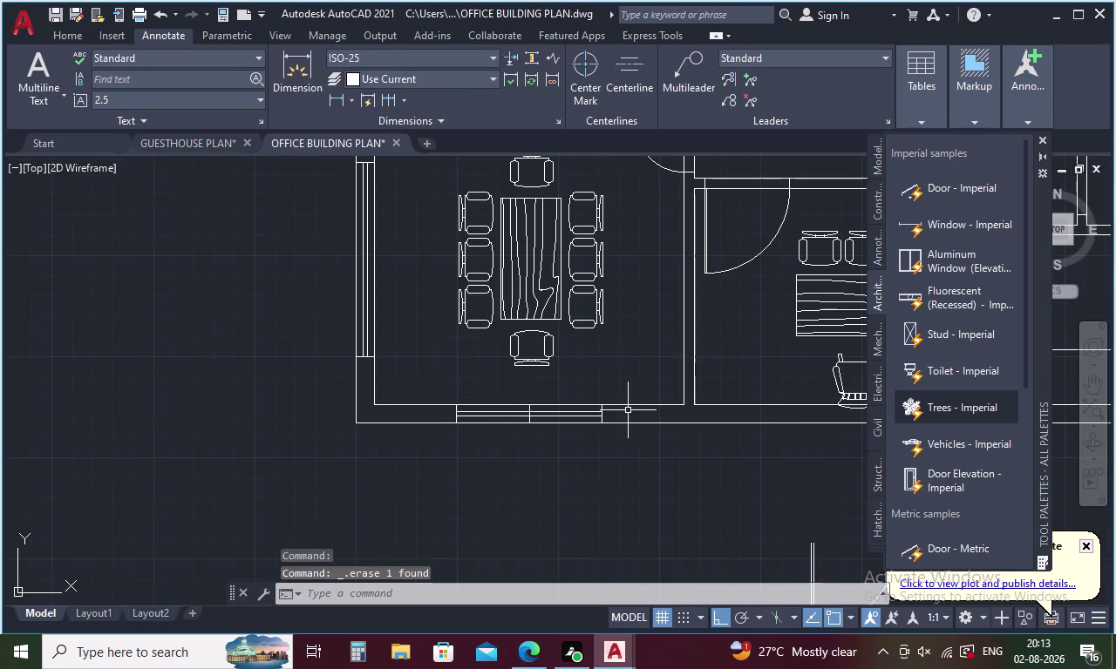
middle_drag(637, 412, 370, 435)
scroll(up, 3)
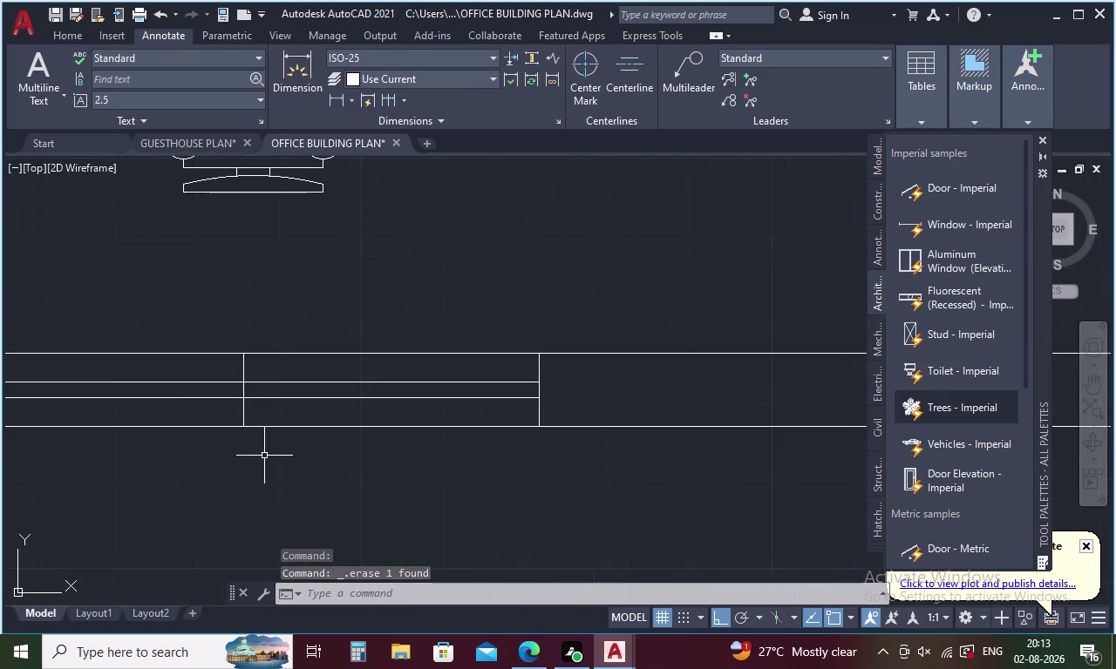
click(241, 415)
key(Delete)
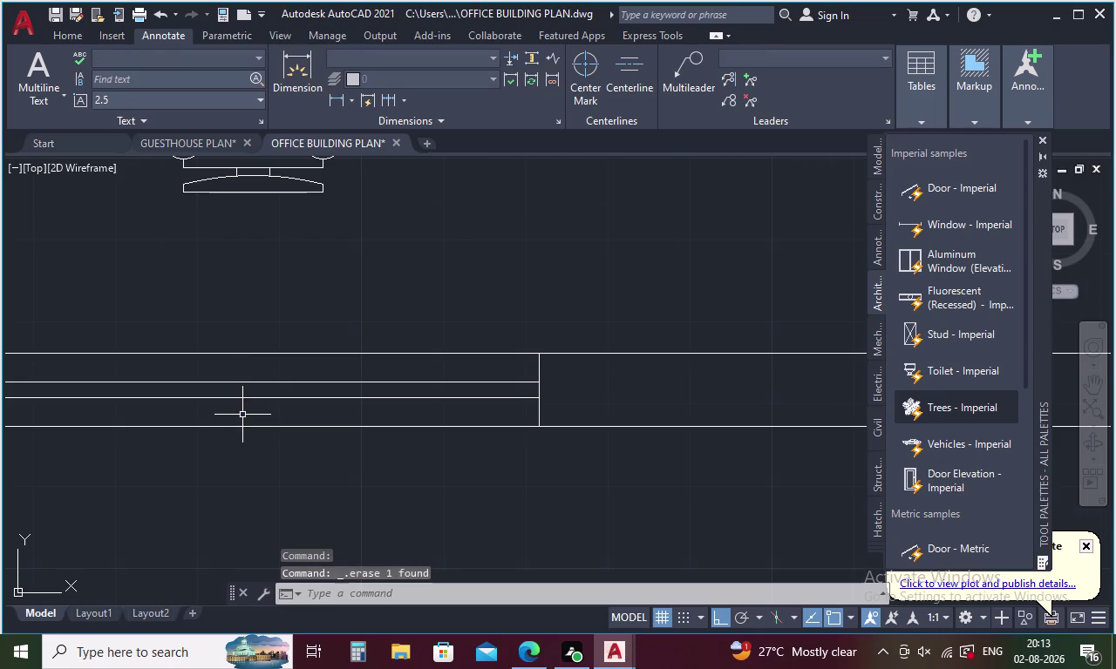
scroll(down, 3)
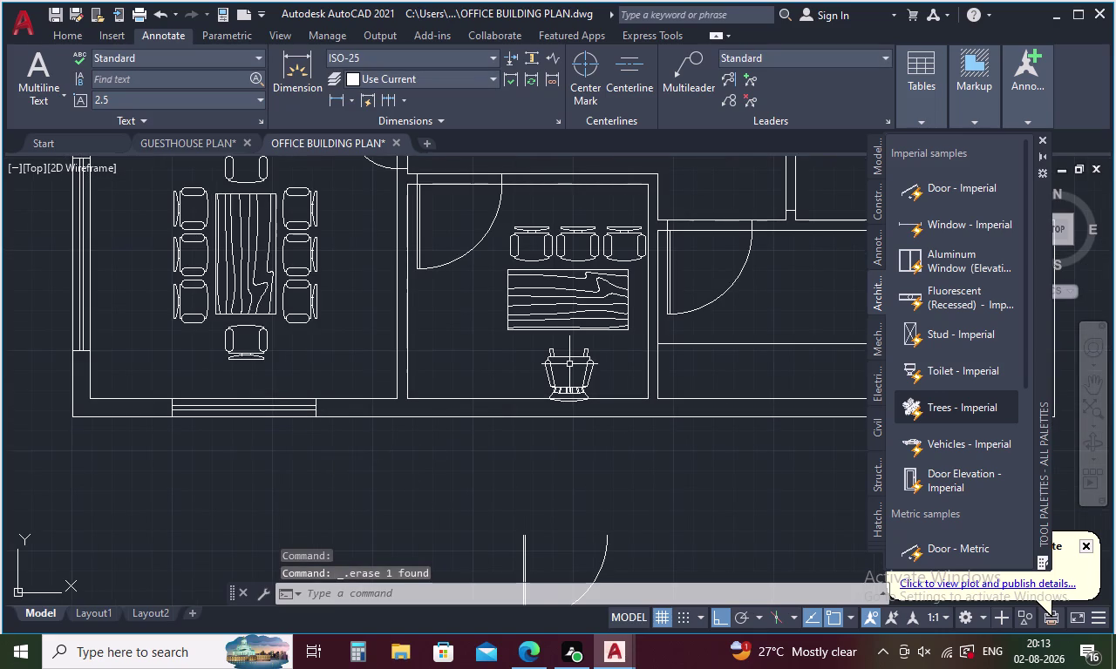
click(572, 363)
click(587, 367)
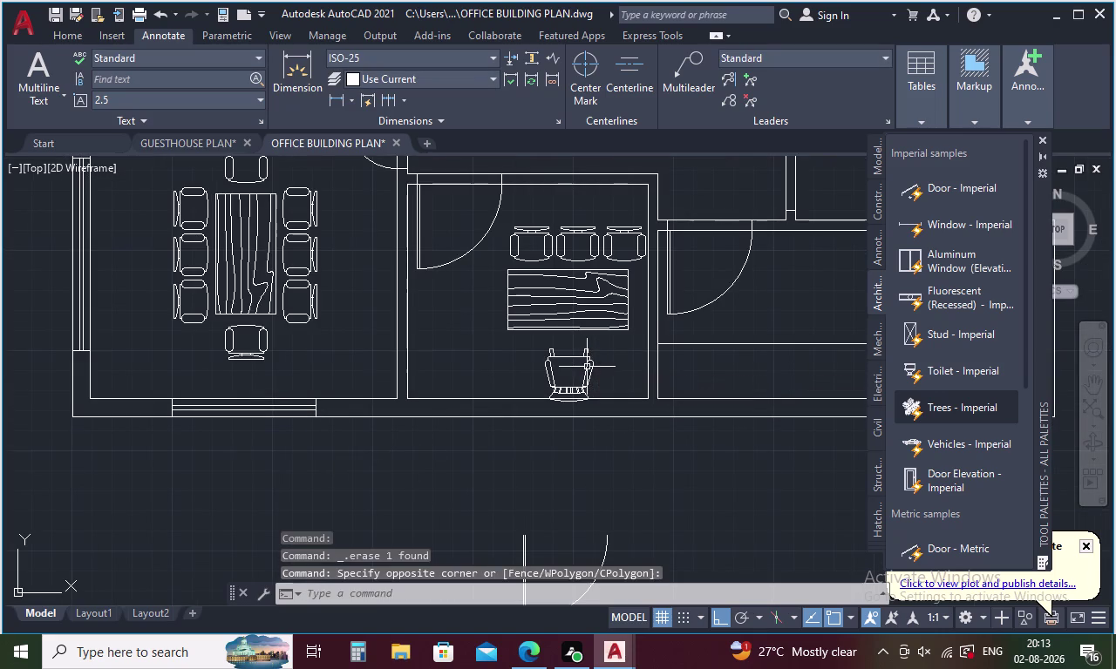
Move the selected chair upward to sit just below the three-chair desk.
click(589, 378)
right_click(578, 375)
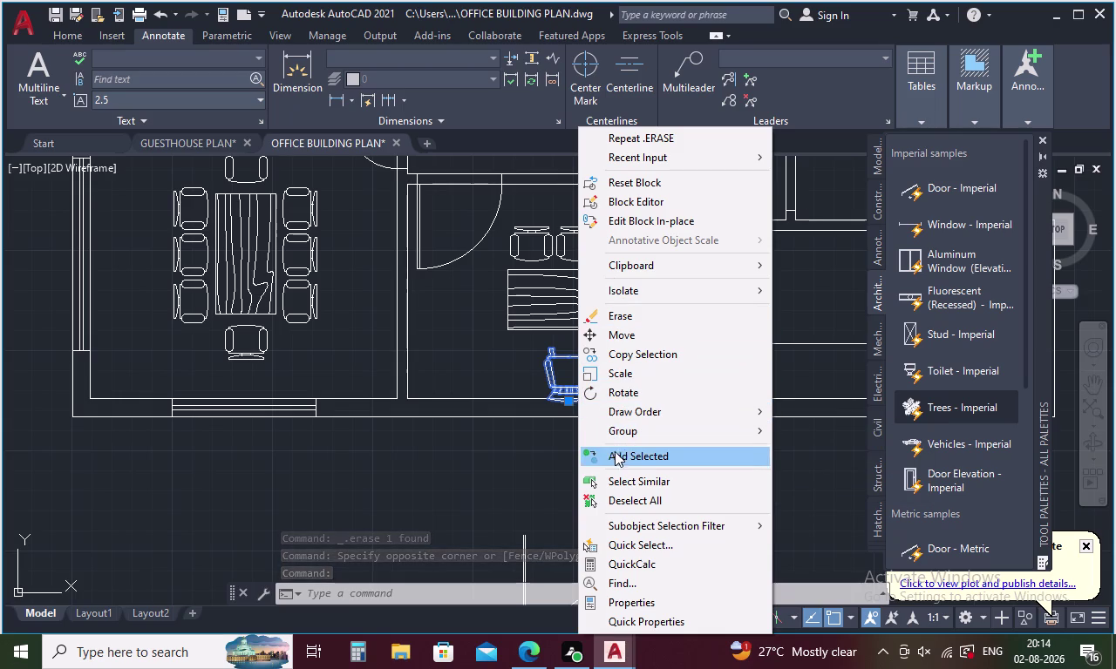
click(609, 337)
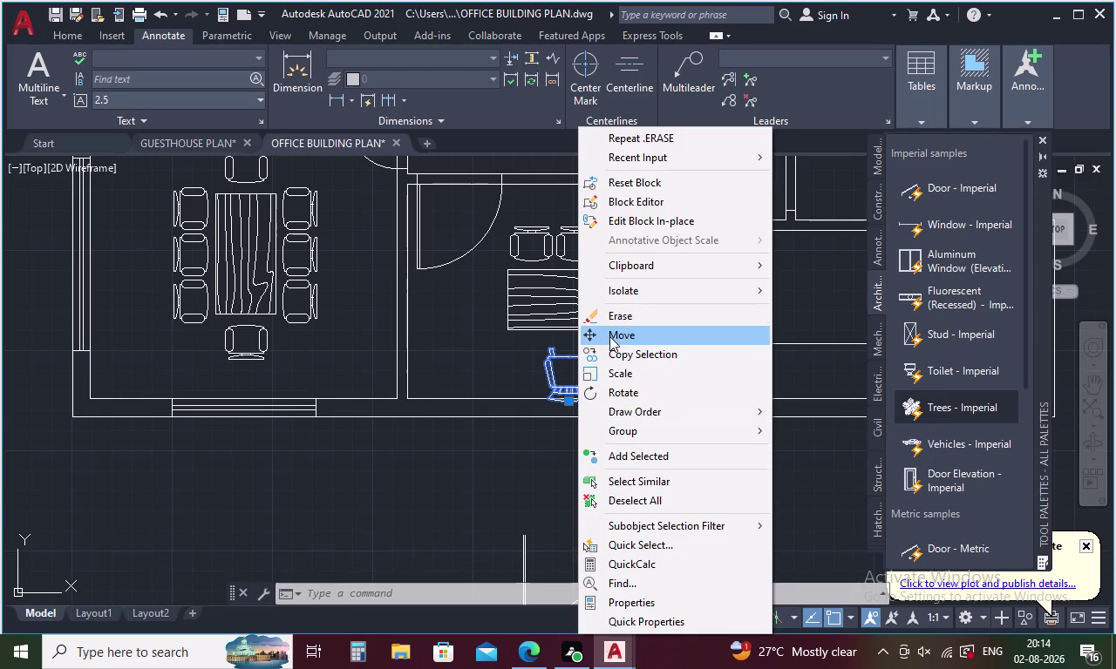
click(566, 377)
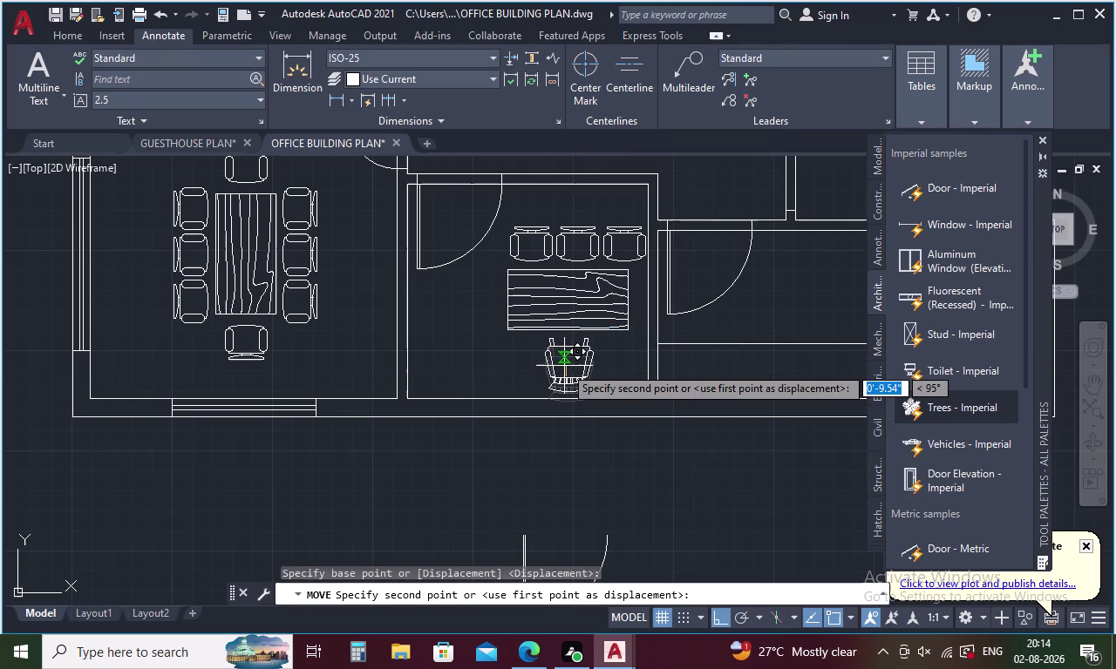
click(564, 365)
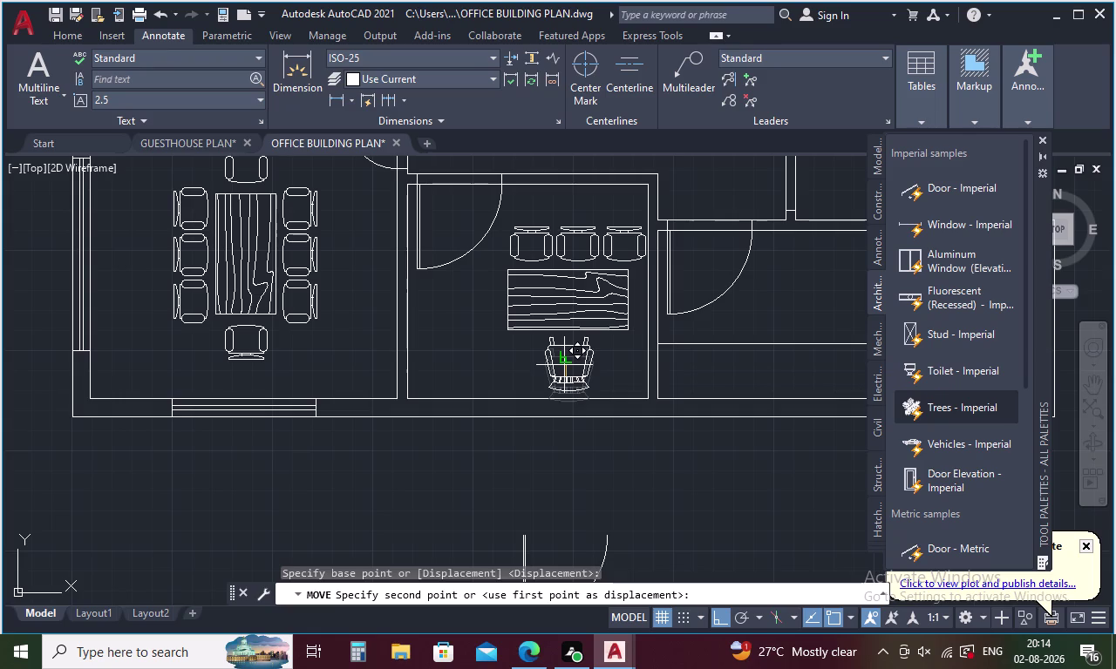
scroll(down, 3)
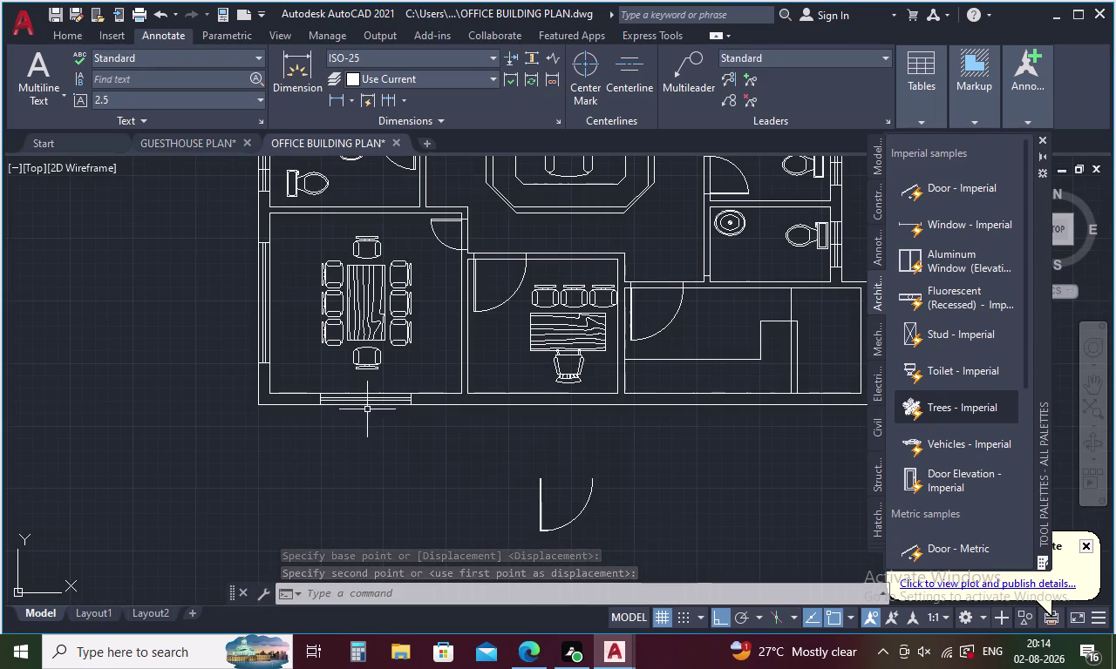
Lasso-select the window lines and move them into the wall below the desk room.
scroll(up, 3)
drag(679, 372, 333, 395)
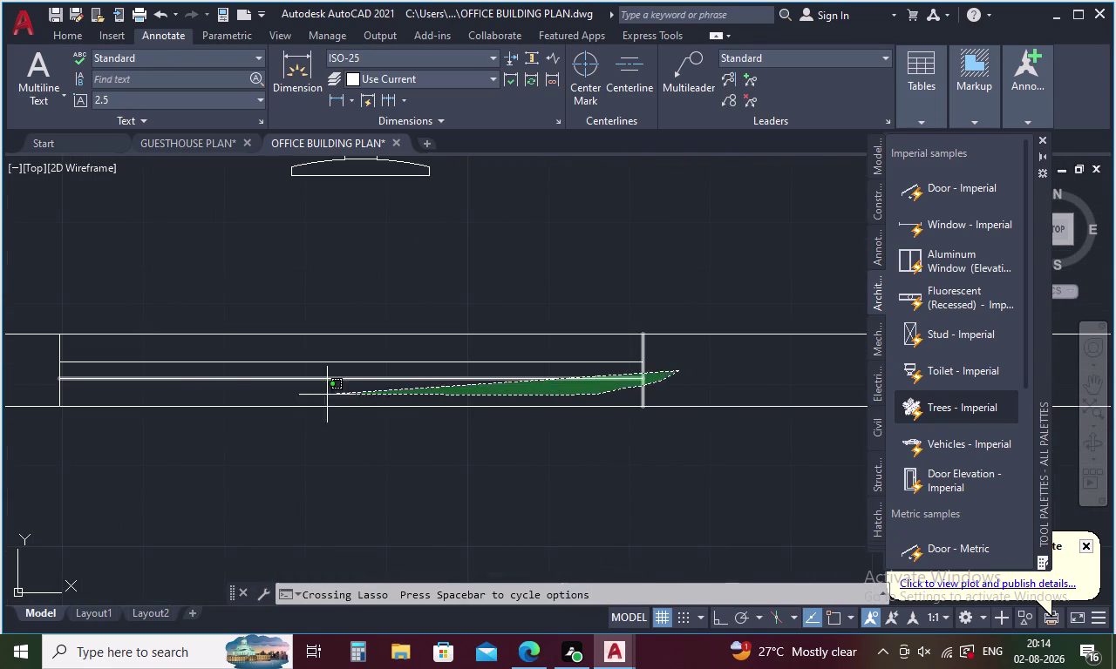
drag(333, 395, 52, 358)
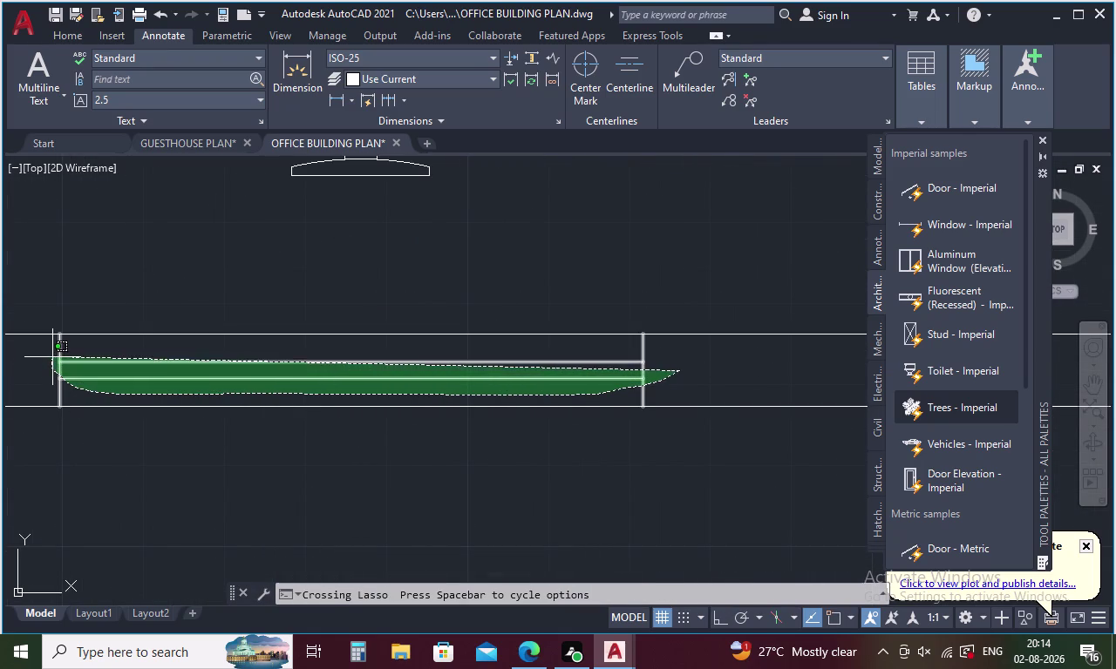
drag(52, 357, 53, 355)
right_click(301, 472)
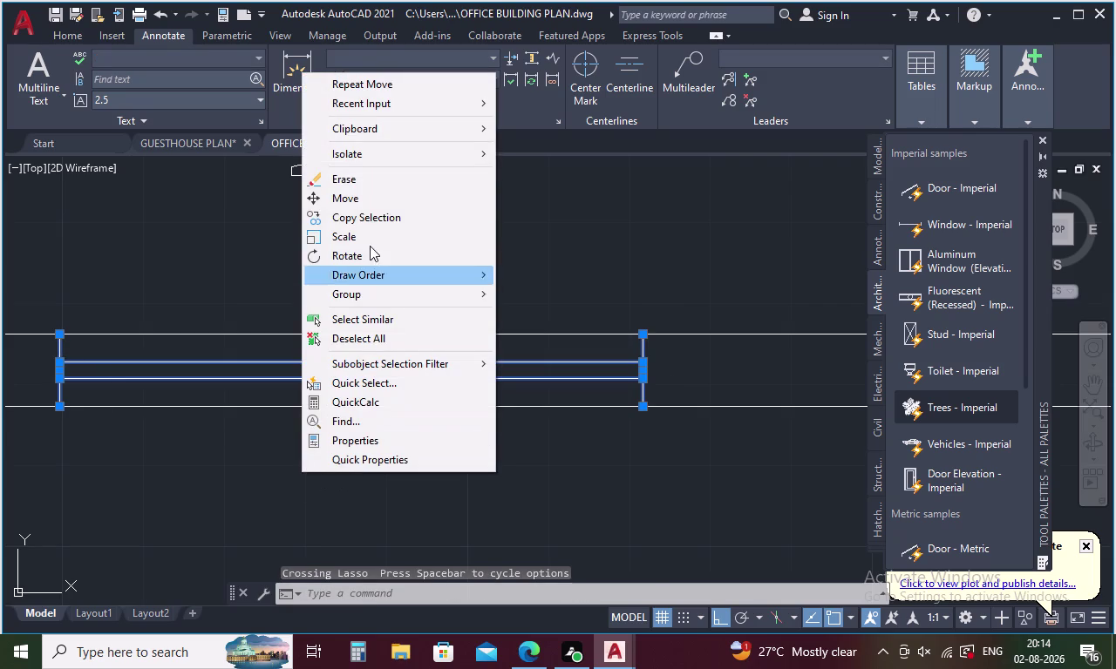
click(362, 198)
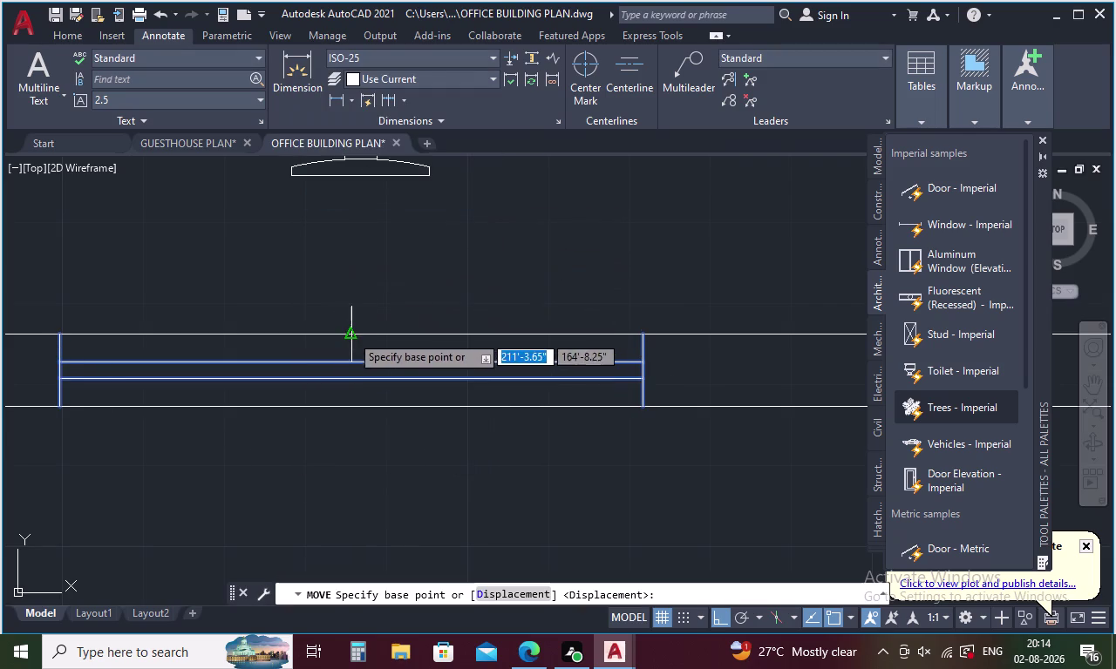
click(353, 333)
scroll(down, 3)
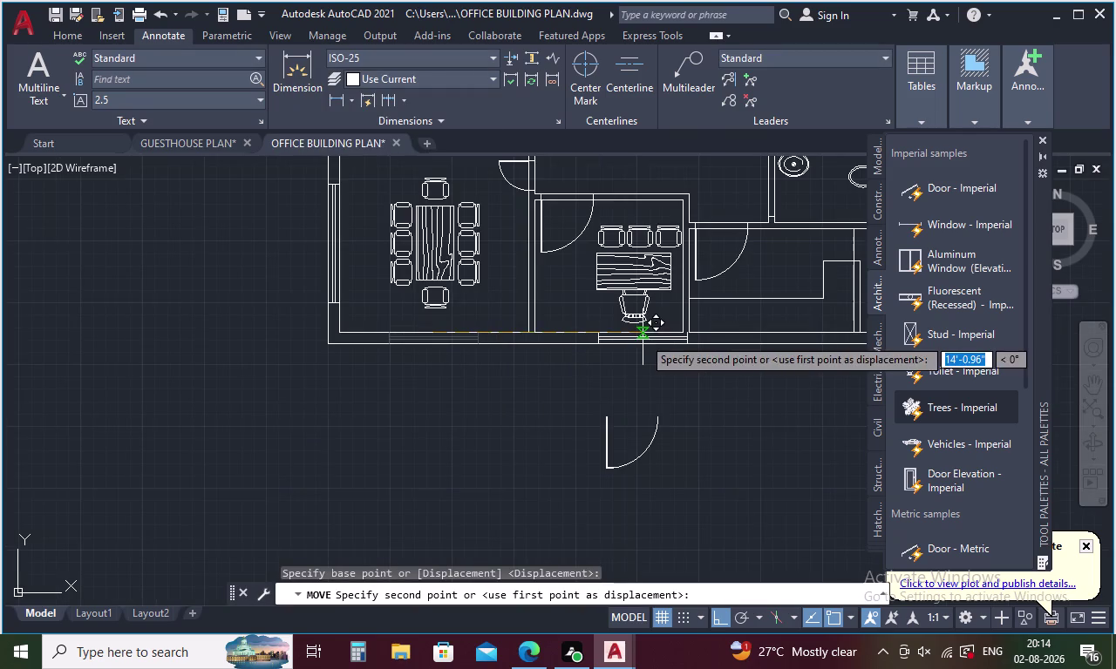
scroll(up, 3)
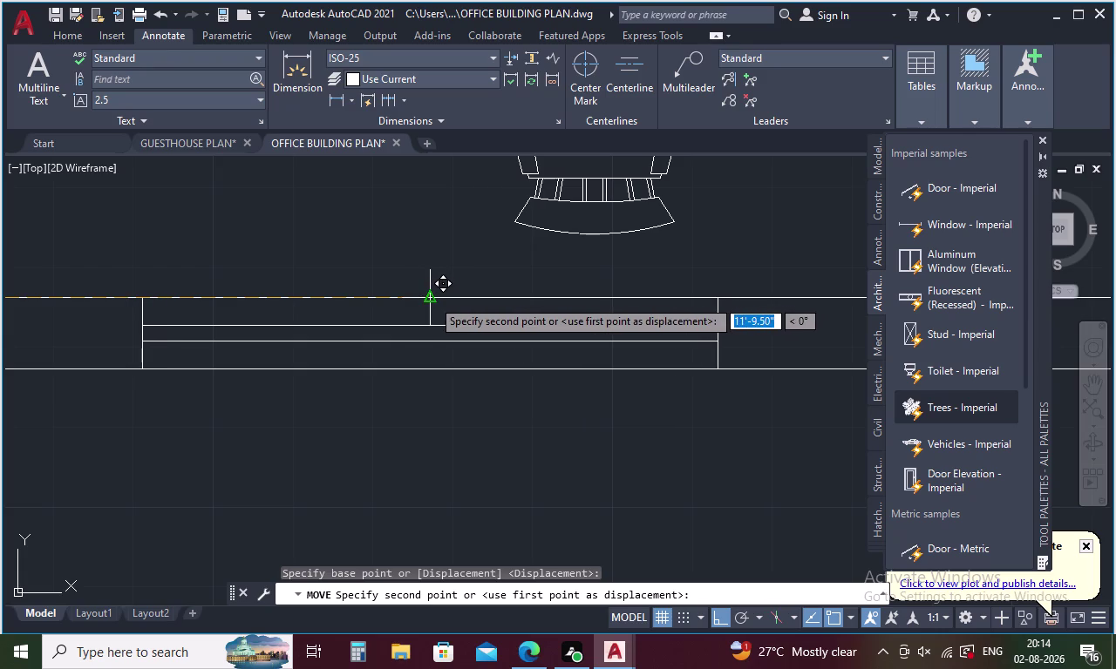
click(431, 299)
scroll(down, 3)
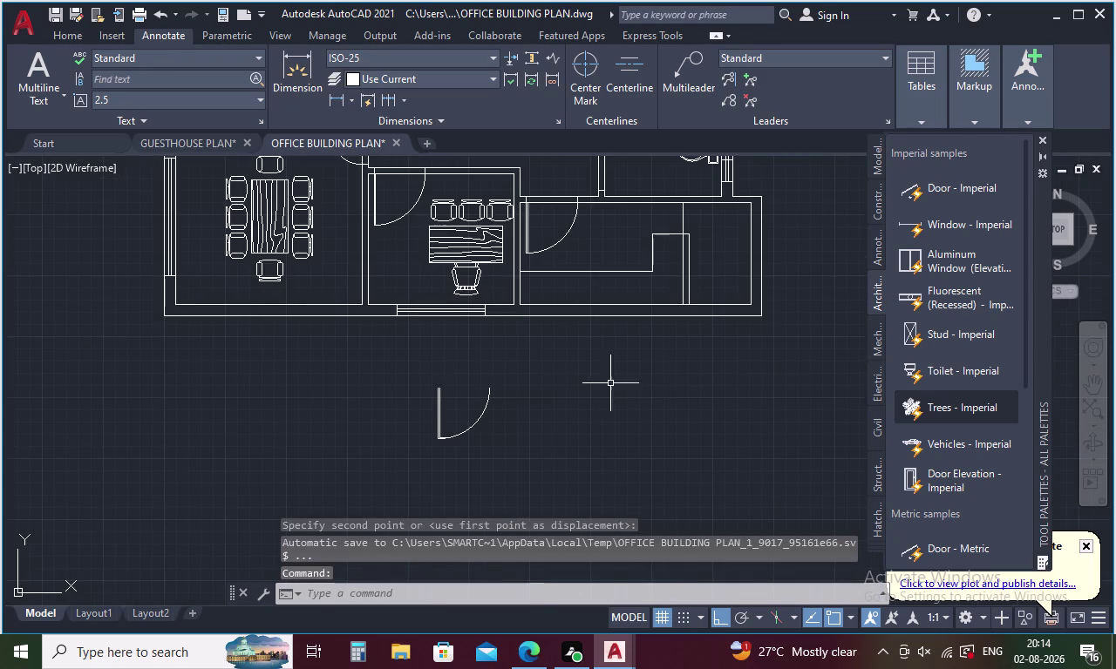
drag(601, 390, 365, 379)
Draw a window jamb across the lower wall and offset it 4' to the right.
key(Delete)
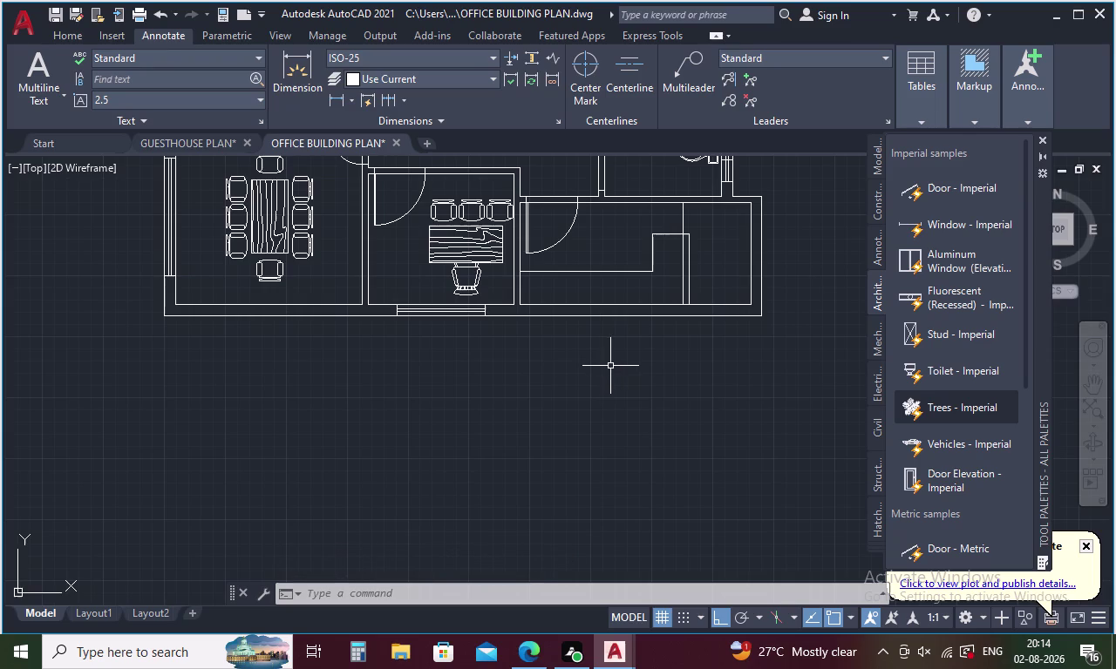
key(l)
key(Return)
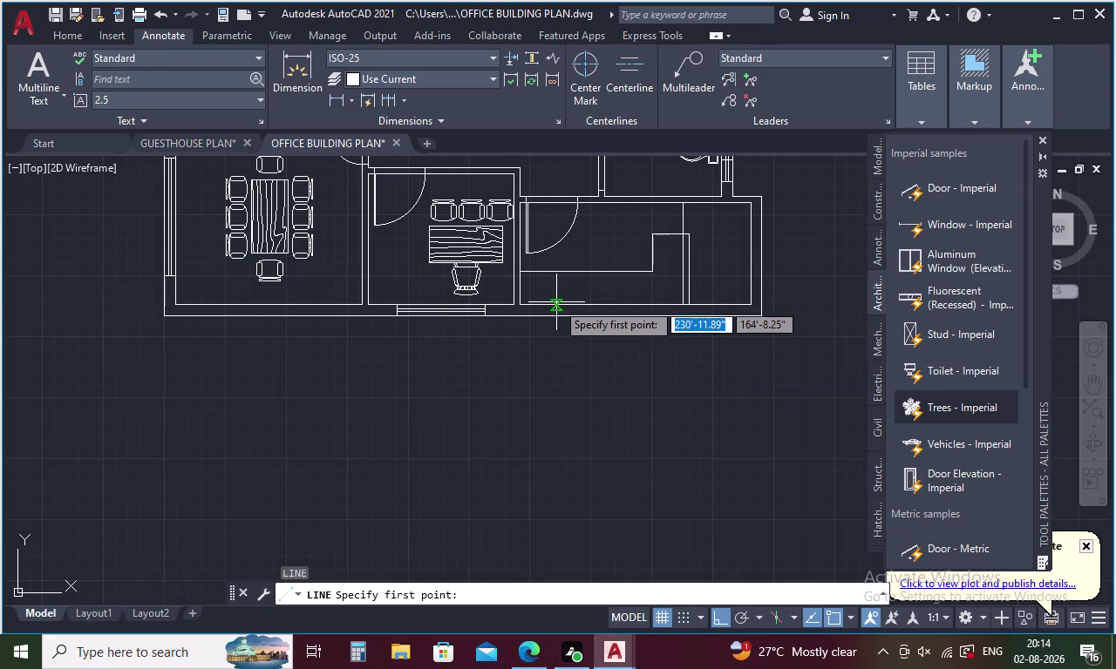
scroll(up, 3)
click(507, 315)
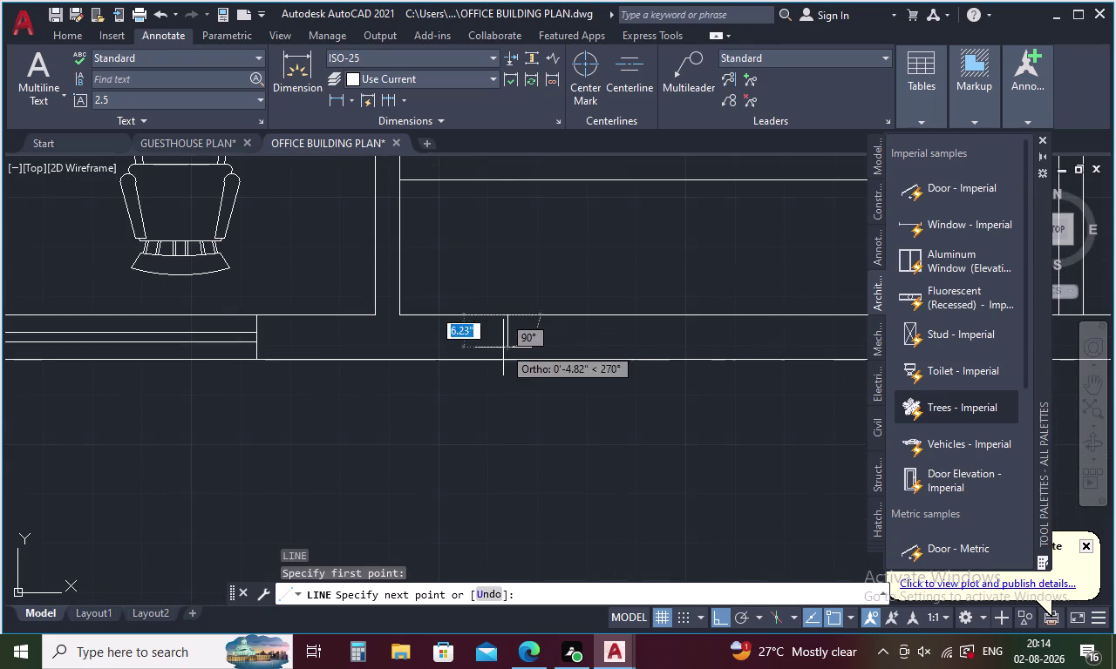
click(501, 360)
key(Escape)
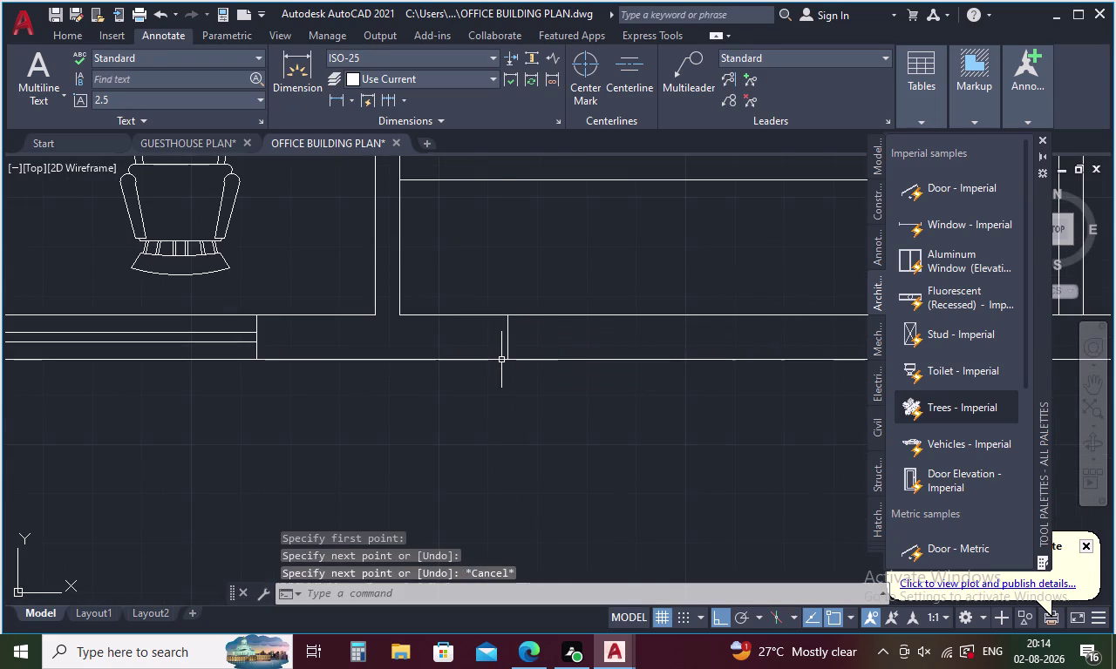
key(o)
key(Return)
text(4')
key(Return)
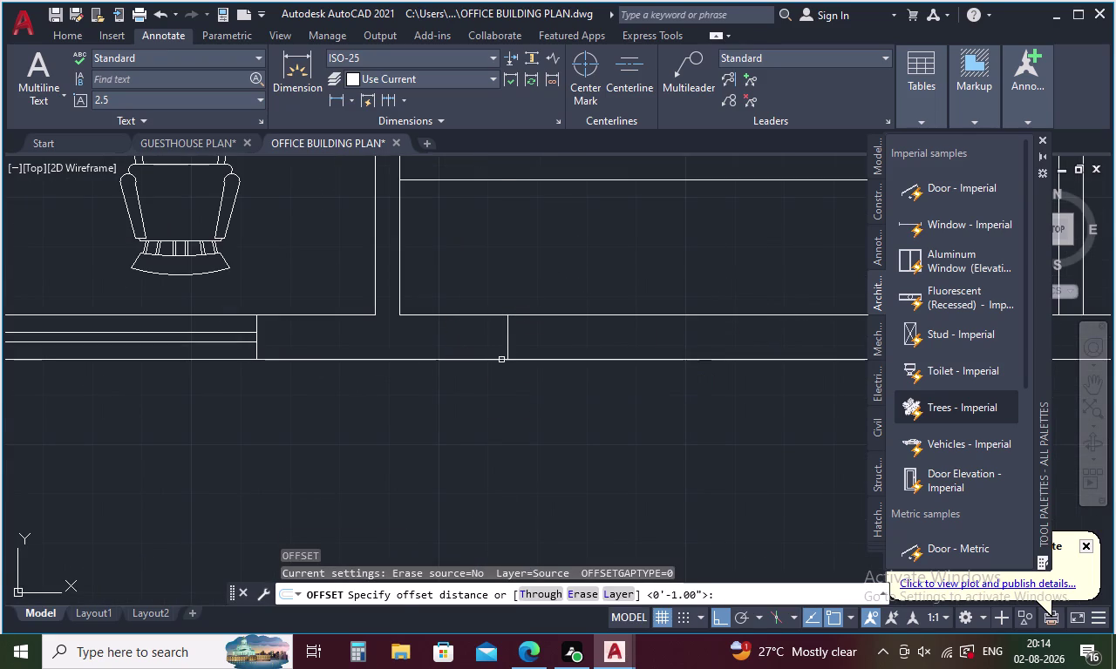
click(507, 335)
click(705, 323)
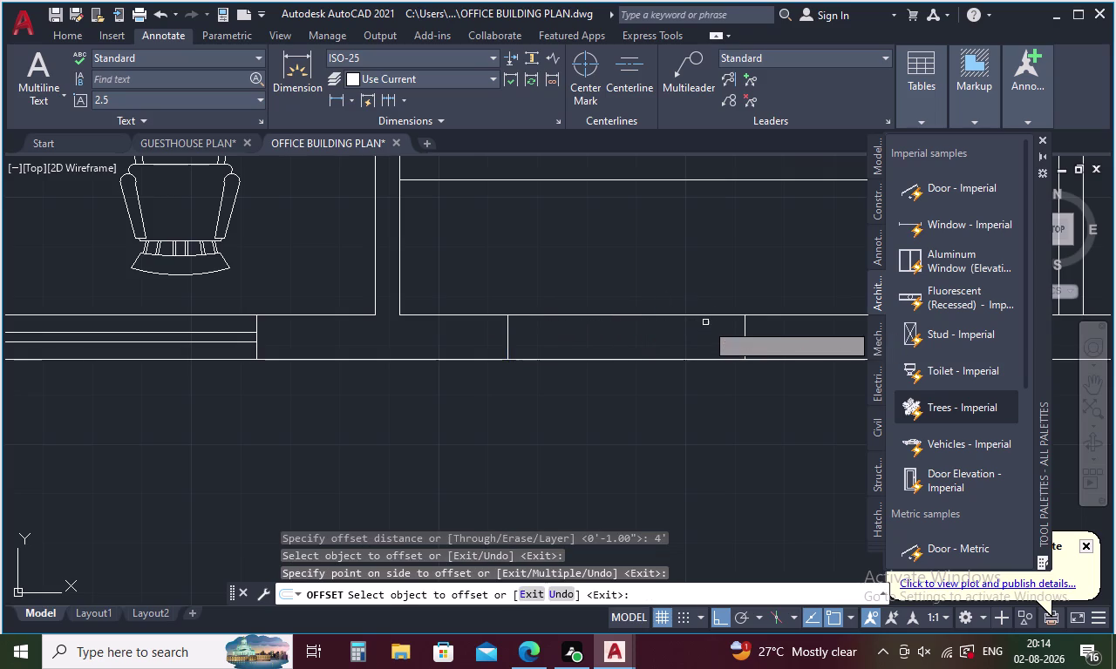
key(Escape)
Draw the sill line between the two jambs.
key(l)
key(Return)
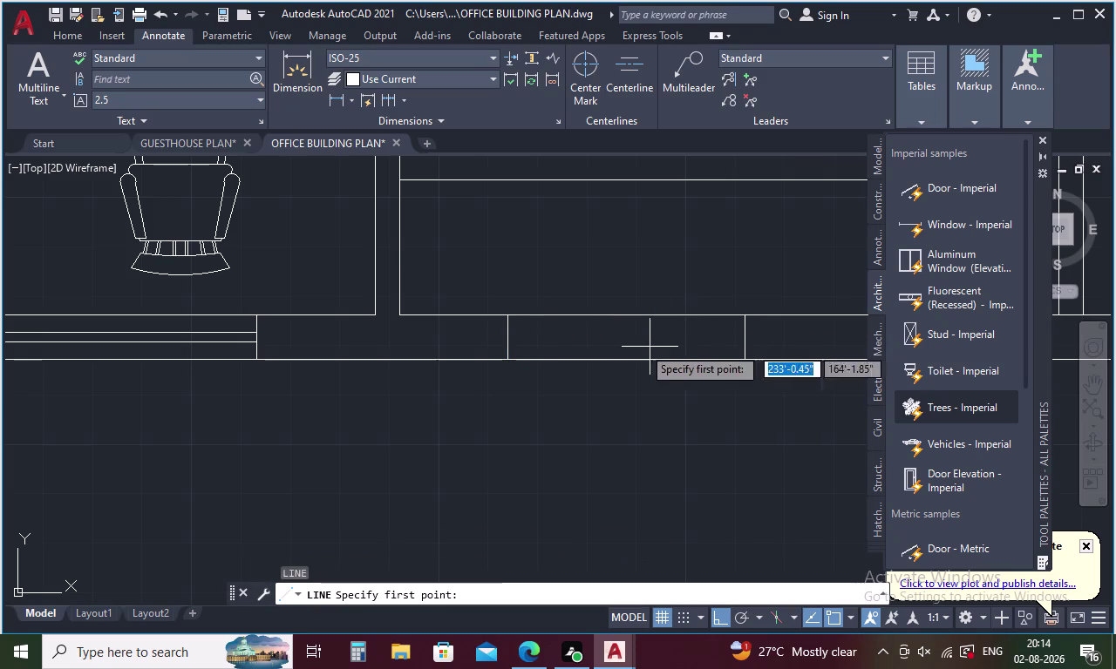
click(509, 336)
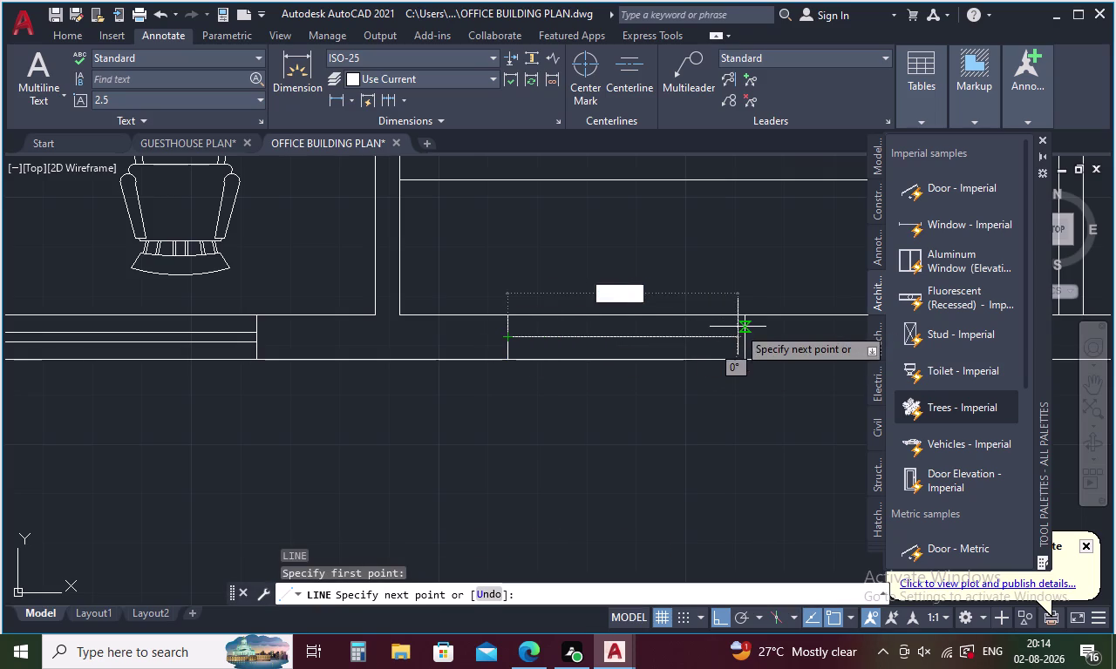
click(743, 332)
key(Escape)
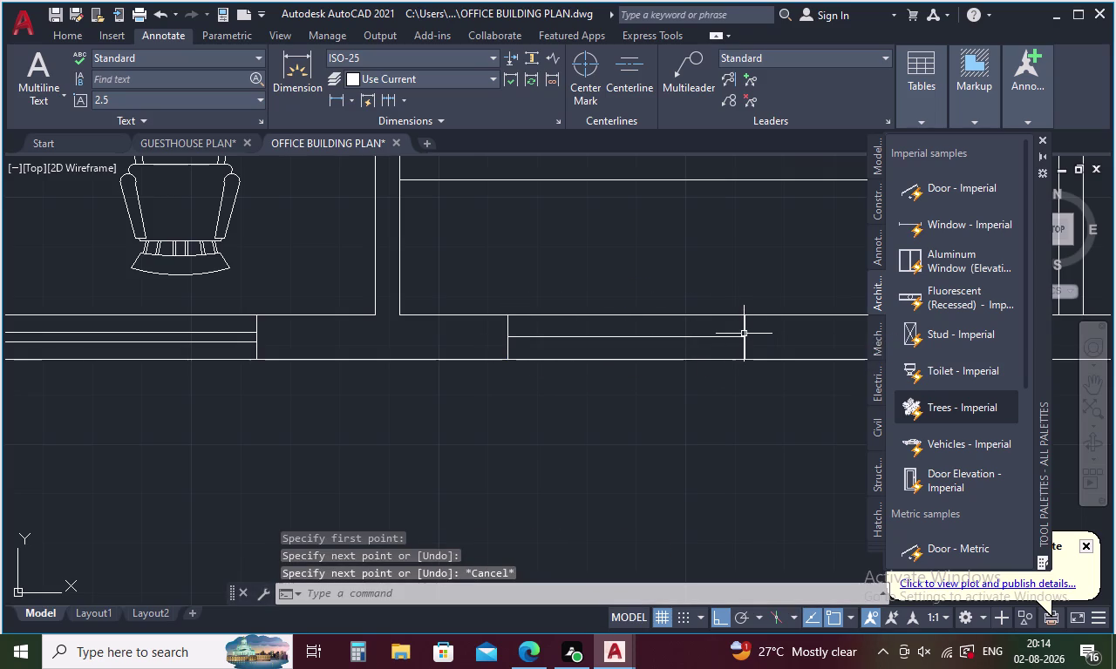
Offset the sill line by 1 above and below, then delete the middle line.
key(o)
key(Return)
key(1)
key(Return)
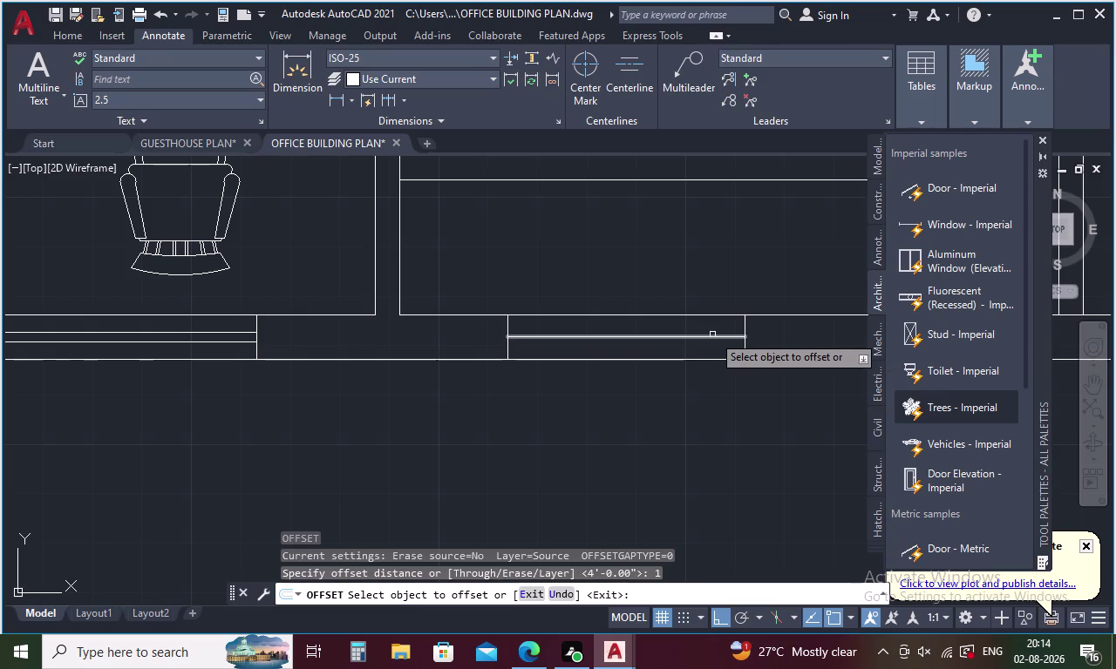
click(697, 337)
click(698, 326)
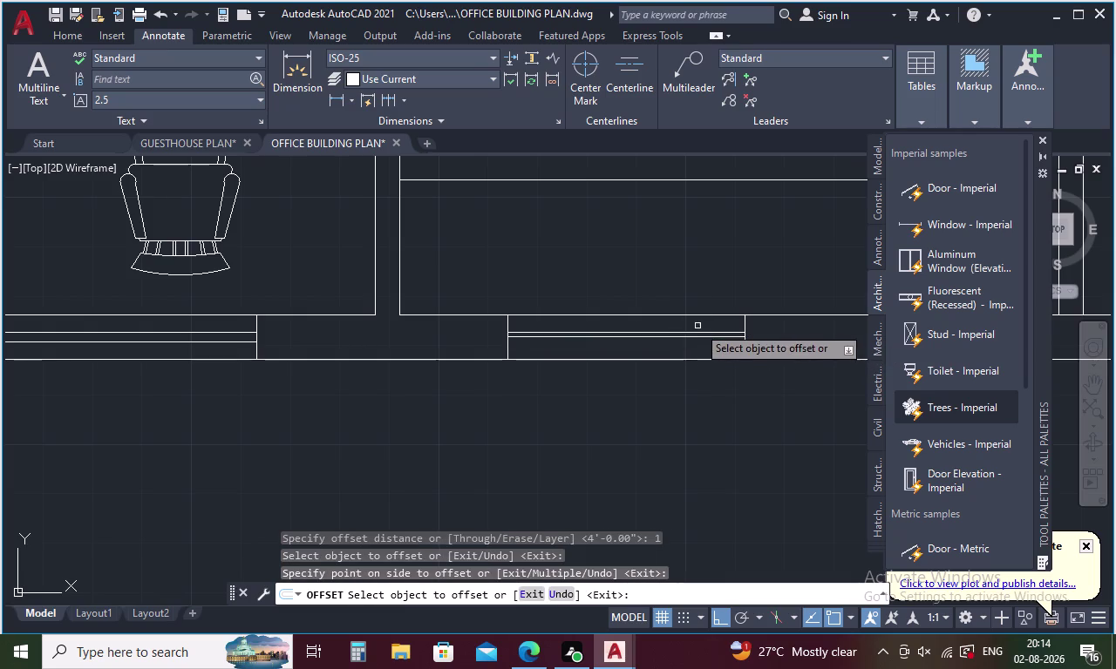
click(697, 336)
click(699, 349)
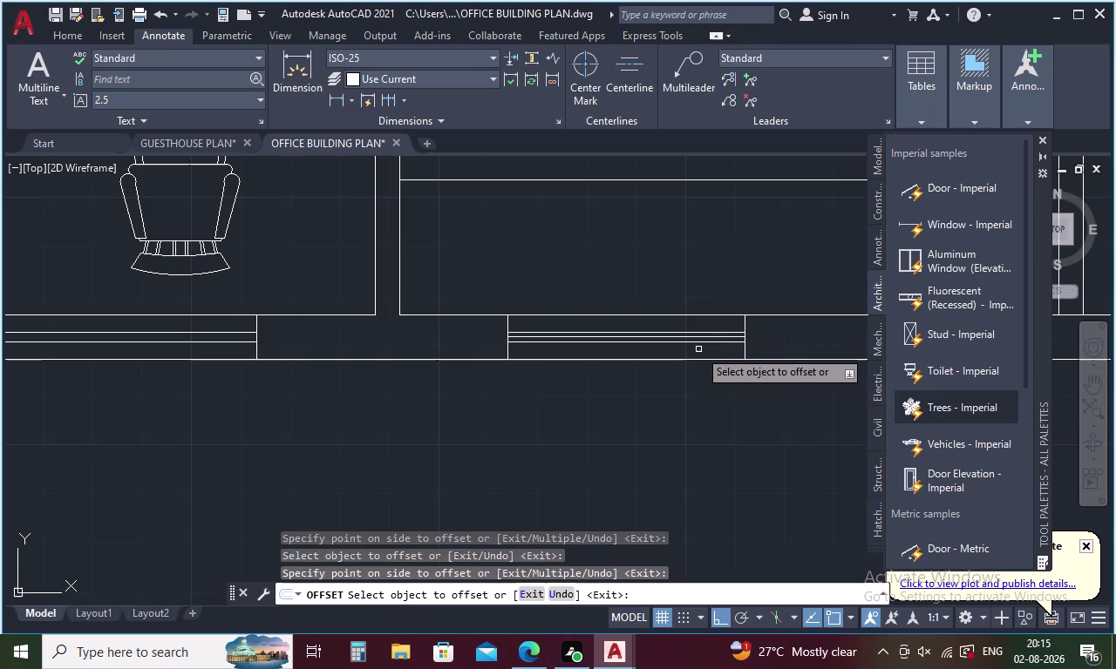
key(Escape)
click(668, 337)
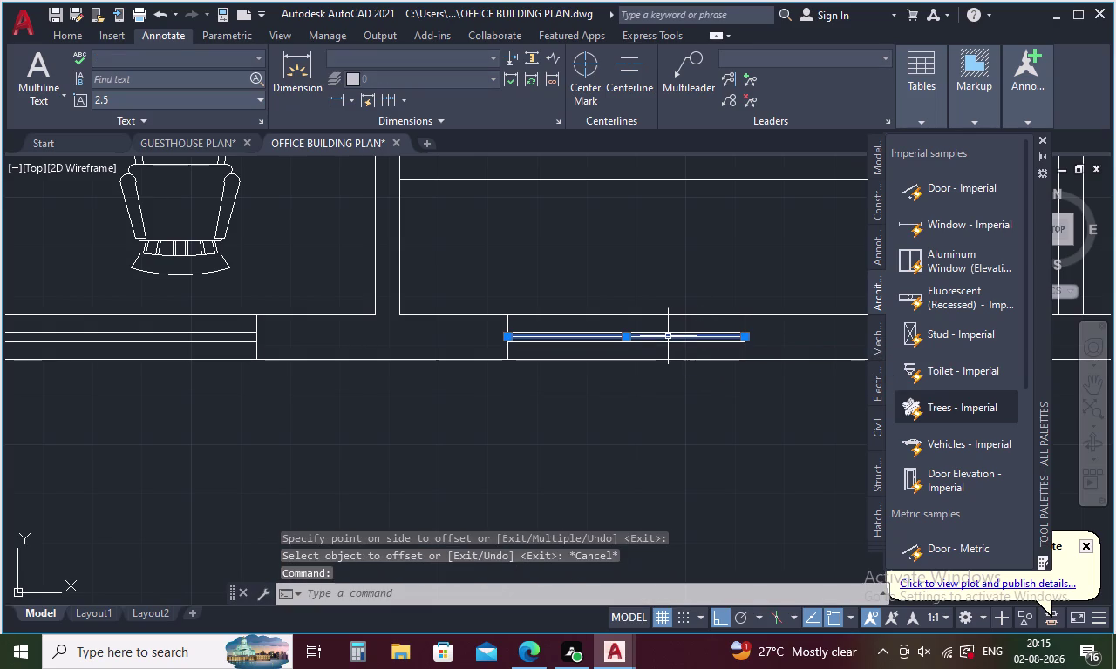
key(Delete)
scroll(down, 3)
middle_drag(616, 363, 615, 363)
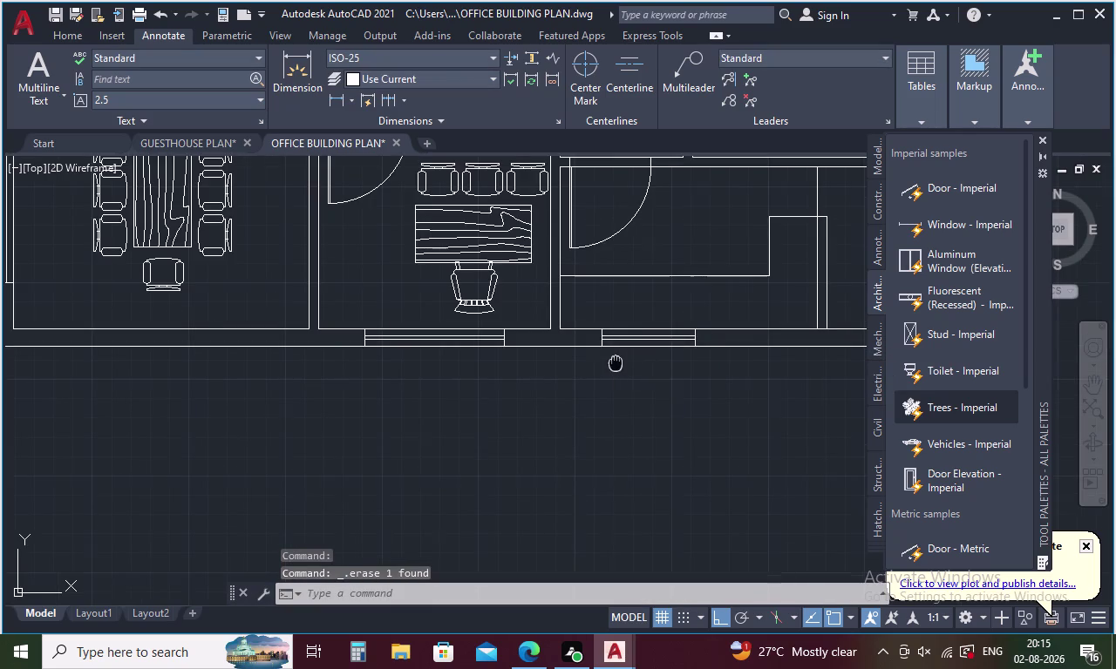
middle_drag(615, 363, 550, 478)
scroll(down, 3)
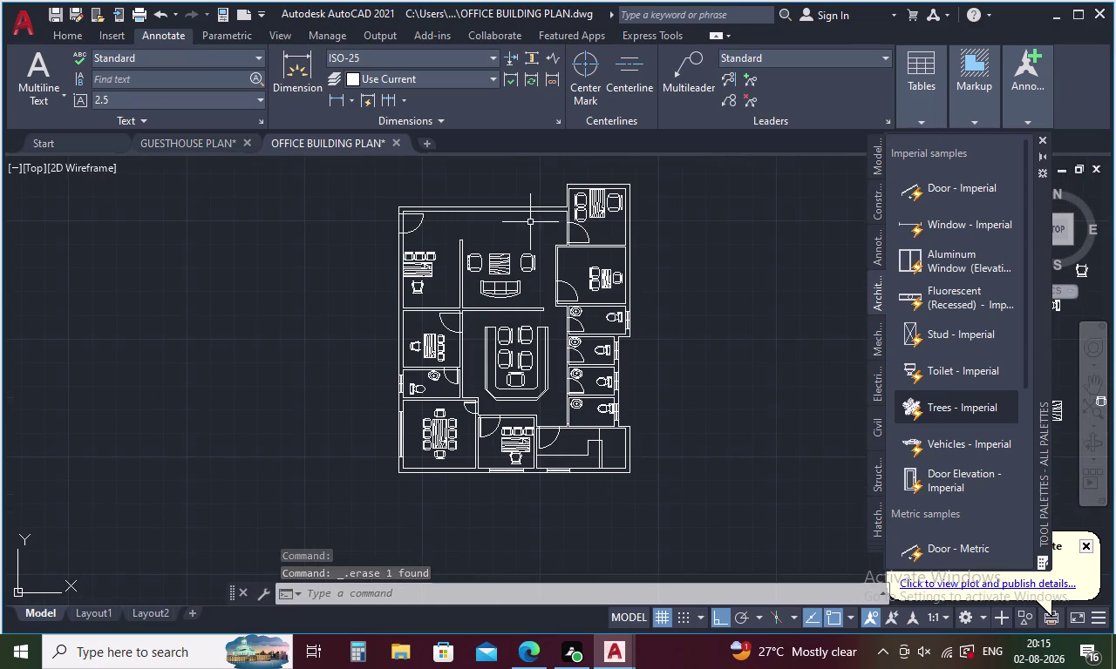
middle_drag(530, 222, 516, 318)
scroll(up, 3)
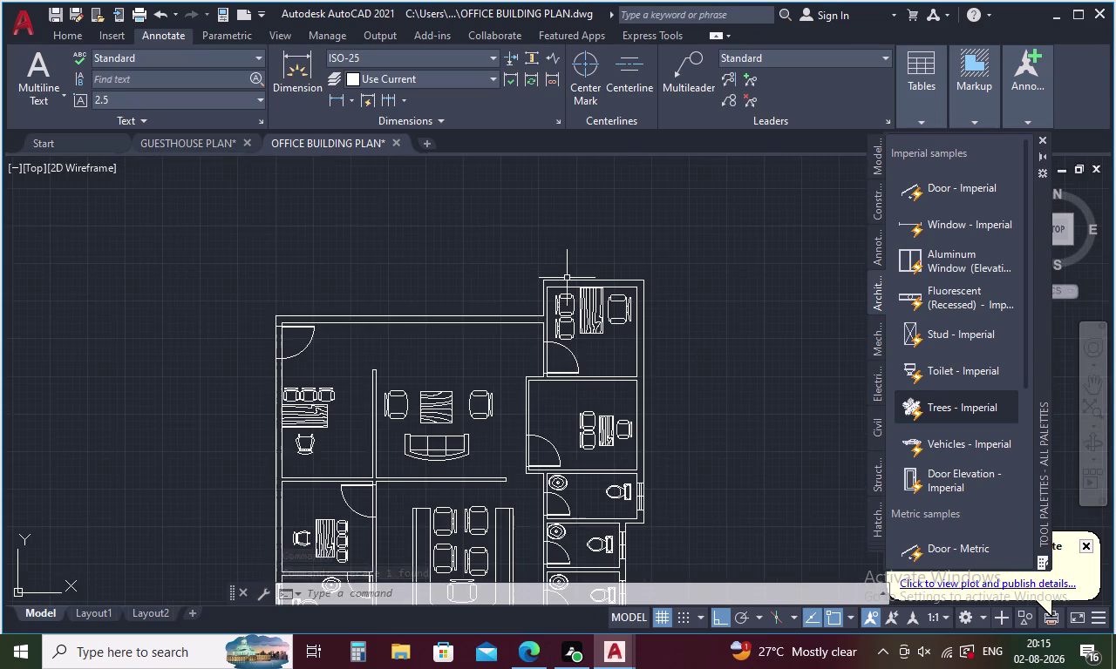
scroll(up, 3)
scroll(up, 3)
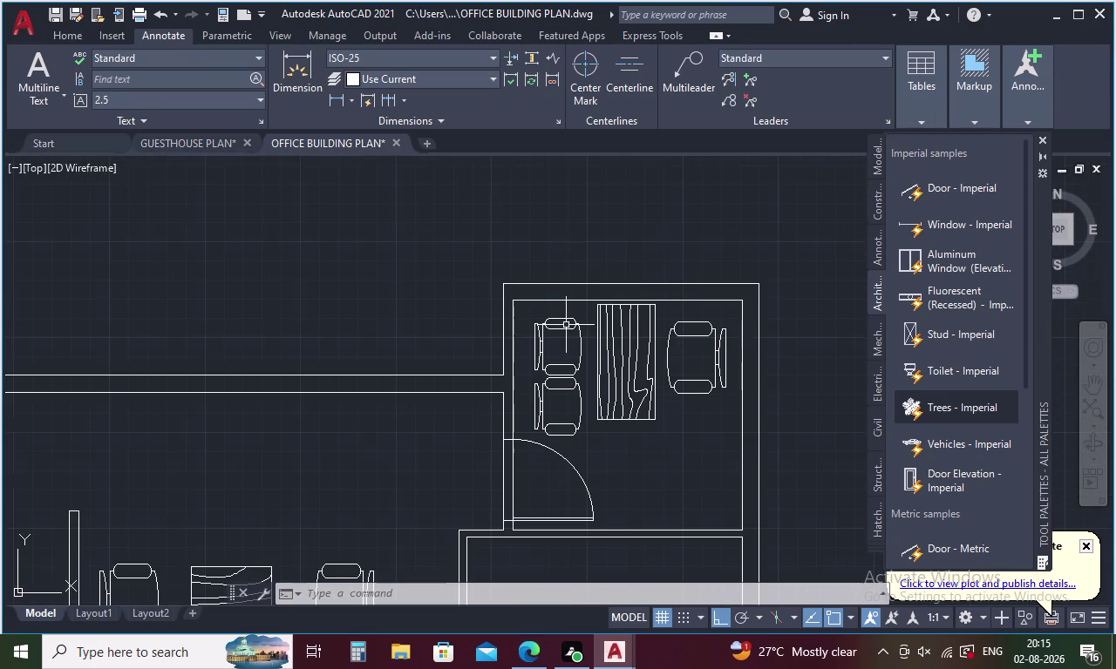
scroll(down, 3)
scroll(down, 3)
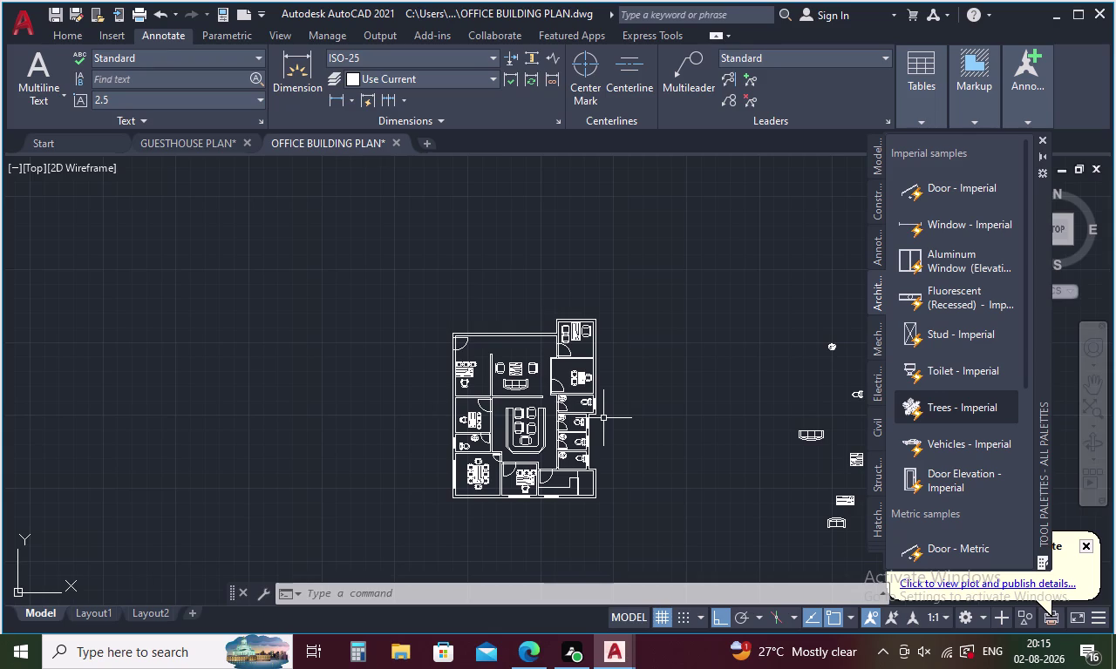
scroll(up, 3)
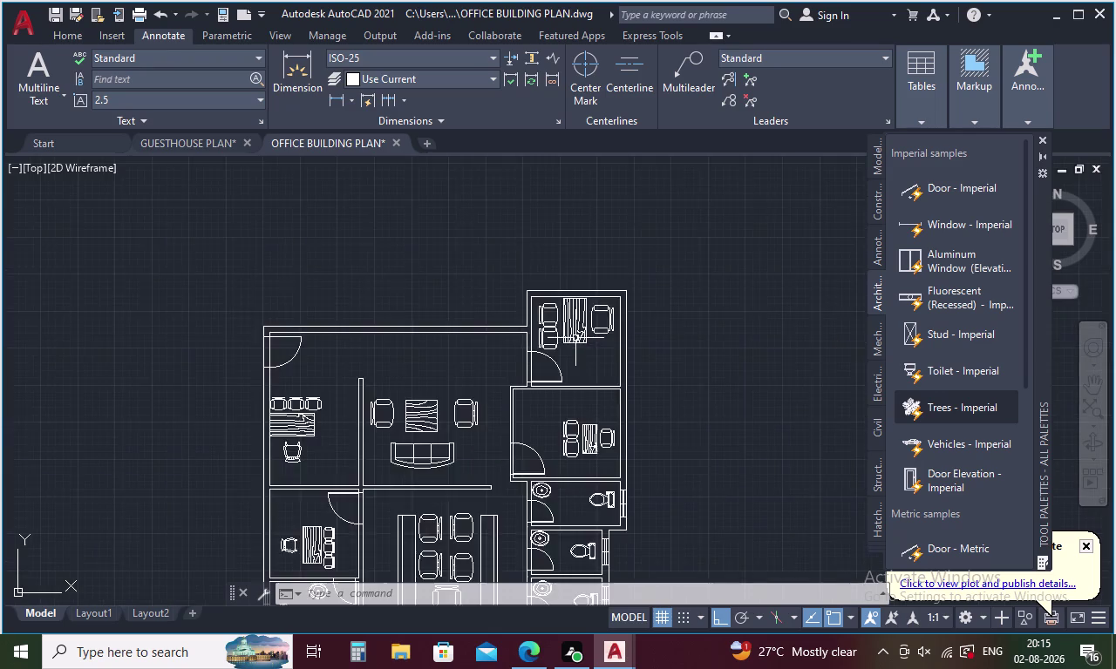
scroll(down, 3)
scroll(up, 3)
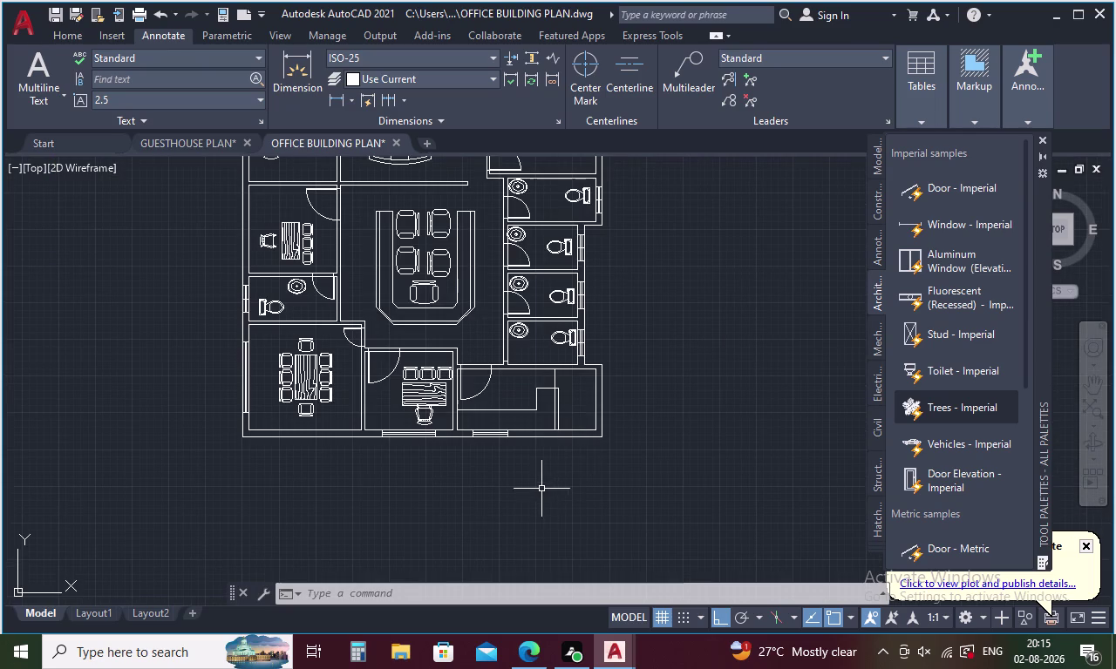
middle_drag(306, 392, 307, 454)
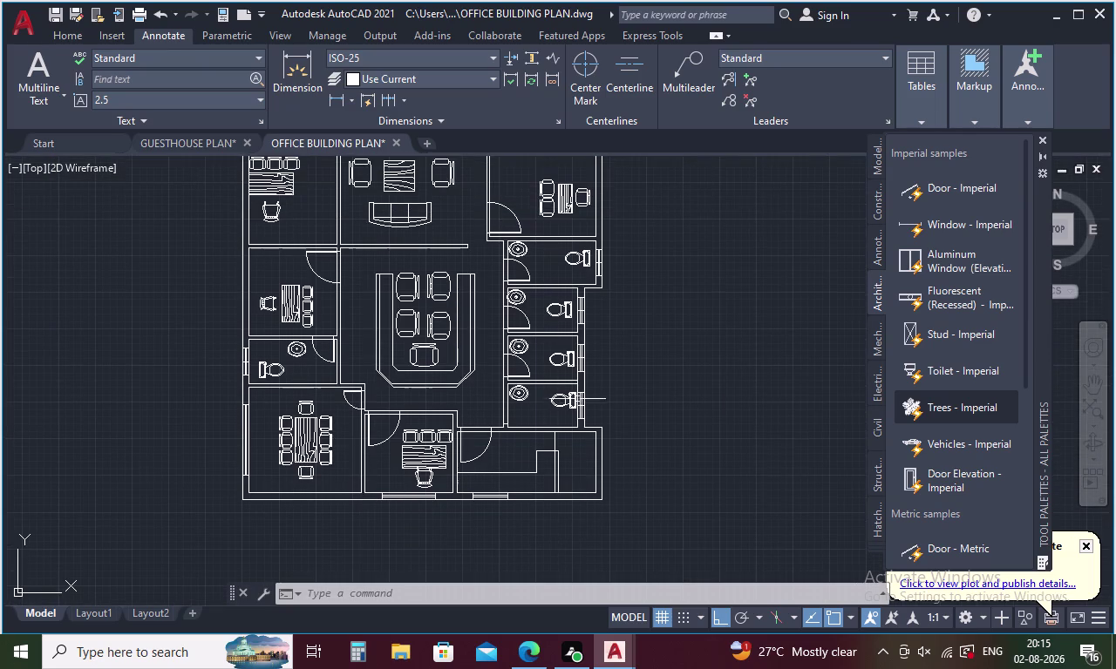
scroll(up, 3)
Select the five stray line stubs along the toilet block and delete them.
click(581, 451)
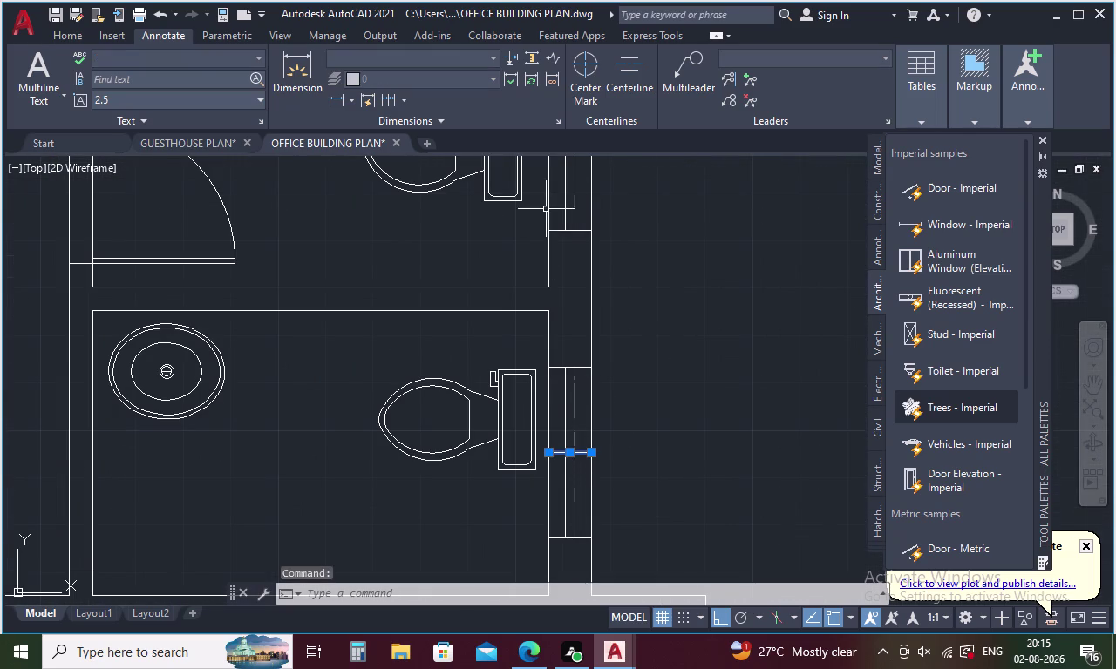
middle_drag(554, 203, 566, 455)
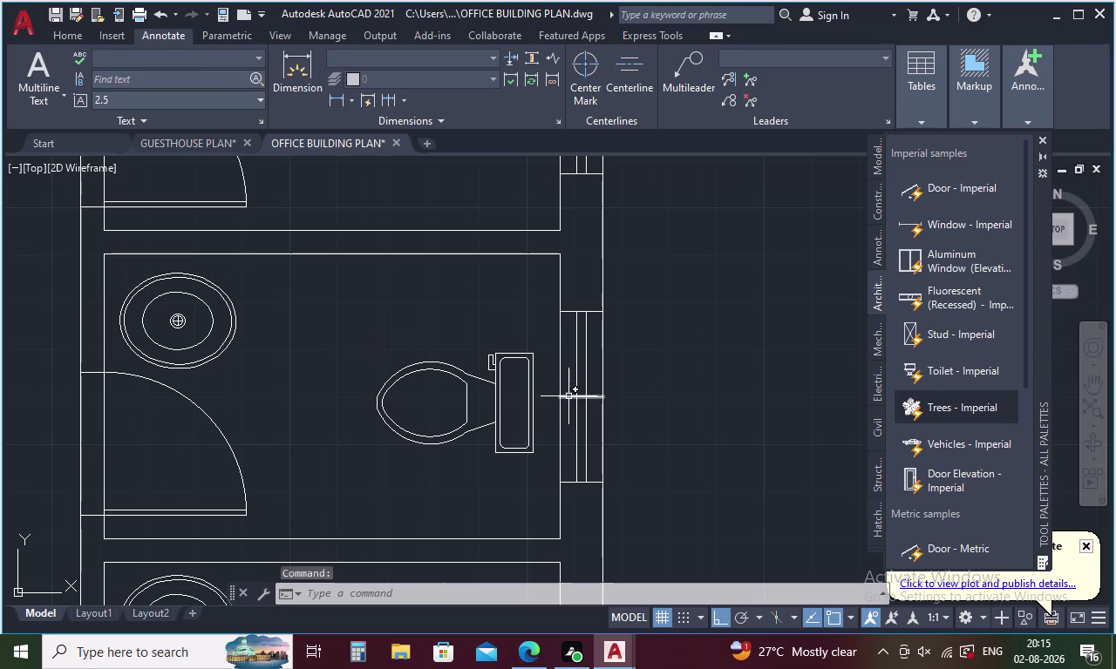
click(569, 396)
middle_drag(570, 330, 587, 539)
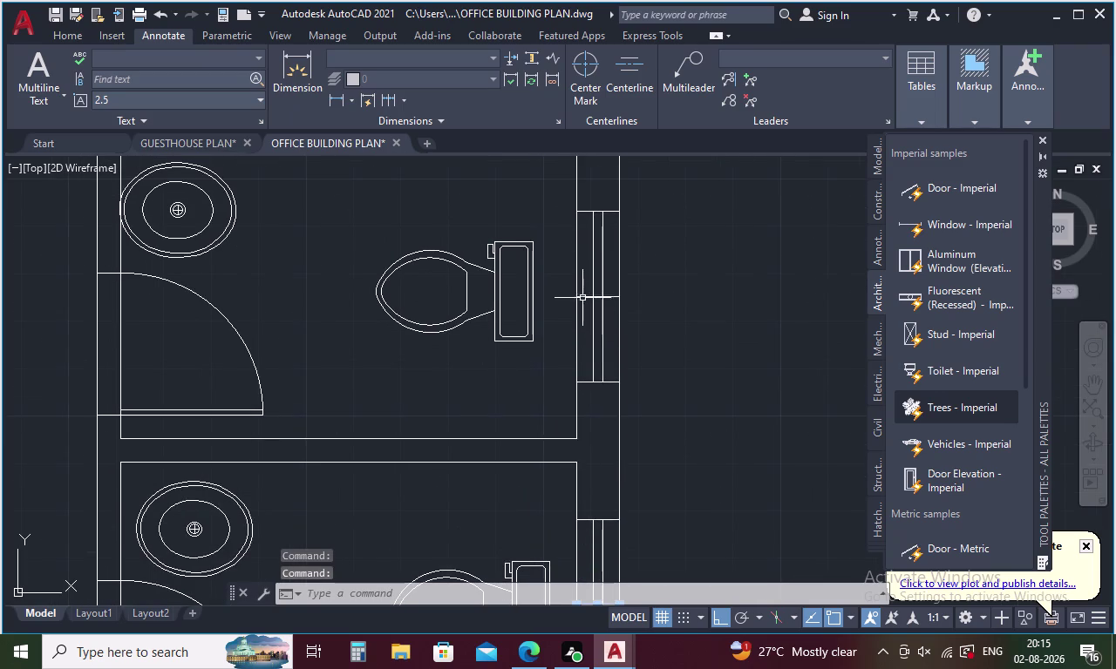
click(582, 296)
middle_drag(582, 281, 581, 578)
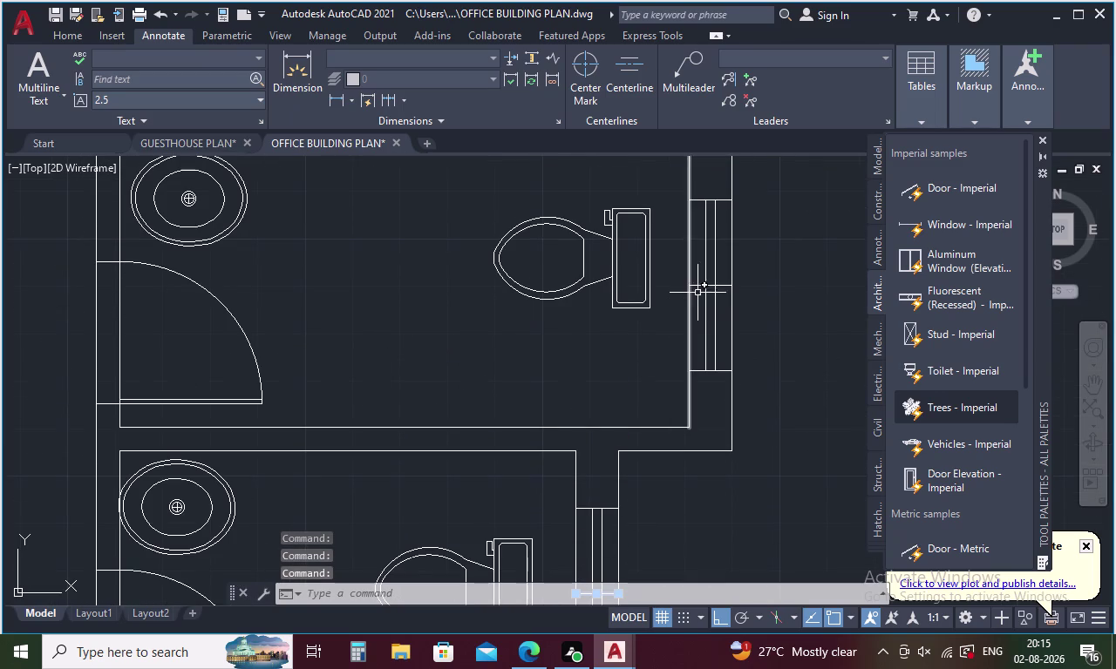
click(699, 285)
middle_drag(699, 285, 720, 588)
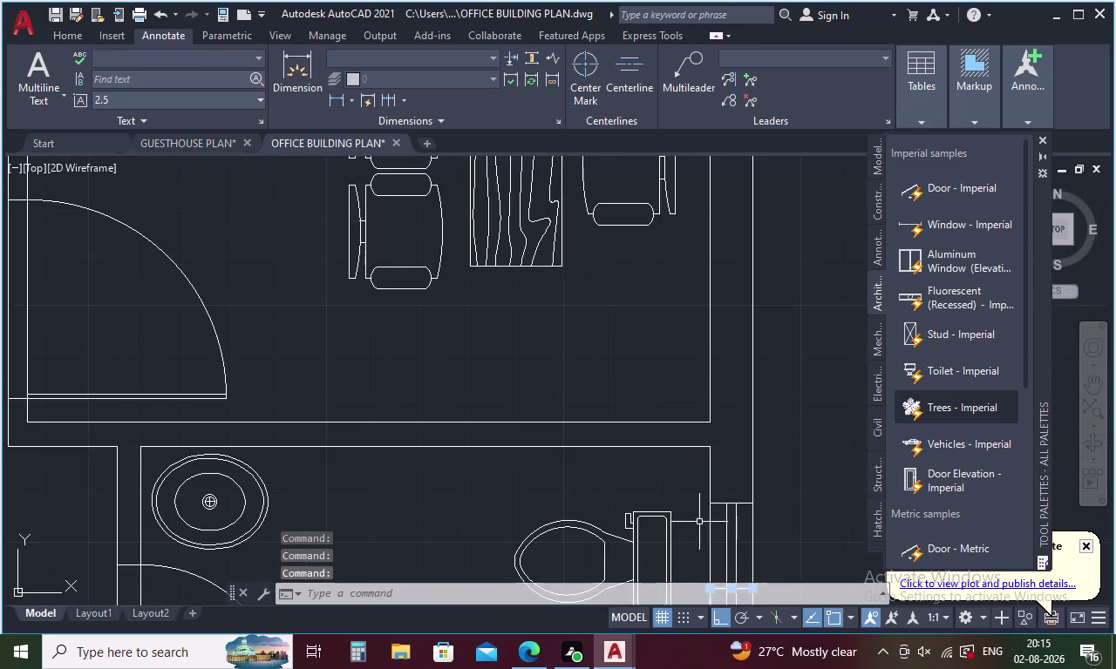
scroll(down, 3)
scroll(down, 3)
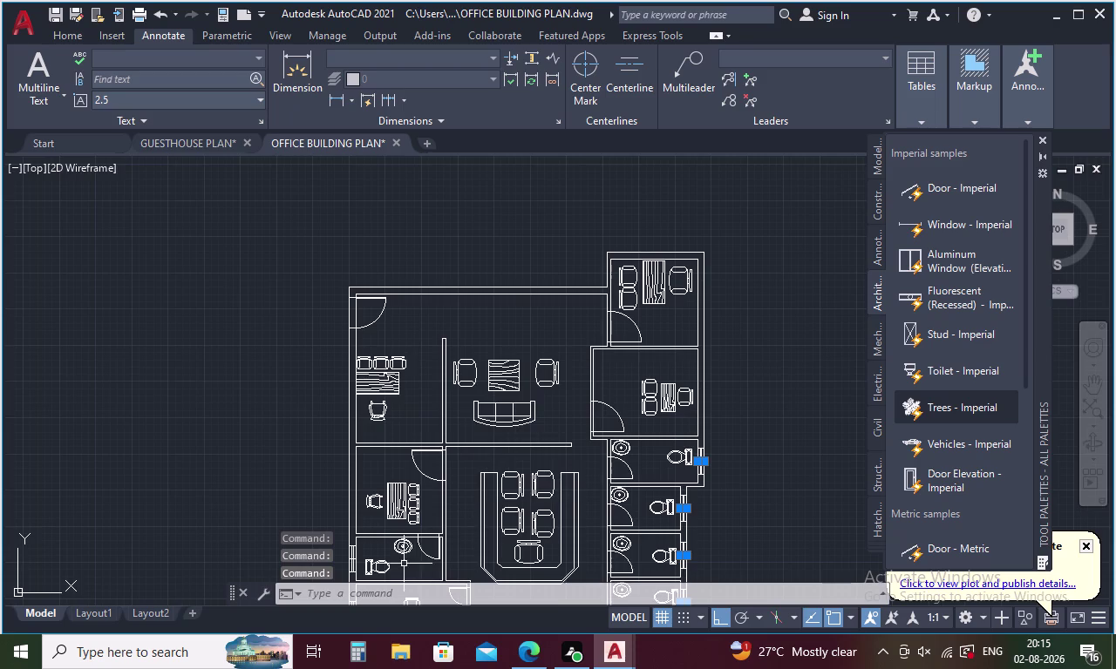
middle_drag(403, 564, 405, 411)
scroll(up, 3)
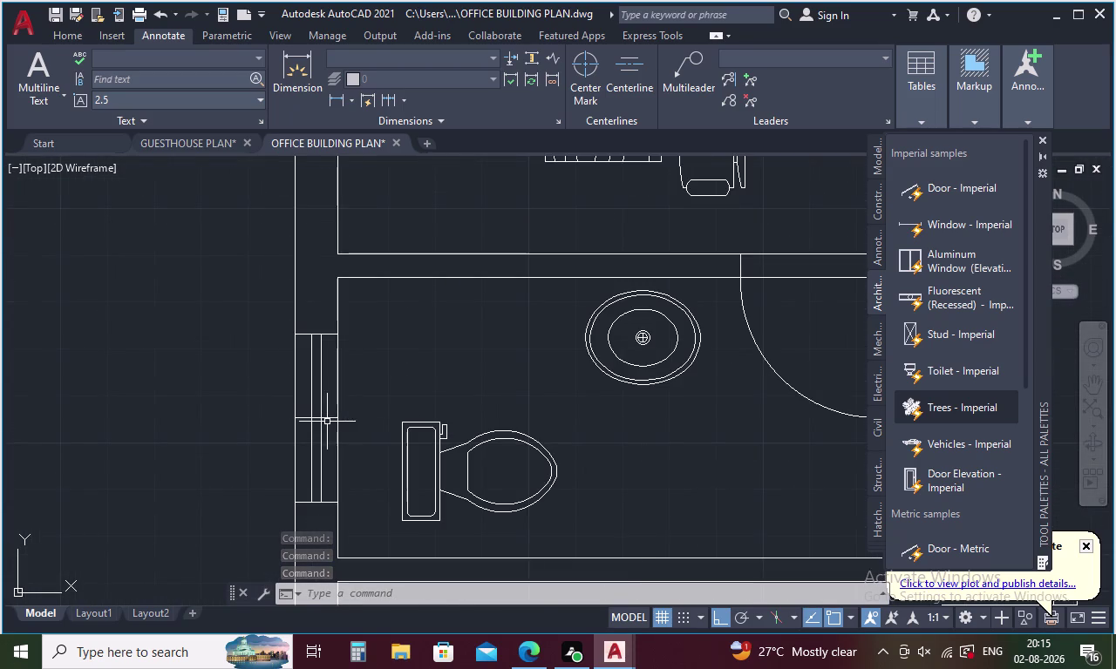
scroll(up, 3)
click(328, 409)
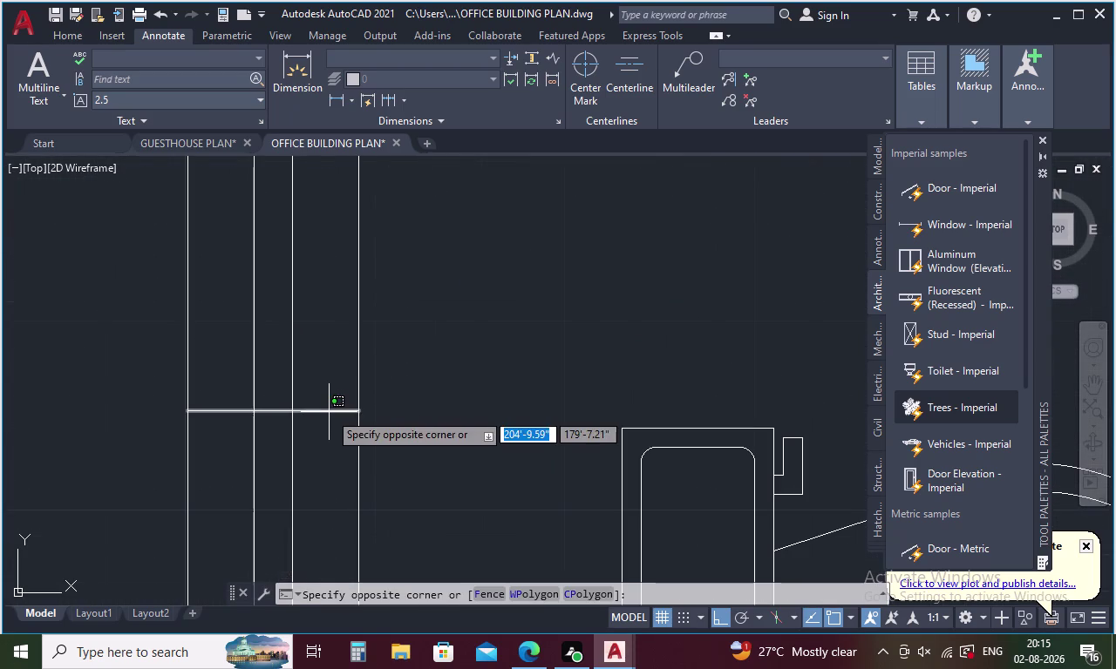
click(329, 413)
key(Delete)
Pan and zoom back out over the whole office plan.
scroll(down, 3)
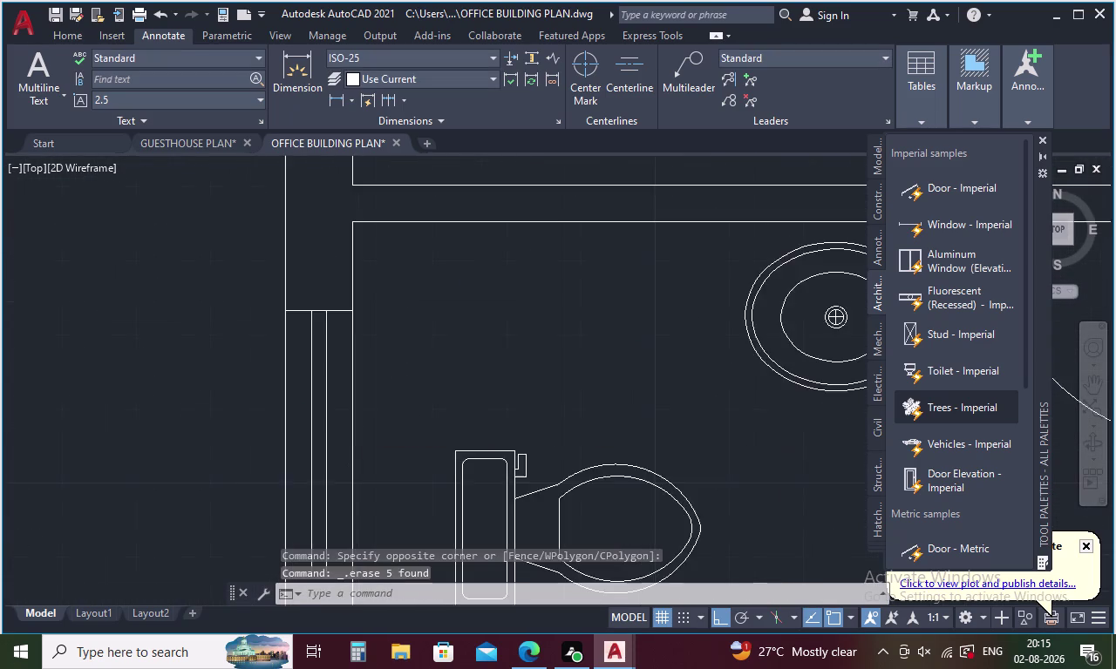
scroll(down, 3)
middle_drag(577, 365, 576, 365)
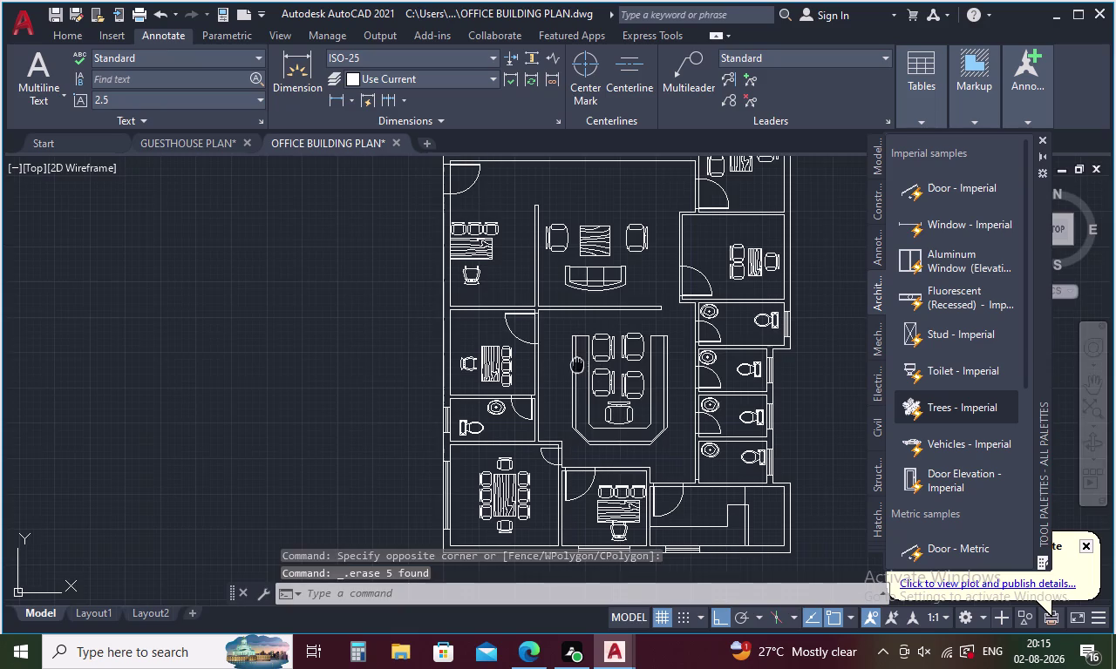
middle_drag(576, 365, 430, 500)
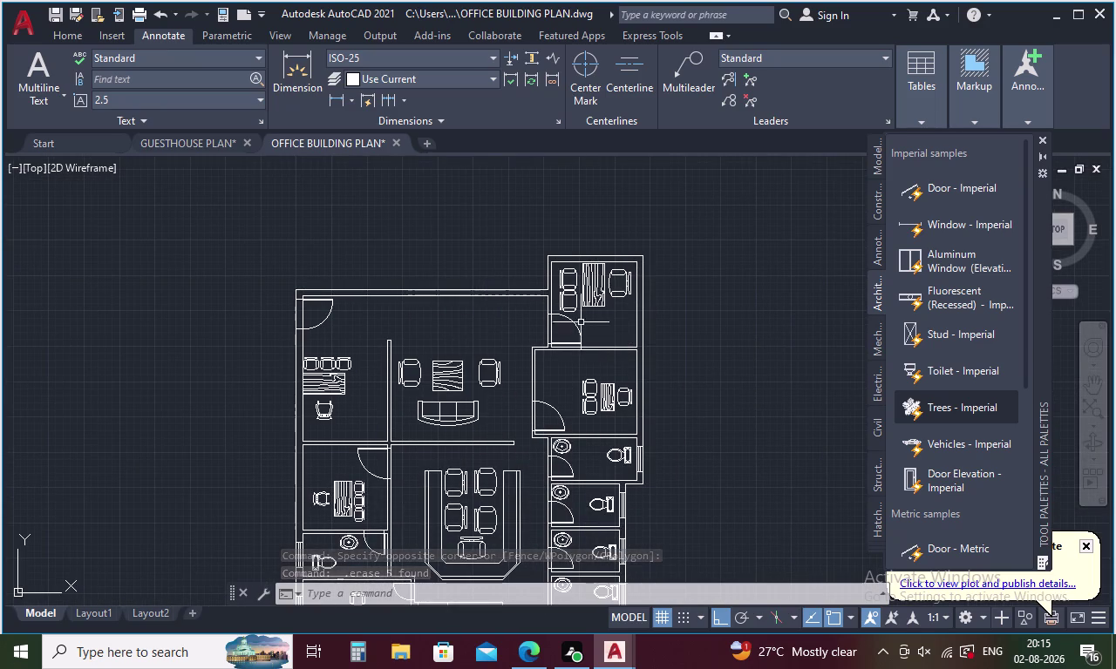
scroll(up, 3)
scroll(down, 3)
scroll(down, 3)
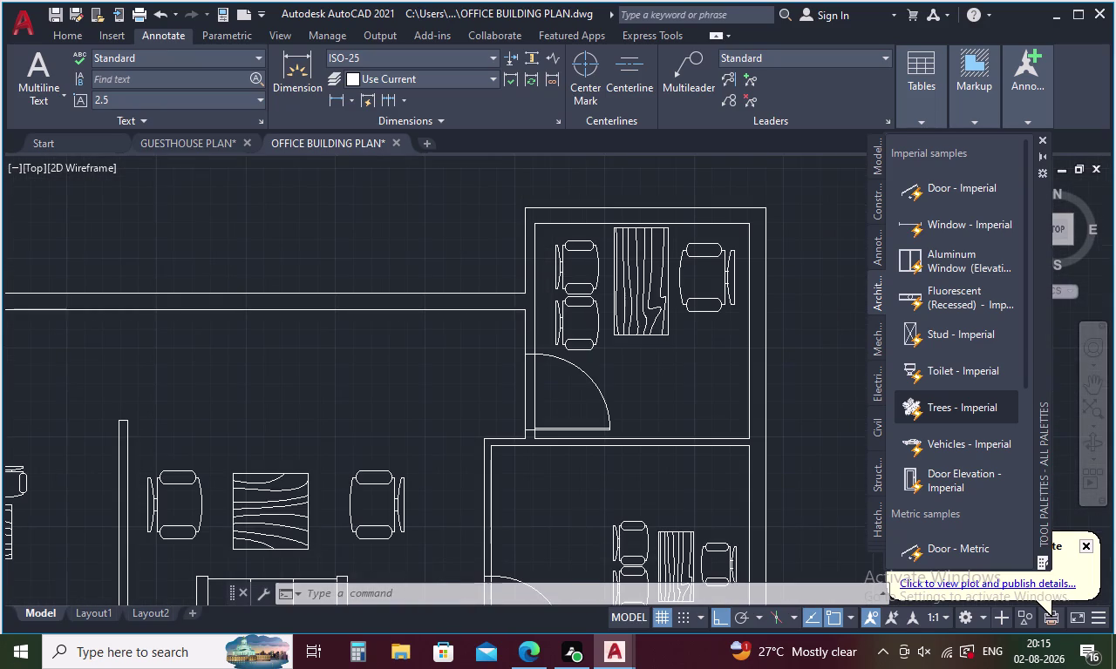
scroll(down, 3)
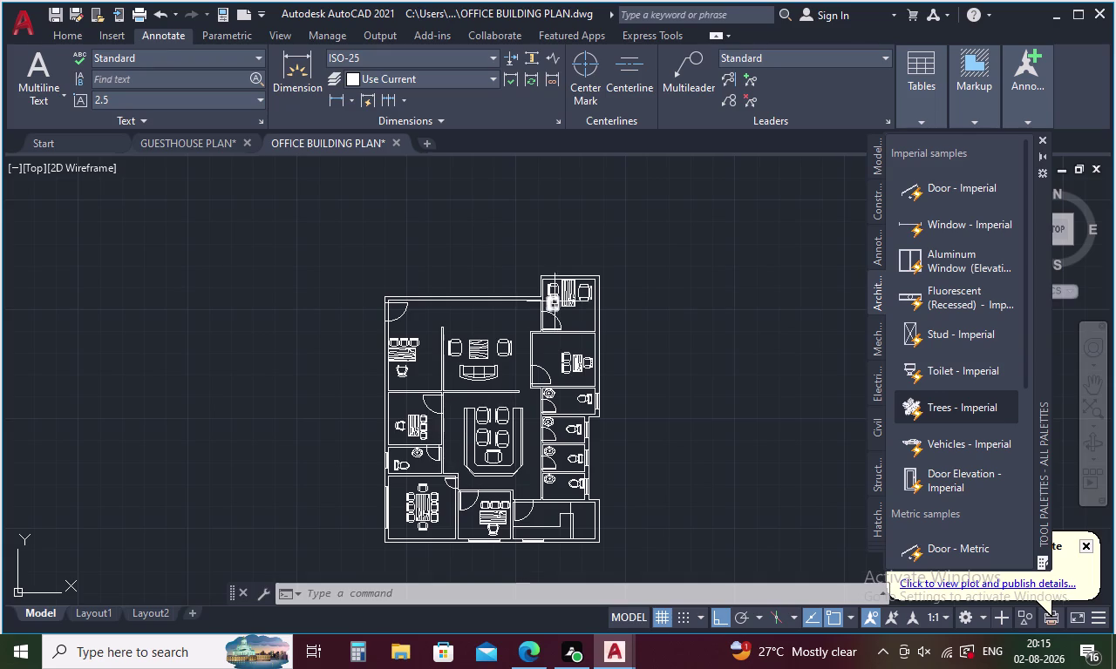
scroll(up, 3)
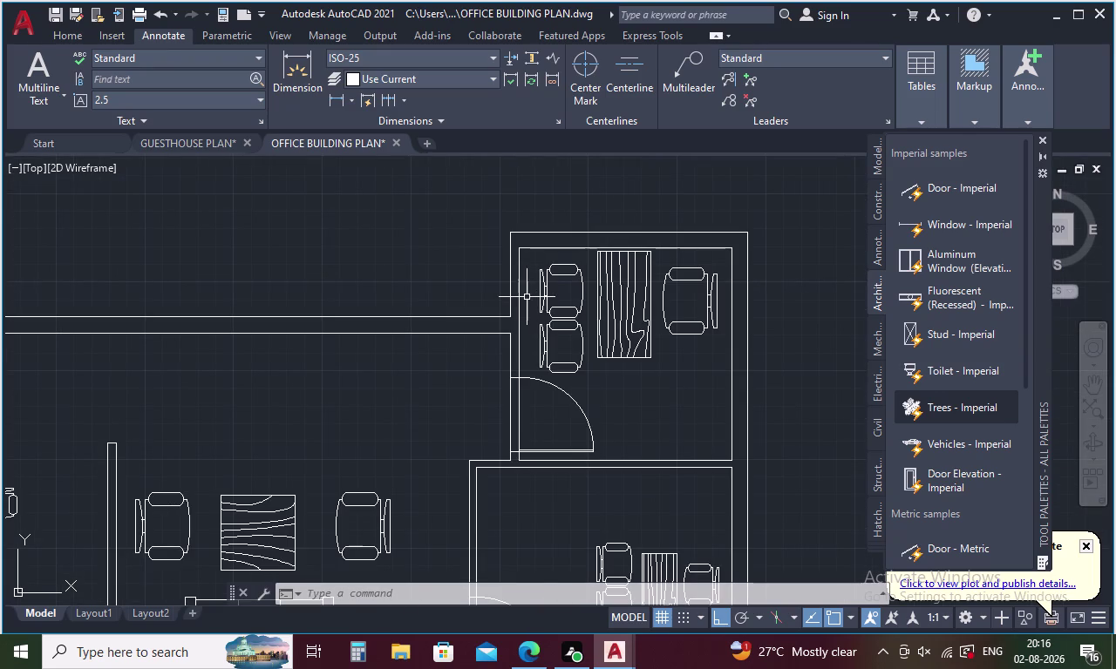
Draw a short horizontal line from the meeting room's wall corner.
key(l)
key(Return)
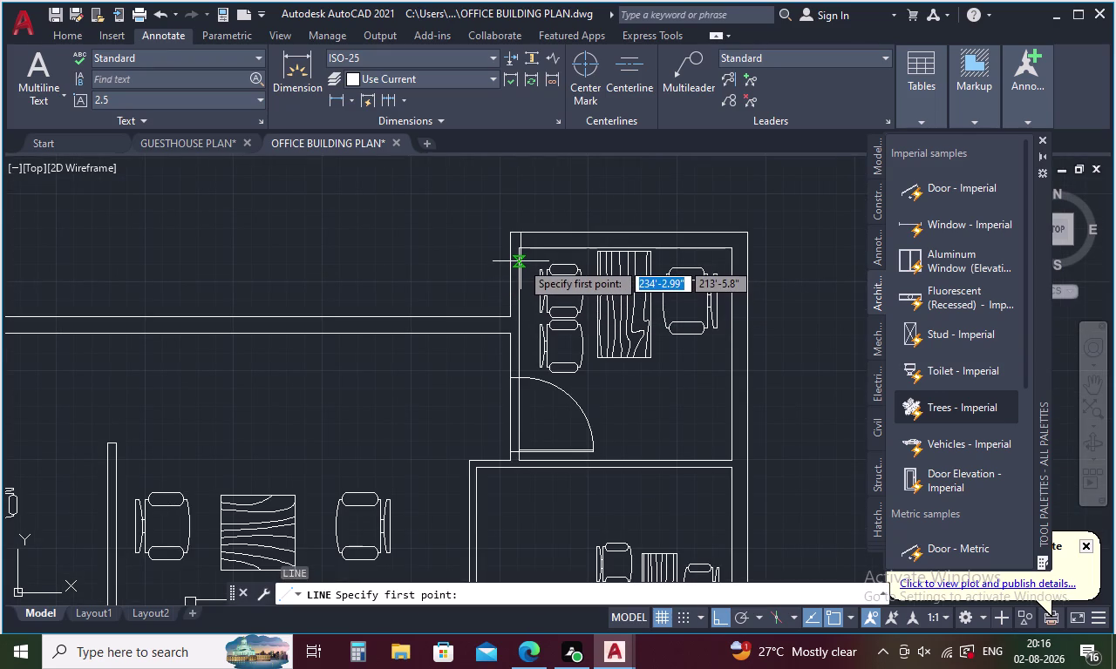
scroll(up, 3)
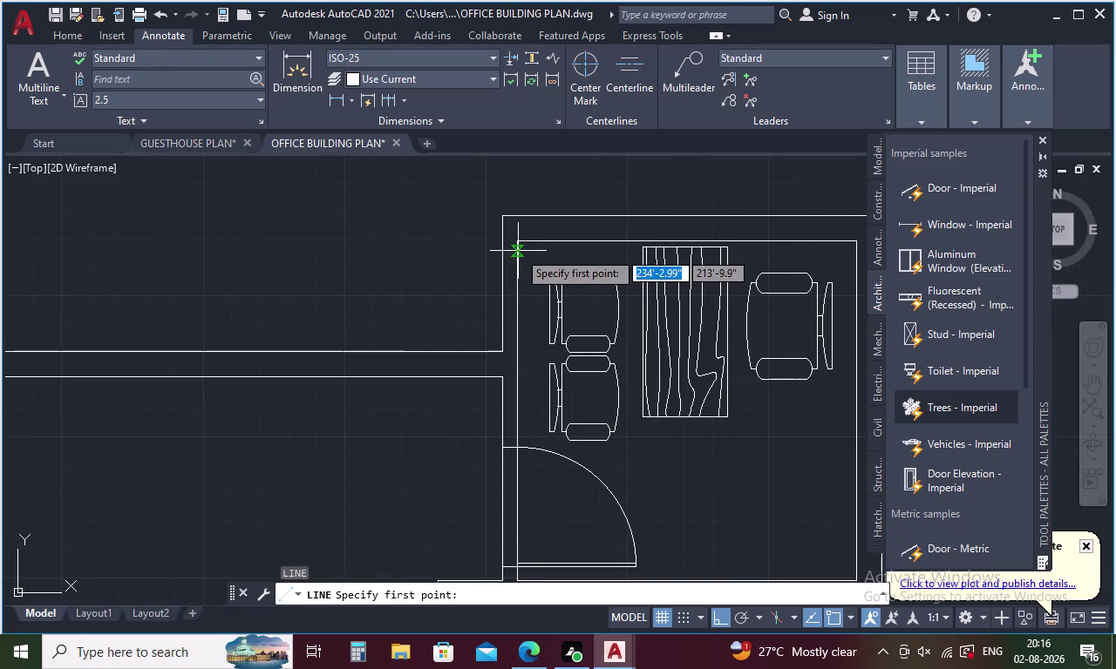
click(518, 251)
click(500, 252)
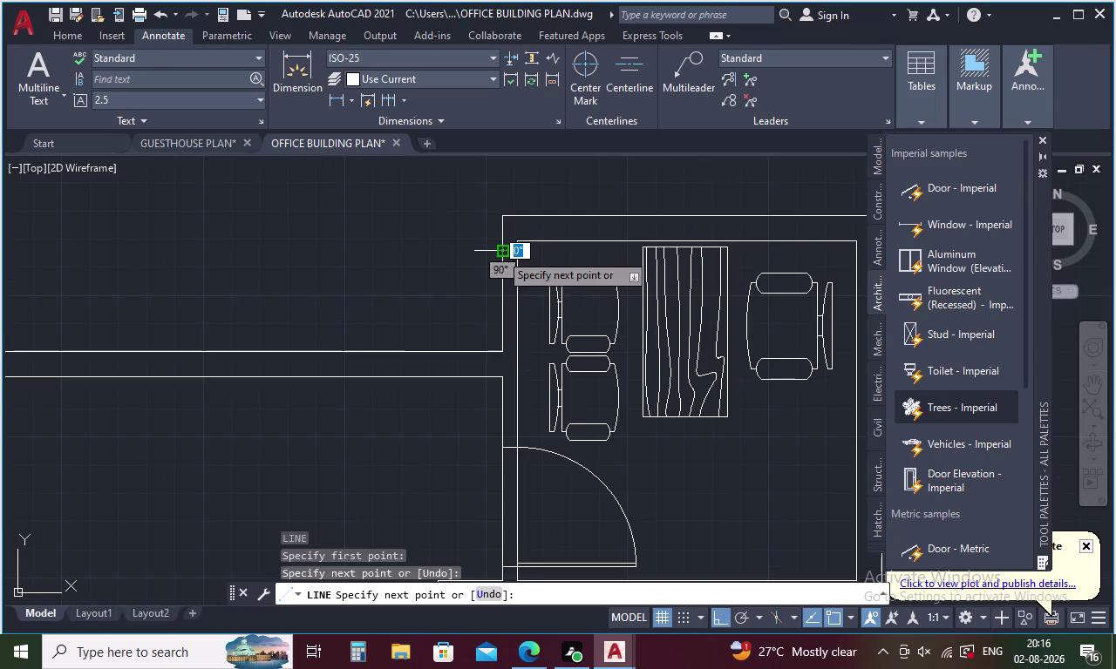
key(Escape)
Attempt a 3' offset of the wall line, cancel it, and delete the short line.
key(o)
key(Return)
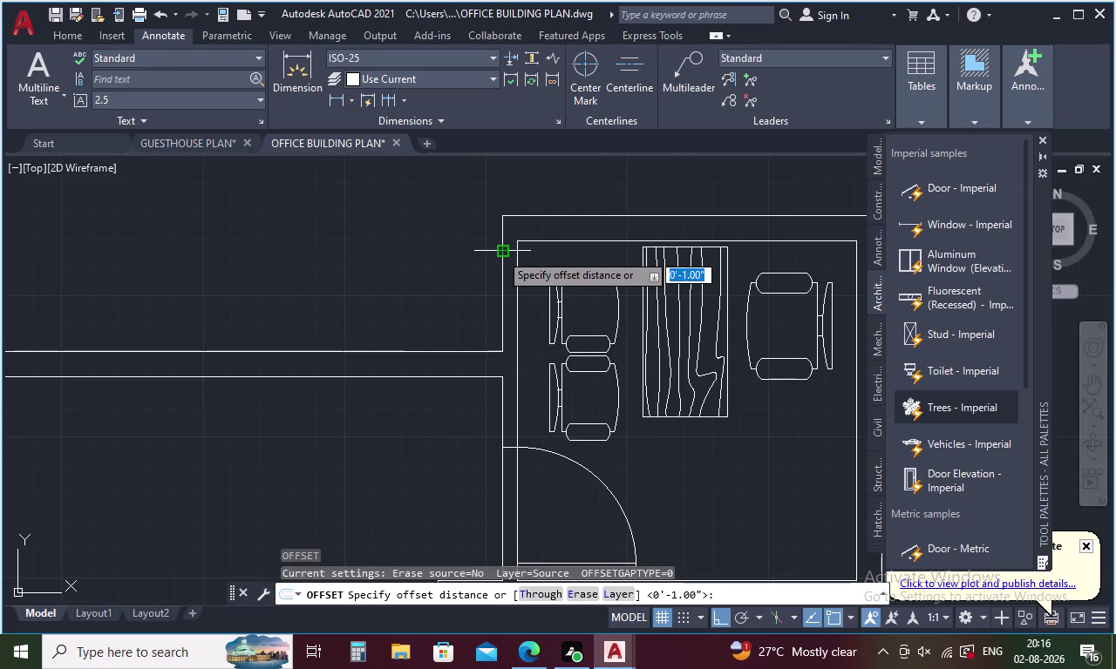
text(3')
key(Return)
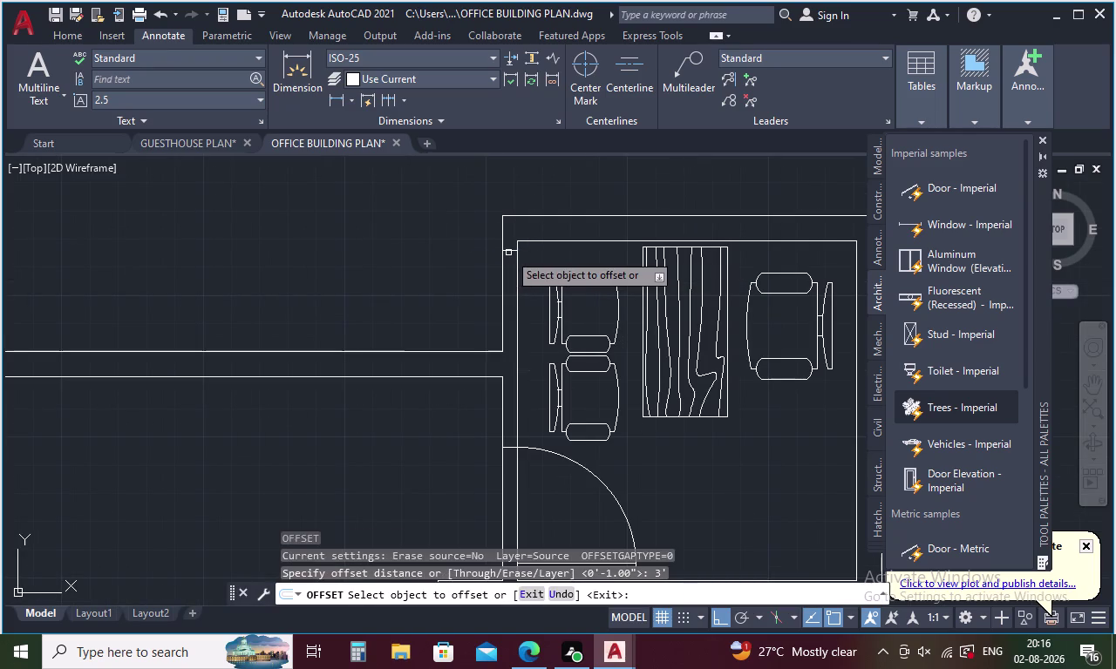
click(508, 253)
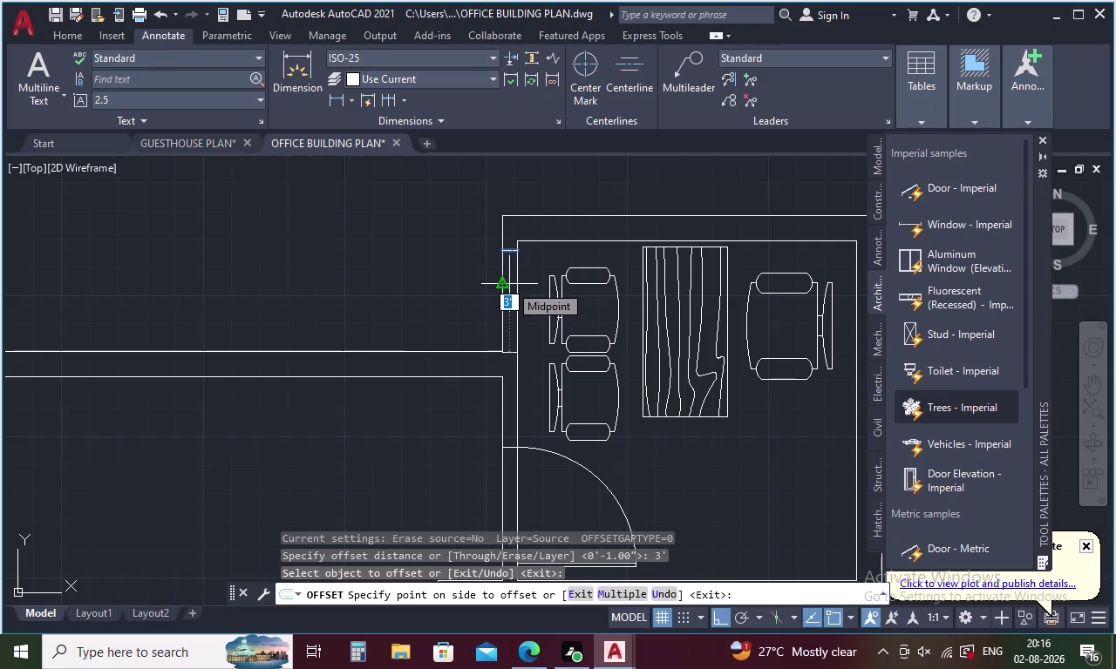
scroll(up, 3)
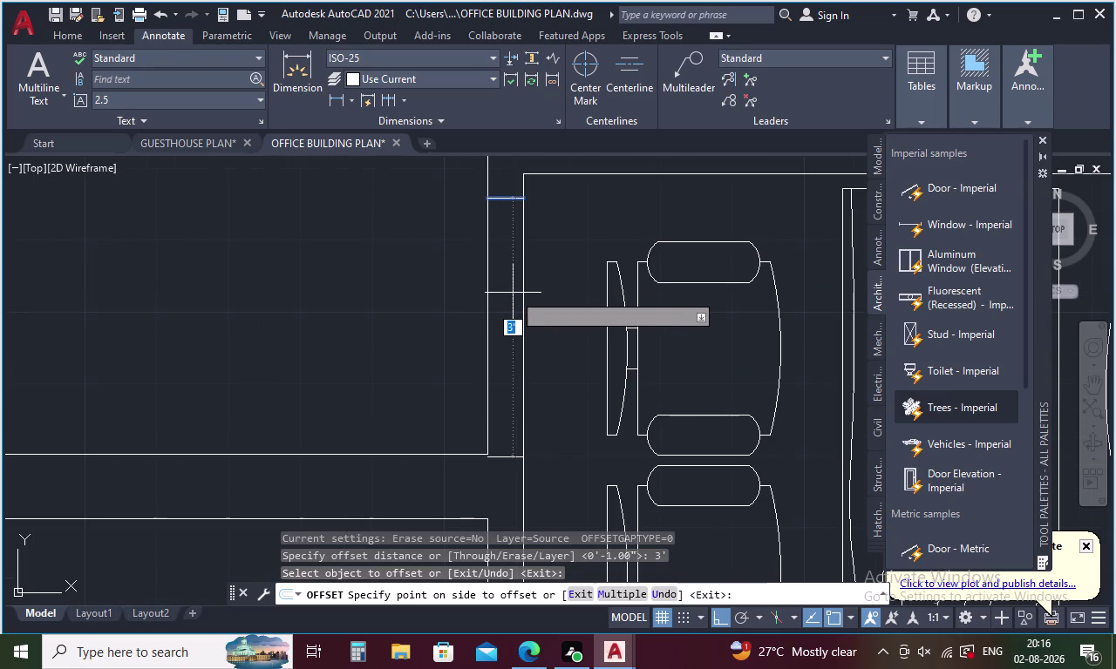
key(Escape)
click(509, 199)
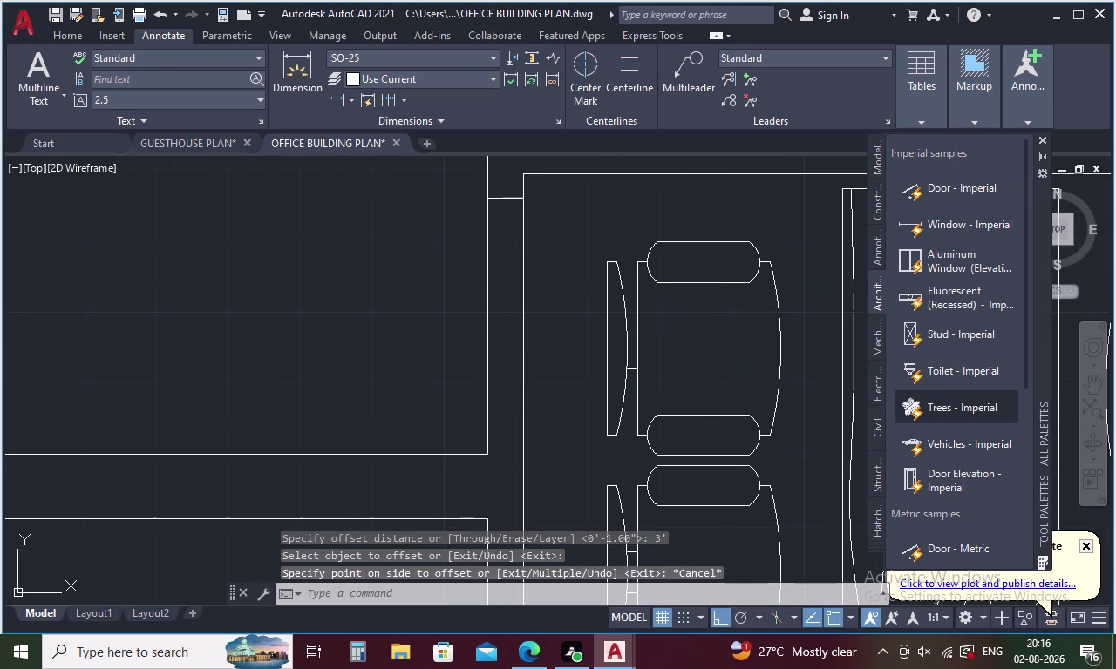
key(Delete)
Draw a line across the wall corner and offset it 3' toward the room.
key(l)
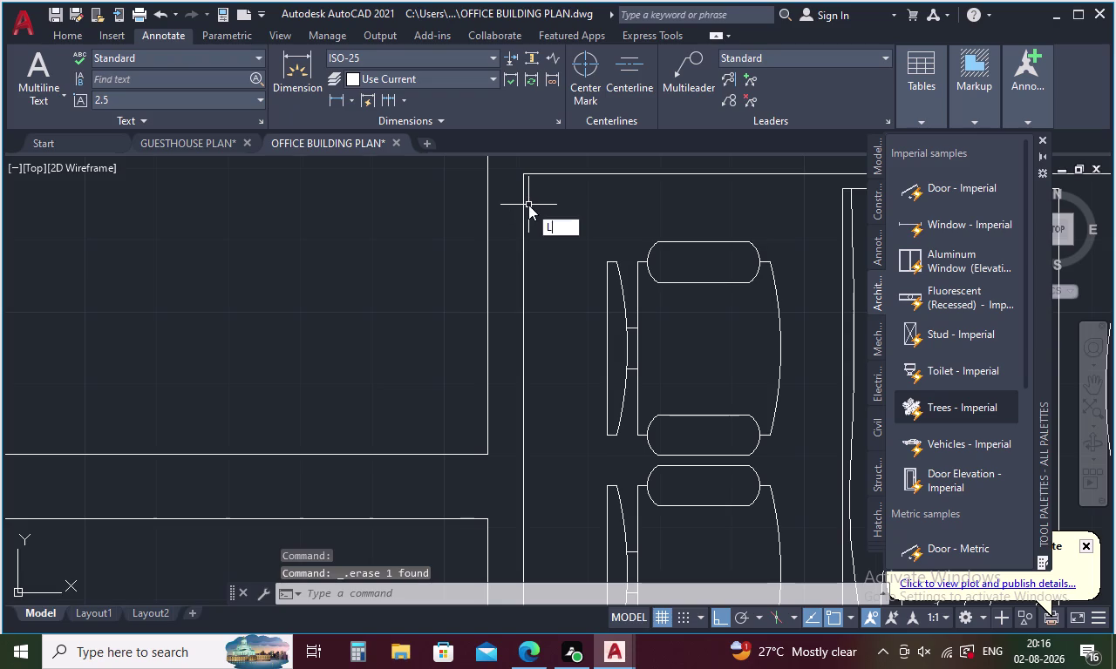
key(Return)
click(524, 194)
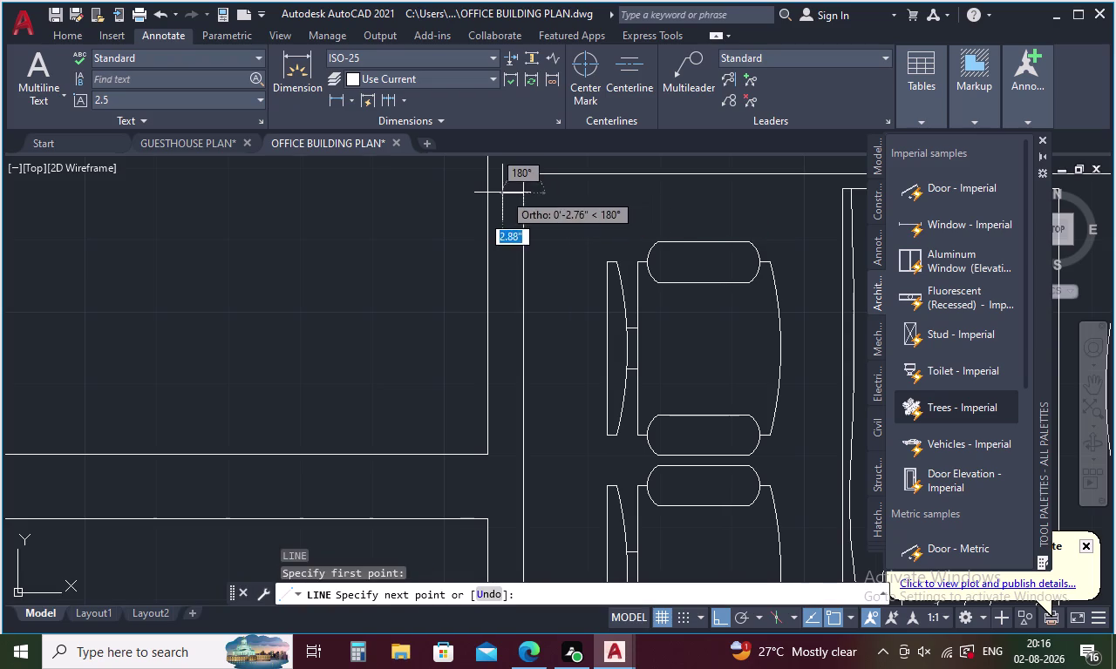
click(490, 195)
key(Escape)
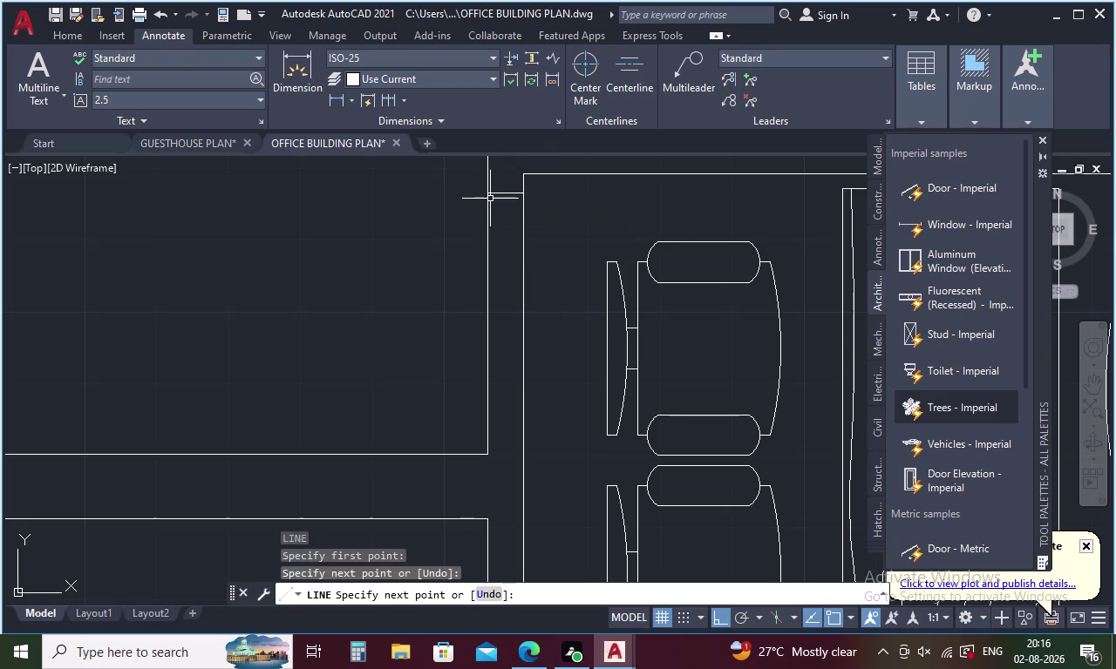
key(o)
key(Return)
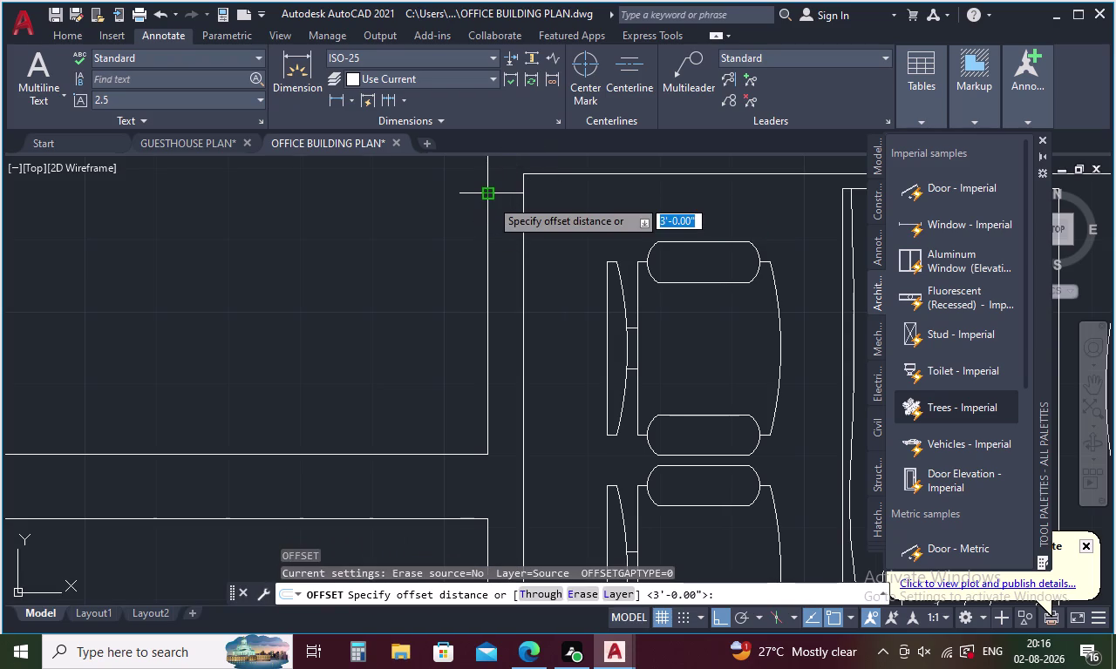
text(3')
key(Return)
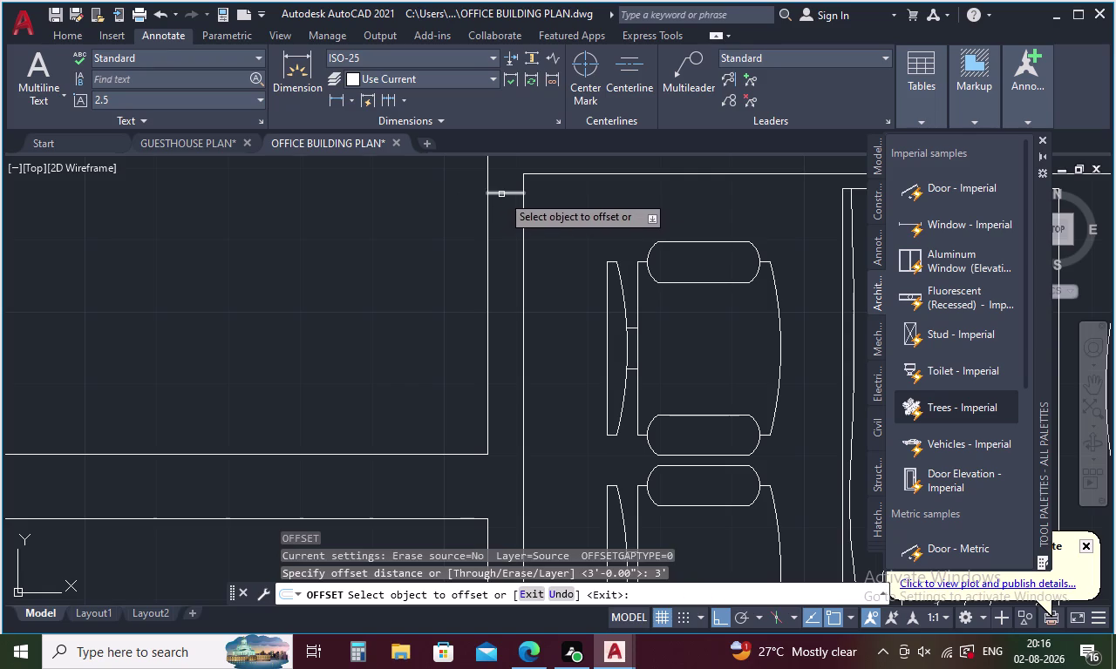
click(502, 194)
click(498, 249)
key(Escape)
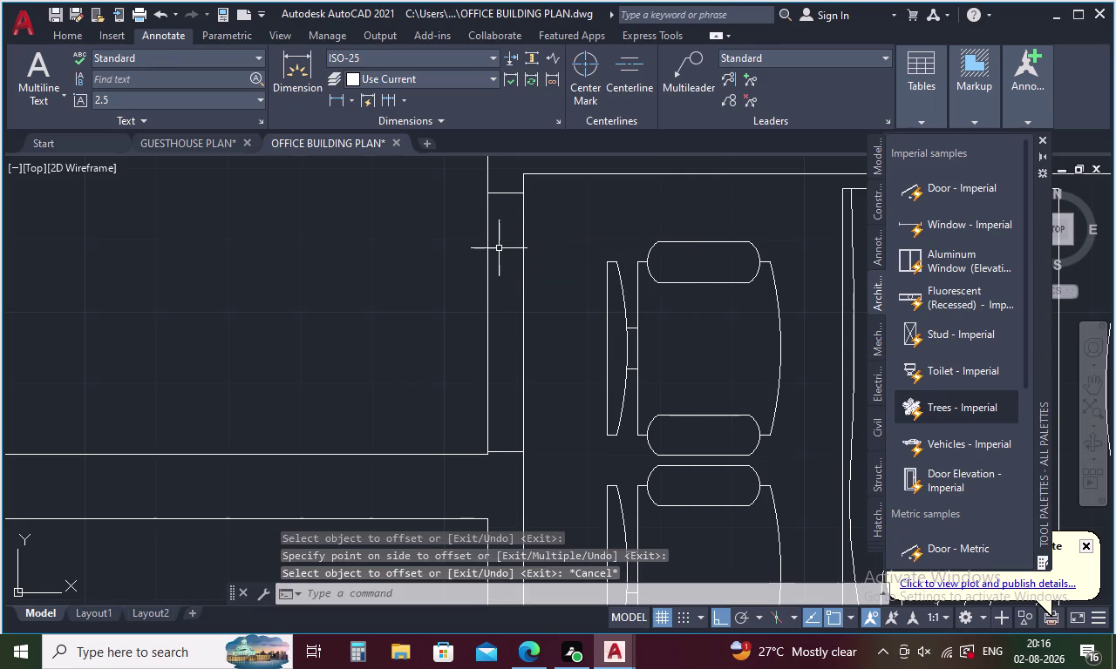
Draw a vertical line spanning the wall opening from top to bottom.
key(l)
key(Return)
click(505, 196)
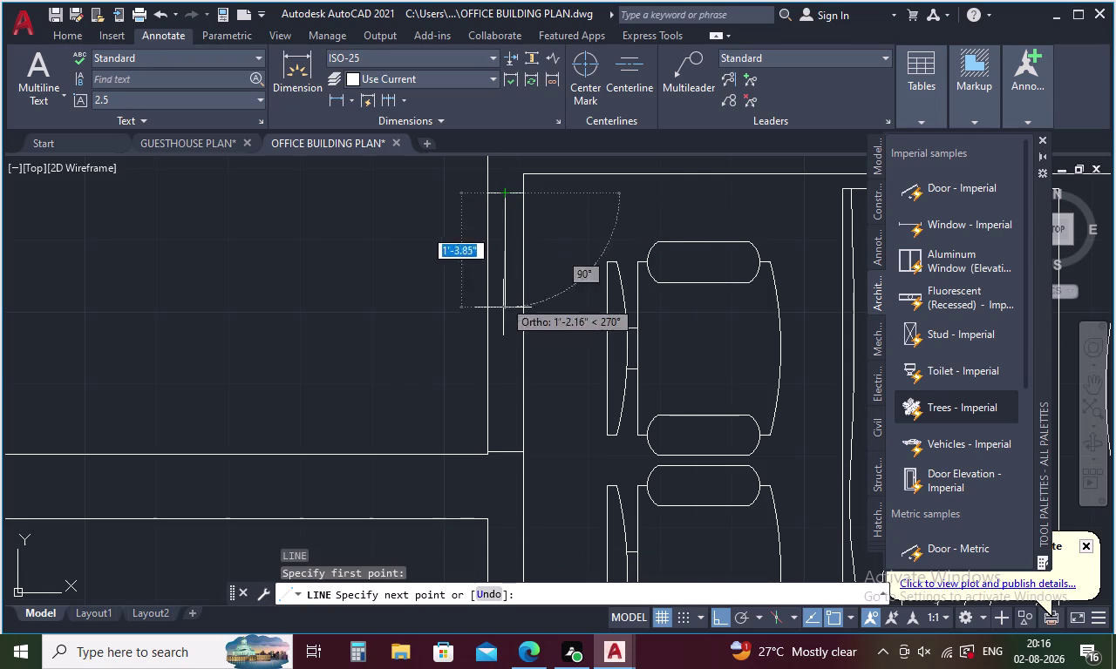
click(503, 452)
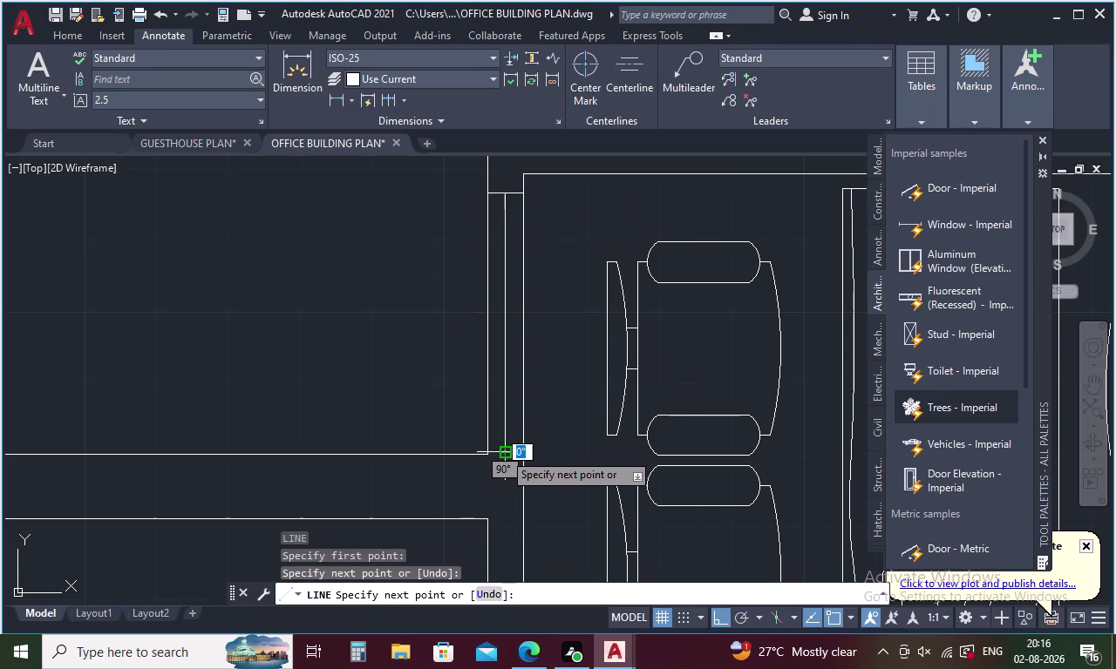
key(Escape)
Offset the opening line by 1 to both sides and delete a stray line.
key(o)
key(Return)
key(1)
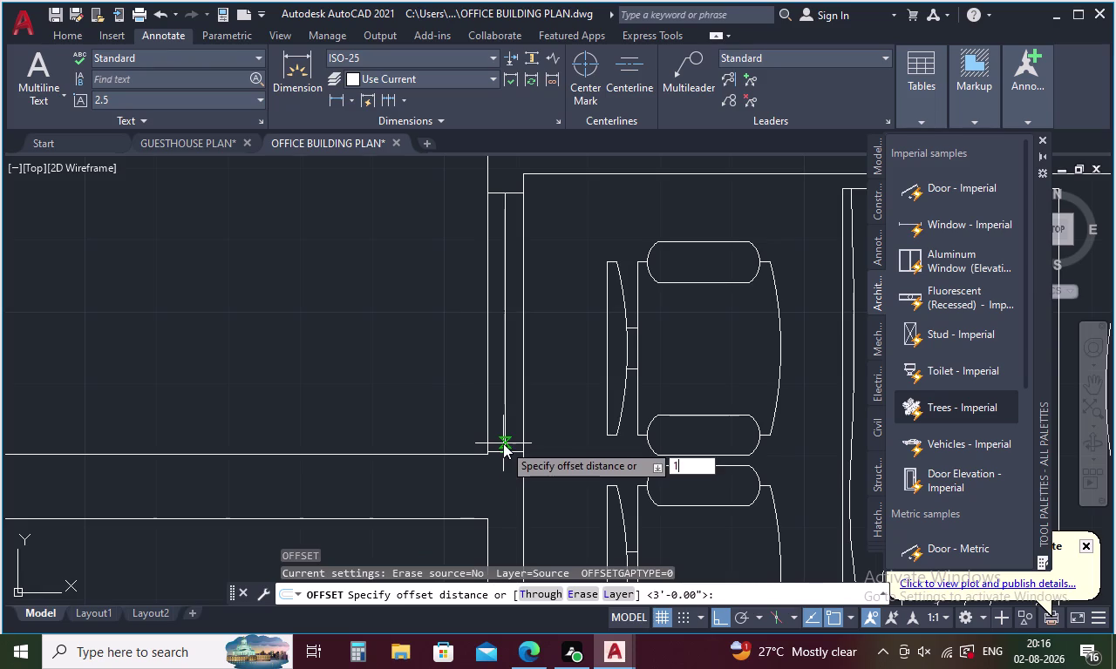
key(Return)
click(505, 370)
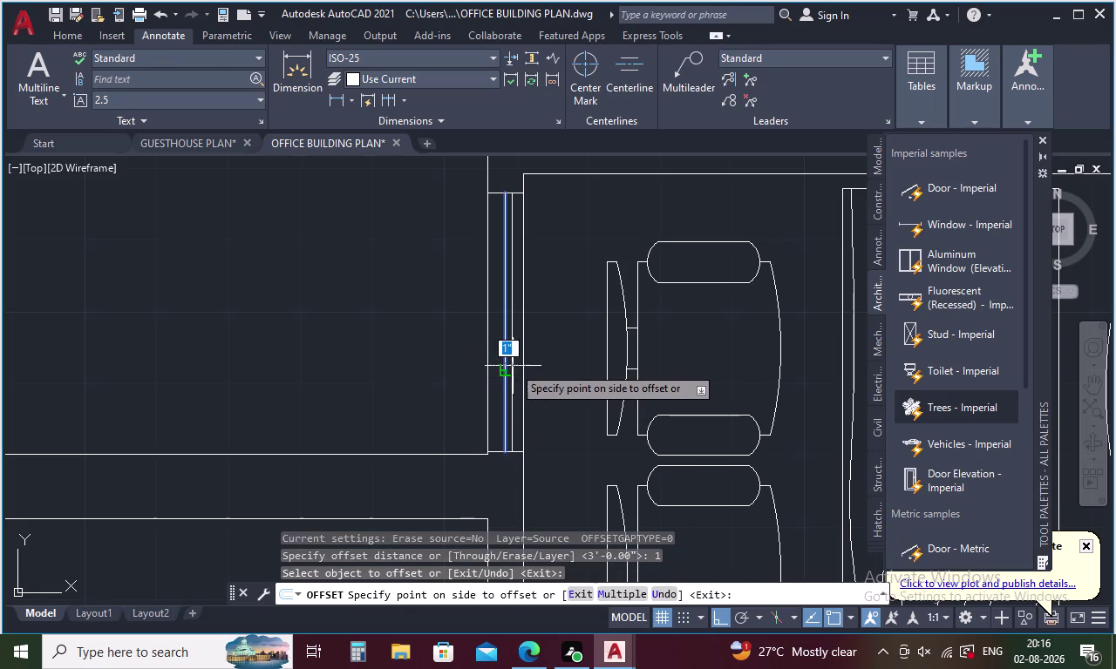
click(518, 364)
click(506, 370)
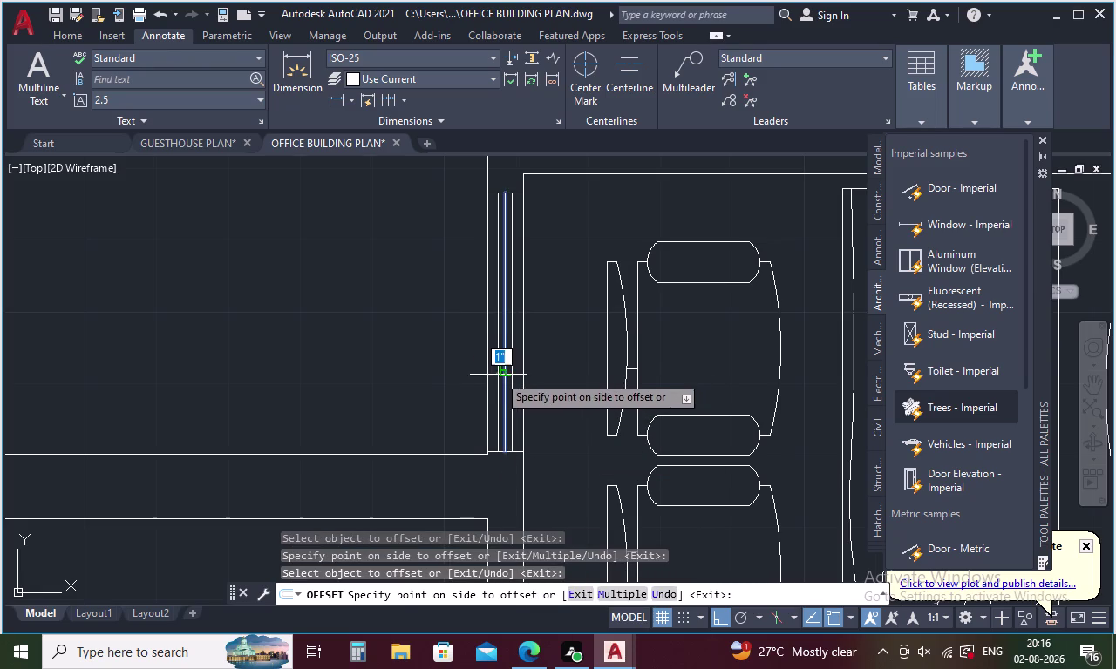
click(492, 378)
key(Escape)
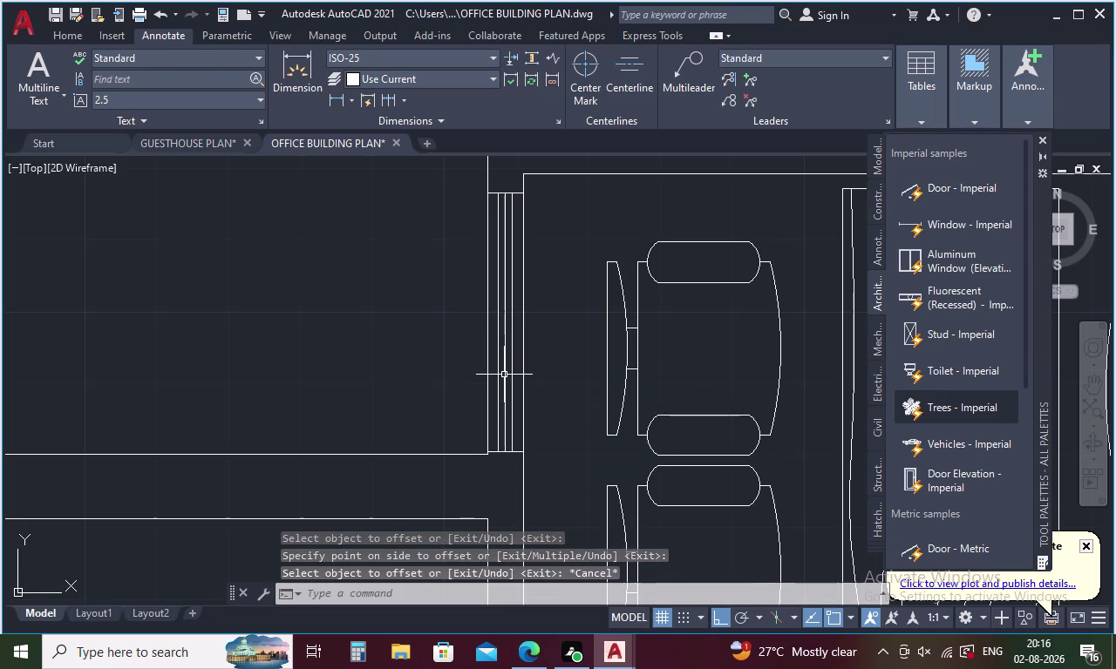
click(503, 374)
key(Delete)
Pan across the floor plan, briefly starting and cancelling a line.
scroll(down, 3)
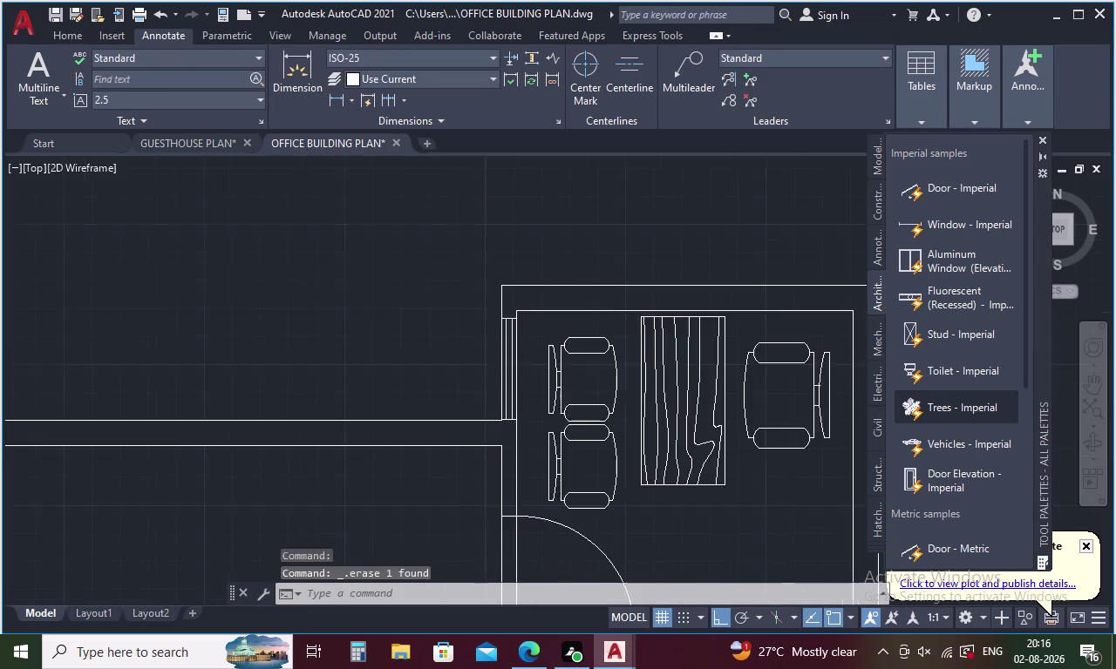
middle_drag(510, 432, 479, 251)
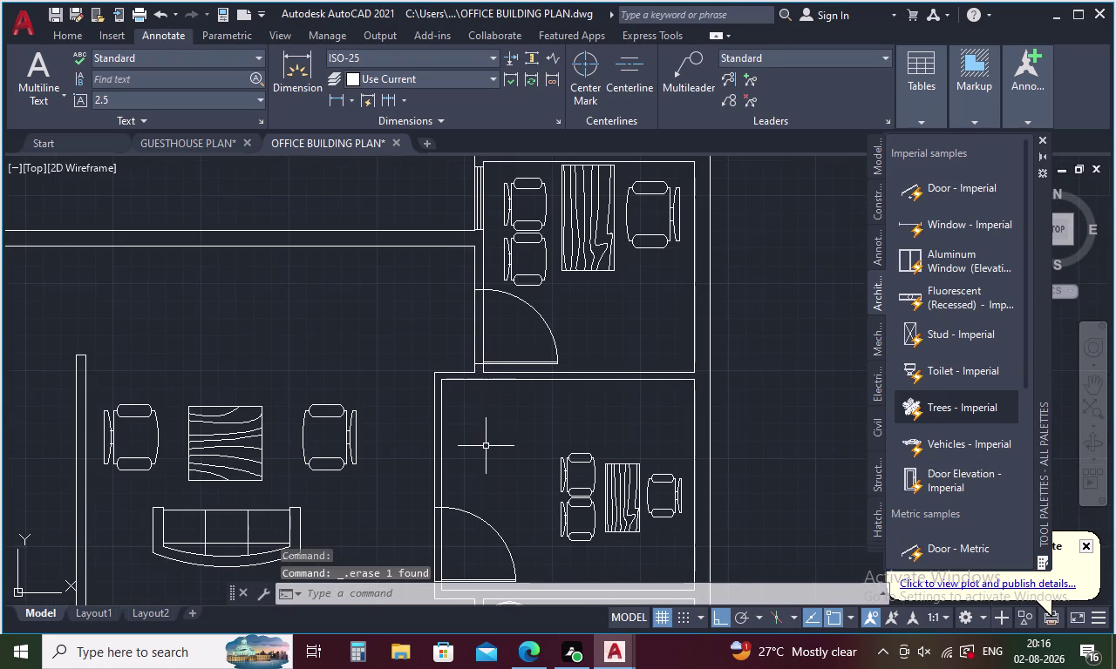
middle_drag(466, 423, 450, 324)
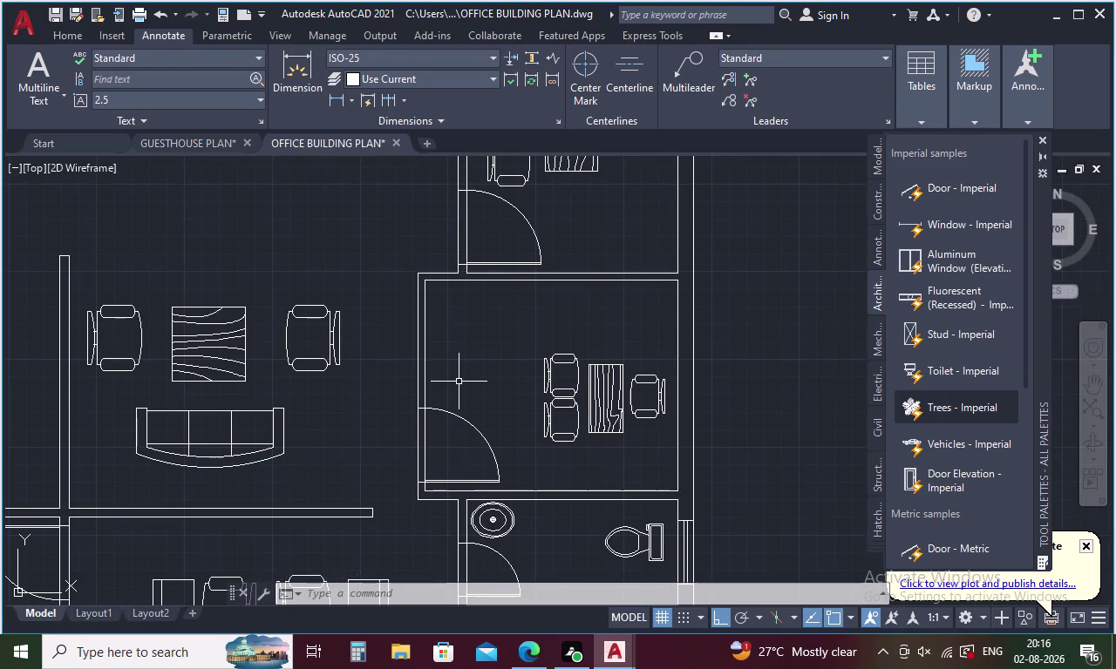
key(l)
key(Return)
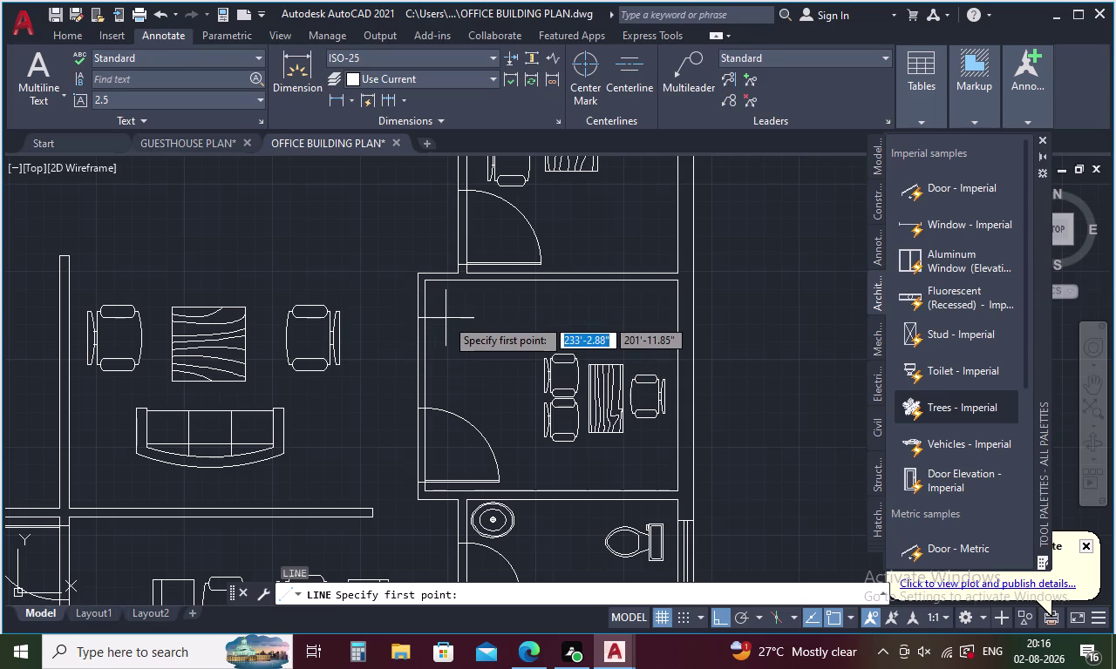
key(Escape)
Select the new window's vertical lines, adding the remaining bottom line.
middle_drag(450, 322, 474, 563)
scroll(up, 3)
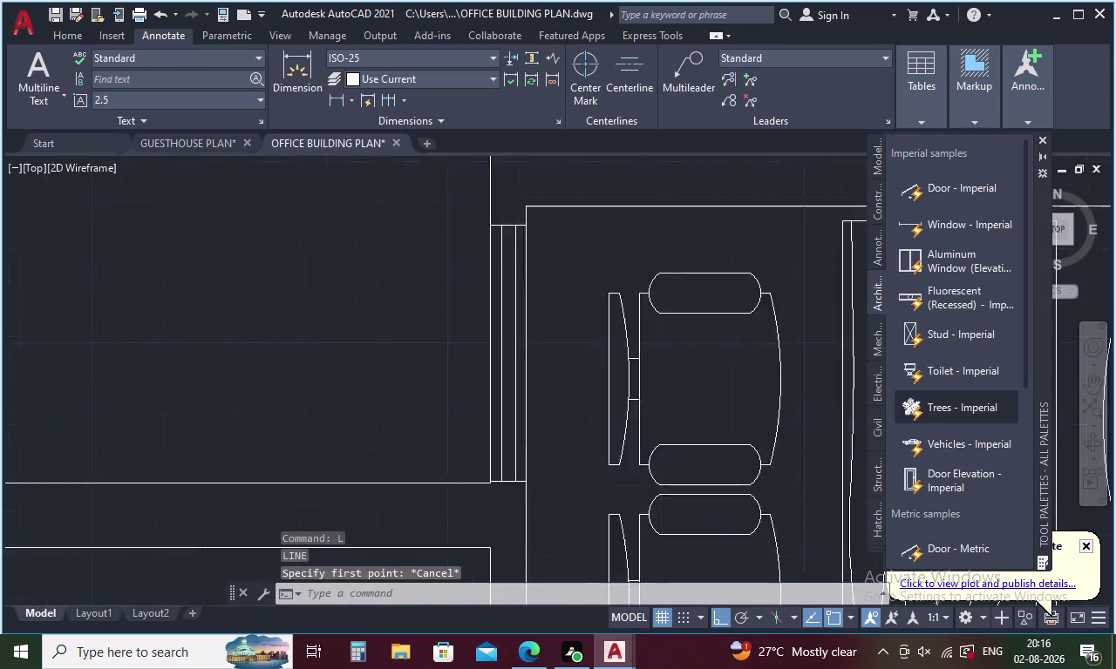
middle_drag(538, 226, 538, 255)
drag(541, 185, 542, 186)
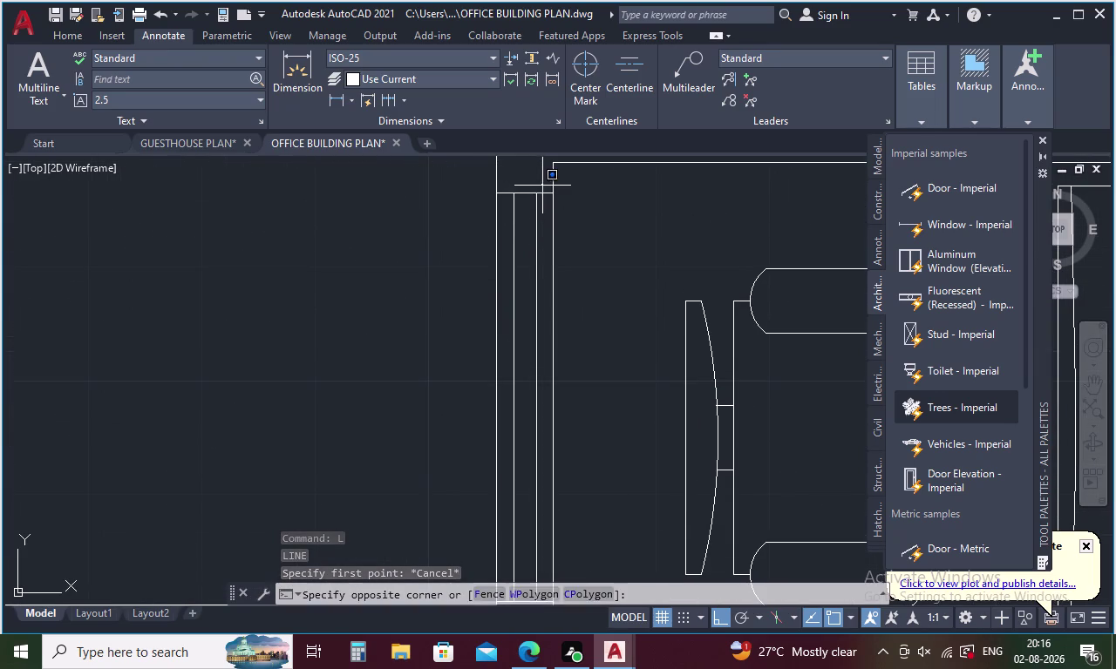
drag(542, 186, 504, 308)
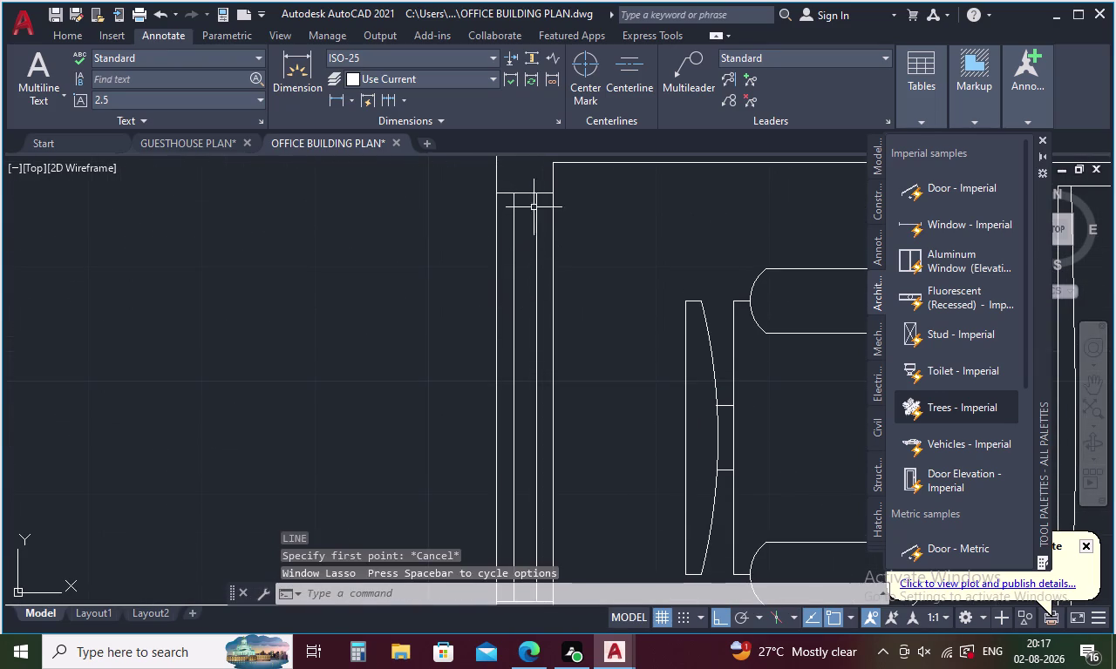
drag(541, 185, 498, 372)
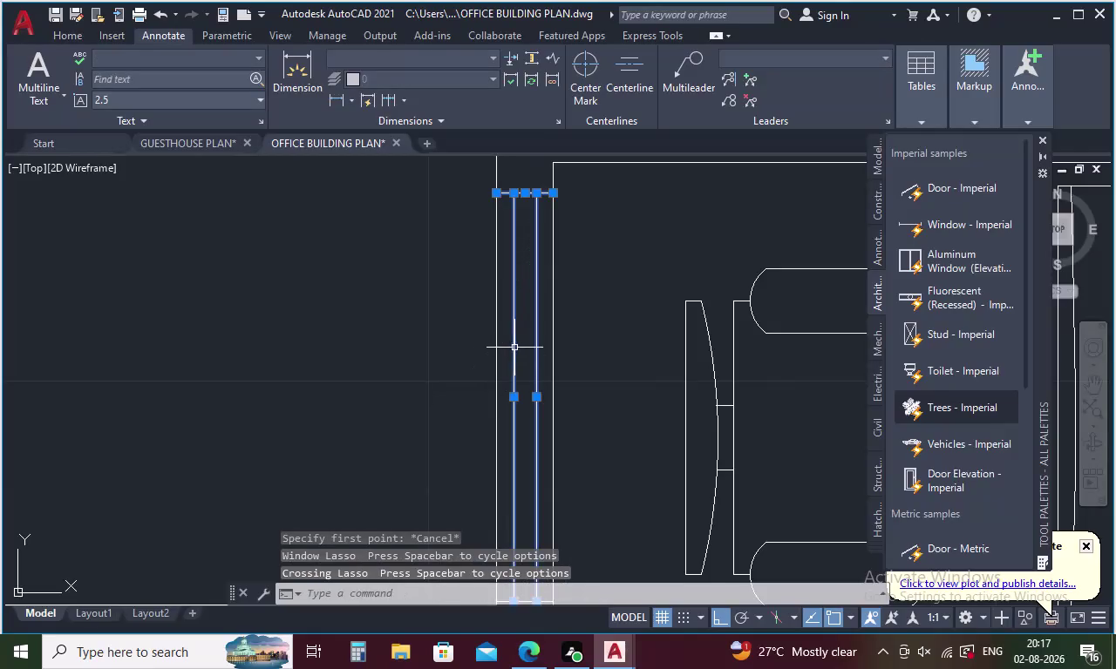
middle_drag(514, 343, 487, 232)
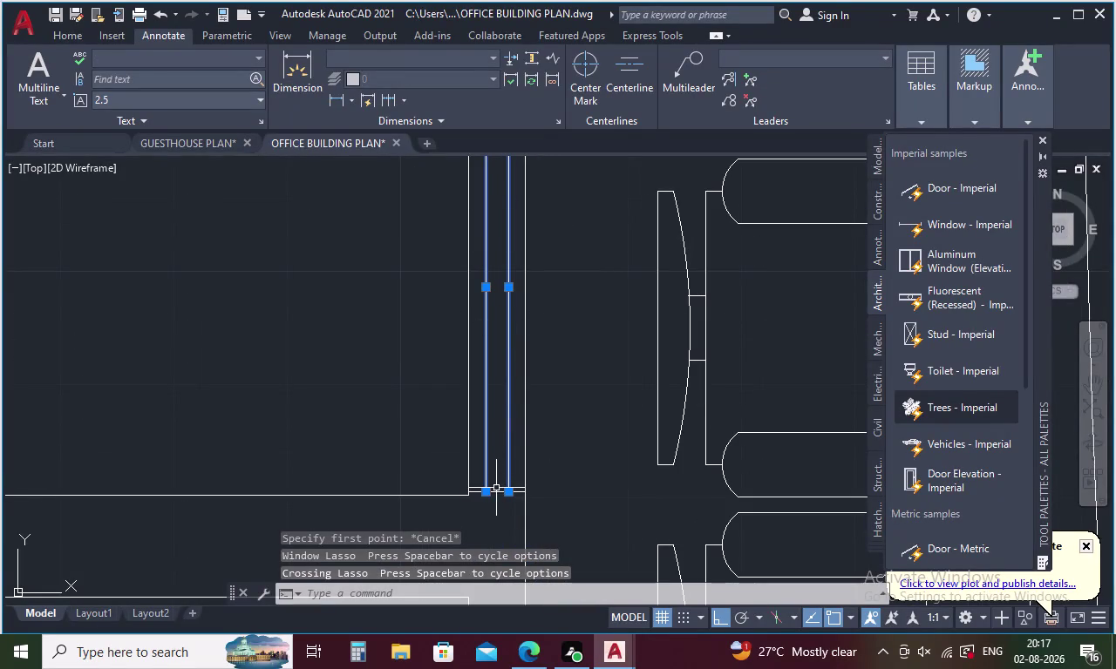
click(498, 492)
Copy the selected window lines using the window bottom as base point.
right_click(568, 419)
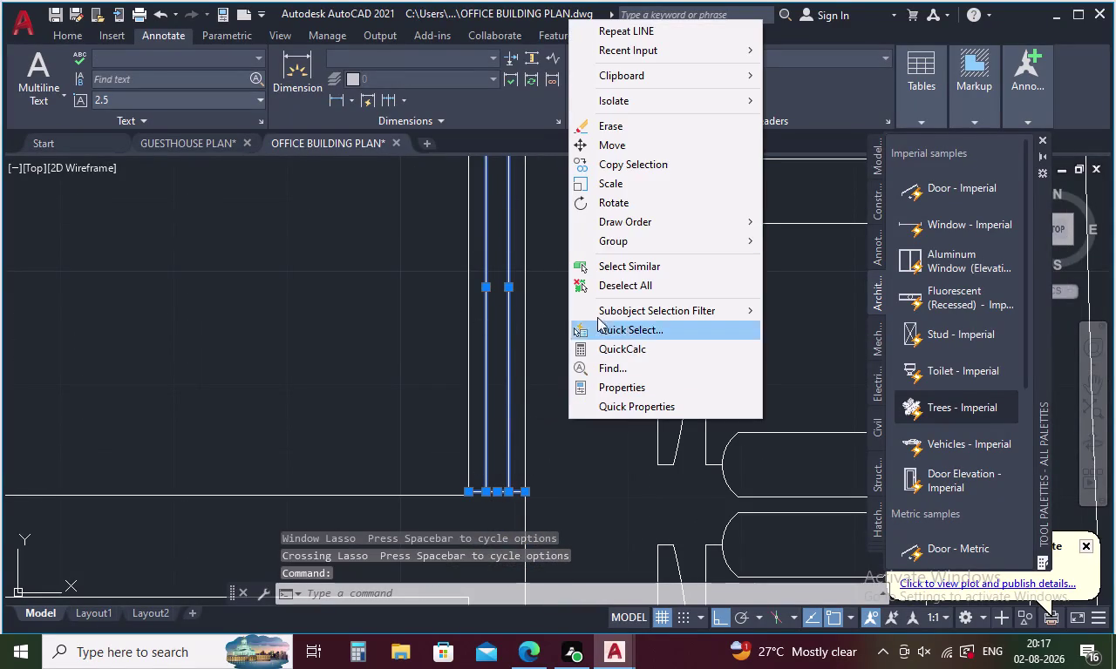
click(627, 159)
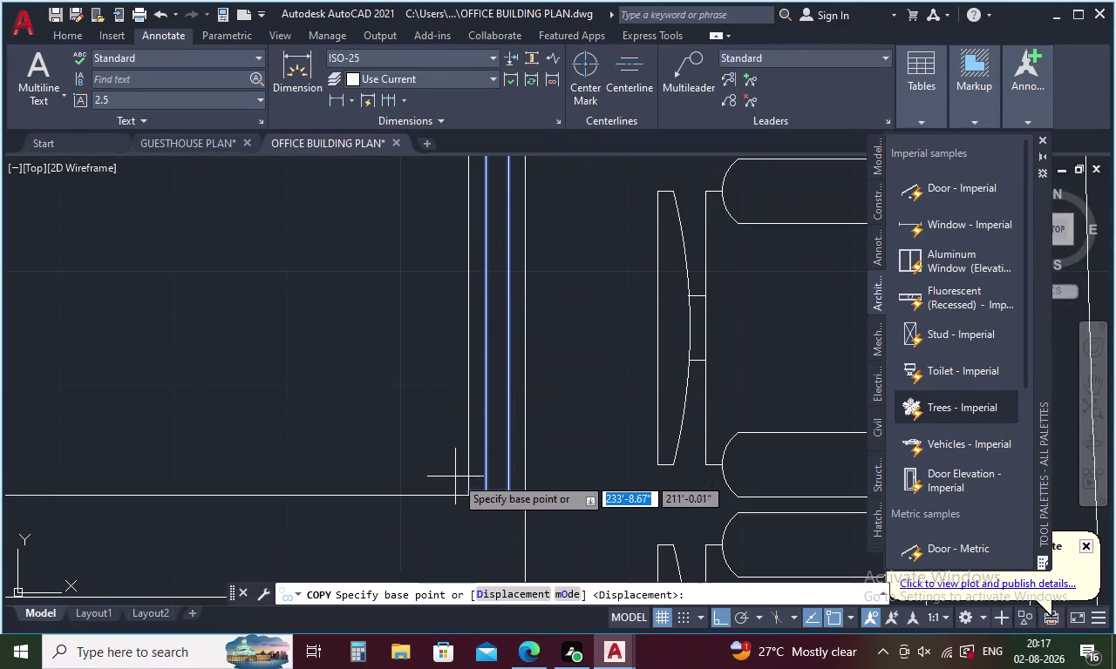
click(468, 493)
scroll(down, 3)
middle_drag(475, 498, 480, 497)
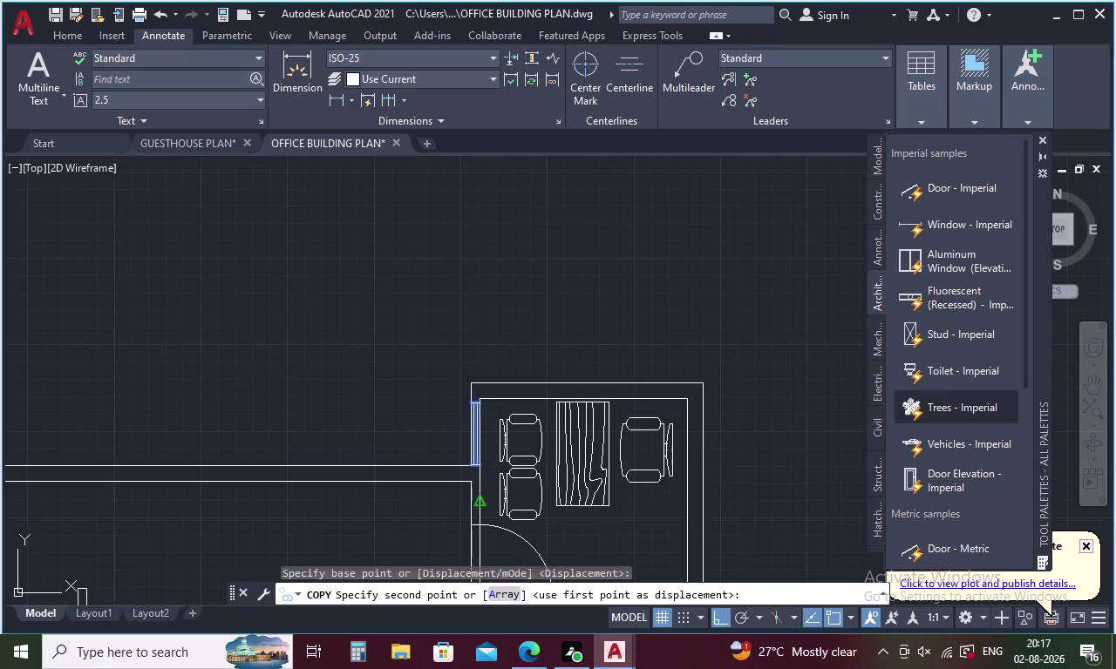
middle_drag(480, 497, 486, 305)
scroll(up, 3)
middle_drag(458, 503, 441, 422)
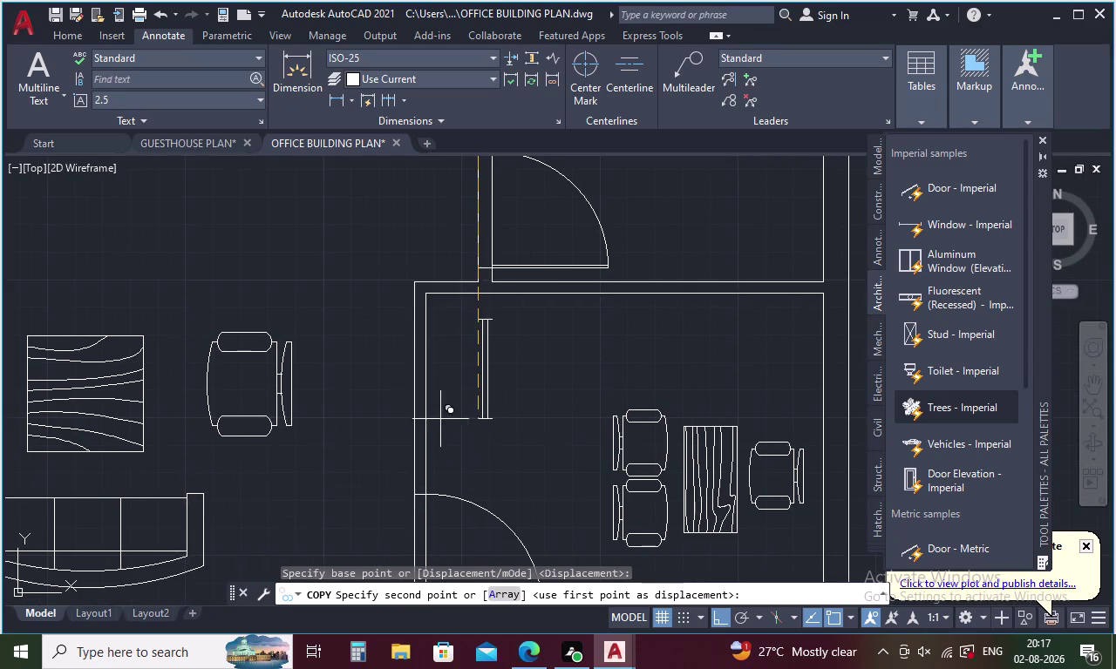
scroll(up, 3)
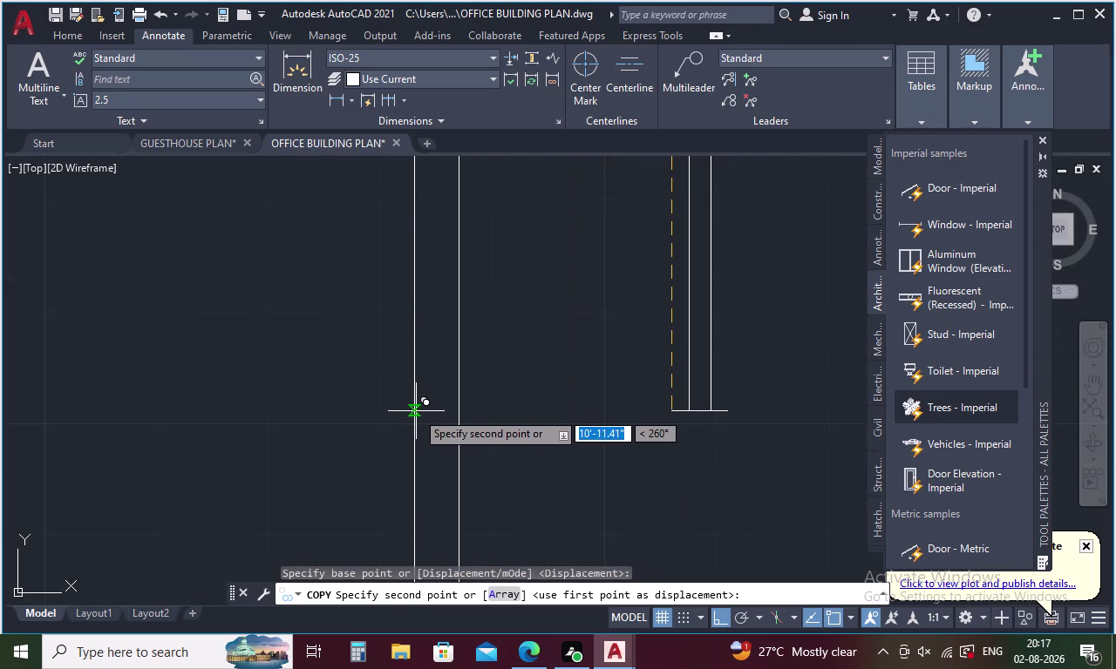
Turn Ortho off and place the window copy in the lower room's left wall.
key(F8)
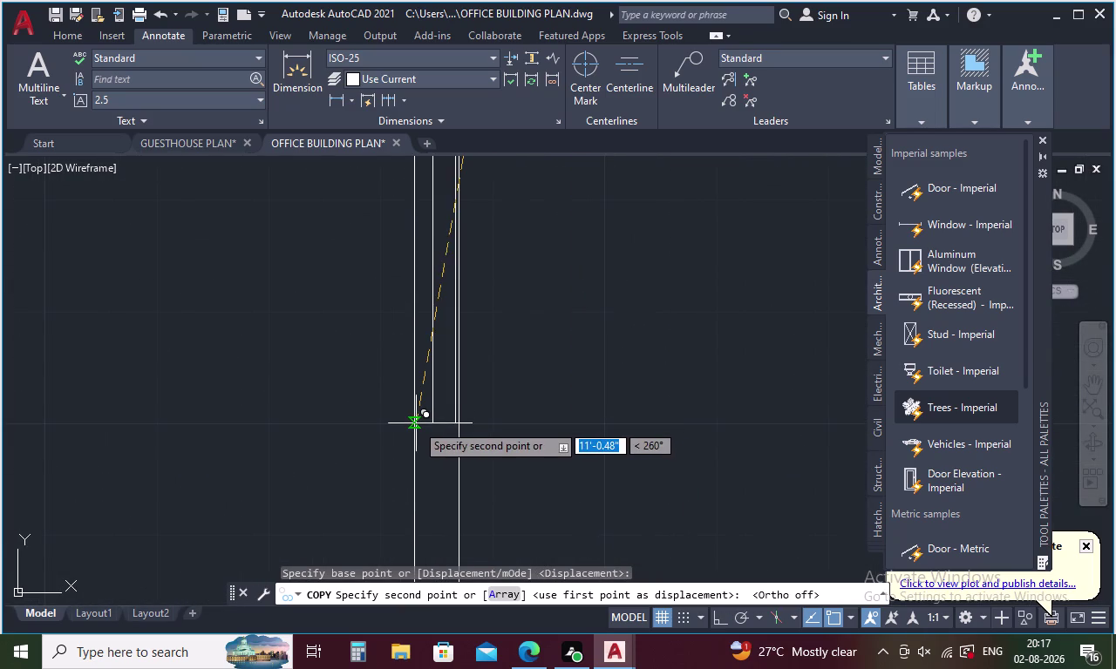
scroll(up, 3)
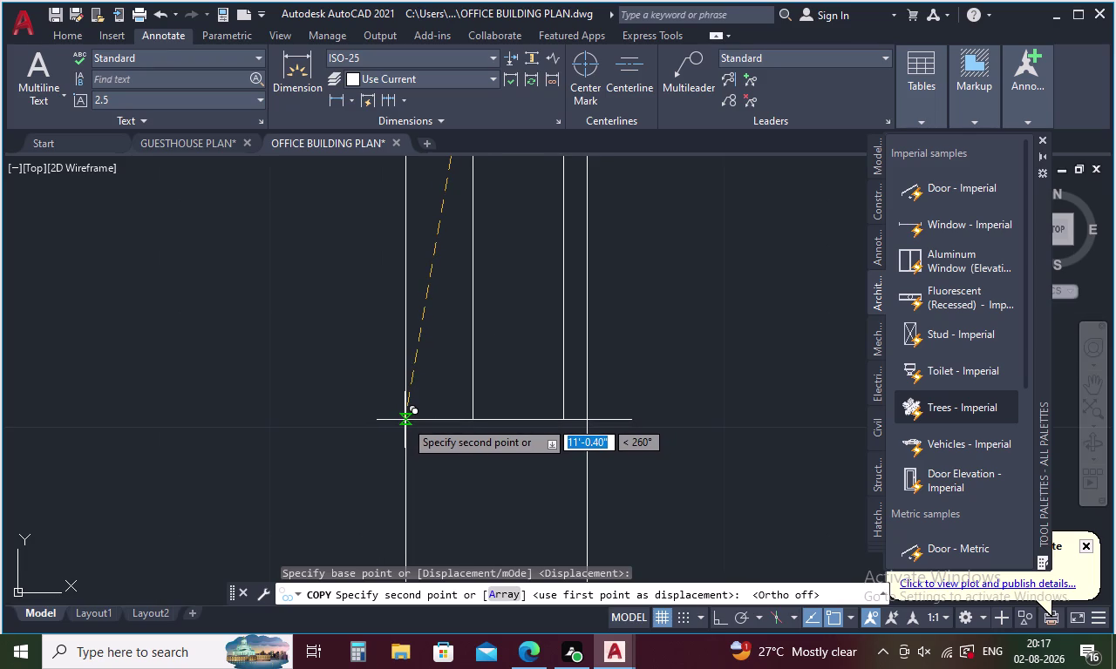
click(404, 420)
scroll(down, 3)
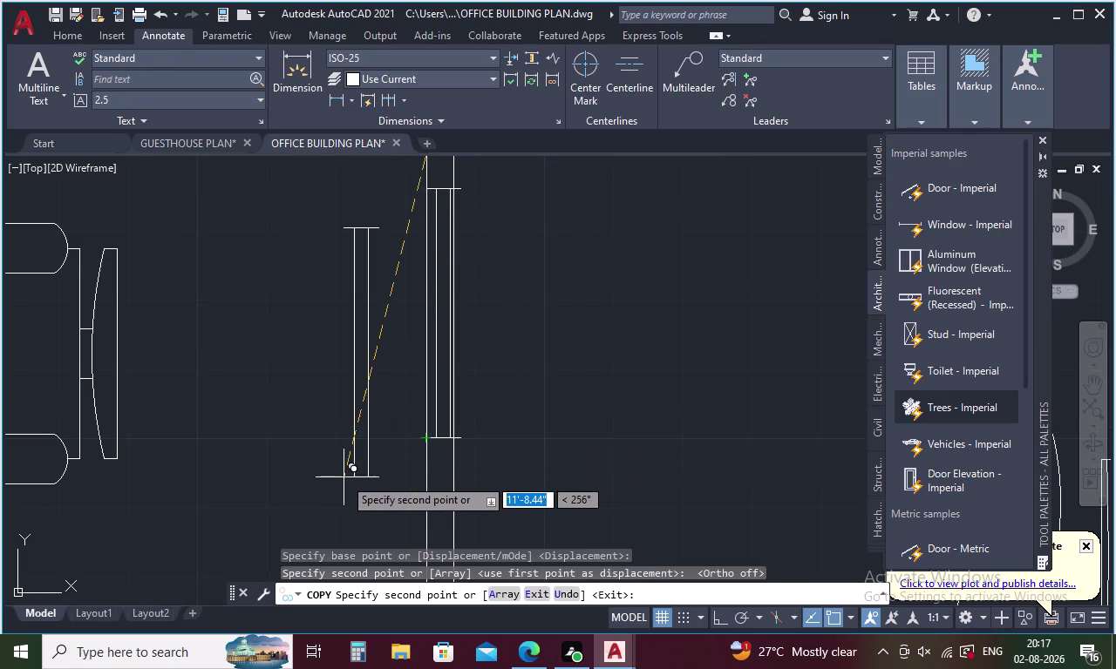
middle_drag(344, 477, 420, 472)
scroll(down, 3)
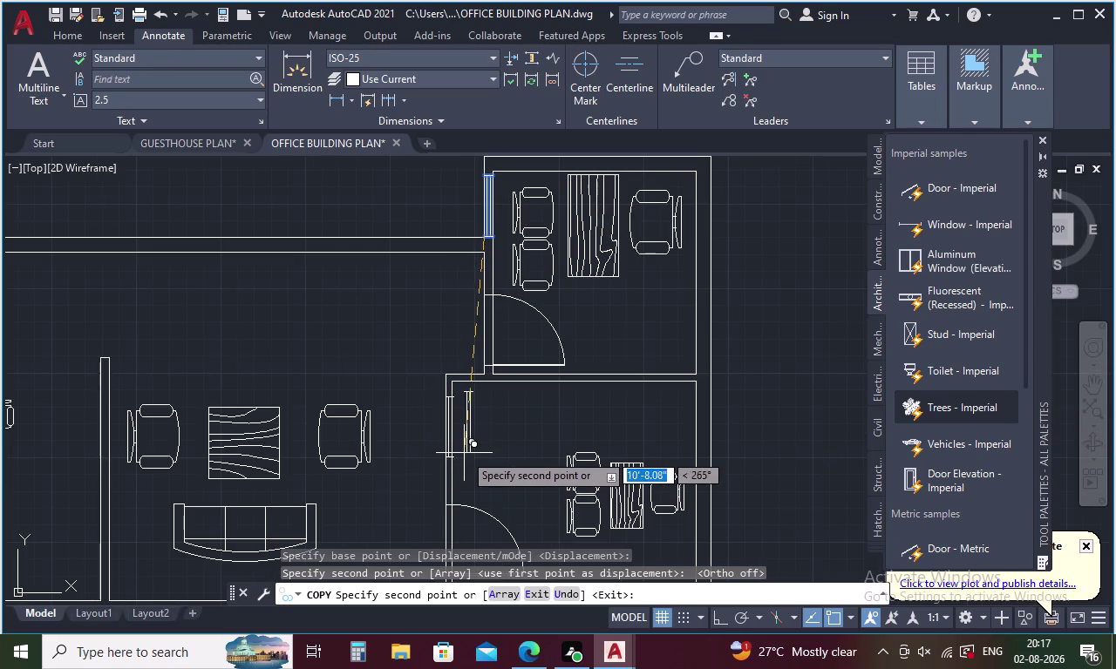
key(Escape)
scroll(up, 3)
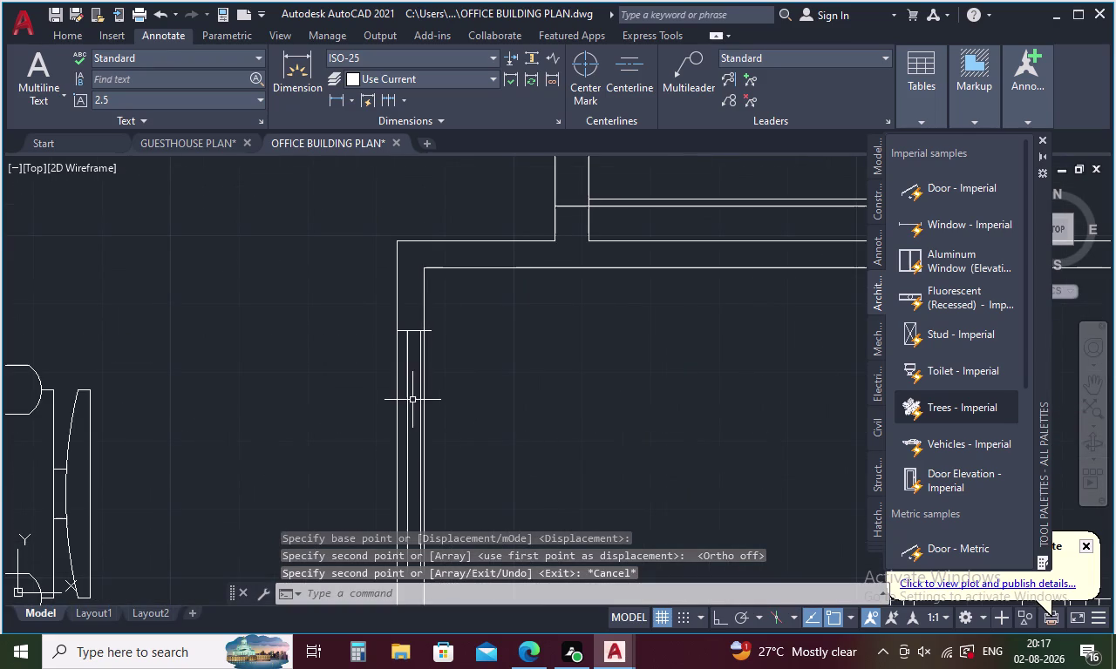
Erase the leftover wall lines beside the copied window.
click(407, 392)
click(424, 388)
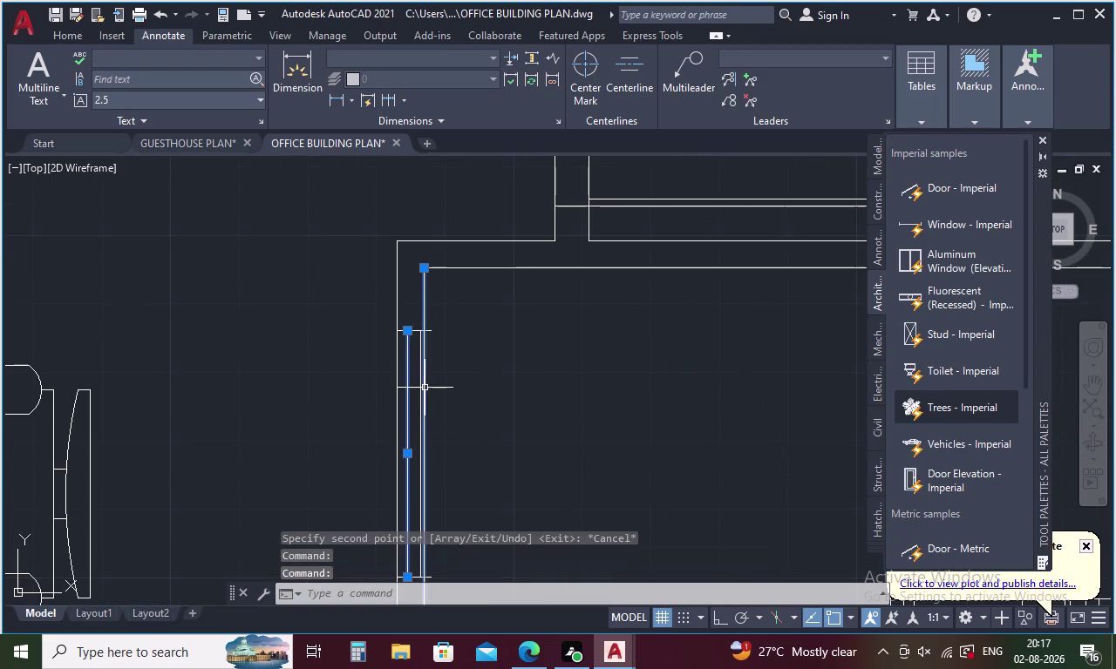
key(Escape)
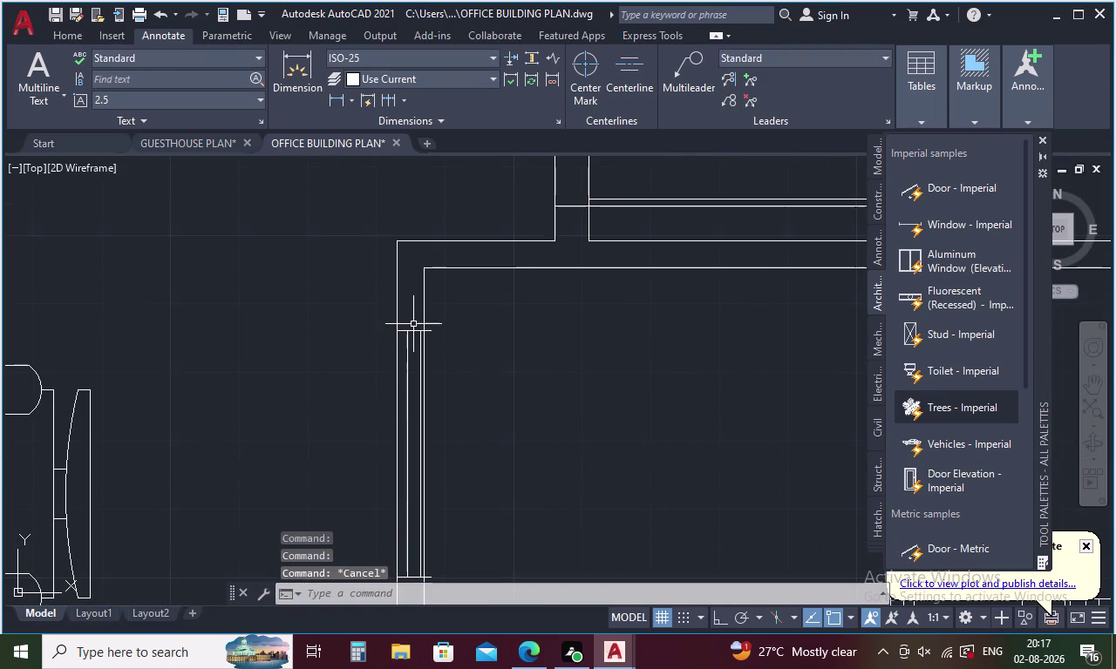
drag(413, 321, 405, 406)
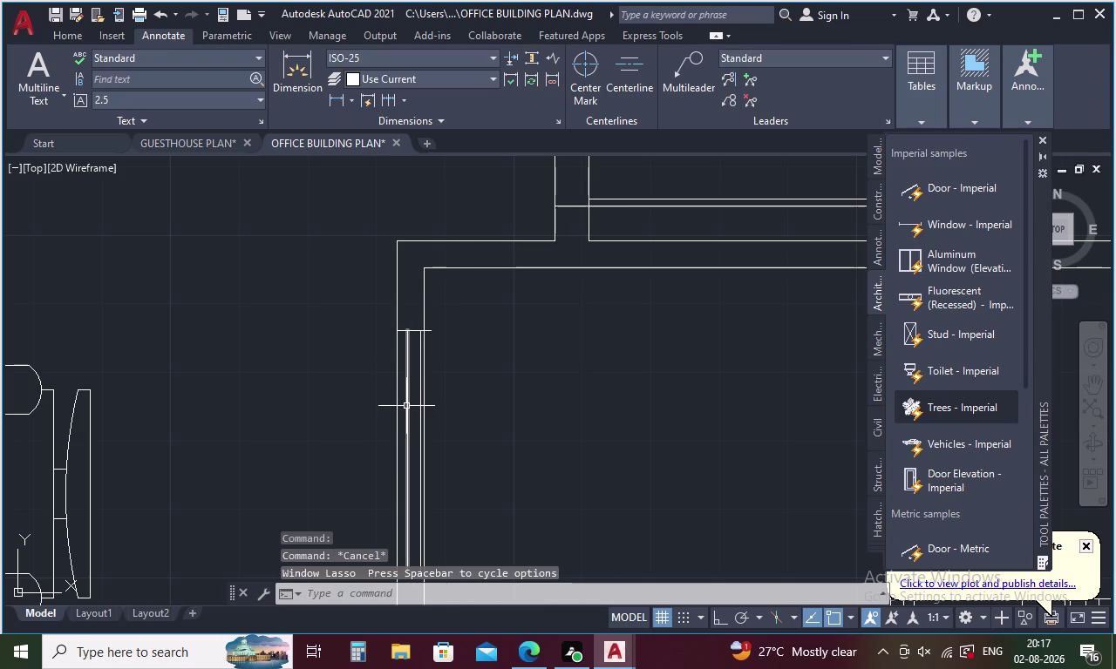
click(406, 406)
scroll(up, 3)
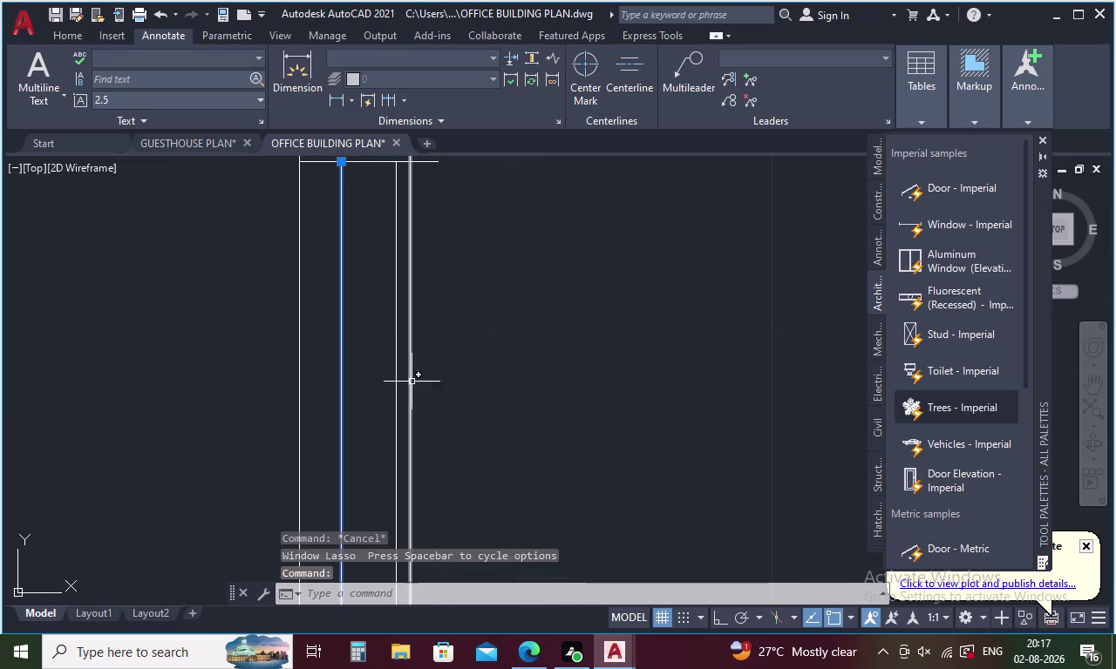
click(396, 370)
key(Delete)
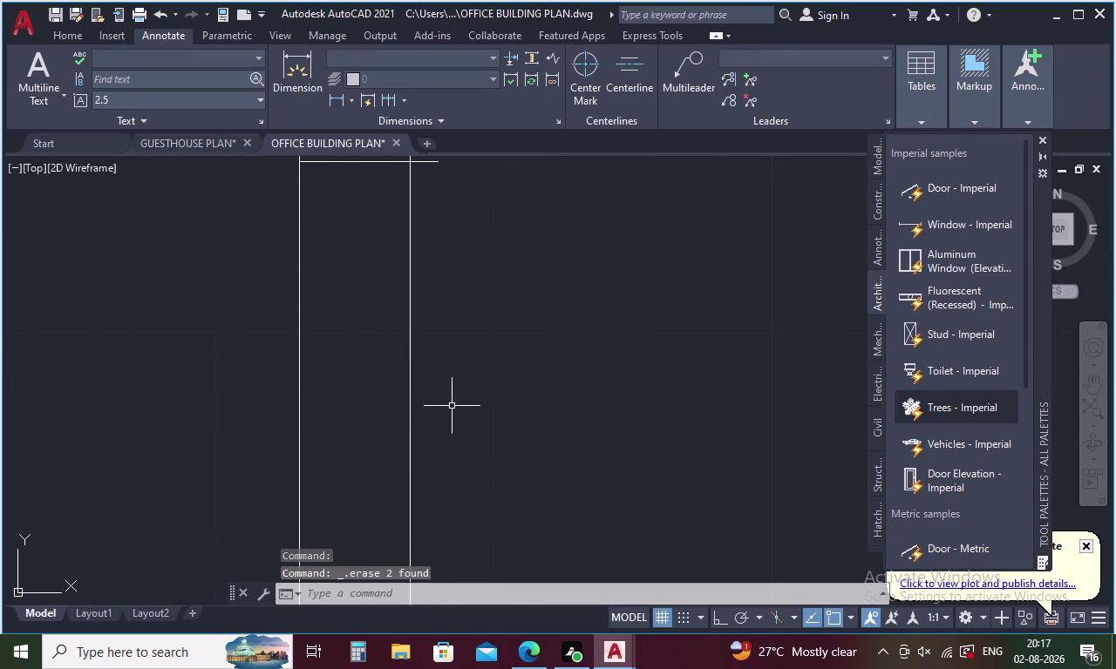
Trim the wall line segment and the short stub between the walls with TR.
text(TR)
key(space)
key(space)
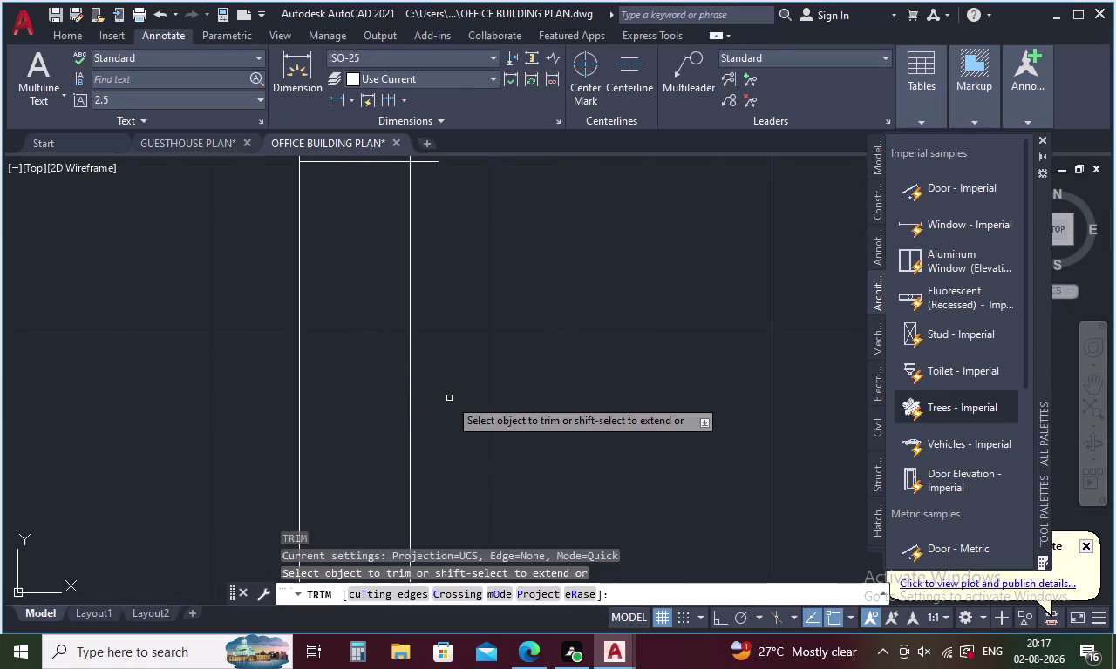
scroll(down, 3)
click(439, 333)
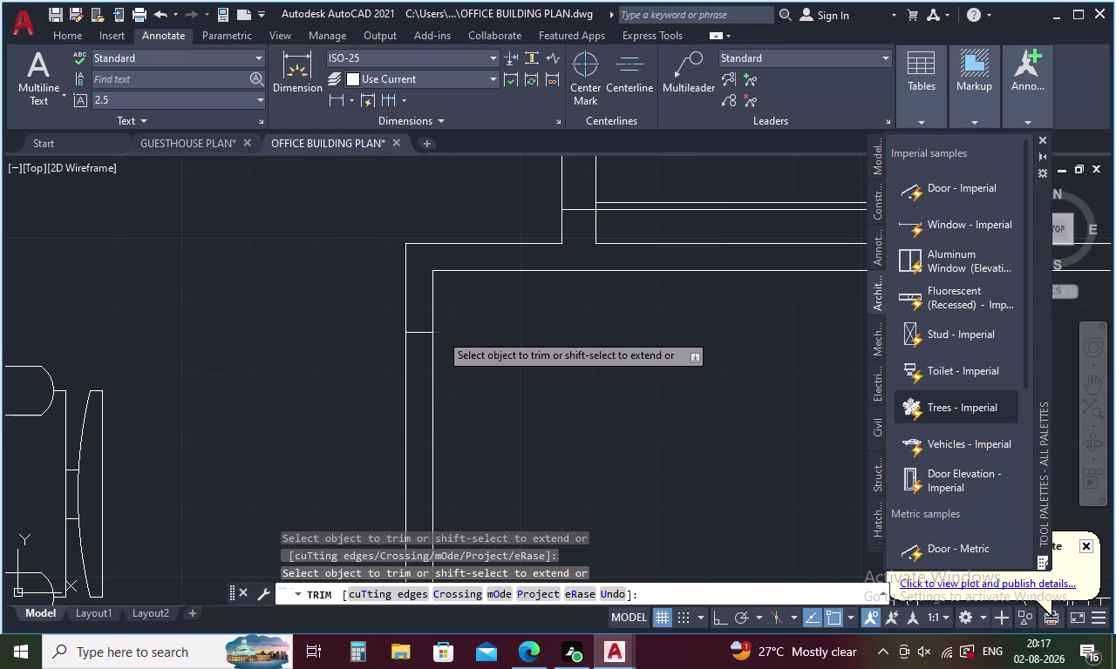
scroll(down, 3)
scroll(up, 3)
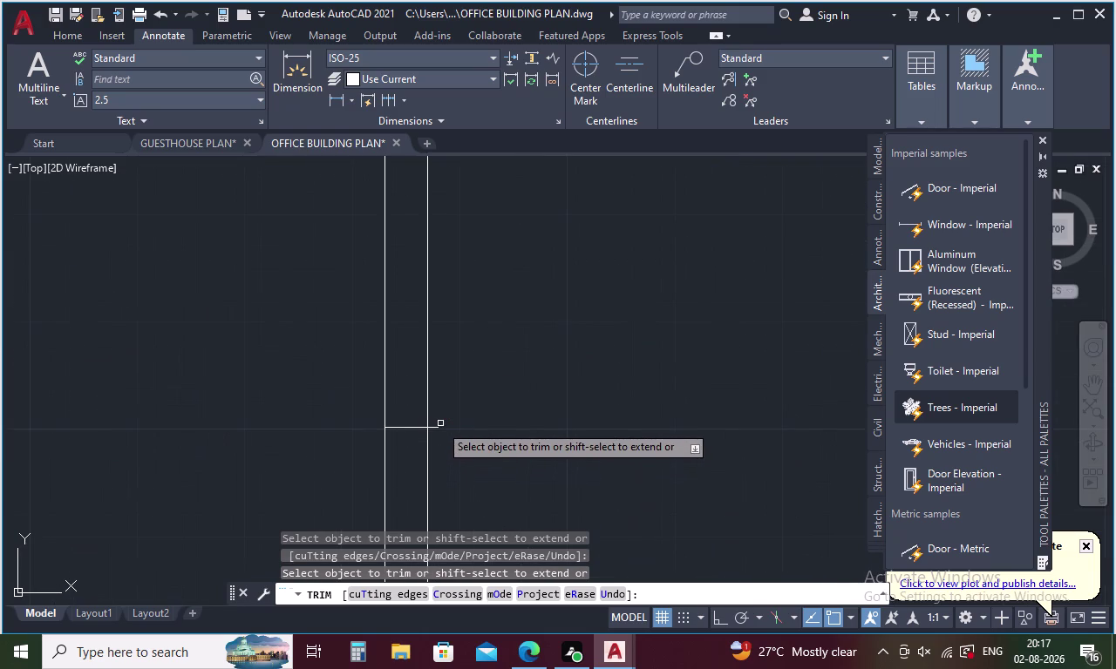
click(436, 427)
key(Escape)
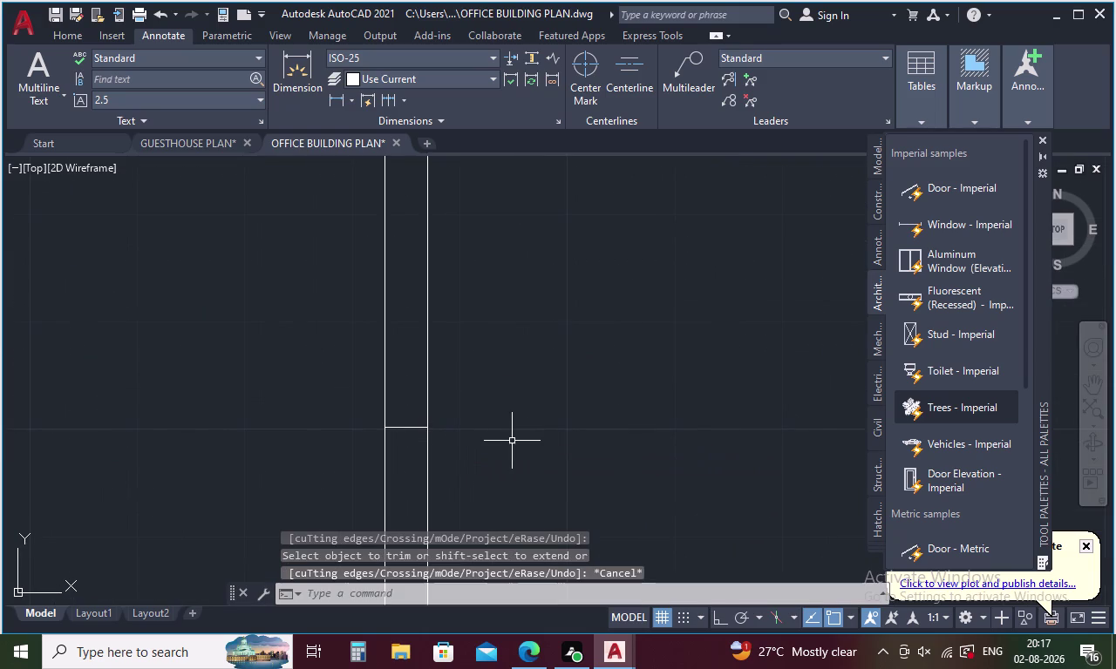
key(l)
key(Return)
Draw a vertical line across the opening from top to bottom.
scroll(down, 3)
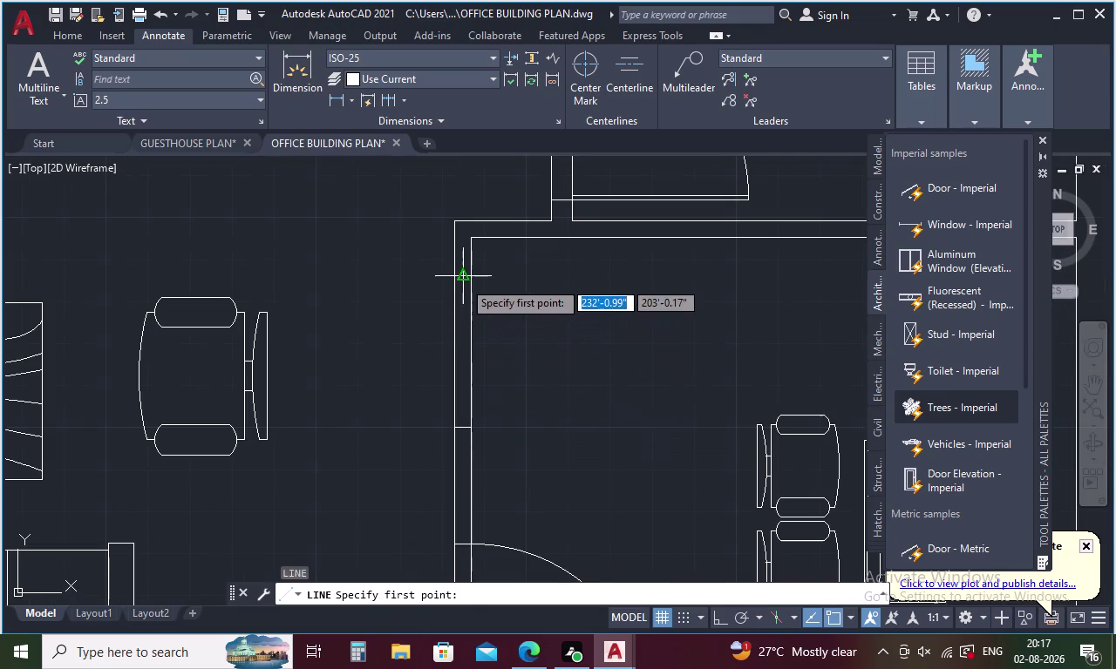
click(463, 280)
click(464, 429)
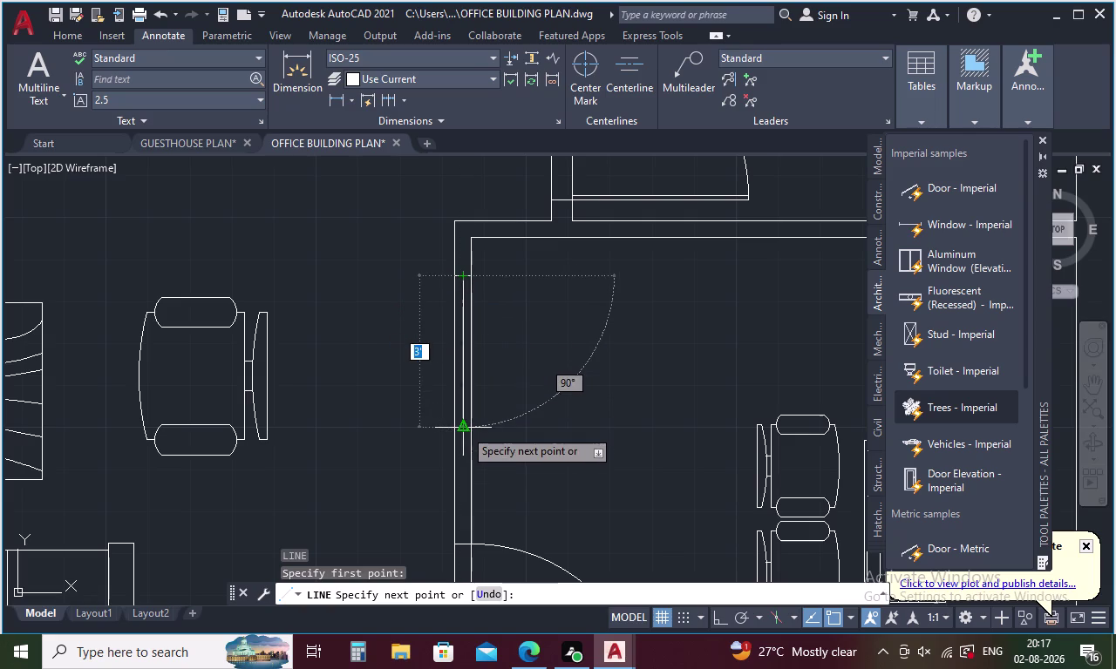
key(Escape)
Offset the line by 1 to both sides and delete the extra line.
key(o)
key(Return)
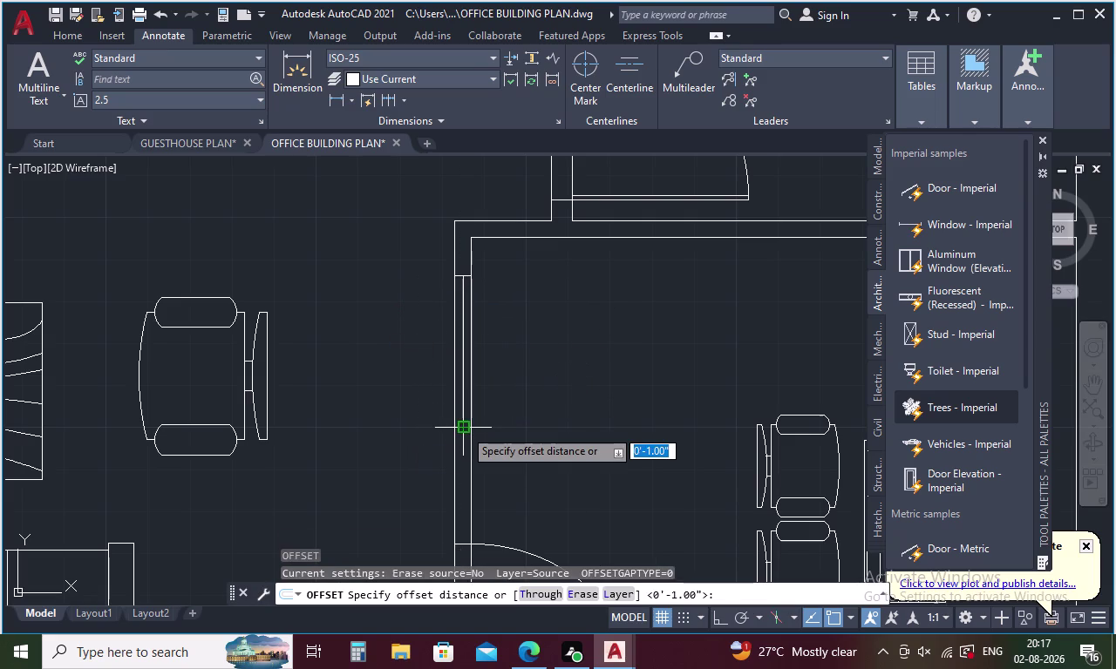
key(1)
key(Return)
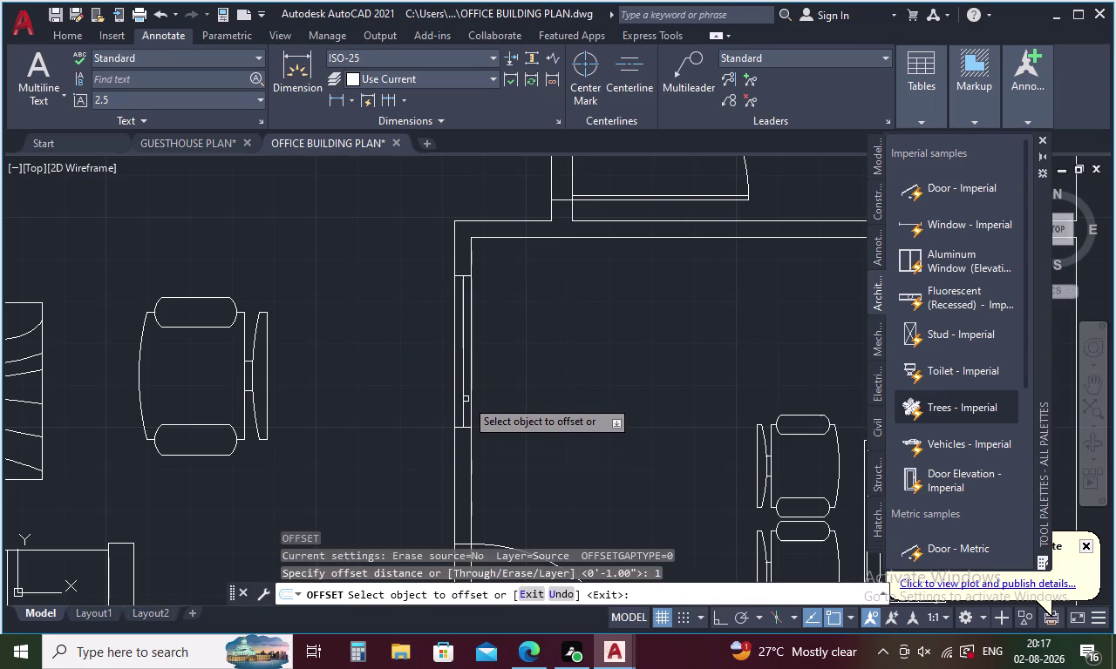
click(465, 394)
click(474, 391)
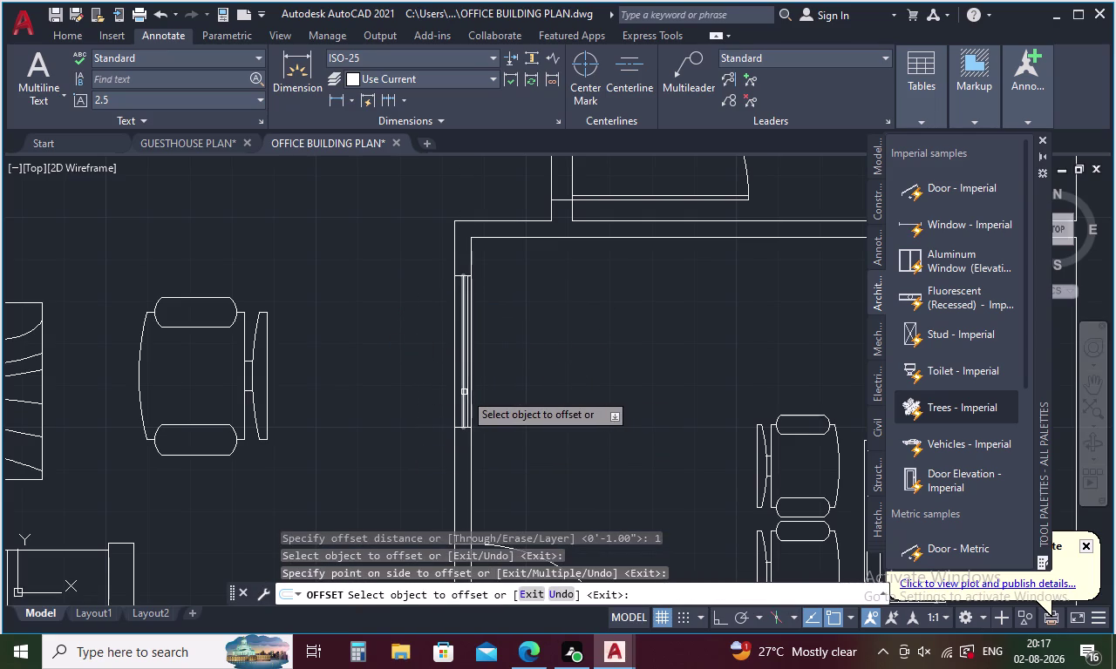
click(463, 392)
click(454, 398)
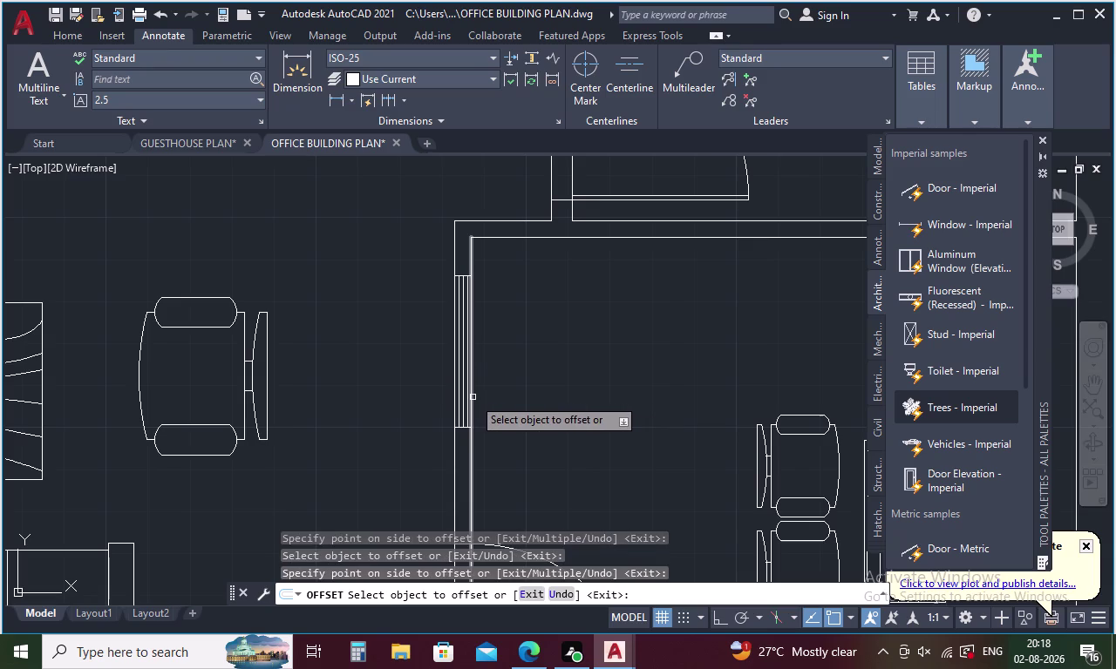
key(Escape)
scroll(up, 3)
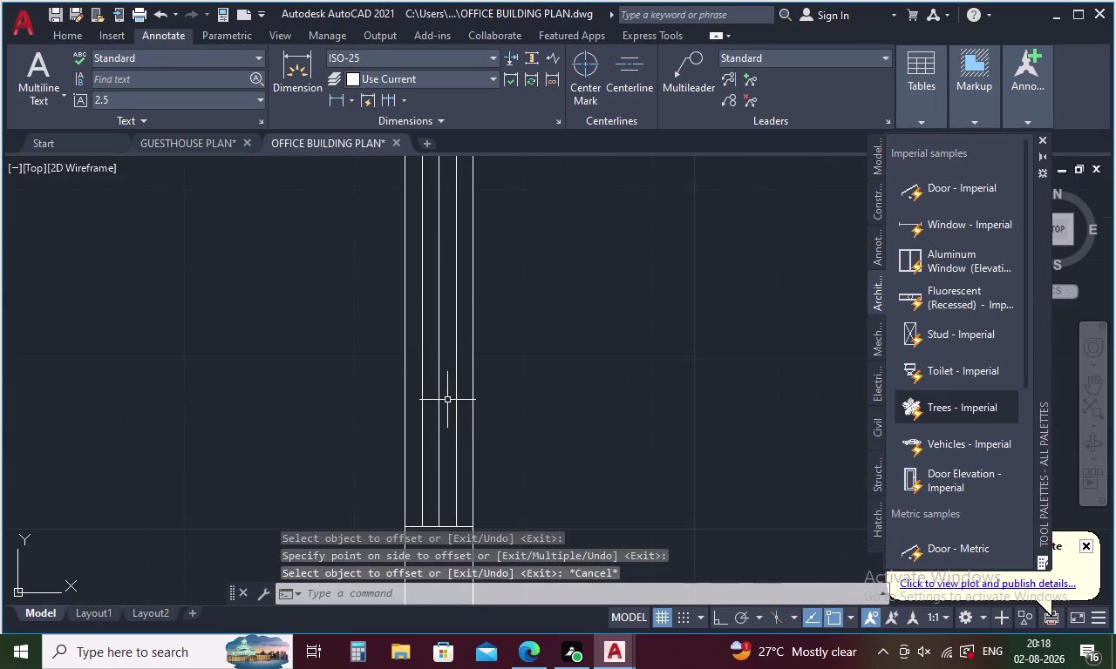
click(439, 406)
key(Delete)
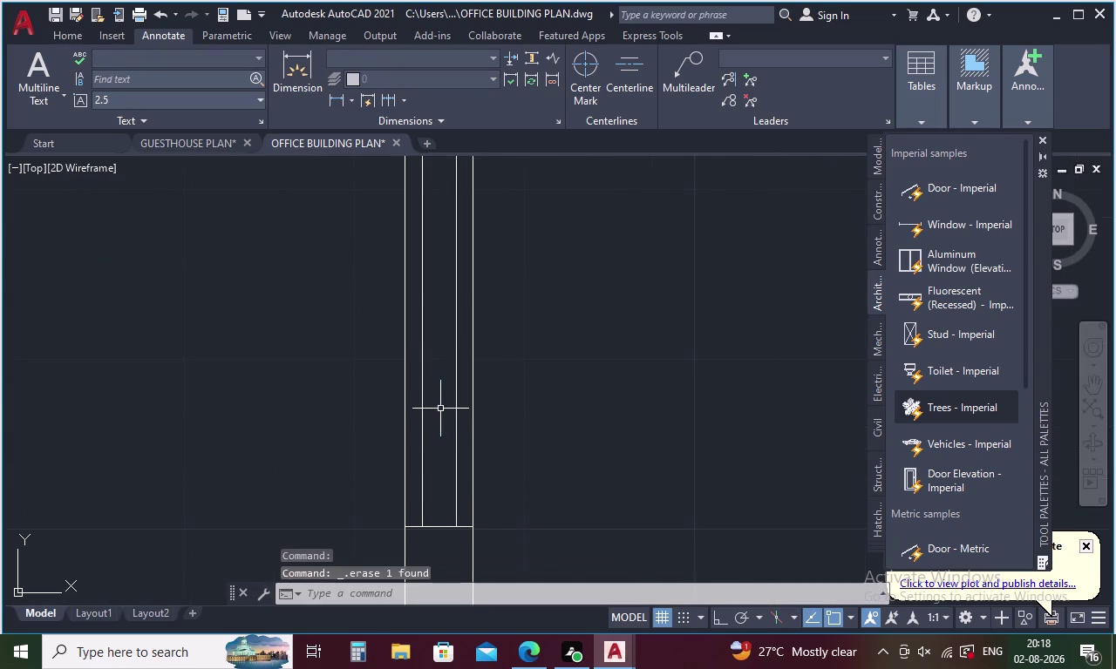
Select all the thin panel lines, including the panel's bottom edge.
scroll(down, 3)
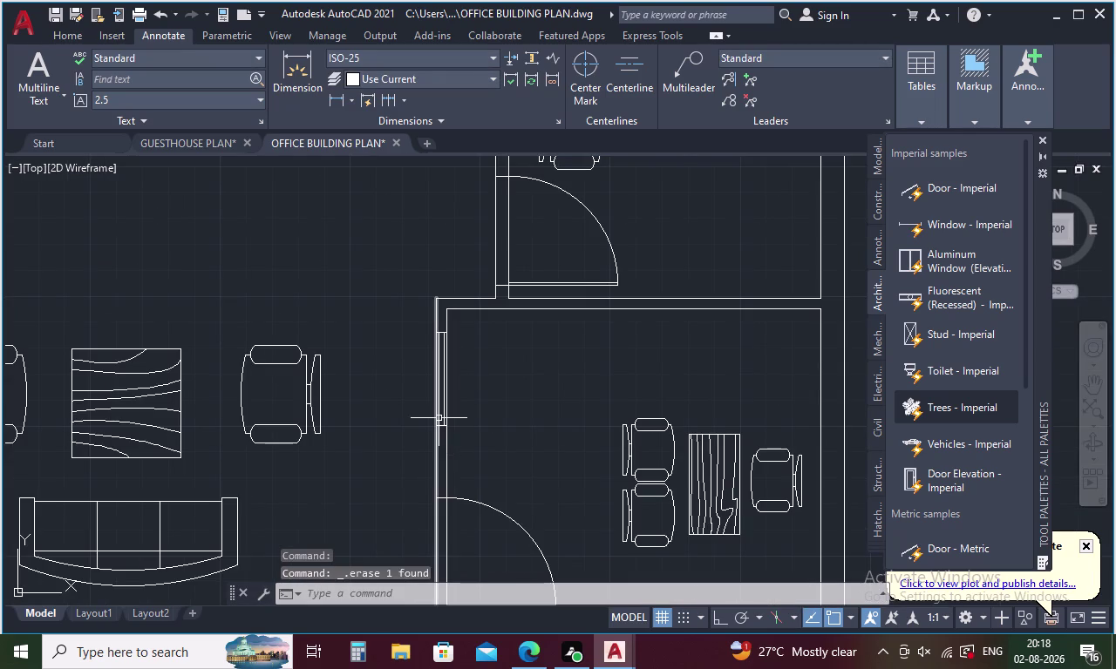
scroll(up, 3)
drag(464, 323, 403, 371)
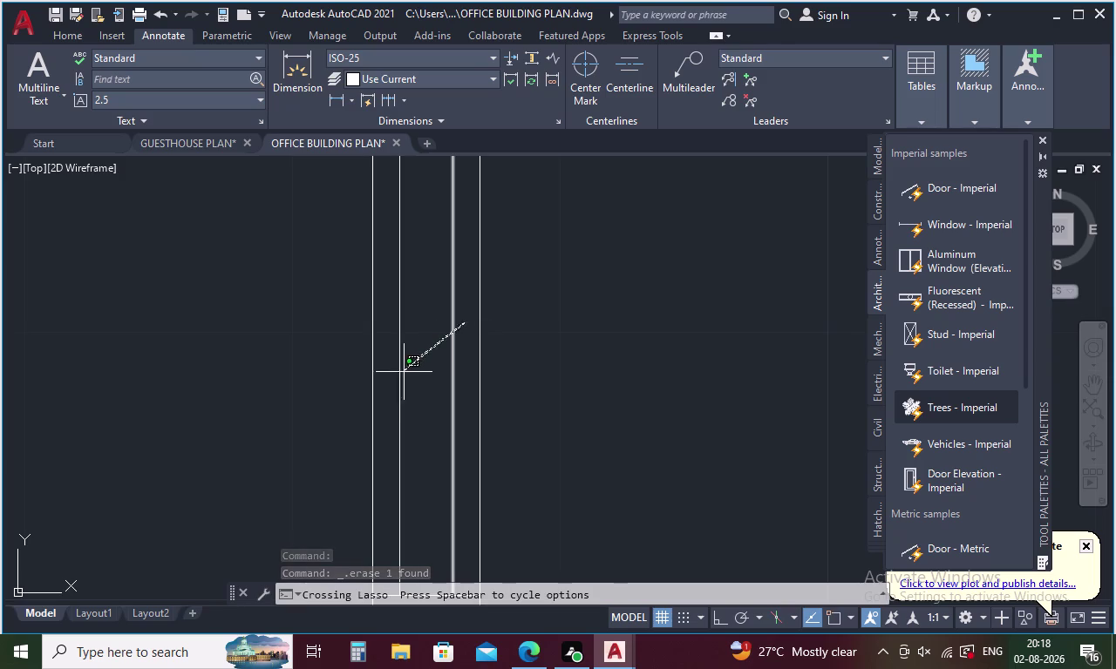
drag(403, 371, 396, 382)
scroll(down, 3)
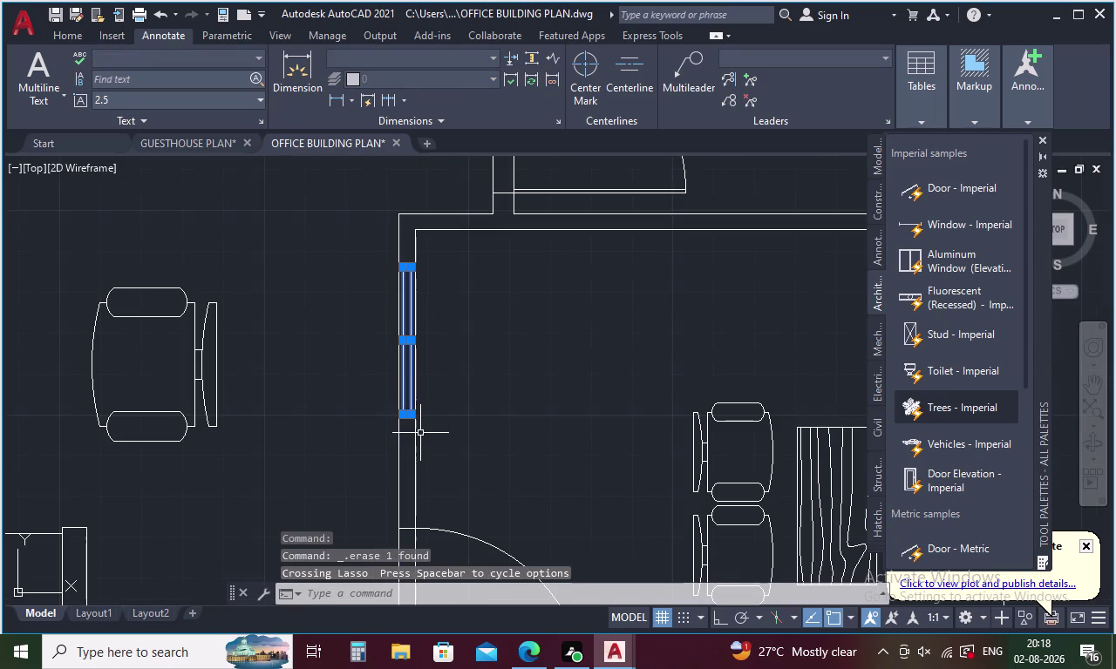
scroll(up, 3)
click(332, 320)
scroll(down, 3)
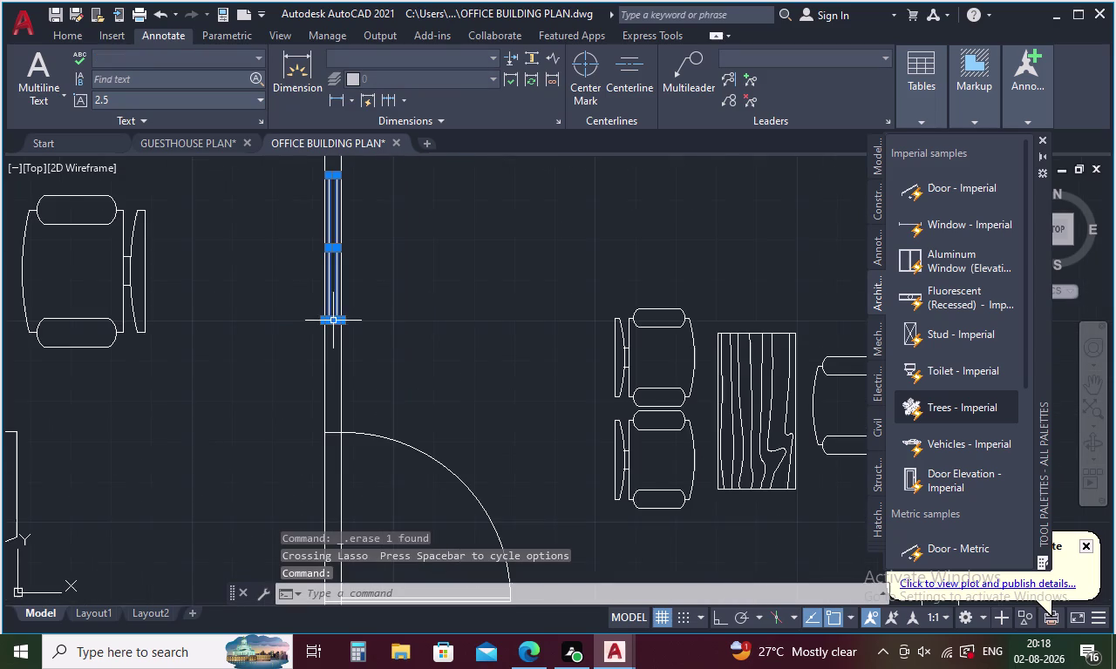
middle_drag(332, 337, 363, 540)
scroll(up, 3)
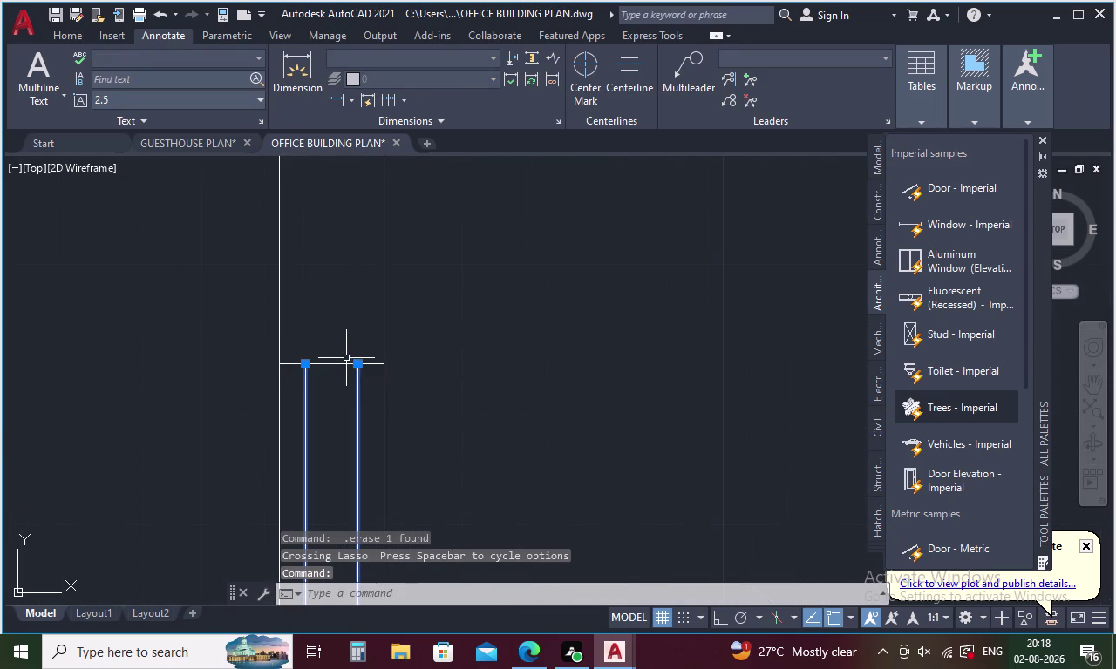
click(344, 363)
scroll(down, 3)
Copy the selected panel lines with the base point at the panel corner.
right_click(448, 371)
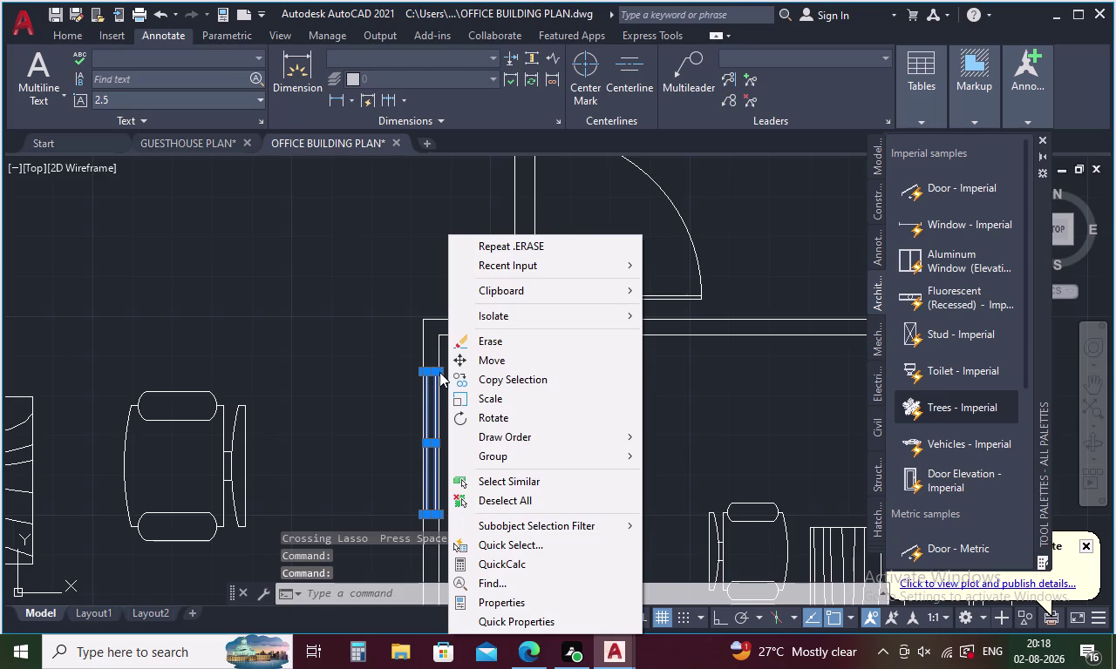
click(487, 382)
scroll(up, 3)
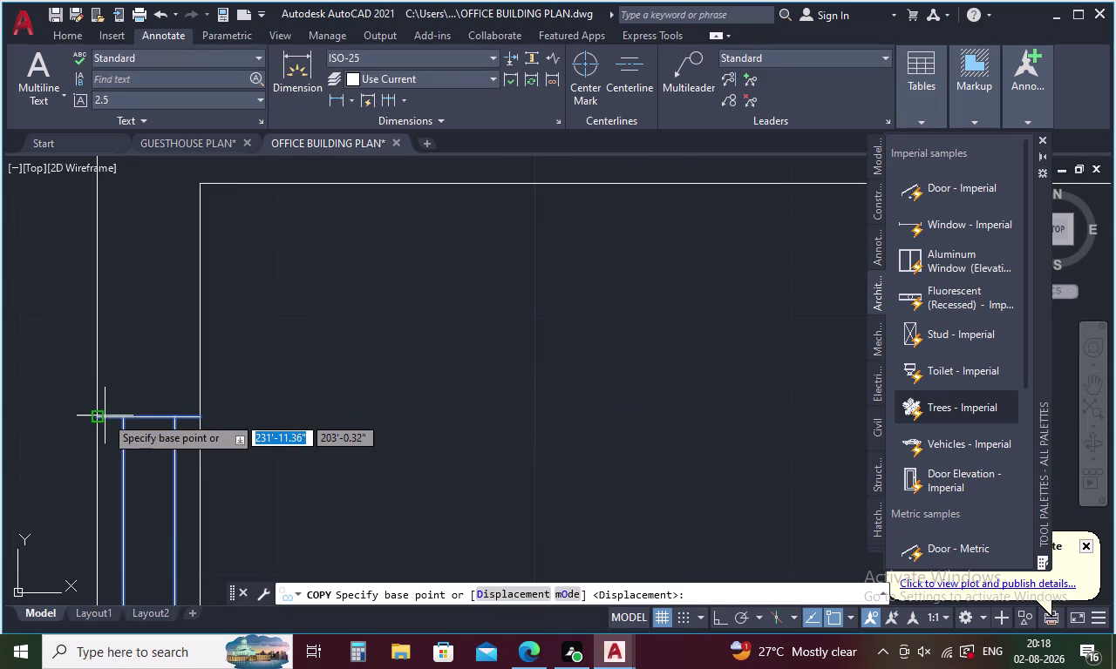
click(96, 420)
Place the panel copy in the wall opening of the desk-and-chairs room.
scroll(down, 3)
middle_drag(128, 409, 138, 414)
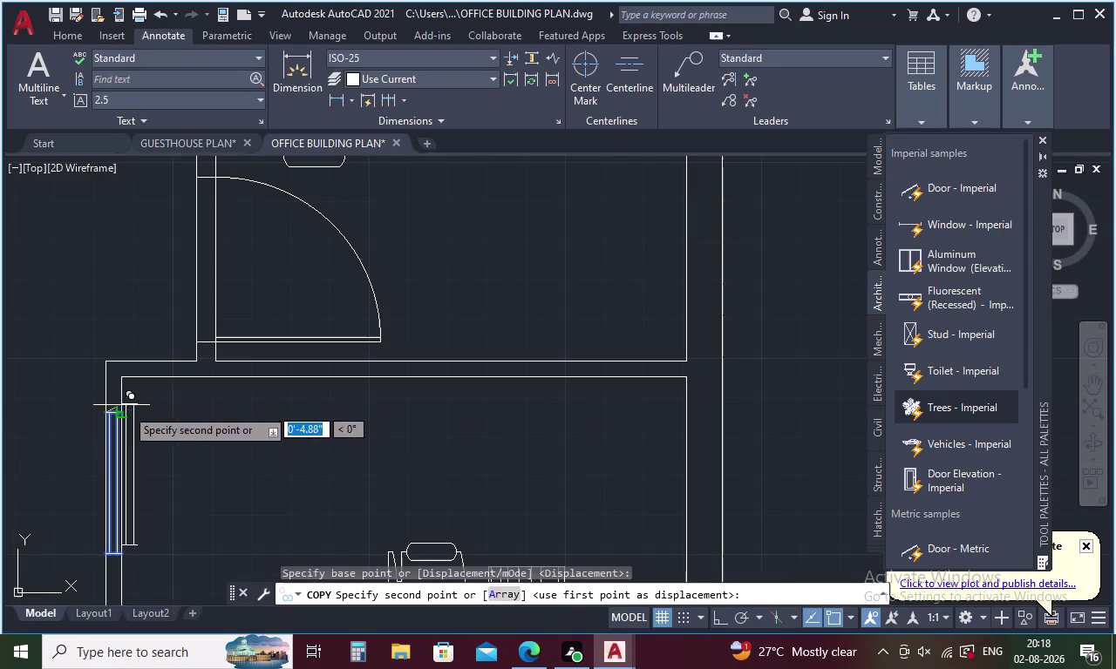
middle_drag(138, 415, 727, 417)
middle_drag(299, 478, 582, 371)
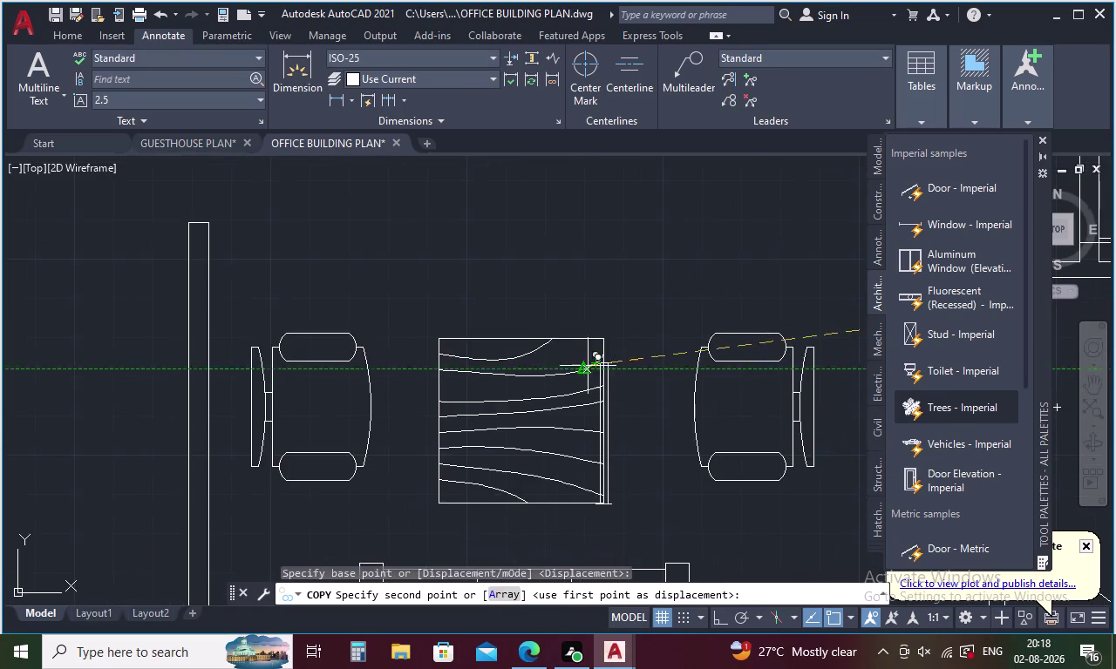
scroll(down, 3)
middle_drag(298, 526, 339, 323)
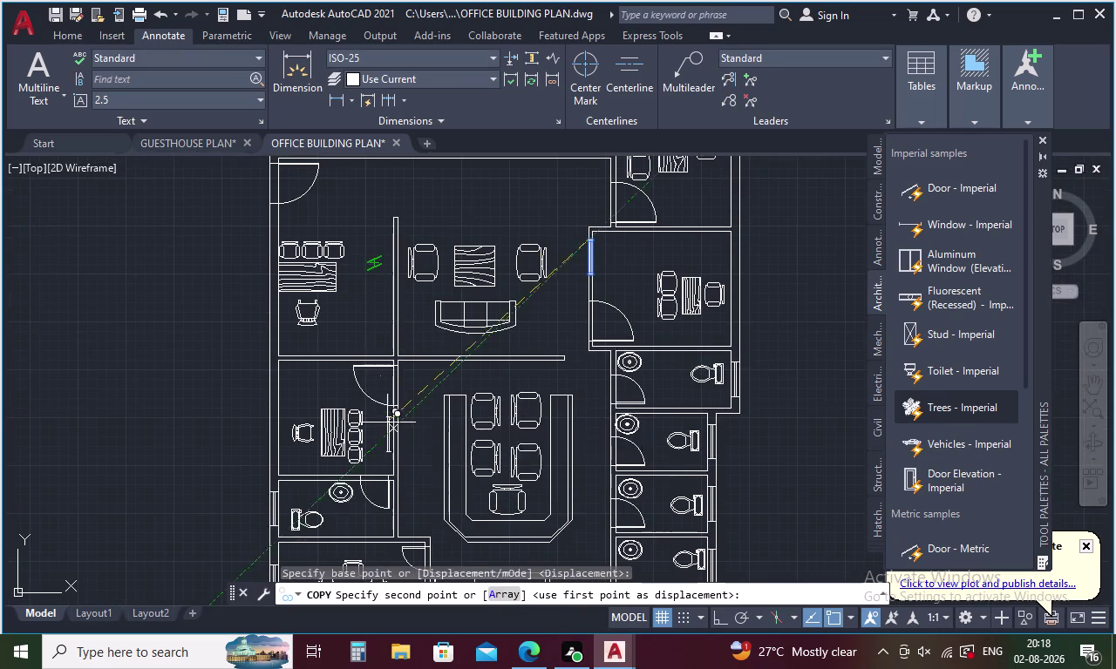
scroll(up, 3)
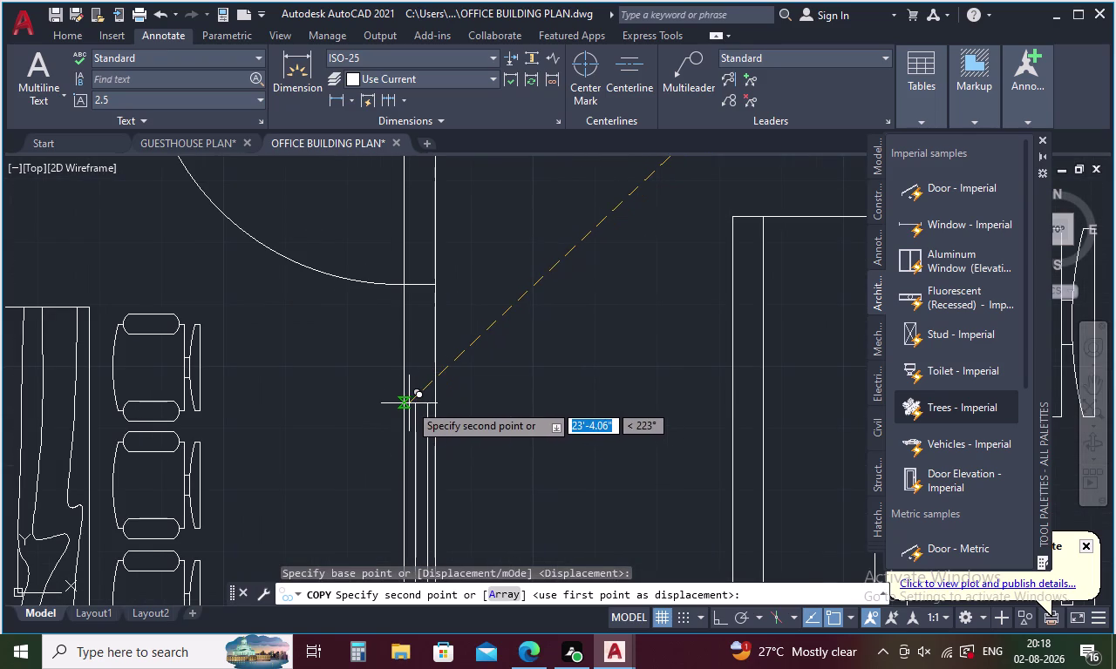
scroll(up, 3)
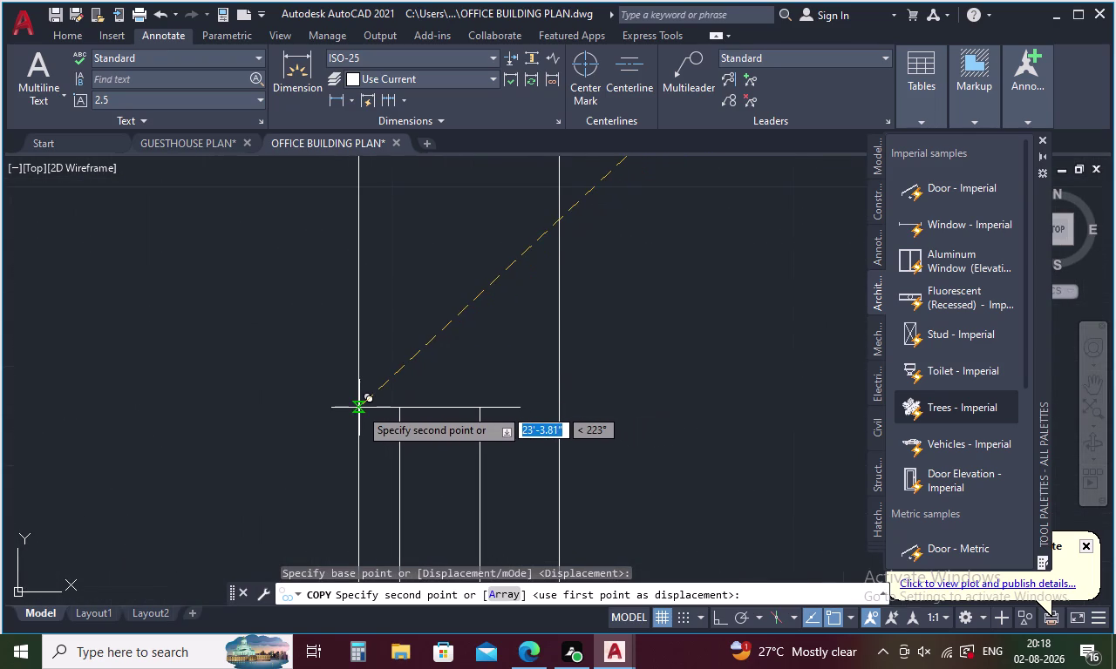
click(357, 403)
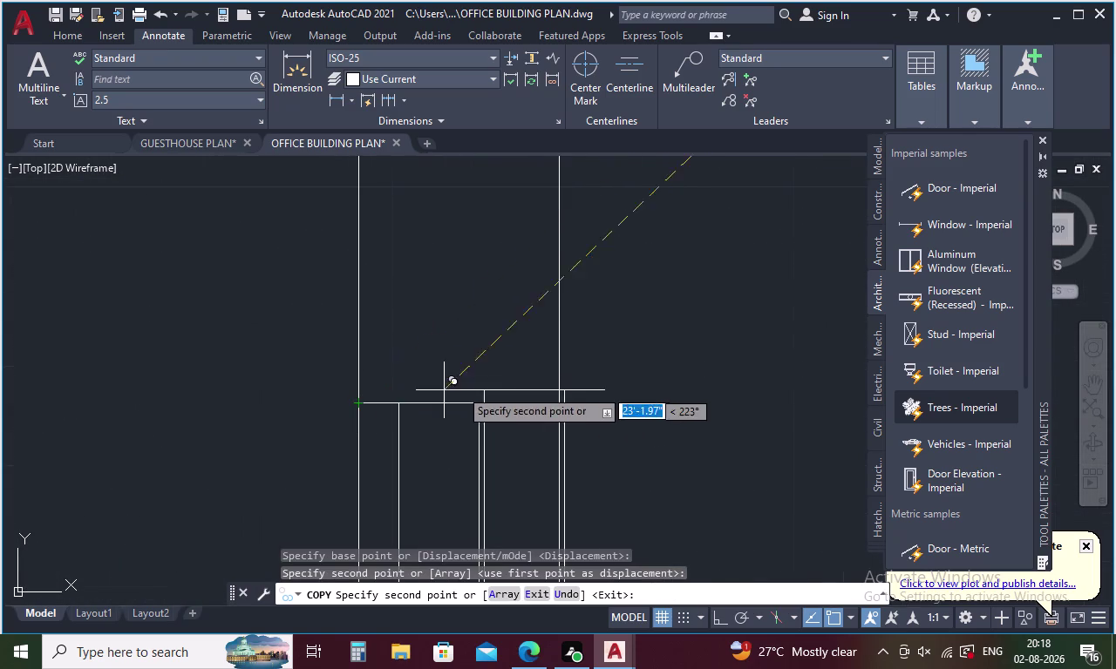
key(Escape)
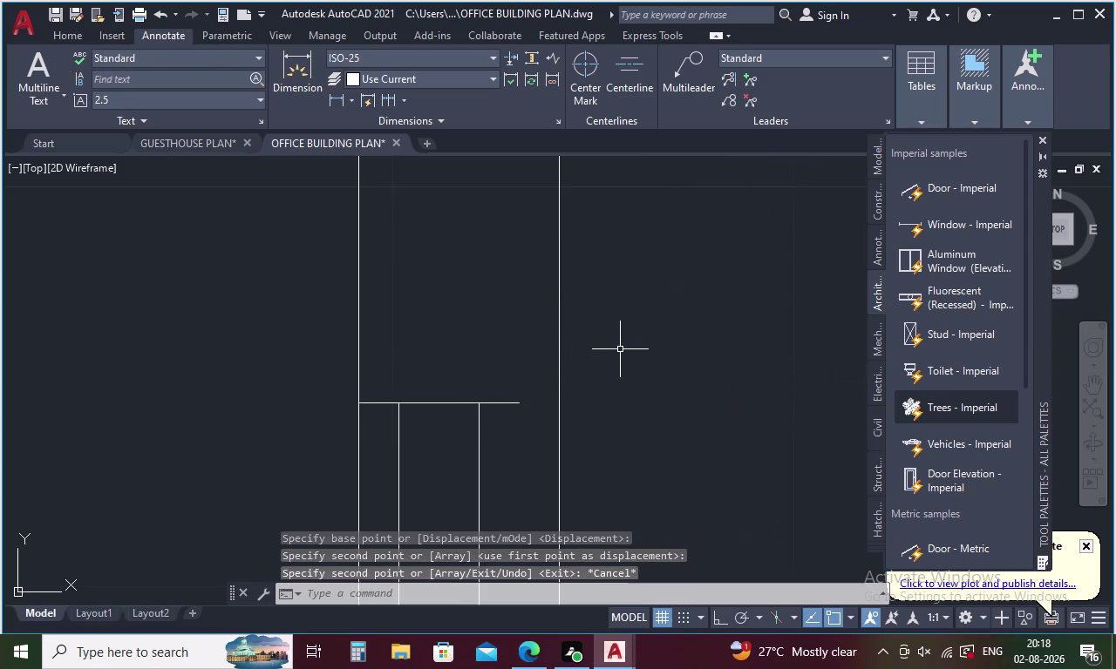
scroll(down, 3)
middle_drag(630, 351, 607, 301)
Extend two wall lines at the copied panel's junction to their boundary.
scroll(down, 3)
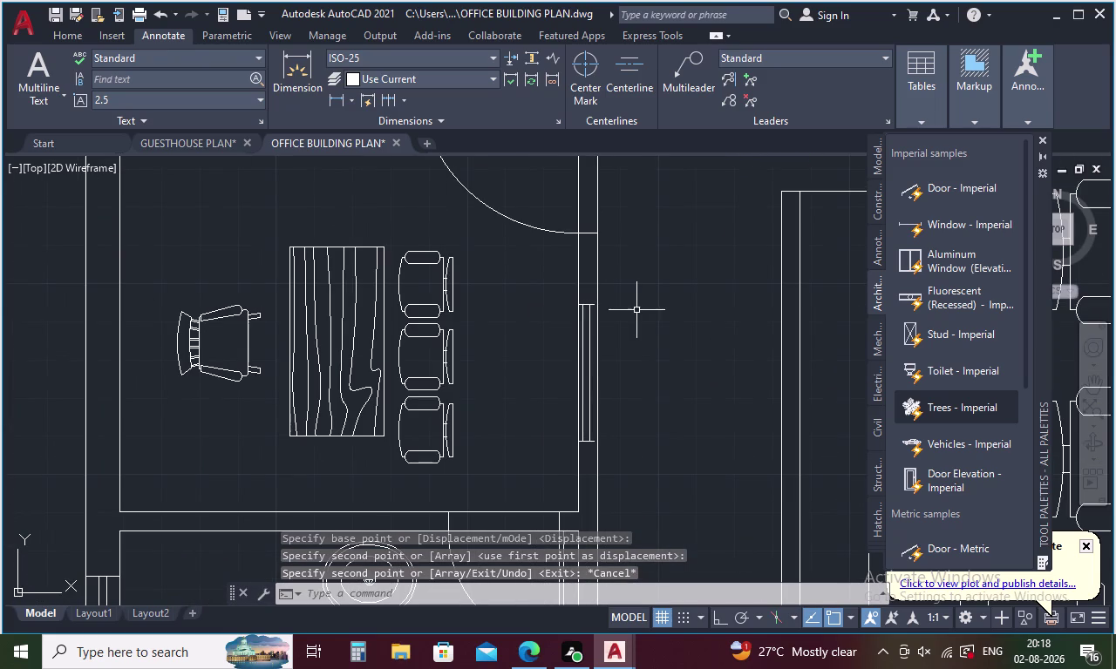
key(e)
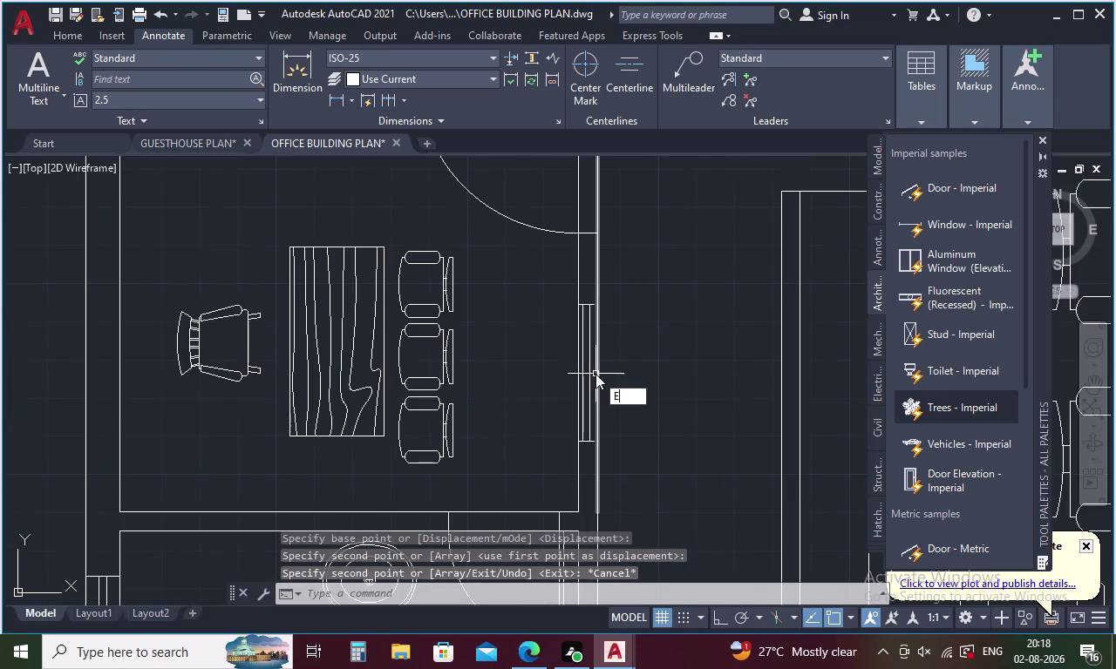
key(x)
key(space)
scroll(up, 3)
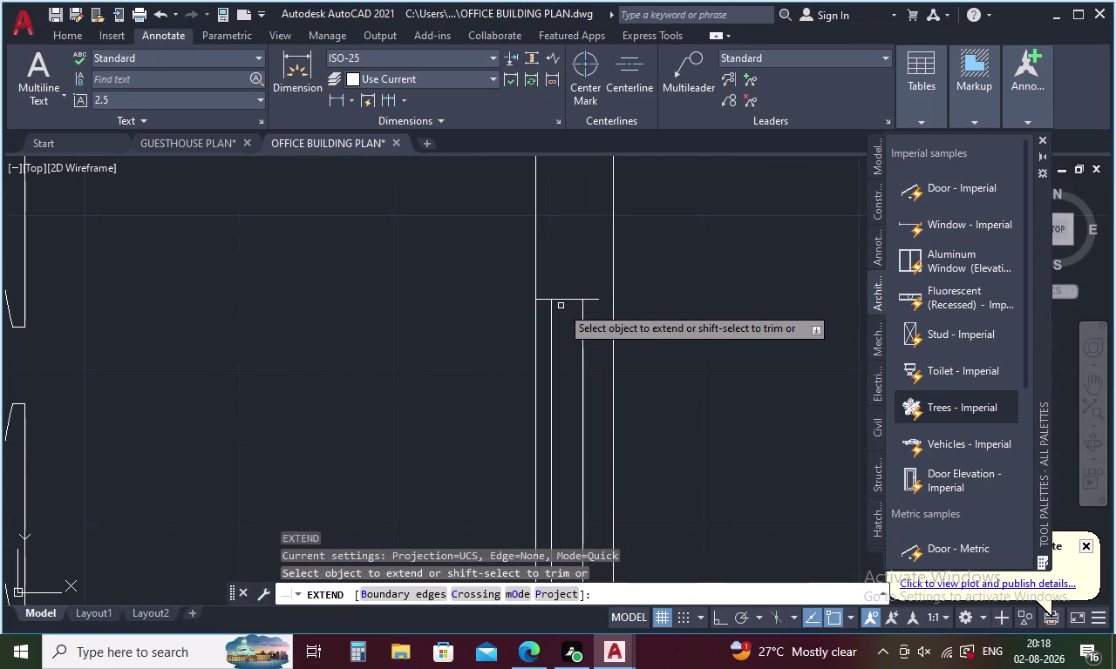
click(563, 300)
click(568, 298)
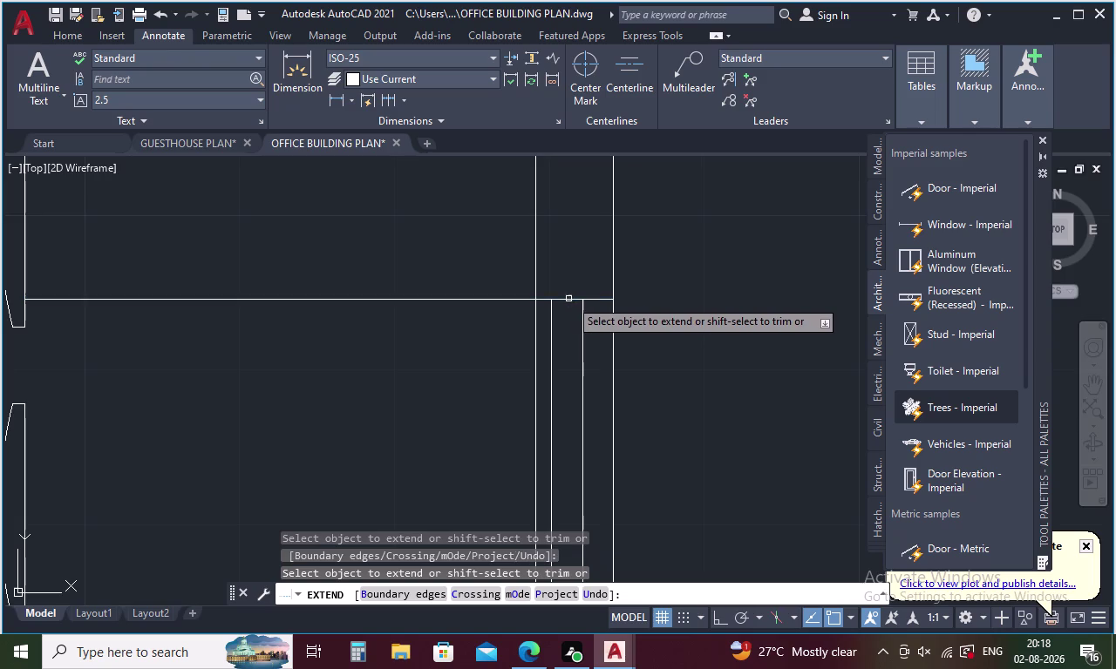
Trim the overshooting wall line end at the junction with TR.
key(Escape)
text(TR)
key(space)
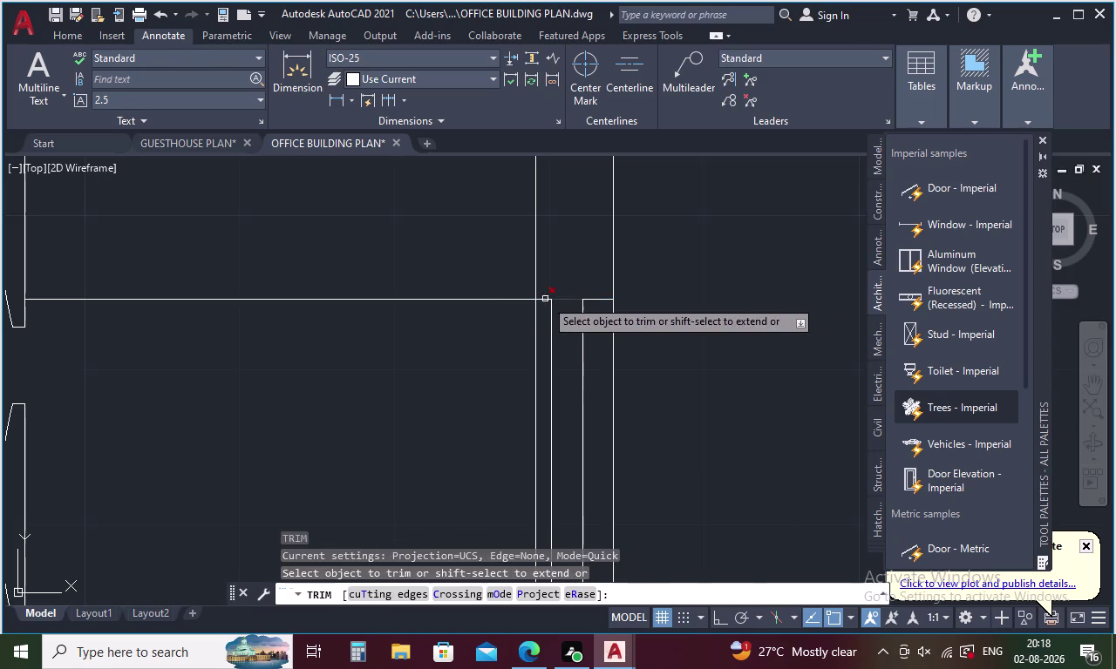
click(499, 300)
scroll(down, 3)
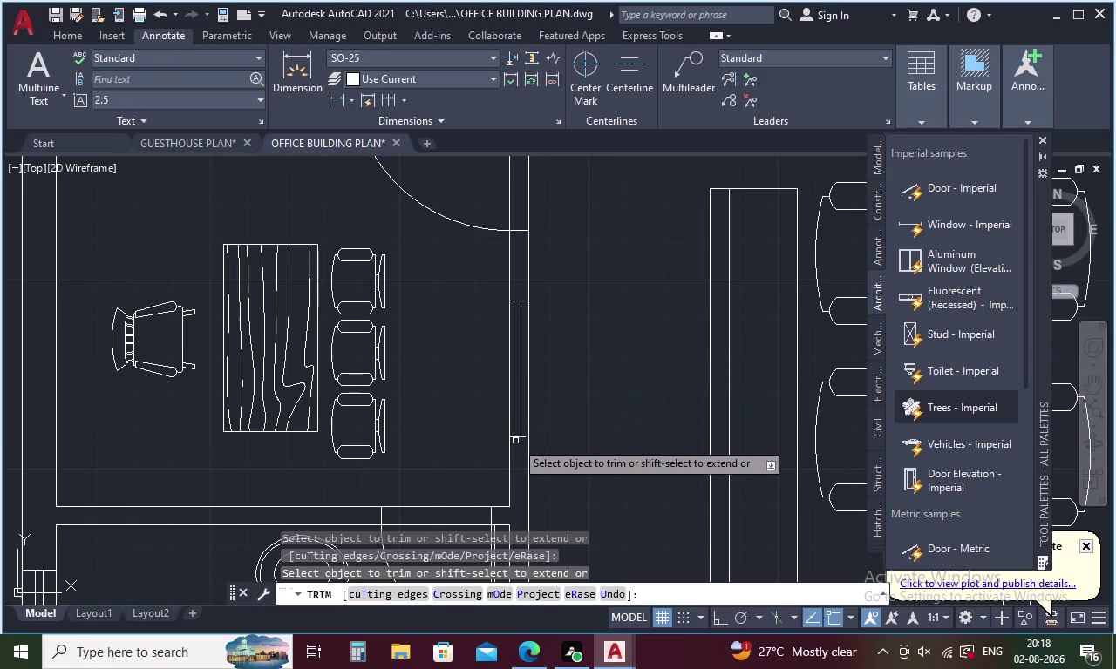
key(Escape)
Extend the short lower wall line to its boundary.
key(e)
key(x)
key(space)
scroll(up, 3)
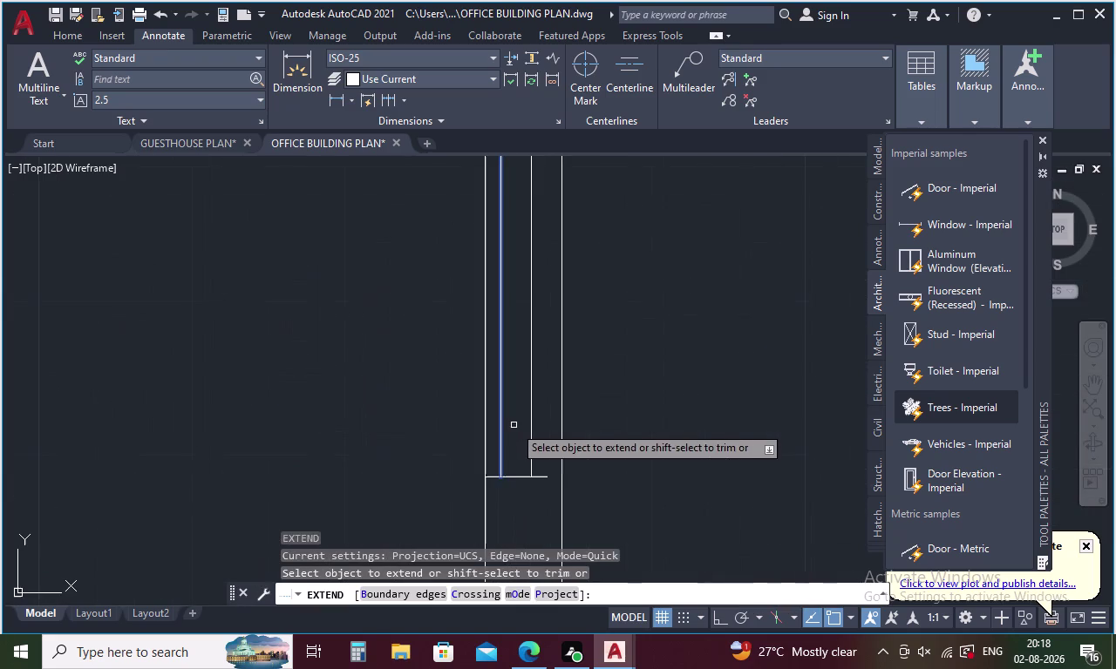
click(522, 476)
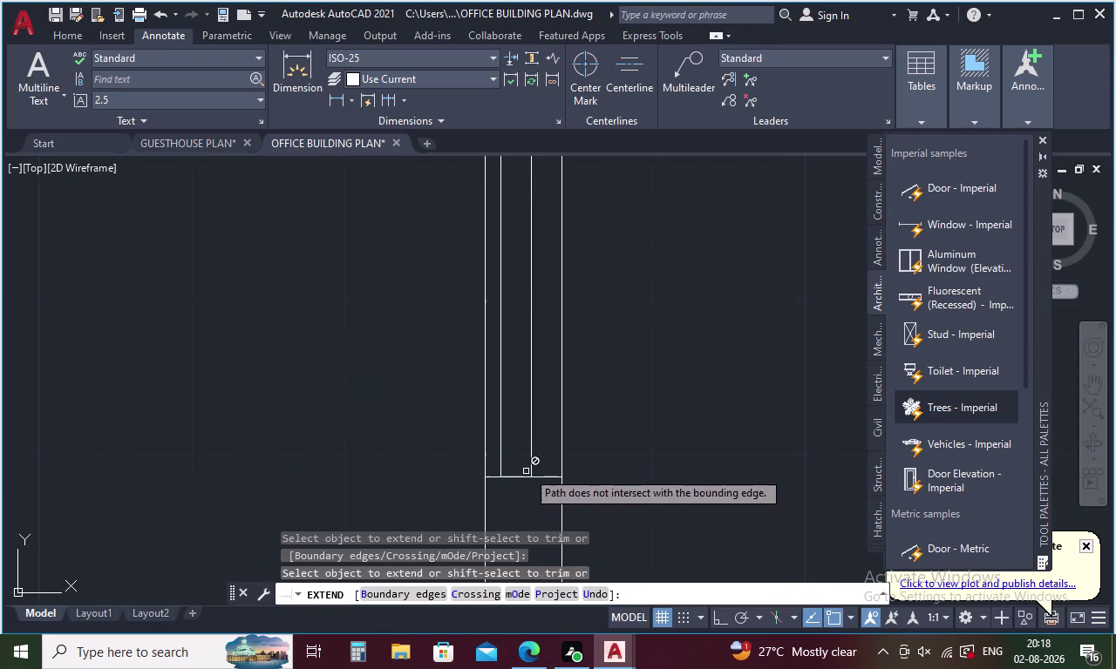
Pan and zoom across the office layout to review the wall junctions.
scroll(down, 3)
scroll(down, 3)
middle_drag(576, 404, 576, 401)
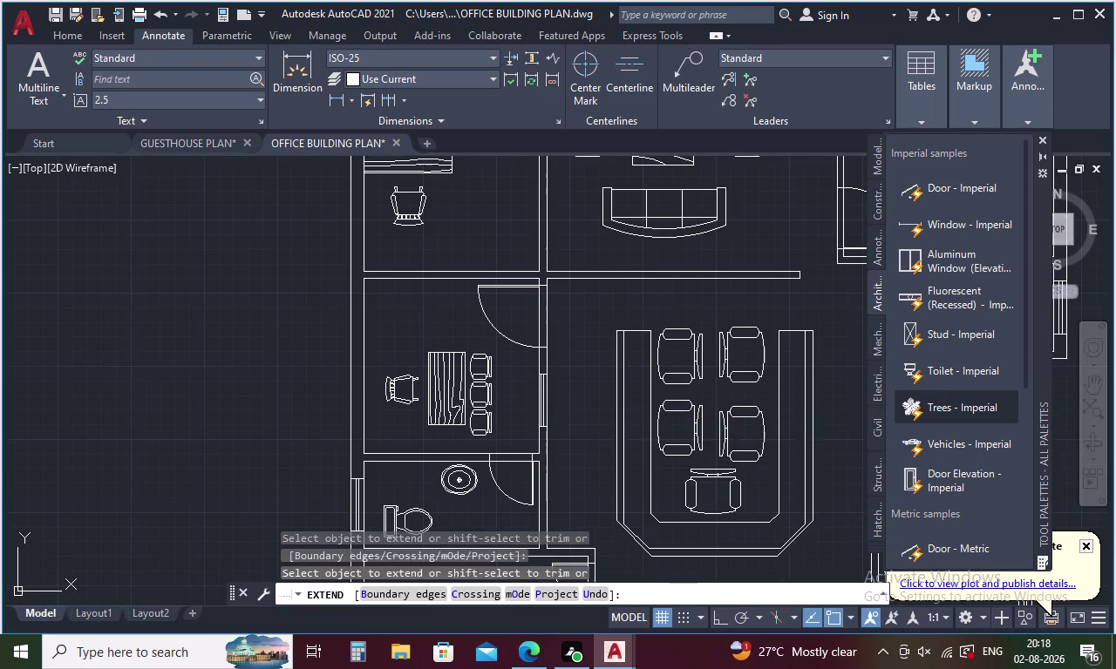
middle_drag(576, 401, 475, 331)
scroll(down, 3)
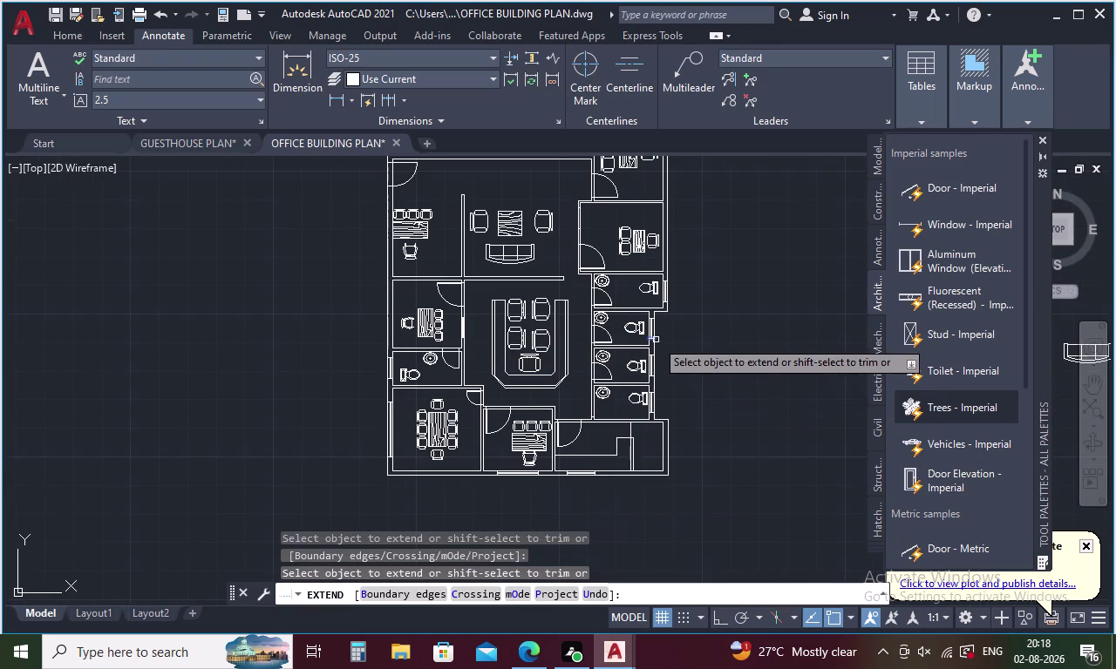
middle_drag(656, 340, 660, 475)
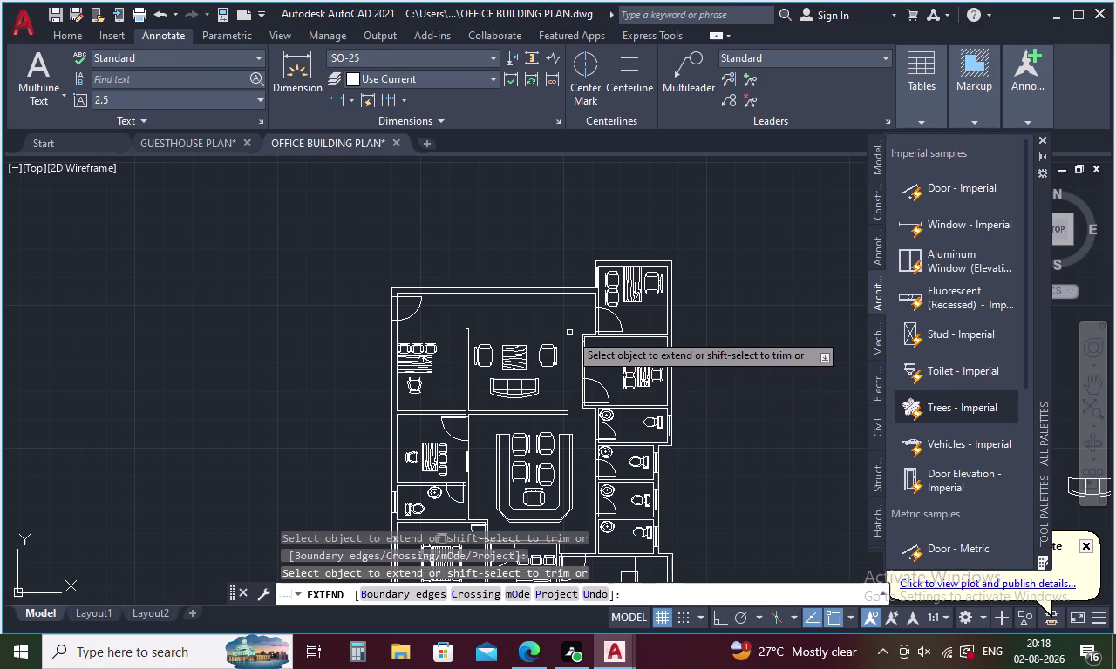
key(Escape)
text(TR)
key(space)
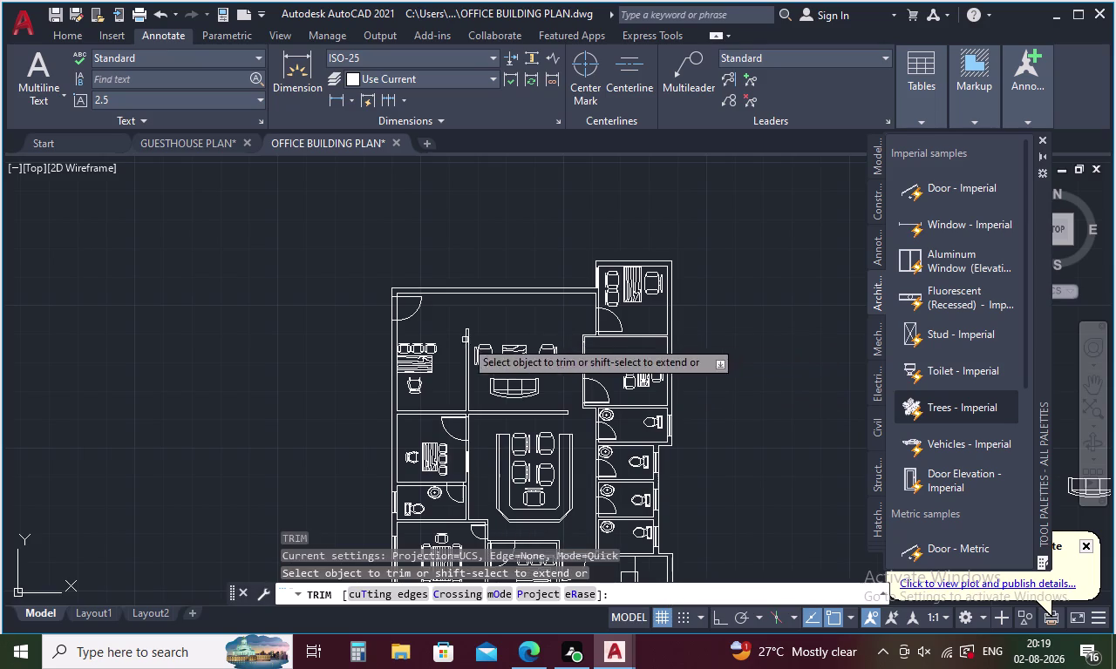
Trim stray wall ends at the entrance, top office, conference hall and toilet block.
drag(401, 308, 380, 309)
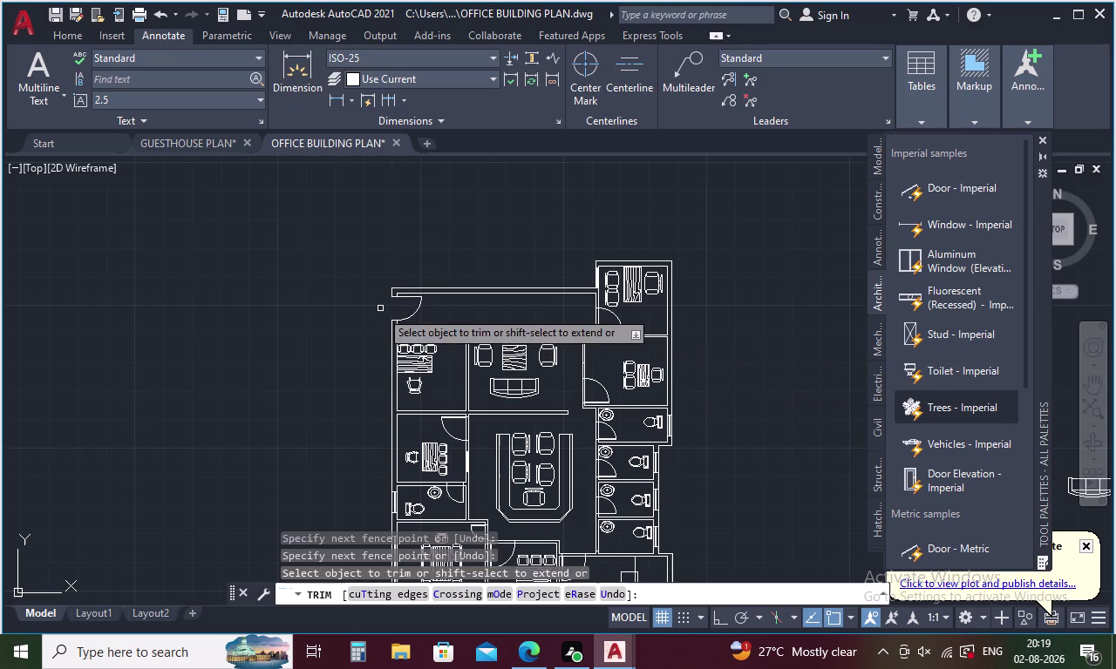
drag(606, 319, 586, 318)
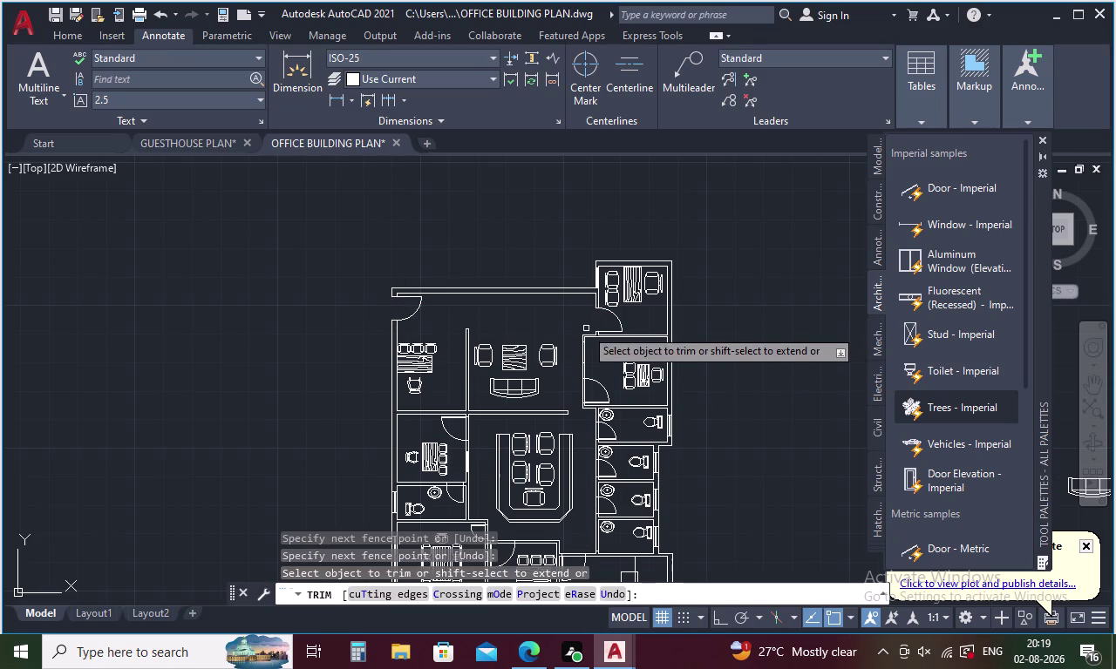
drag(587, 385, 559, 384)
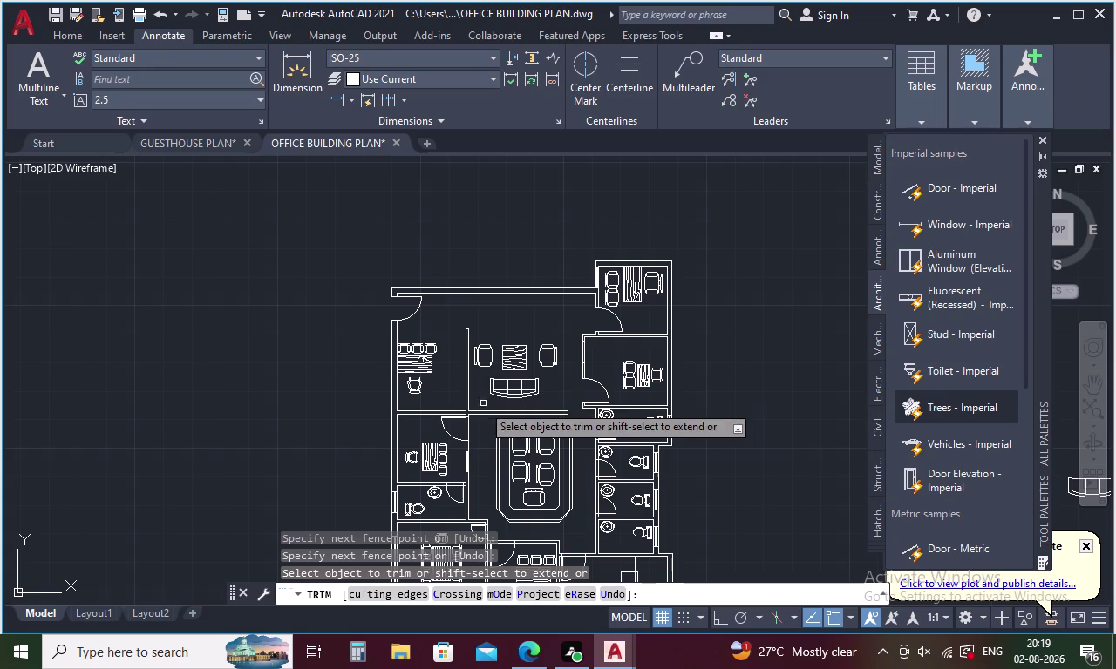
drag(459, 426, 475, 424)
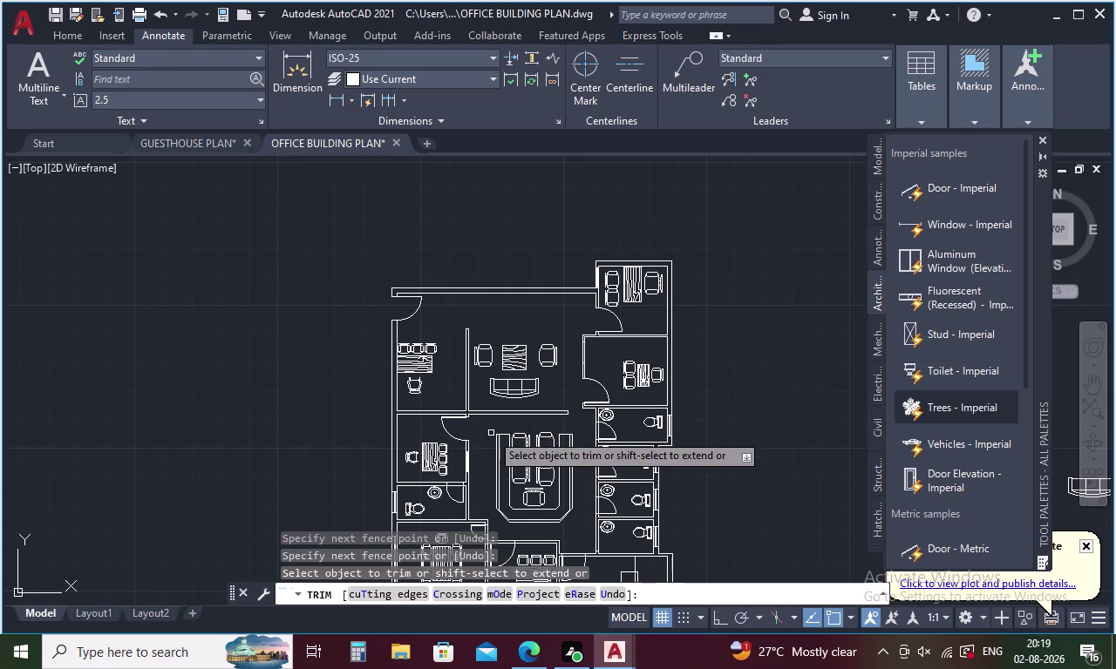
scroll(up, 3)
drag(608, 449, 593, 451)
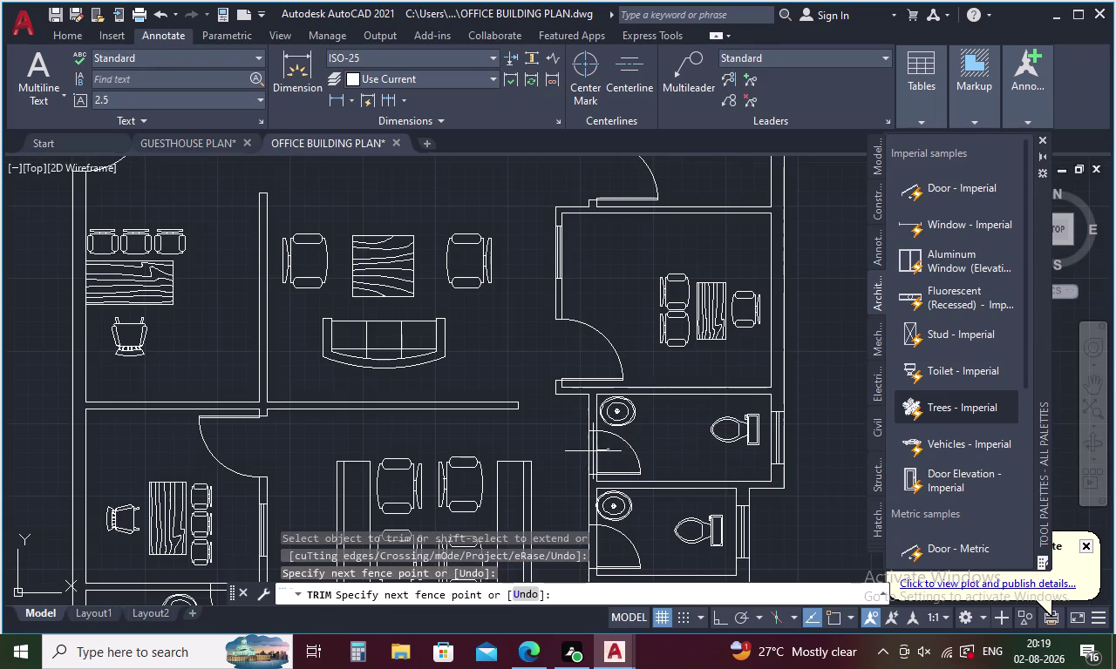
drag(593, 452, 588, 453)
scroll(down, 3)
middle_drag(574, 461, 560, 337)
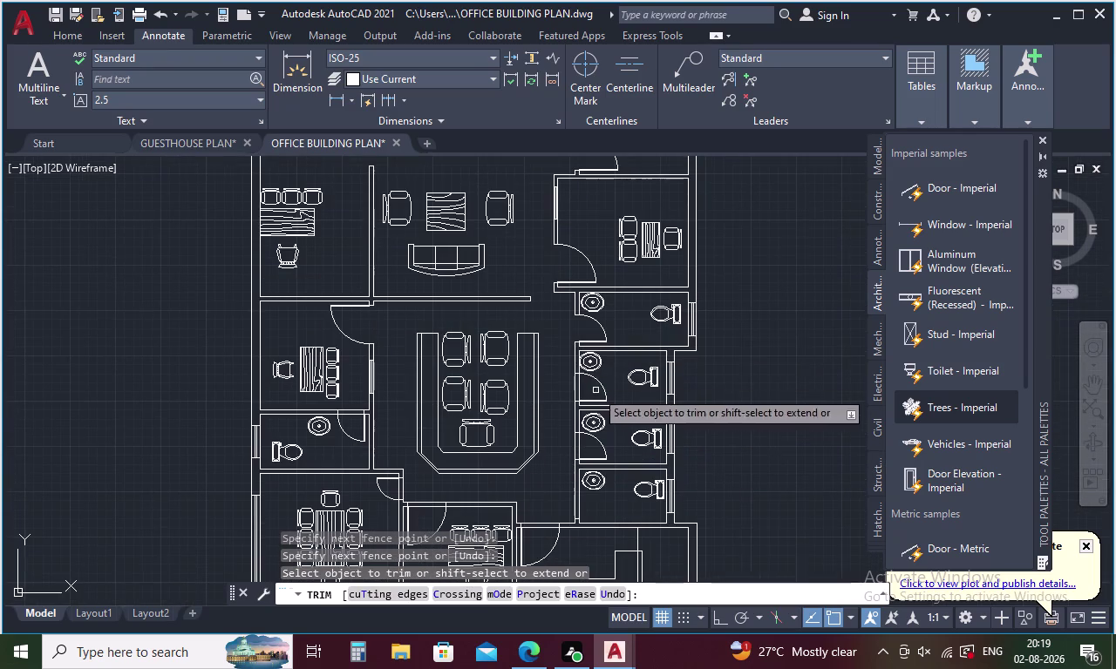
Trim remaining wall ends around the toilets, lower rooms, door openings and washroom.
drag(592, 393, 553, 393)
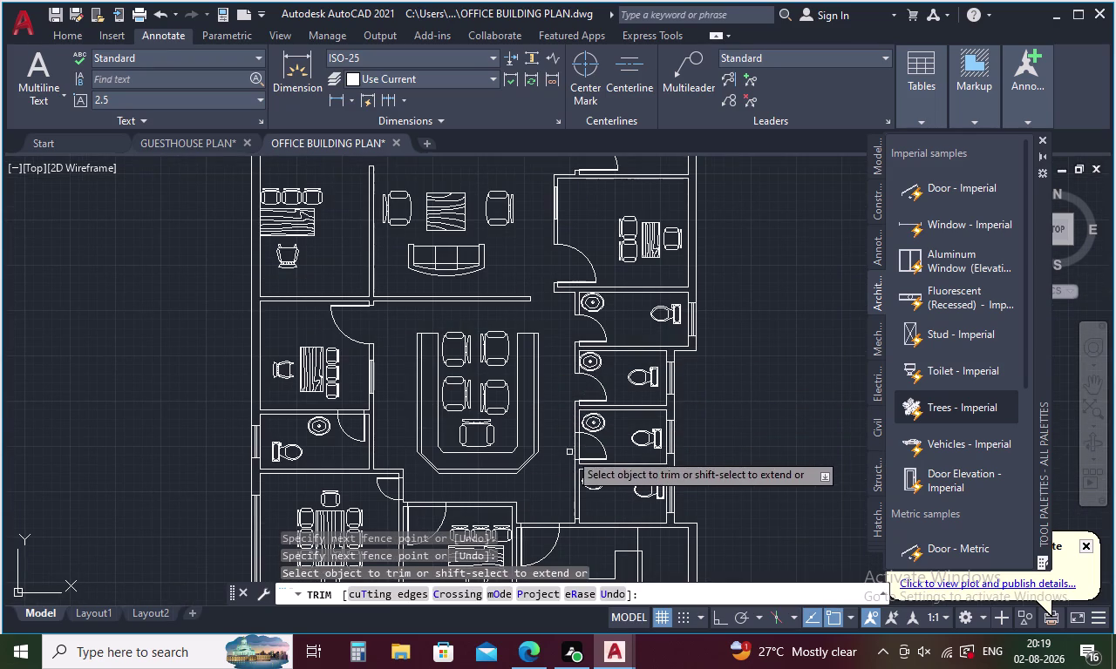
drag(584, 447, 569, 447)
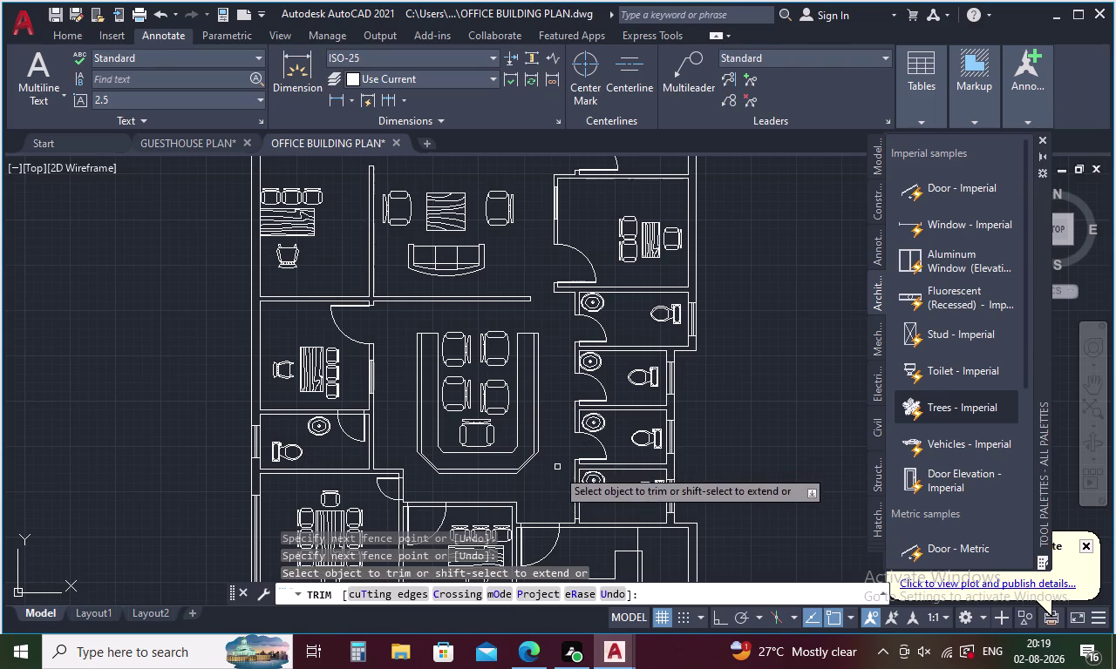
middle_drag(550, 493, 528, 399)
drag(513, 449, 520, 420)
drag(402, 426, 403, 399)
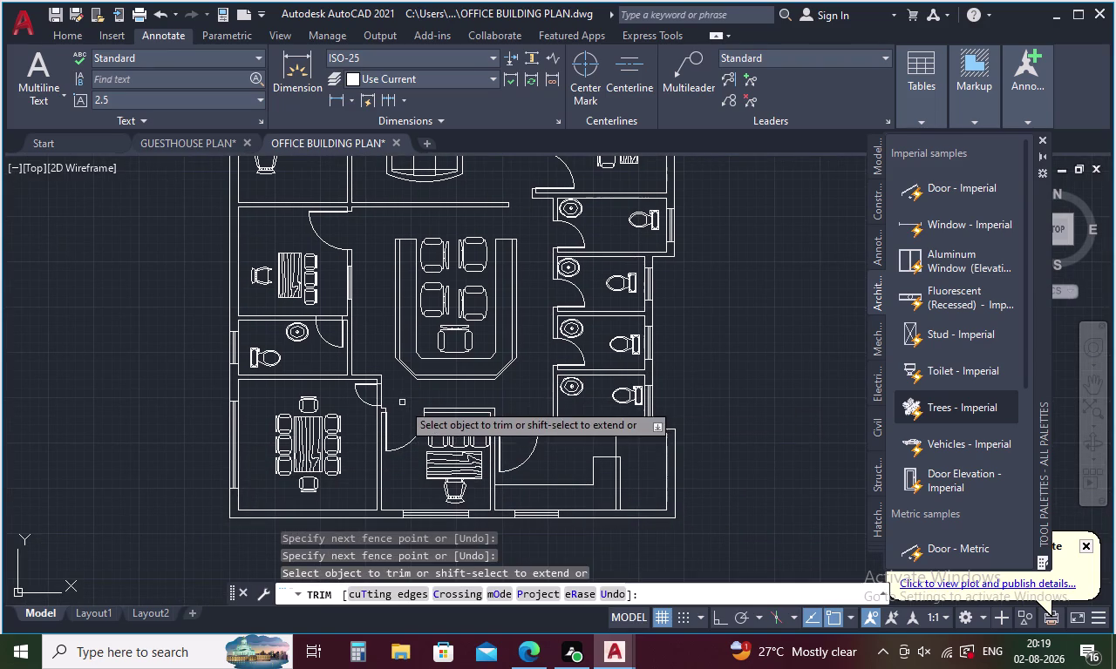
click(376, 395)
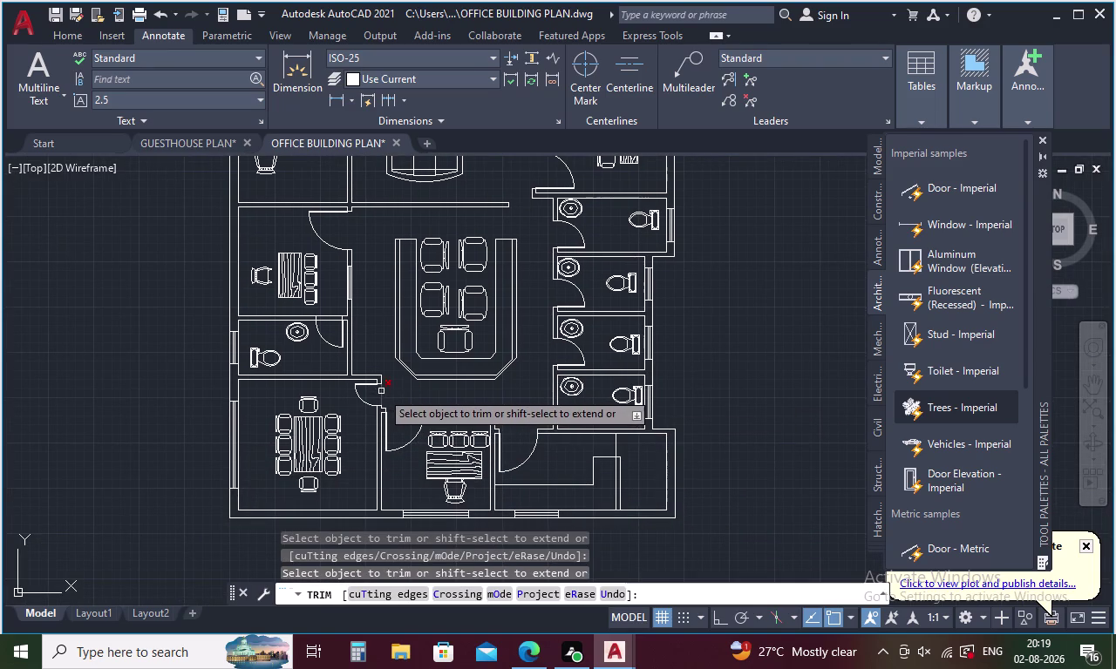
click(382, 393)
drag(331, 313, 332, 314)
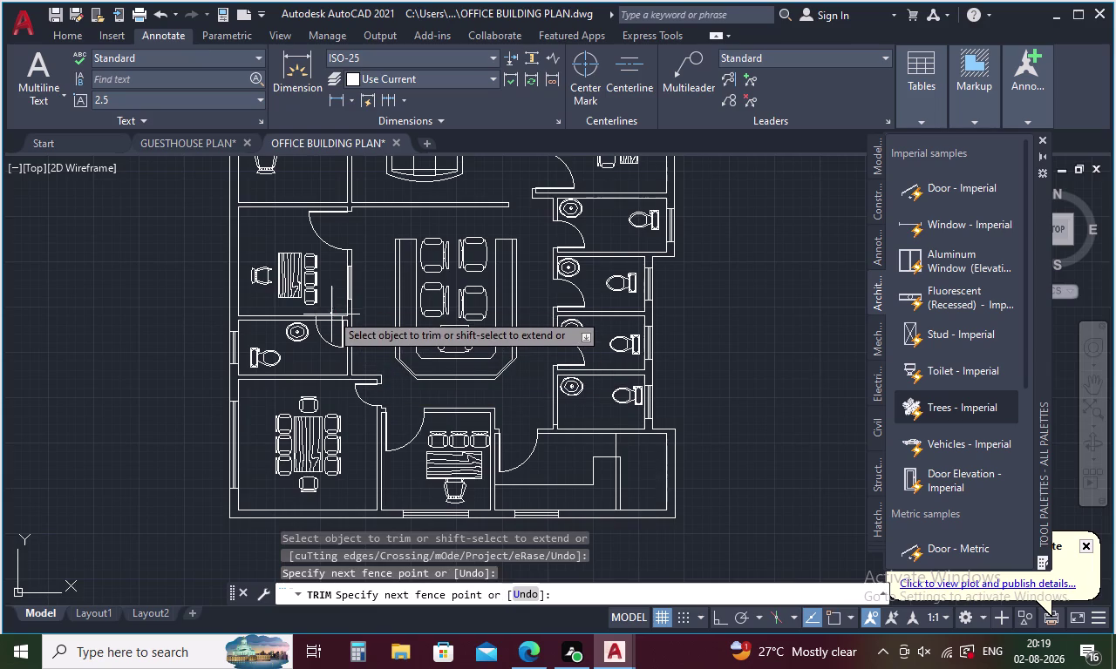
drag(331, 315, 332, 322)
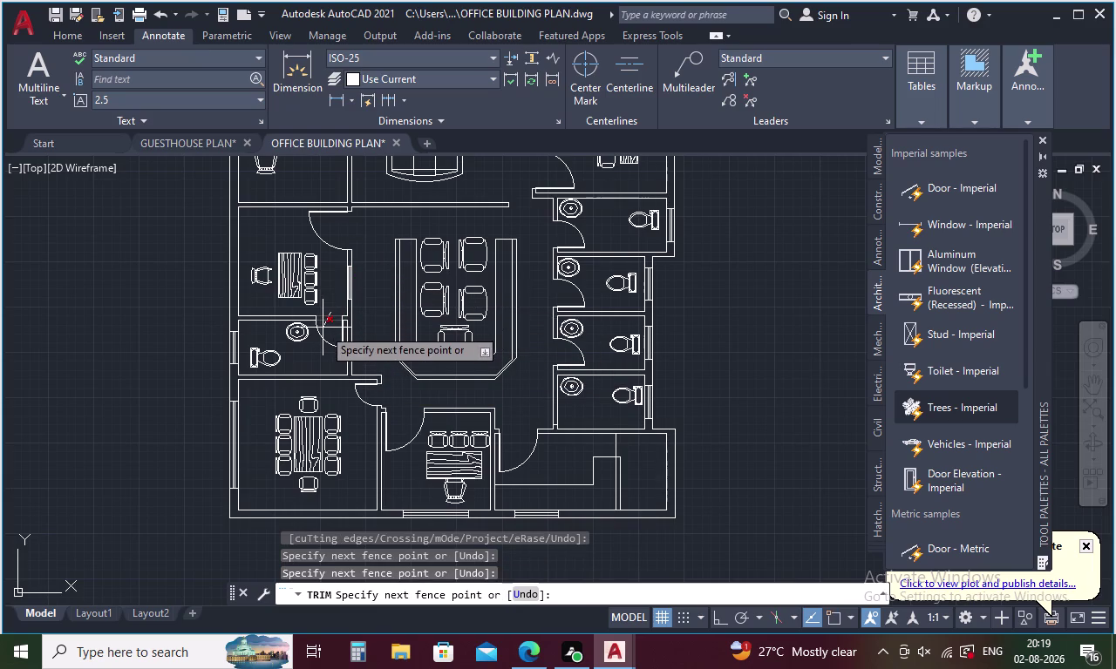
click(325, 327)
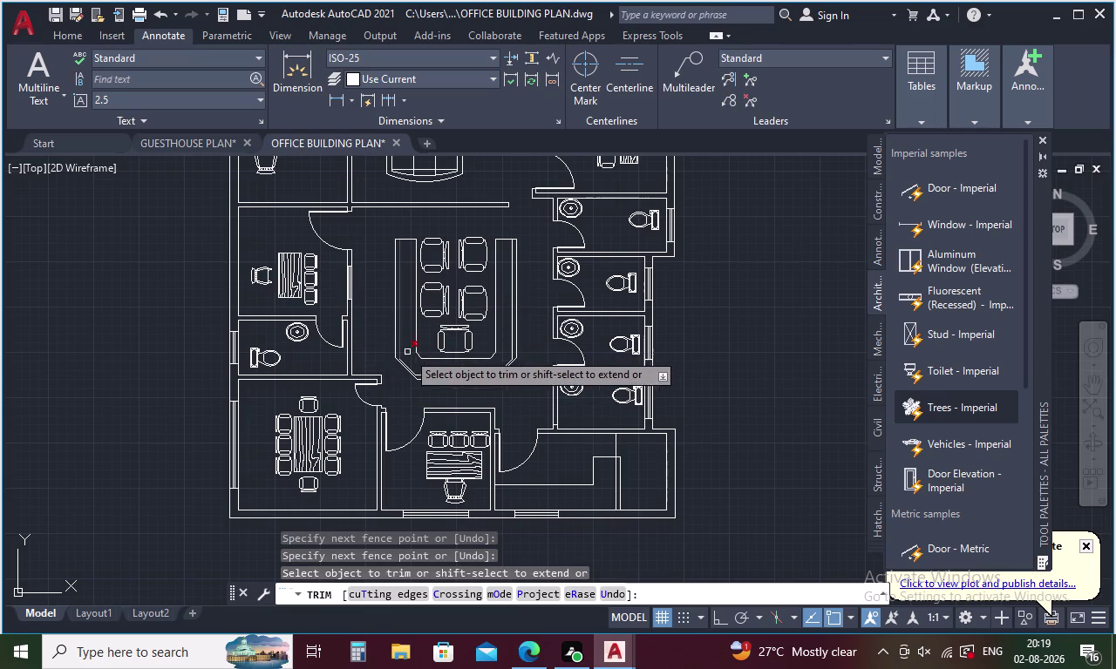
Bring the whole plan into view, end trimming and save the drawing.
scroll(down, 3)
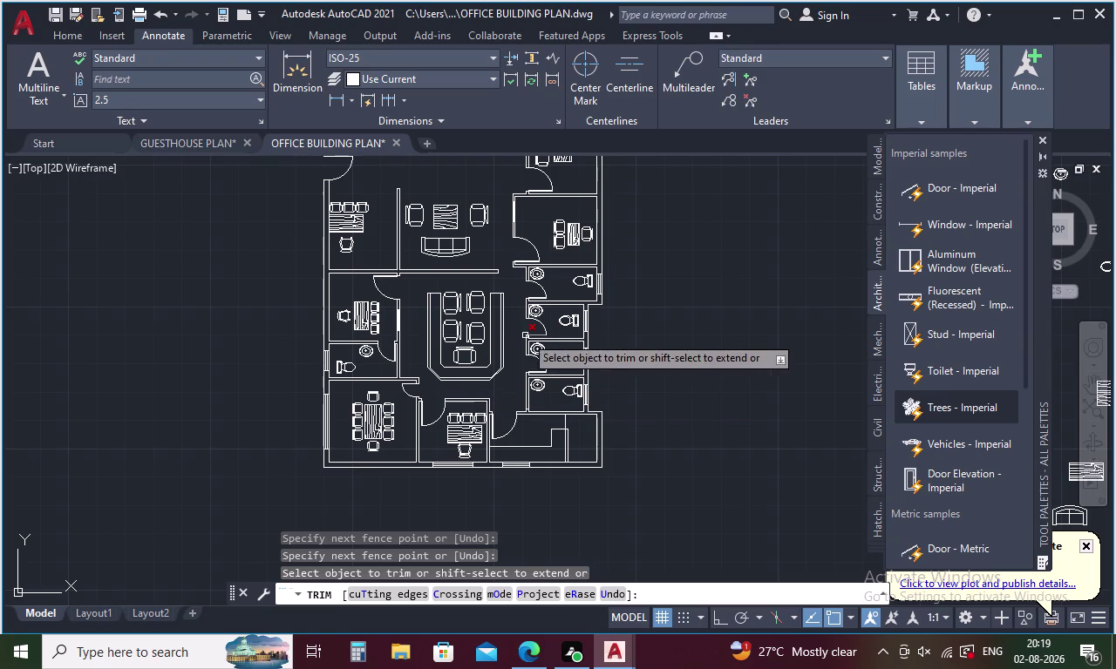
middle_drag(519, 336, 515, 407)
key(Escape)
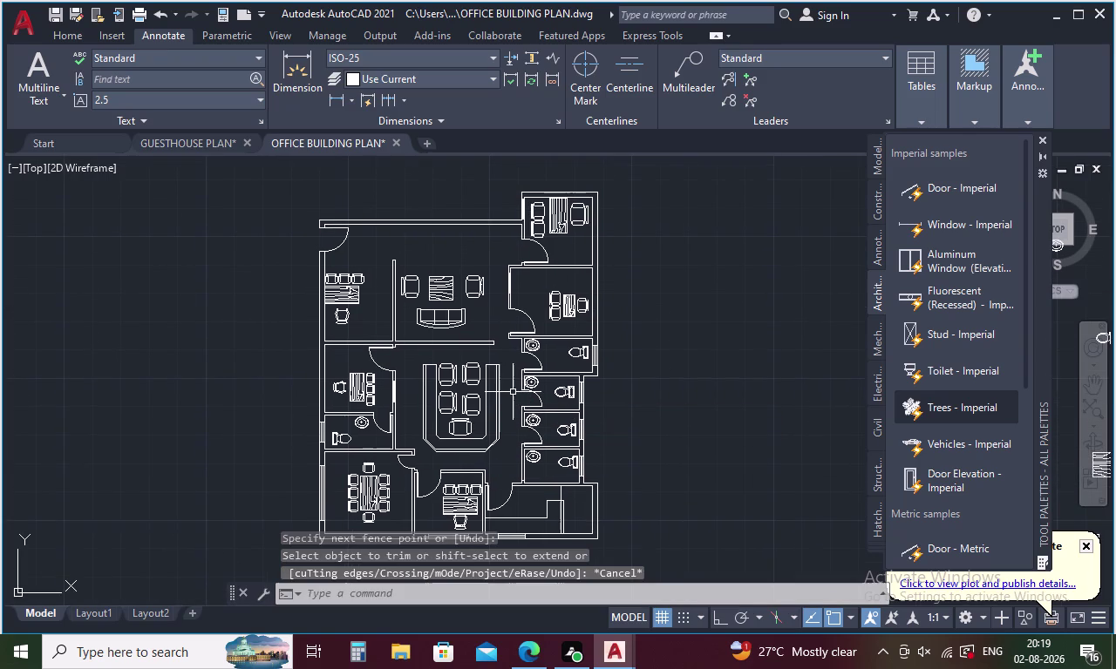
key(ctrl+s)
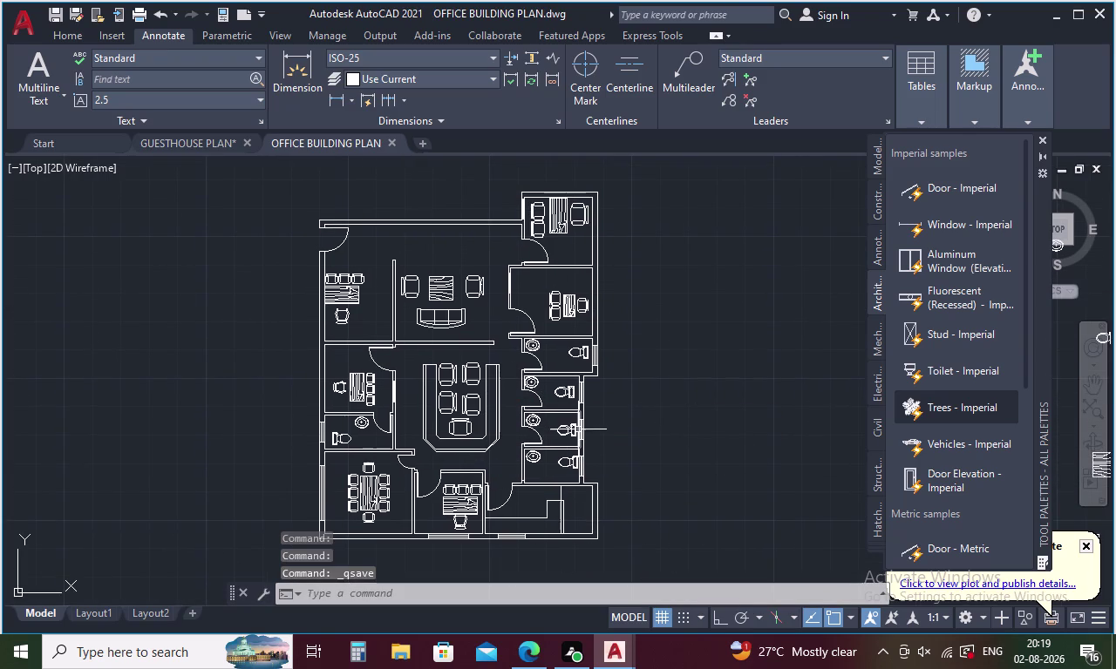
key(t)
key(Return)
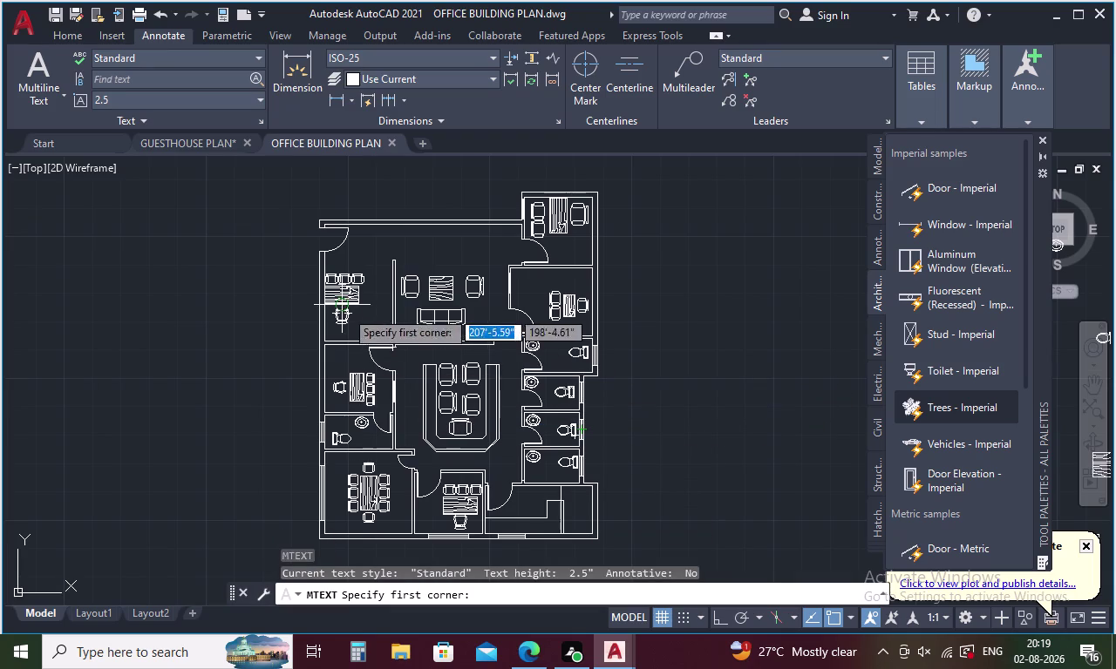
scroll(up, 3)
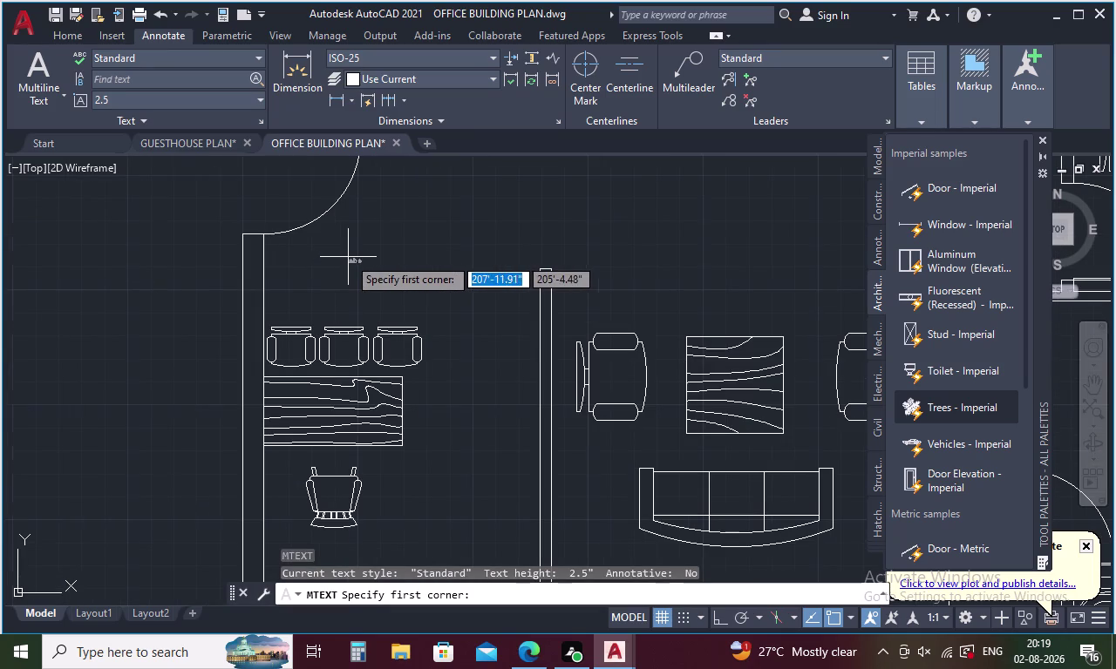
drag(319, 261, 446, 275)
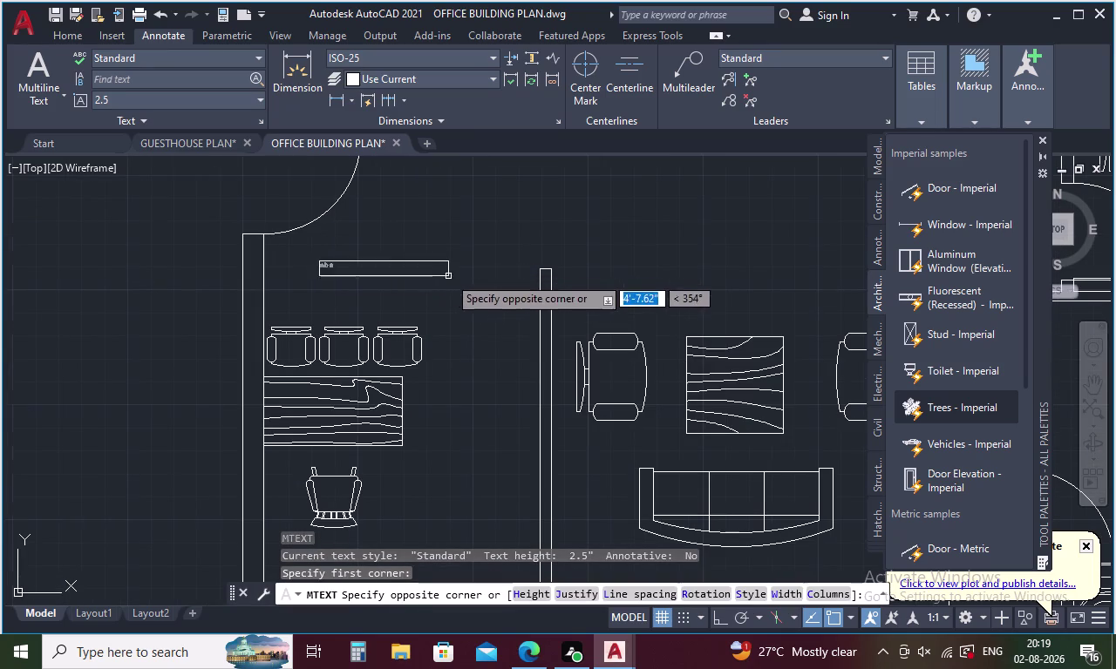
drag(446, 276, 465, 288)
click(466, 288)
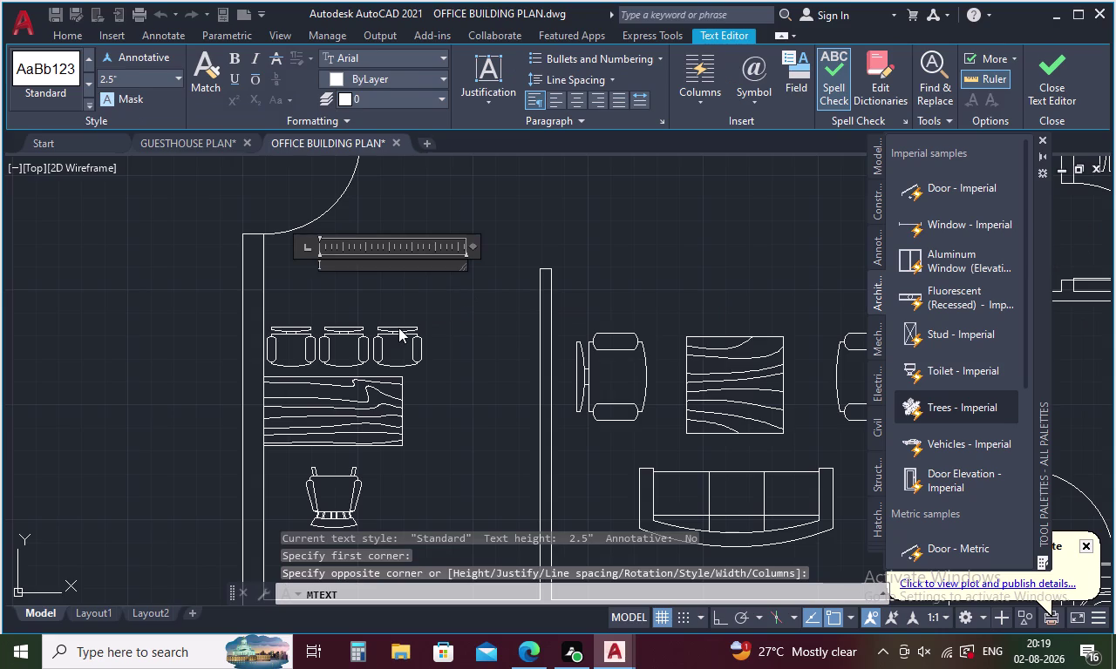
scroll(up, 3)
scroll(down, 3)
drag(408, 314, 379, 404)
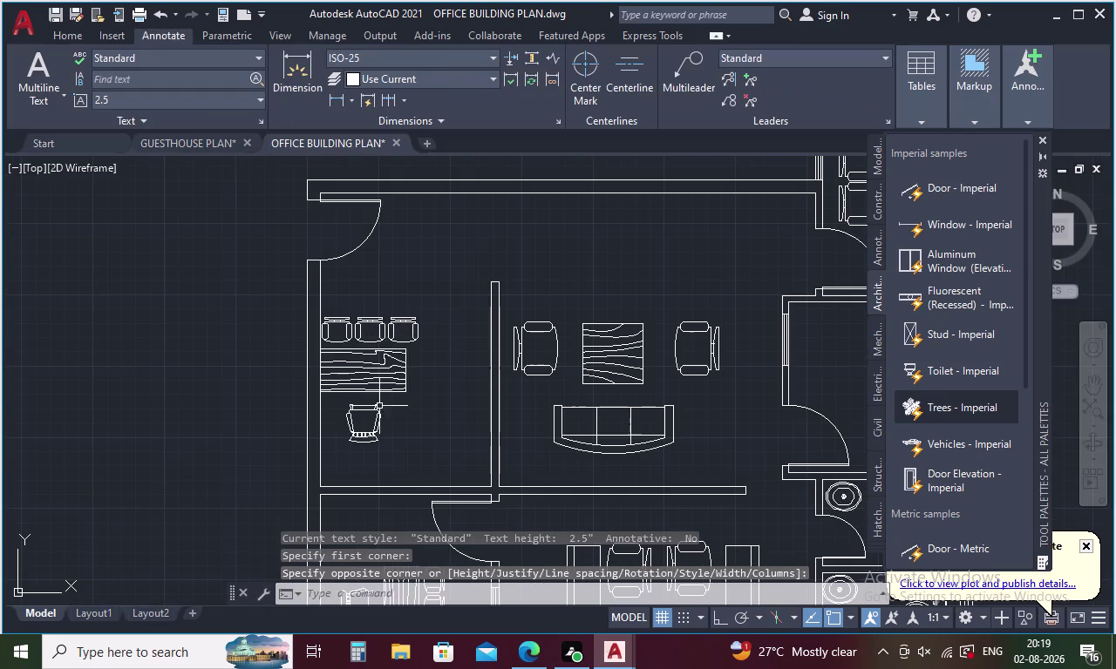
drag(379, 404, 374, 421)
key(Escape)
key(Escape)
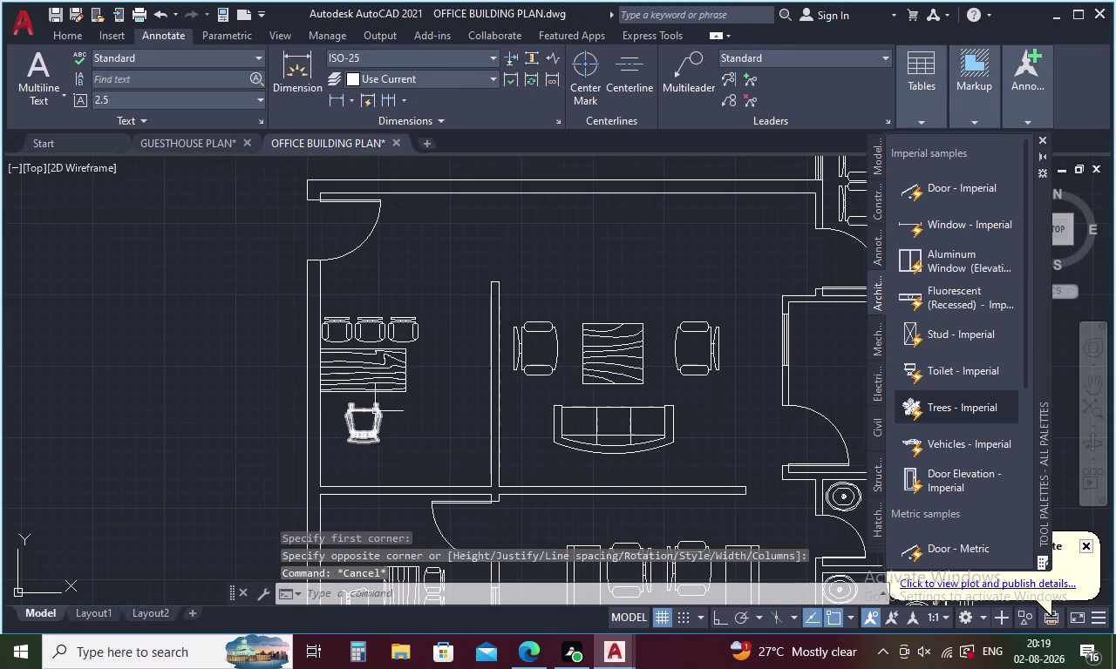
key(Escape)
key(Escape)
key(Escape)
drag(408, 308, 367, 451)
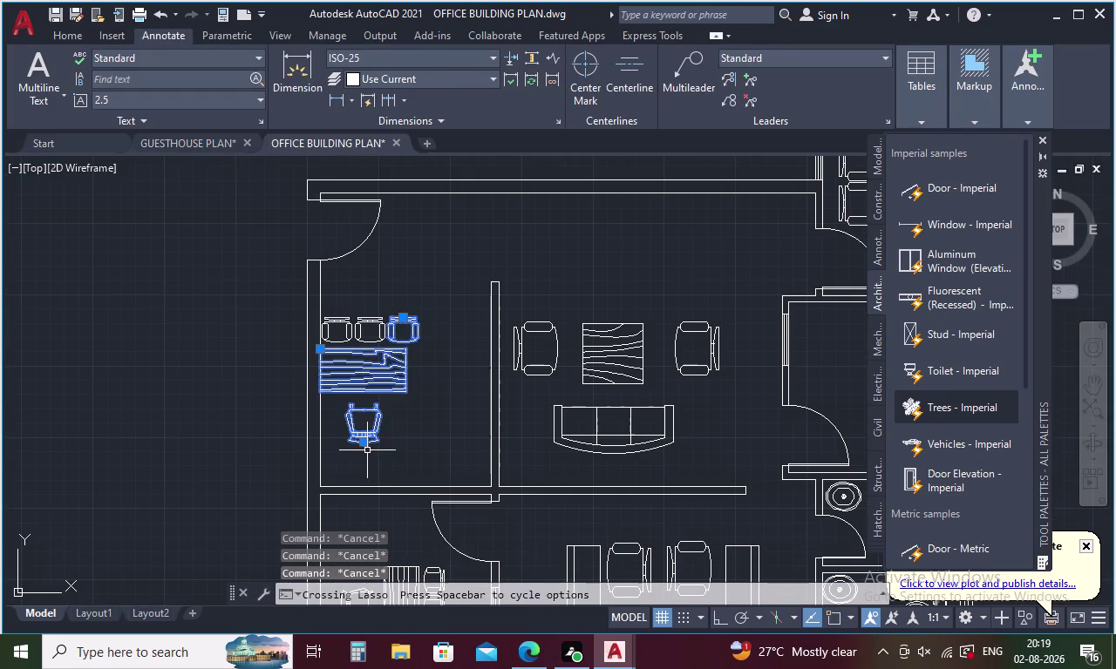
Select the reception desk and chairs, then cancel an accidental Copy.
drag(374, 308, 339, 334)
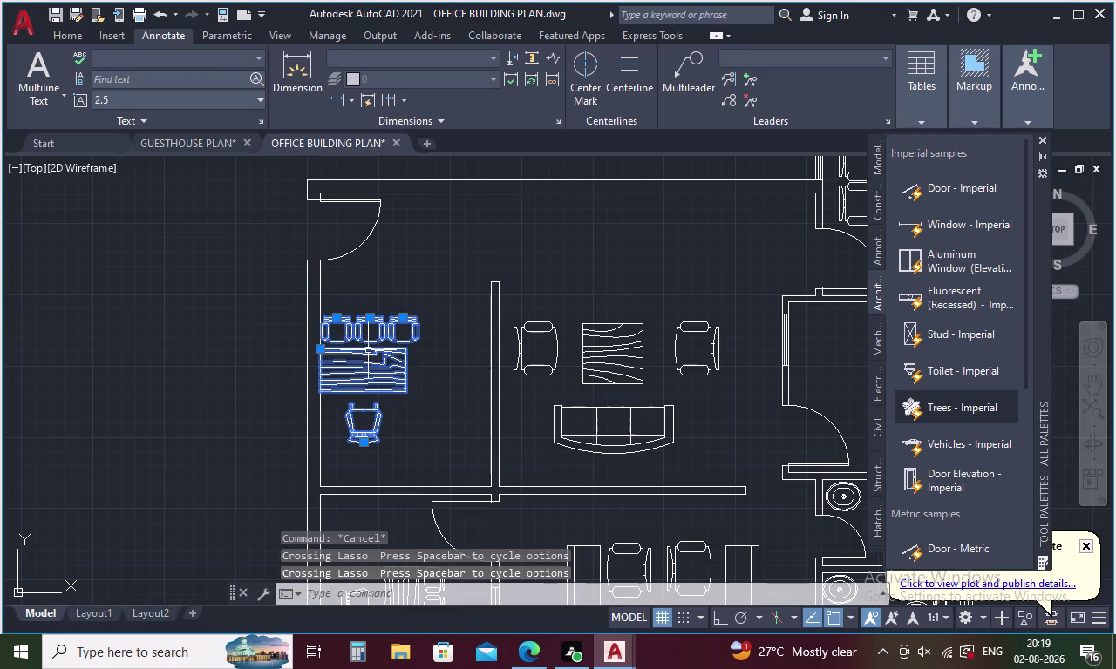
right_click(431, 376)
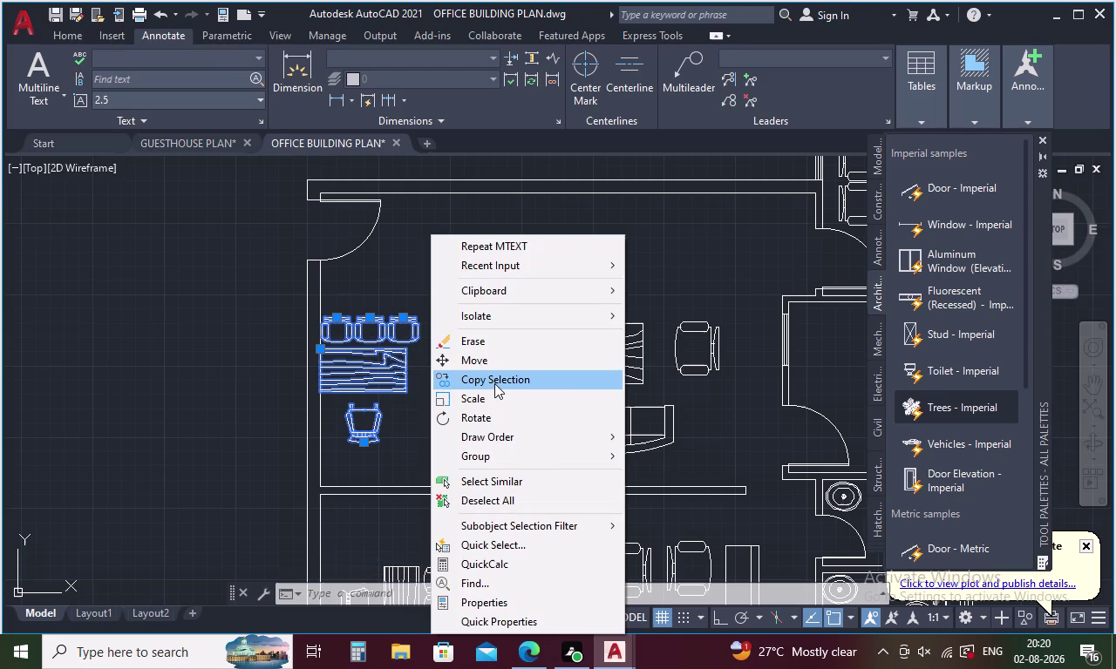
click(495, 384)
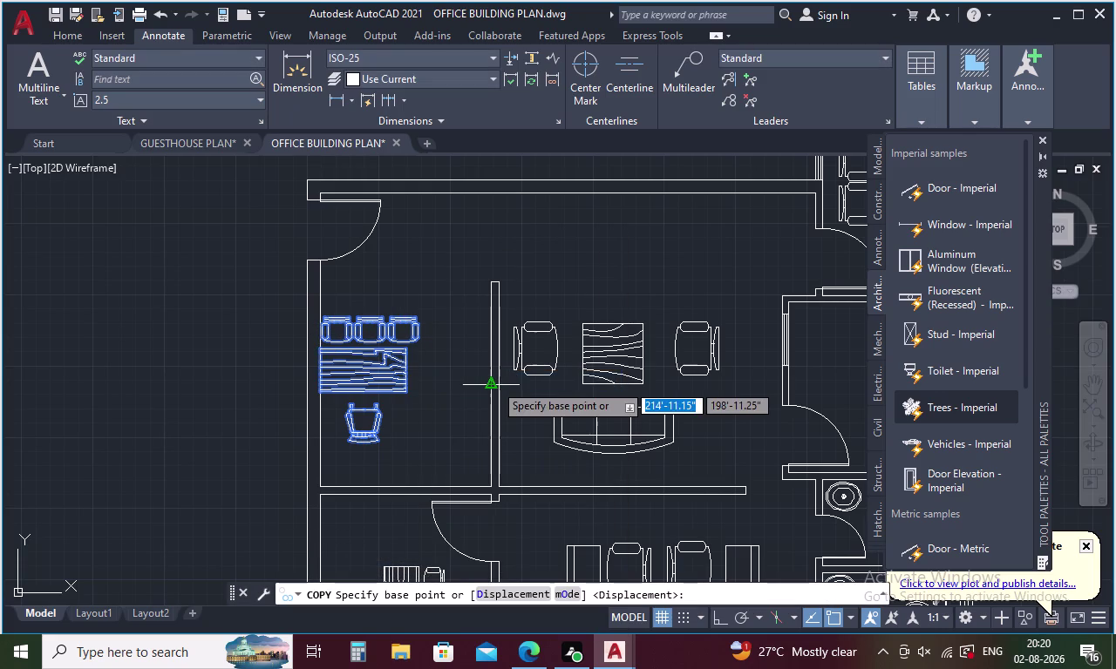
key(Escape)
Move the desk, three chairs and single chair slightly lower in the room.
drag(431, 303, 346, 330)
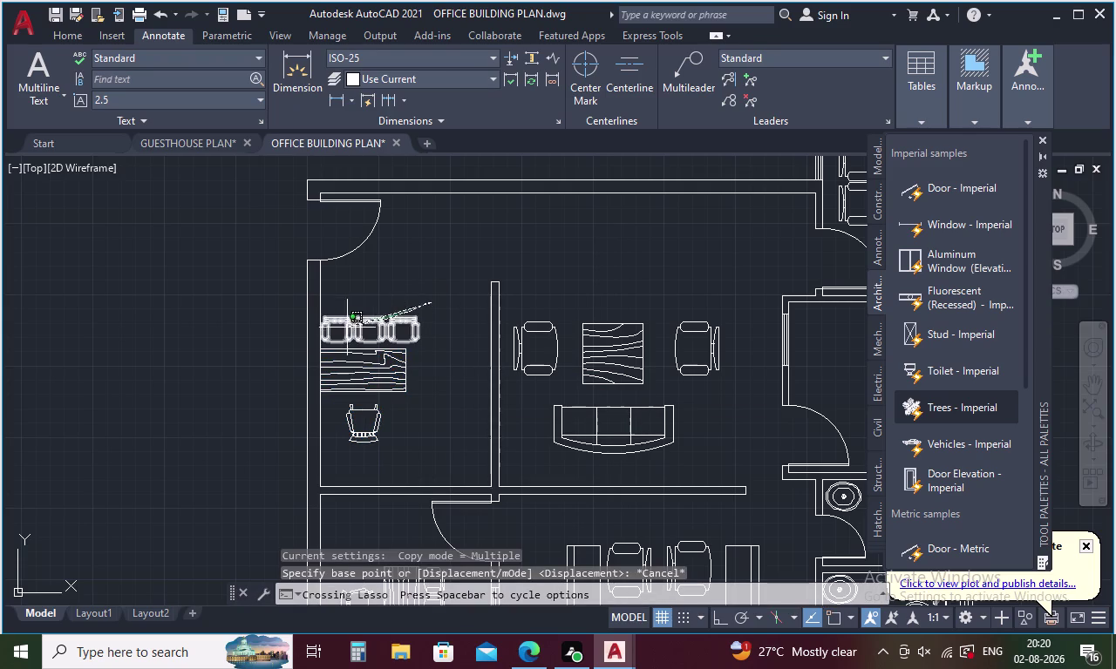
drag(345, 329, 372, 432)
right_click(439, 368)
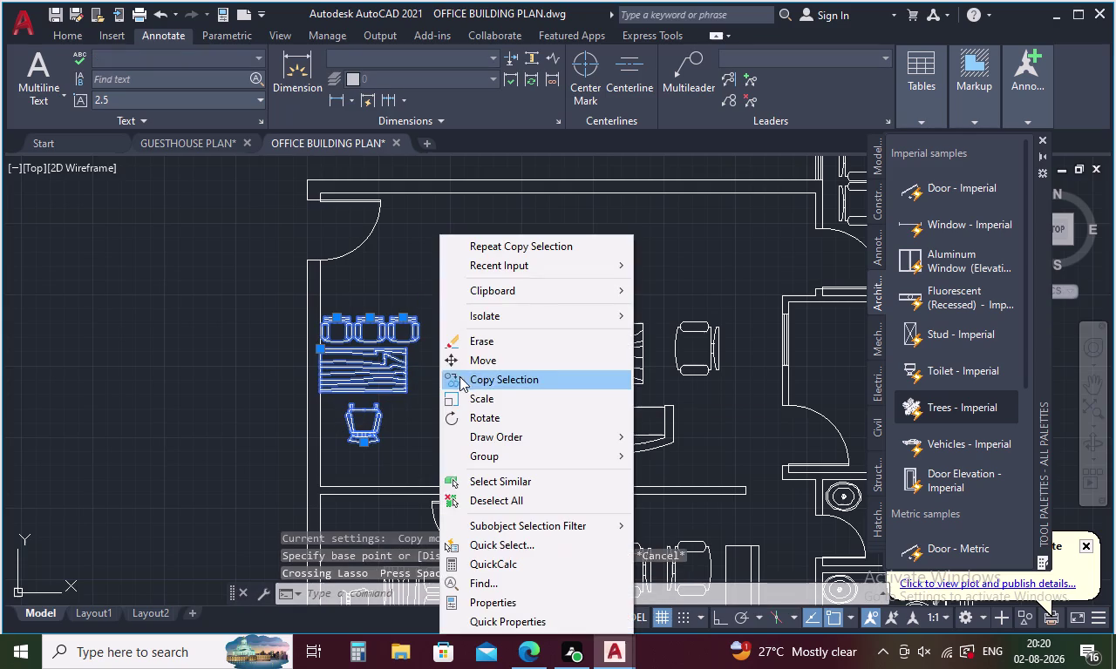
click(472, 358)
click(348, 368)
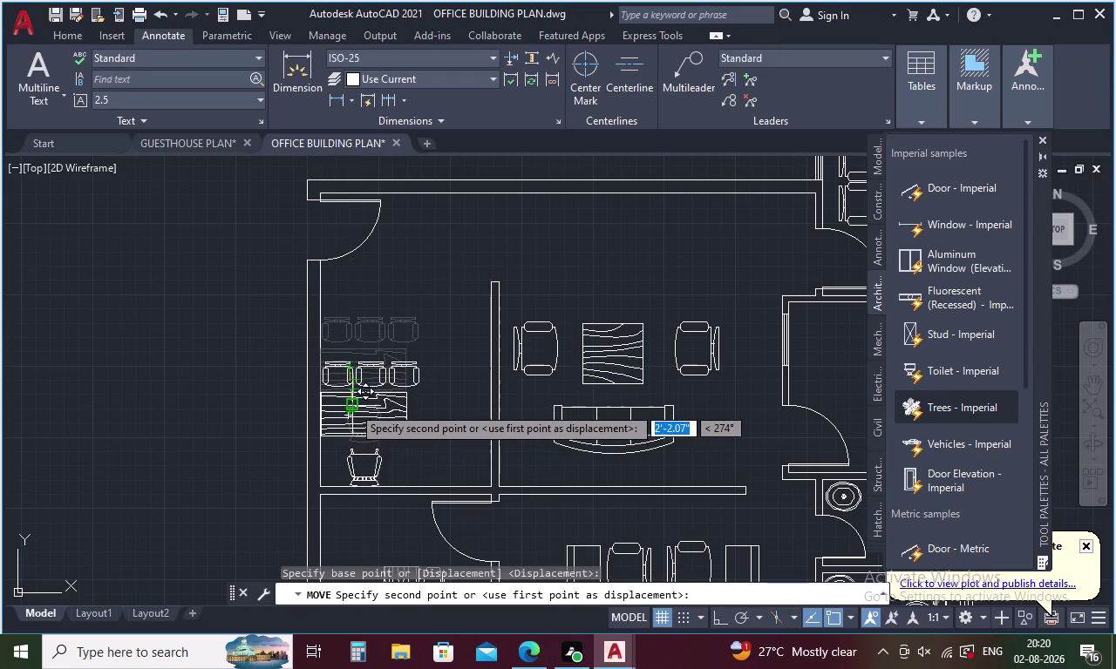
click(352, 405)
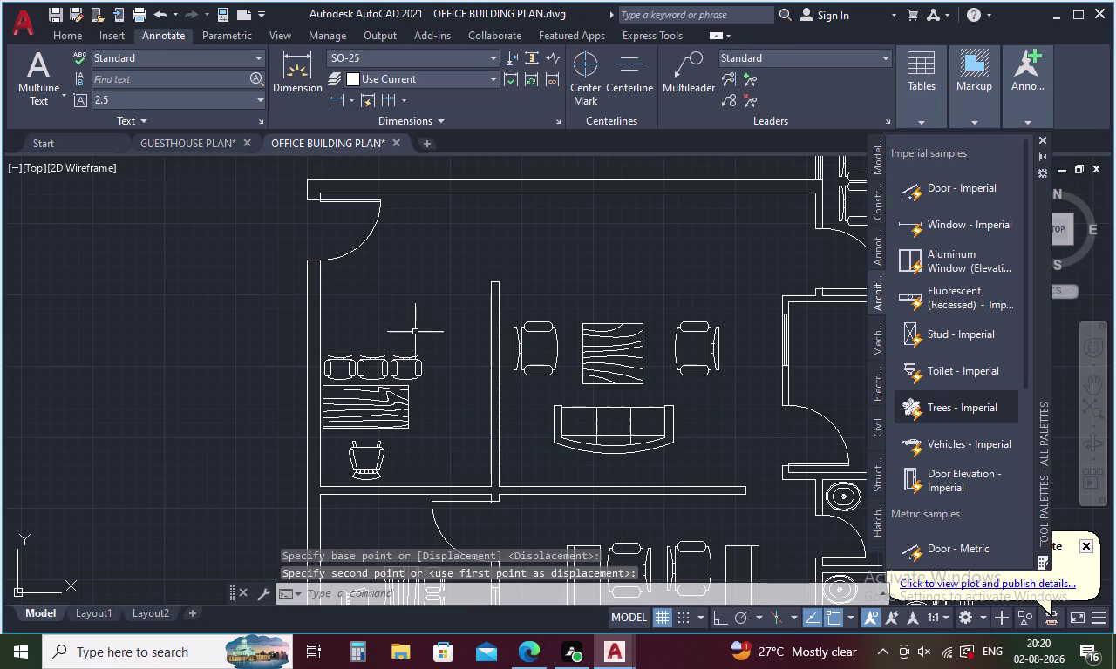
key(Escape)
text(T)
key(space)
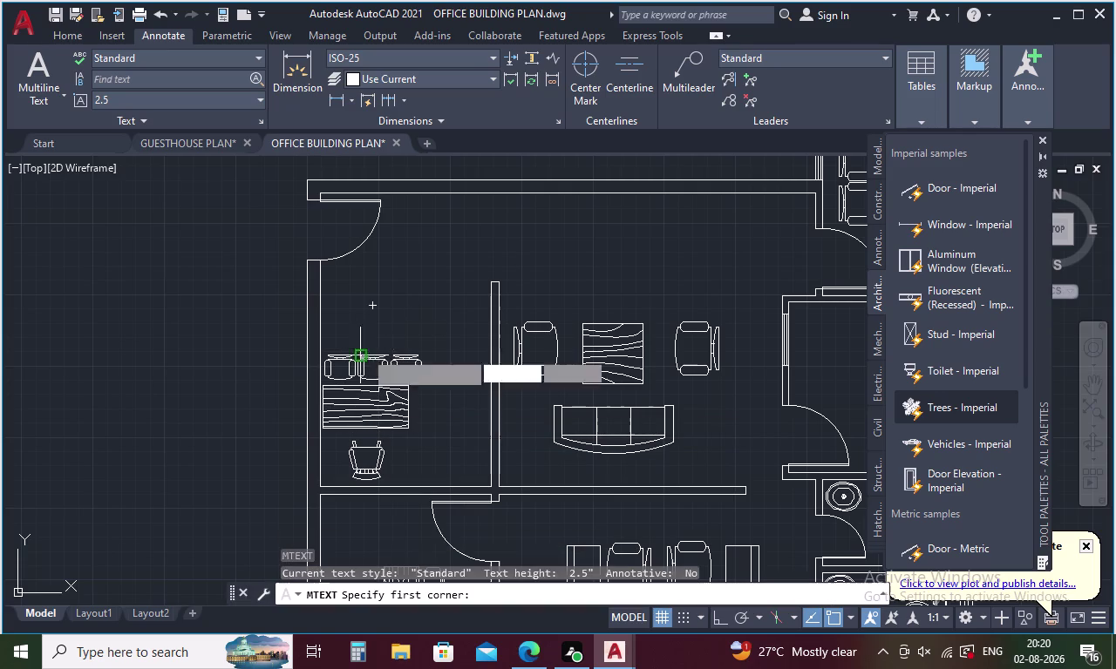
Draw a text box above the reception furniture and type RECEPTION.
drag(344, 296, 455, 318)
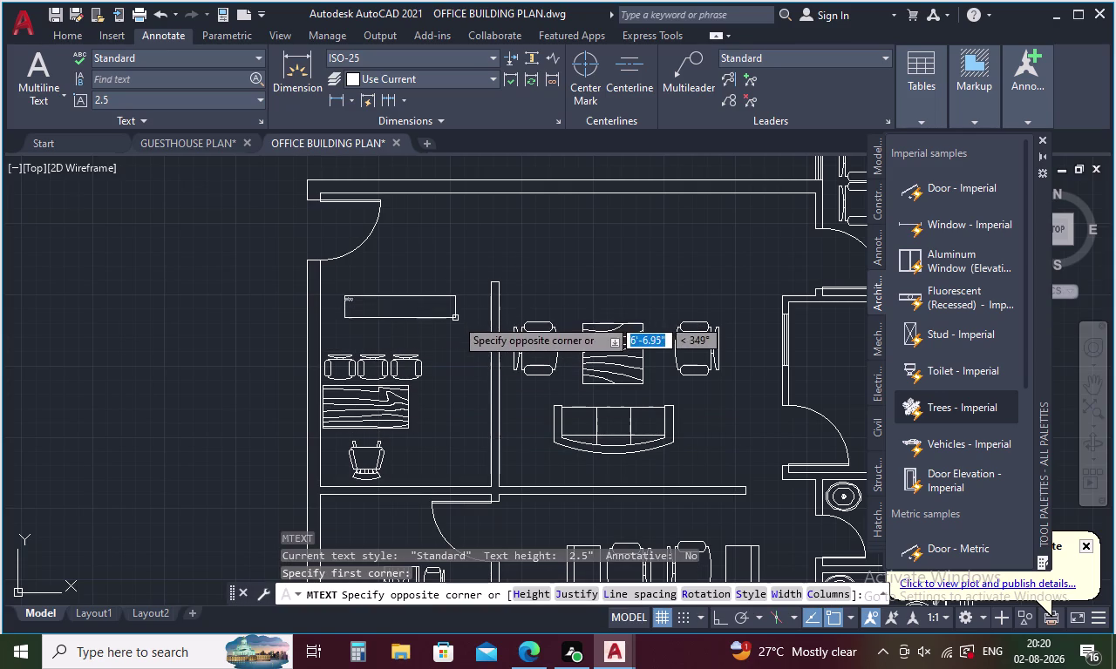
drag(455, 318, 470, 325)
double_click(470, 326)
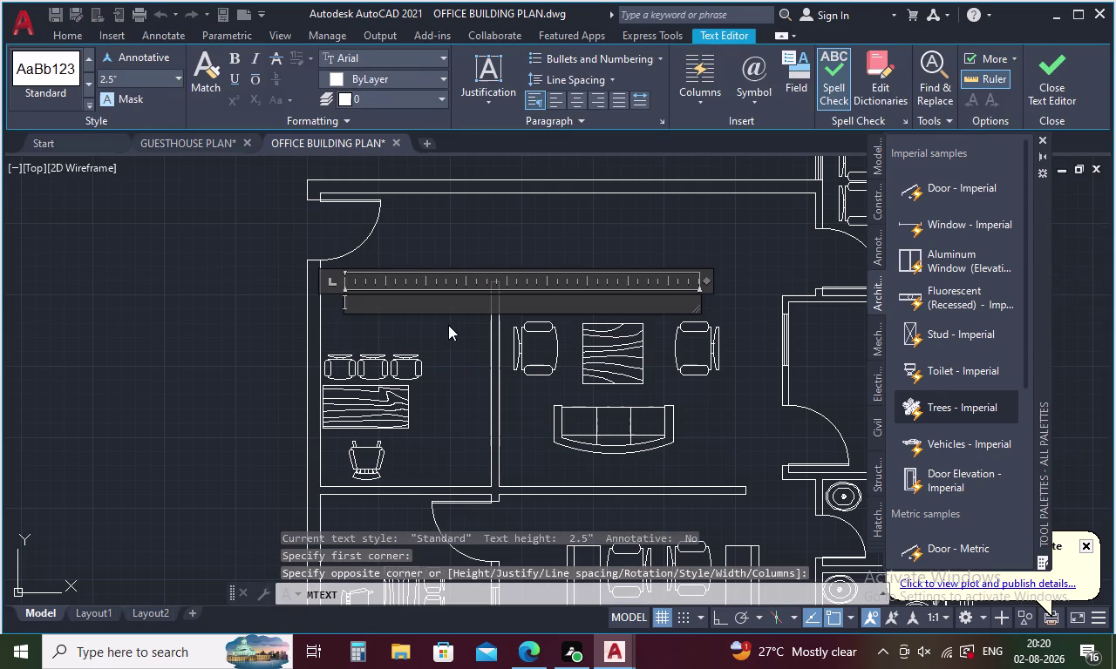
text(R)
text(ECEPT)
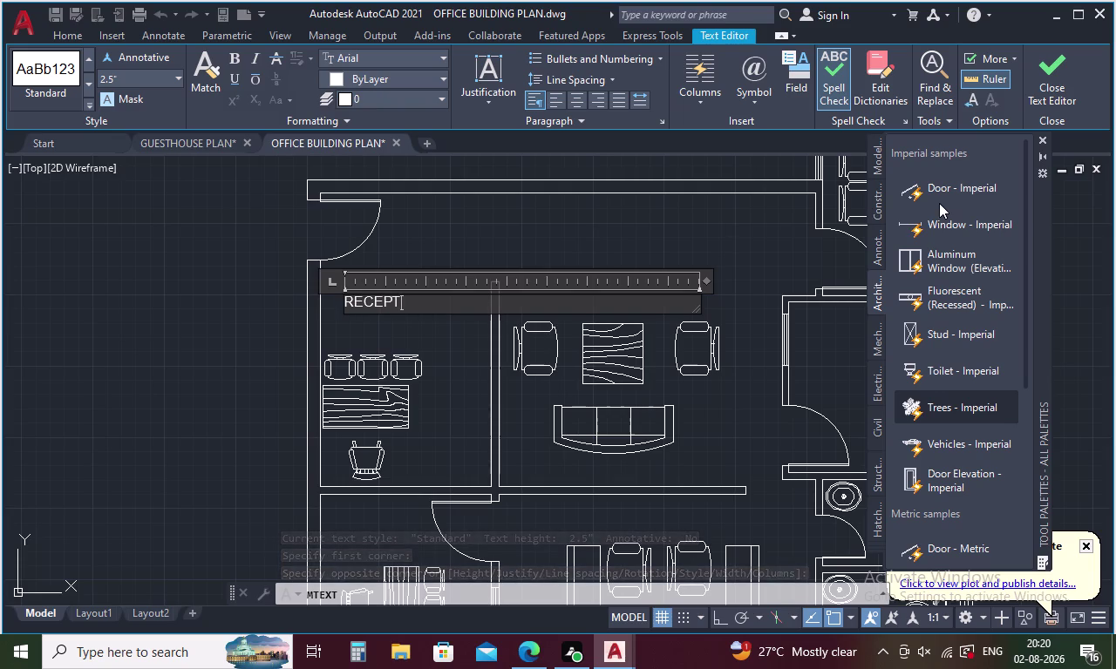
text(ION)
key(Return)
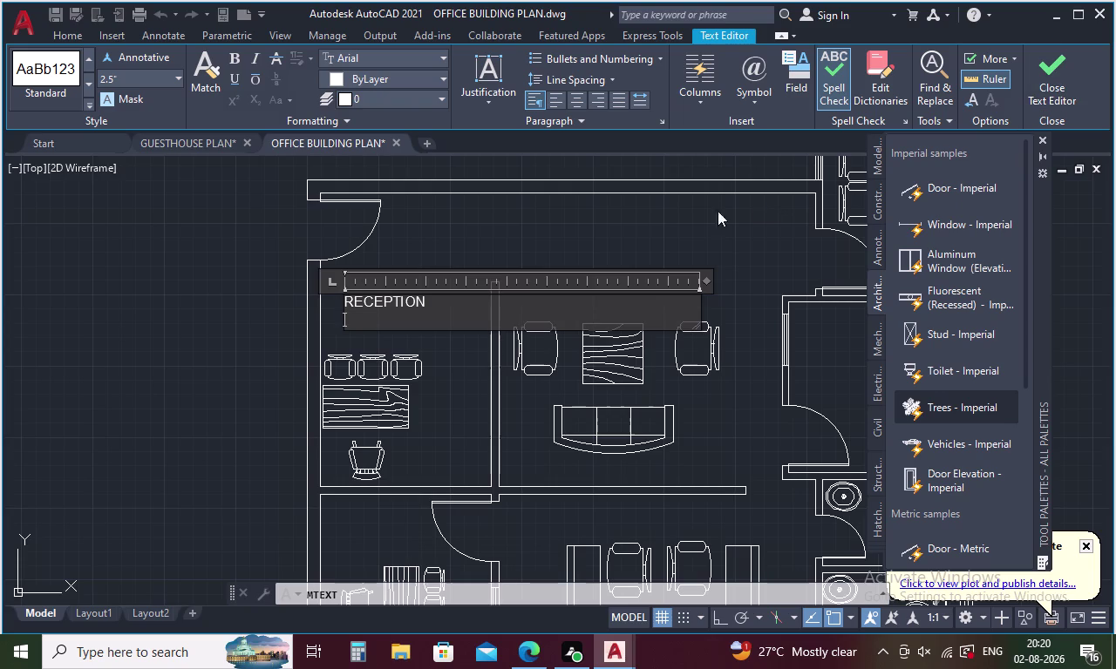
click(684, 221)
Reopen the RECEPTION label and set its text height to 5.
double_click(367, 301)
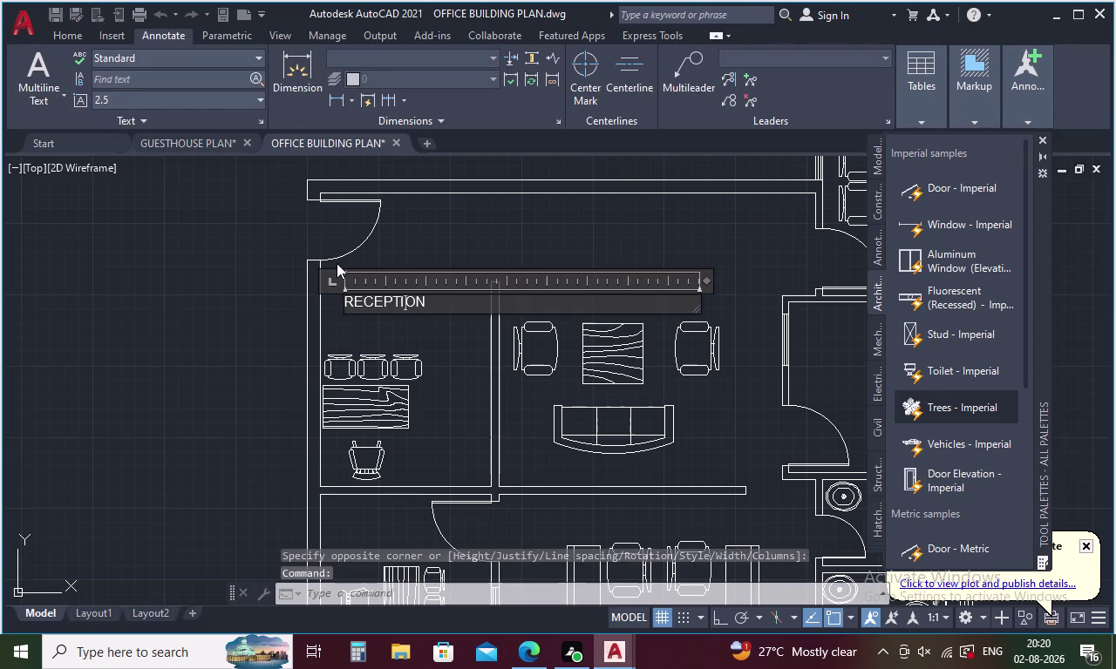
click(153, 77)
key(BackSpace)
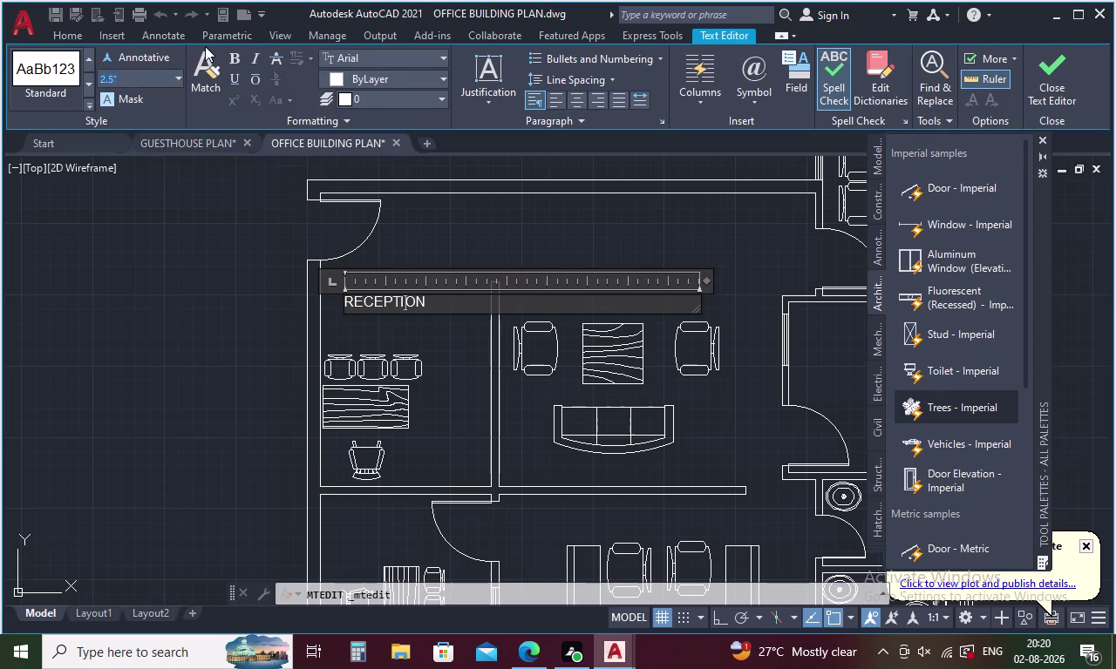
key(5)
key(Return)
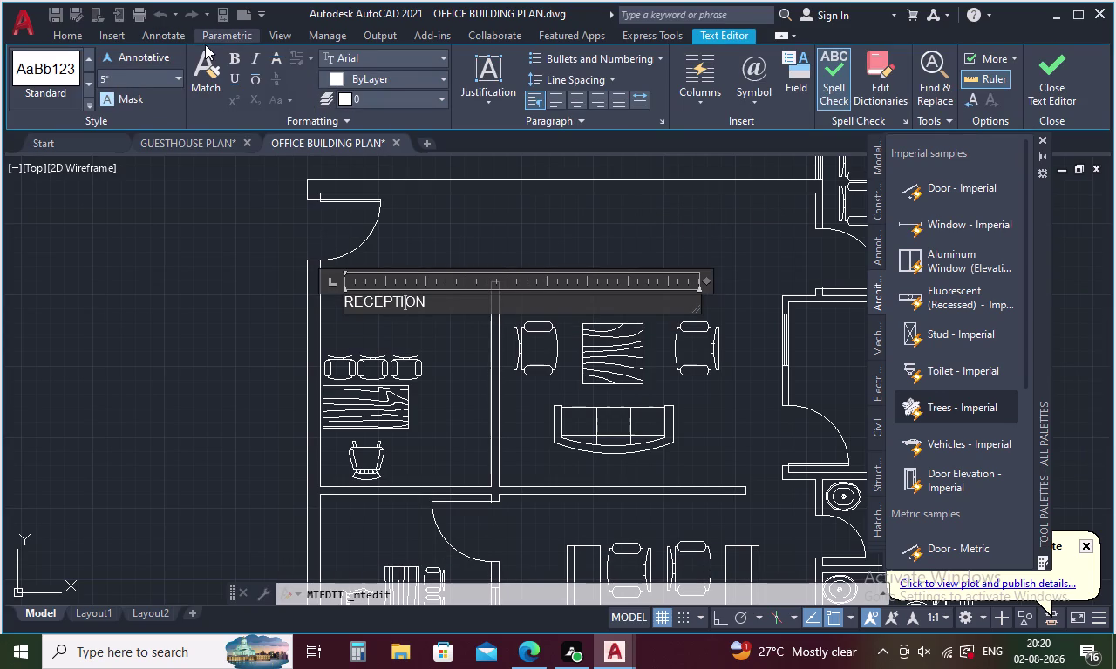
drag(439, 304, 291, 304)
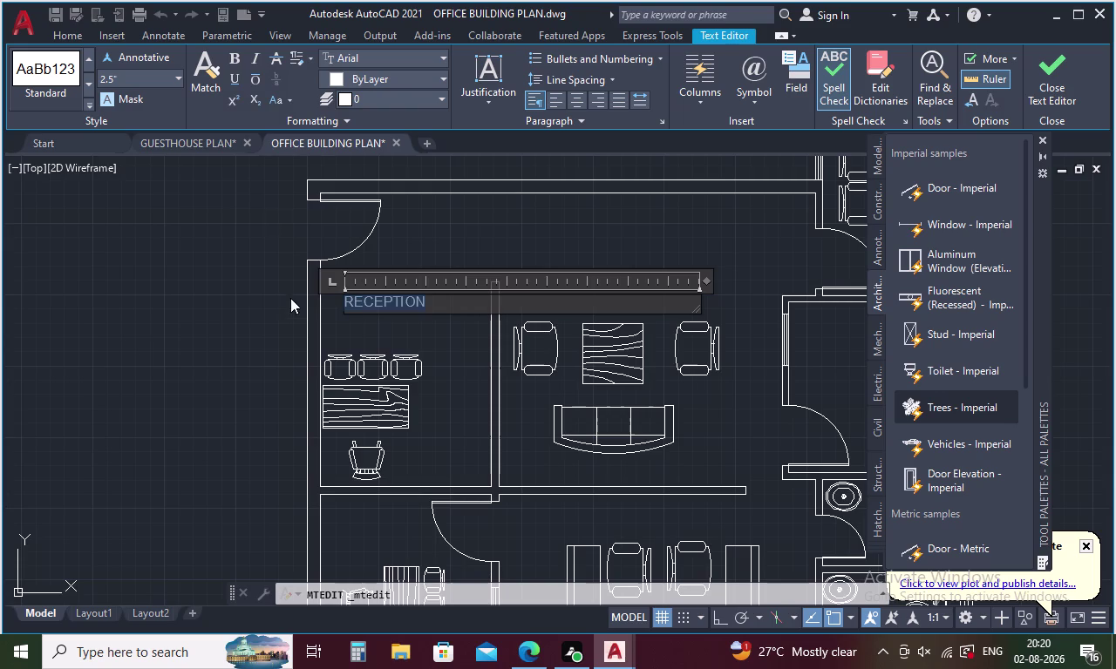
click(139, 78)
key(BackSpace)
key(5)
key(Return)
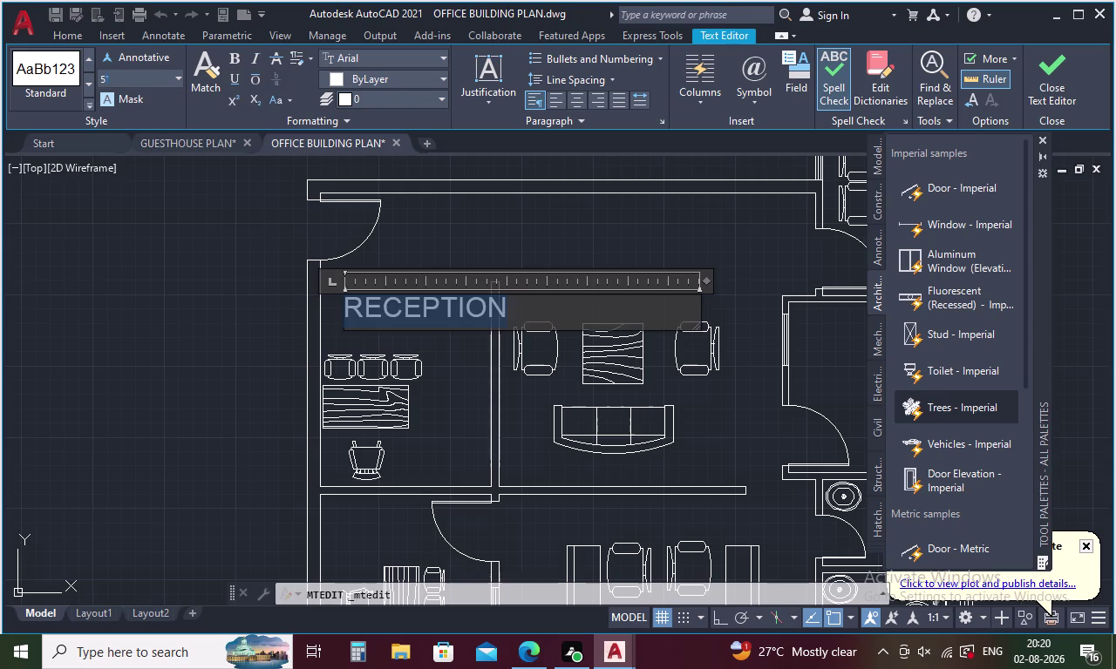
click(244, 352)
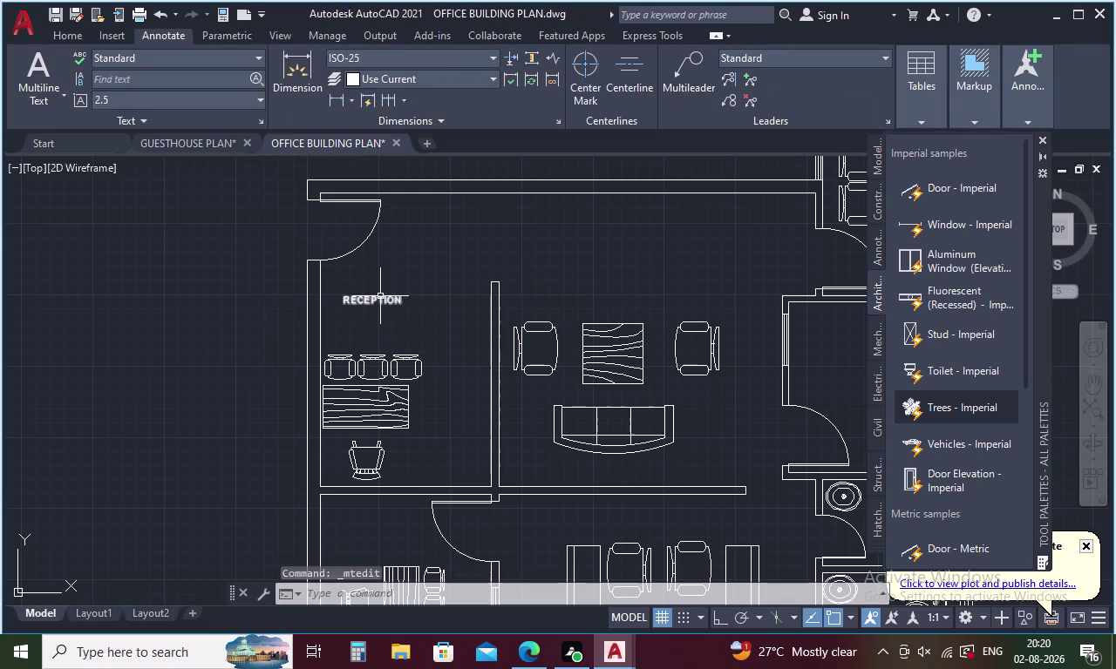
Change the RECEPTION label's text height to 10.
double_click(380, 300)
drag(418, 305, 287, 318)
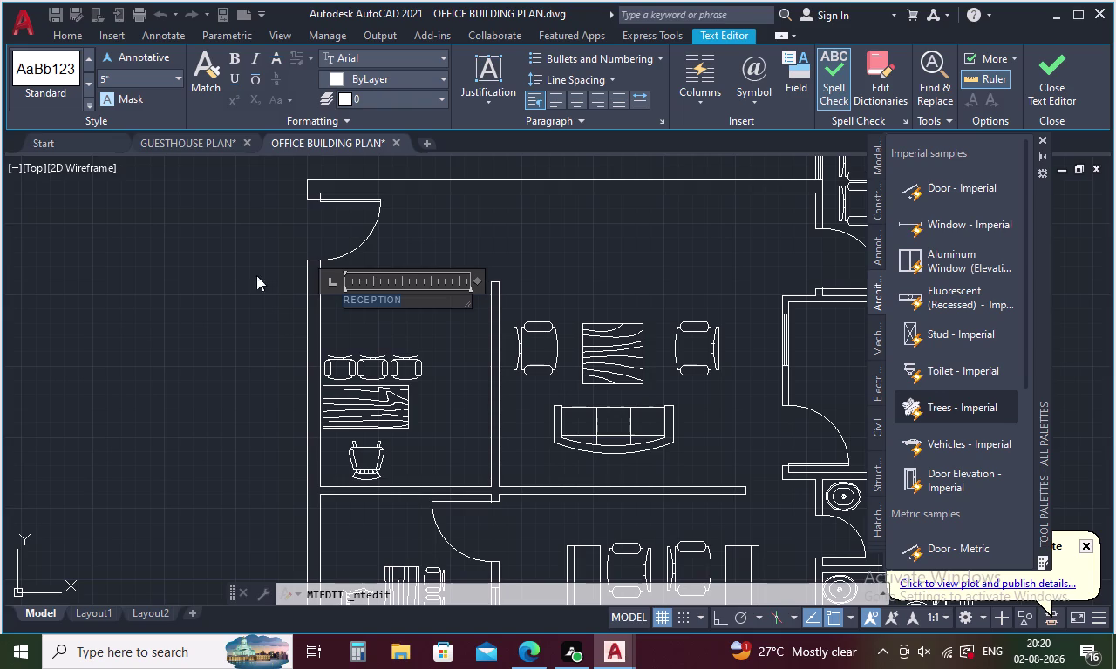
click(136, 78)
key(BackSpace)
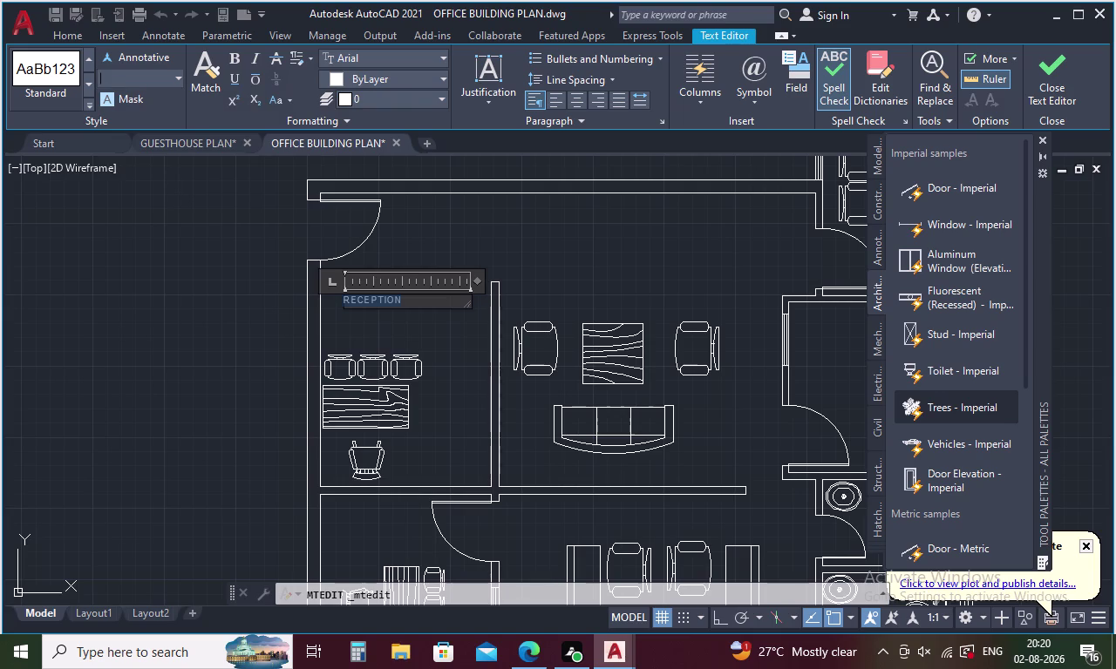
text(10)
key(Return)
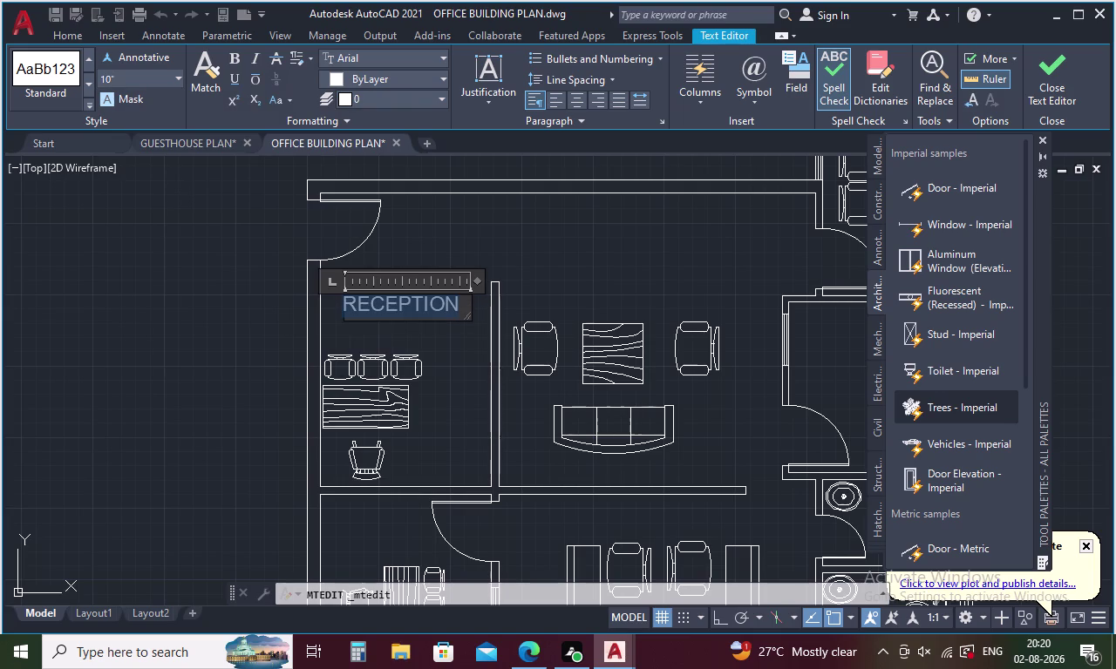
click(242, 326)
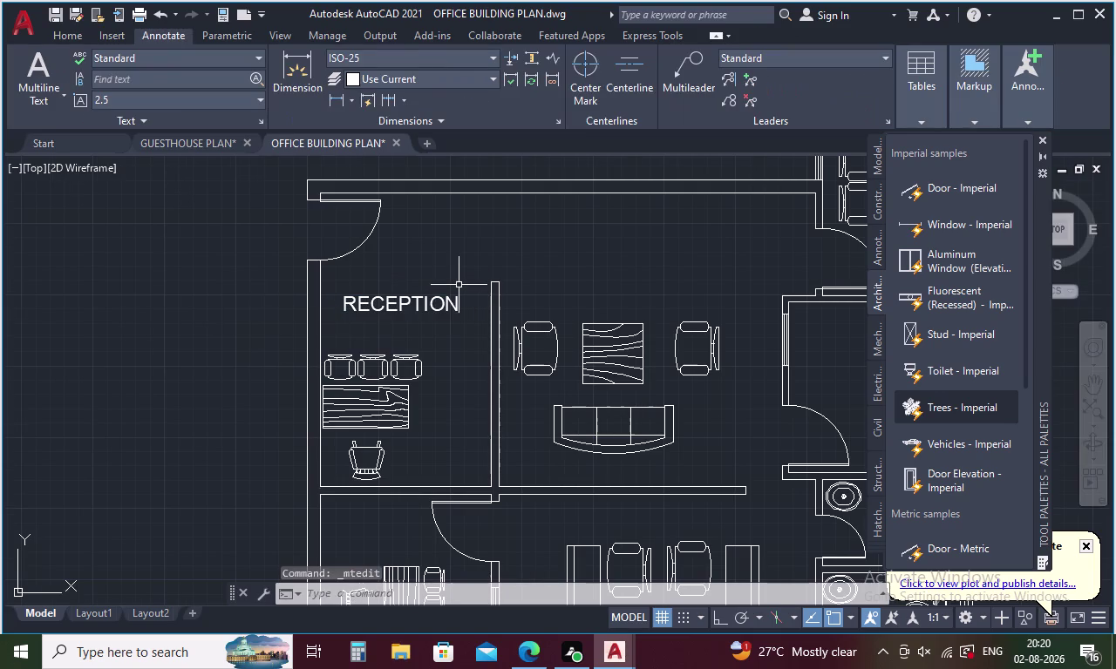
scroll(down, 3)
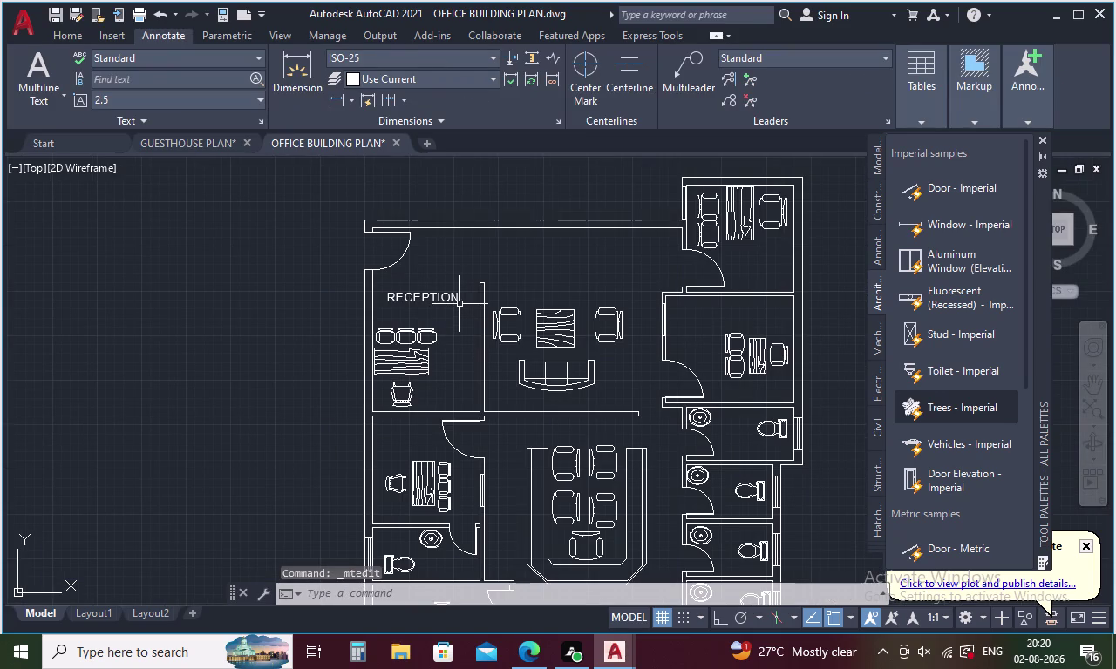
Copy the RECEPTION label into the waiting area and open it for editing.
click(437, 292)
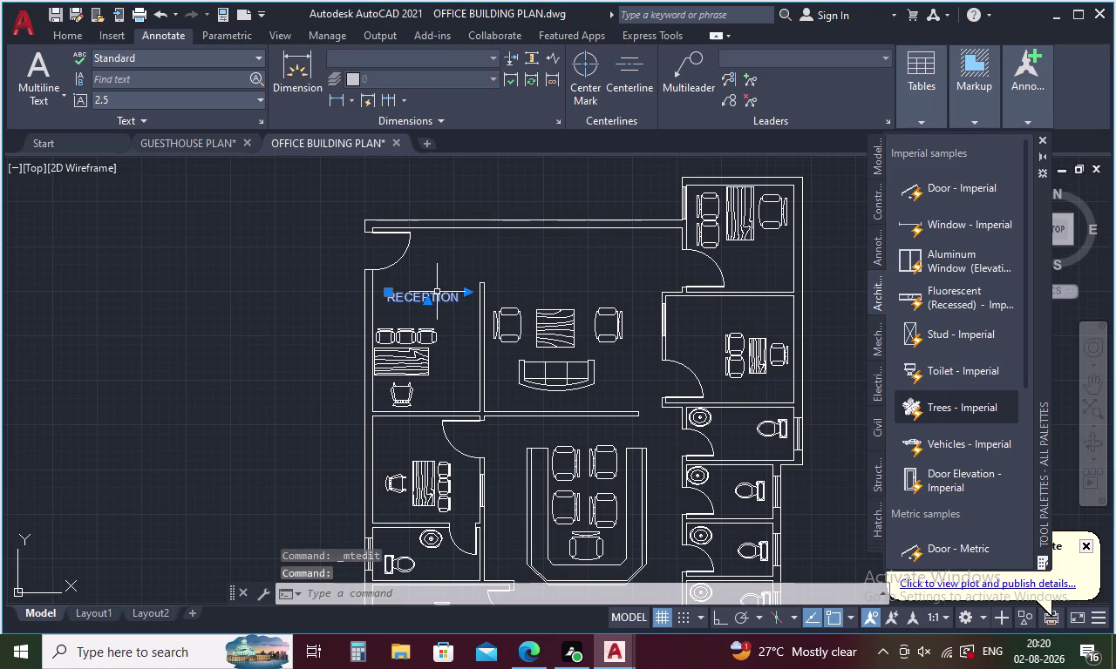
key(ctrl+c)
key(ctrl+v)
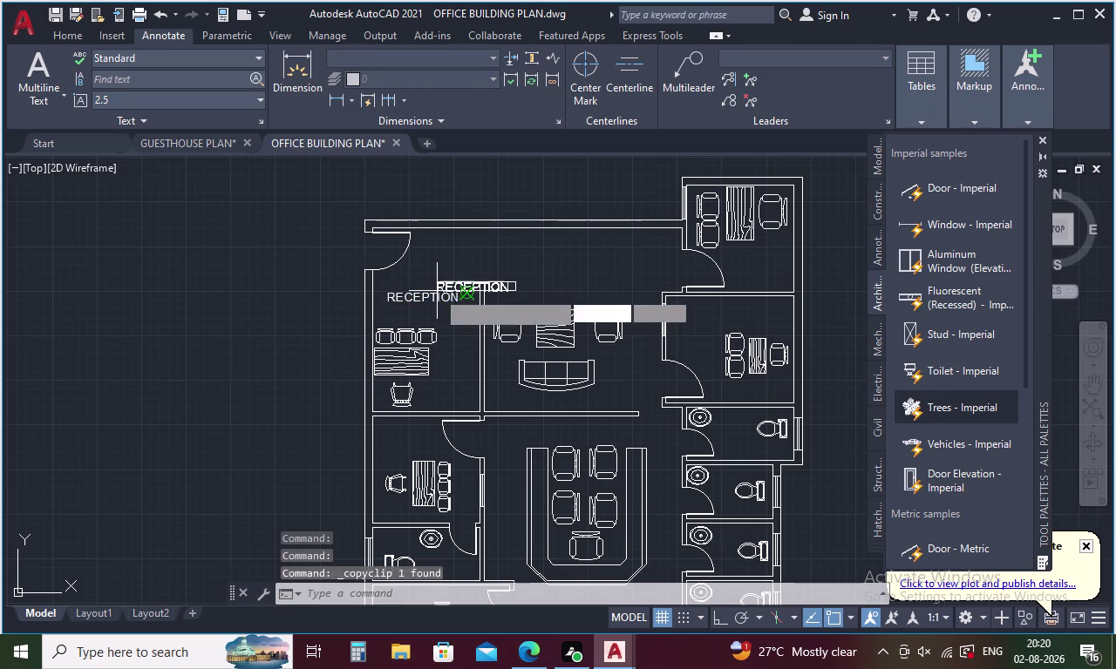
click(524, 283)
double_click(524, 283)
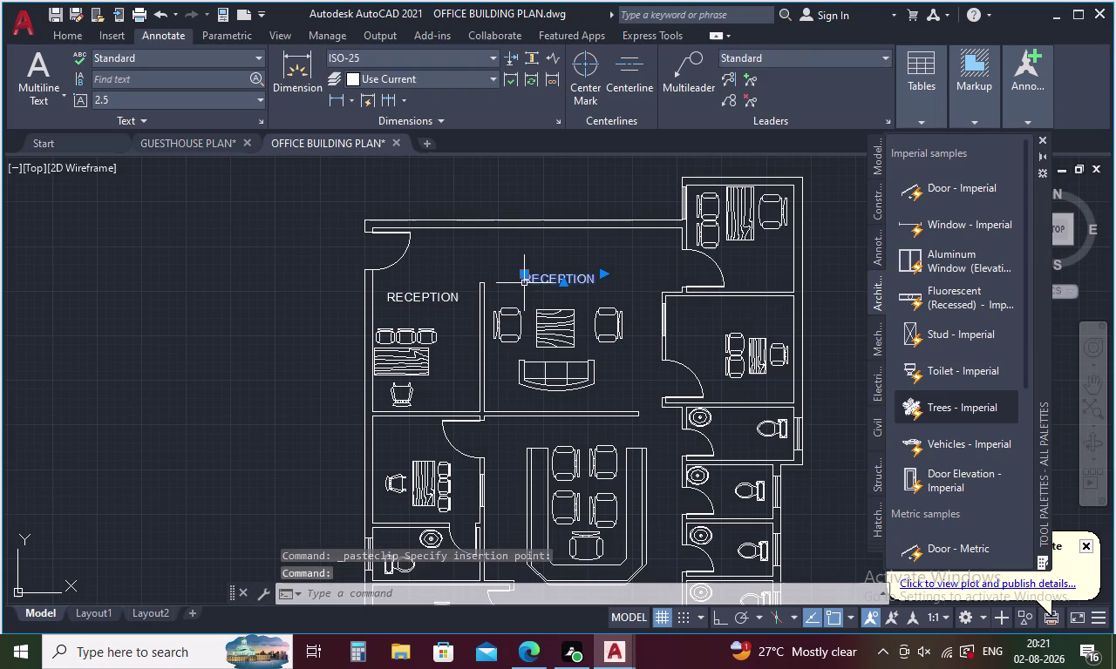
double_click(524, 284)
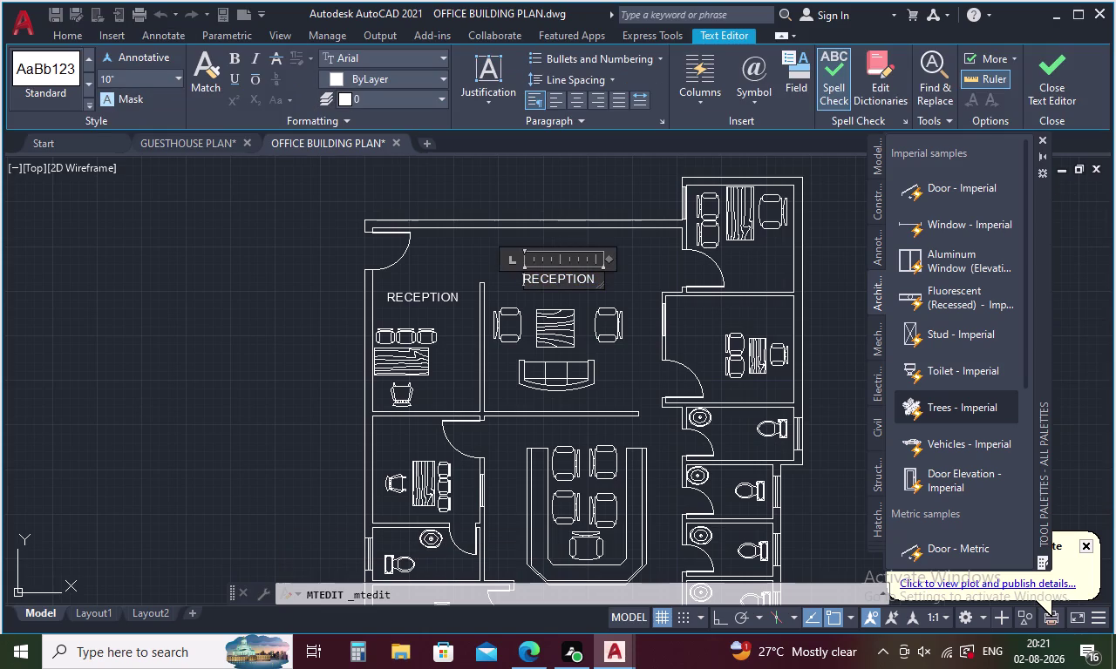
Replace the copied label's text with WAITING HALL.
click(598, 277)
key(BackSpace)
key(BackSpace)
key(BackSpace)
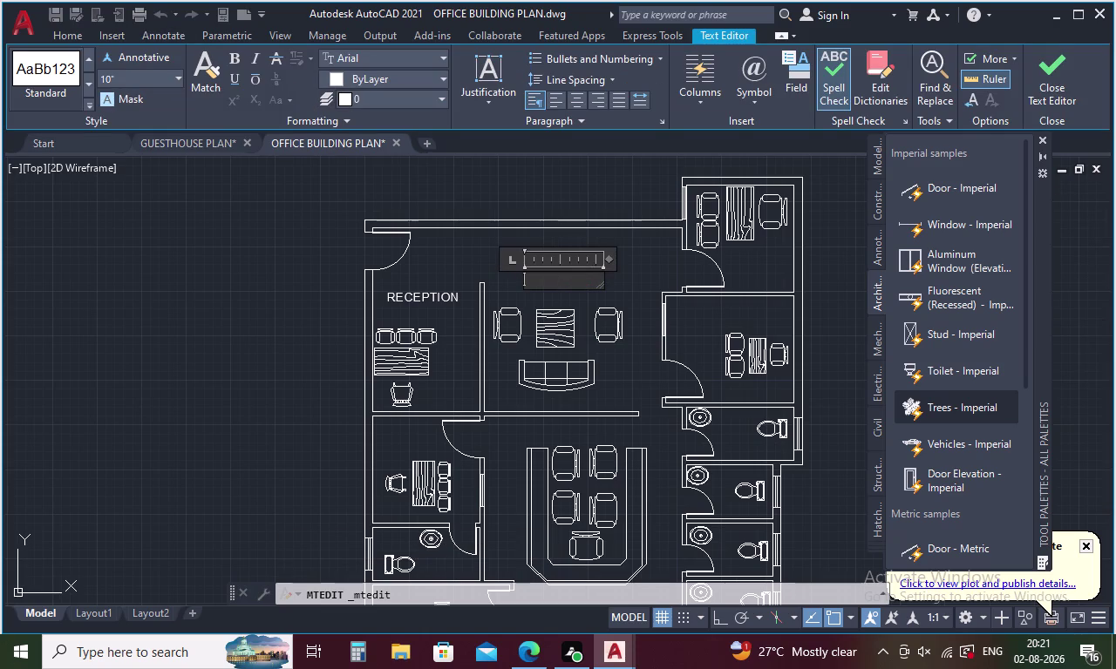
text(WAITI)
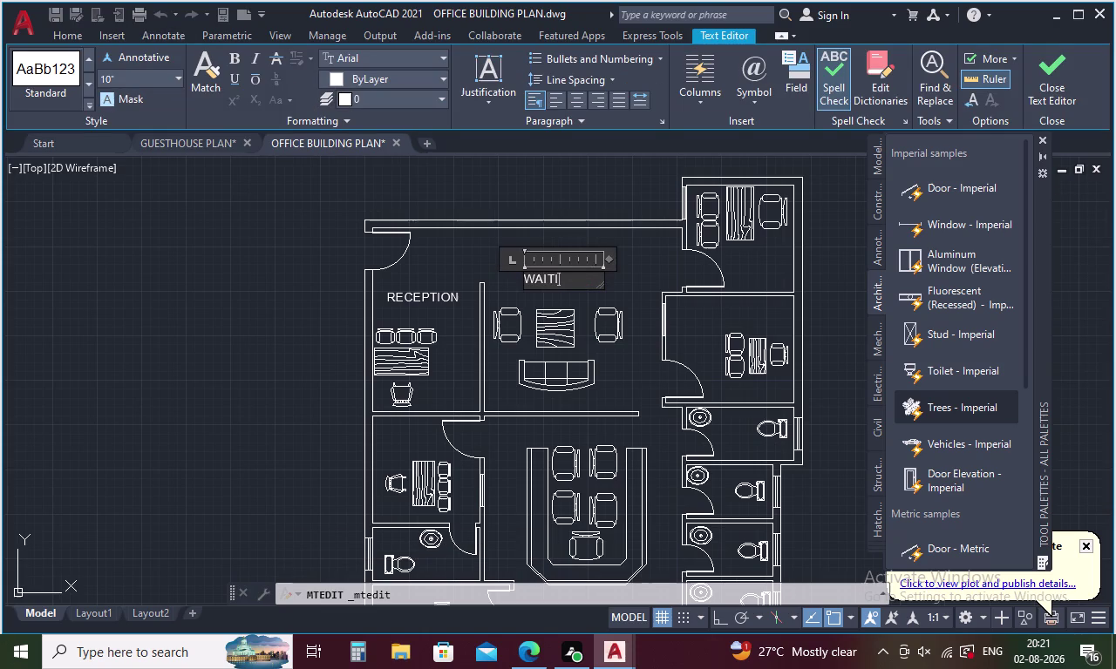
text(NG HA)
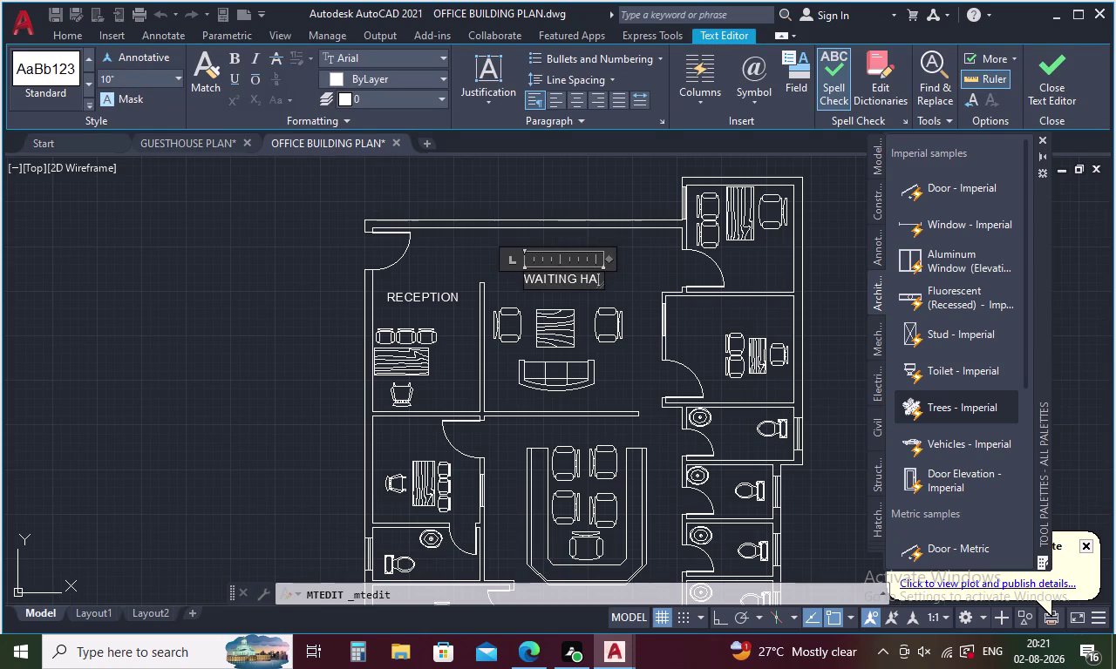
text(LL)
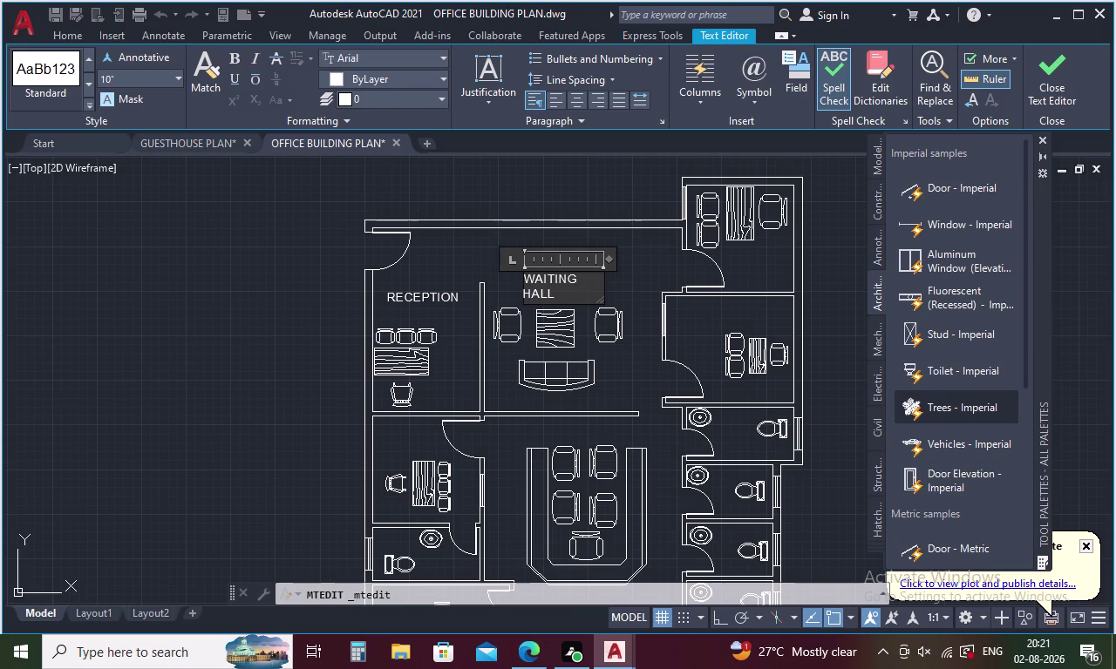
key(Return)
Add 14'5"X15'9" below and widen the box so WAITING HALL fits one line.
key(1)
key(4)
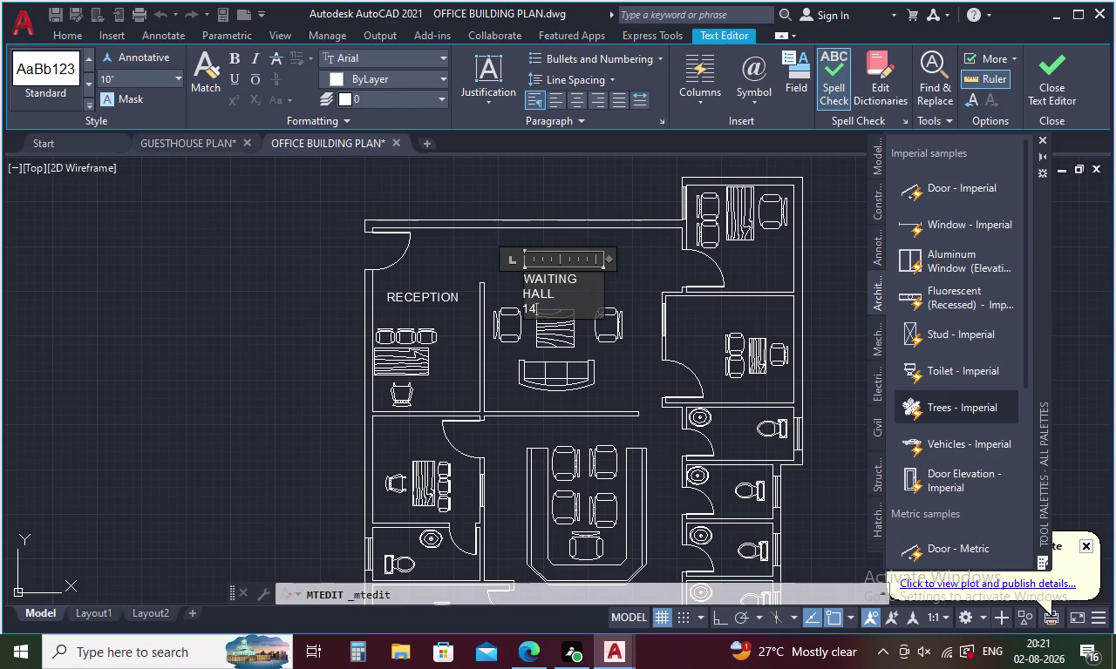
text('5)
key(shift+quotedbl)
key(x)
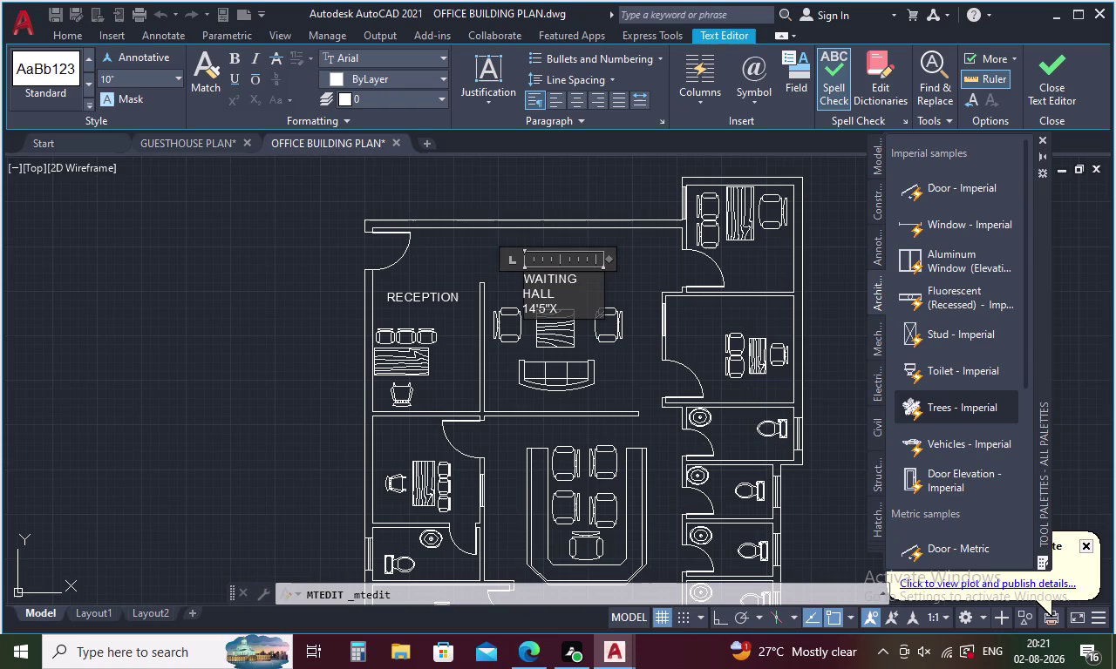
text(15')
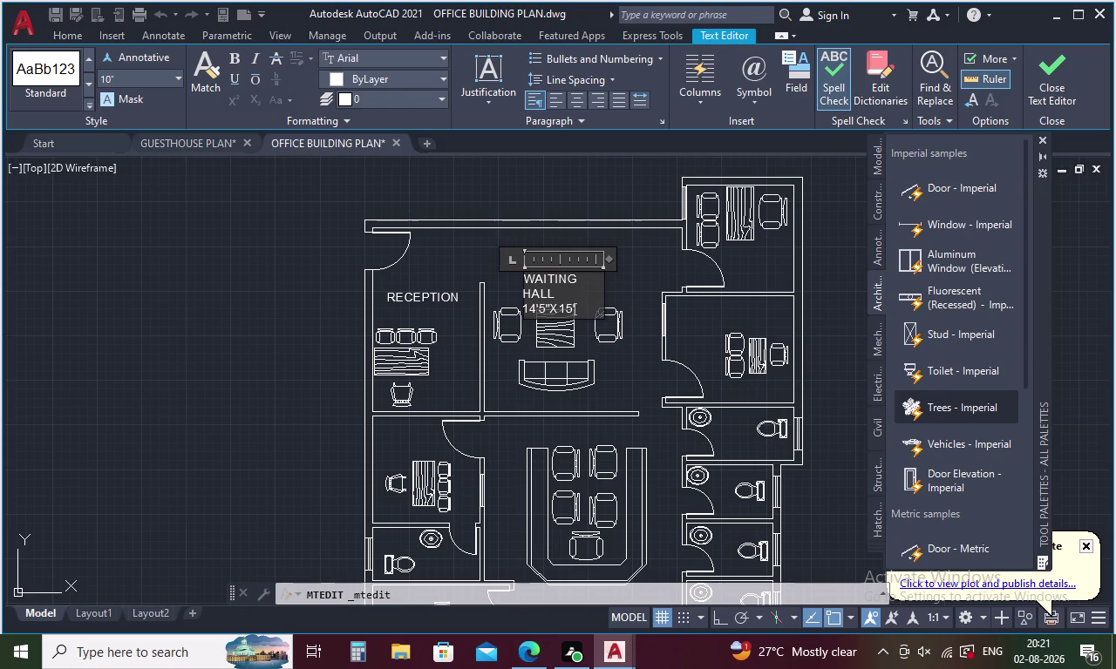
text(9")
drag(610, 257, 674, 259)
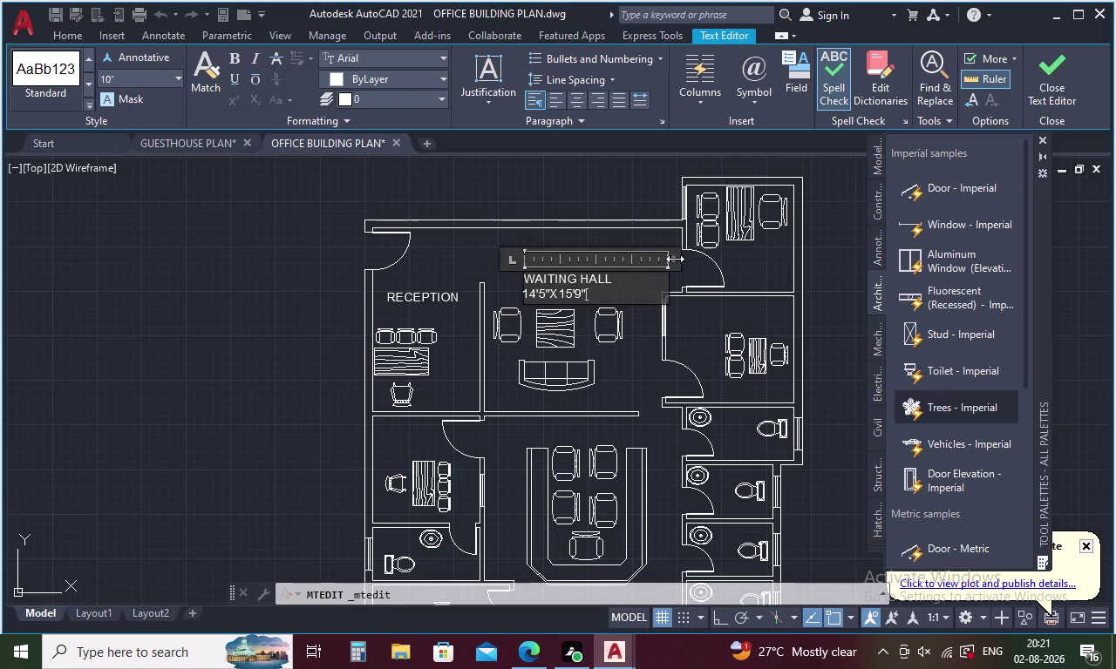
click(453, 253)
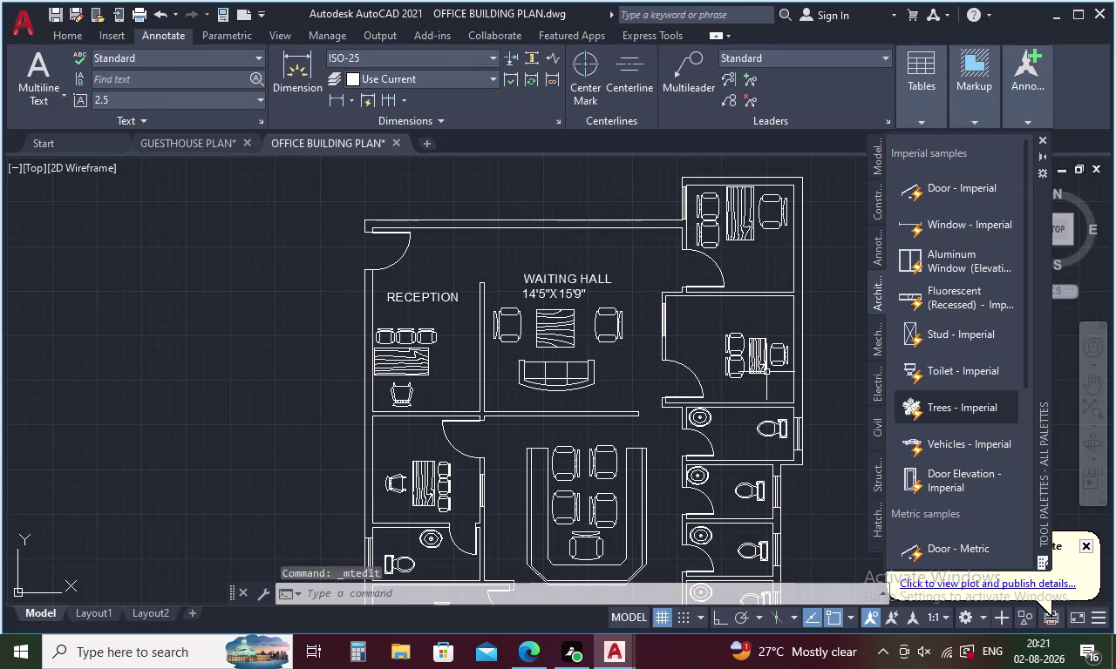
key(ctrl+v)
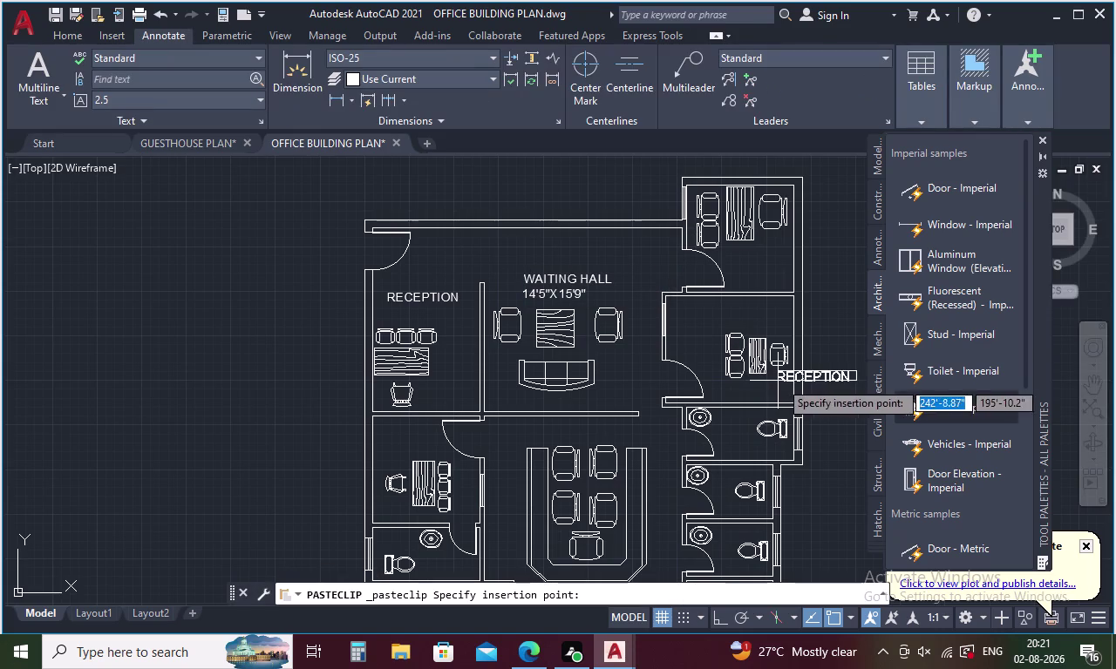
Place the copied label in the top-right room and retype it as ACCOUNT.
click(726, 261)
double_click(747, 261)
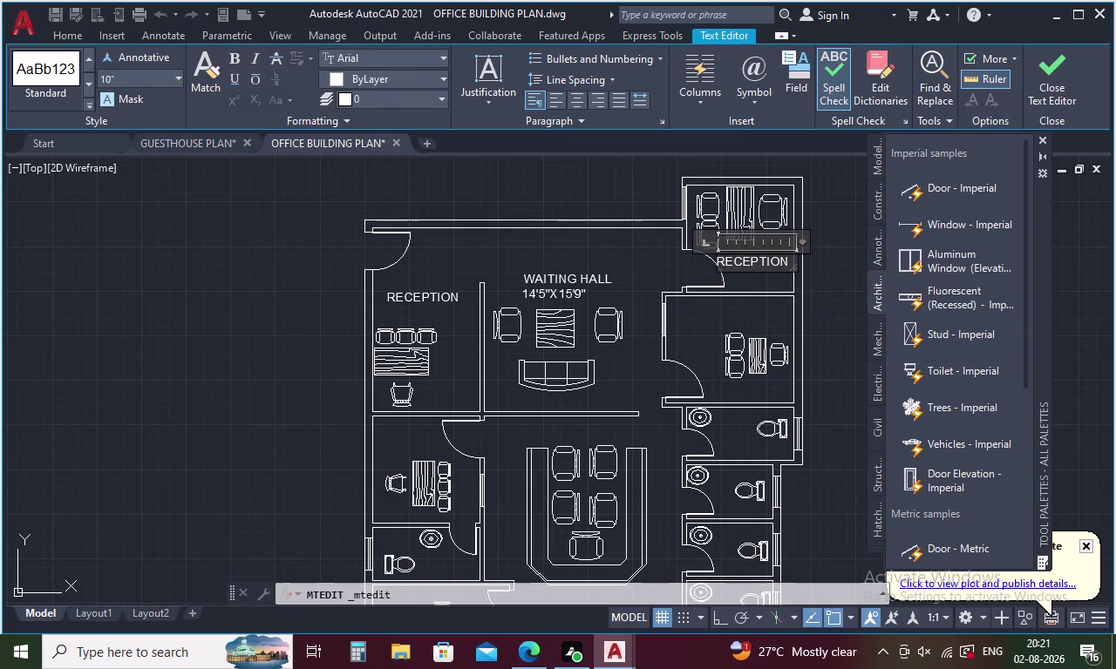
click(786, 260)
key(BackSpace)
key(BackSpace)
key(BackSpace)
text(AC)
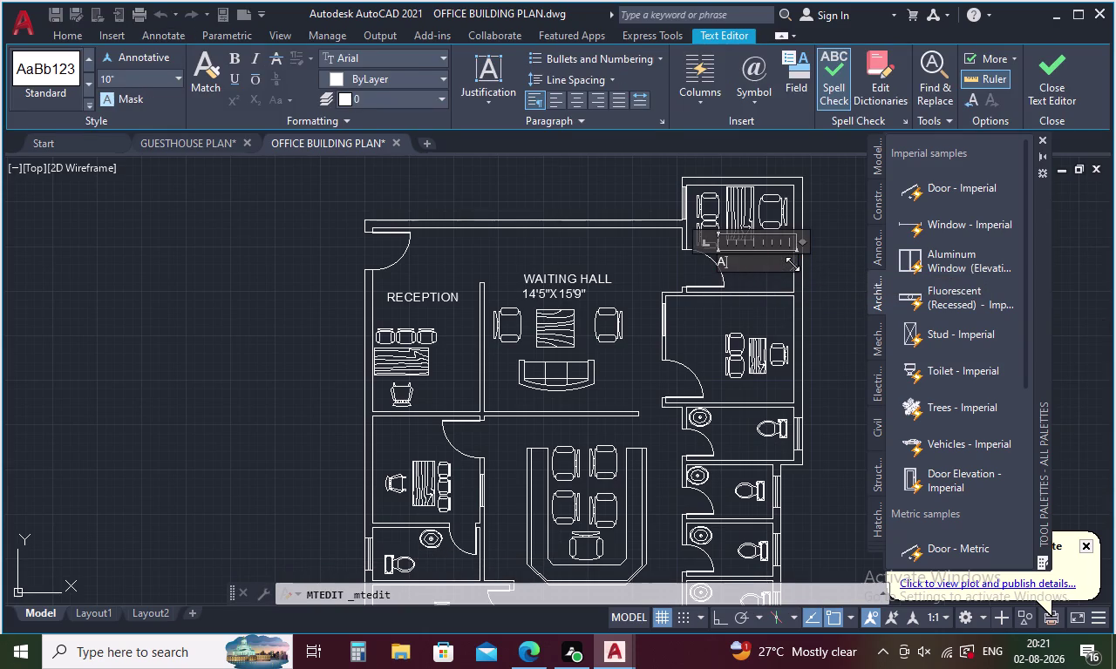
text(C)
text(OU)
text(M)
key(BackSpace)
text(NT)
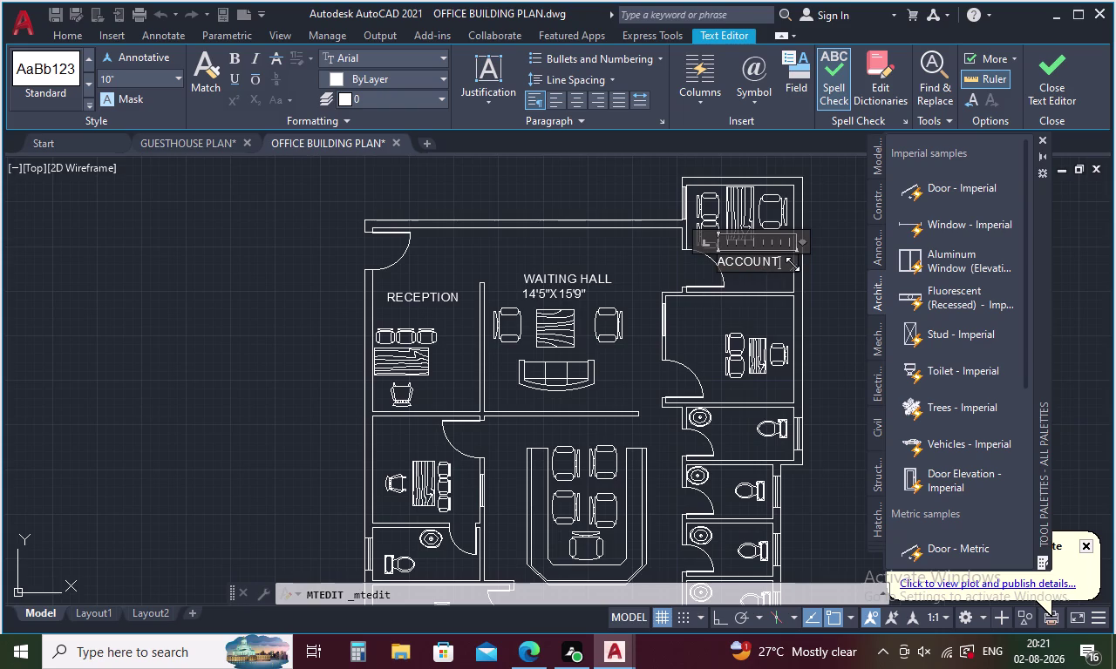
Add the size 10'X10' on a new line below ACCOUNT.
key(Return)
key(space)
key(space)
text(10)
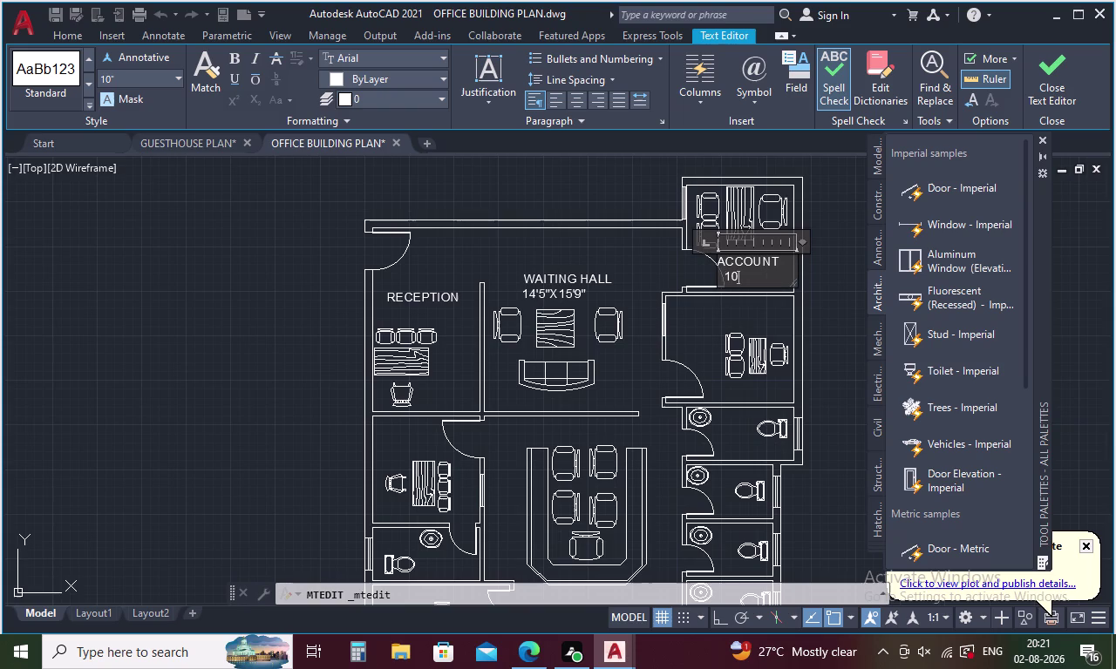
key(apostrophe)
text(X1)
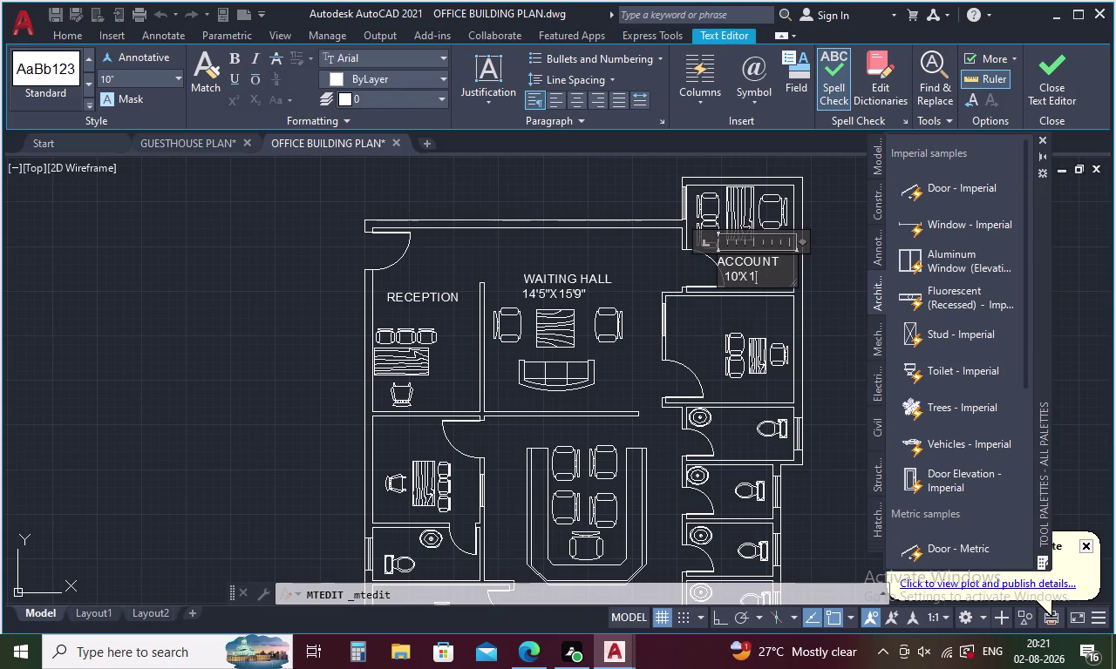
text(0)
key(apostrophe)
click(486, 260)
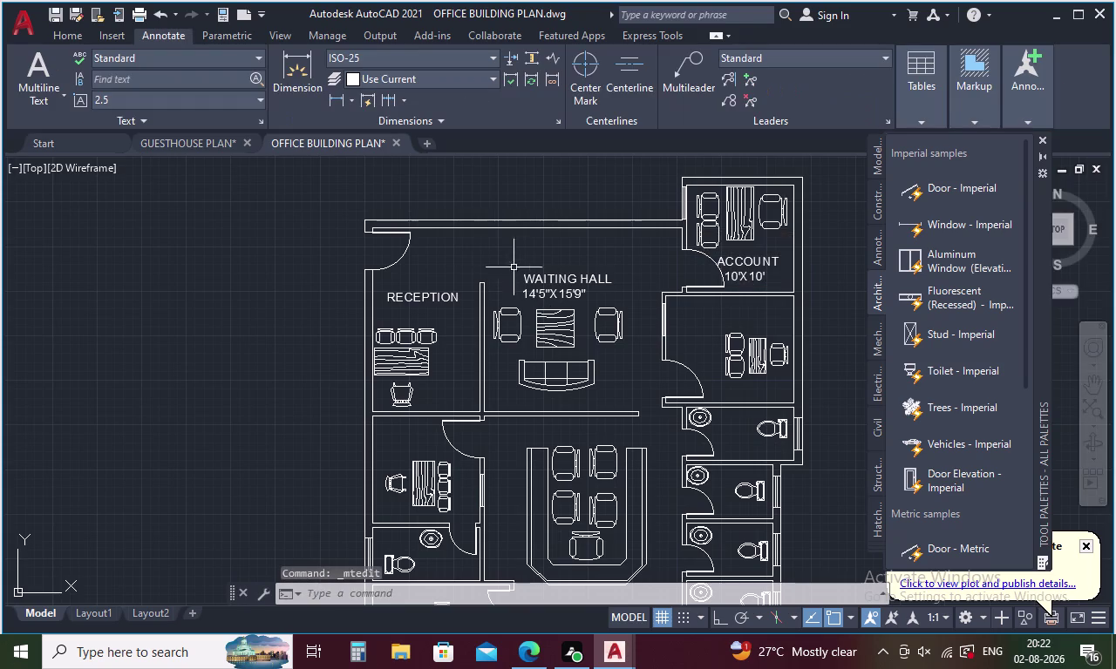
key(ctrl+v)
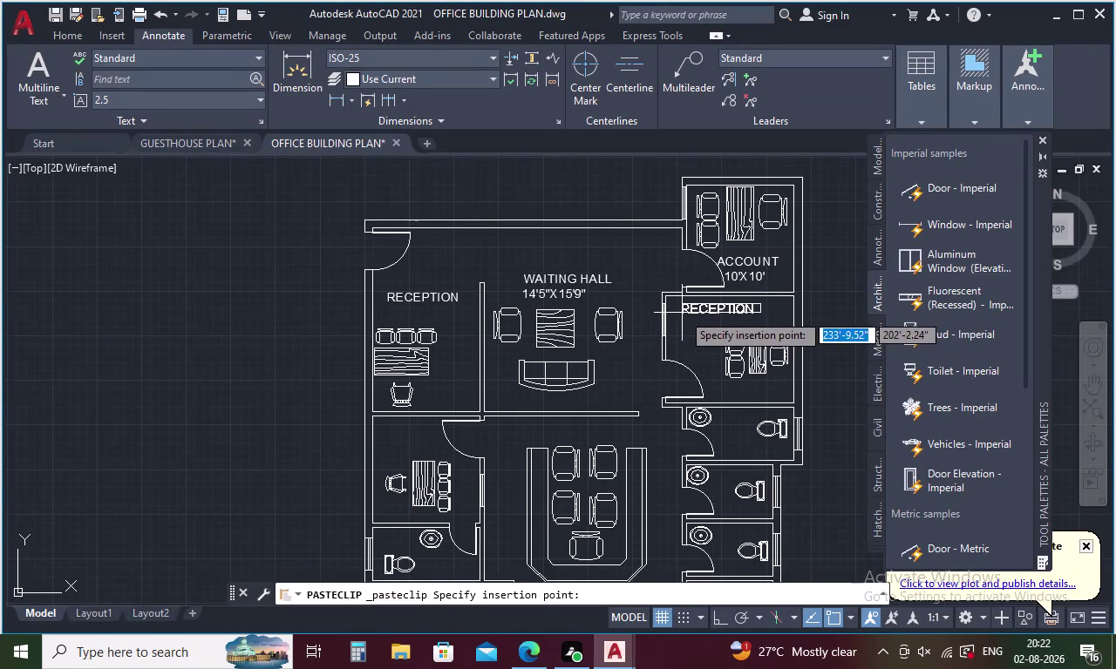
Place the pasted label in the room below Account and clear its RECEPTION text.
click(681, 313)
double_click(682, 308)
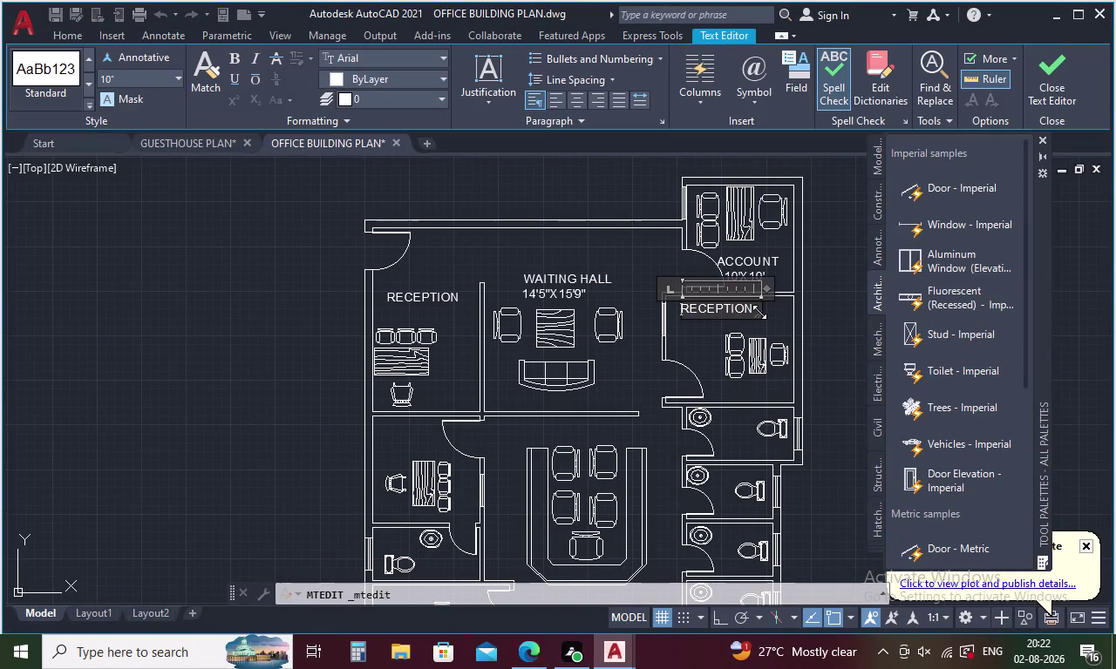
click(759, 312)
click(749, 308)
key(BackSpace)
key(BackSpace)
key(BackSpace)
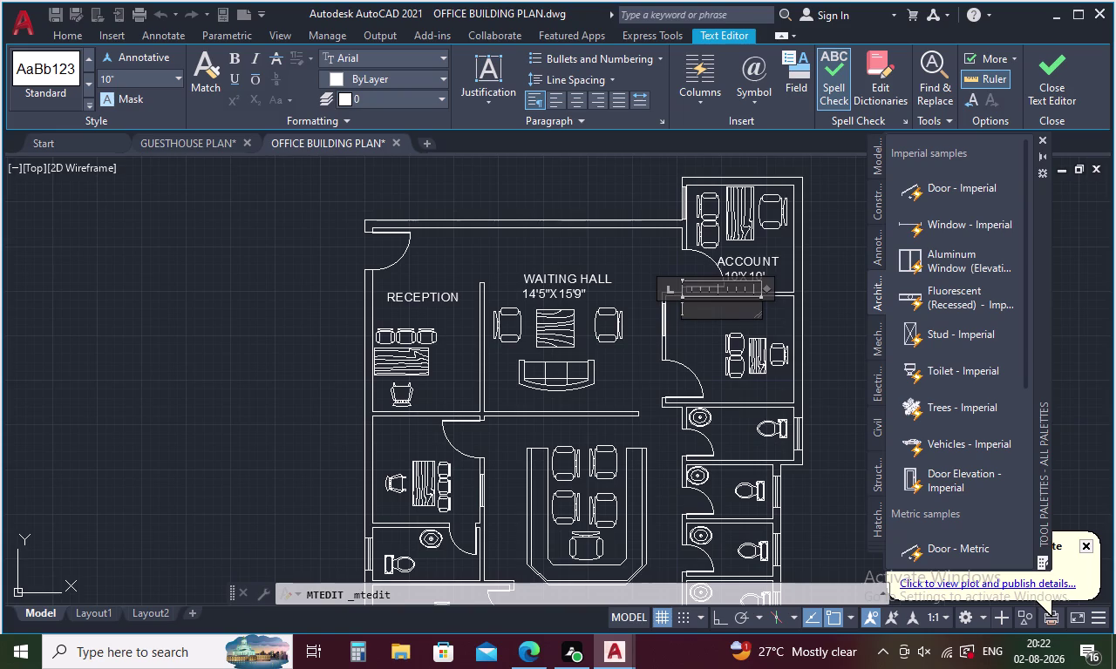
Type MANAGER ROOM as the new label text, fixing typos.
text(MANAGE)
text(R R)
text(OO)
key(BackSpace)
key(BackSpace)
key(BackSpace)
key(space)
text(ROO)
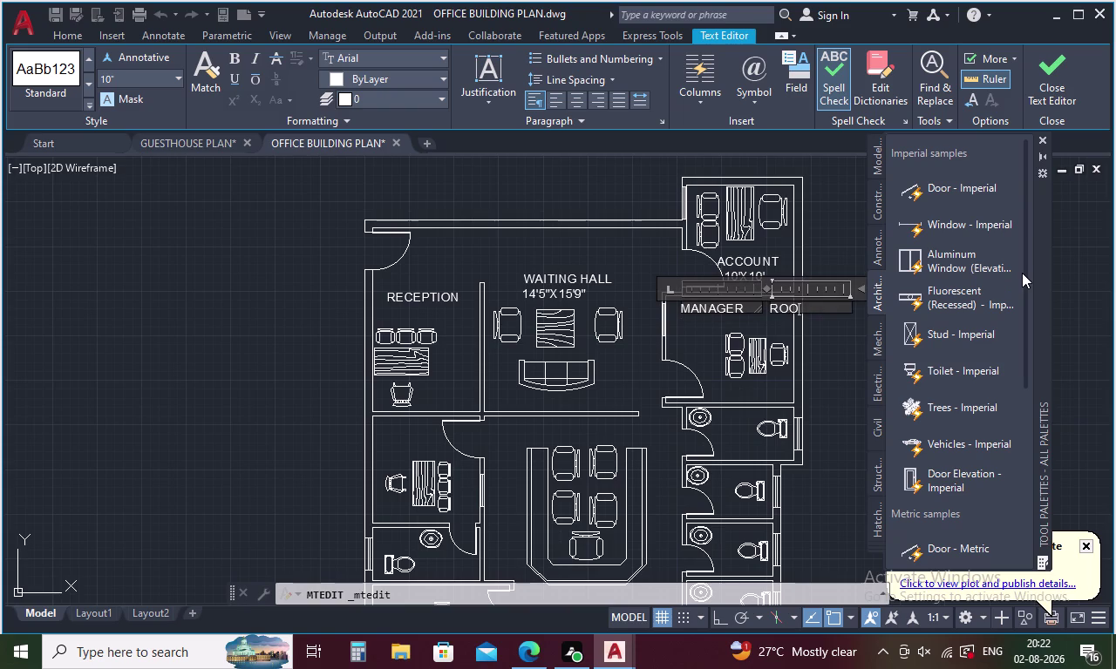
Remove the misplaced ROOM text so only MANAGER remains.
key(m)
key(BackSpace)
key(BackSpace)
key(BackSpace)
key(BackSpace)
key(BackSpace)
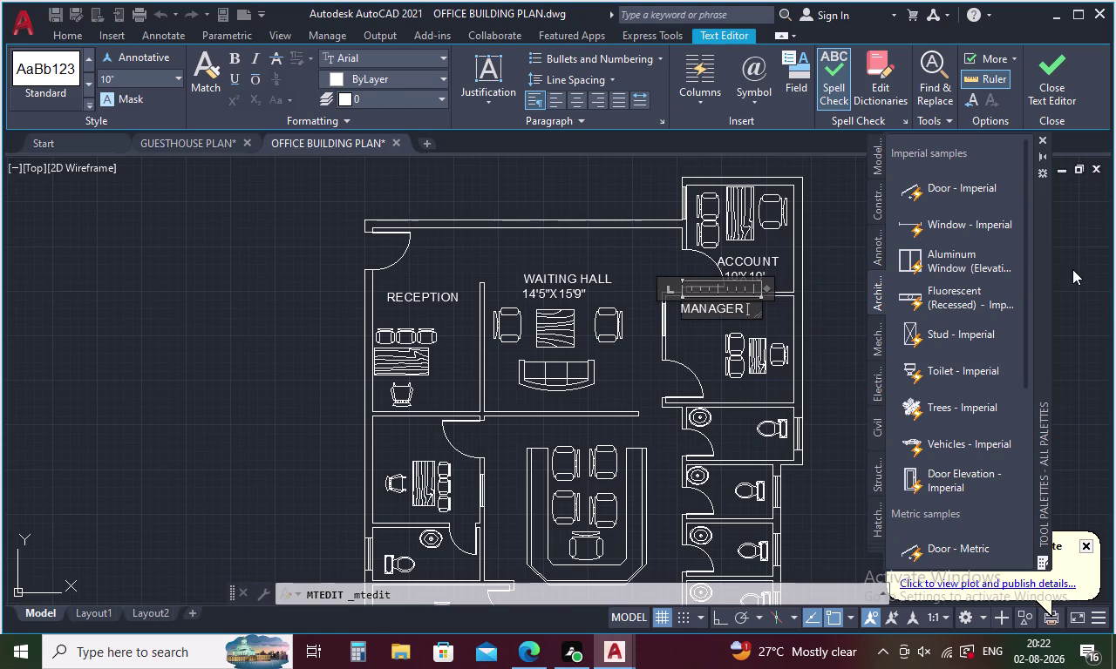
key(BackSpace)
key(space)
text(ROO)
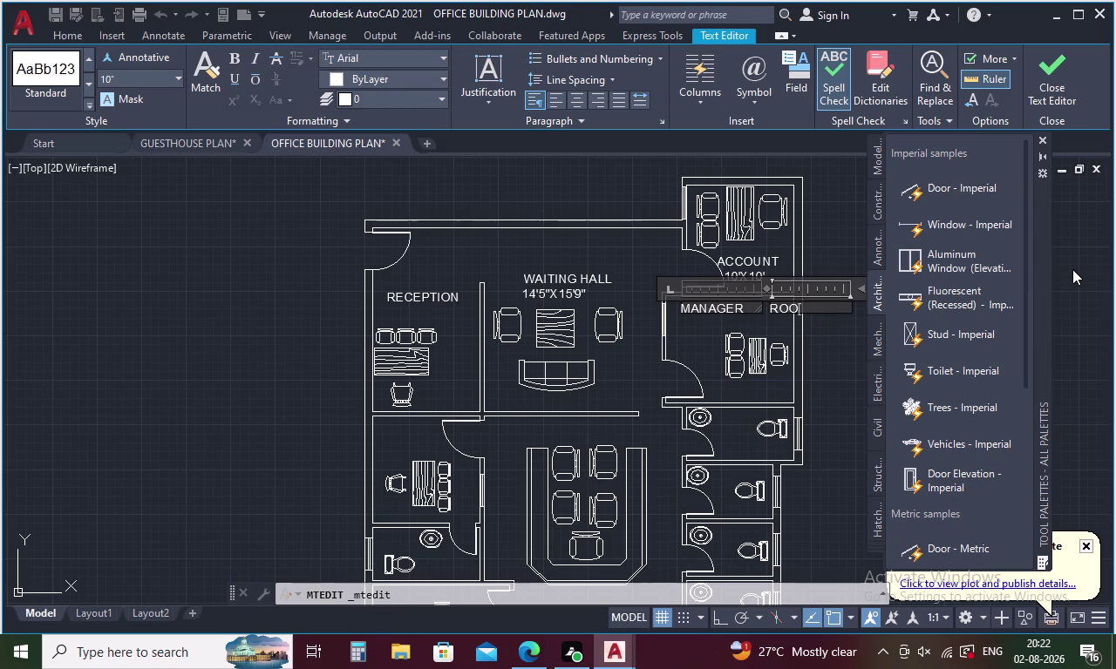
text(M)
key(BackSpace)
key(BackSpace)
key(BackSpace)
key(BackSpace)
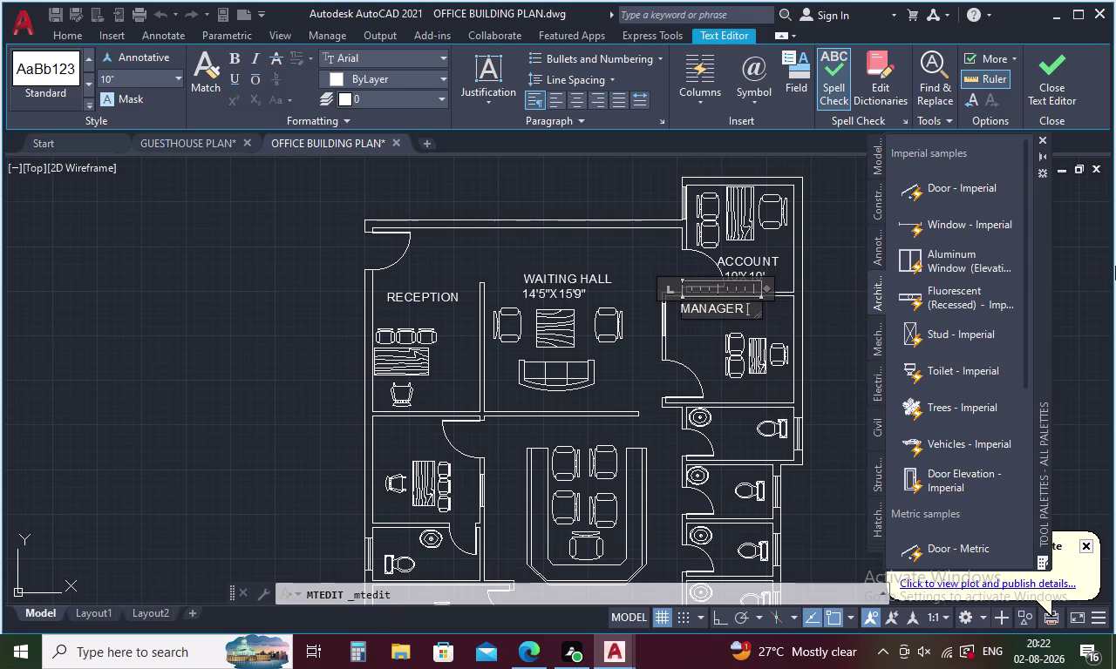
Widen the text box and retype ROOM so MANAGER ROOM fits.
drag(768, 286, 787, 286)
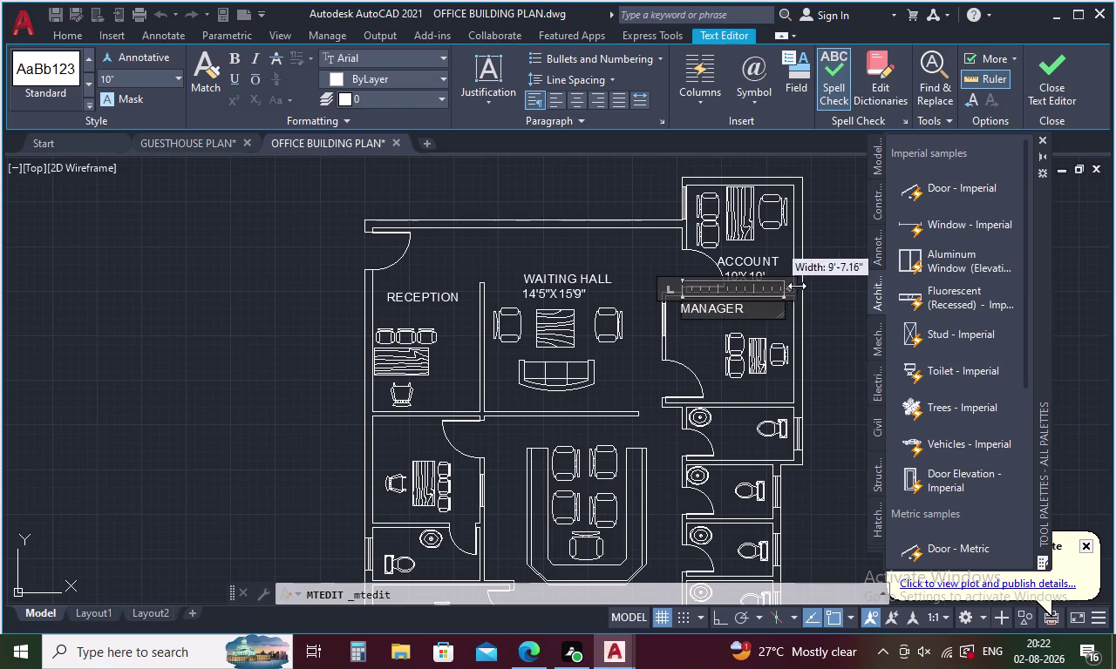
drag(788, 286, 849, 282)
key(space)
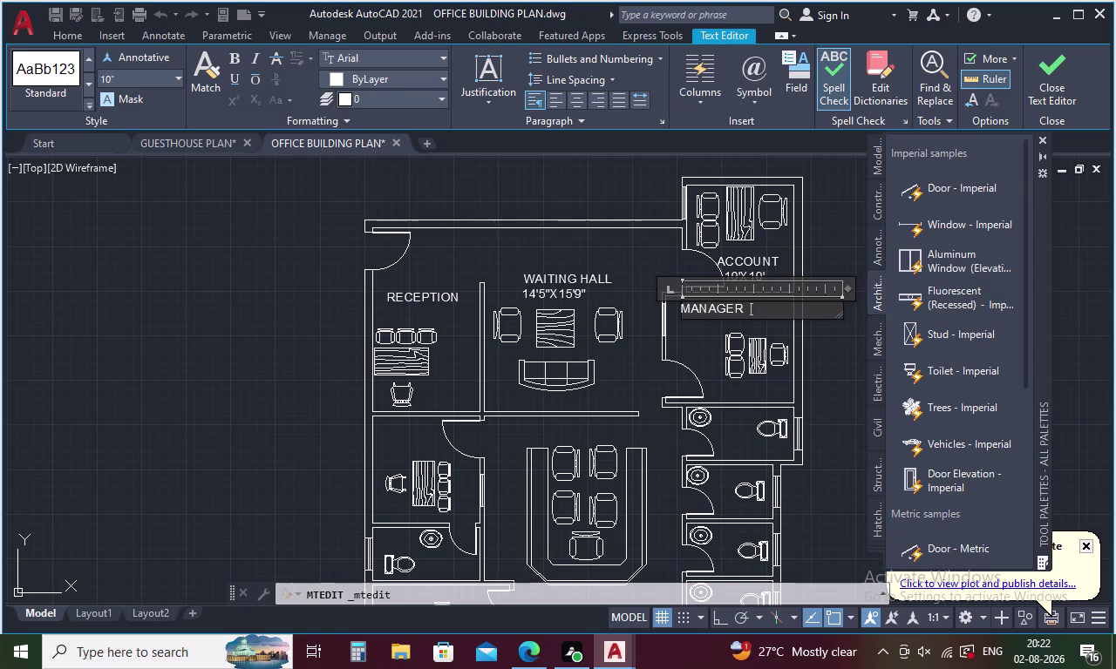
text(ROOM)
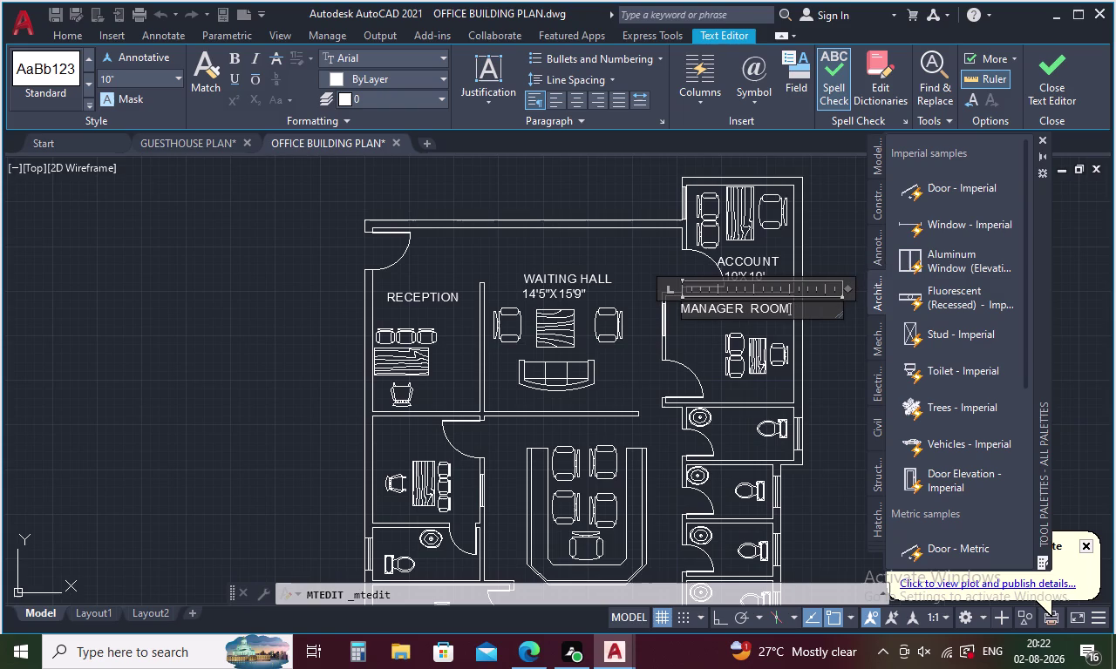
key(Return)
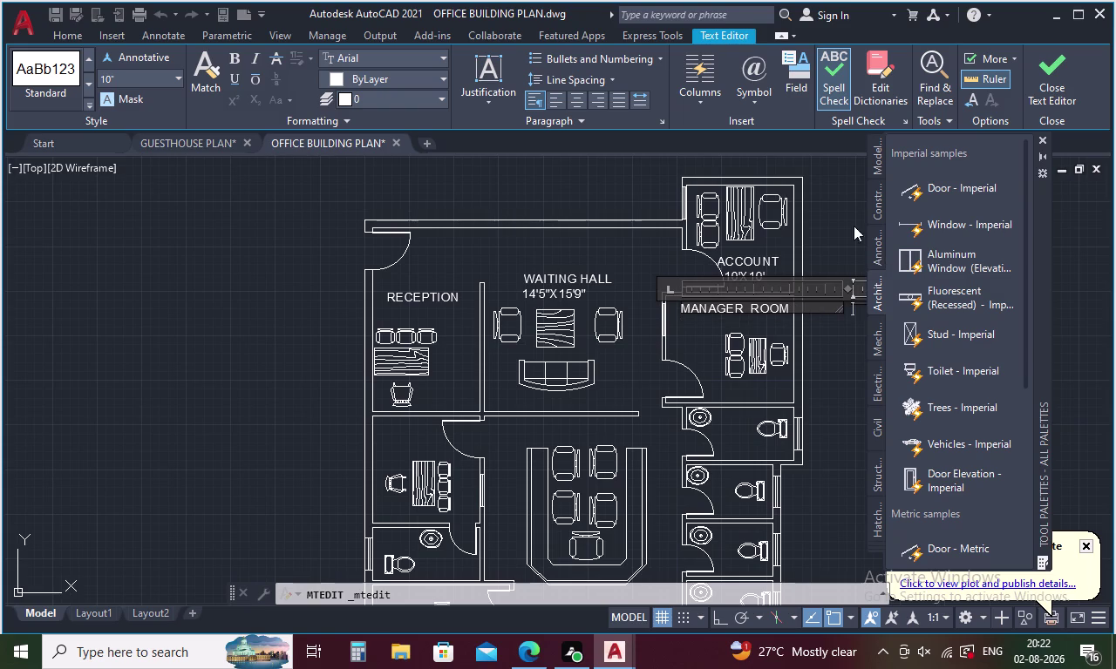
key(BackSpace)
key(Return)
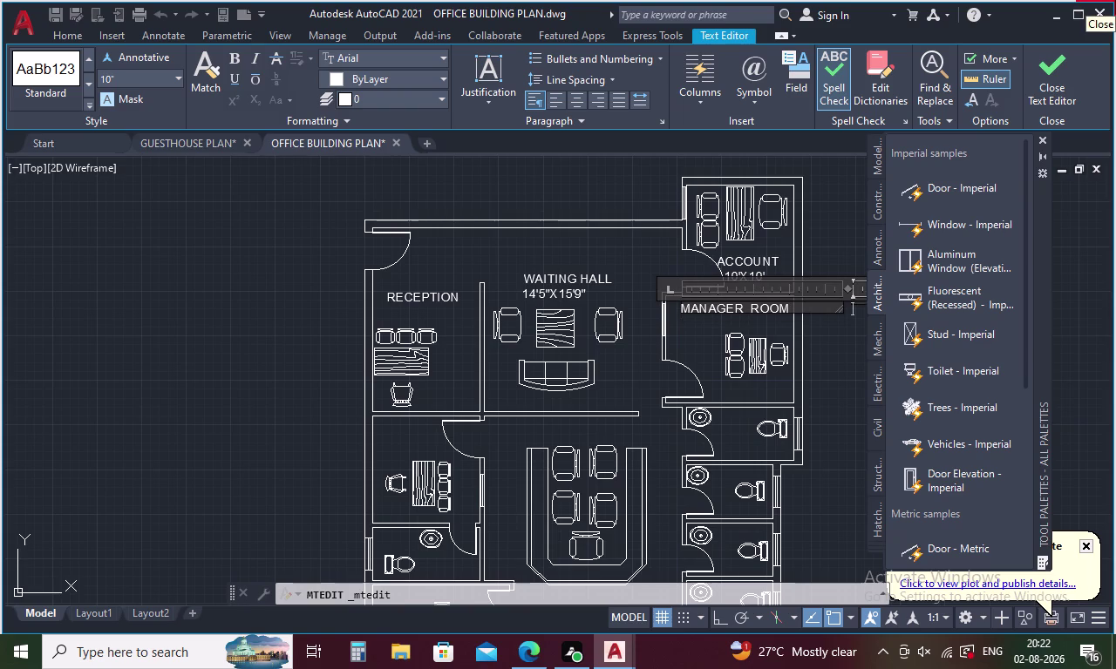
Exit the text editor, save the changes, and select the finished MANAGER ROOM label.
key(Escape)
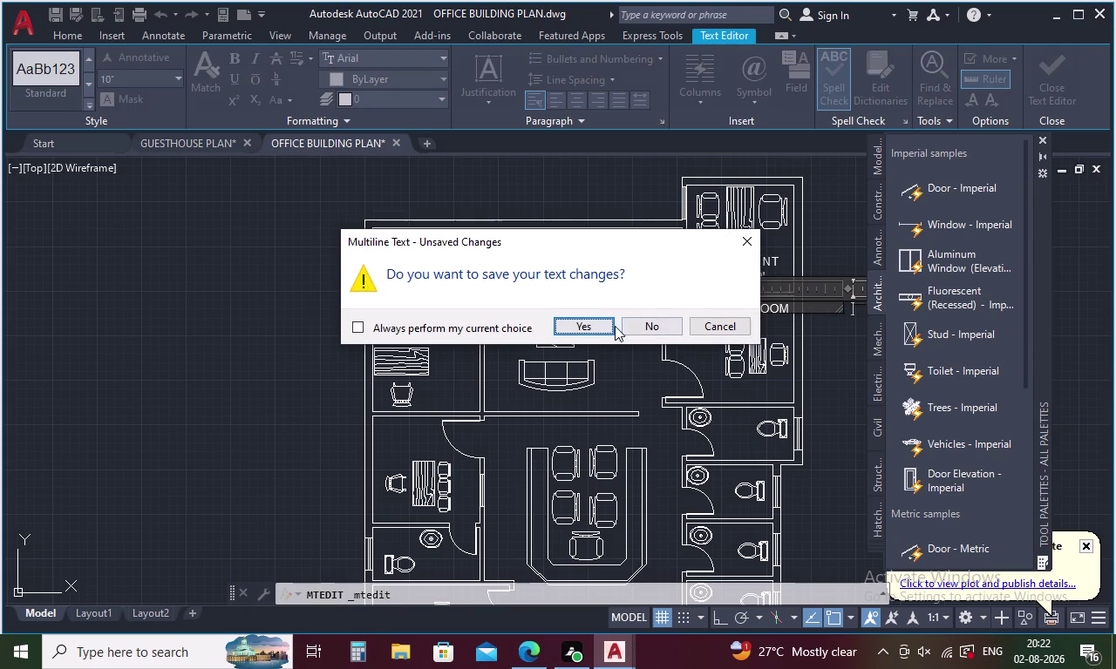
click(604, 326)
double_click(736, 309)
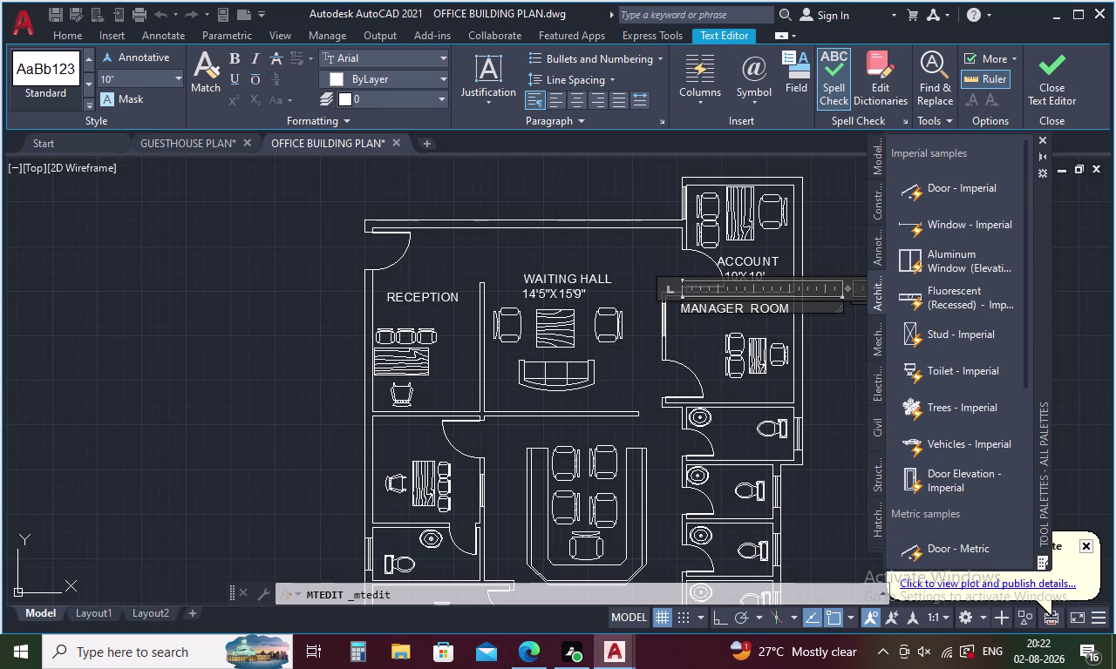
key(Escape)
click(768, 309)
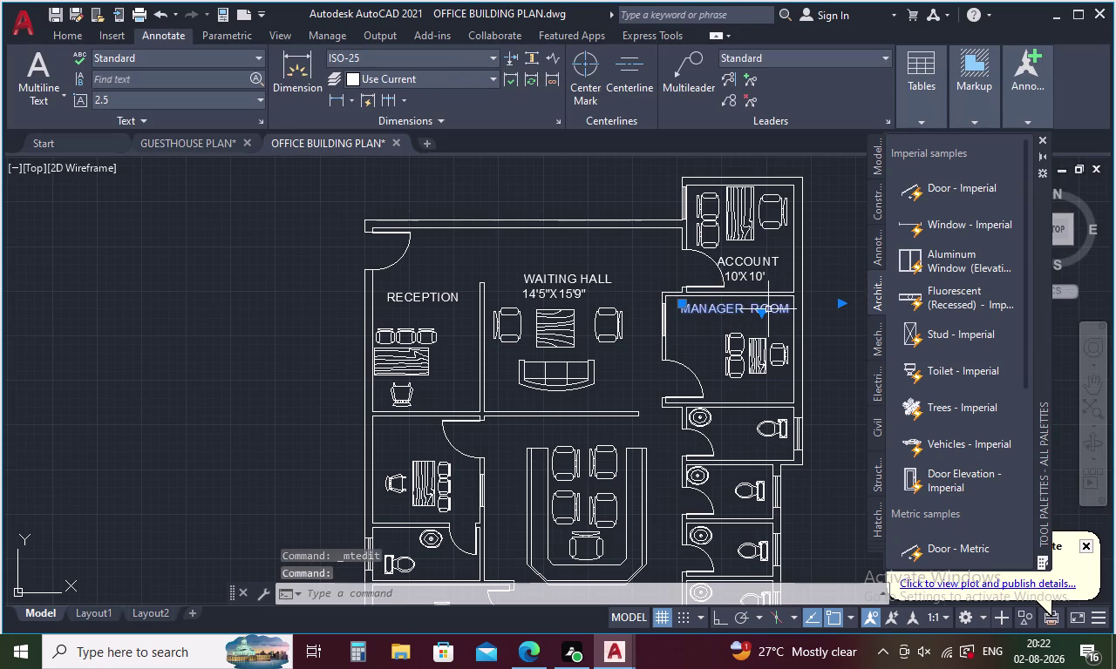
Undo the edit, delete the label, and paste a fresh label copy into the manager room.
key(ctrl+z)
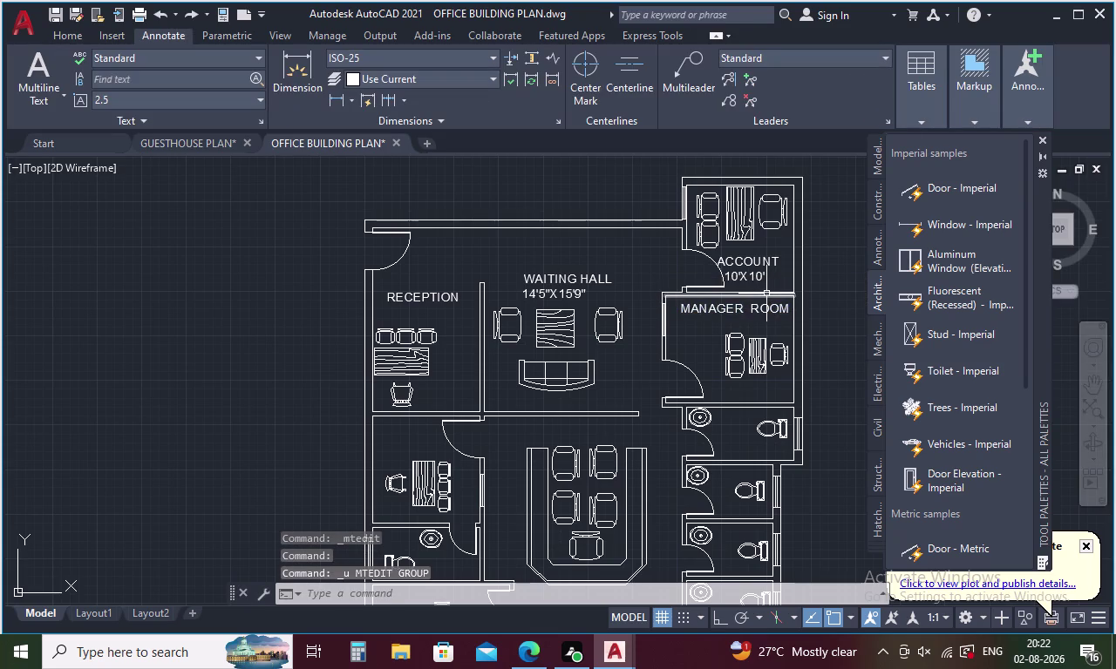
click(765, 312)
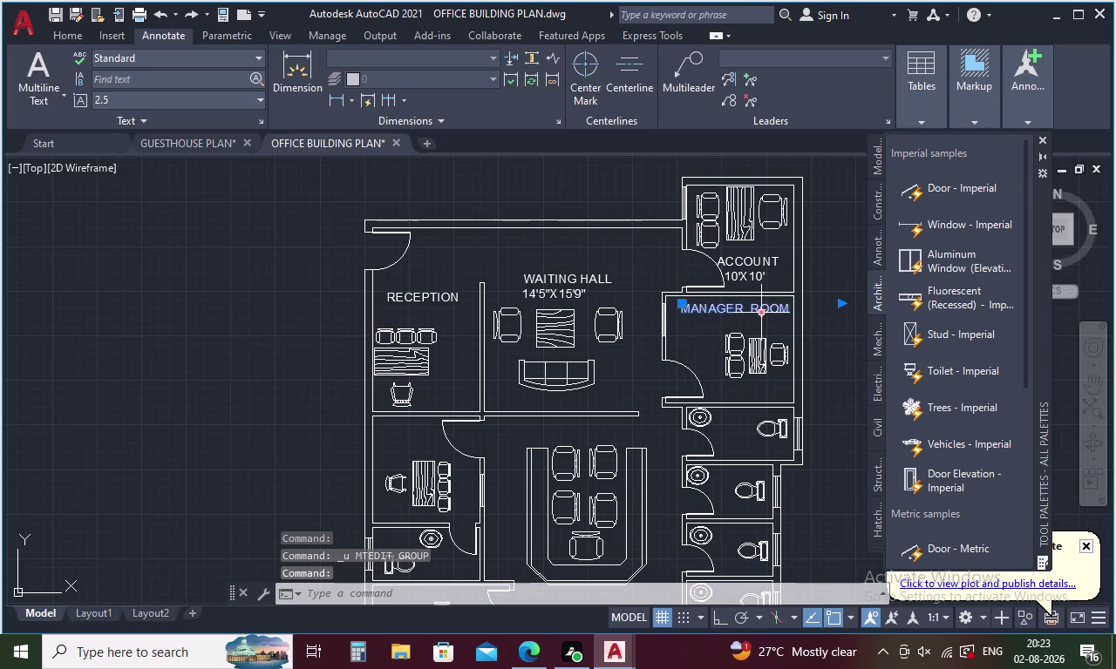
key(Delete)
key(ctrl+v)
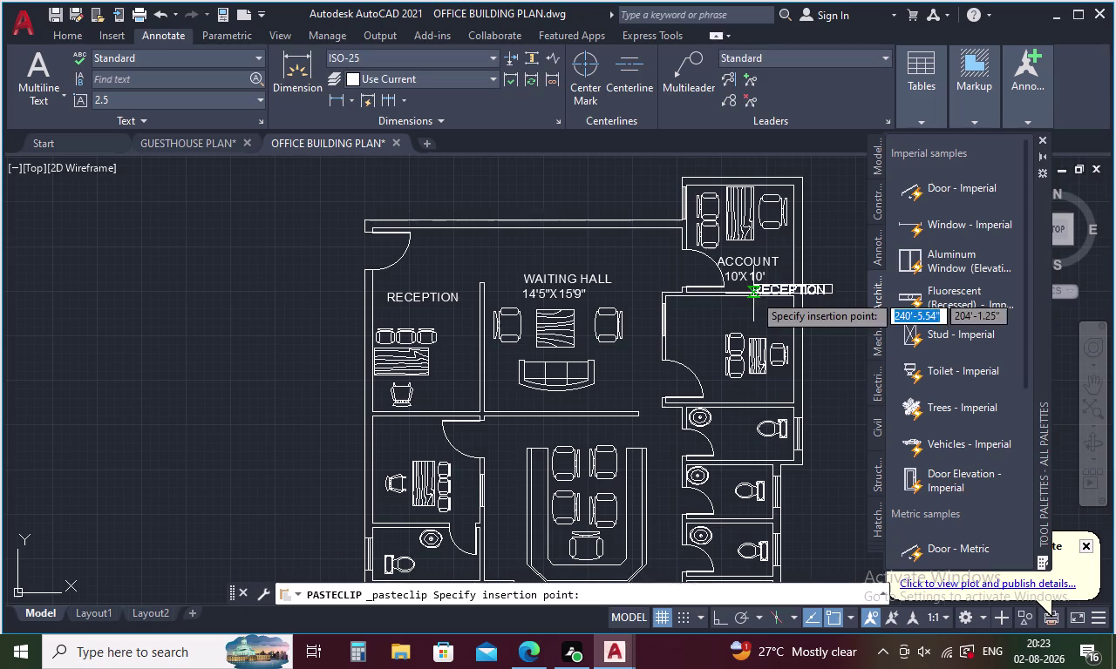
click(687, 317)
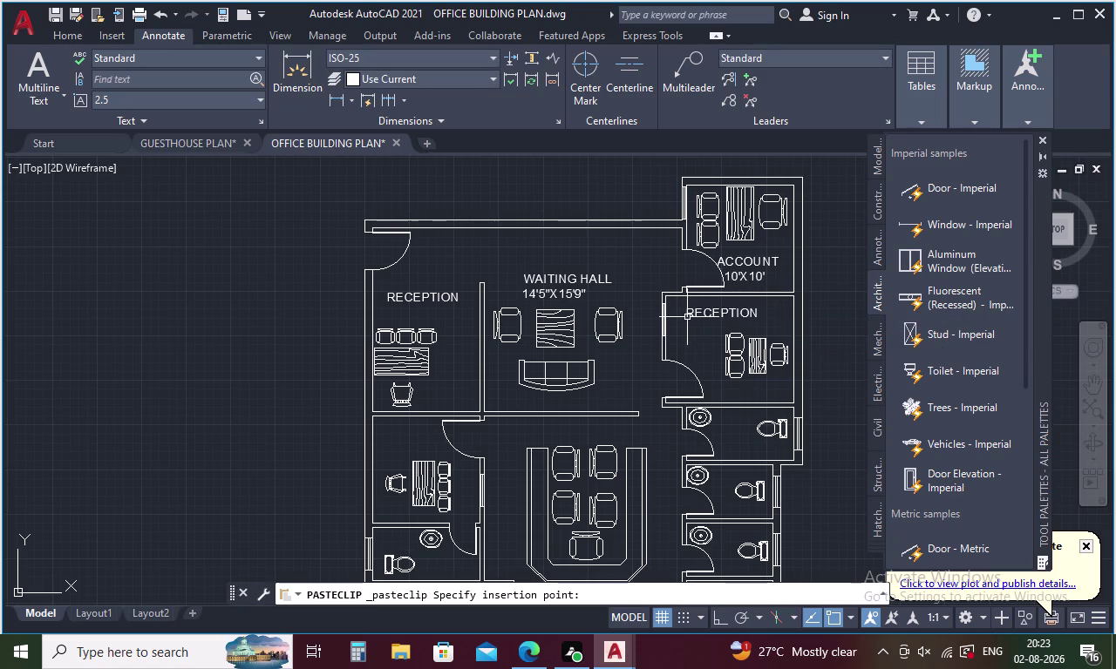
Replace the copied label's RECEPTION text with MANAGER ROOM.
double_click(704, 314)
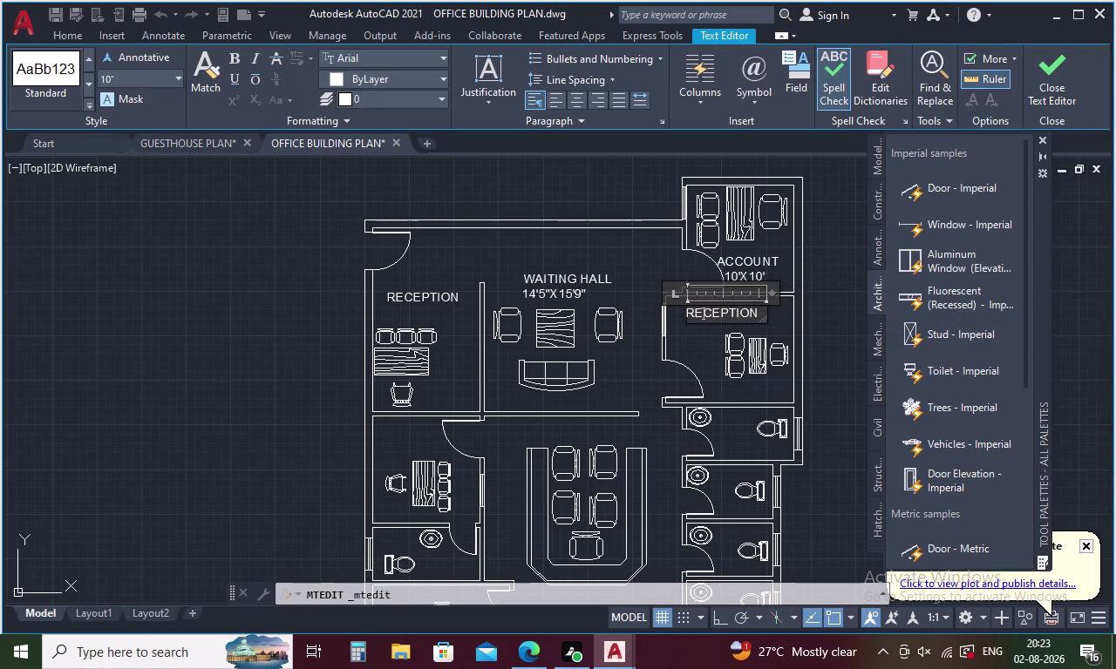
click(754, 314)
key(BackSpace)
key(BackSpace)
key(BackSpace)
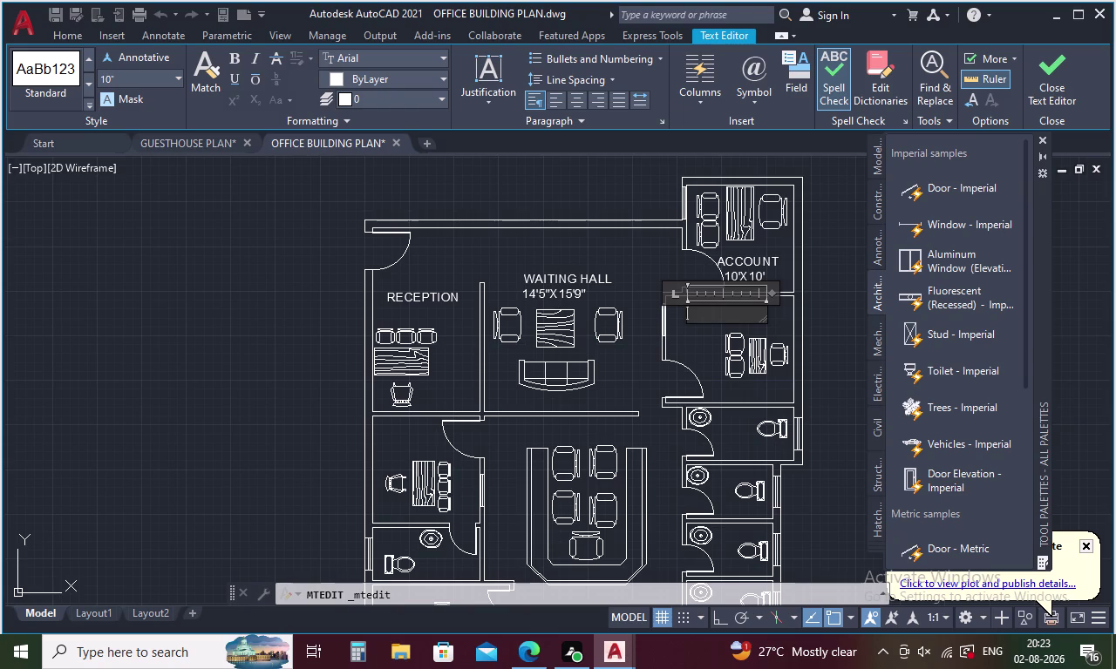
text(MANA)
text(GER)
key(space)
text(ROO)
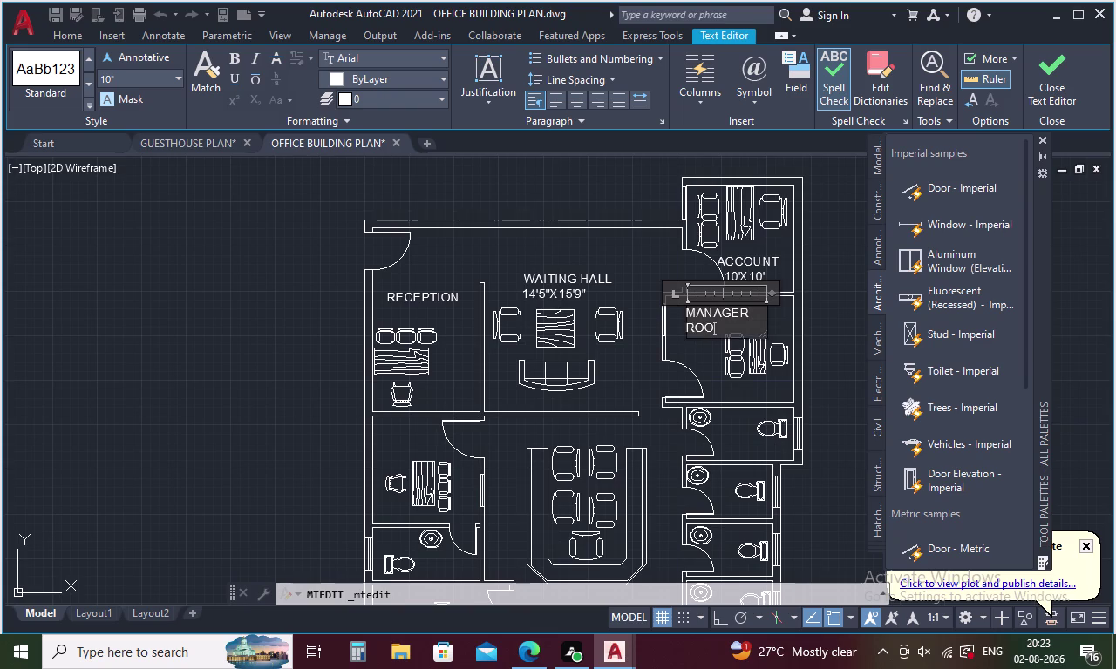
key(n)
key(BackSpace)
key(m)
key(Return)
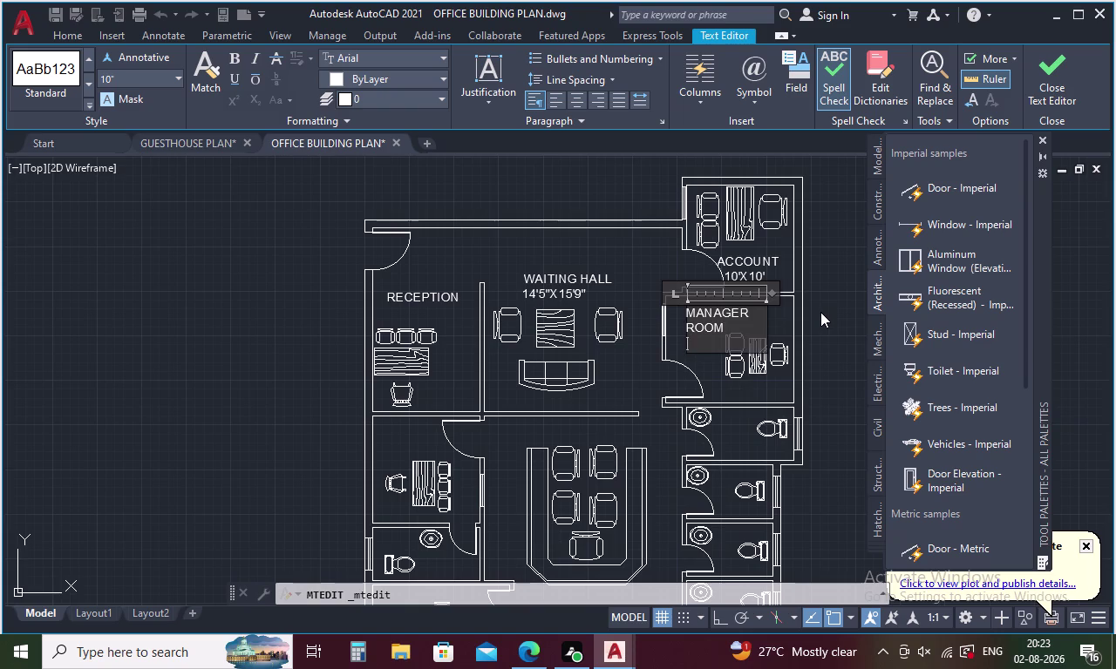
Add 12'X10' beneath, widen the box so MANAGER ROOM fits one line, and close the editor.
text(12')
text(X)
text(10)
key(apostrophe)
drag(773, 292, 779, 293)
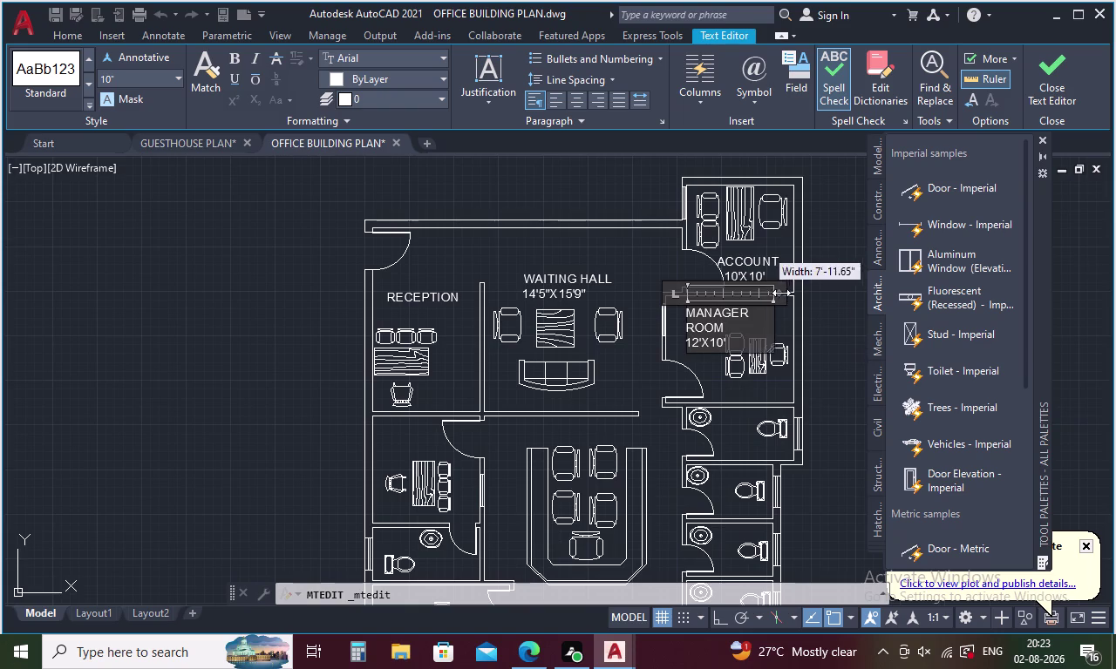
drag(779, 293, 823, 291)
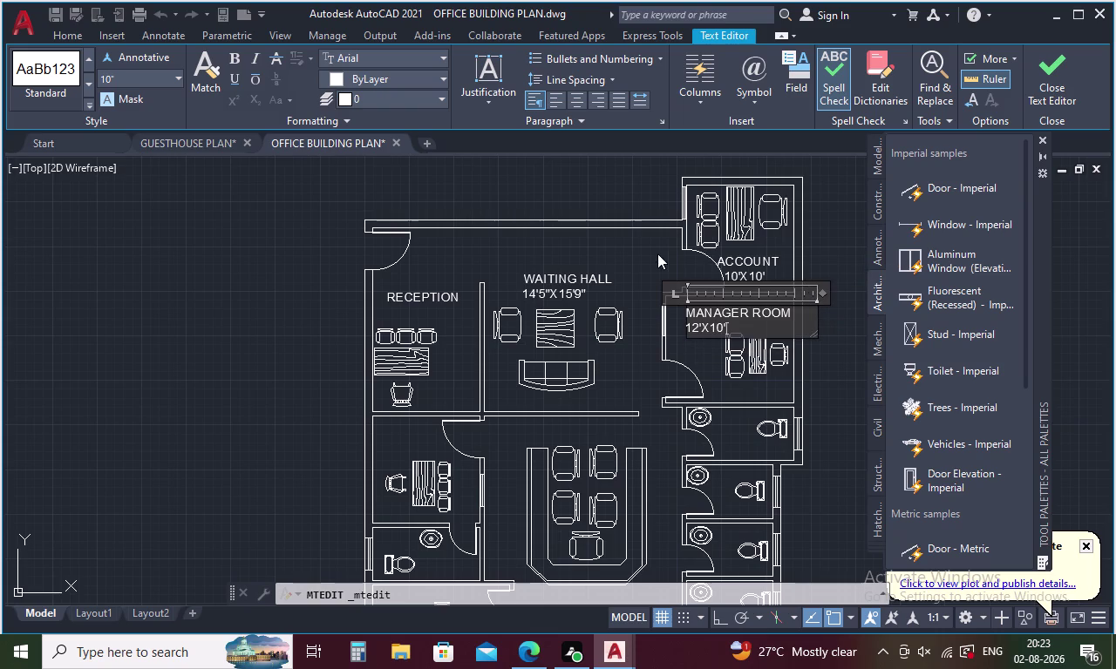
click(626, 193)
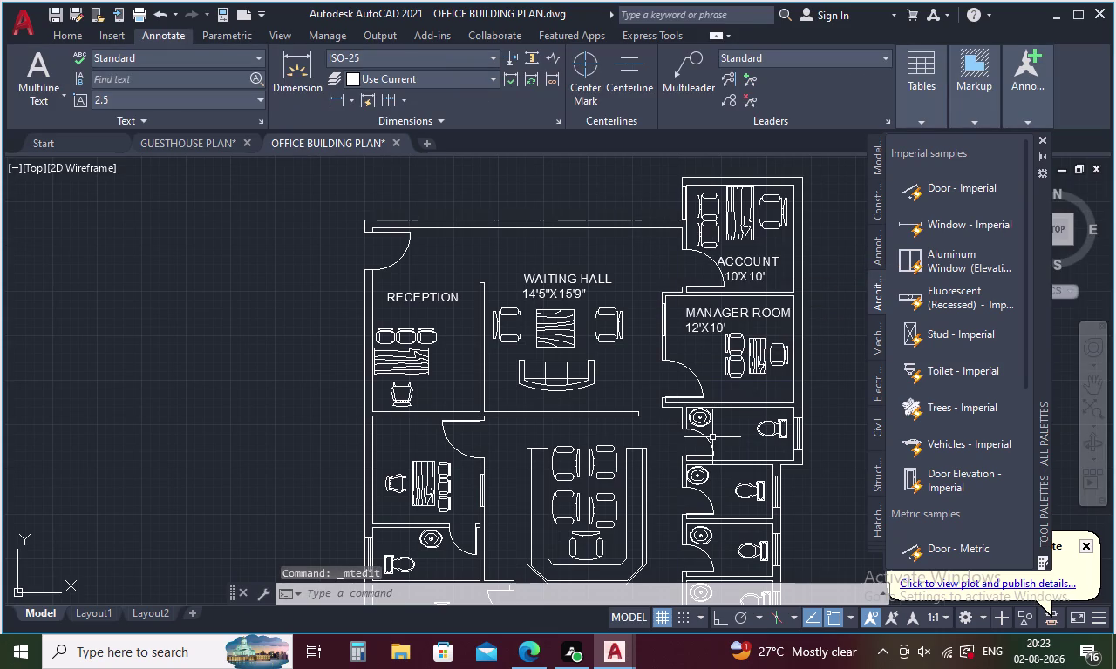
key(ctrl+v)
scroll(up, 3)
Retype the pasted RECEPTION label in the toilet room as 'HE TOILET'.
scroll(down, 3)
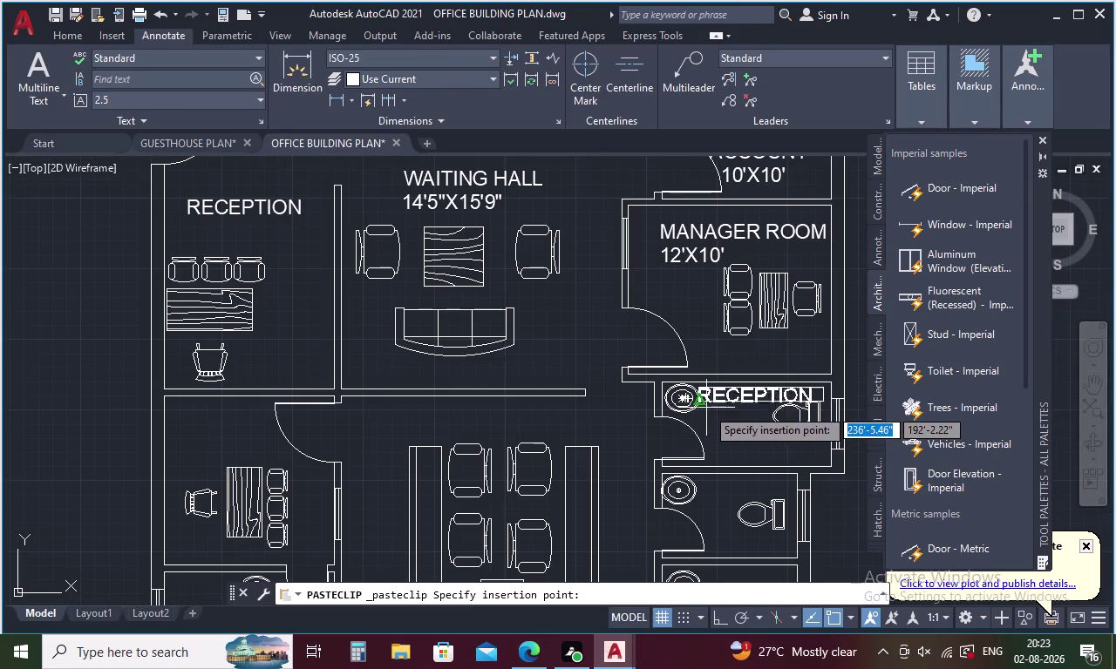
scroll(up, 3)
click(702, 406)
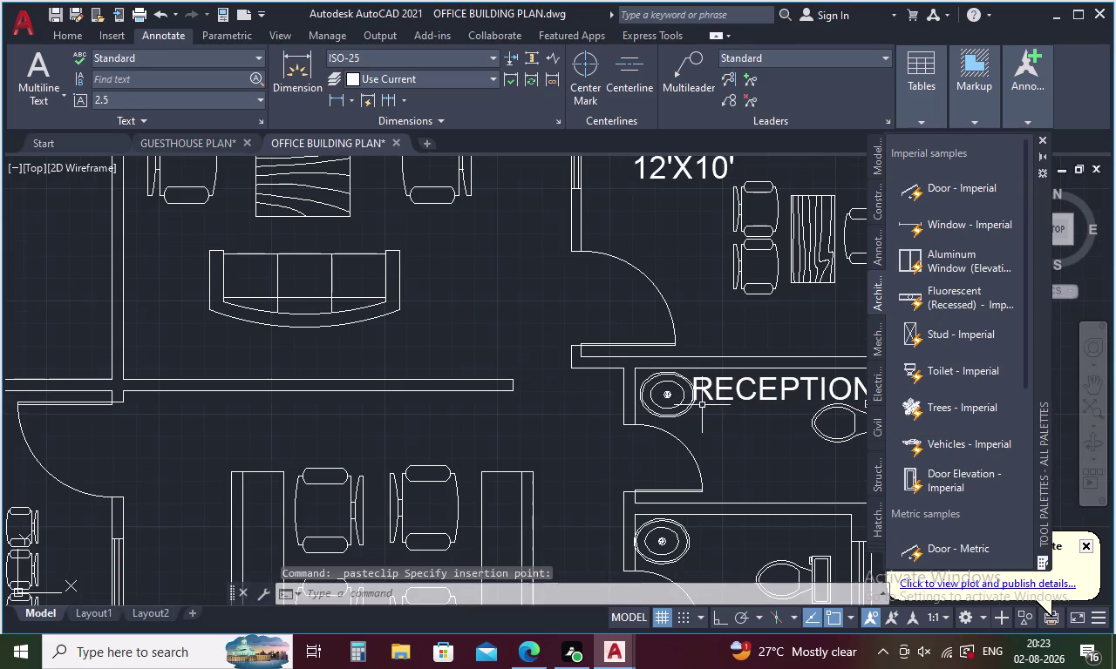
click(715, 398)
click(720, 396)
double_click(724, 393)
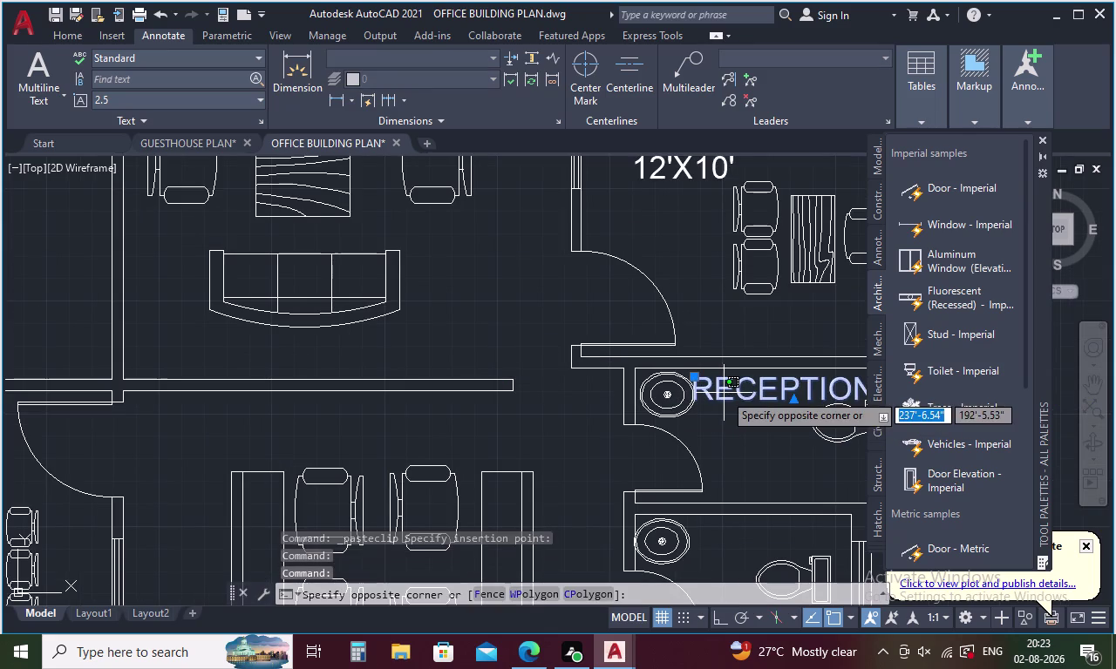
double_click(733, 386)
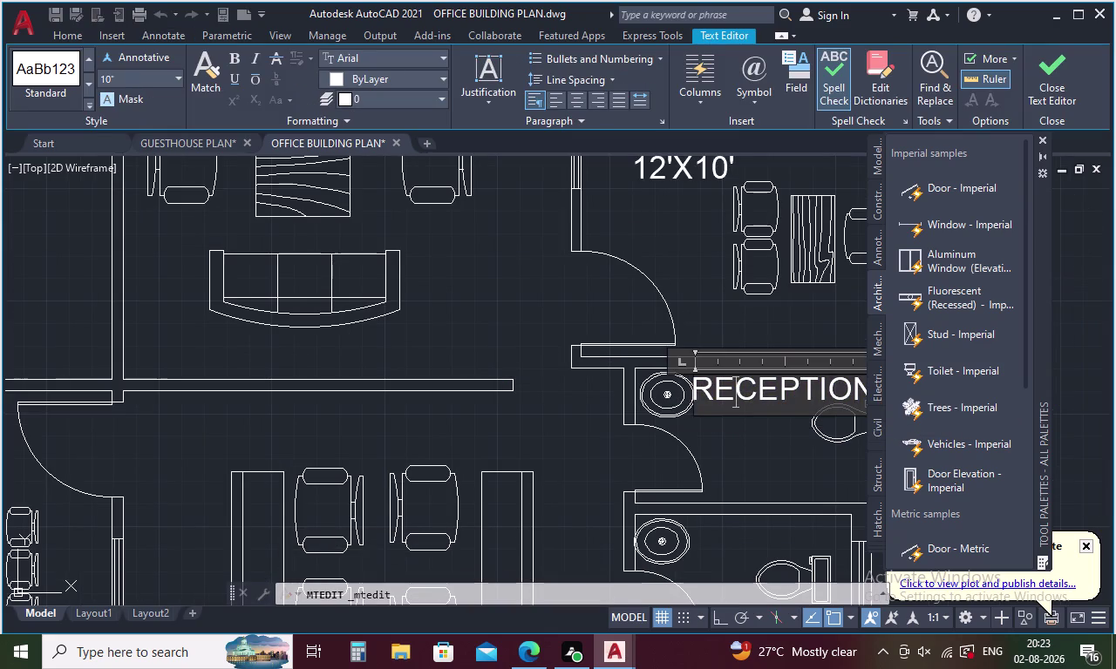
middle_drag(748, 340, 572, 287)
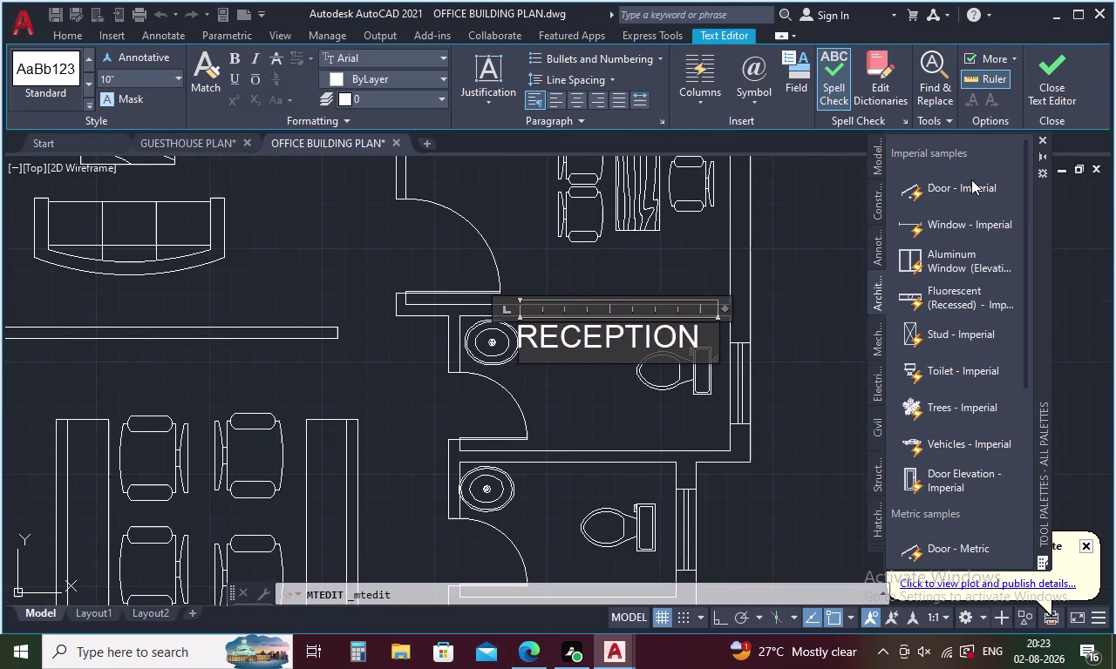
click(1042, 138)
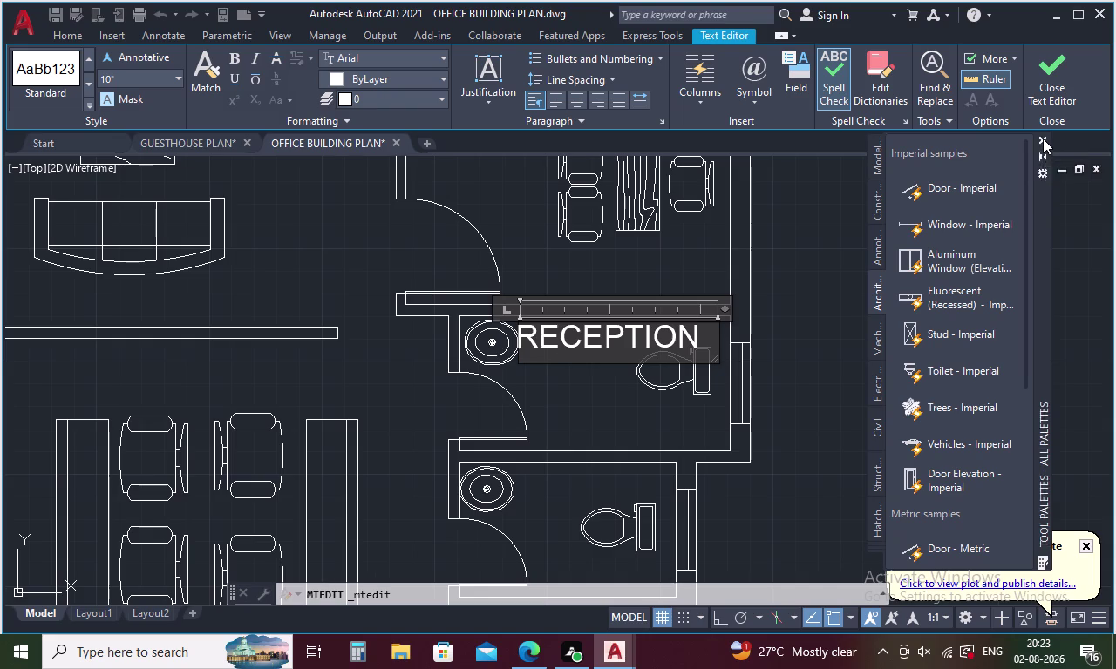
click(709, 337)
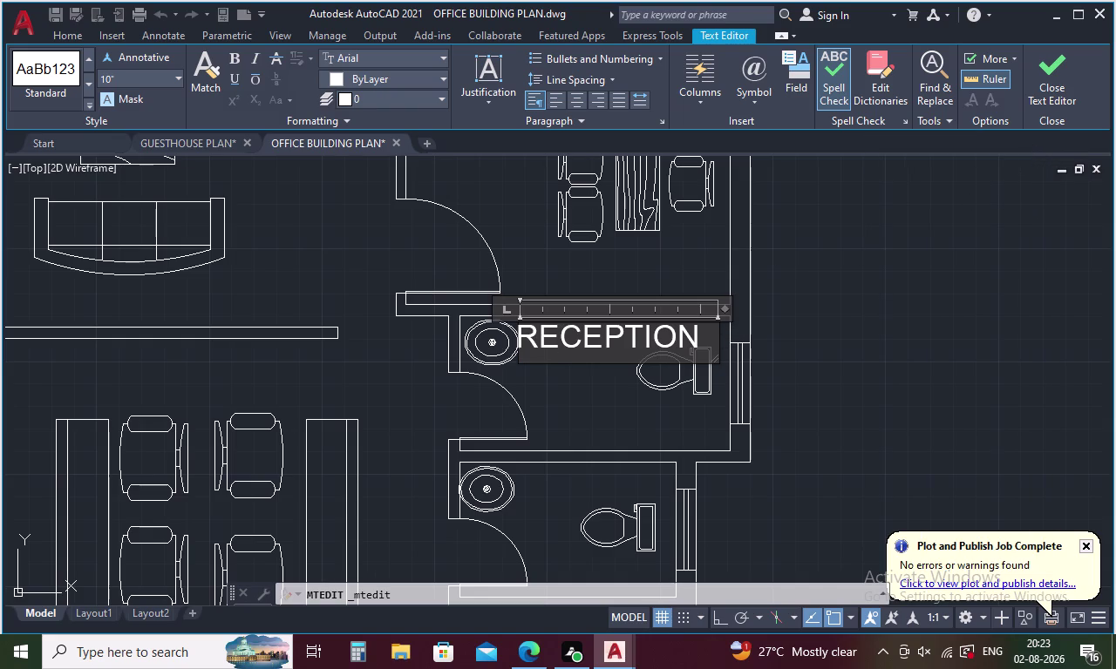
key(BackSpace)
key(BackSpace)
key(BackSpace)
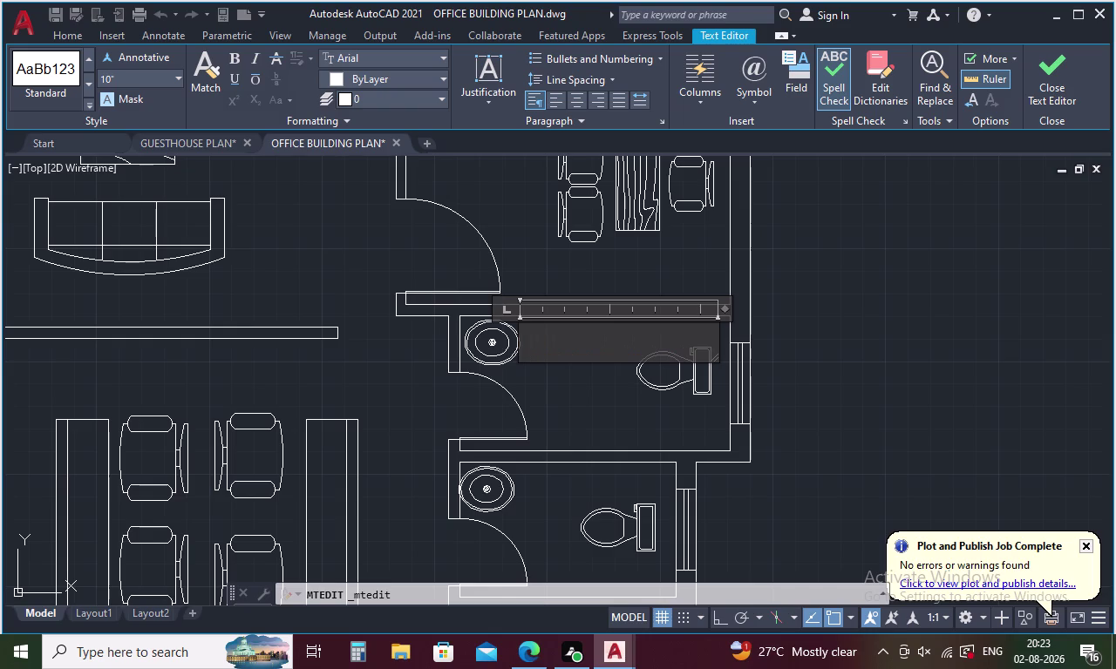
text(HETOIL)
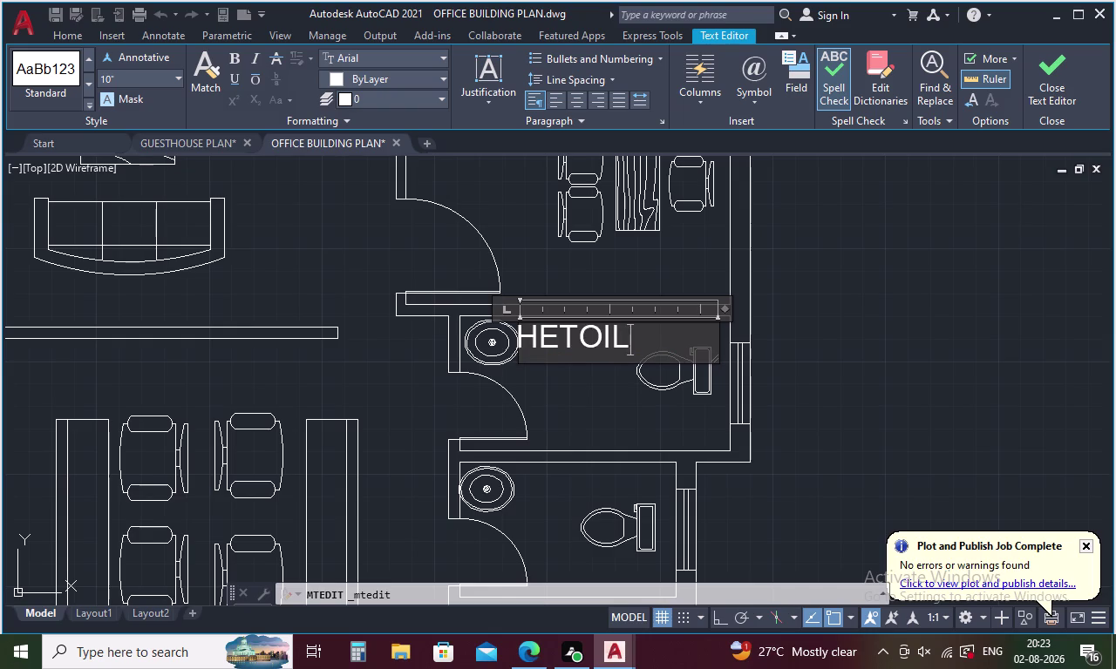
text(ET)
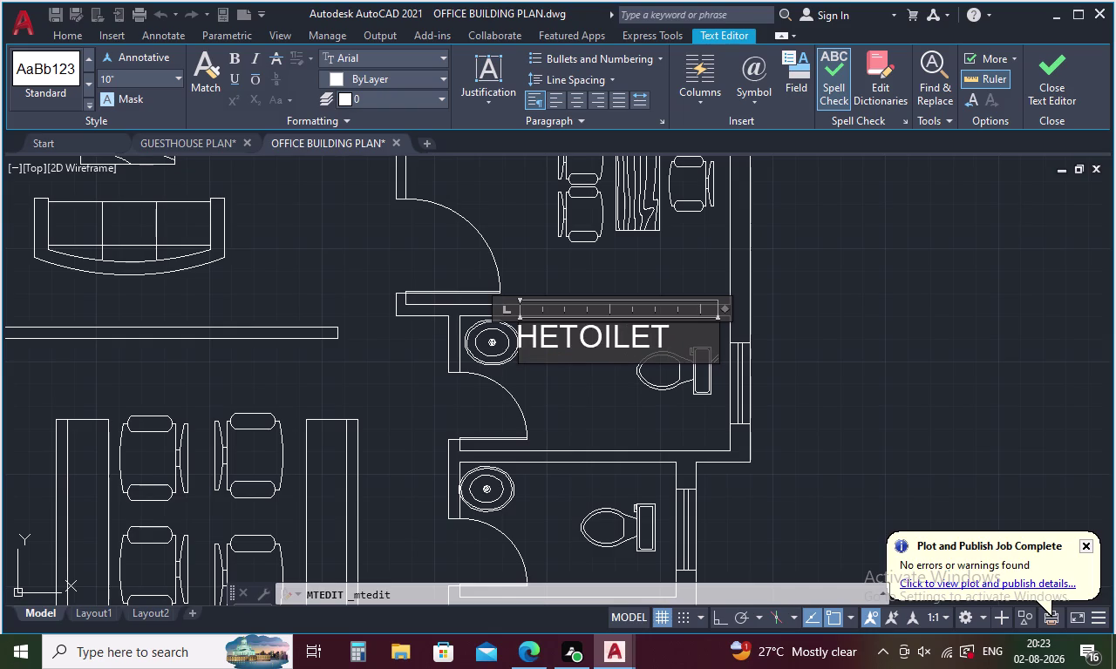
key(Left)
key(Left)
key(Left)
key(Left)
key(Left)
key(Left)
key(Left)
key(Right)
key(space)
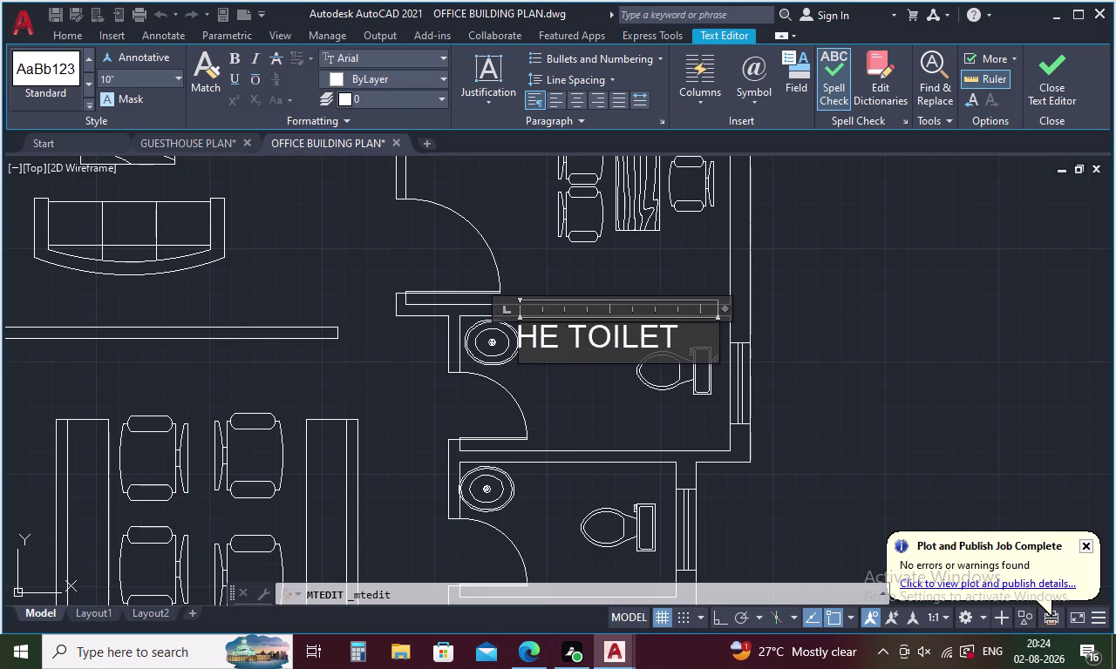
key(Right)
key(Right)
key(Right)
key(Right)
key(Right)
key(Right)
key(Return)
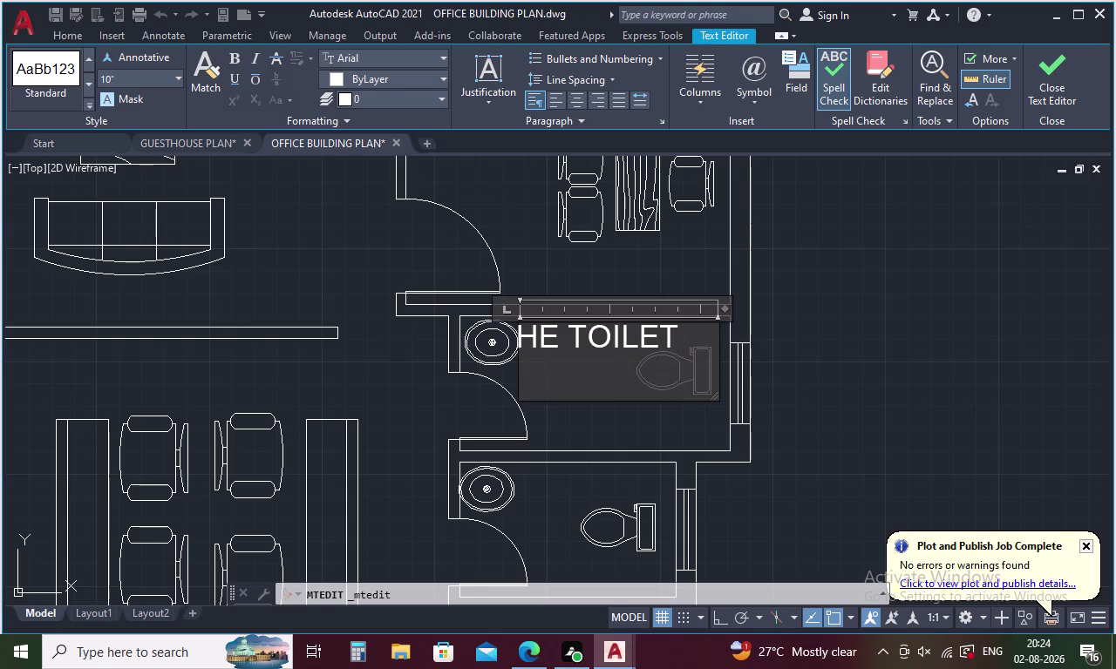
Add the room size 10'X5' on a second line and confirm the label.
key(1)
key(0)
key(apostrophe)
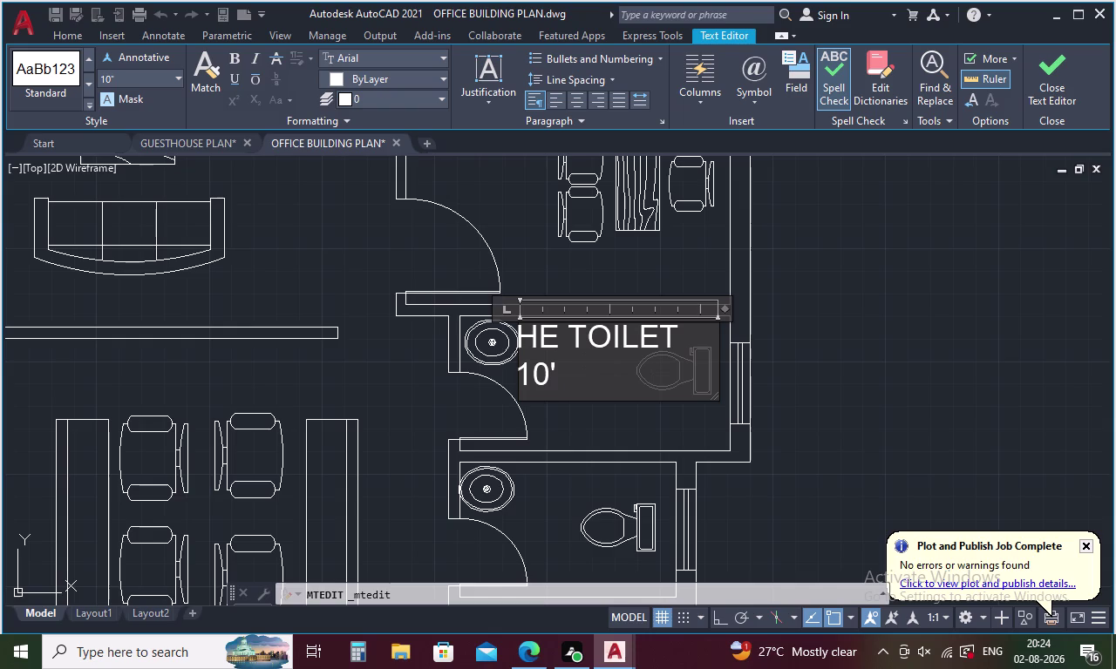
key(x)
text(1)
text(5)
key(apostrophe)
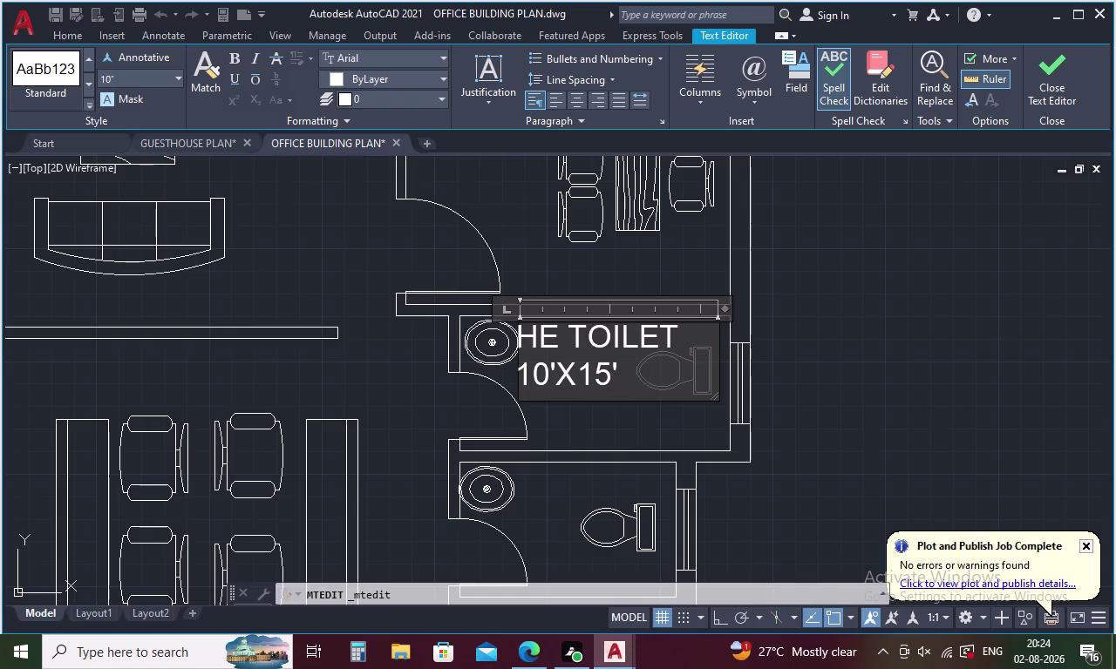
key(BackSpace)
key(BackSpace)
key(BackSpace)
key(5)
key(apostrophe)
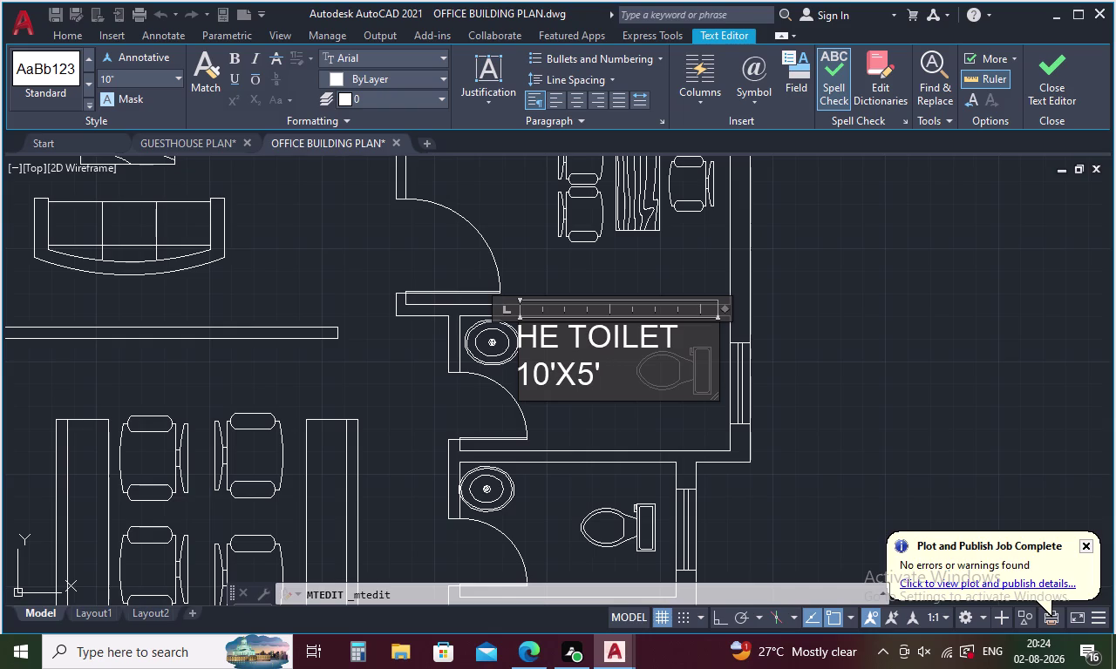
click(839, 399)
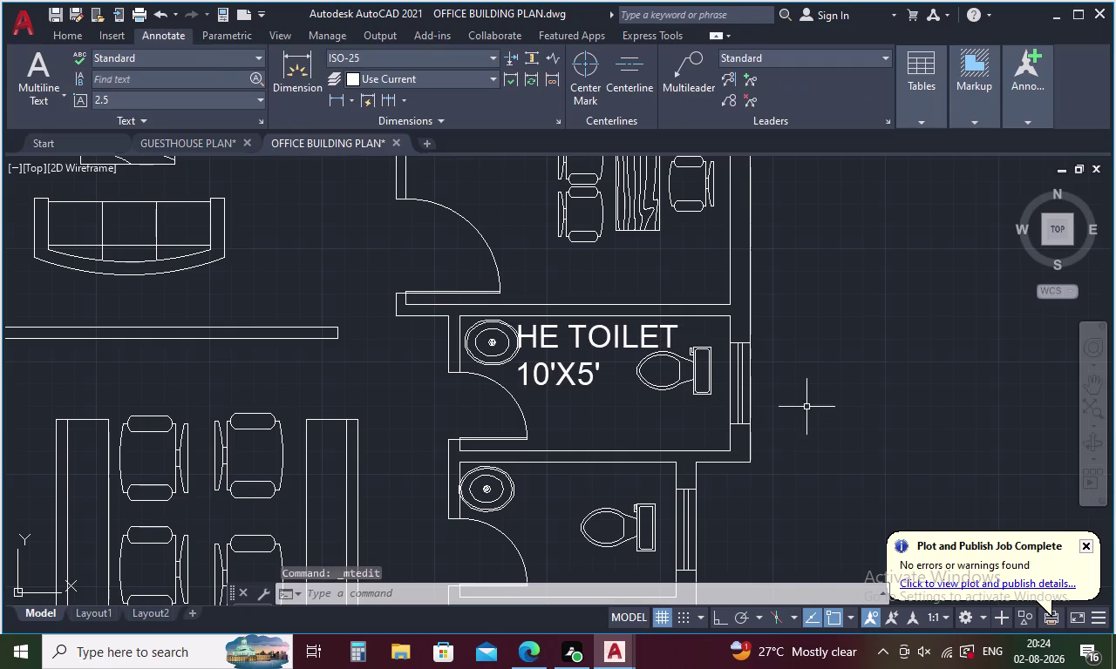
Set the whole toilet label to a 9" text height.
double_click(583, 376)
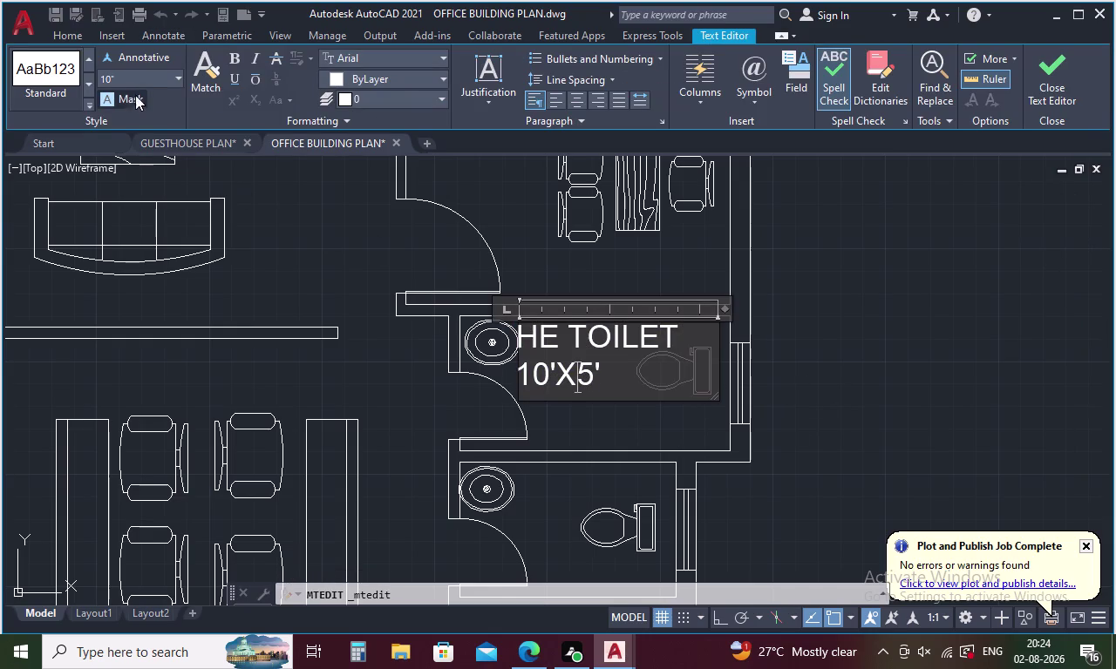
click(128, 81)
drag(603, 367, 498, 324)
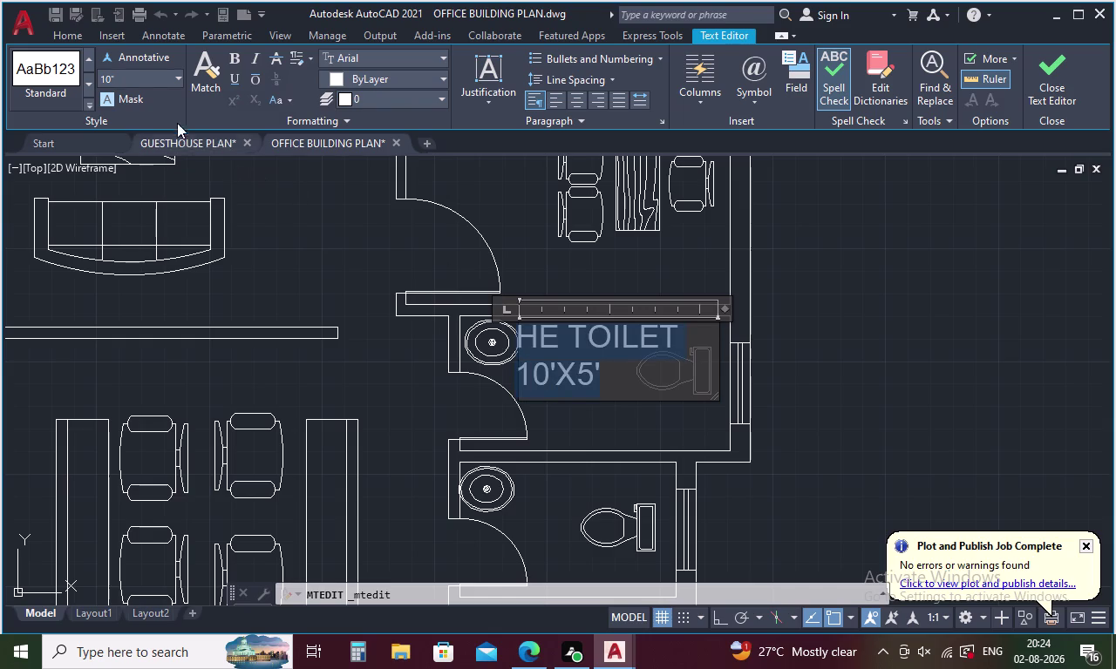
click(140, 75)
key(BackSpace)
key(9)
key(Return)
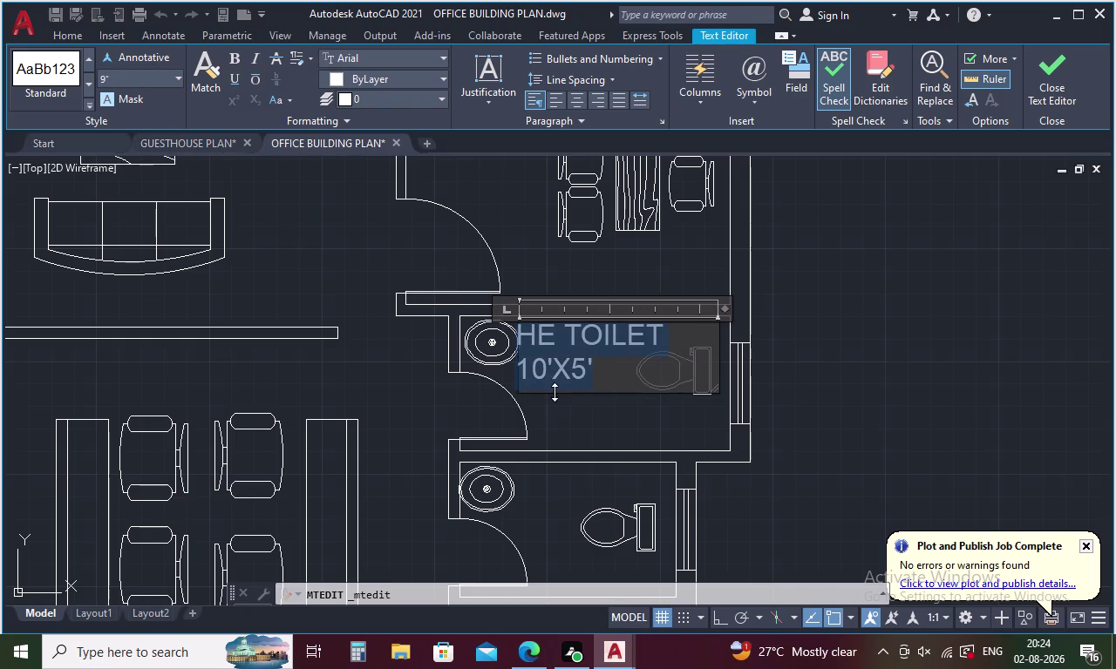
key(Escape)
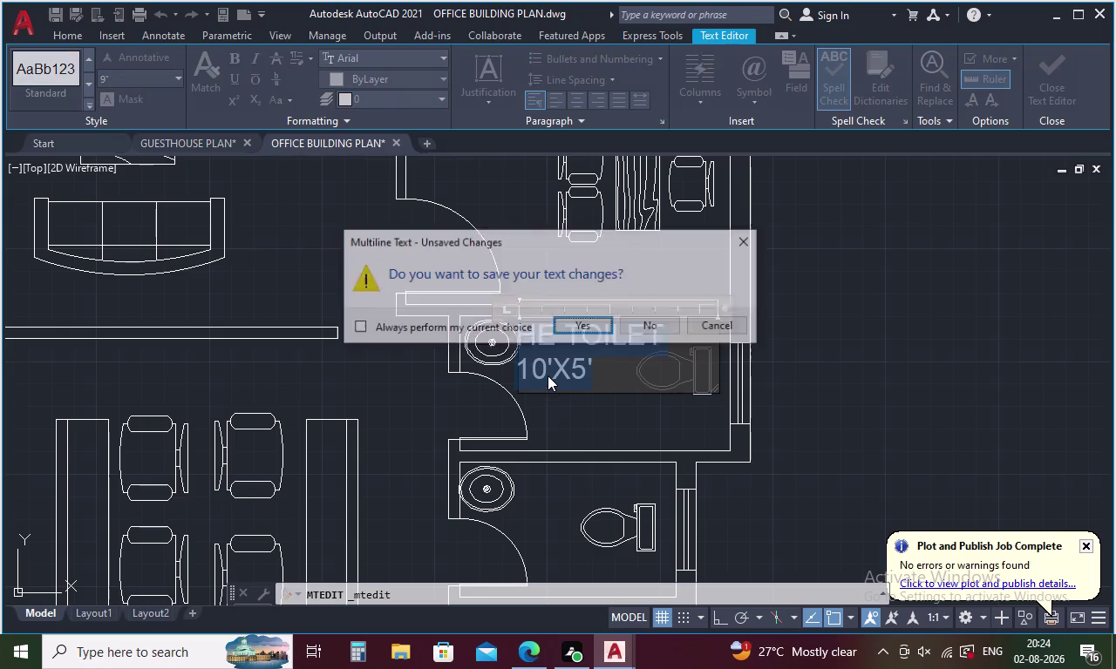
click(590, 322)
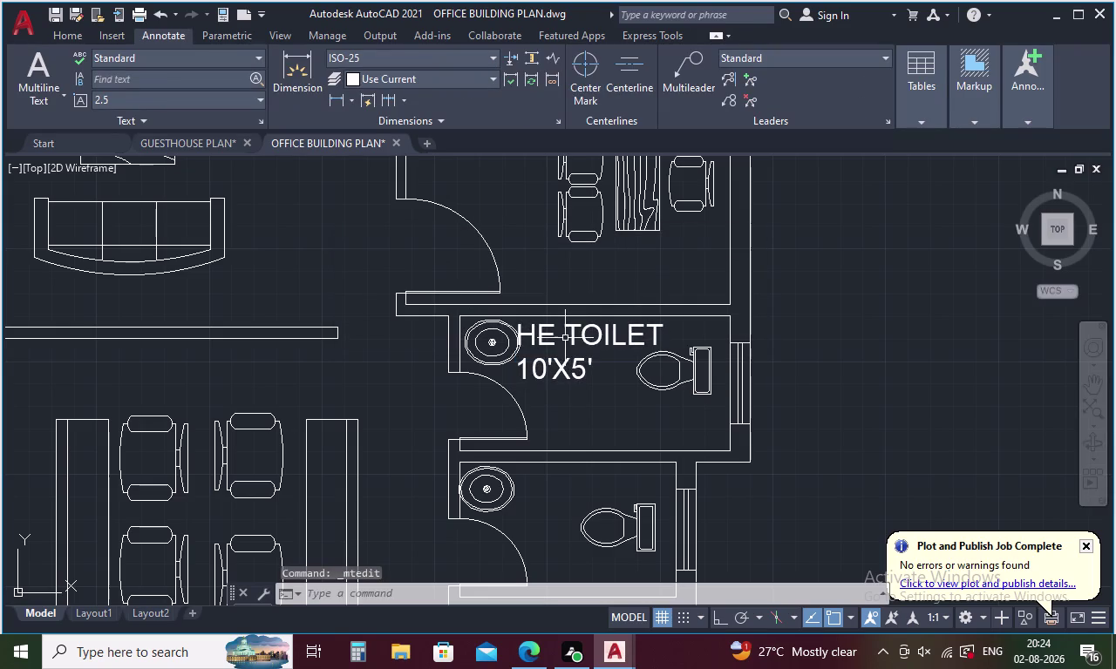
Move the HE TOILET label to a new spot in the room.
double_click(565, 338)
double_click(572, 338)
double_click(572, 338)
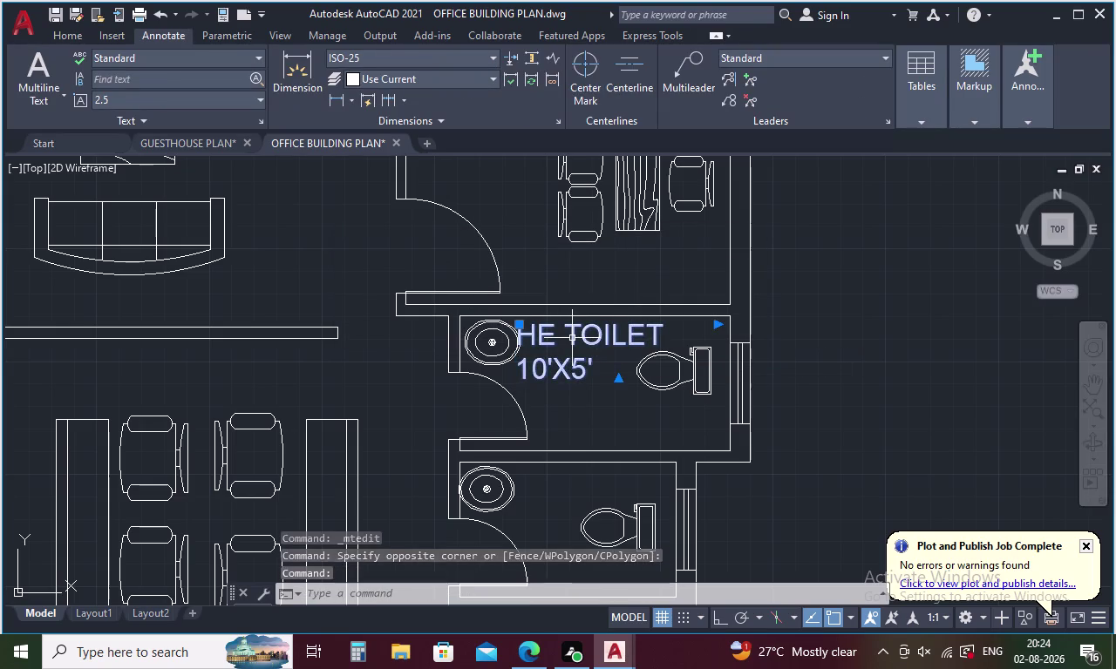
key(Escape)
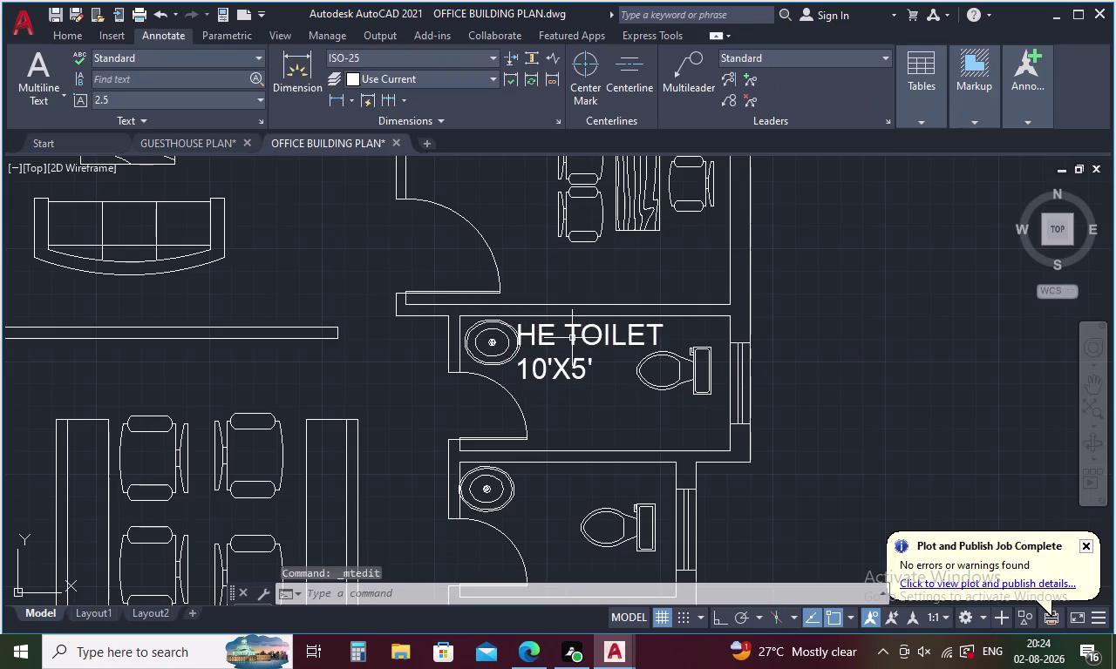
click(572, 338)
right_click(572, 341)
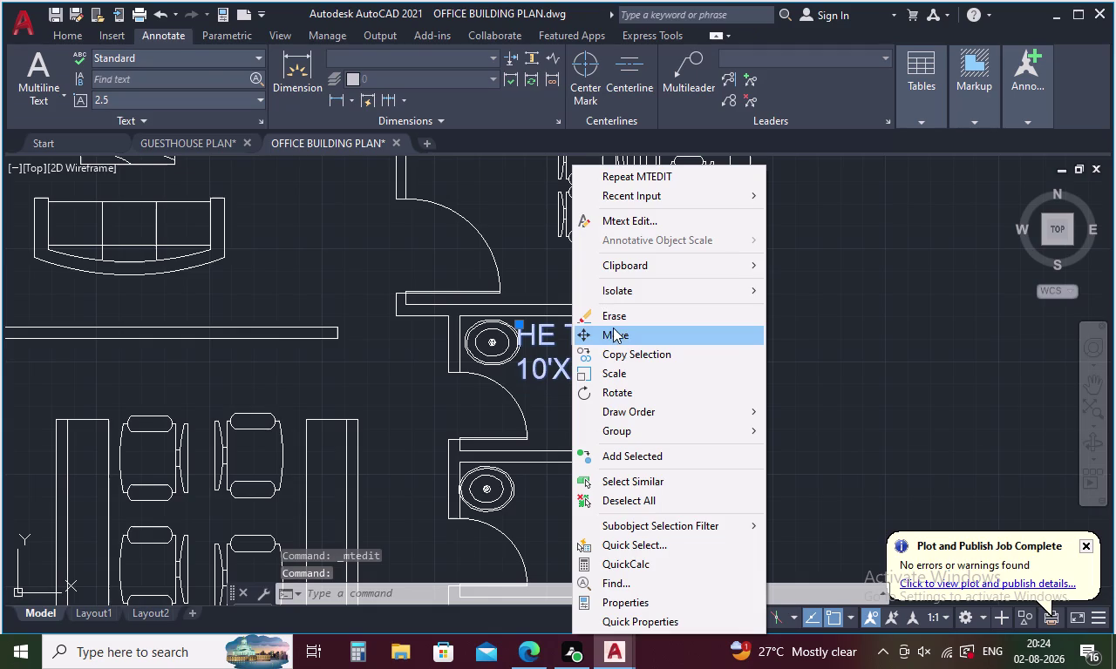
click(612, 329)
click(560, 357)
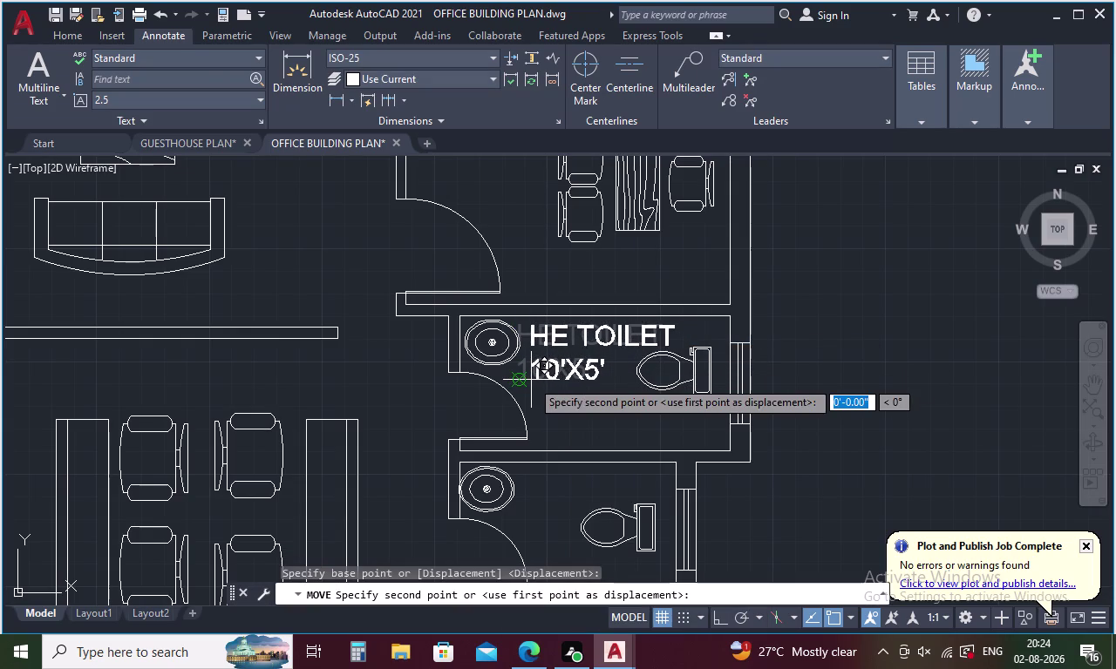
click(531, 380)
Move the label again so it sits along the room's top wall.
double_click(531, 374)
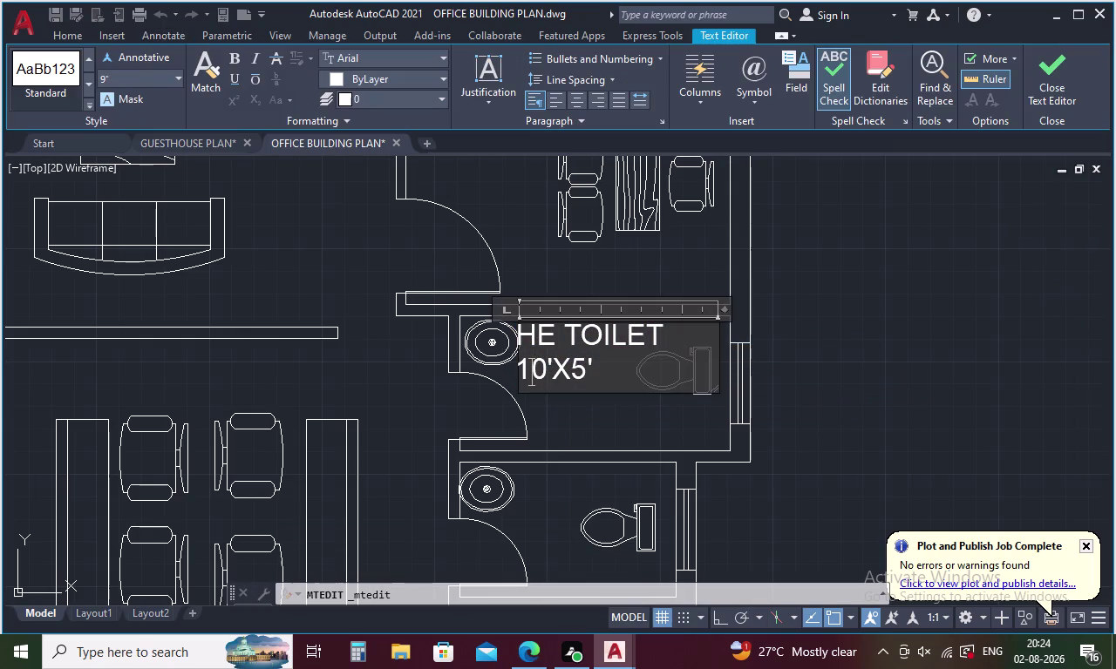
key(Escape)
click(567, 338)
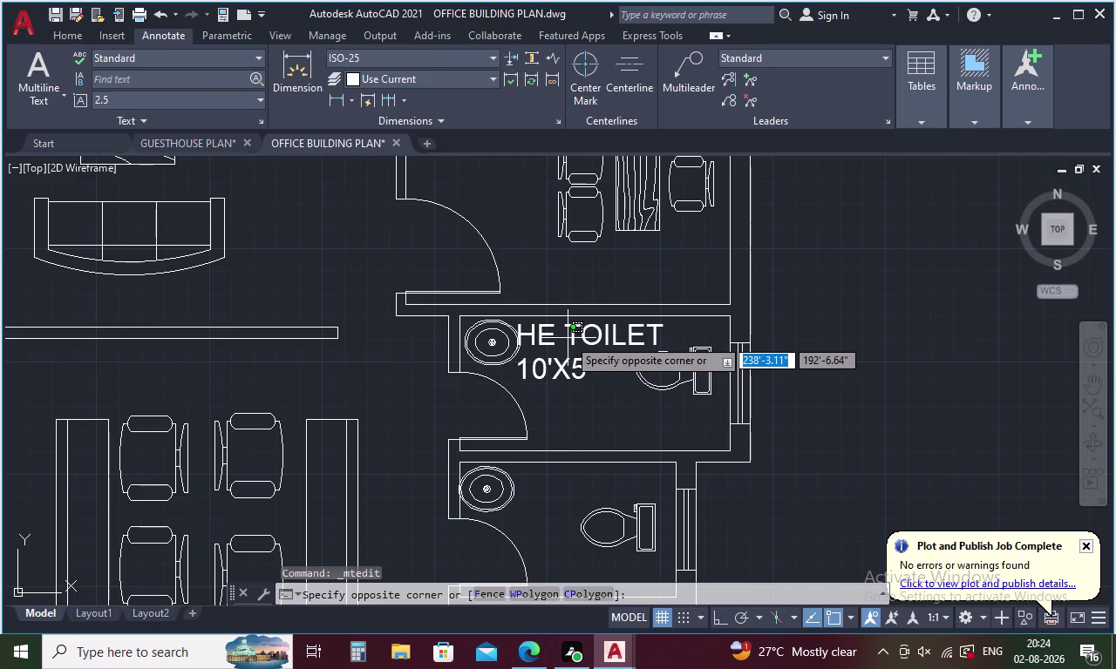
click(572, 330)
click(572, 330)
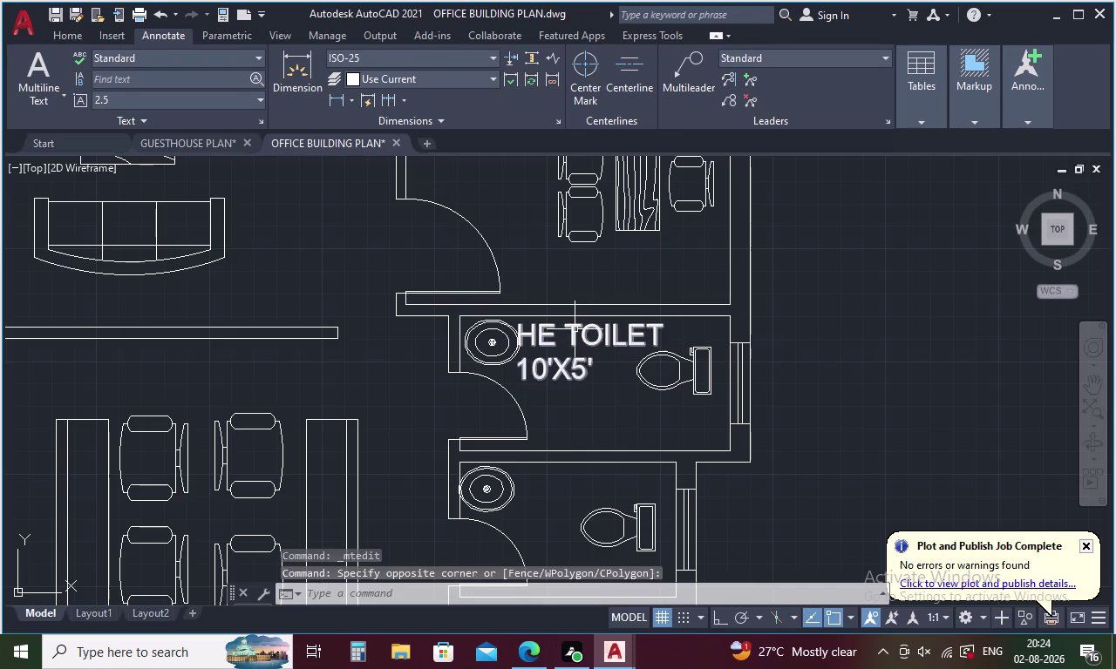
click(575, 329)
right_click(585, 337)
click(623, 331)
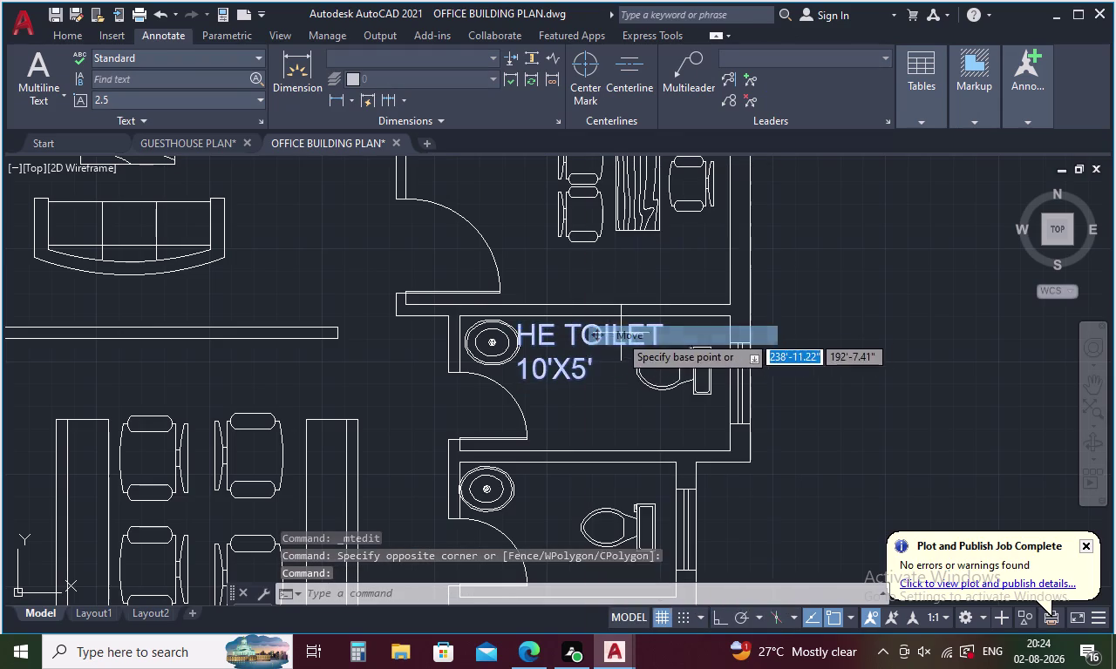
click(571, 346)
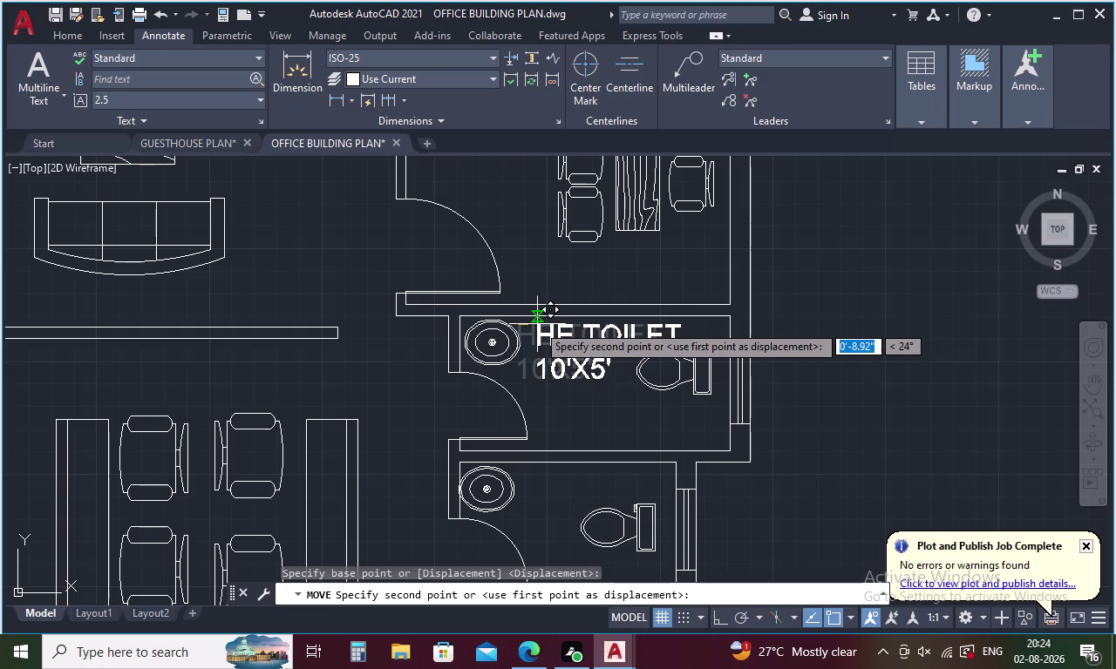
click(537, 324)
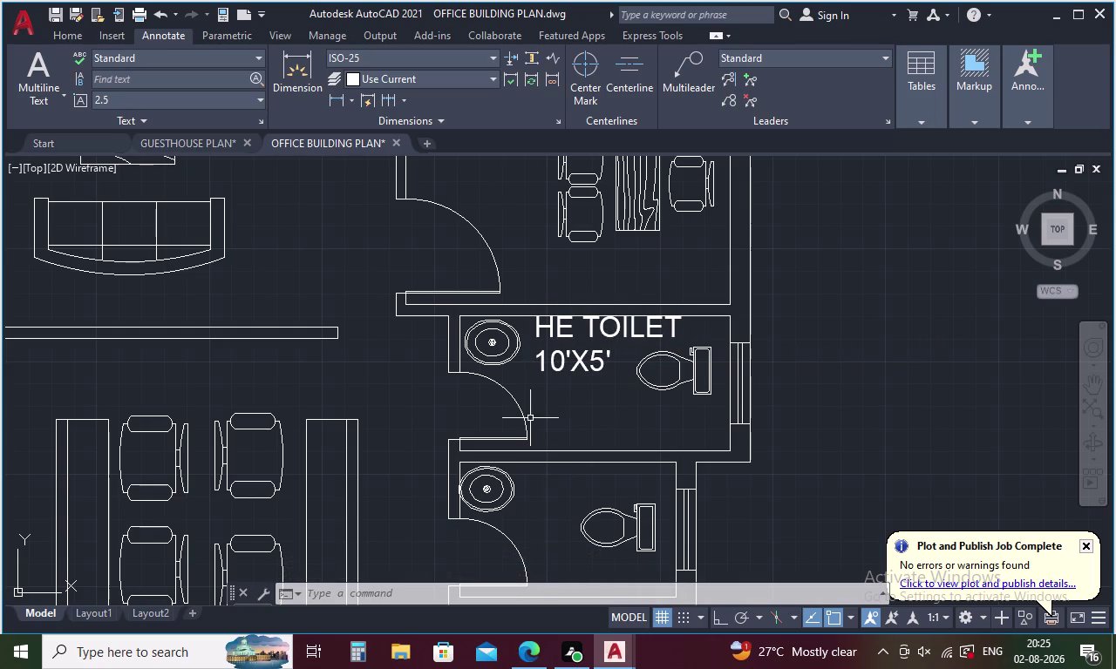
click(557, 352)
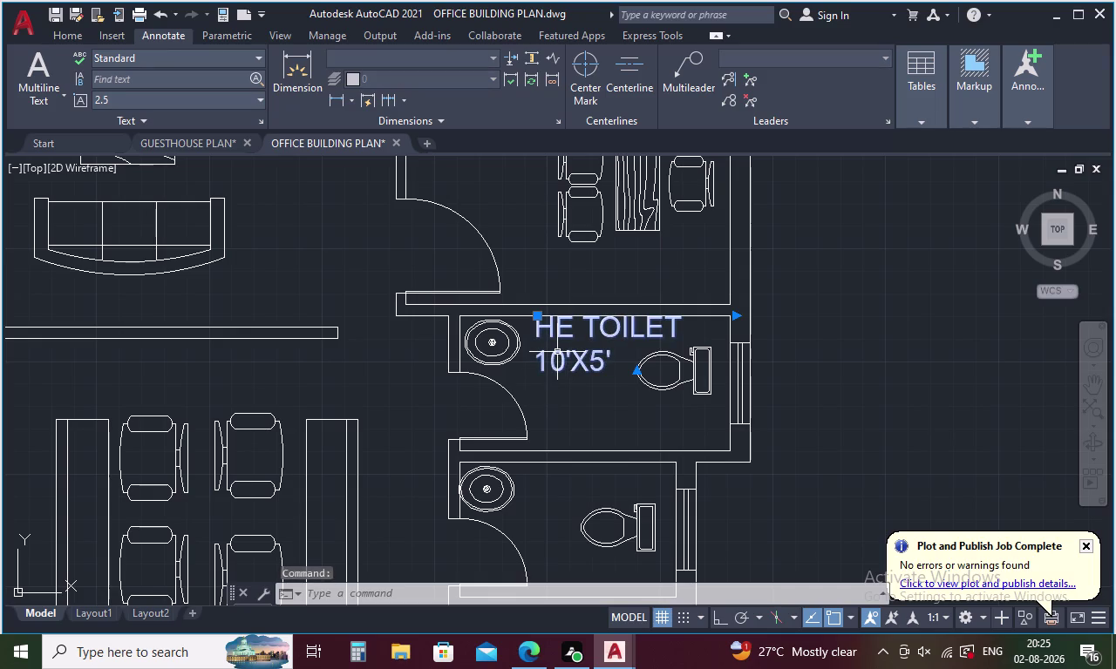
Paste a copy of the toilet label into the second toilet room.
key(ctrl+c)
key(ctrl+v)
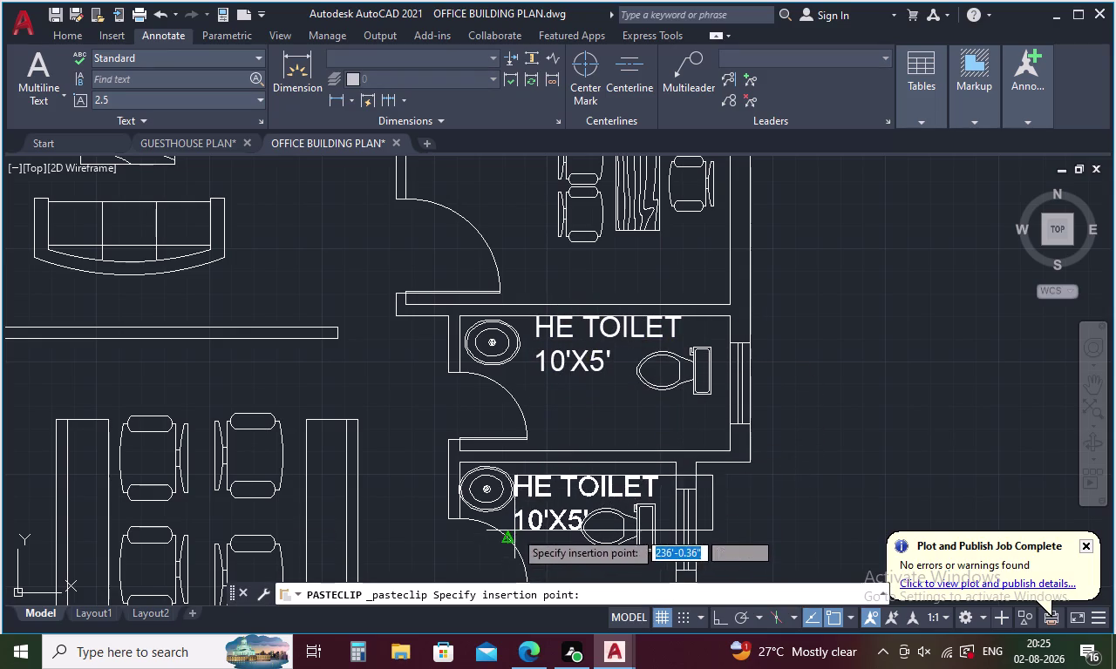
middle_drag(523, 514, 465, 334)
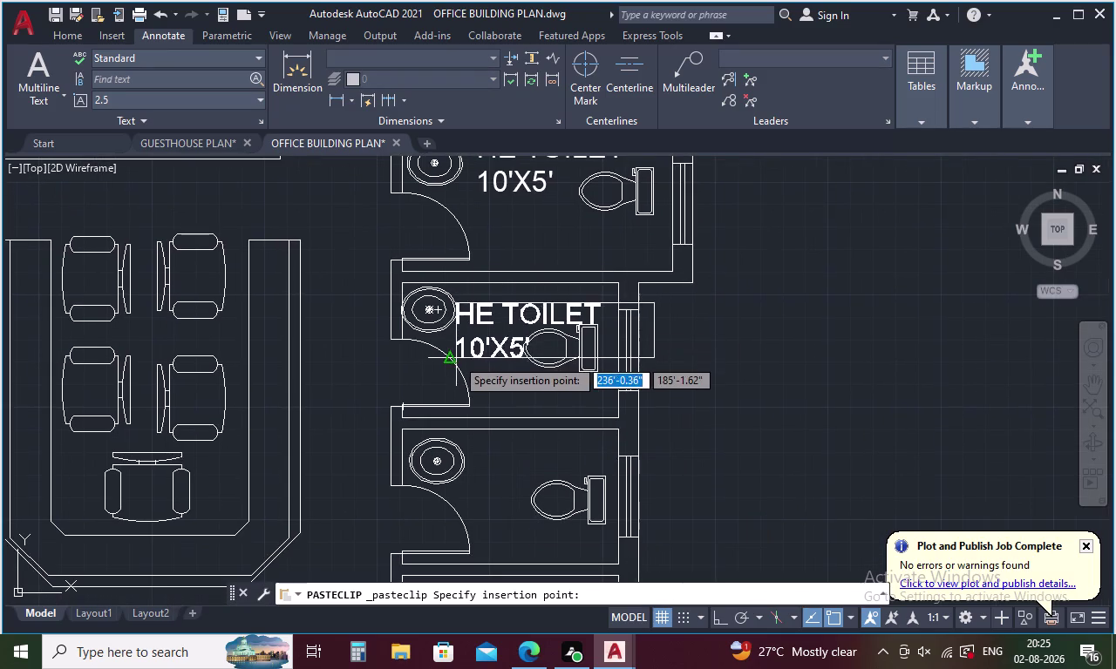
click(466, 344)
double_click(493, 329)
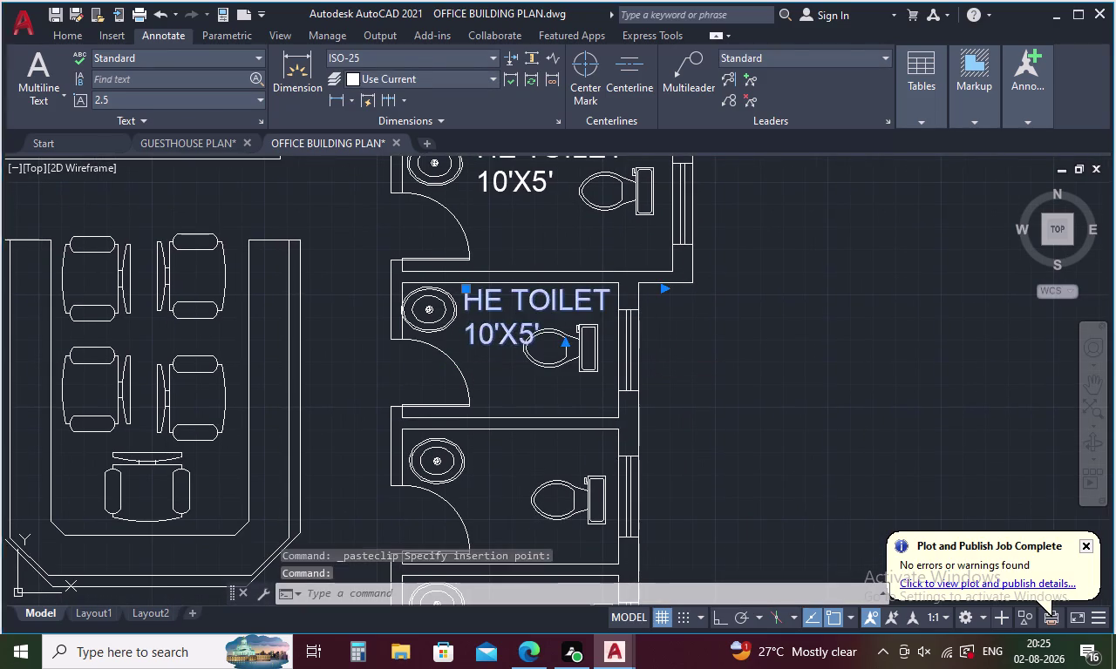
click(590, 336)
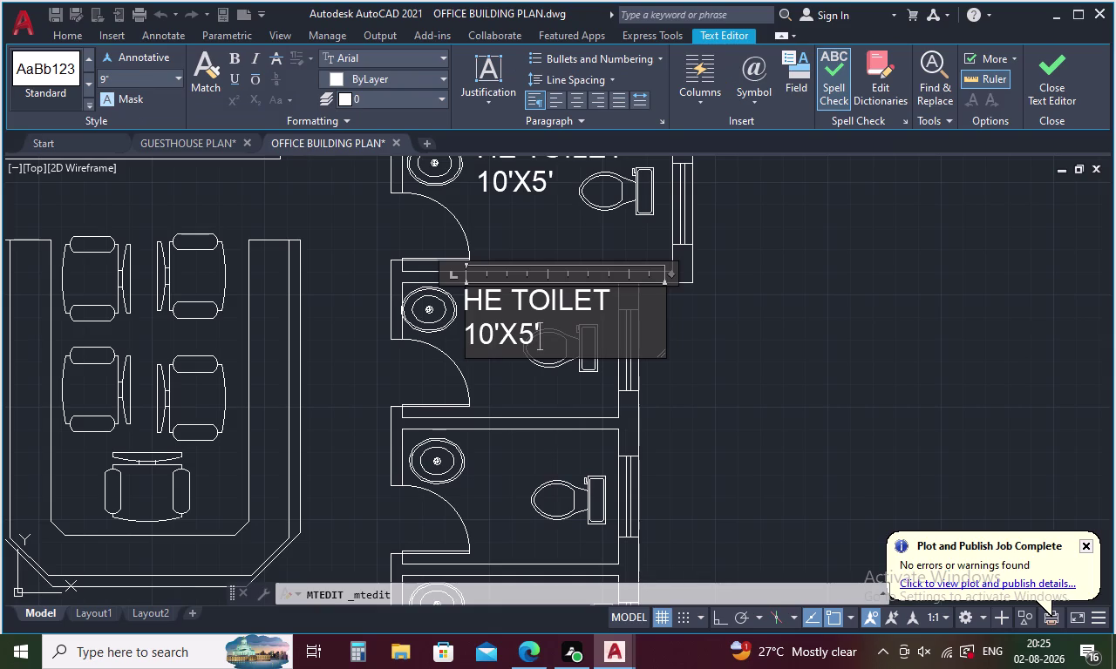
Clear the copied label's text and set its text height to 5.
key(BackSpace)
key(BackSpace)
key(BackSpace)
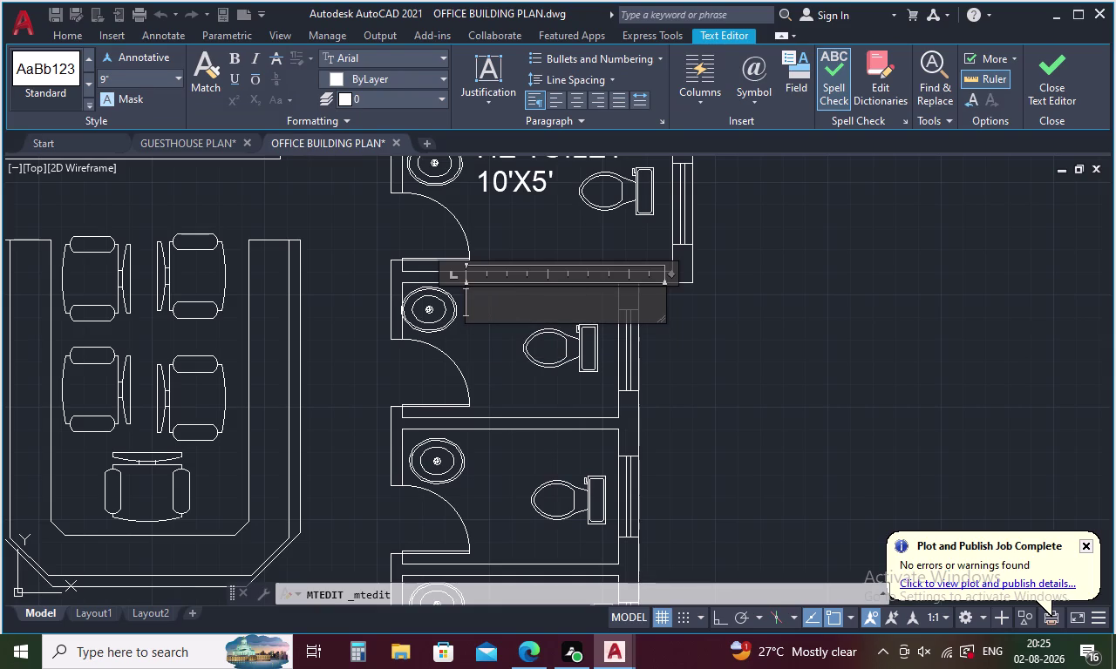
click(144, 72)
key(BackSpace)
key(1)
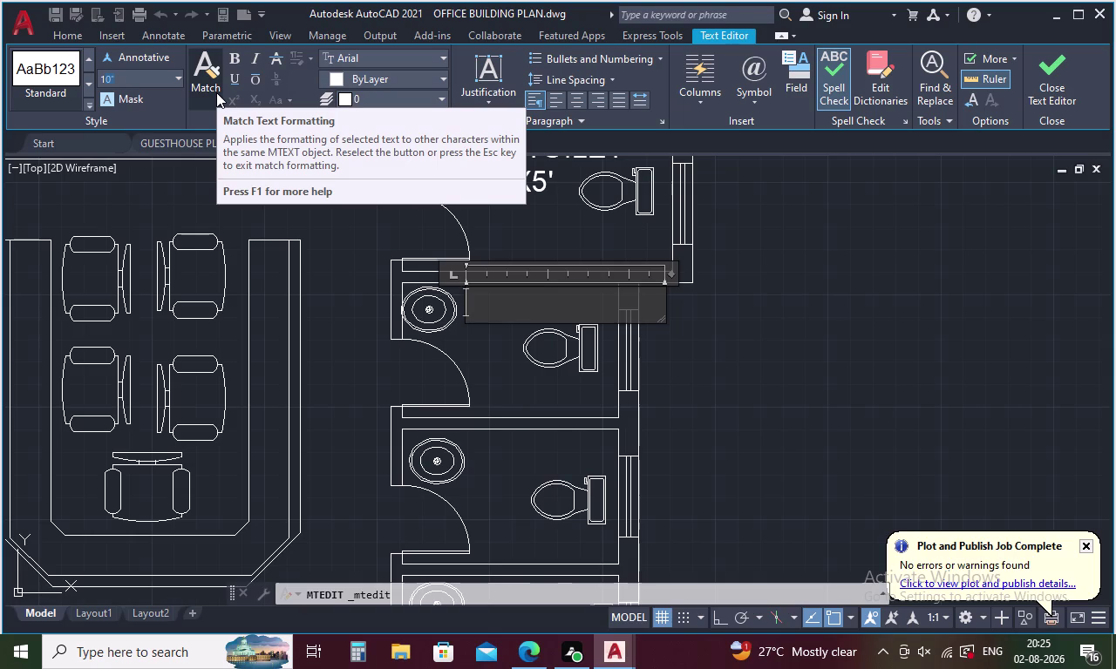
key(BackSpace)
key(BackSpace)
key(5)
key(Return)
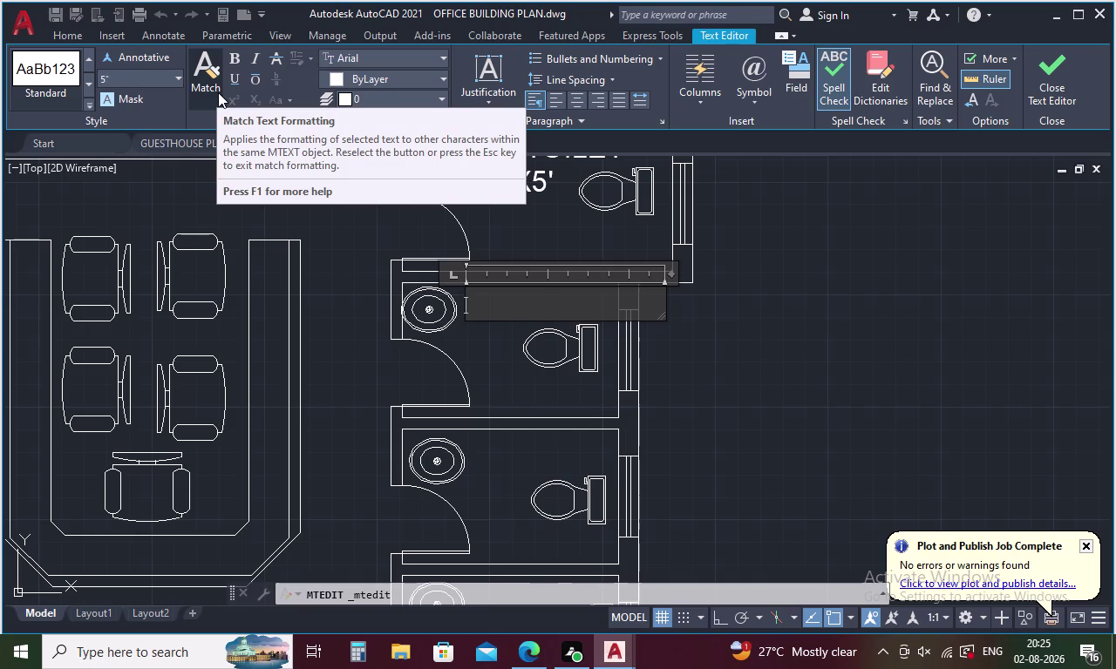
Type 'HE TOILET' with 8'X5' on the next line.
text(HE)
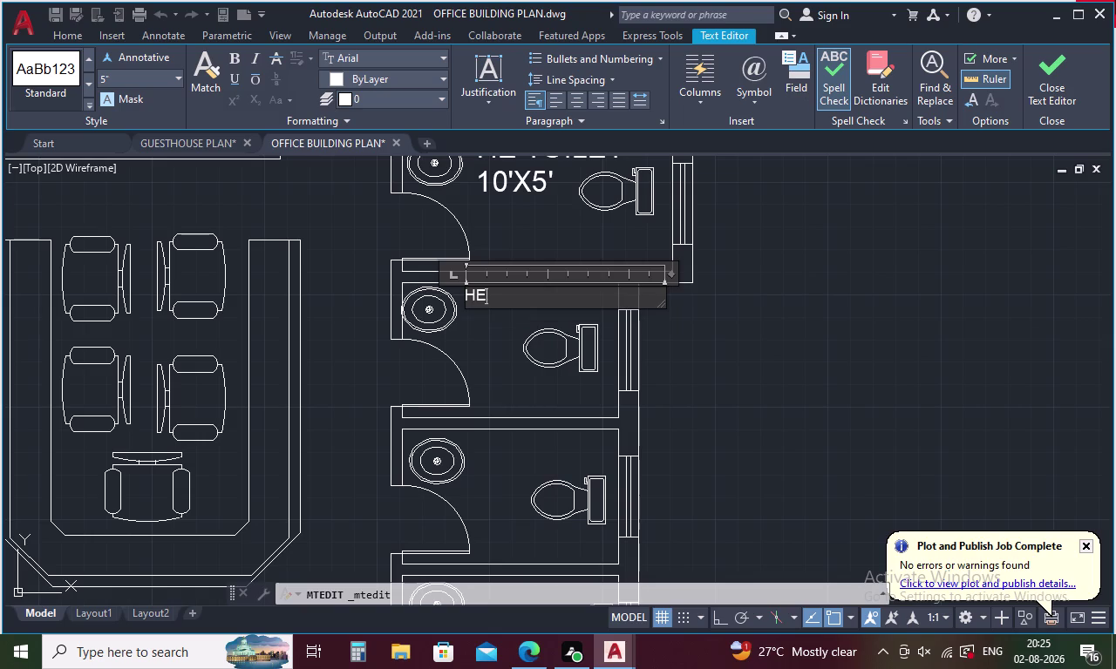
key(space)
text(TOIL)
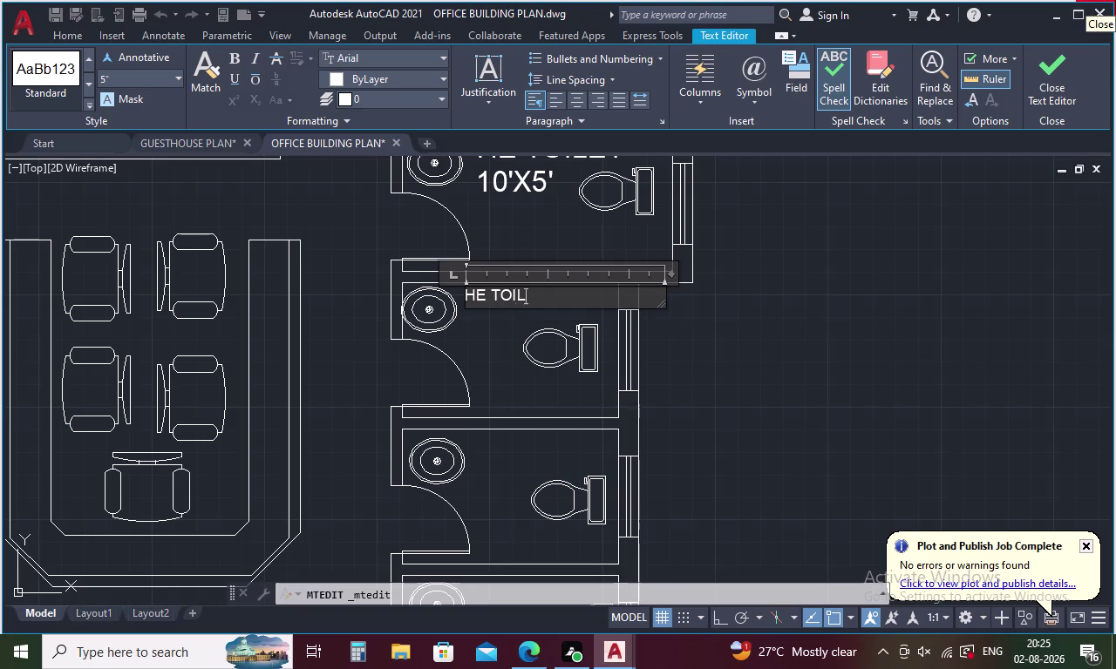
text(ET)
key(Return)
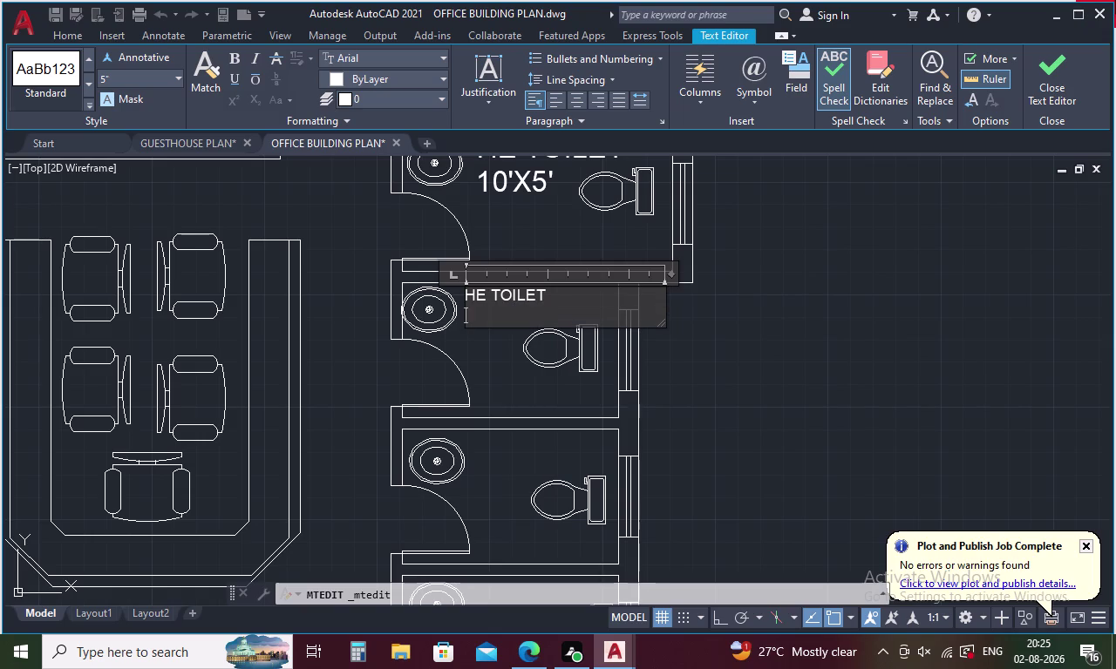
text(8)
text(')
text(X5)
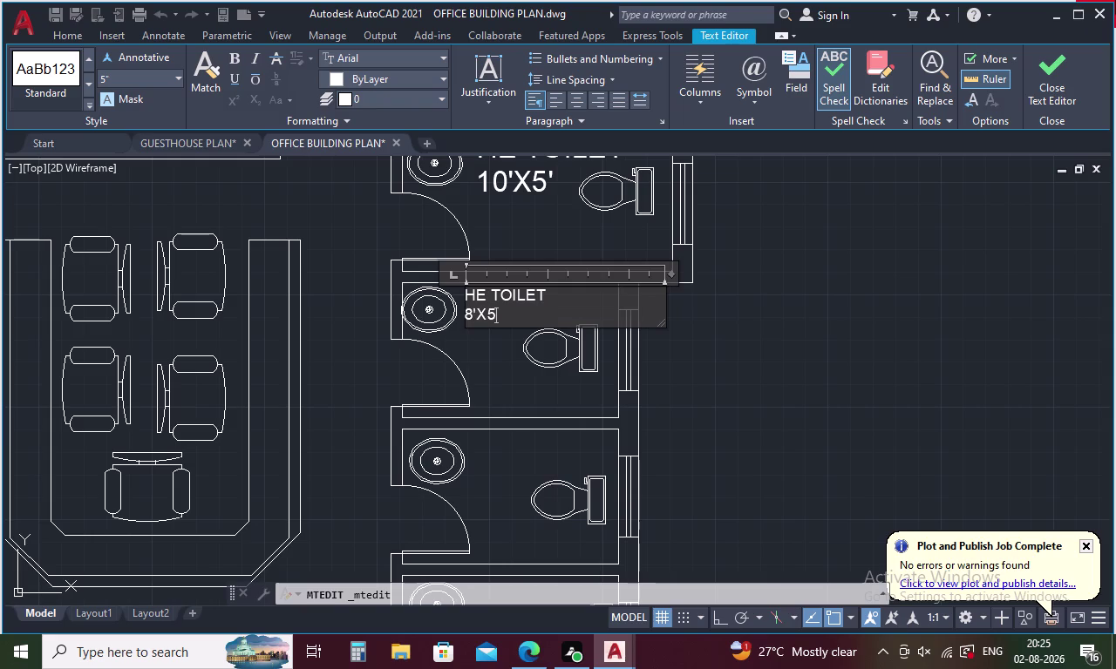
key(apostrophe)
click(784, 356)
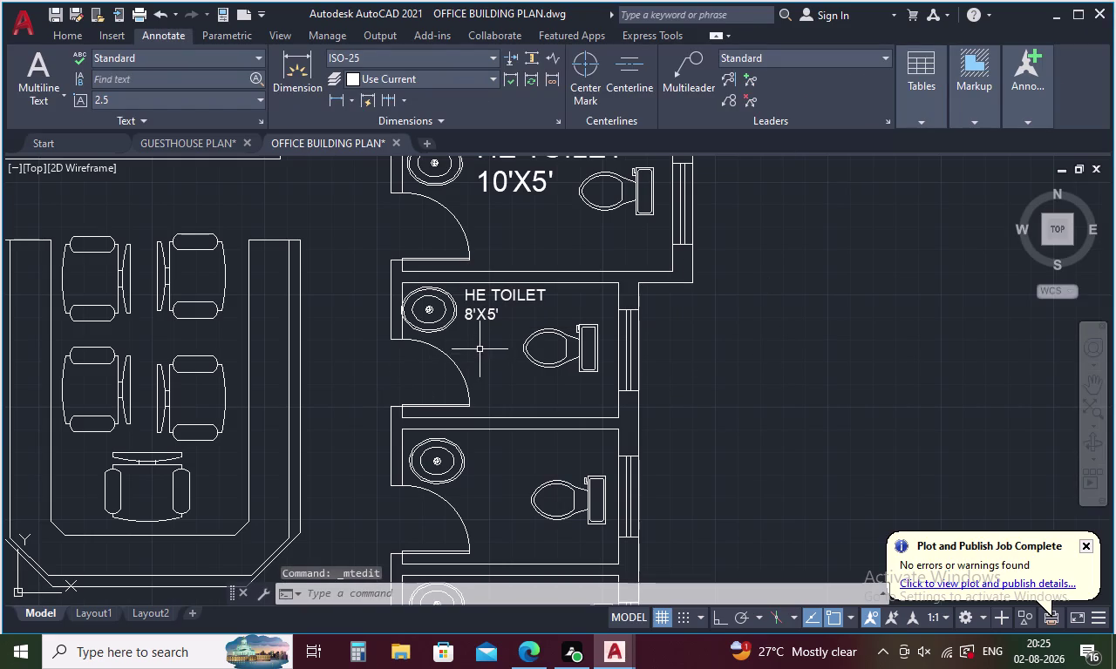
click(481, 318)
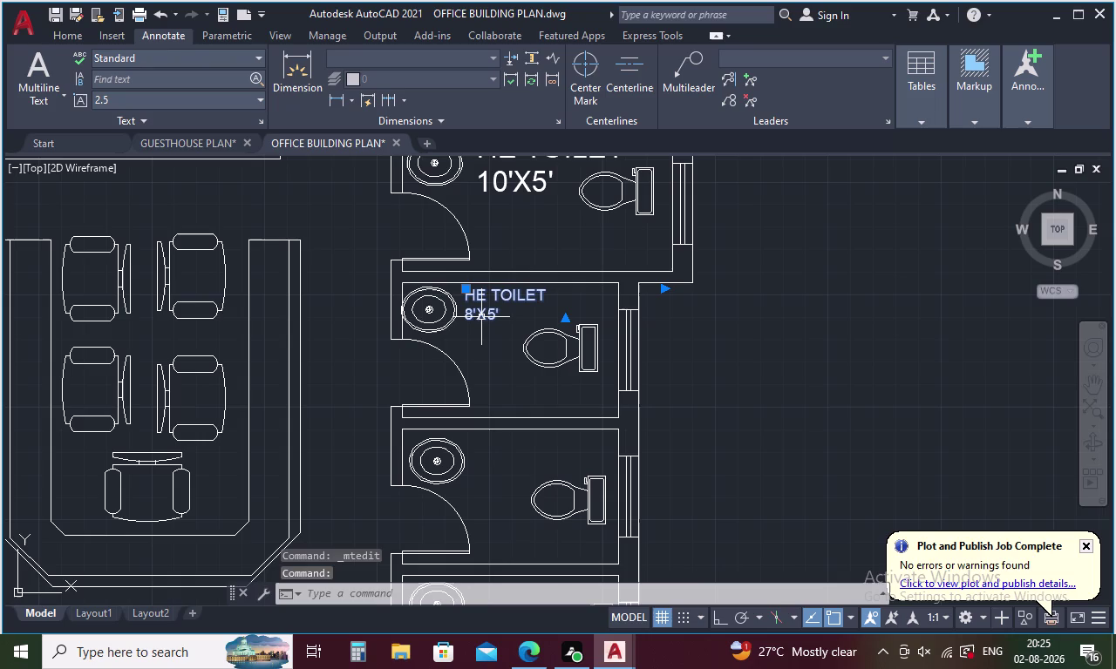
Paste copies of the HE TOILET 8'X5' label into the third and fourth toilets.
key(ctrl+c)
key(ctrl+v)
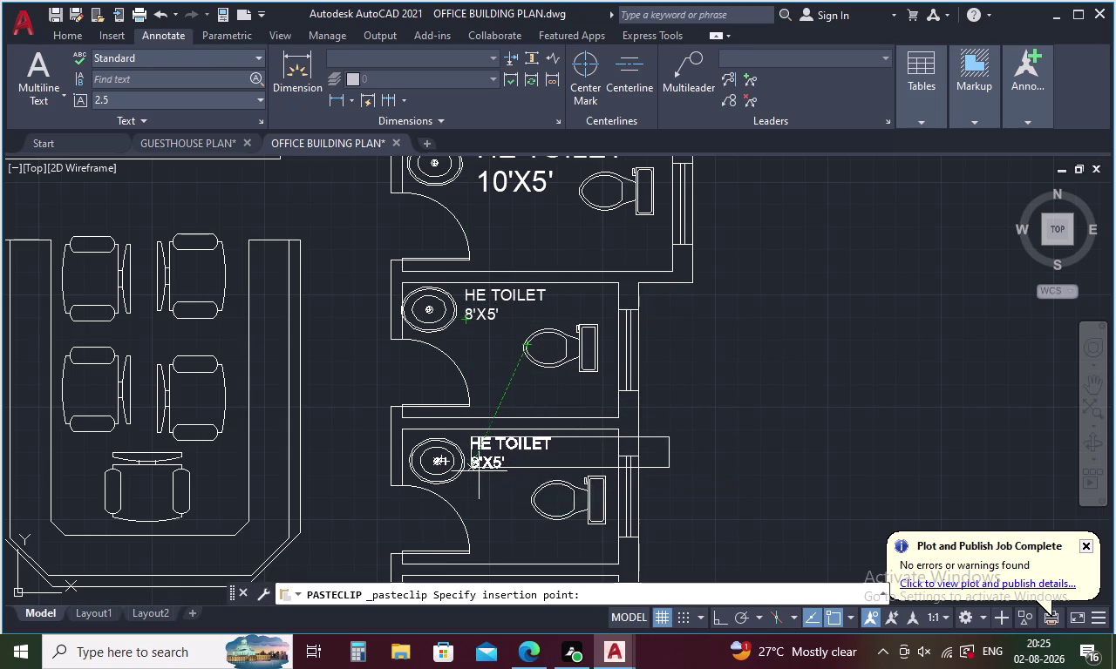
click(477, 468)
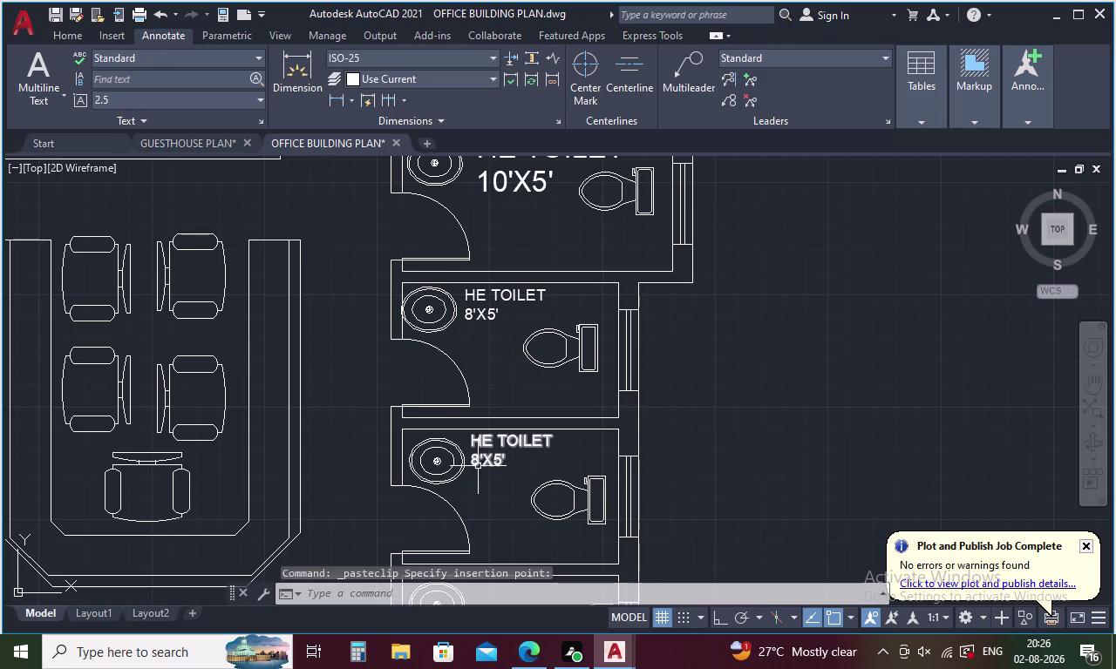
key(ctrl+v)
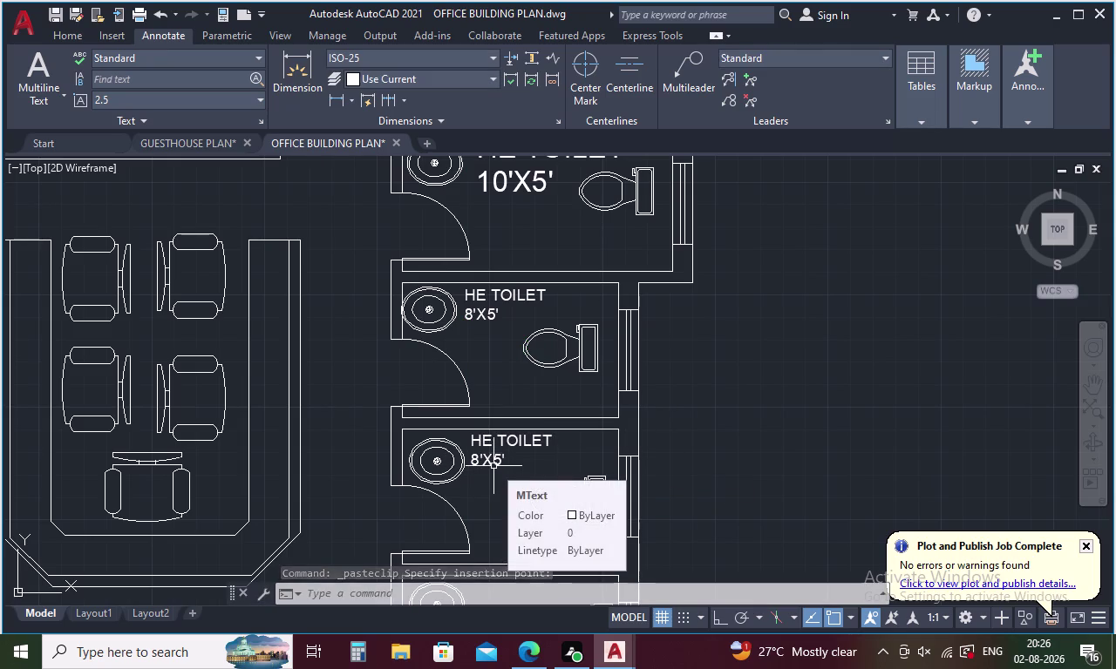
middle_drag(493, 465, 398, 238)
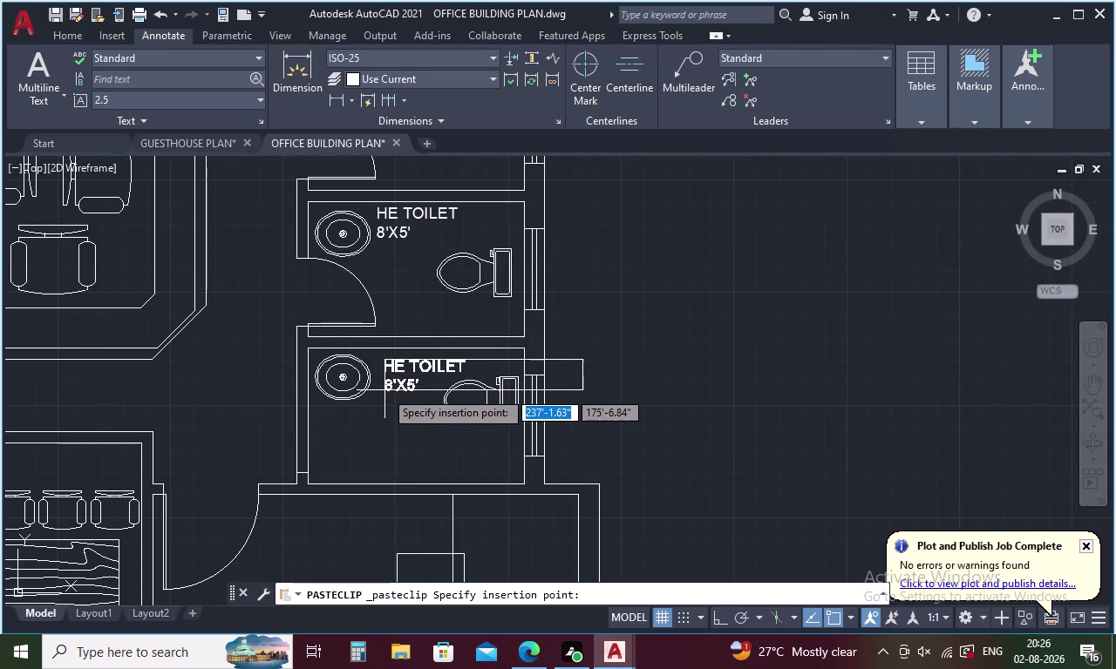
click(385, 391)
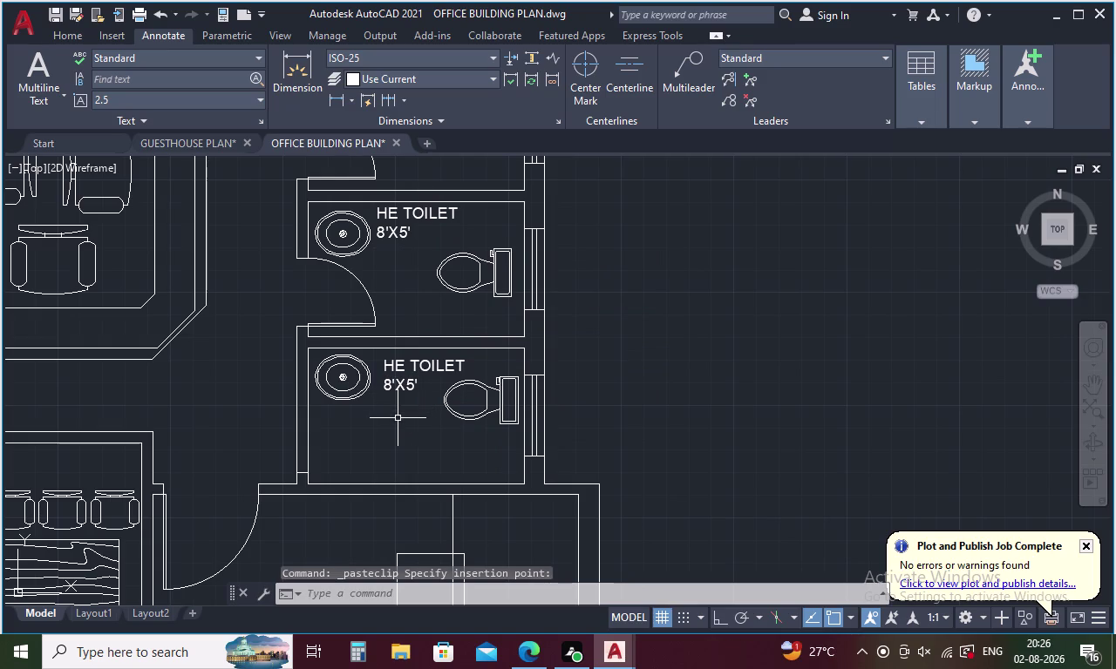
scroll(down, 3)
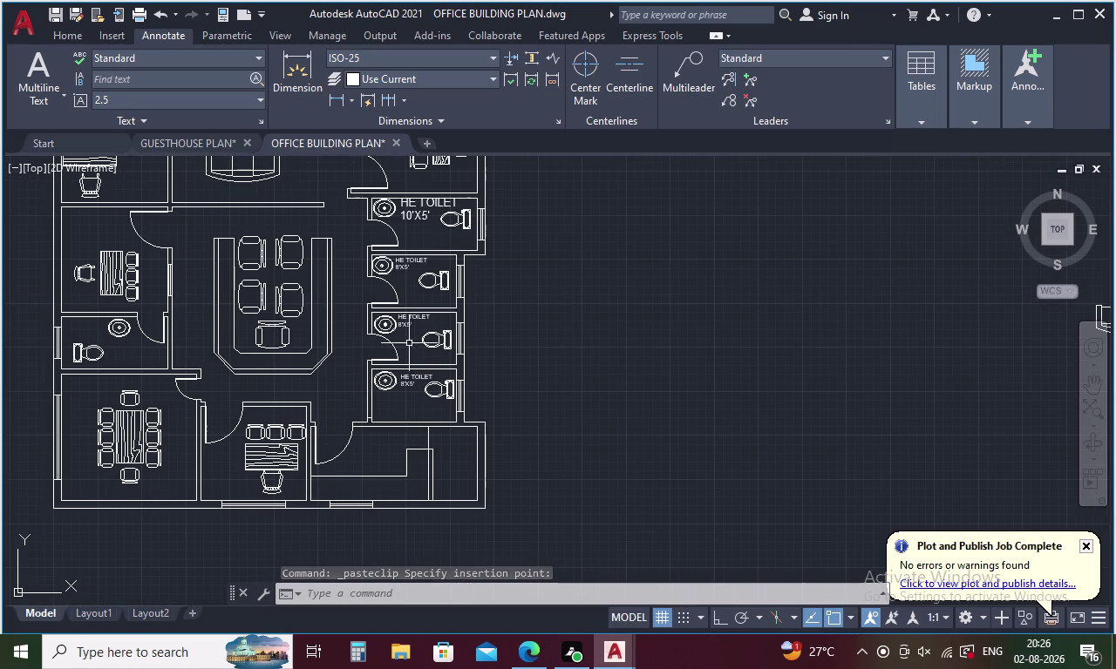
Select the three lower toilet labels, try the text height options, then cancel.
click(401, 263)
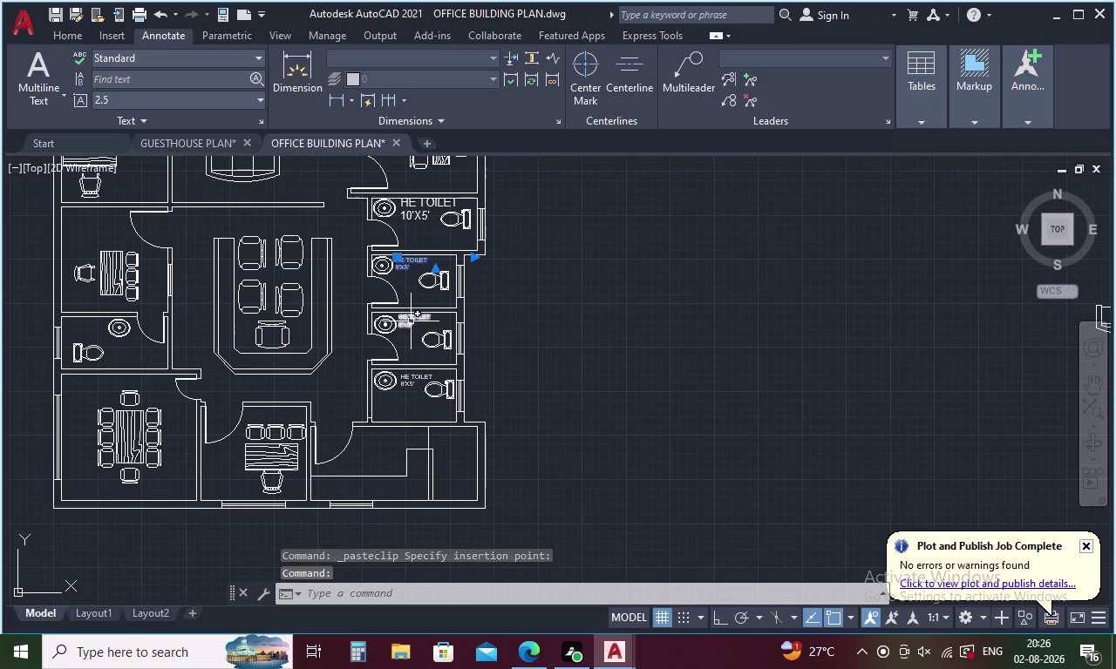
click(409, 321)
click(410, 374)
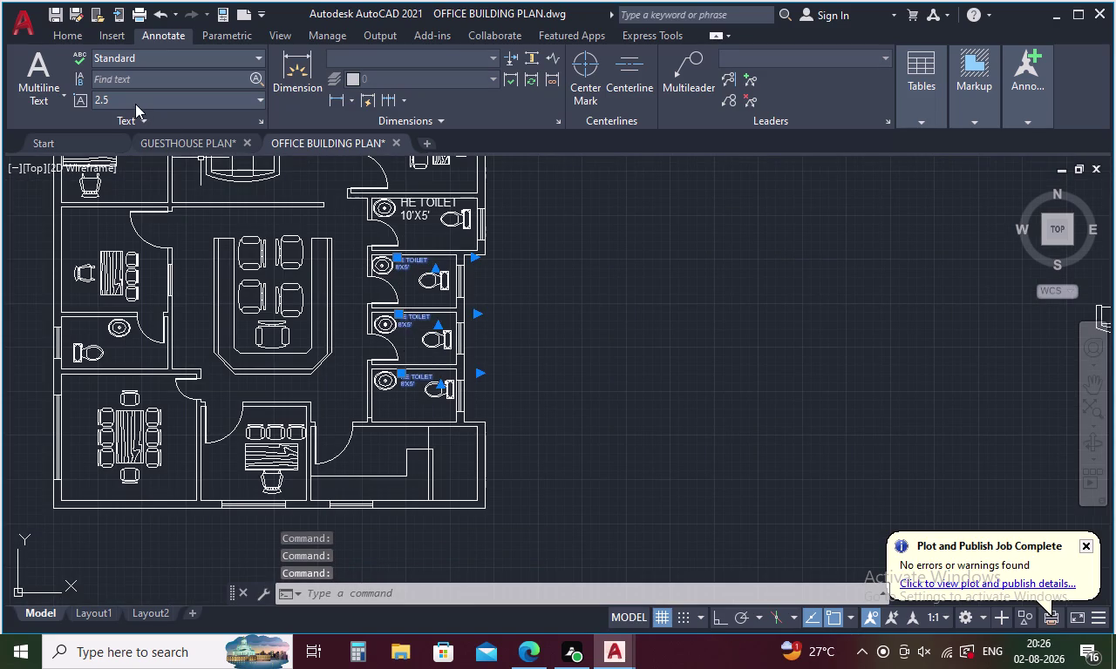
click(135, 103)
click(125, 98)
click(125, 98)
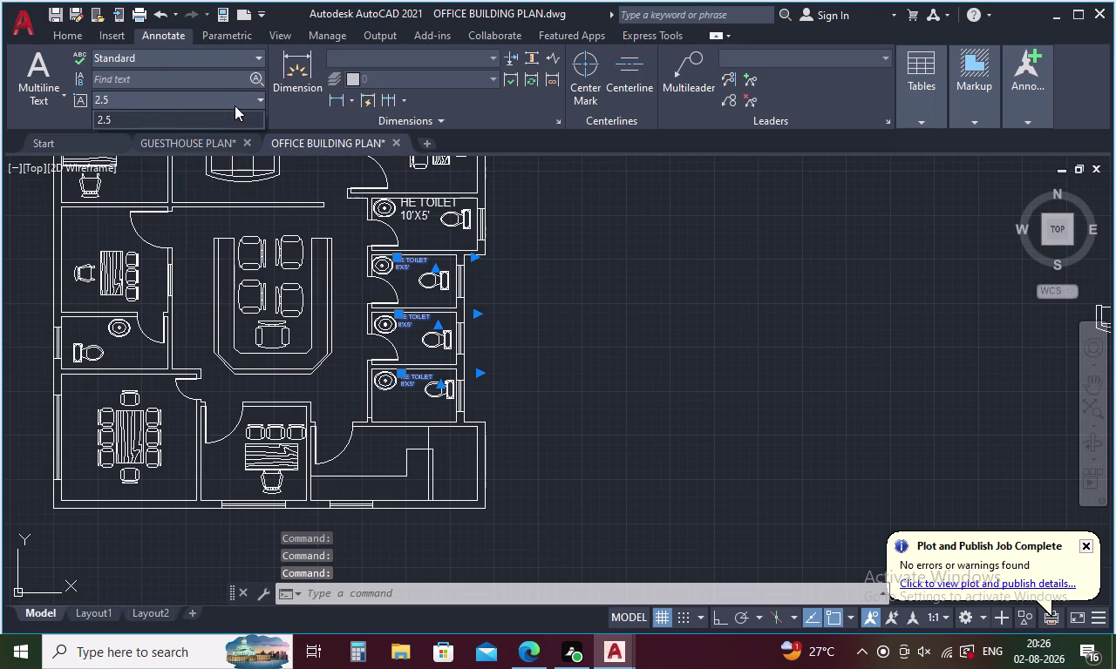
double_click(221, 95)
scroll(up, 3)
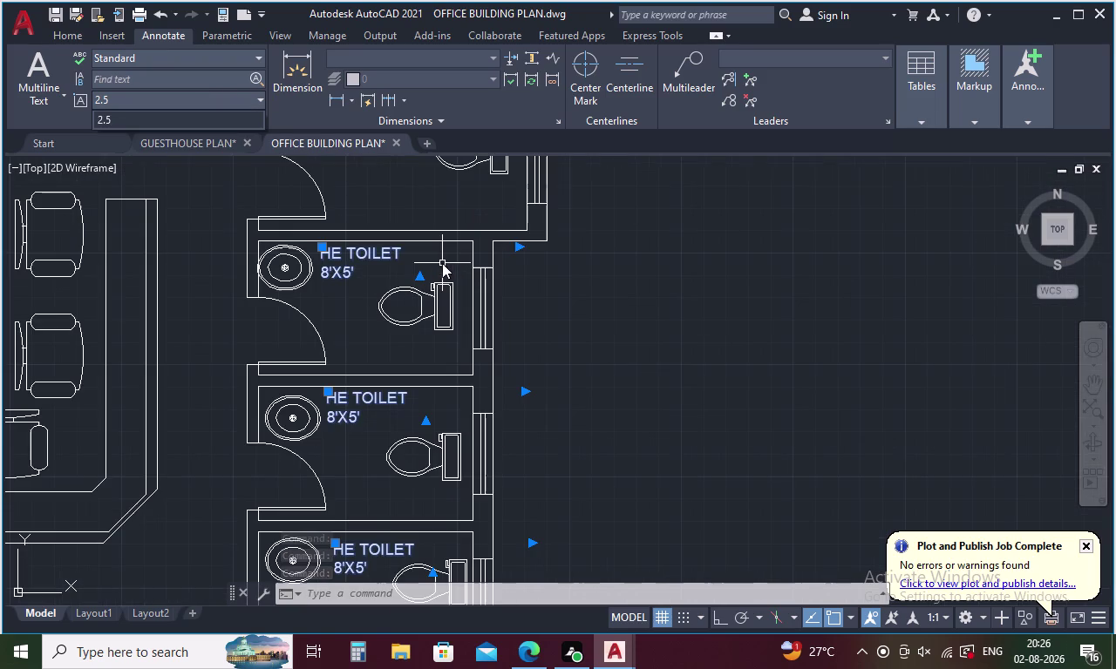
key(Escape)
key(Escape)
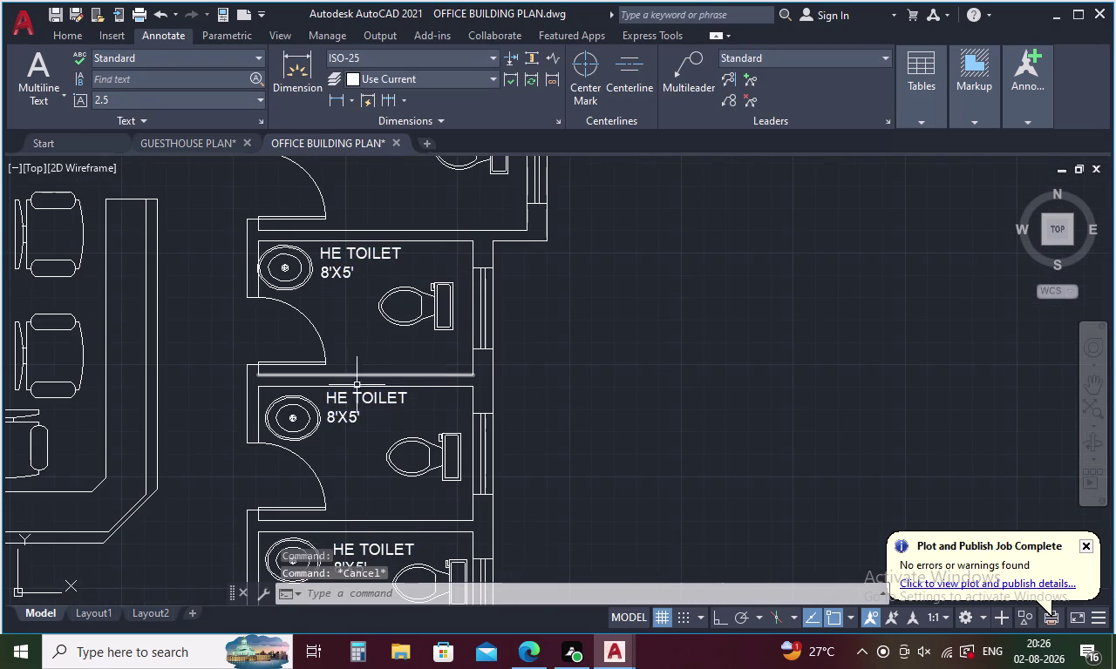
Delete the middle and bottom toilet labels.
click(361, 404)
click(361, 398)
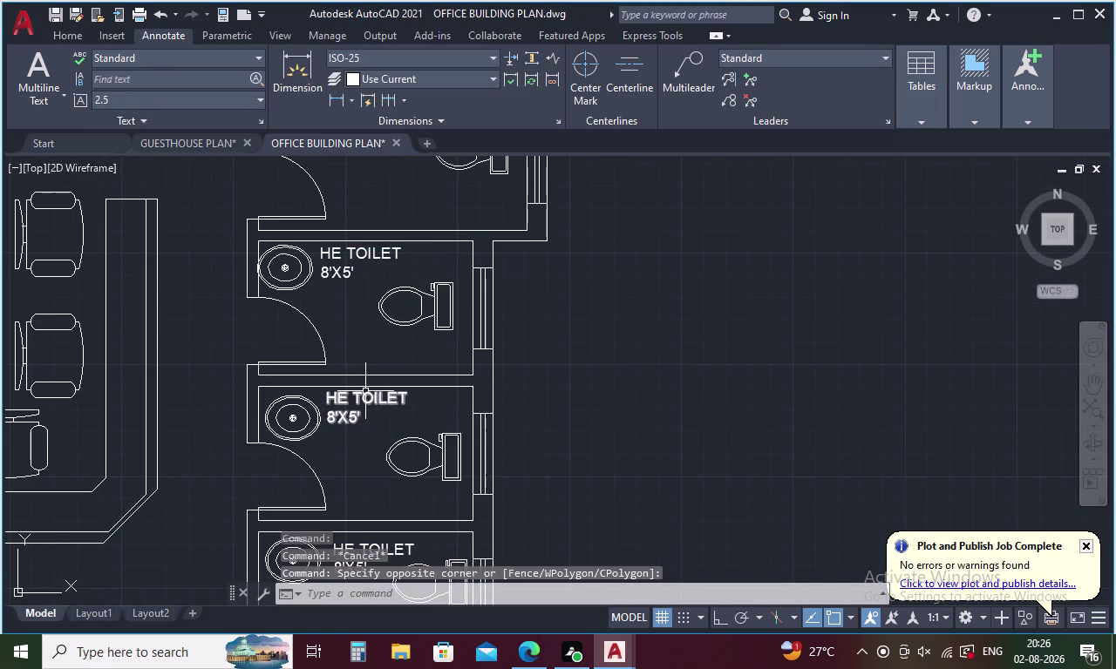
click(365, 393)
middle_drag(370, 385, 364, 97)
scroll(up, 3)
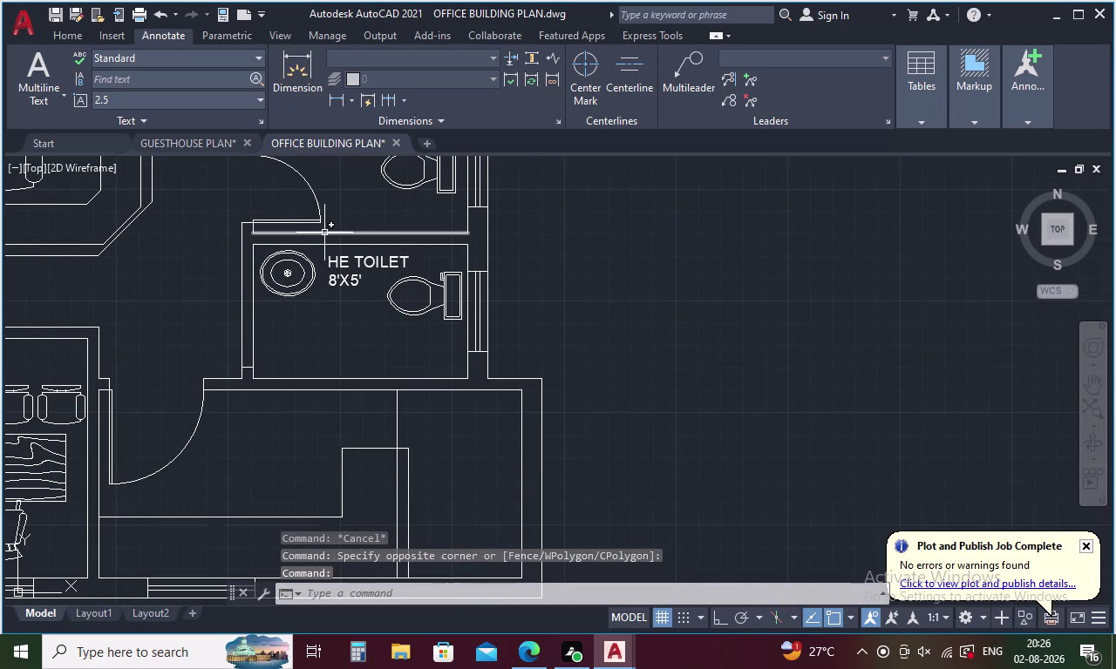
click(335, 281)
key(Delete)
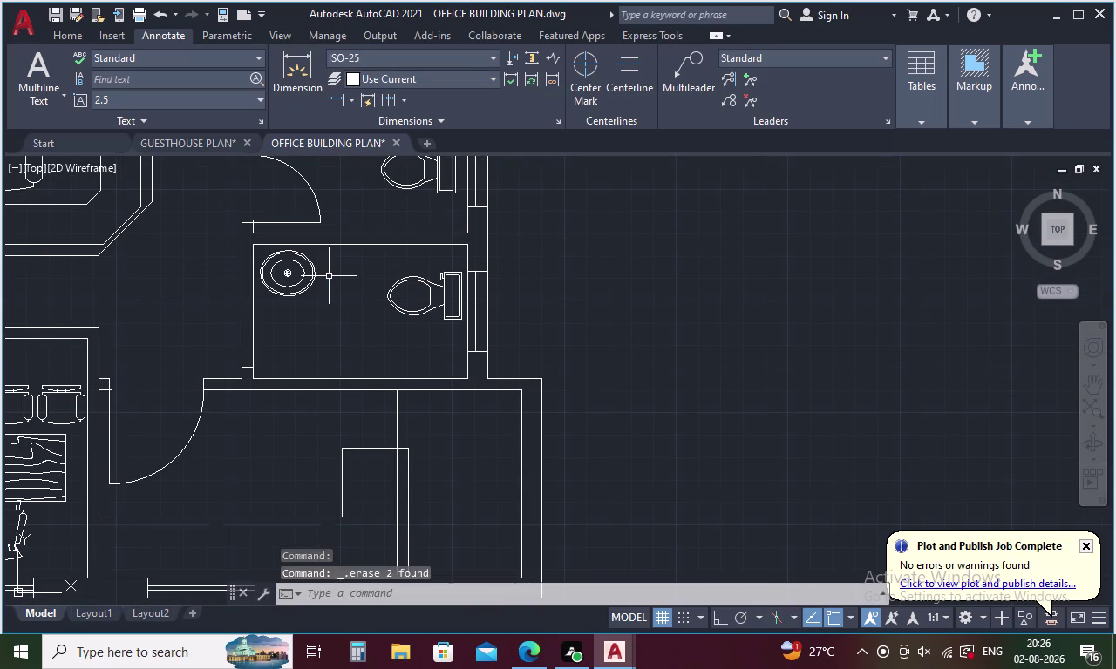
Open the top toilet's label in the text editor.
middle_drag(329, 280, 397, 552)
double_click(403, 253)
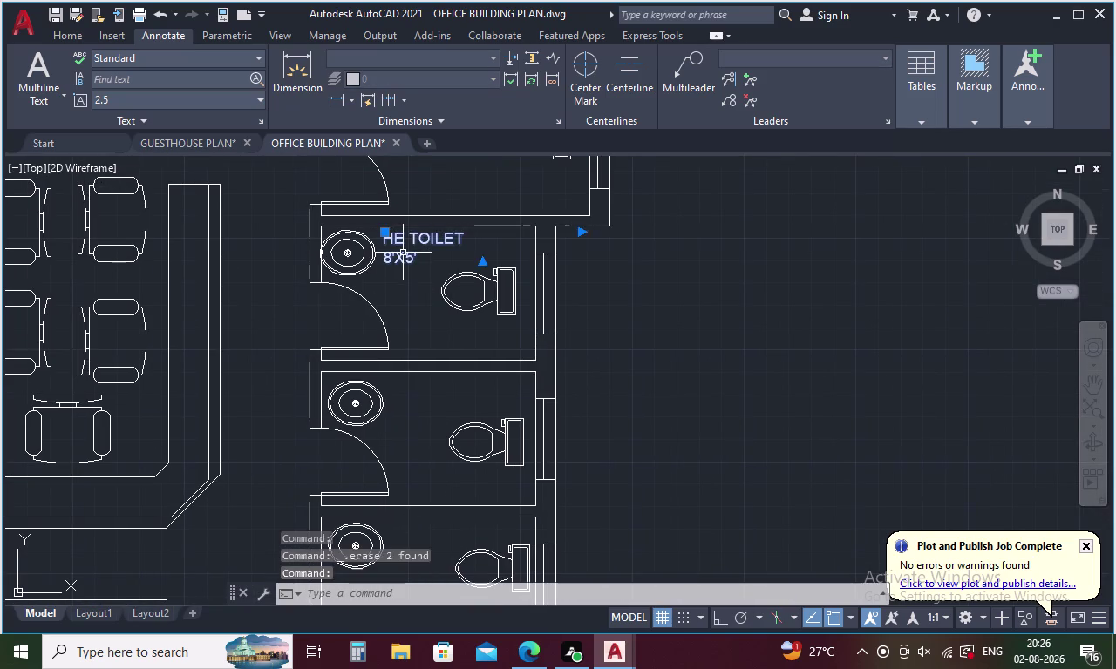
drag(466, 232, 467, 233)
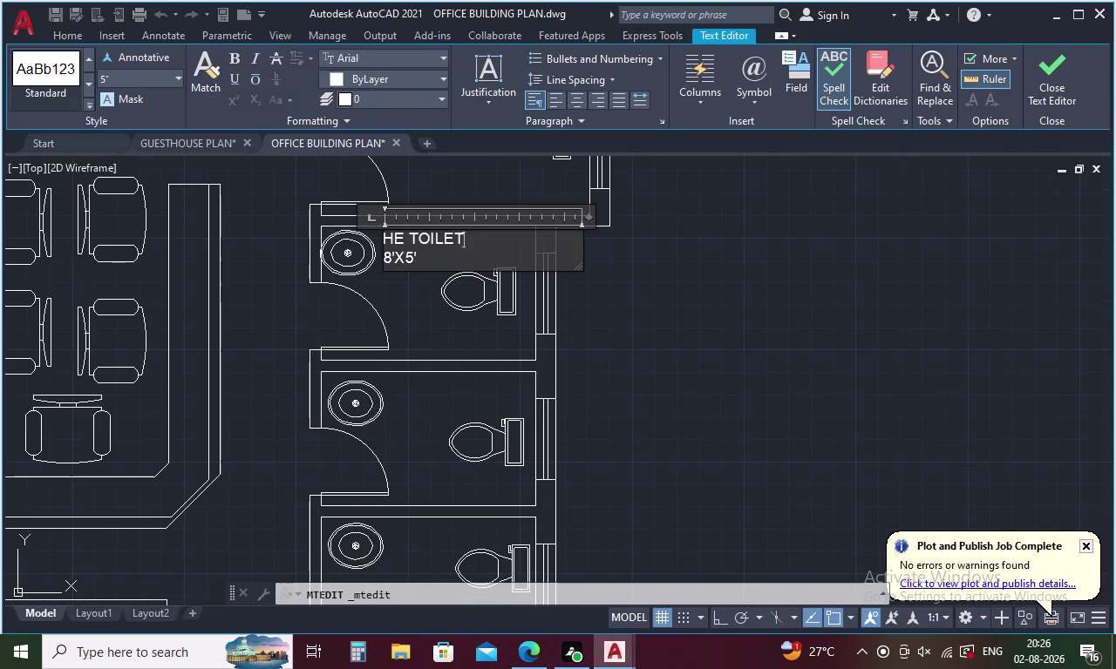
Change all of the HE TOILET 8'X5' label text to 8" height and close the editor.
drag(466, 234, 350, 292)
drag(483, 231, 441, 239)
drag(440, 239, 384, 264)
drag(382, 233, 433, 259)
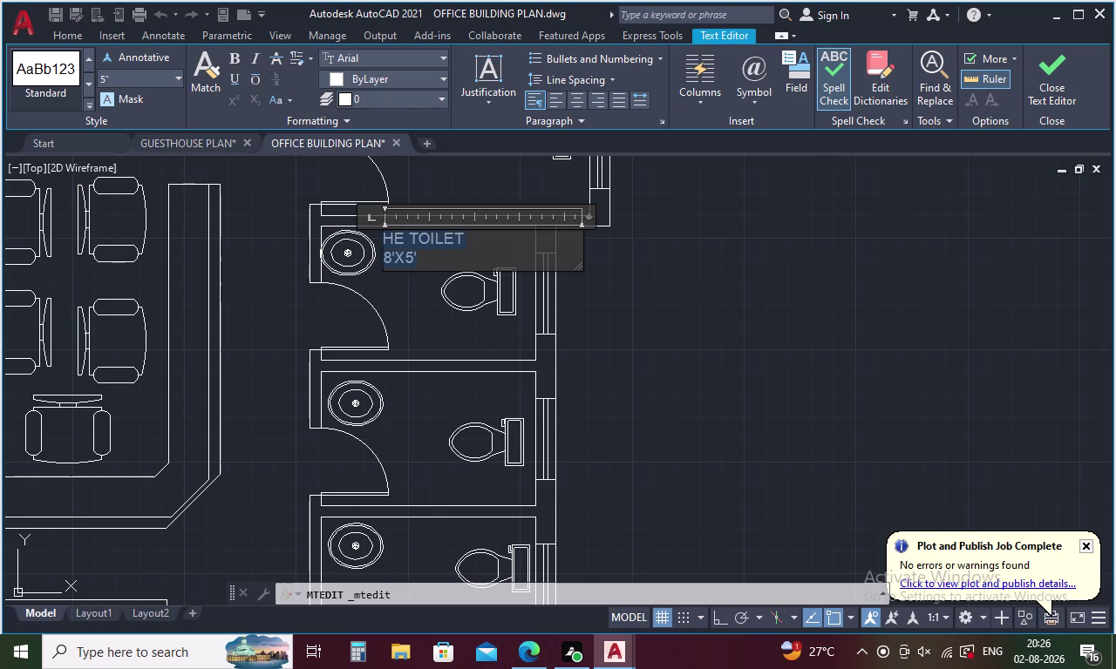
drag(433, 260, 433, 264)
click(128, 84)
key(BackSpace)
key(8)
key(Return)
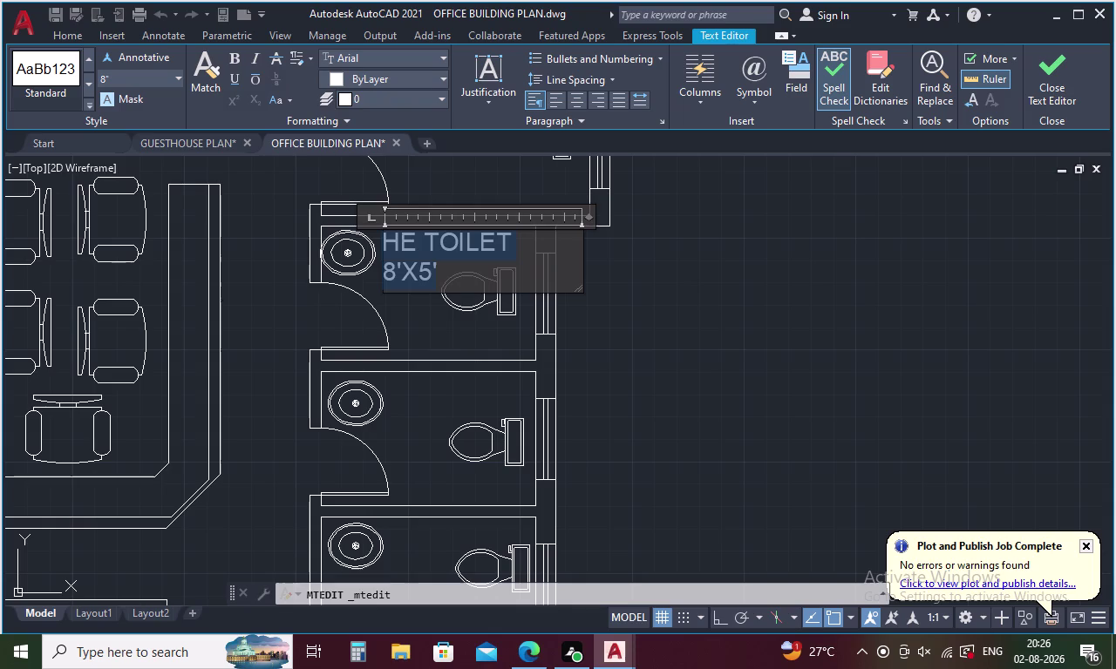
click(686, 329)
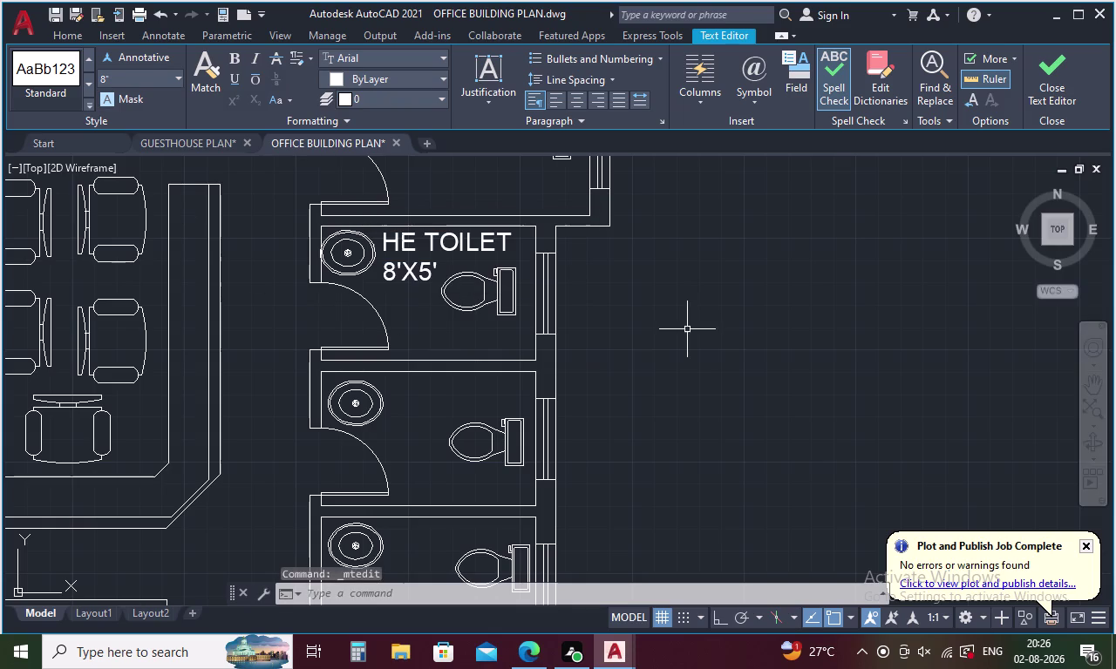
Paste copies of the top HE TOILET 8'X5' label into the middle and bottom toilets.
click(399, 271)
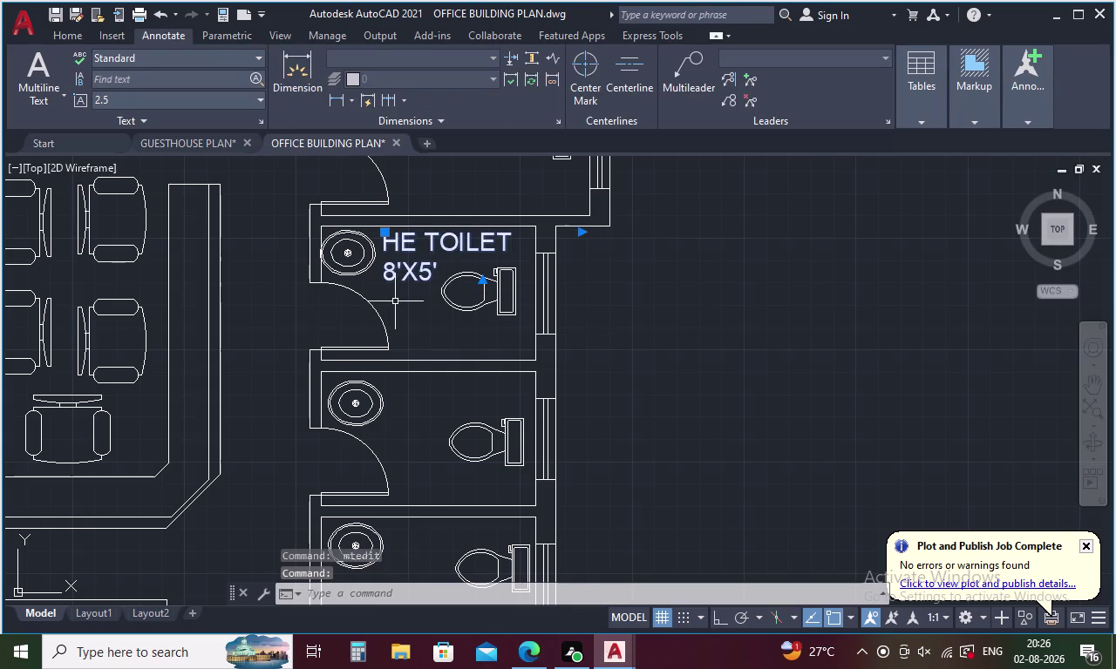
key(ctrl+c)
key(ctrl+v)
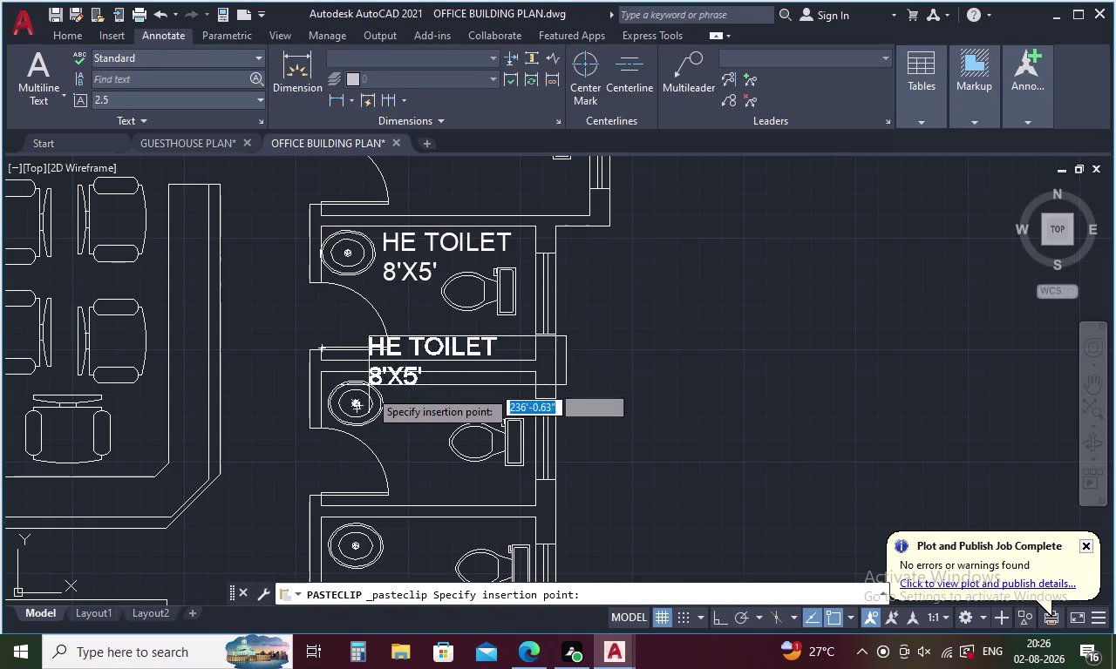
click(391, 431)
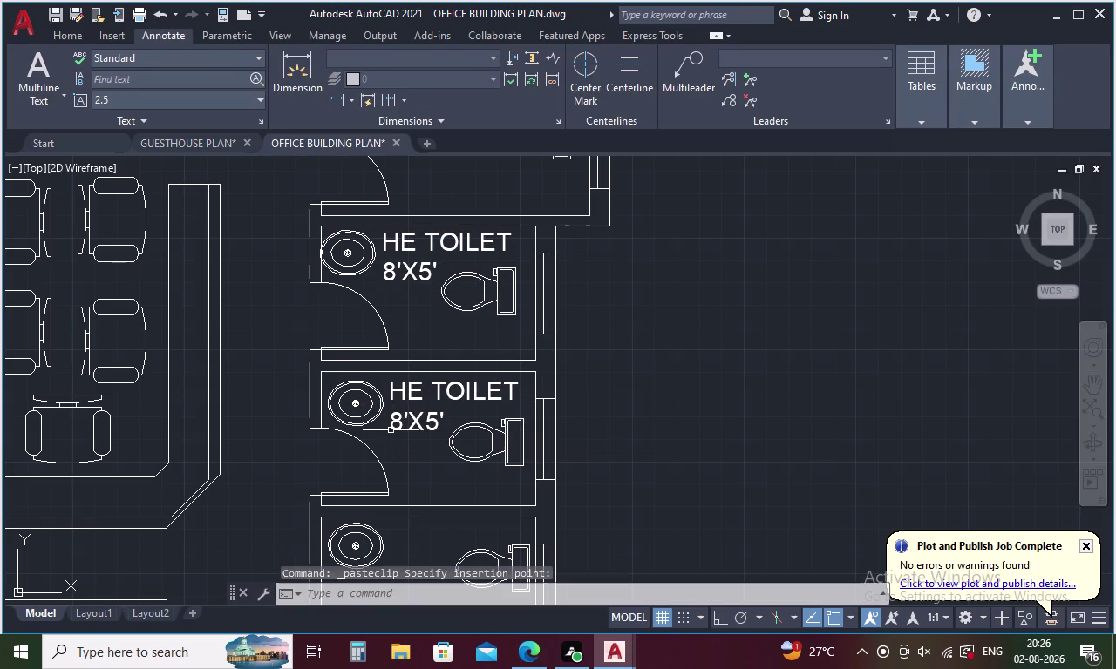
middle_drag(390, 430, 371, 316)
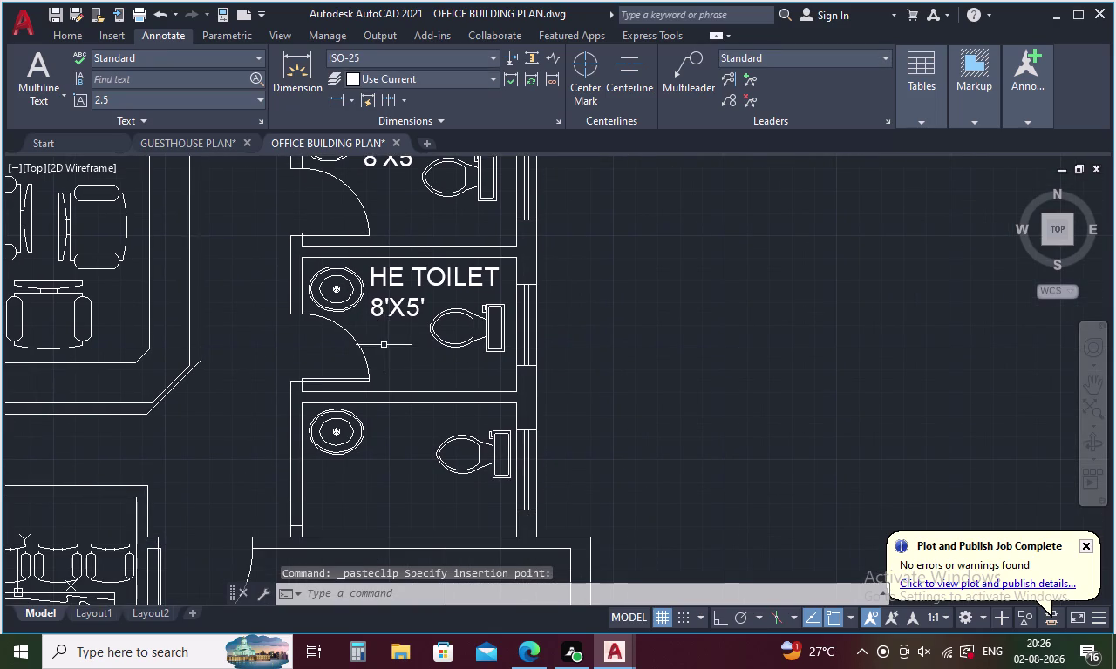
key(ctrl+v)
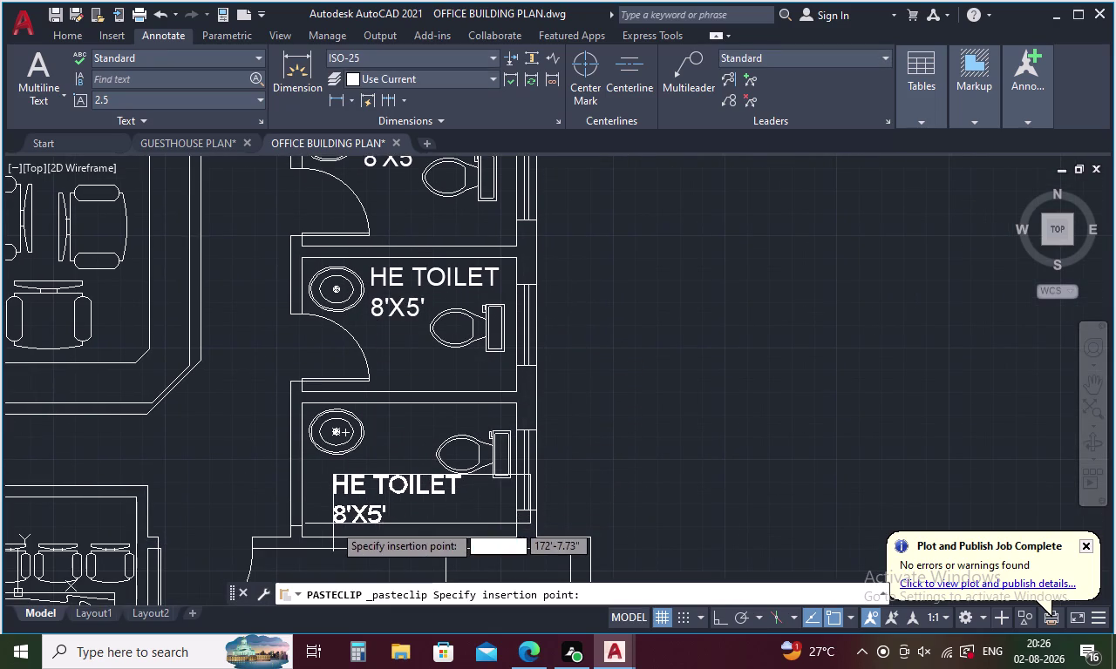
click(333, 524)
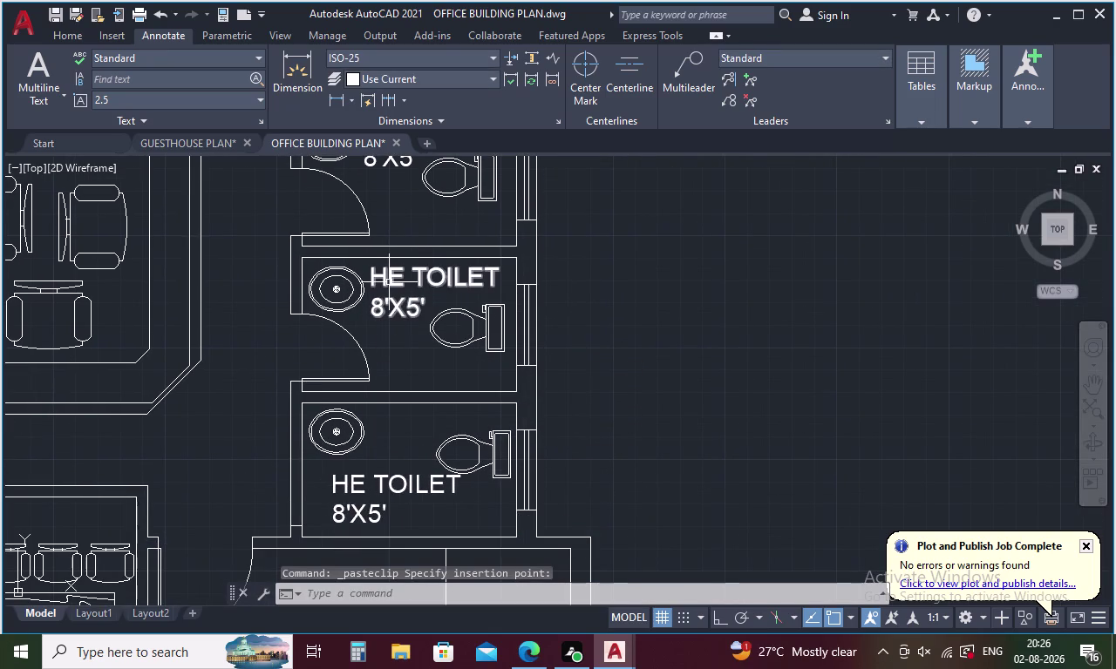
Move the middle toilet's label into its final spot inside the cubicle.
click(389, 283)
right_click(386, 311)
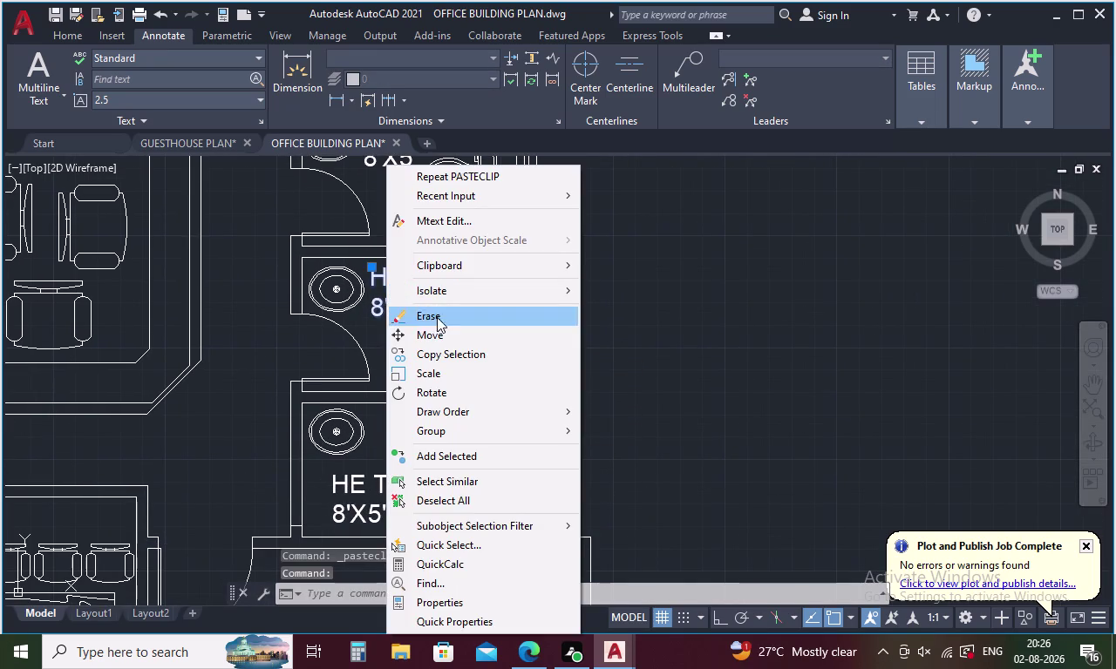
click(440, 337)
click(397, 300)
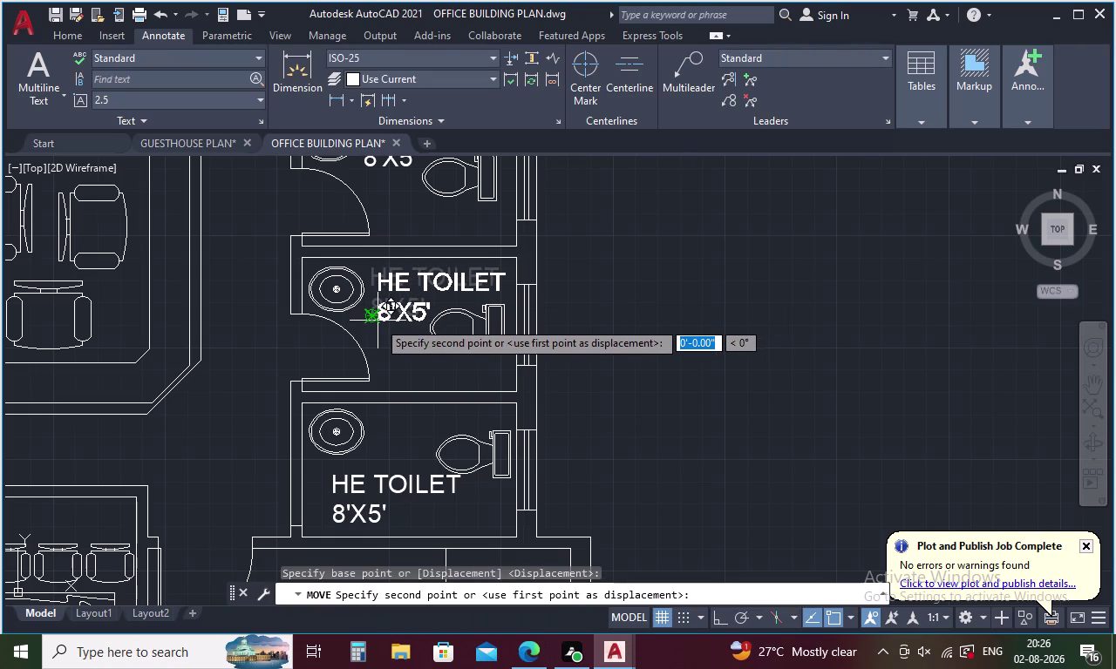
click(377, 321)
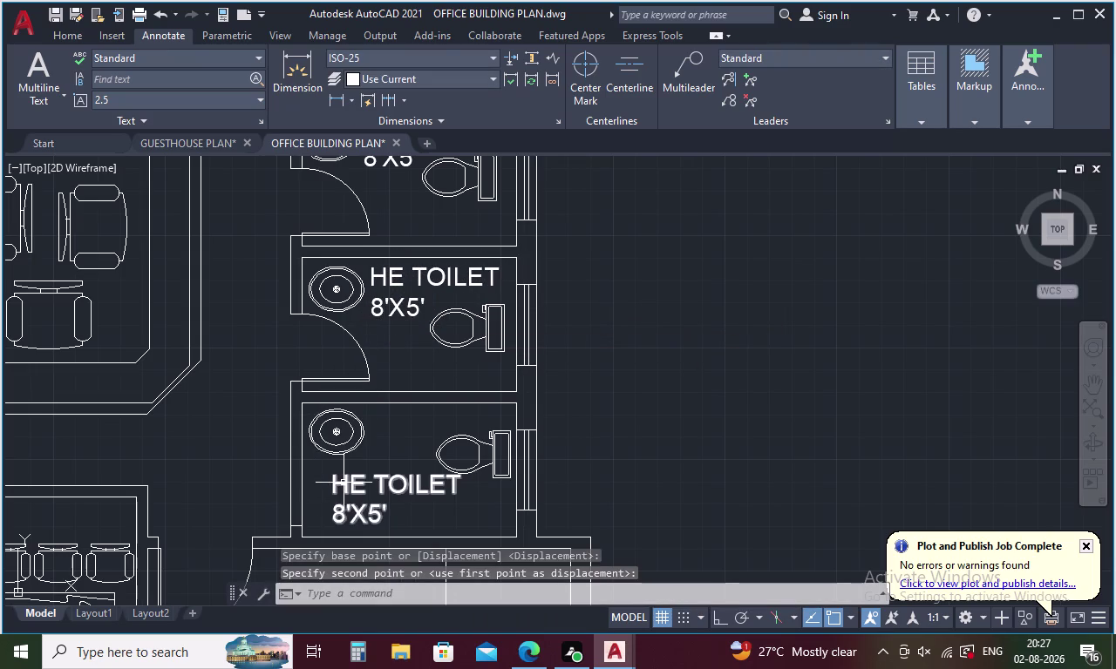
Move the bottom toilet's label higher inside its cubicle.
click(347, 490)
right_click(354, 472)
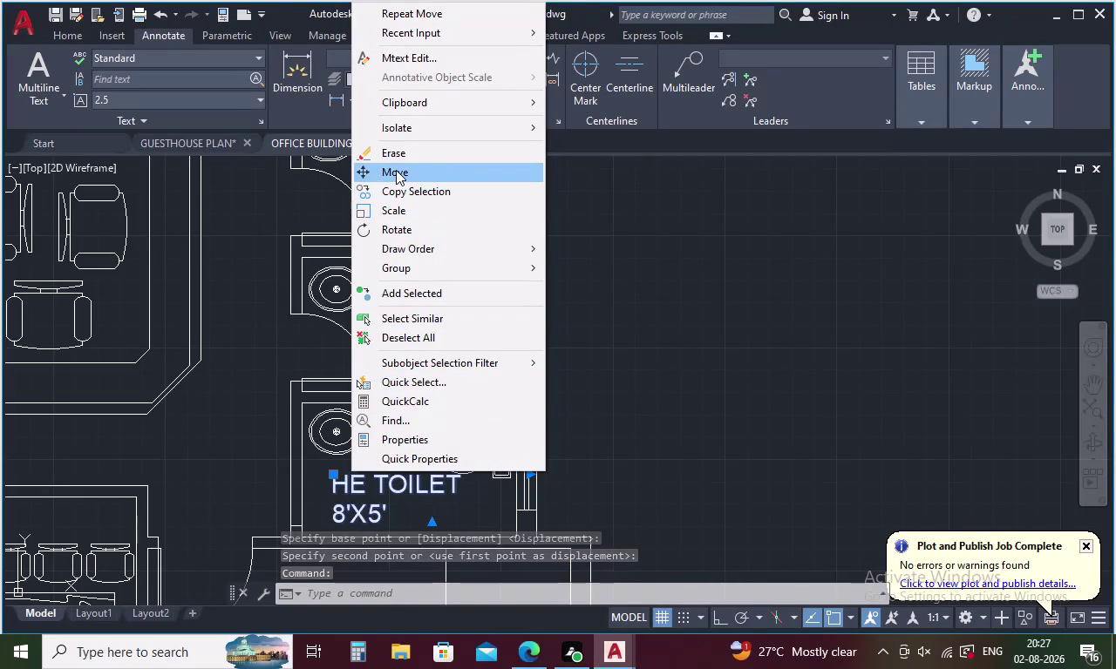
click(396, 170)
click(353, 501)
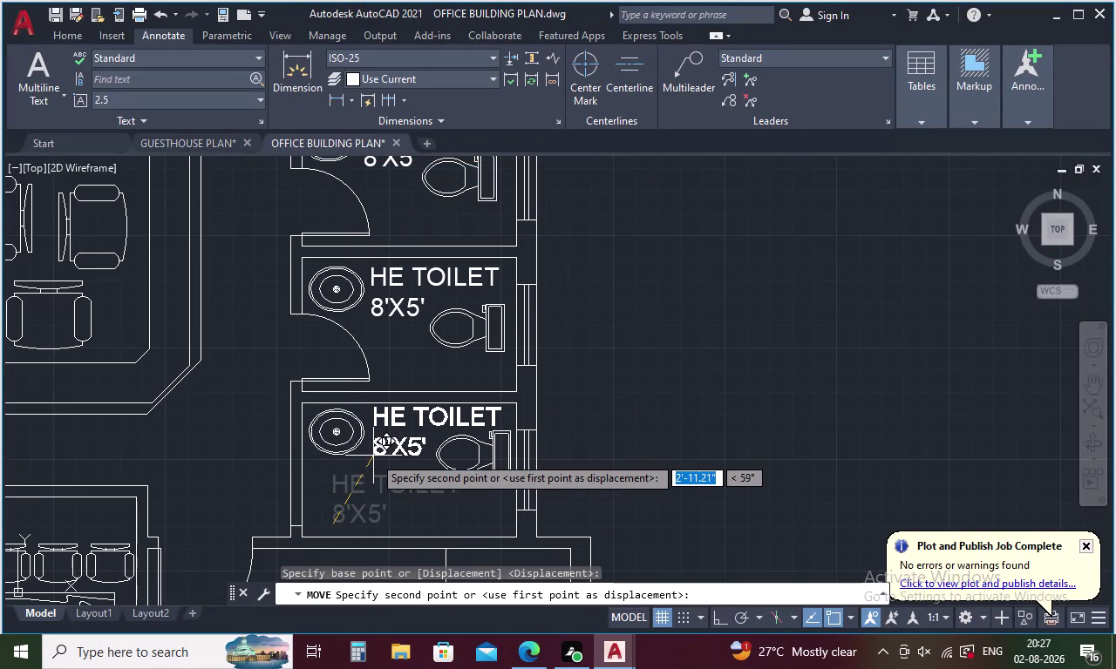
click(373, 456)
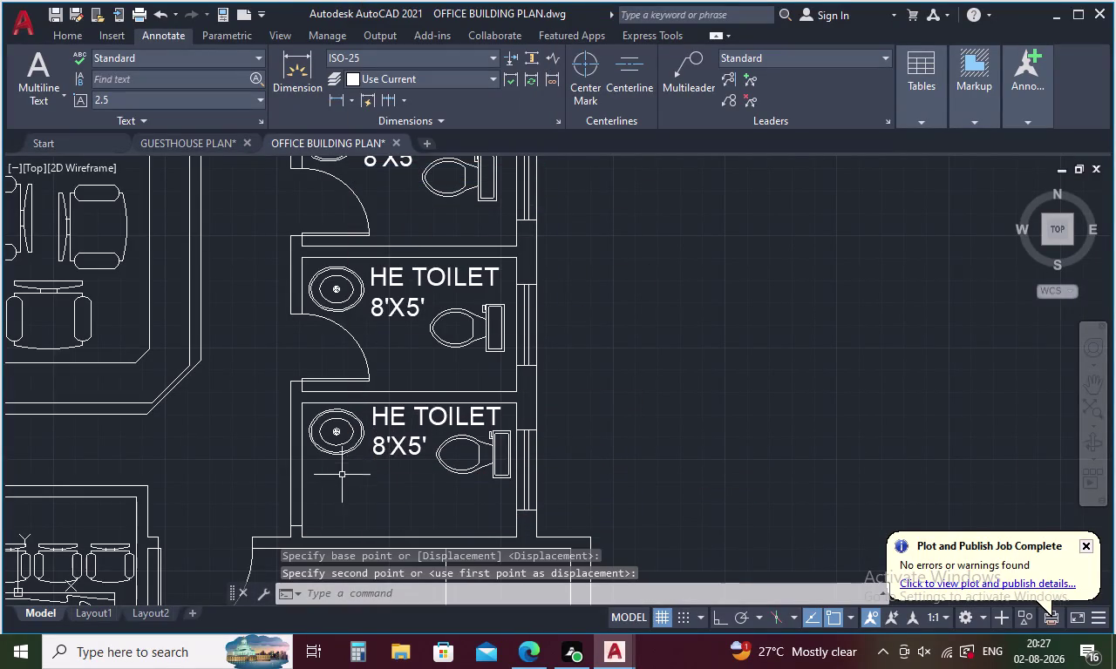
drag(390, 337, 359, 351)
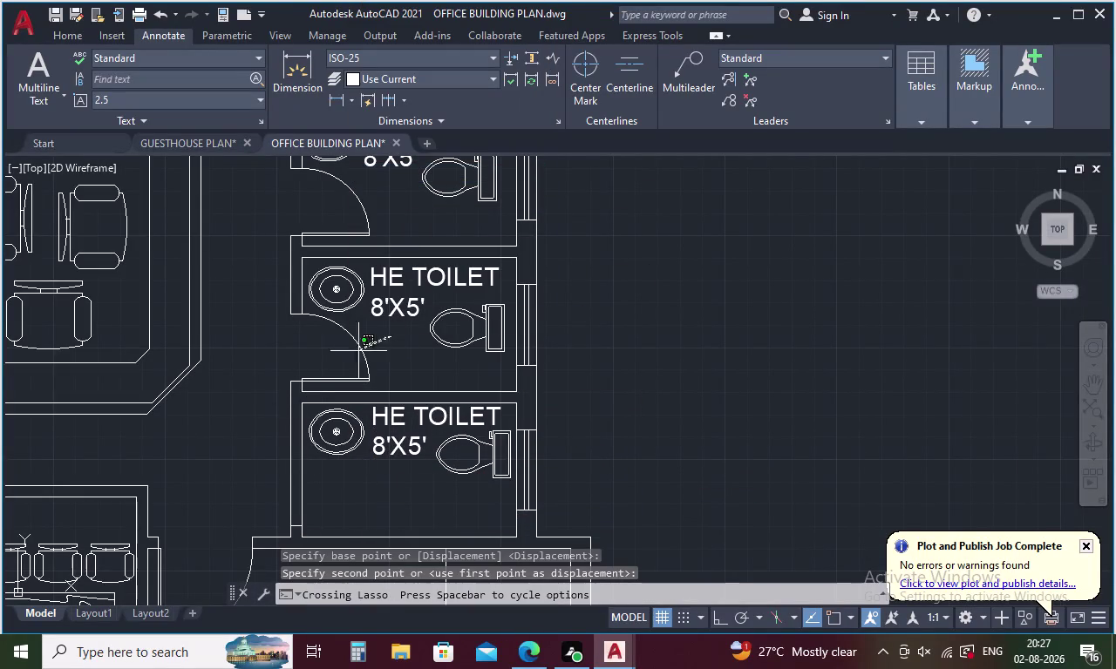
drag(359, 351, 326, 387)
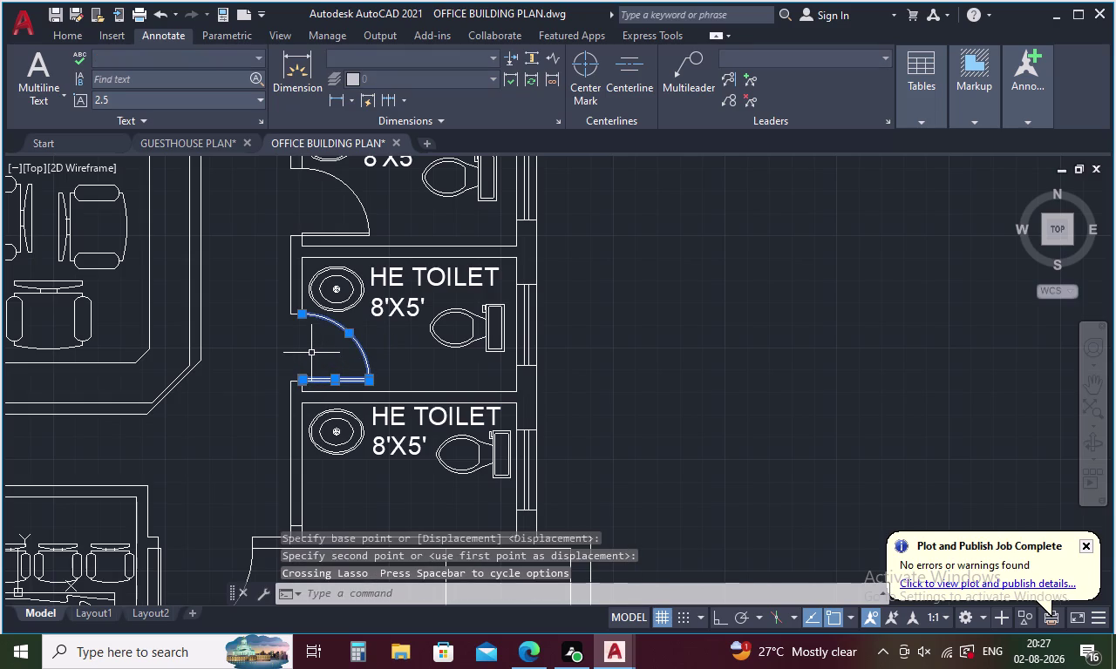
Select the middle toilet's door and start copying it from the hinge corner, then cancel.
scroll(up, 3)
click(262, 251)
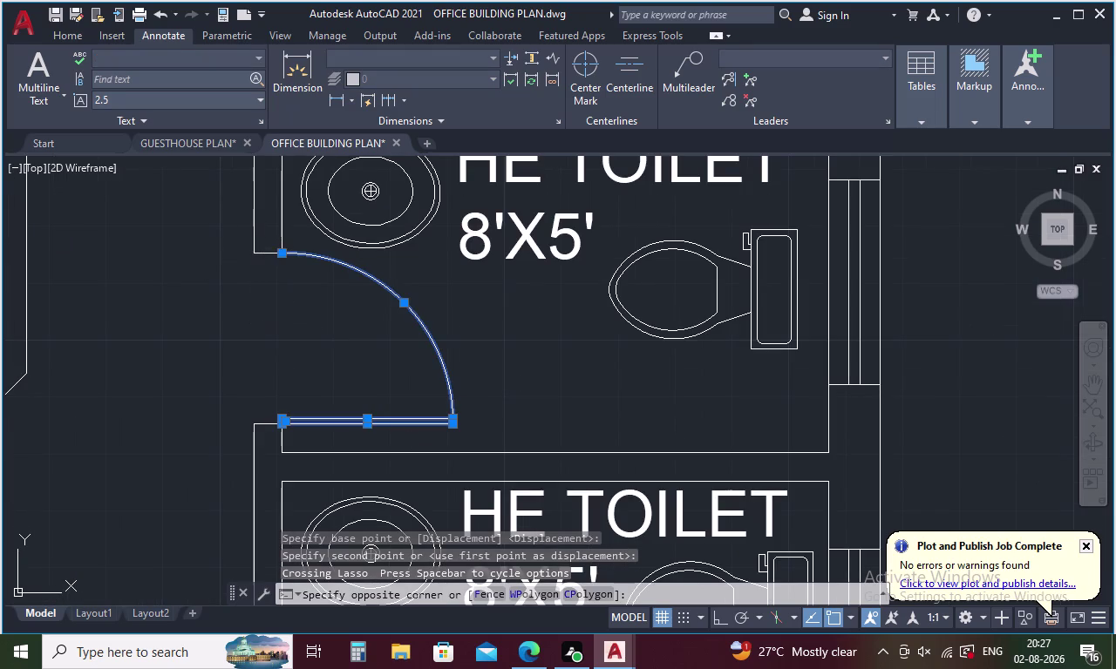
click(262, 258)
right_click(288, 348)
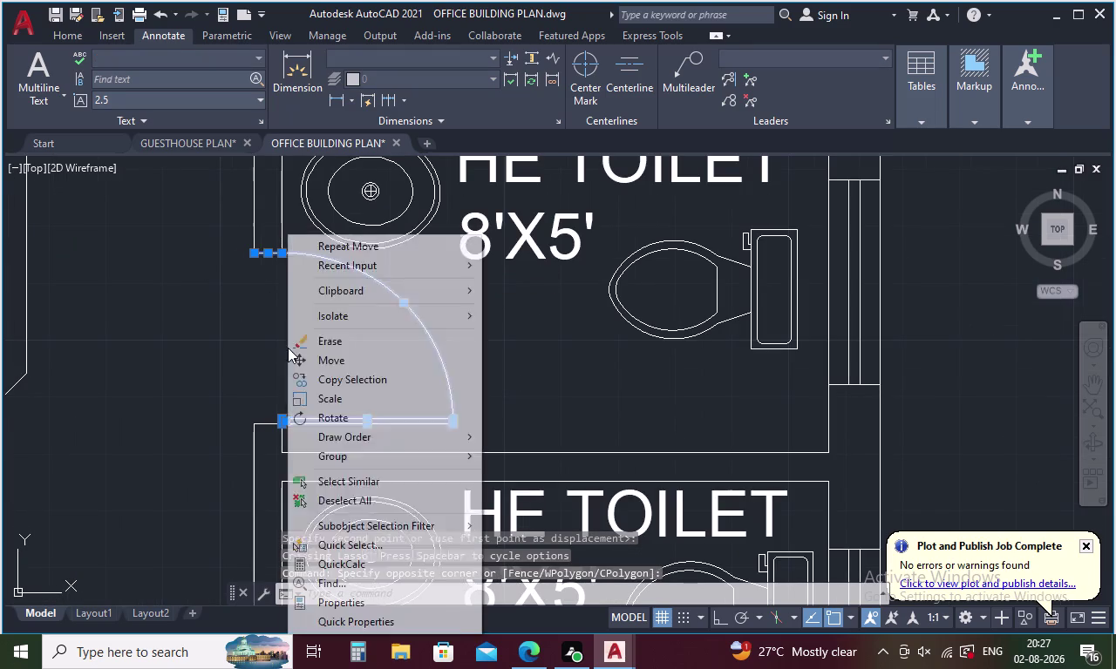
click(335, 374)
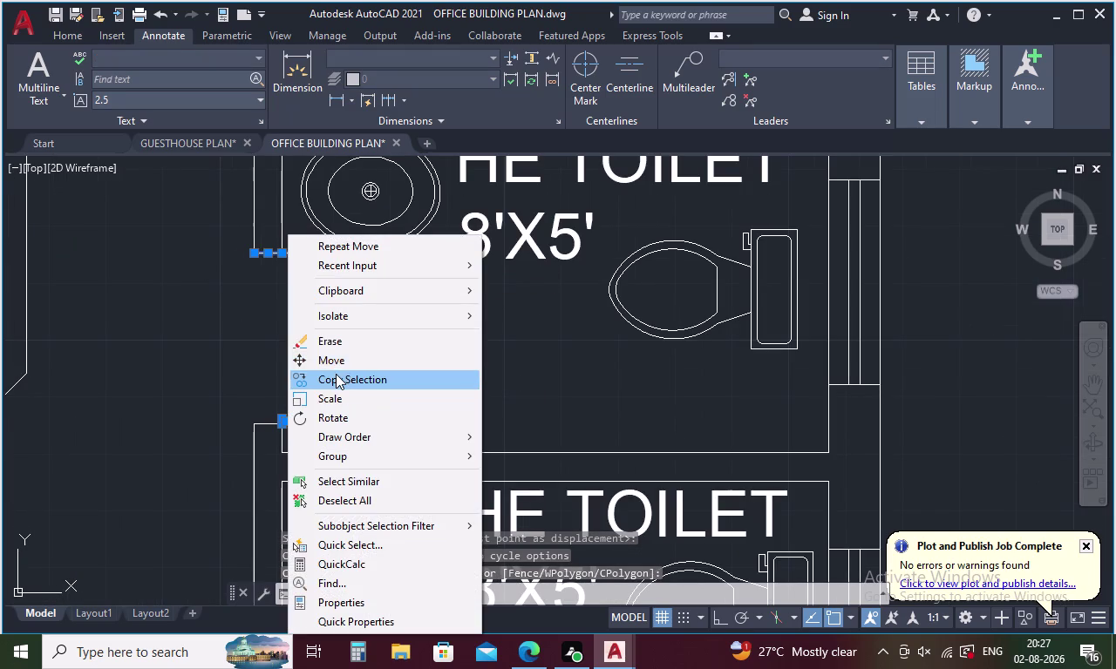
click(285, 429)
scroll(down, 3)
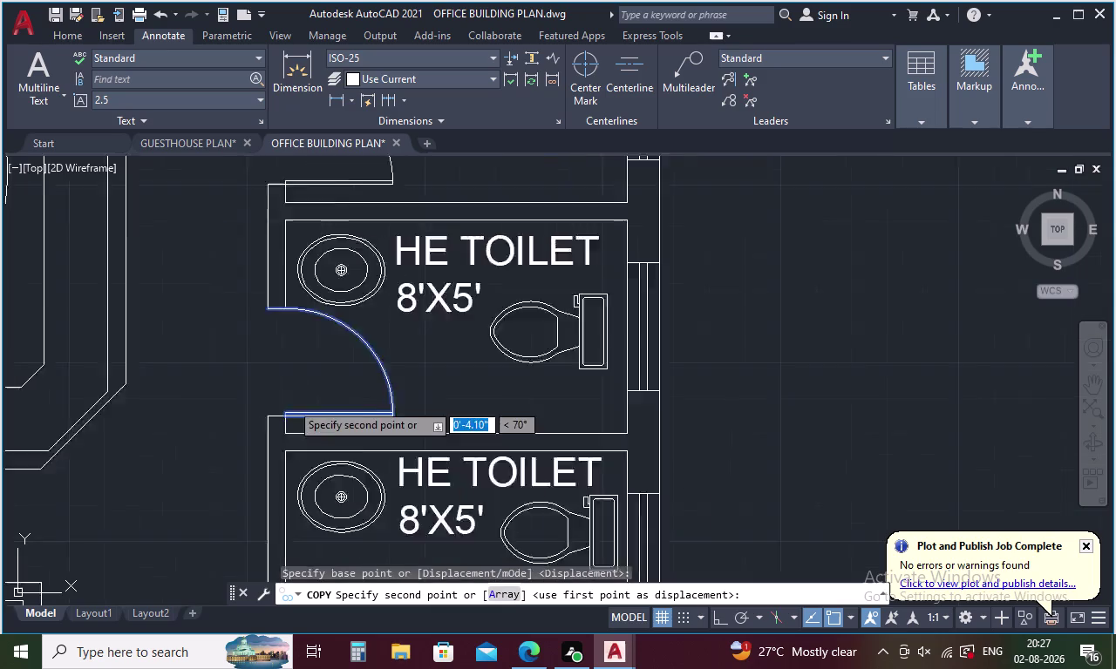
scroll(down, 3)
scroll(up, 3)
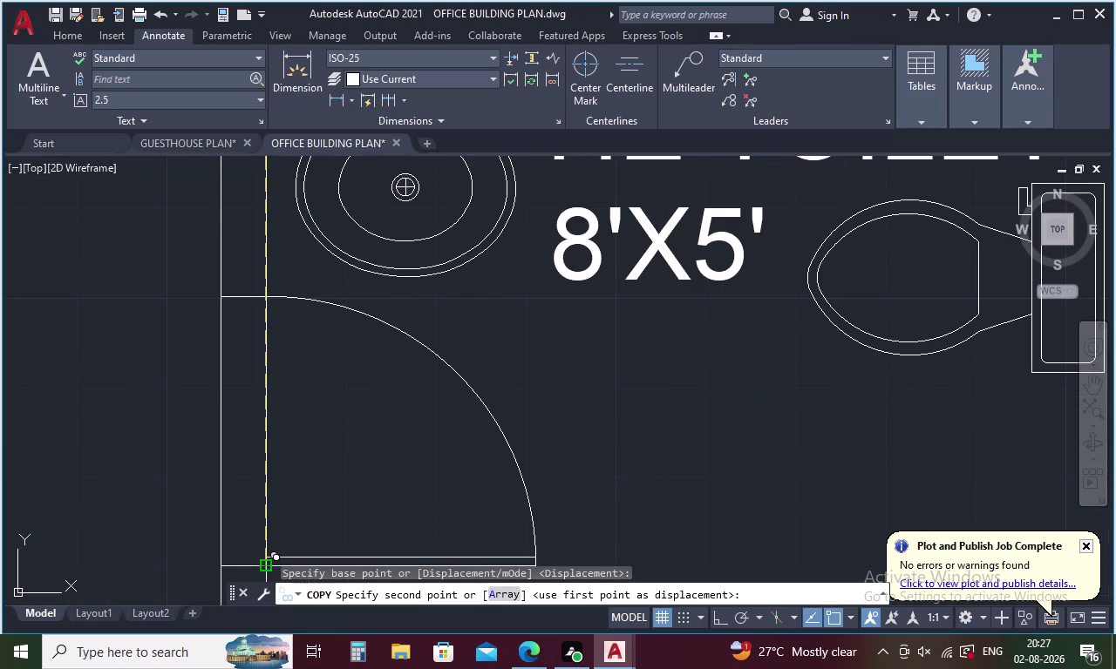
click(261, 564)
key(Escape)
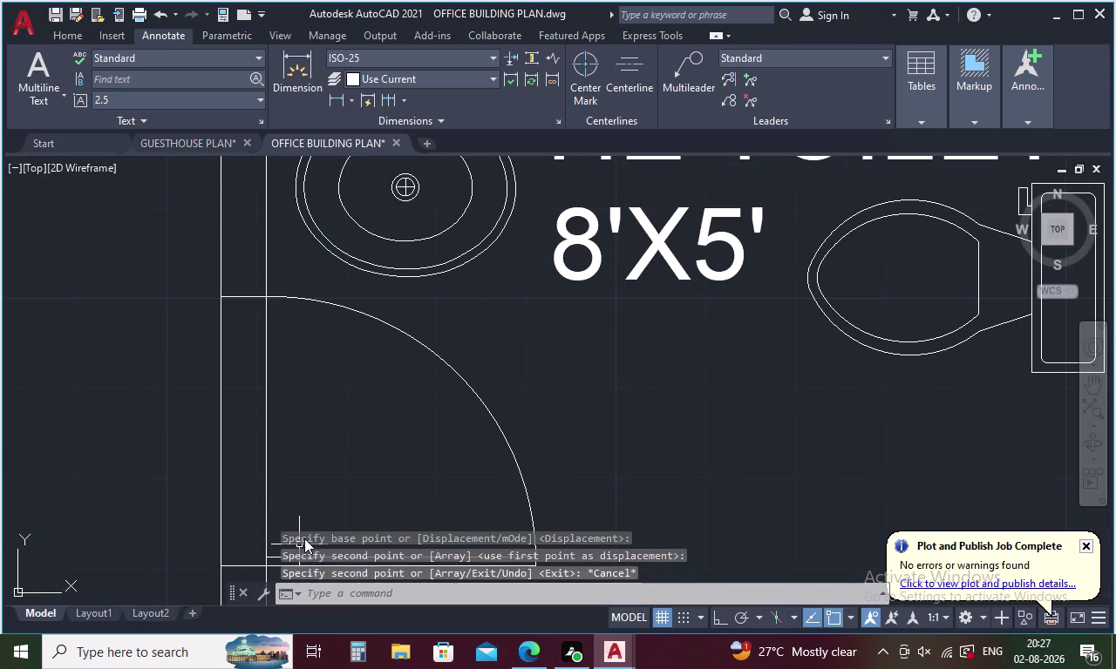
Trim the stray line through the door swing using TR and a fence drag.
key(t)
key(r)
key(space)
drag(316, 430, 187, 480)
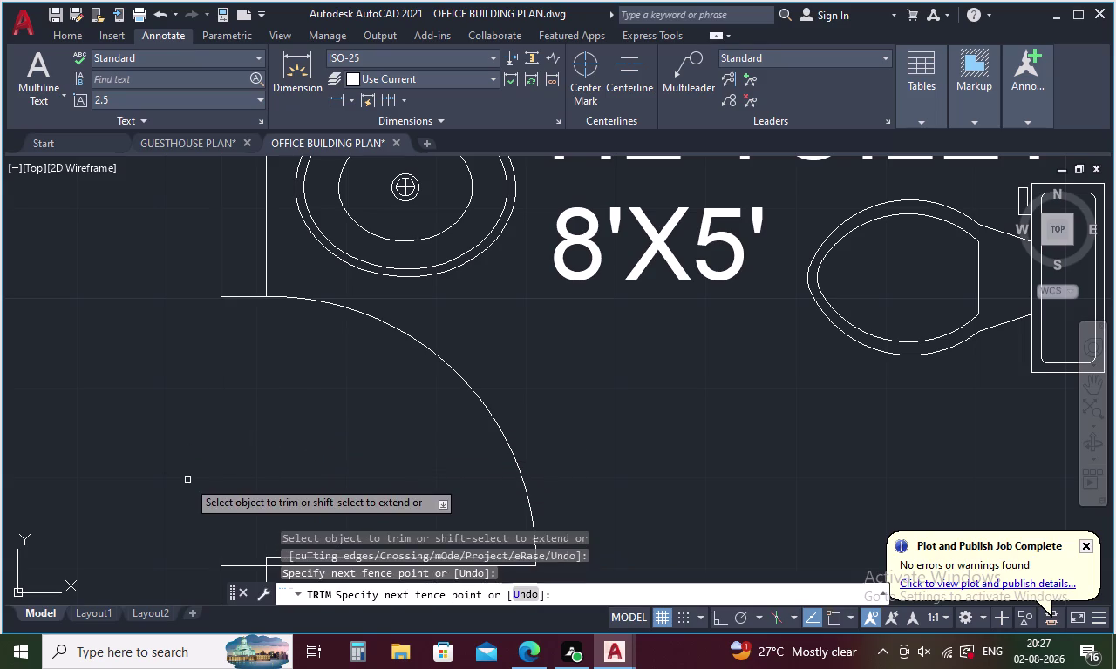
scroll(down, 3)
middle_drag(208, 467, 211, 417)
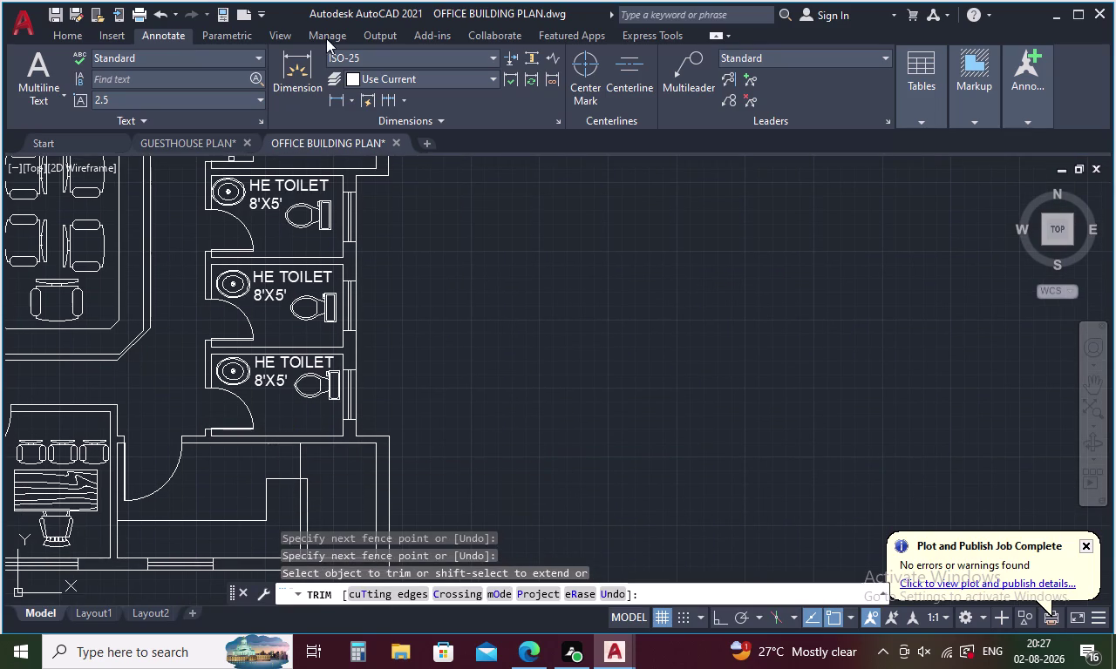
key(Escape)
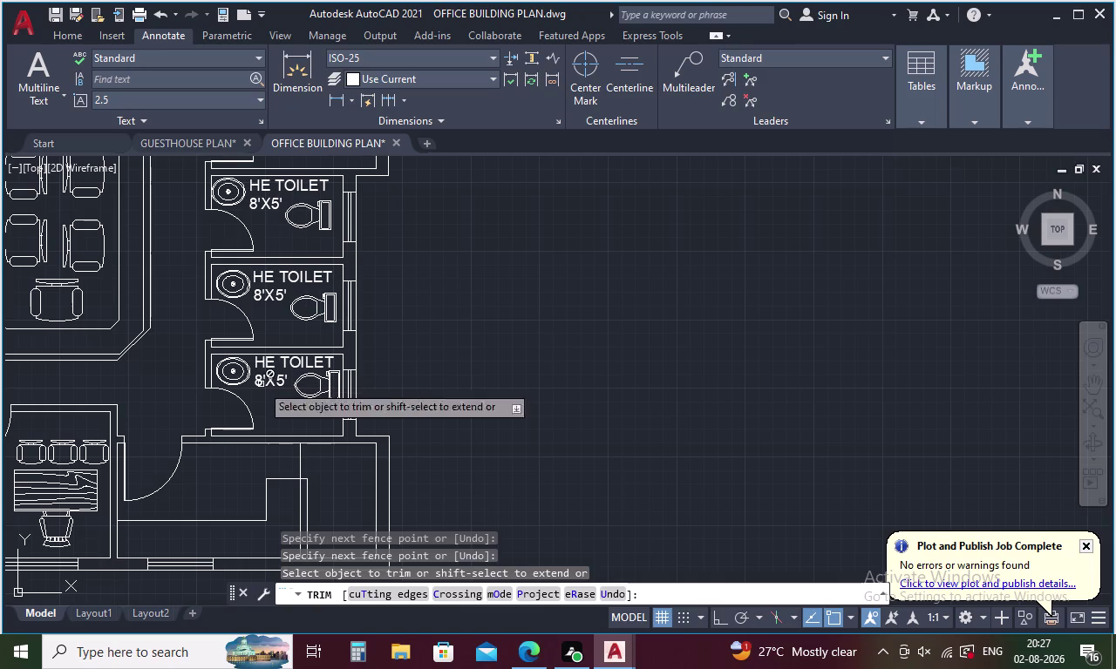
Edit the bottom and middle toilet labels to read SHE TOILET 8'X5'.
double_click(267, 365)
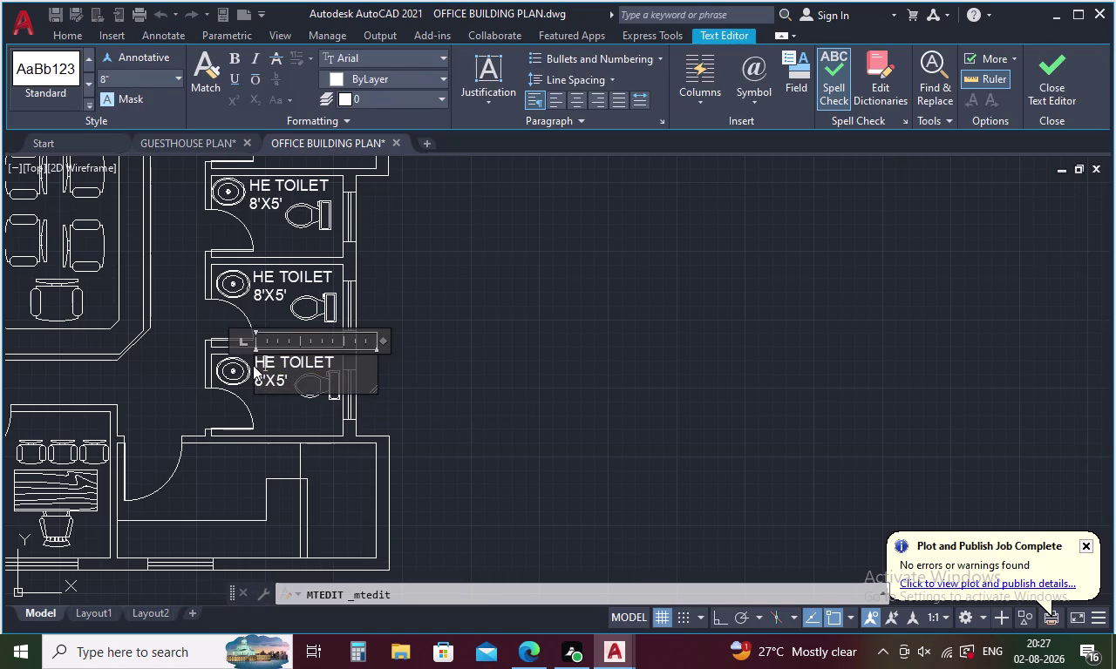
key(Left)
key(s)
double_click(261, 272)
click(262, 280)
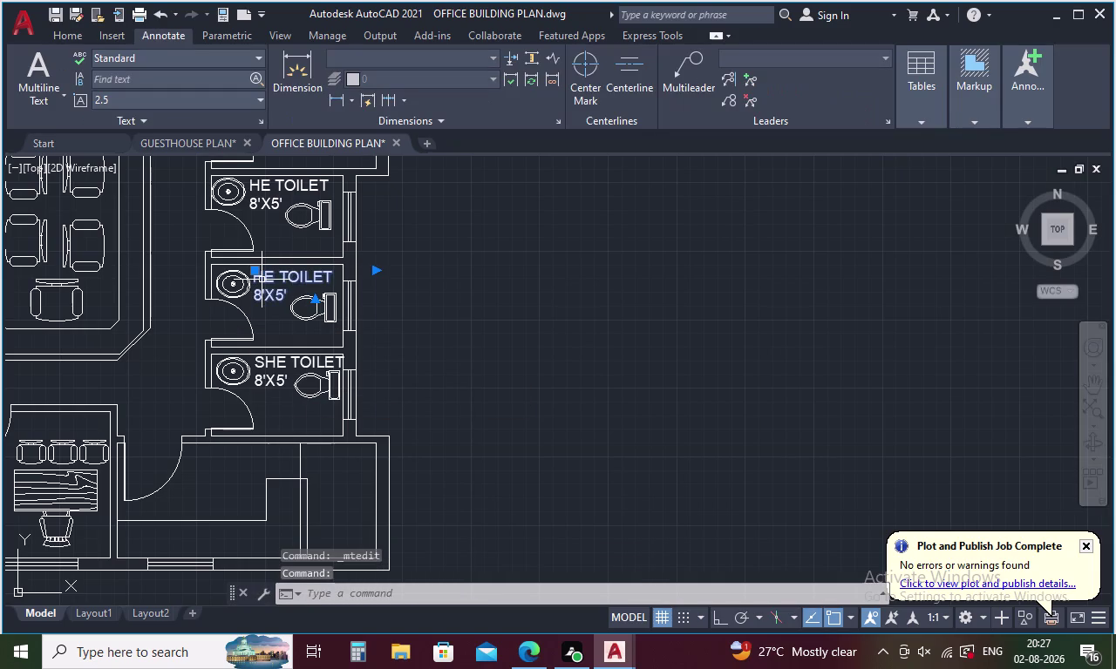
double_click(261, 280)
key(Left)
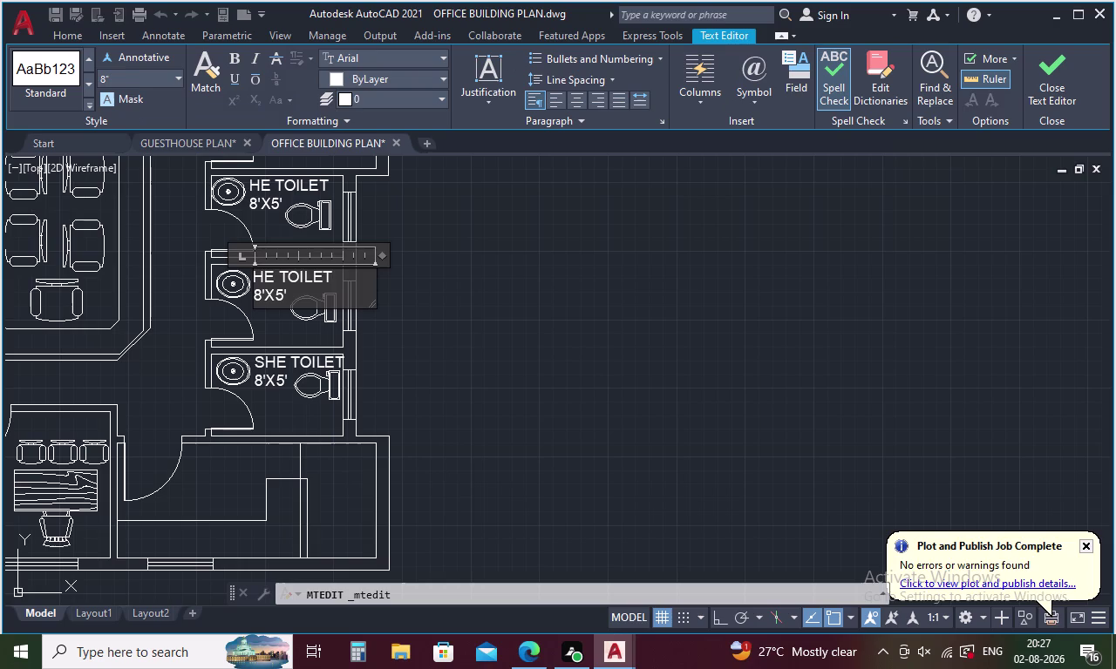
key(s)
click(453, 426)
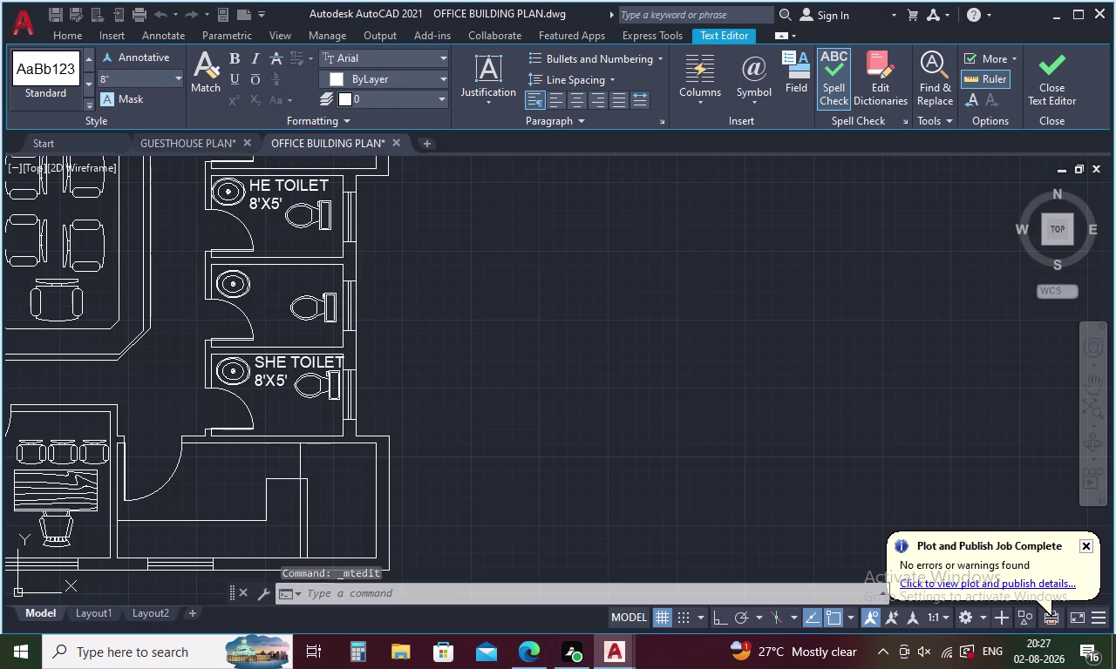
scroll(down, 3)
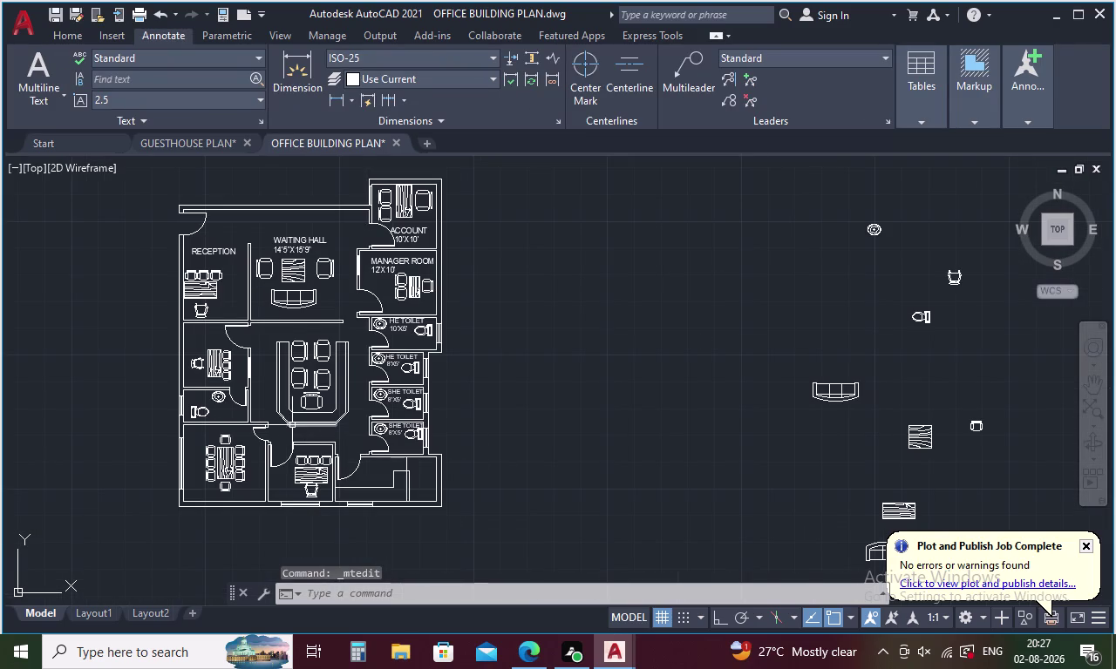
Copy the WAITING HALL label and paste it into the room below the SHE toilets.
middle_drag(292, 426, 394, 400)
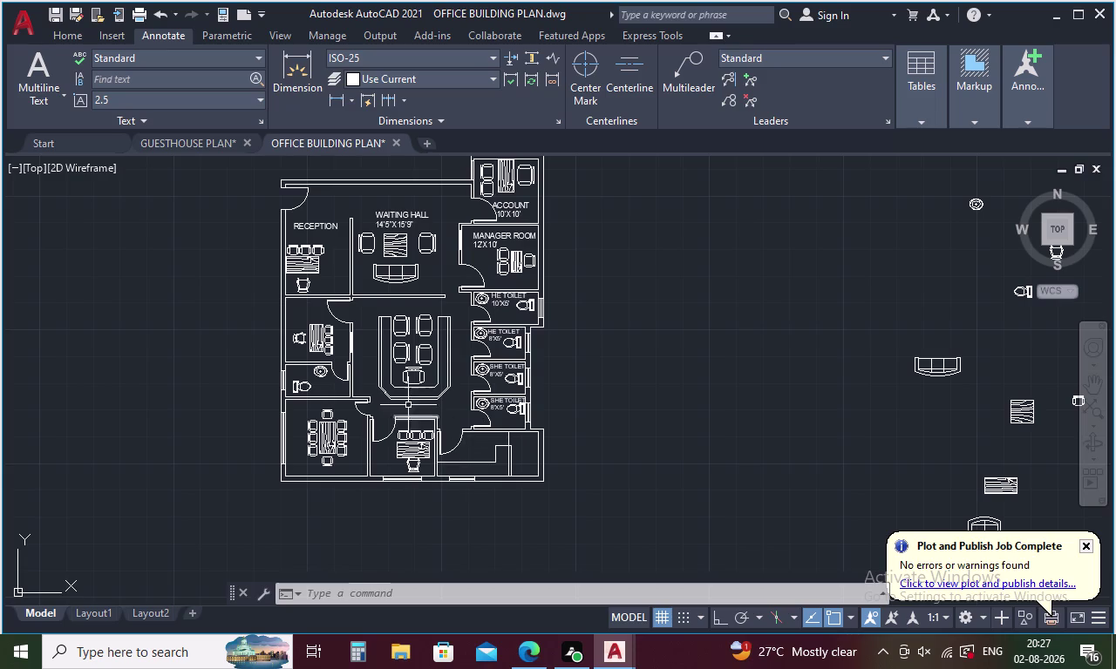
click(391, 224)
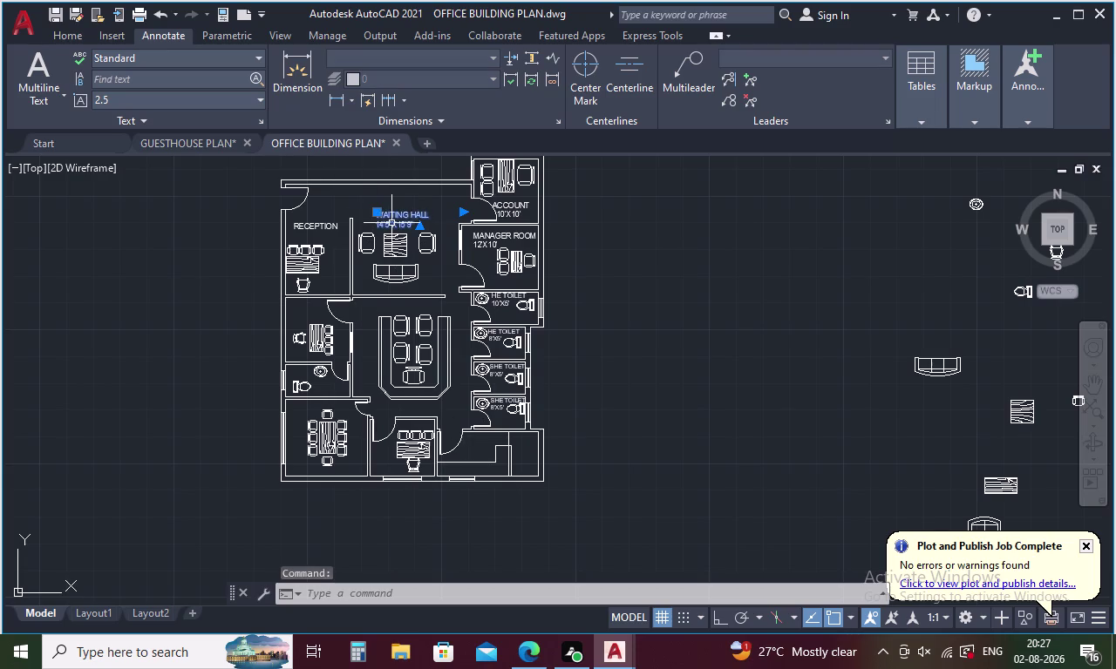
key(ctrl+c)
key(ctrl+v)
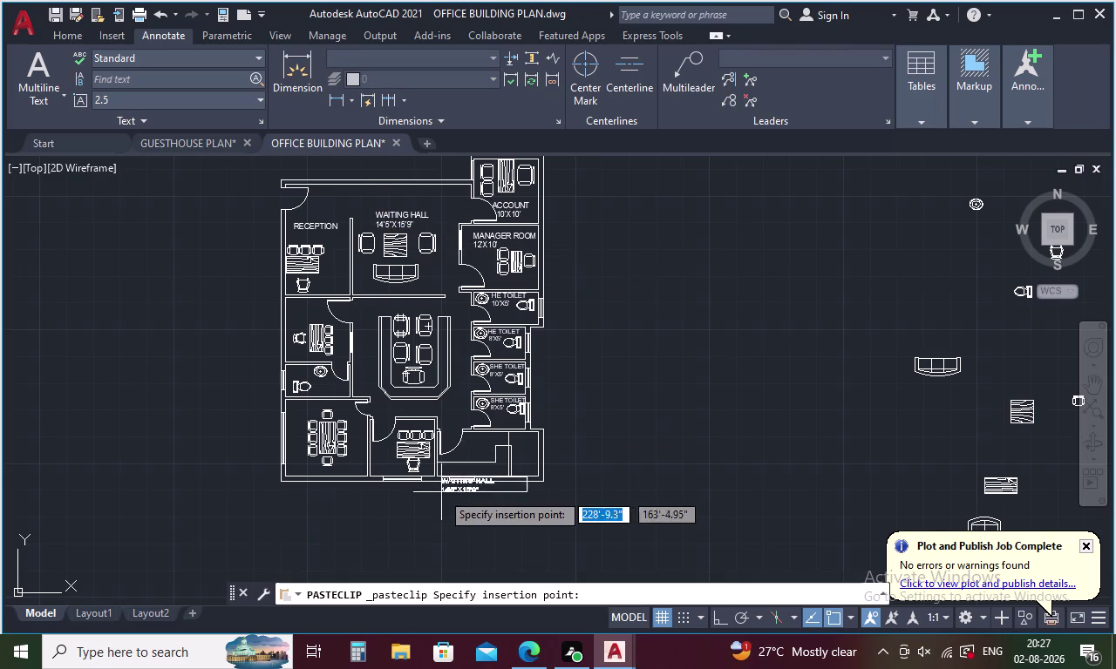
scroll(up, 3)
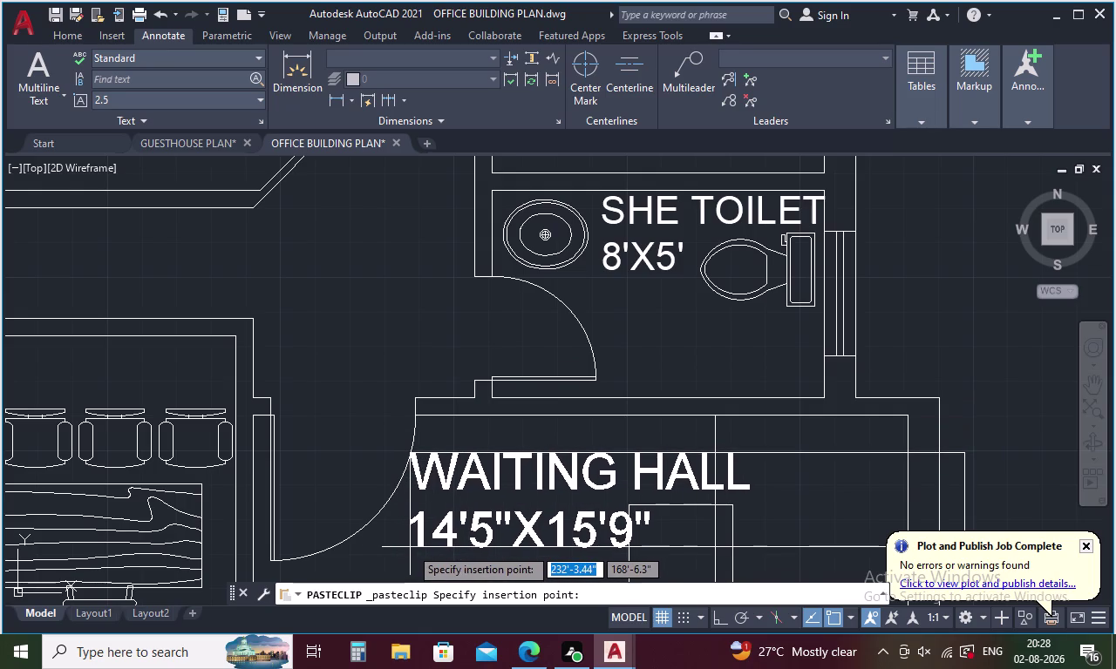
click(410, 547)
Select the pasted WAITING HALL 14'5"X15'9" label and open it for editing.
double_click(456, 541)
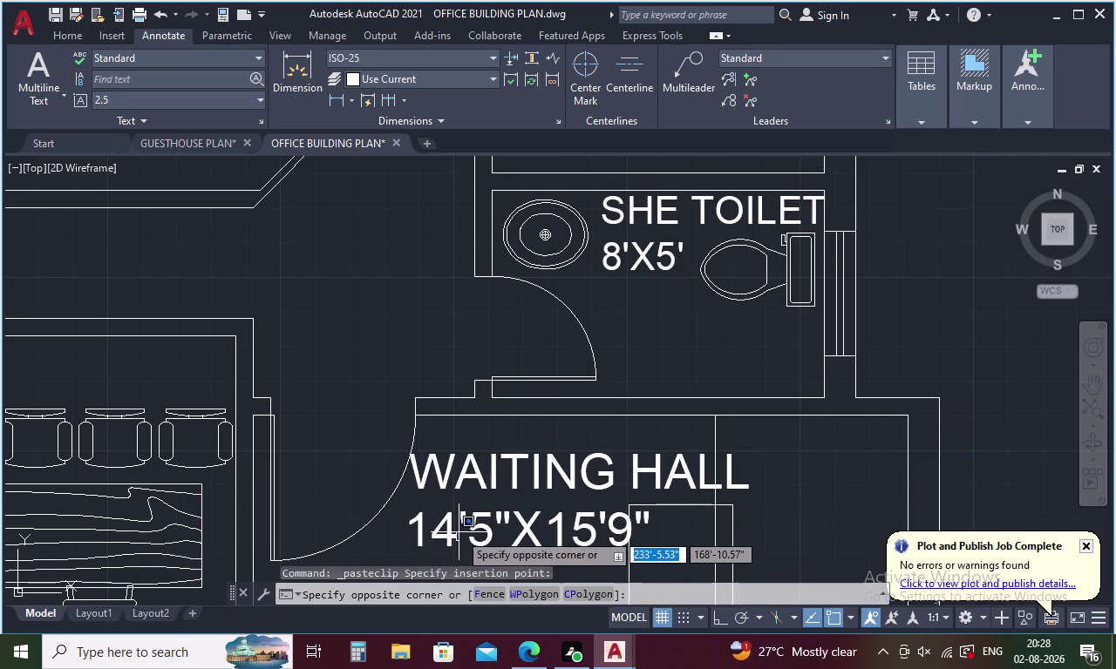
click(458, 533)
click(458, 533)
double_click(459, 526)
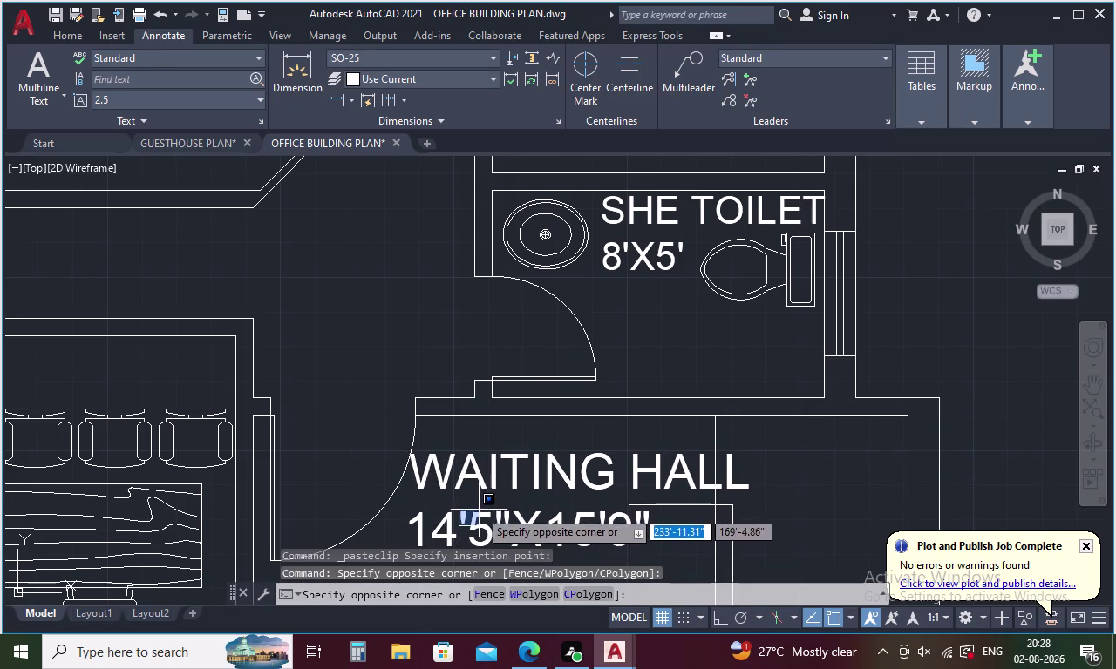
double_click(482, 472)
double_click(482, 473)
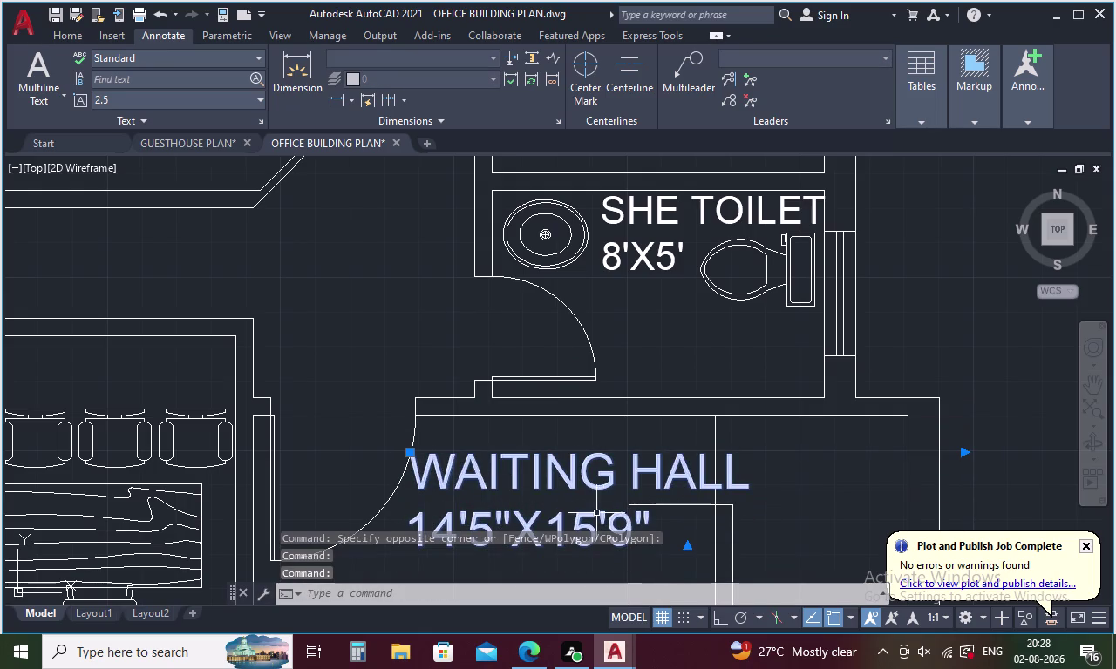
click(577, 481)
double_click(565, 487)
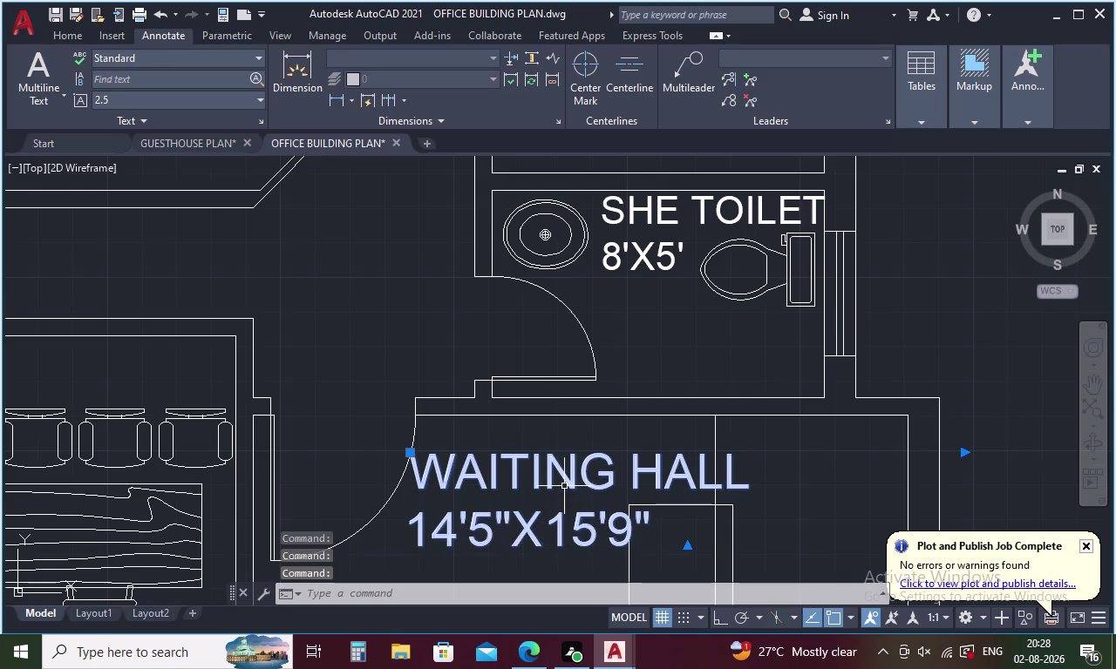
scroll(down, 3)
middle_drag(564, 478, 527, 389)
double_click(506, 411)
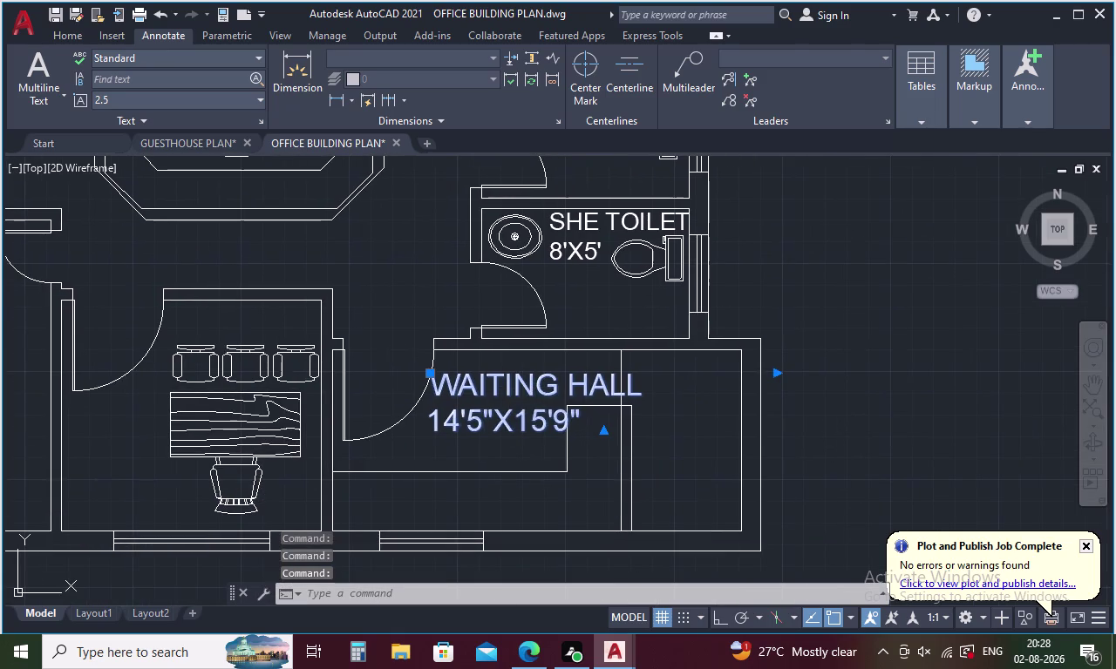
click(583, 412)
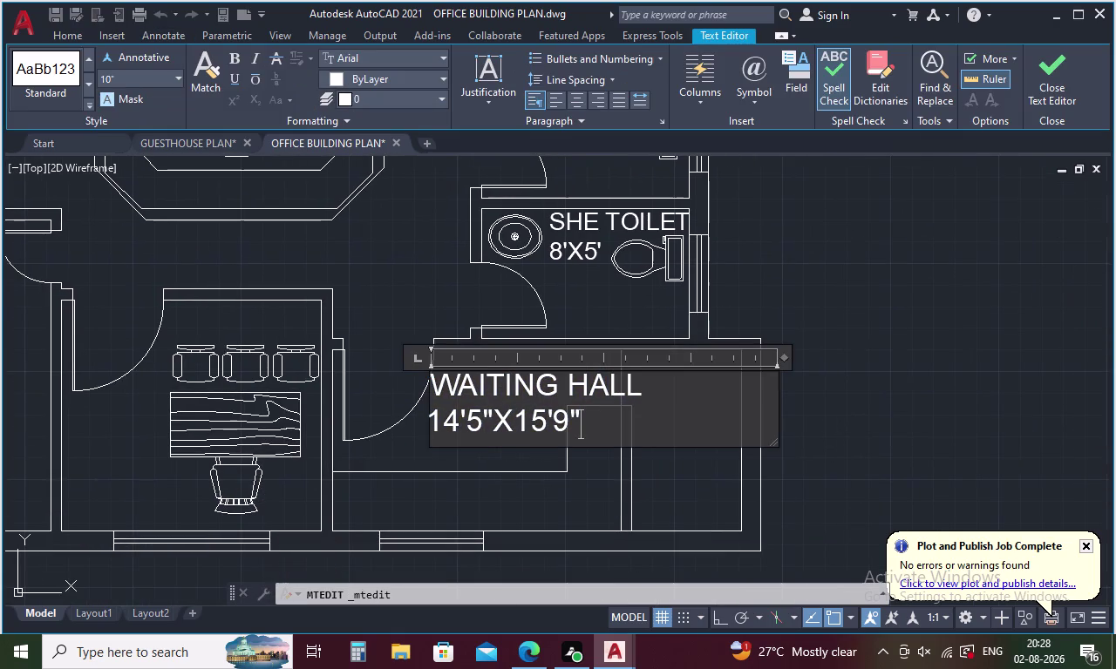
Replace the label text with PANTRY and 15'9"X7' on a second line.
key(BackSpace)
key(BackSpace)
key(BackSpace)
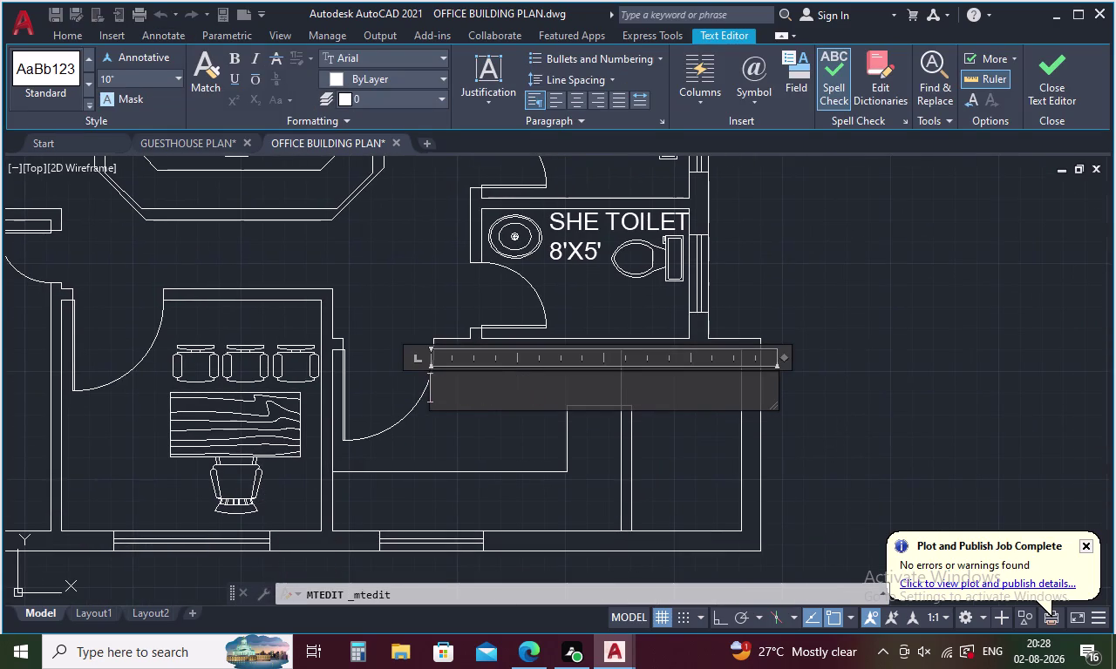
text(PAN)
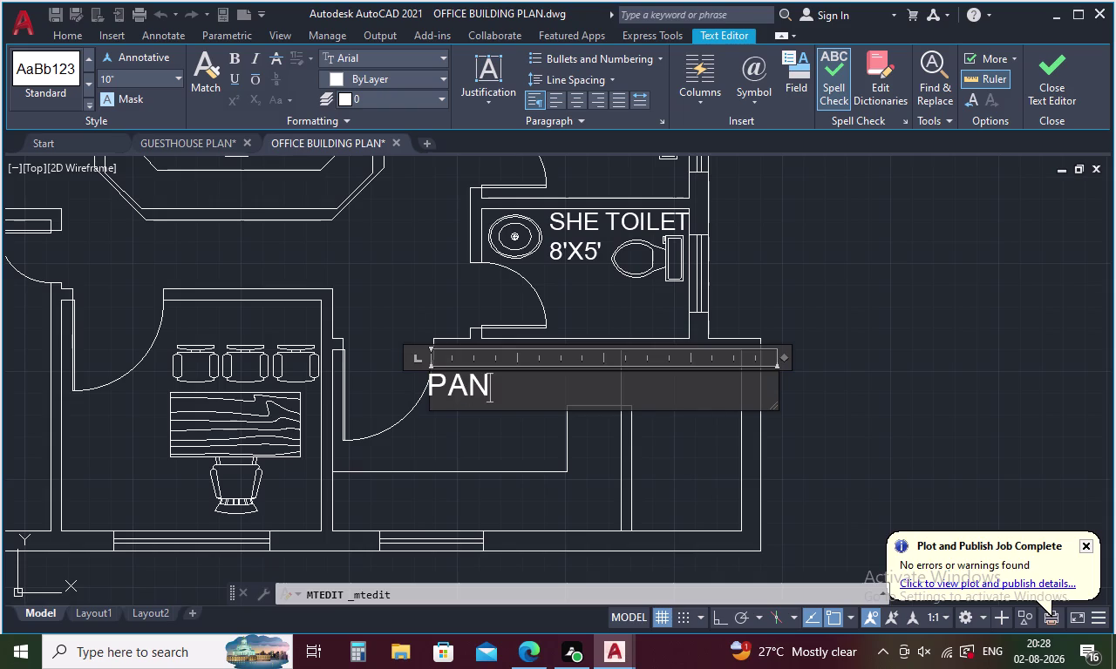
text(TRY)
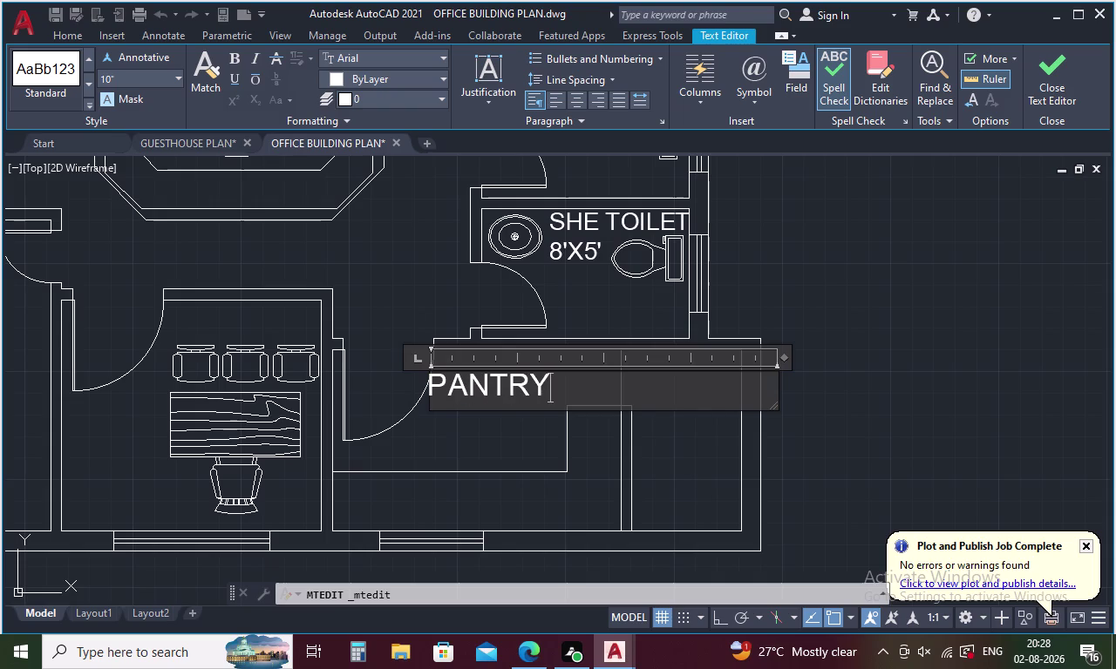
key(Return)
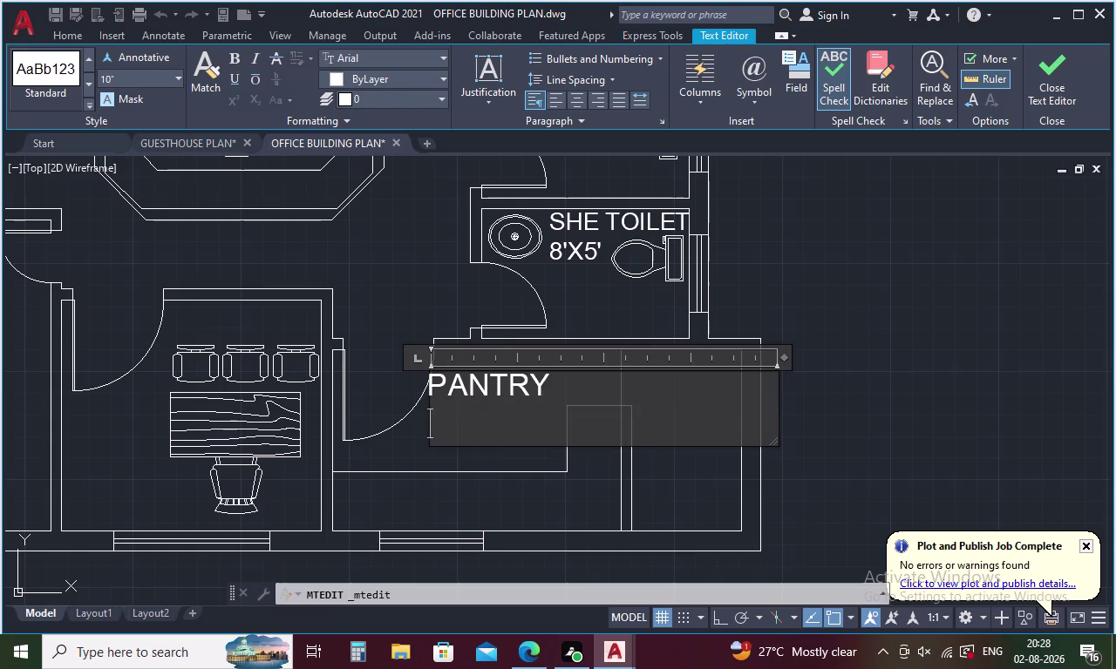
text(1)
text(5)
key(apostrophe)
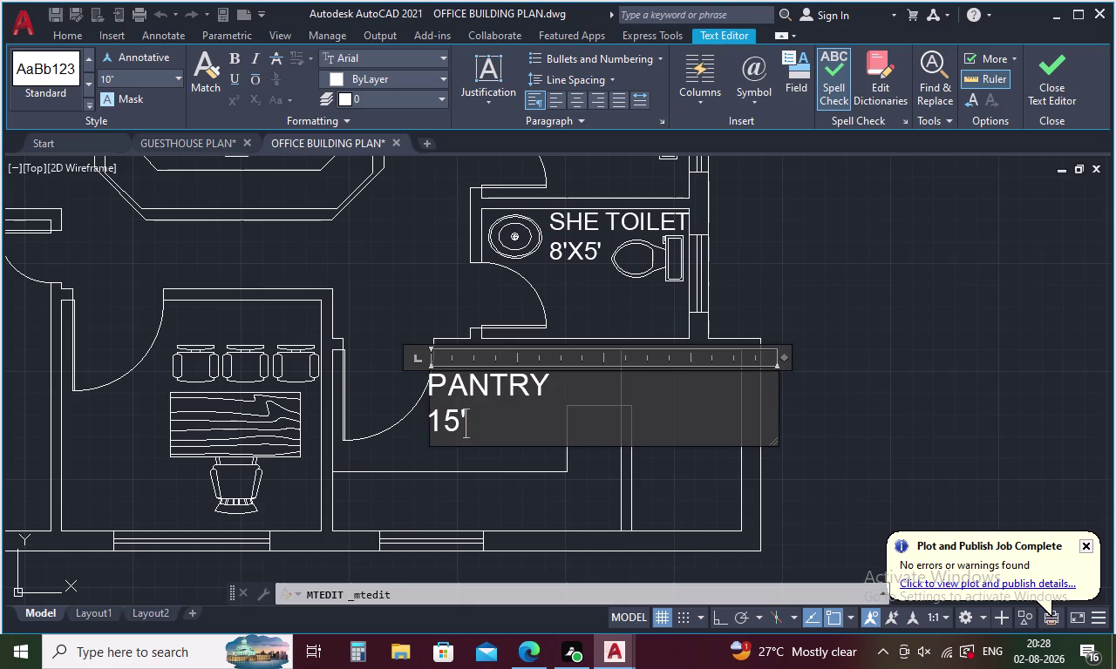
key(9)
key(shift+quotedbl)
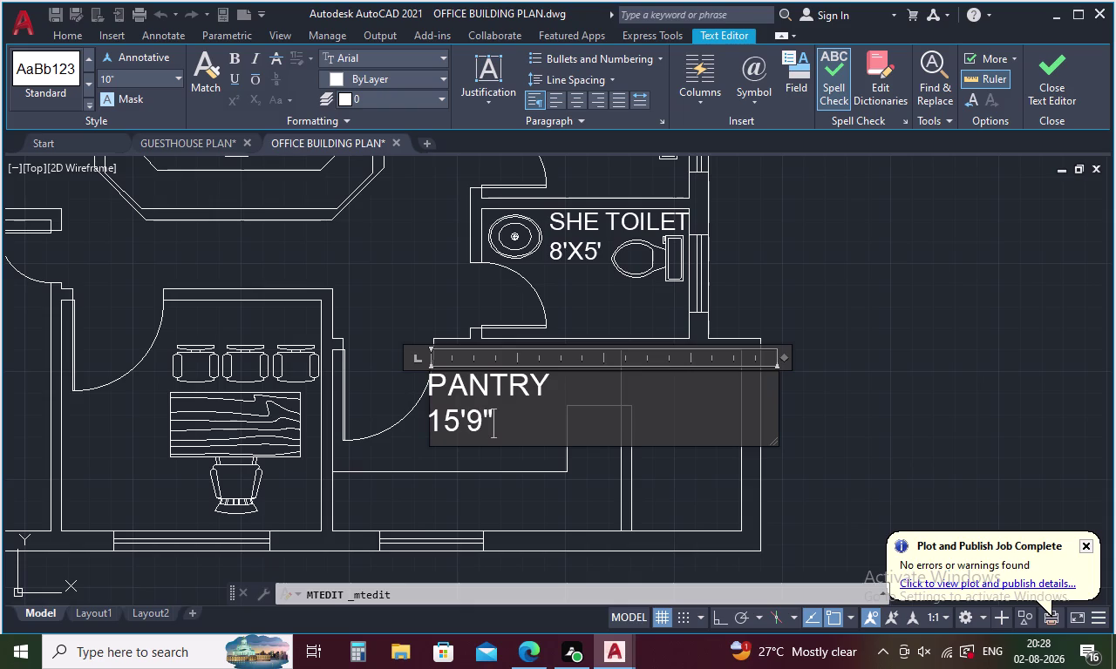
key(x)
text(7)
text(')
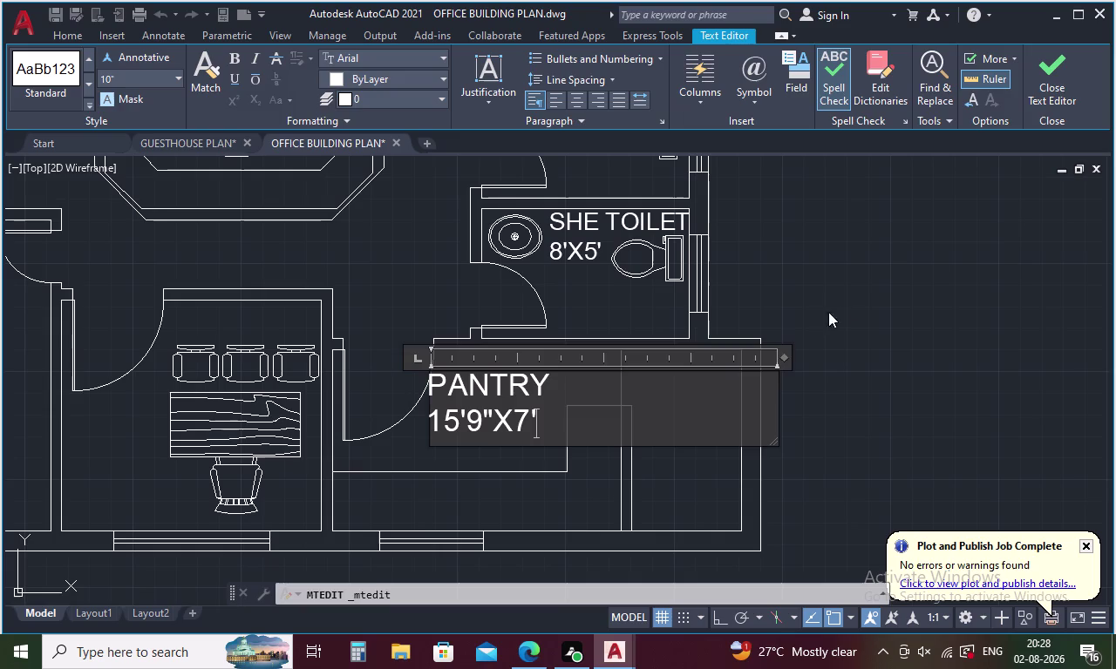
click(845, 305)
click(478, 416)
Move the PANTRY 15'9"X7' label slightly right within the pantry room.
right_click(488, 393)
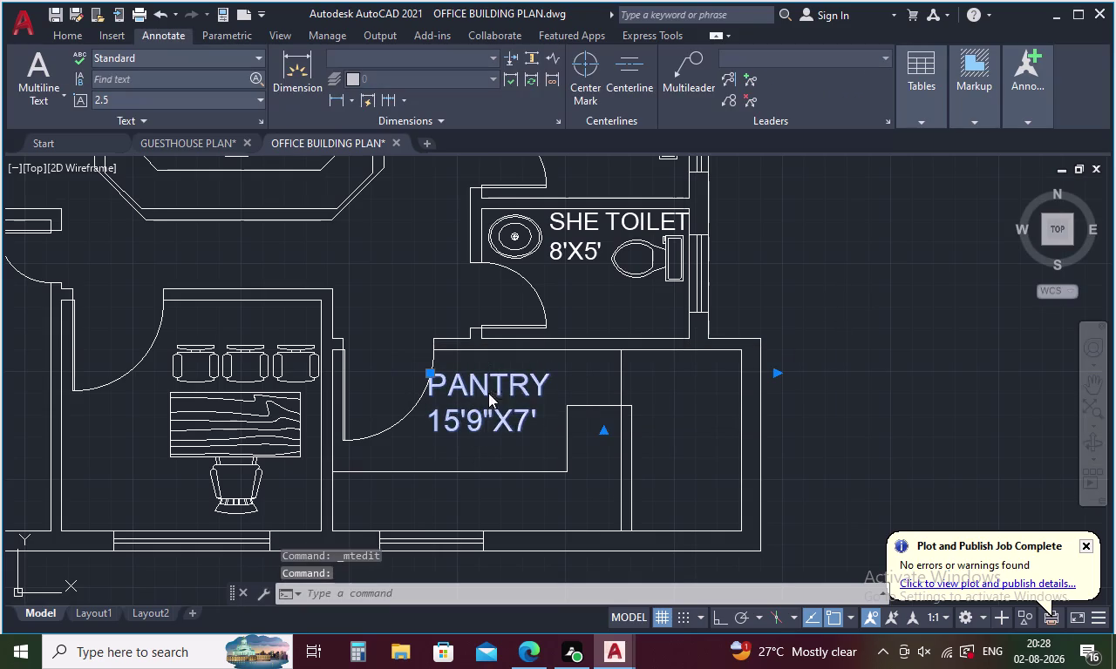
click(531, 335)
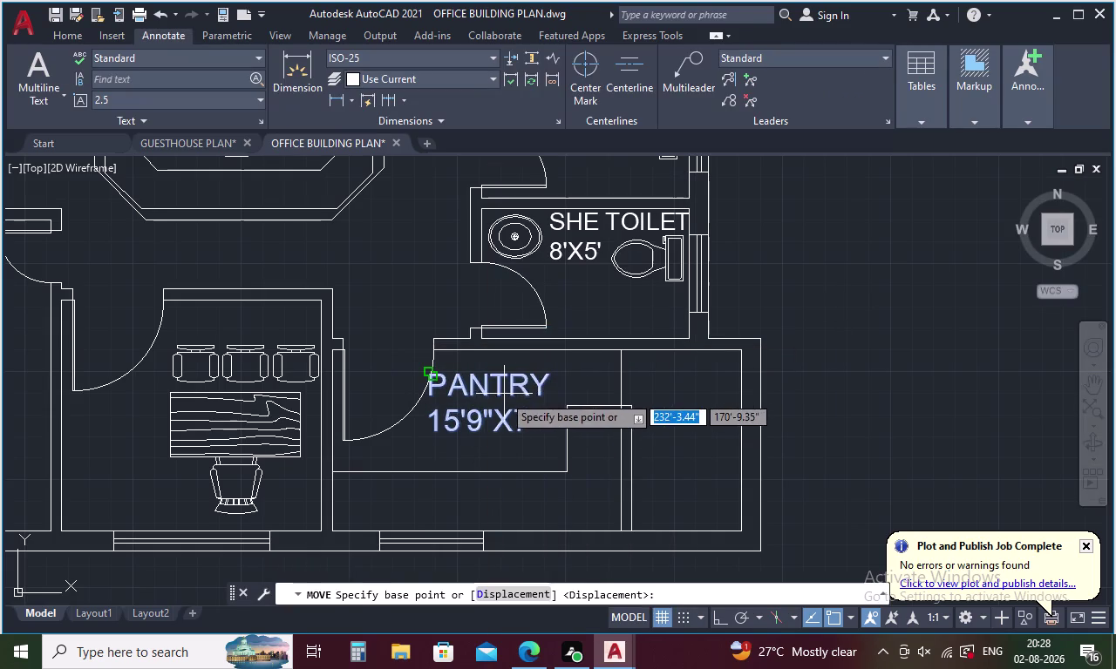
click(503, 395)
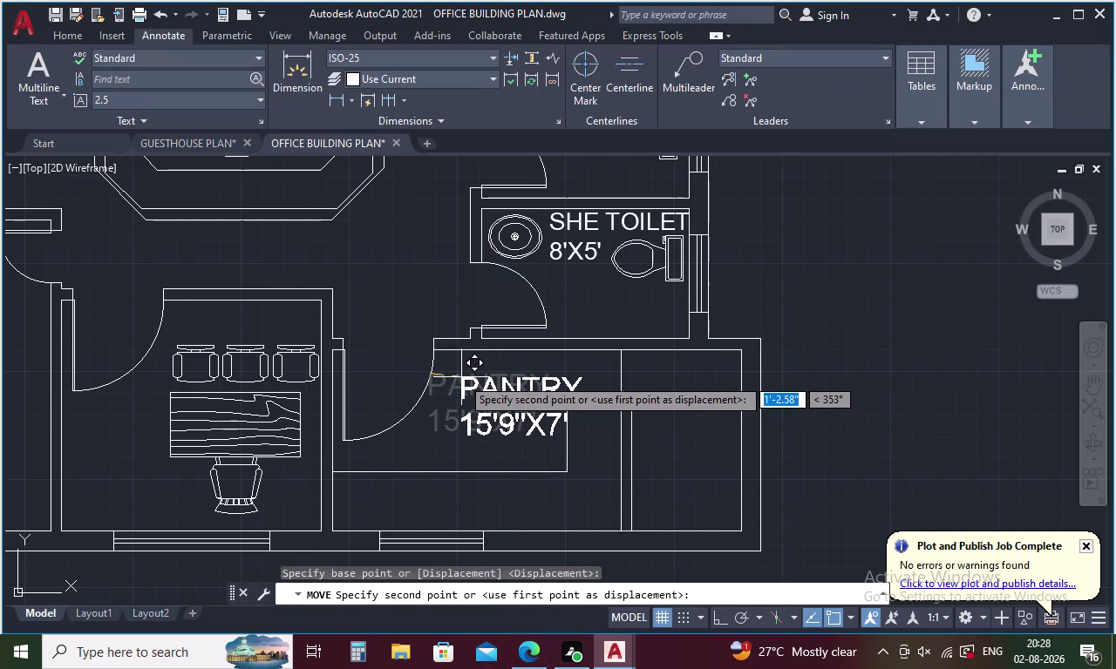
click(457, 377)
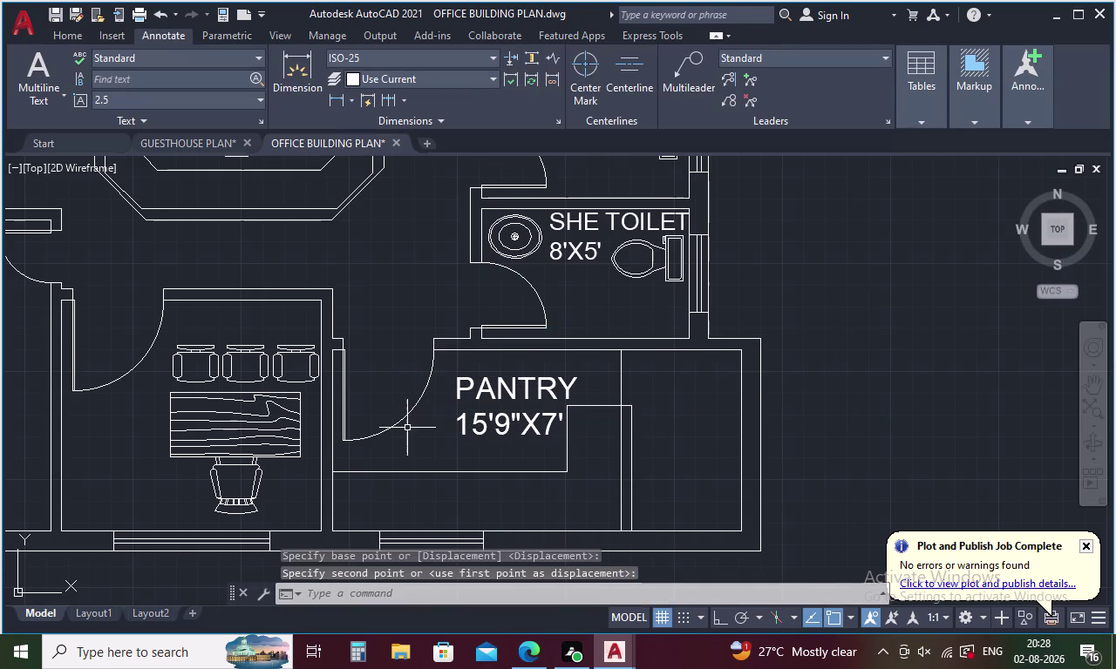
middle_drag(407, 429, 568, 444)
scroll(down, 3)
middle_drag(568, 456, 554, 393)
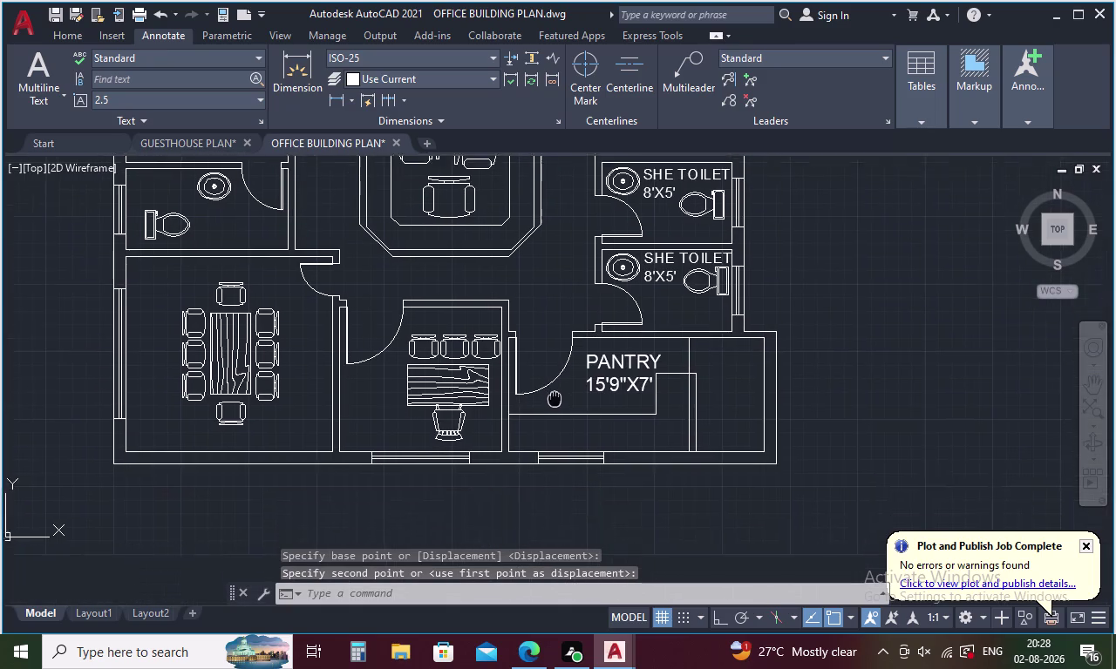
middle_drag(554, 393, 552, 384)
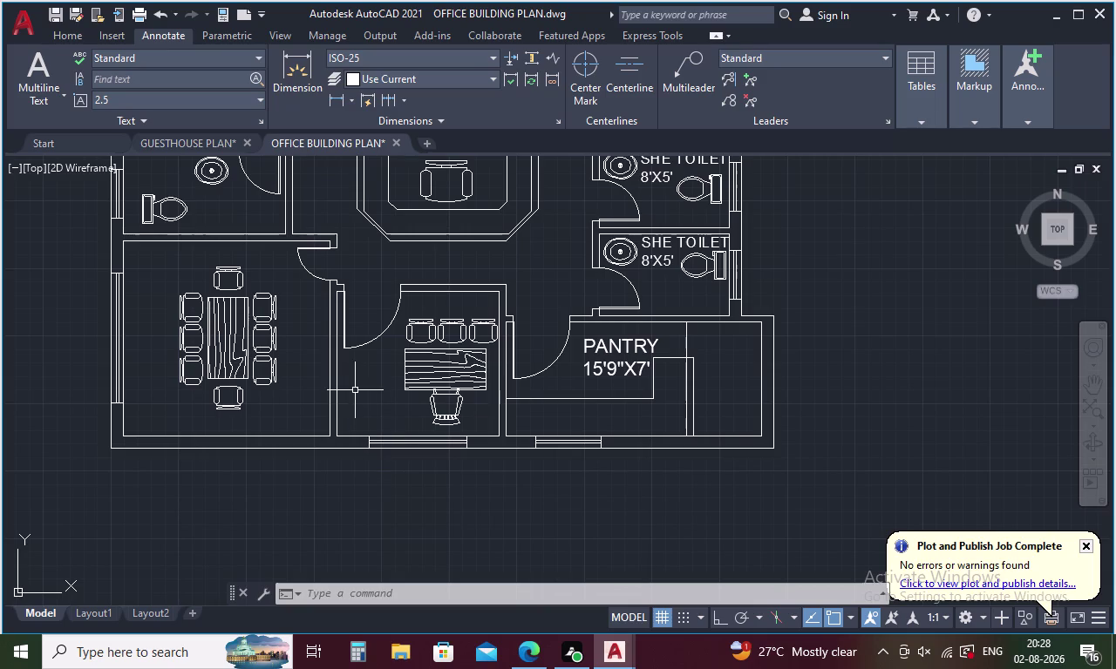
Paste another WAITING HALL label copy into the room with the desk and open it.
key(ctrl+v)
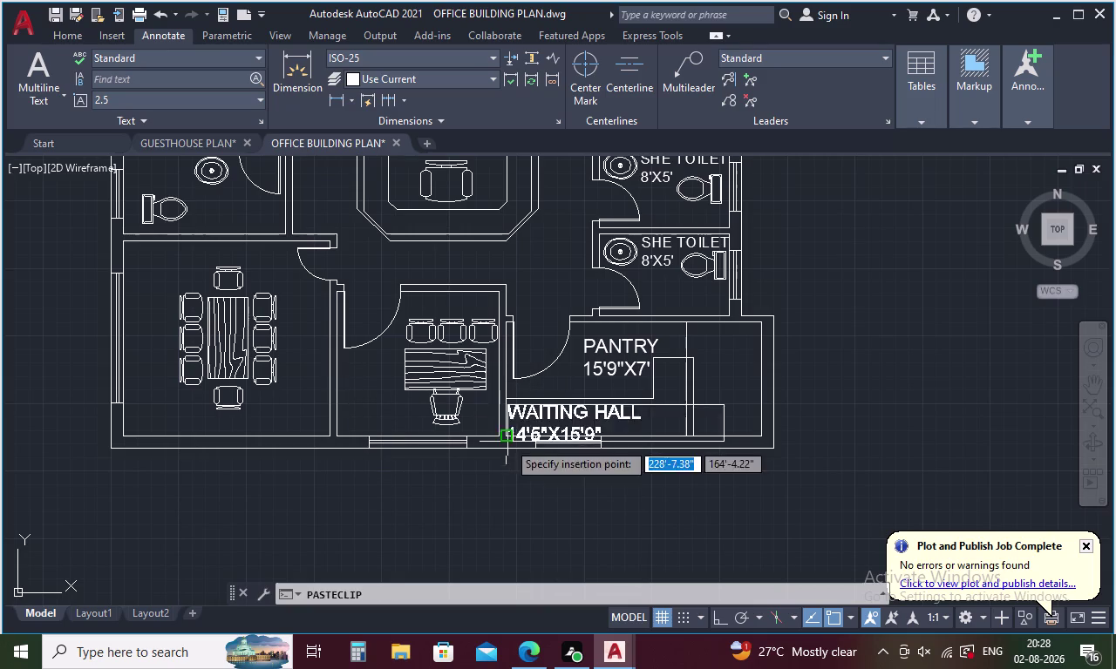
click(342, 421)
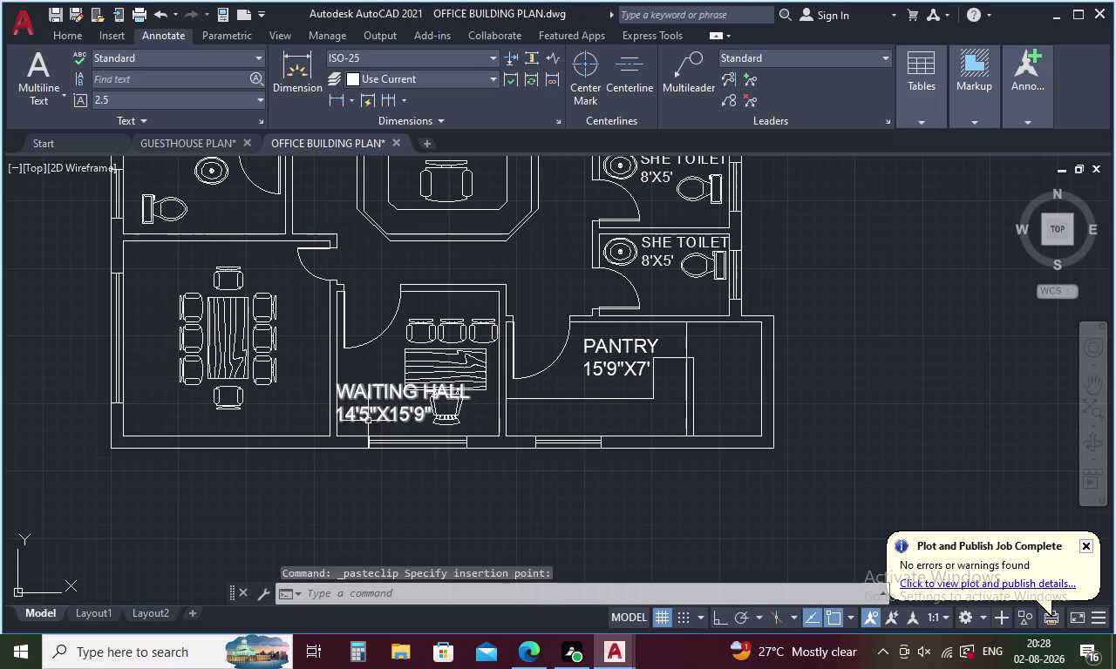
double_click(373, 420)
double_click(381, 417)
double_click(381, 416)
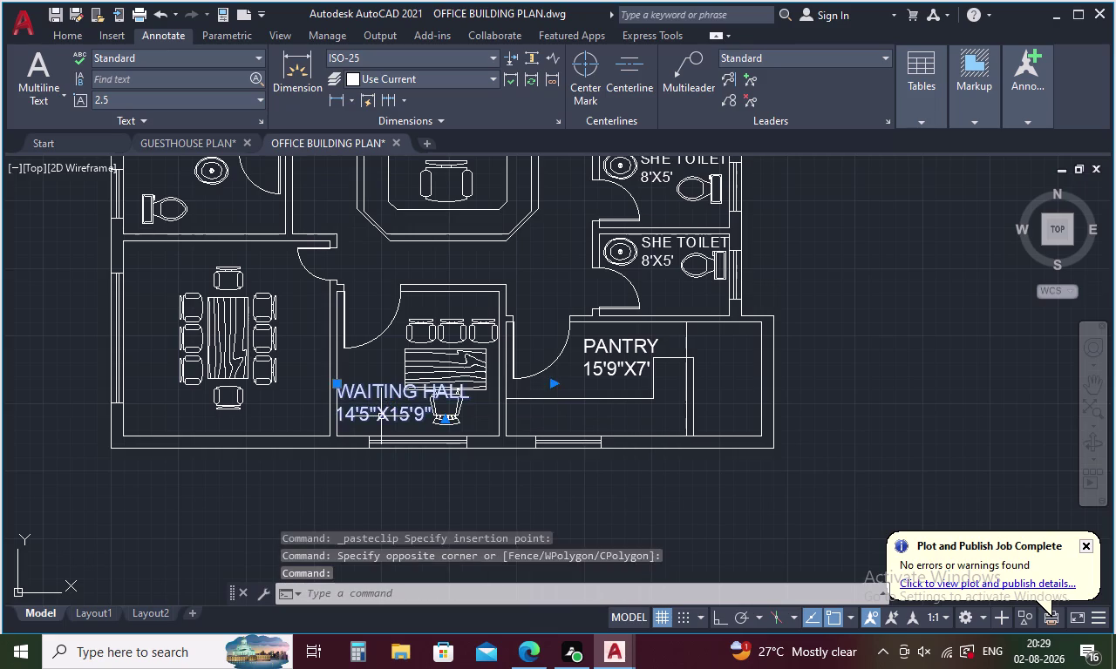
click(435, 414)
Replace the copied text with HR ROOM and 10'X8'11" on a second line.
key(BackSpace)
key(BackSpace)
key(BackSpace)
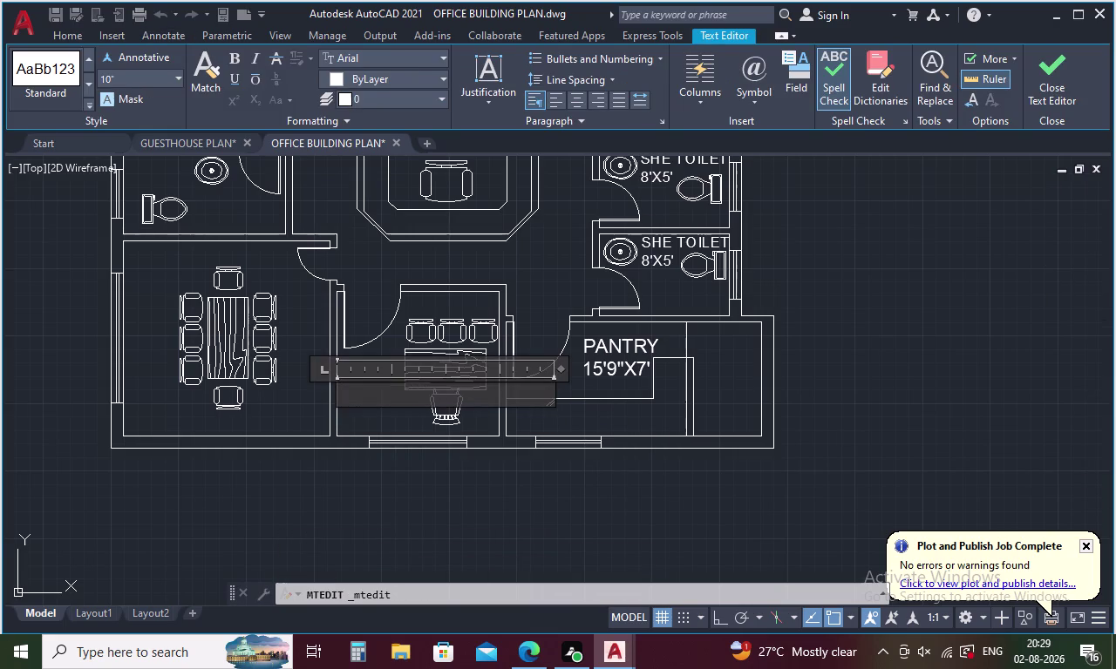
text(HR R)
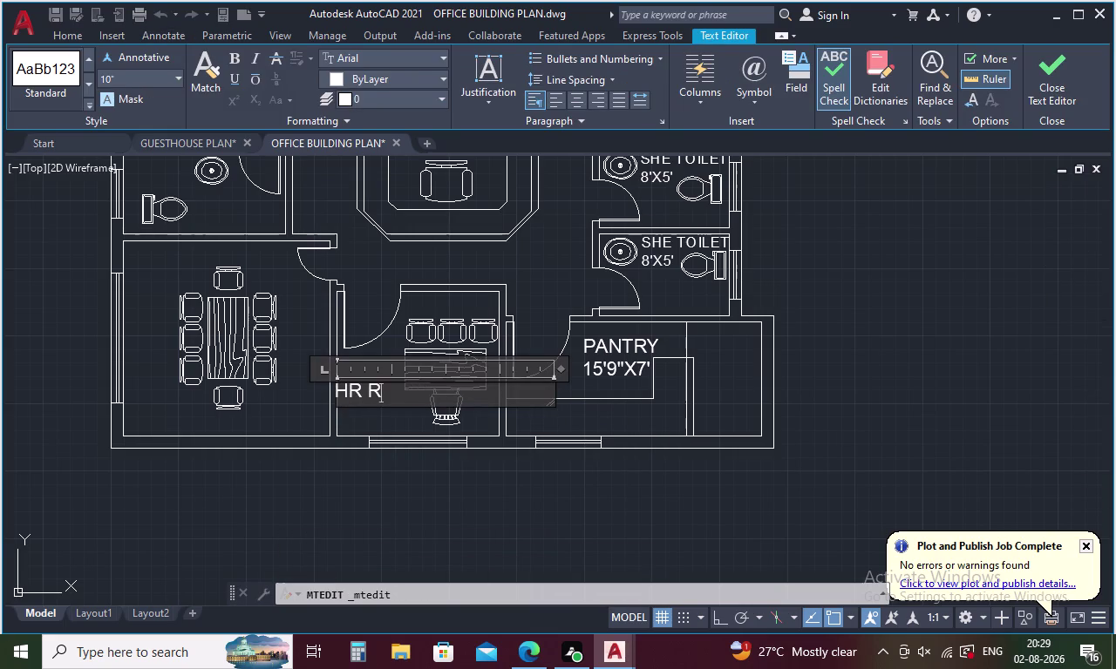
text(OOM)
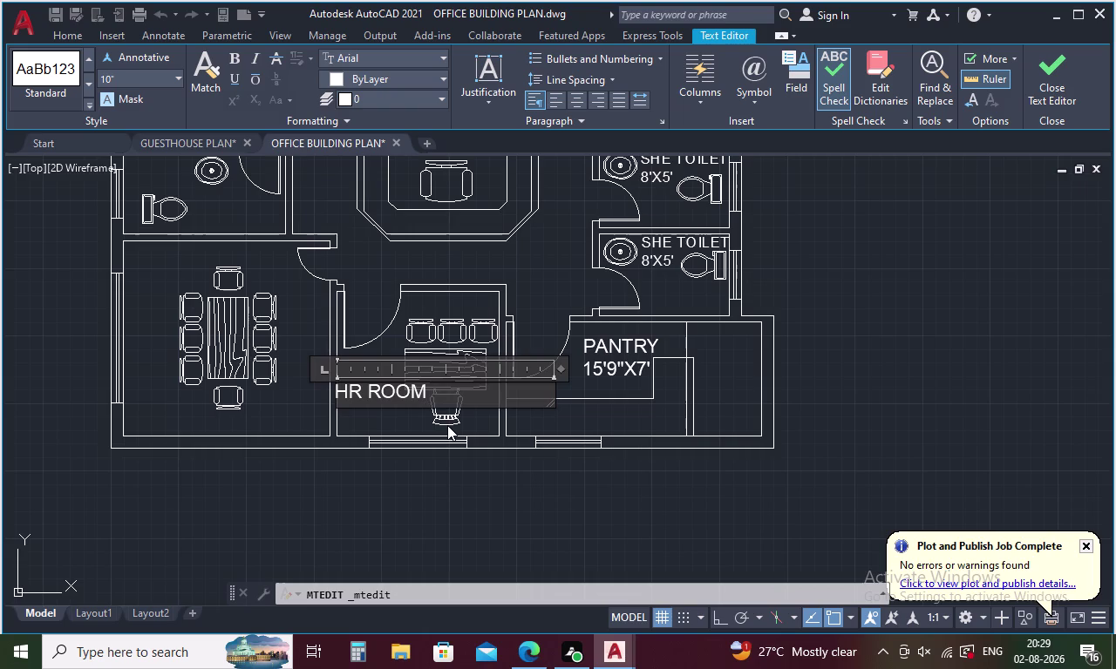
key(Return)
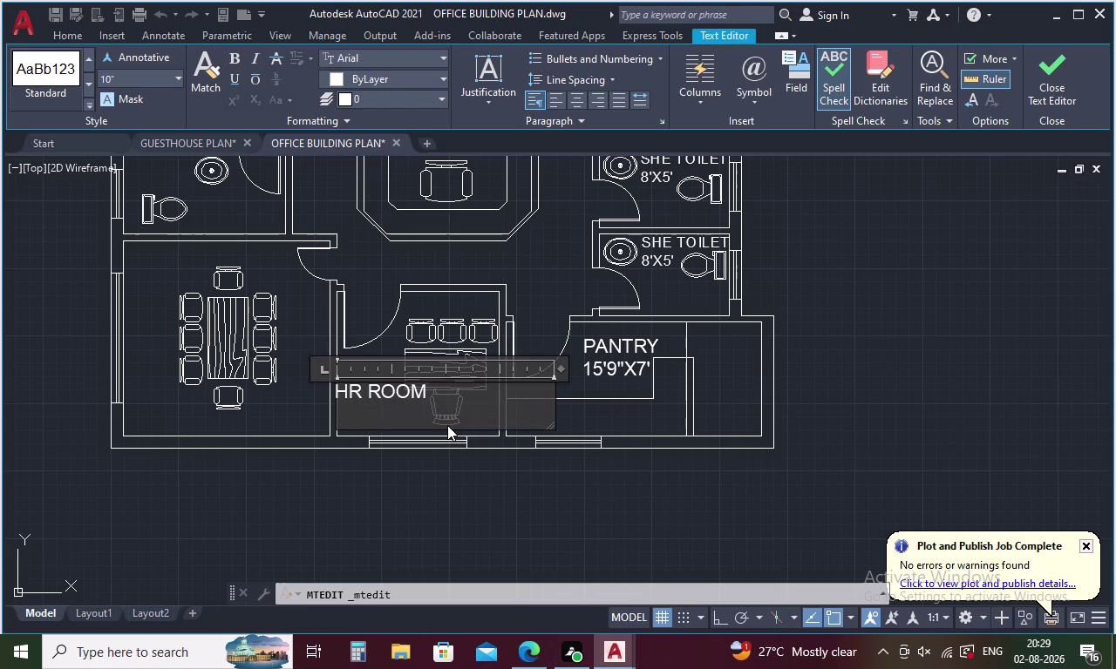
text(10')
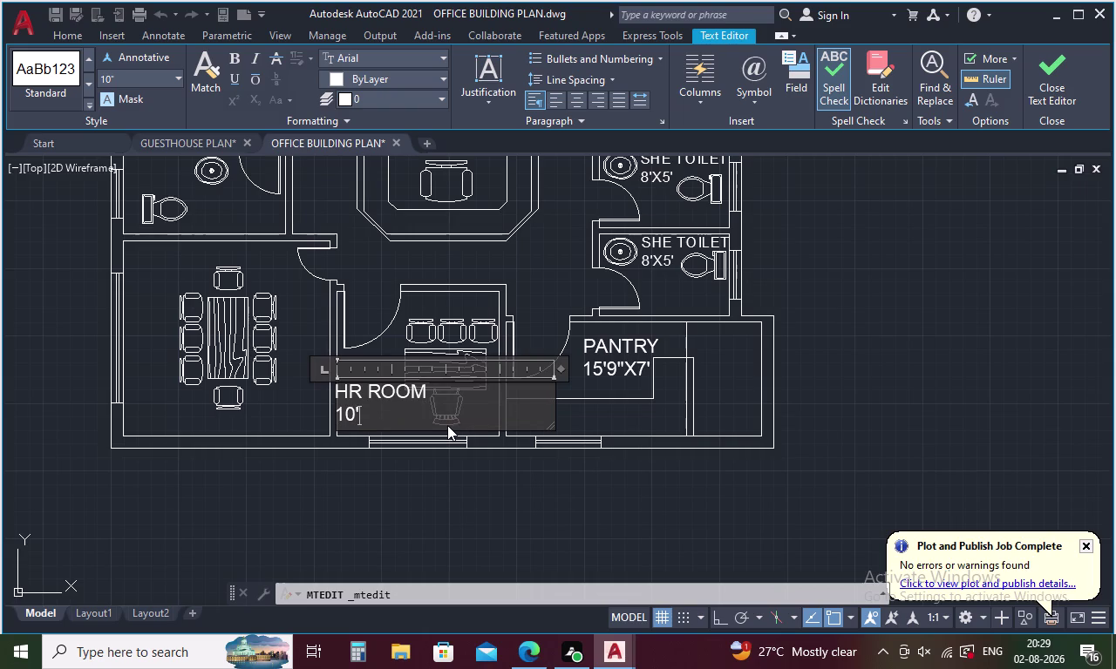
key(x)
key(8)
text('11")
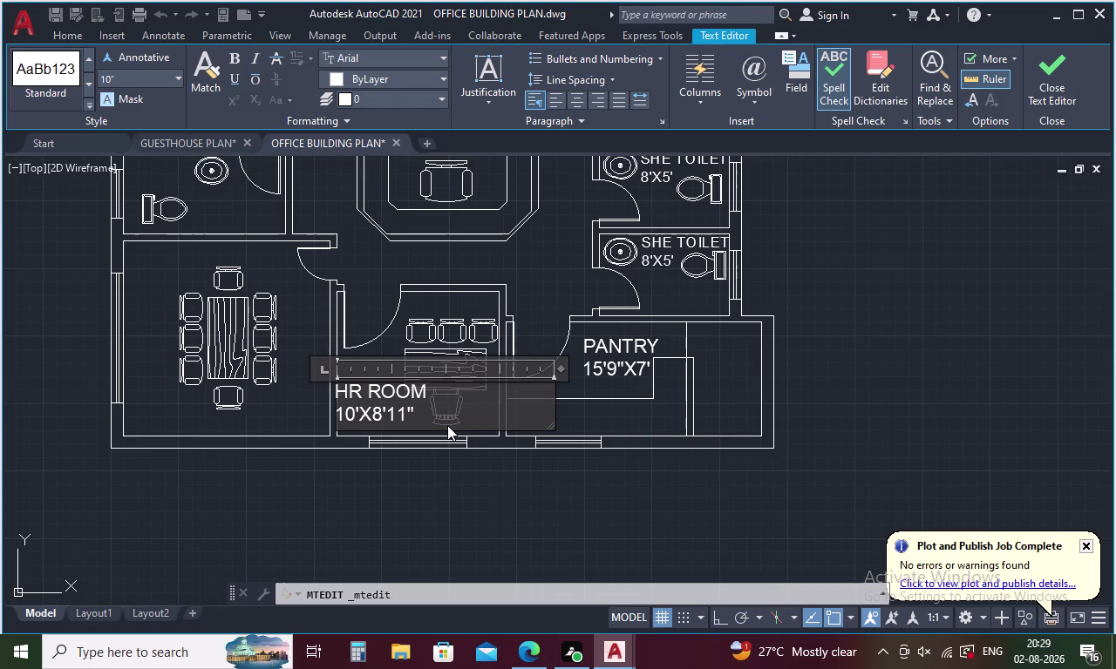
click(398, 501)
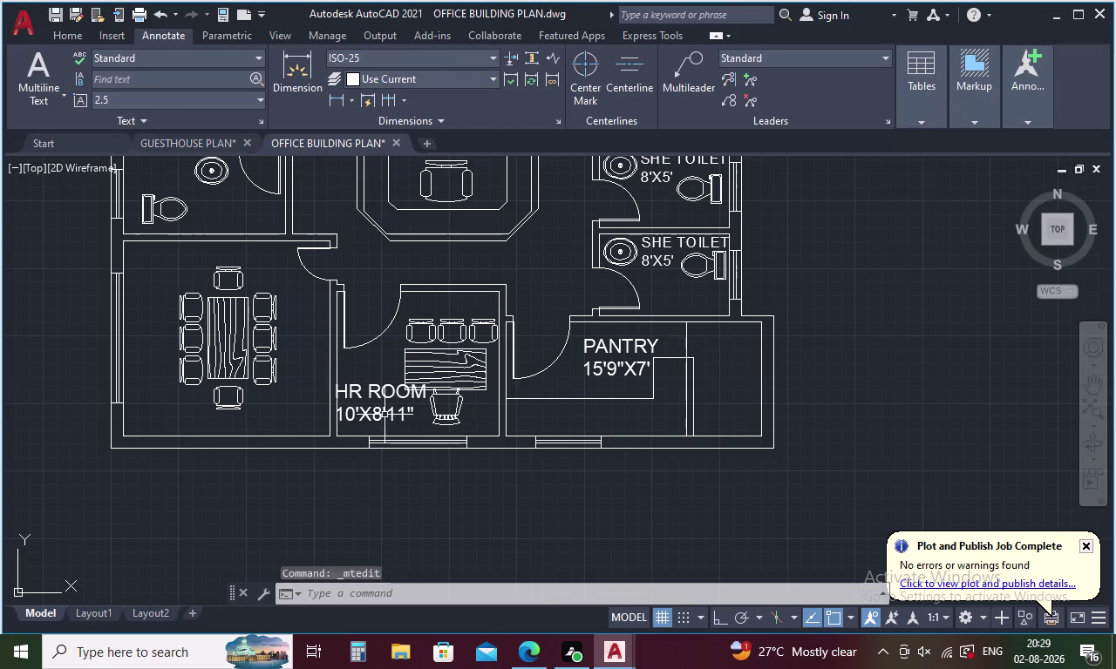
click(384, 415)
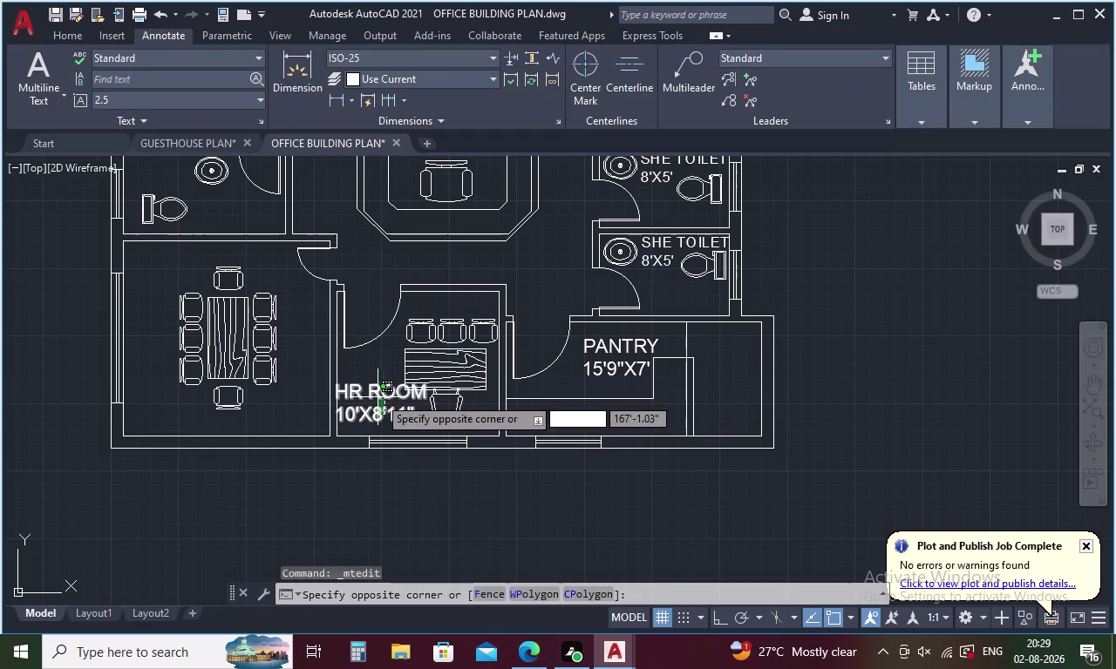
Select the HR ROOM label and try options from its right-click menu.
drag(389, 379, 372, 417)
click(372, 417)
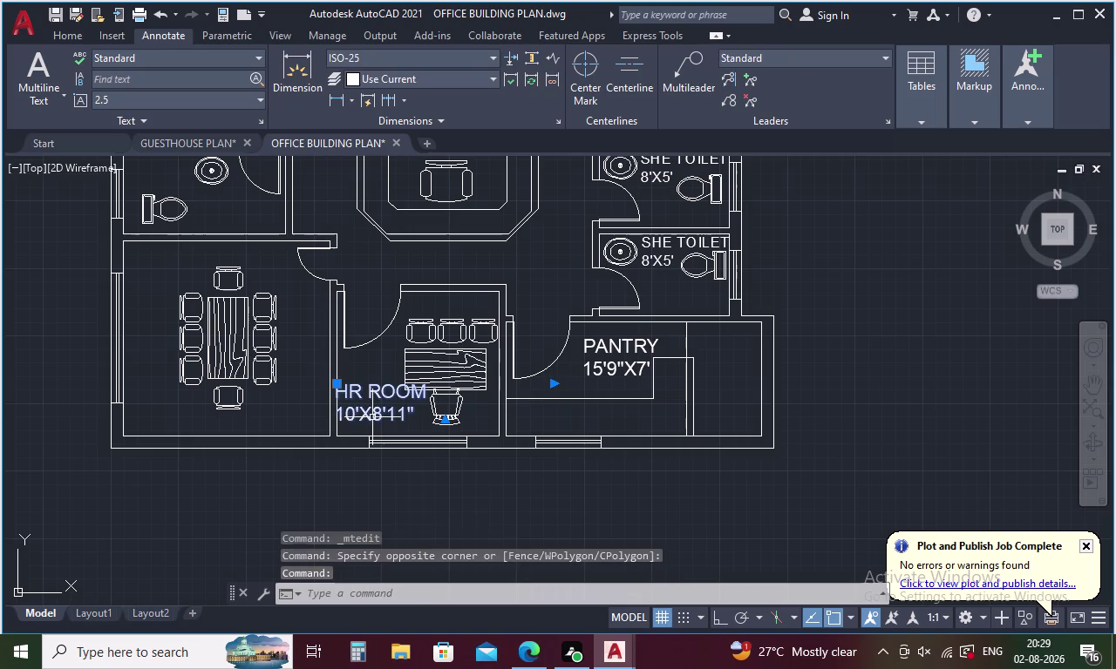
right_click(405, 409)
click(448, 372)
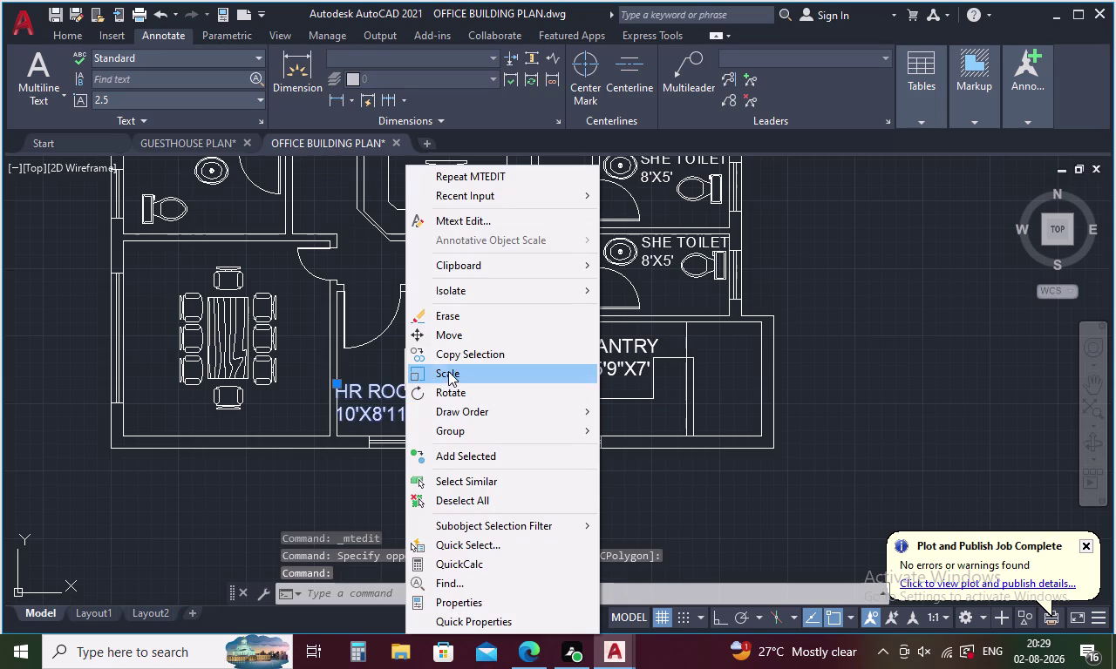
click(377, 404)
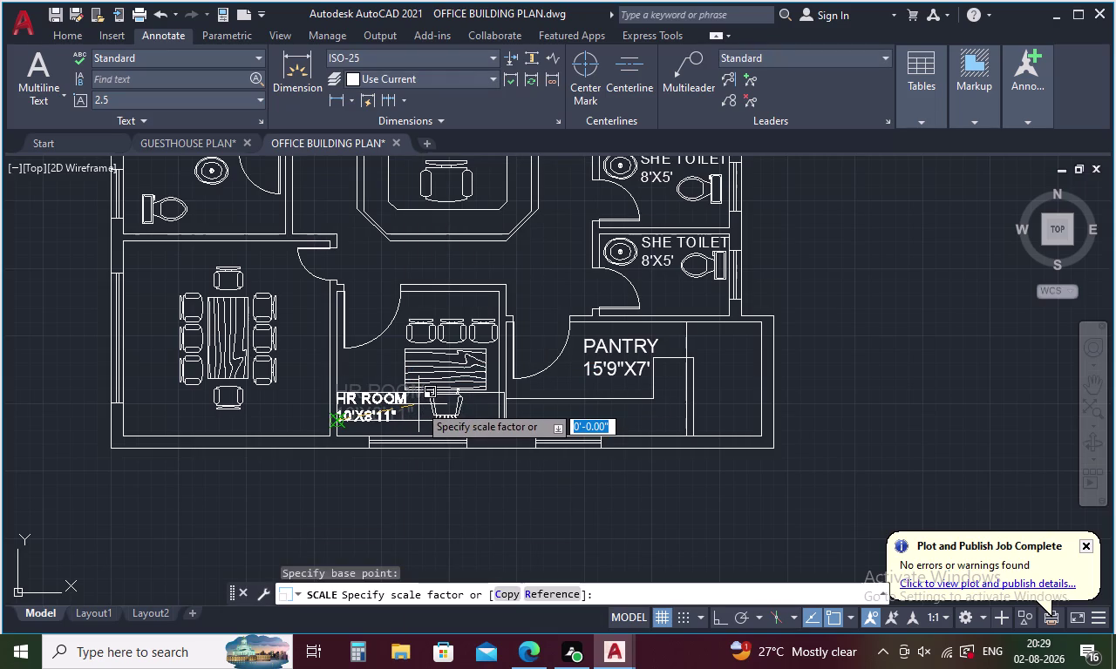
click(418, 404)
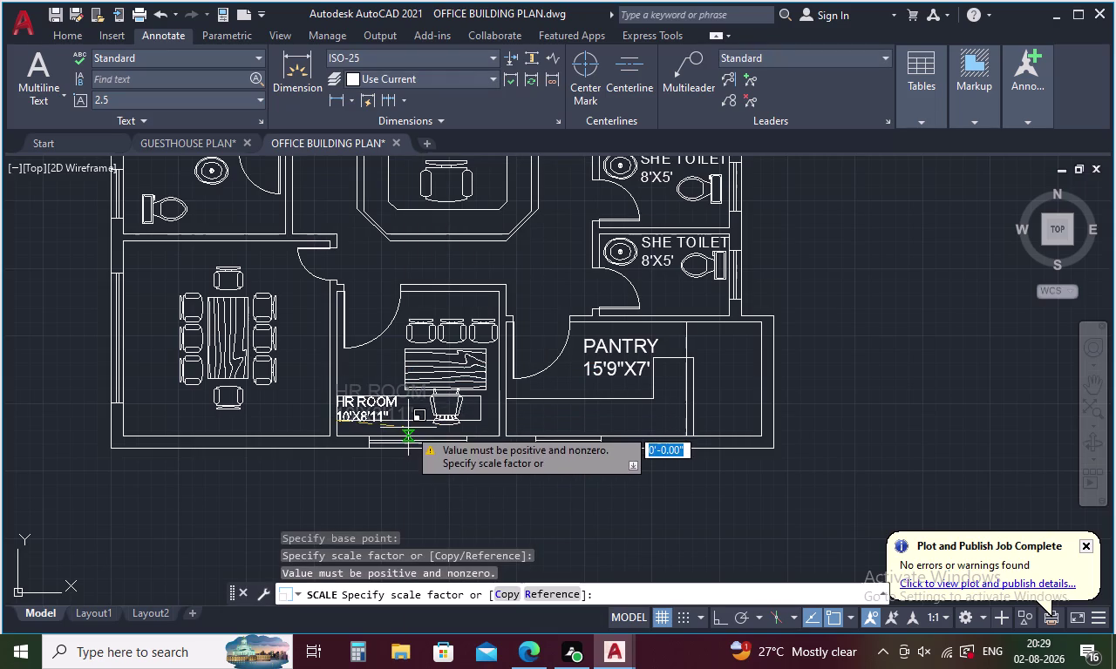
click(423, 417)
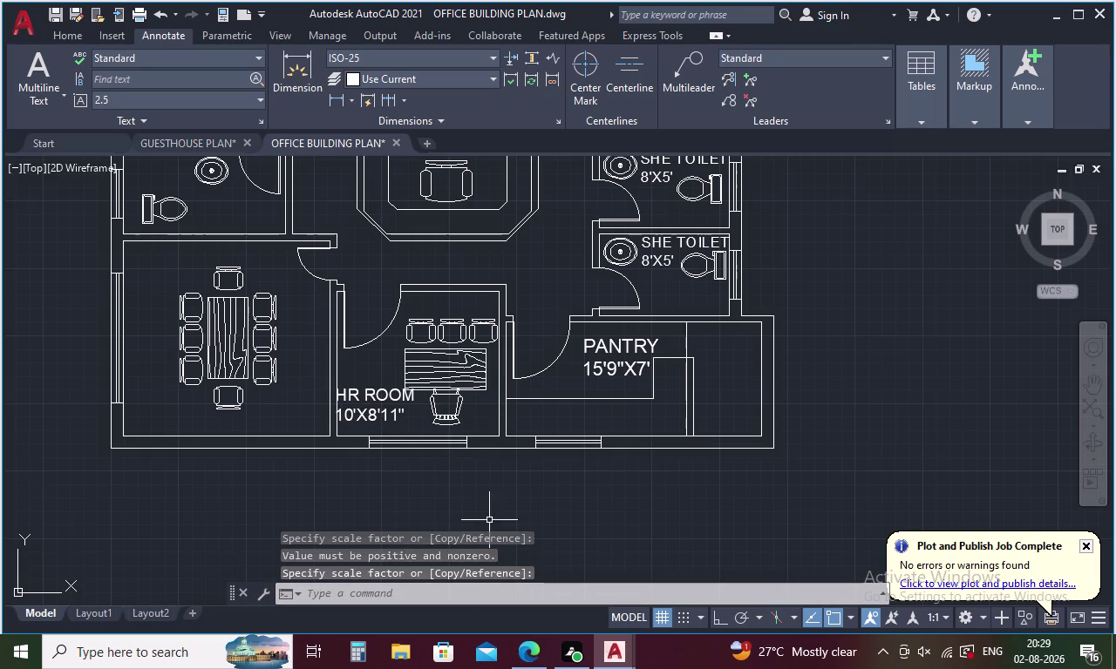
Move the HR ROOM label further left in the room.
click(403, 412)
right_click(398, 412)
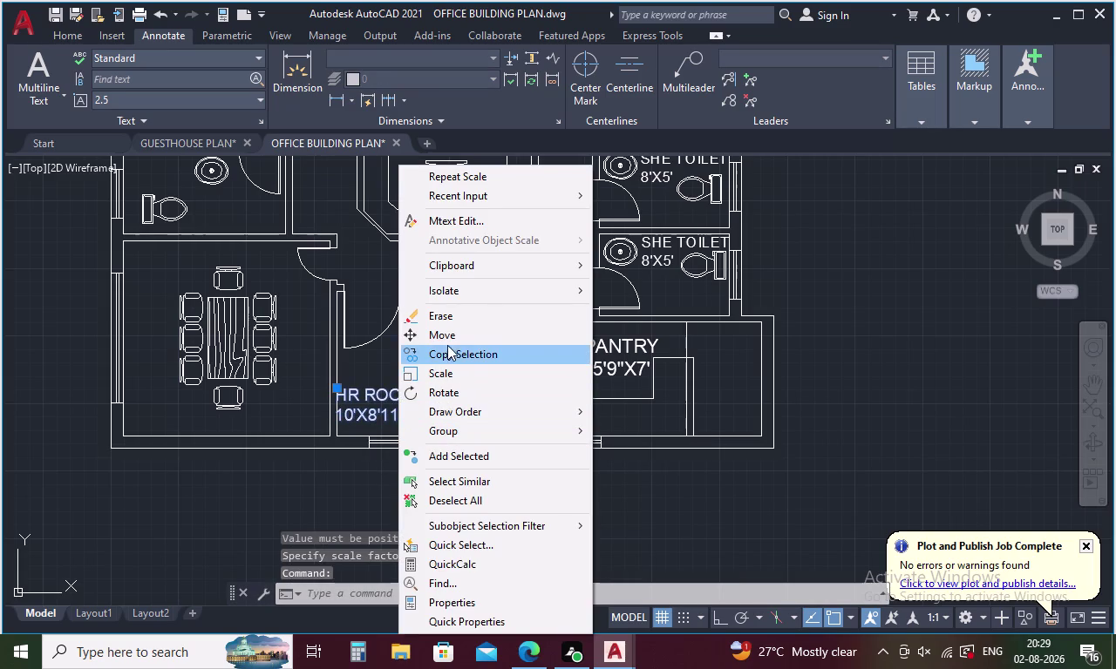
click(448, 341)
click(370, 415)
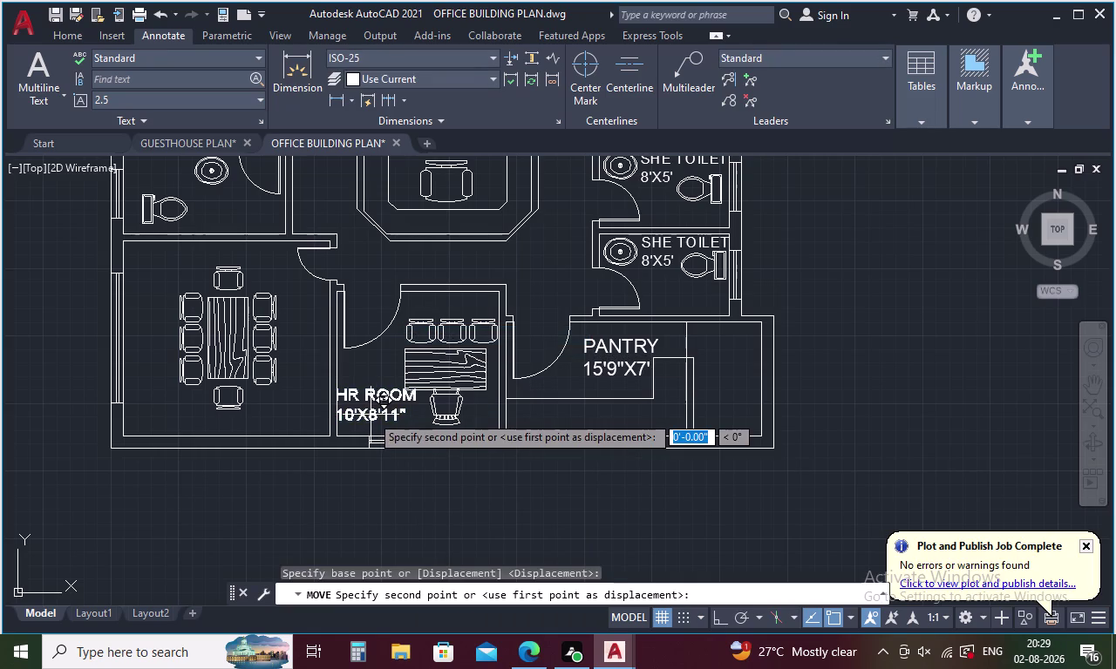
click(379, 421)
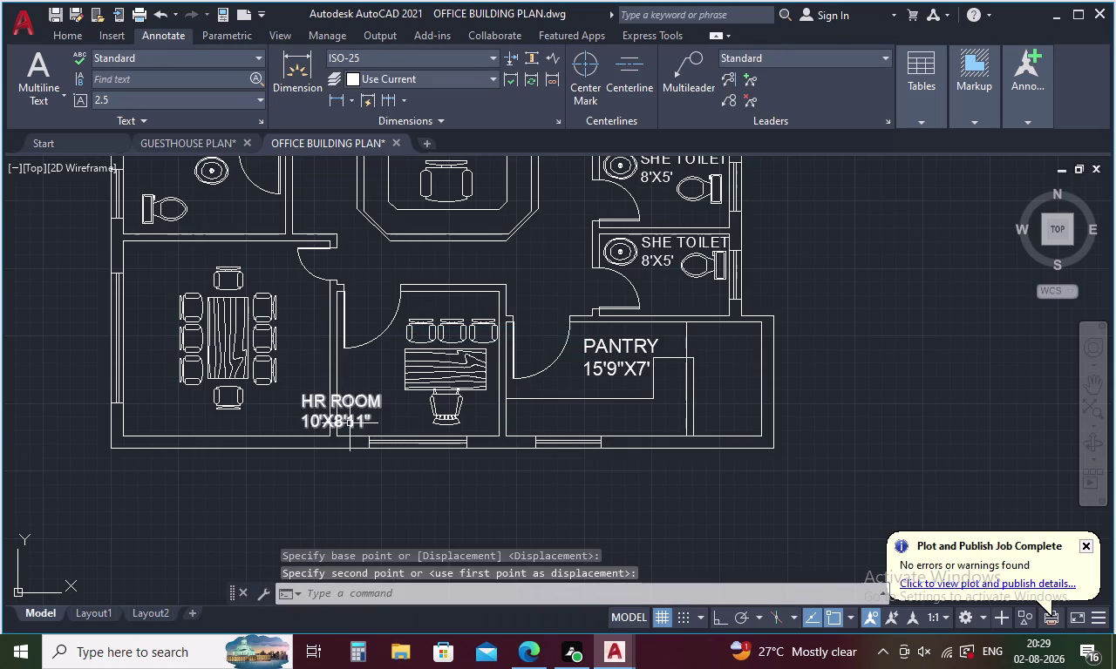
Move the HR ROOM label again so it sits beside the chair.
click(349, 423)
right_click(350, 424)
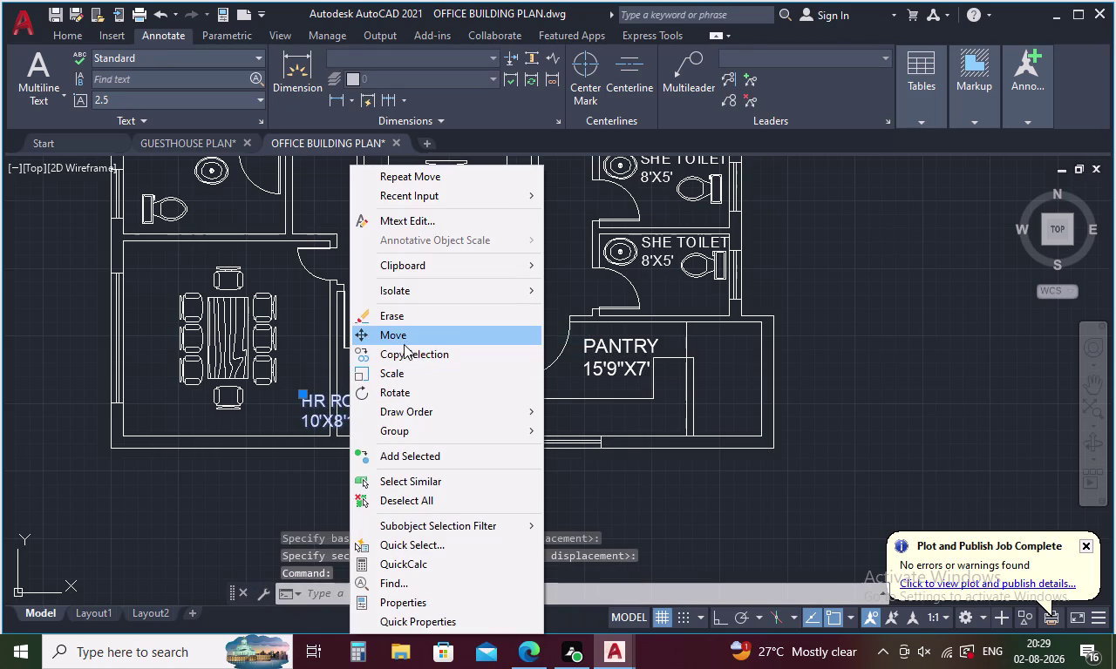
click(404, 343)
click(329, 411)
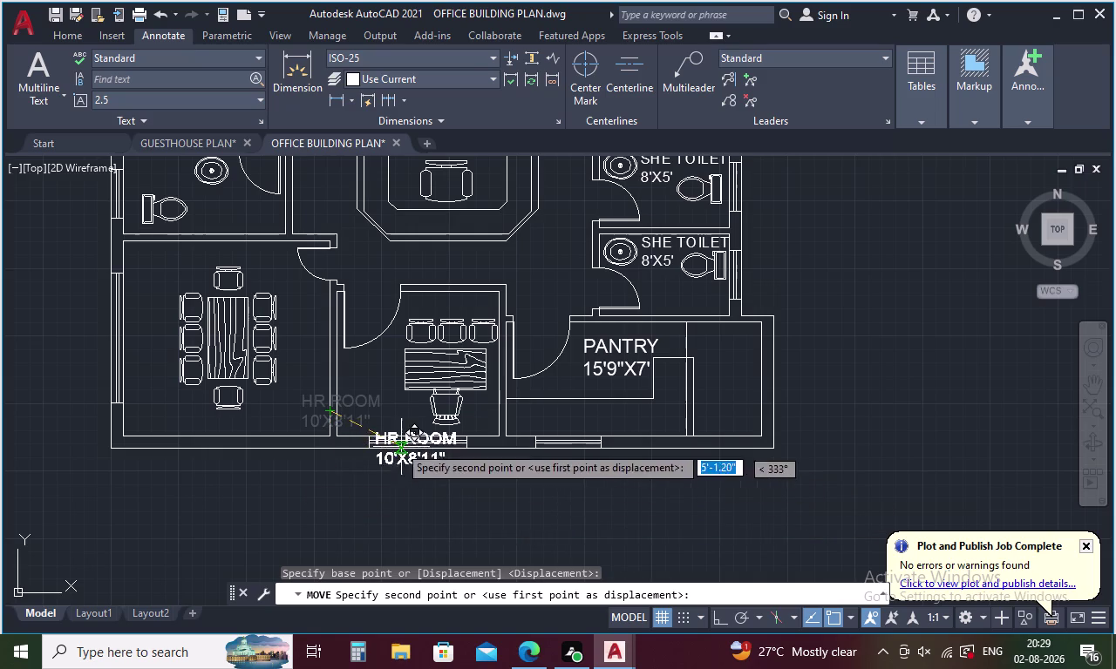
scroll(up, 3)
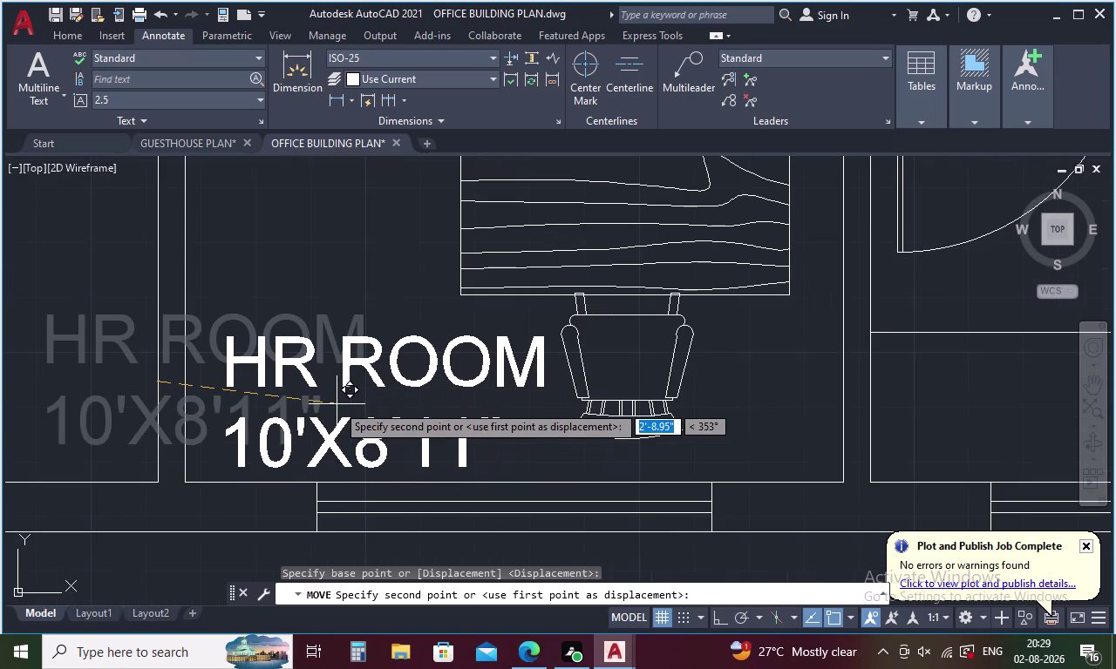
click(337, 405)
scroll(down, 3)
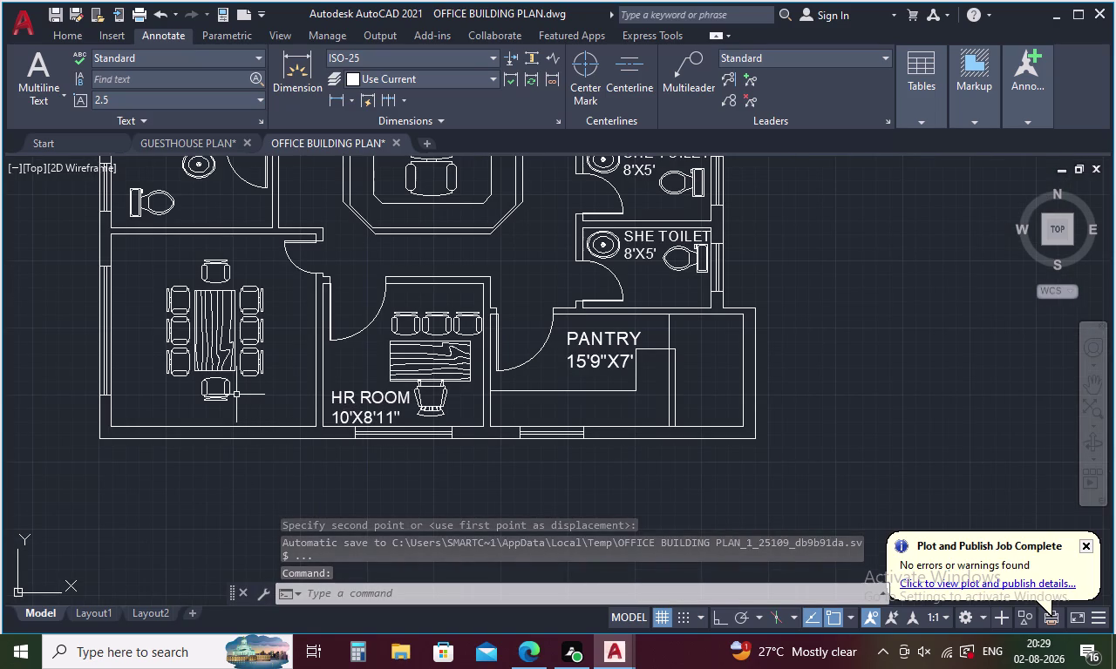
key(ctrl+v)
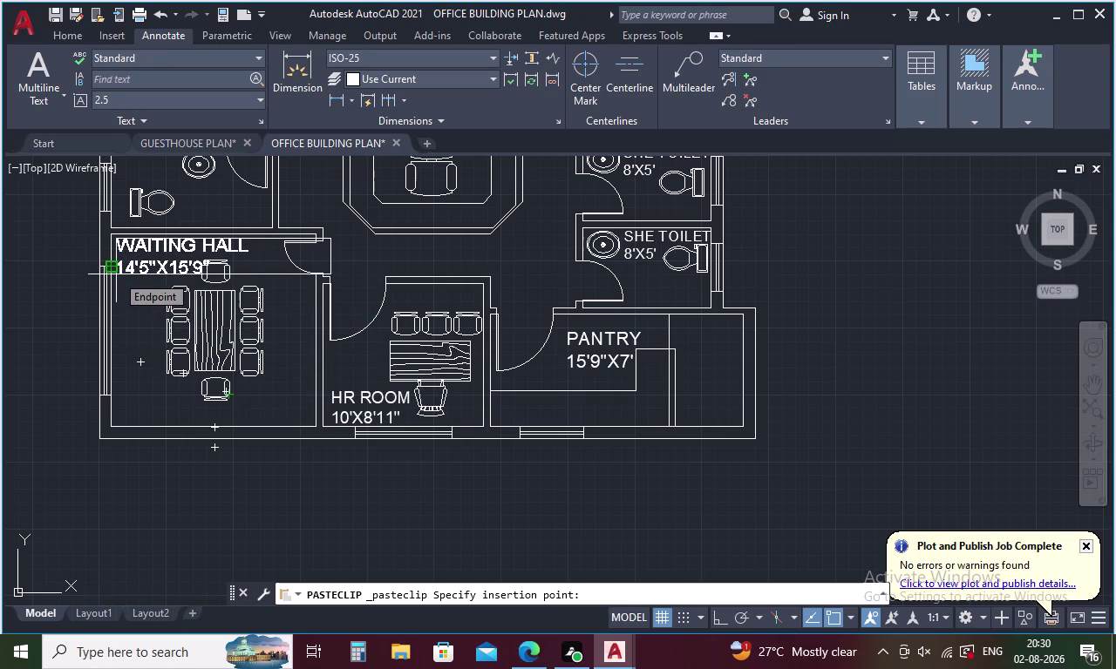
Place the pasted label in the conference table room and clear its old text.
click(116, 275)
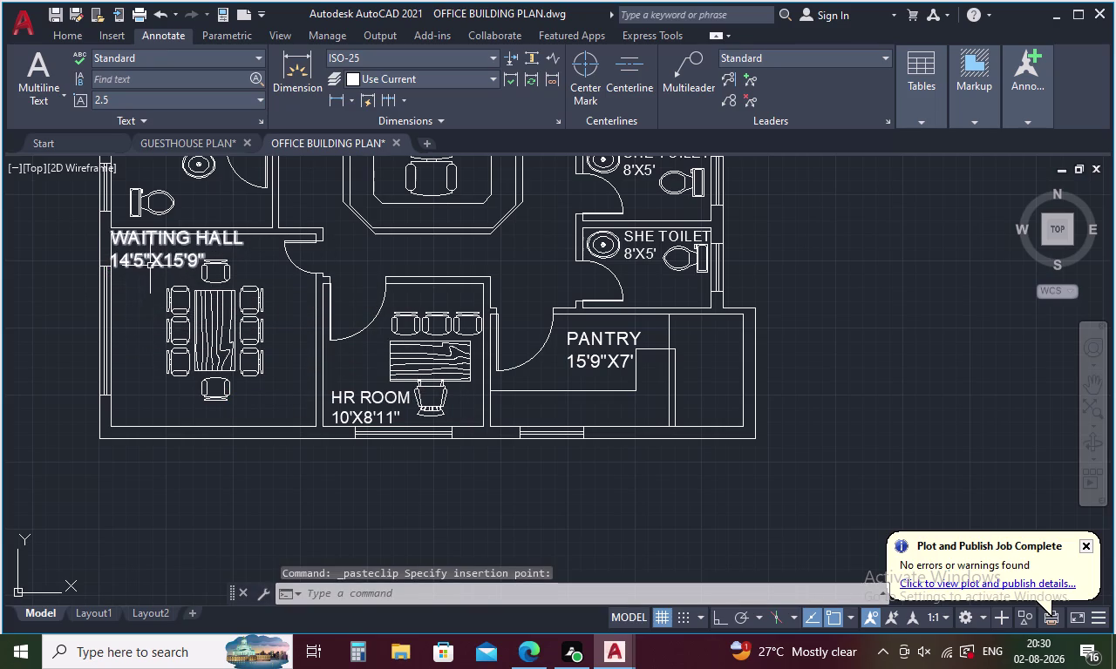